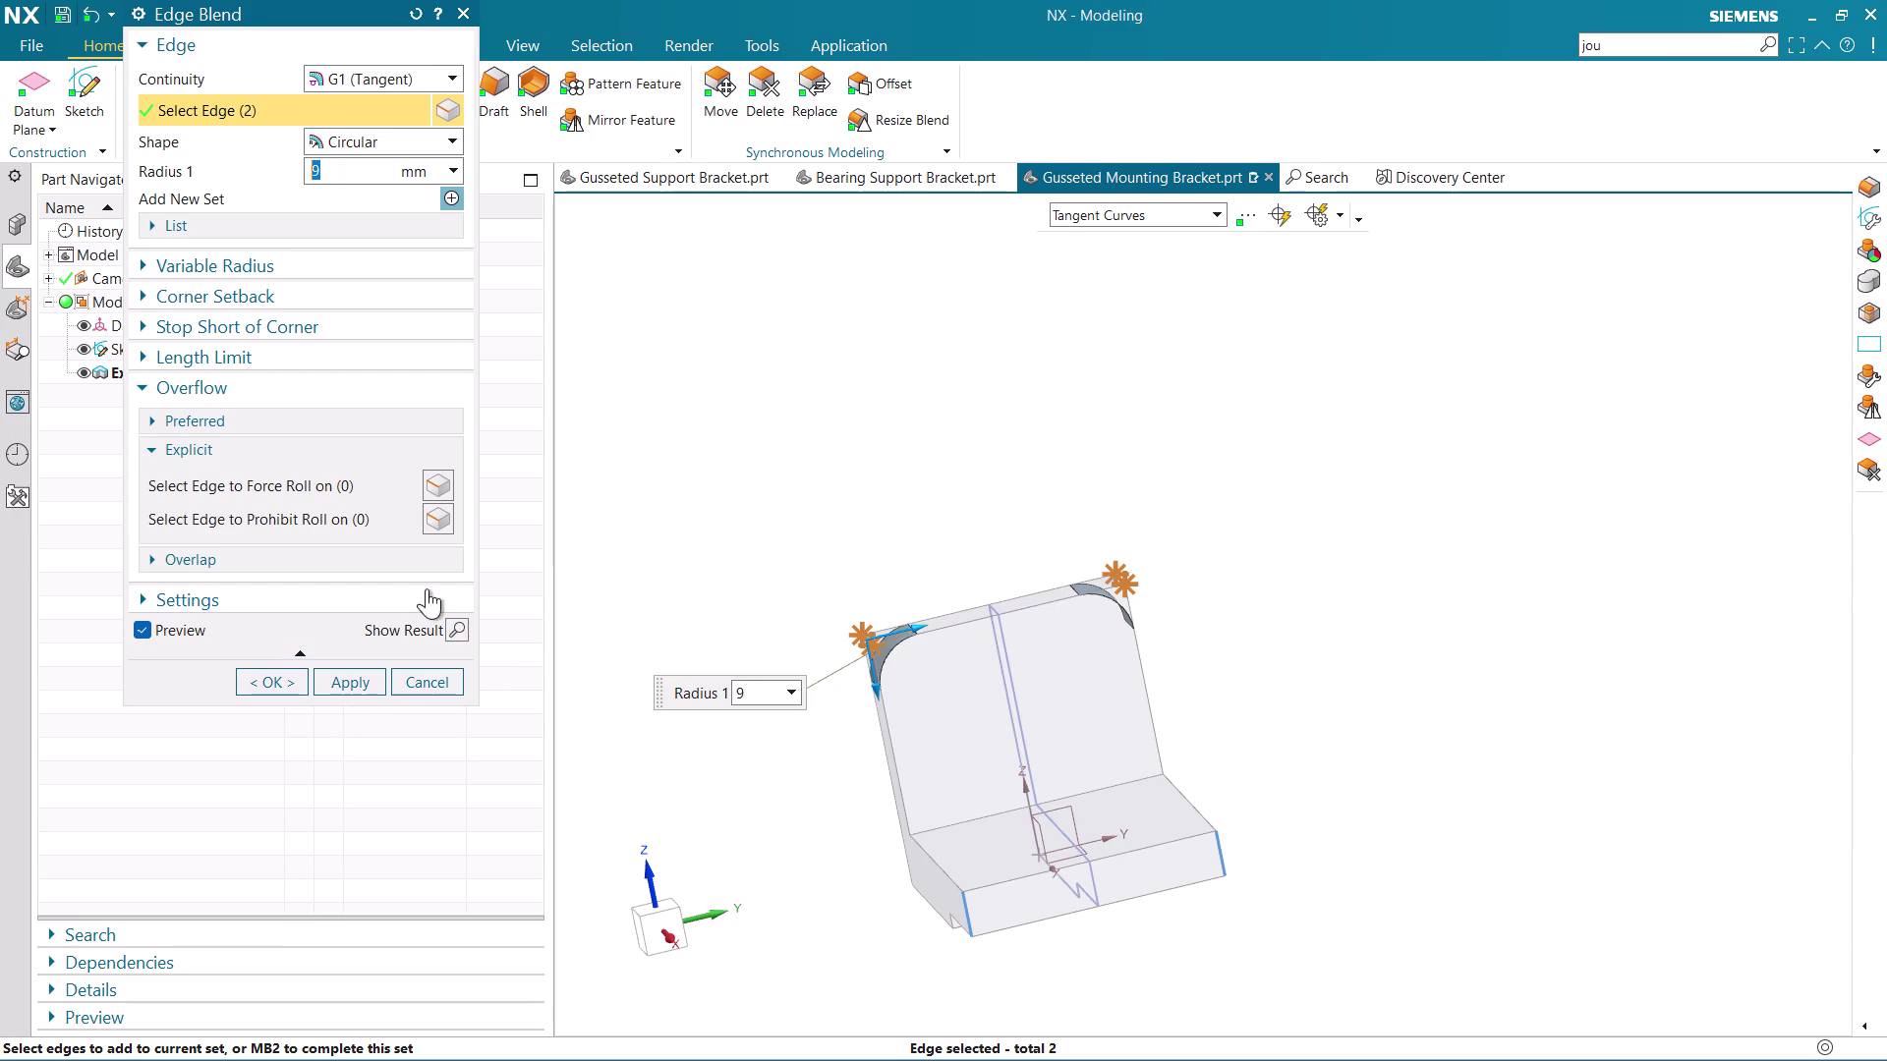
Apply the 9 mm edge blend to both top wall edges and orbit to inspect them.
click(262, 675)
scroll(down, 3)
scroll(up, 3)
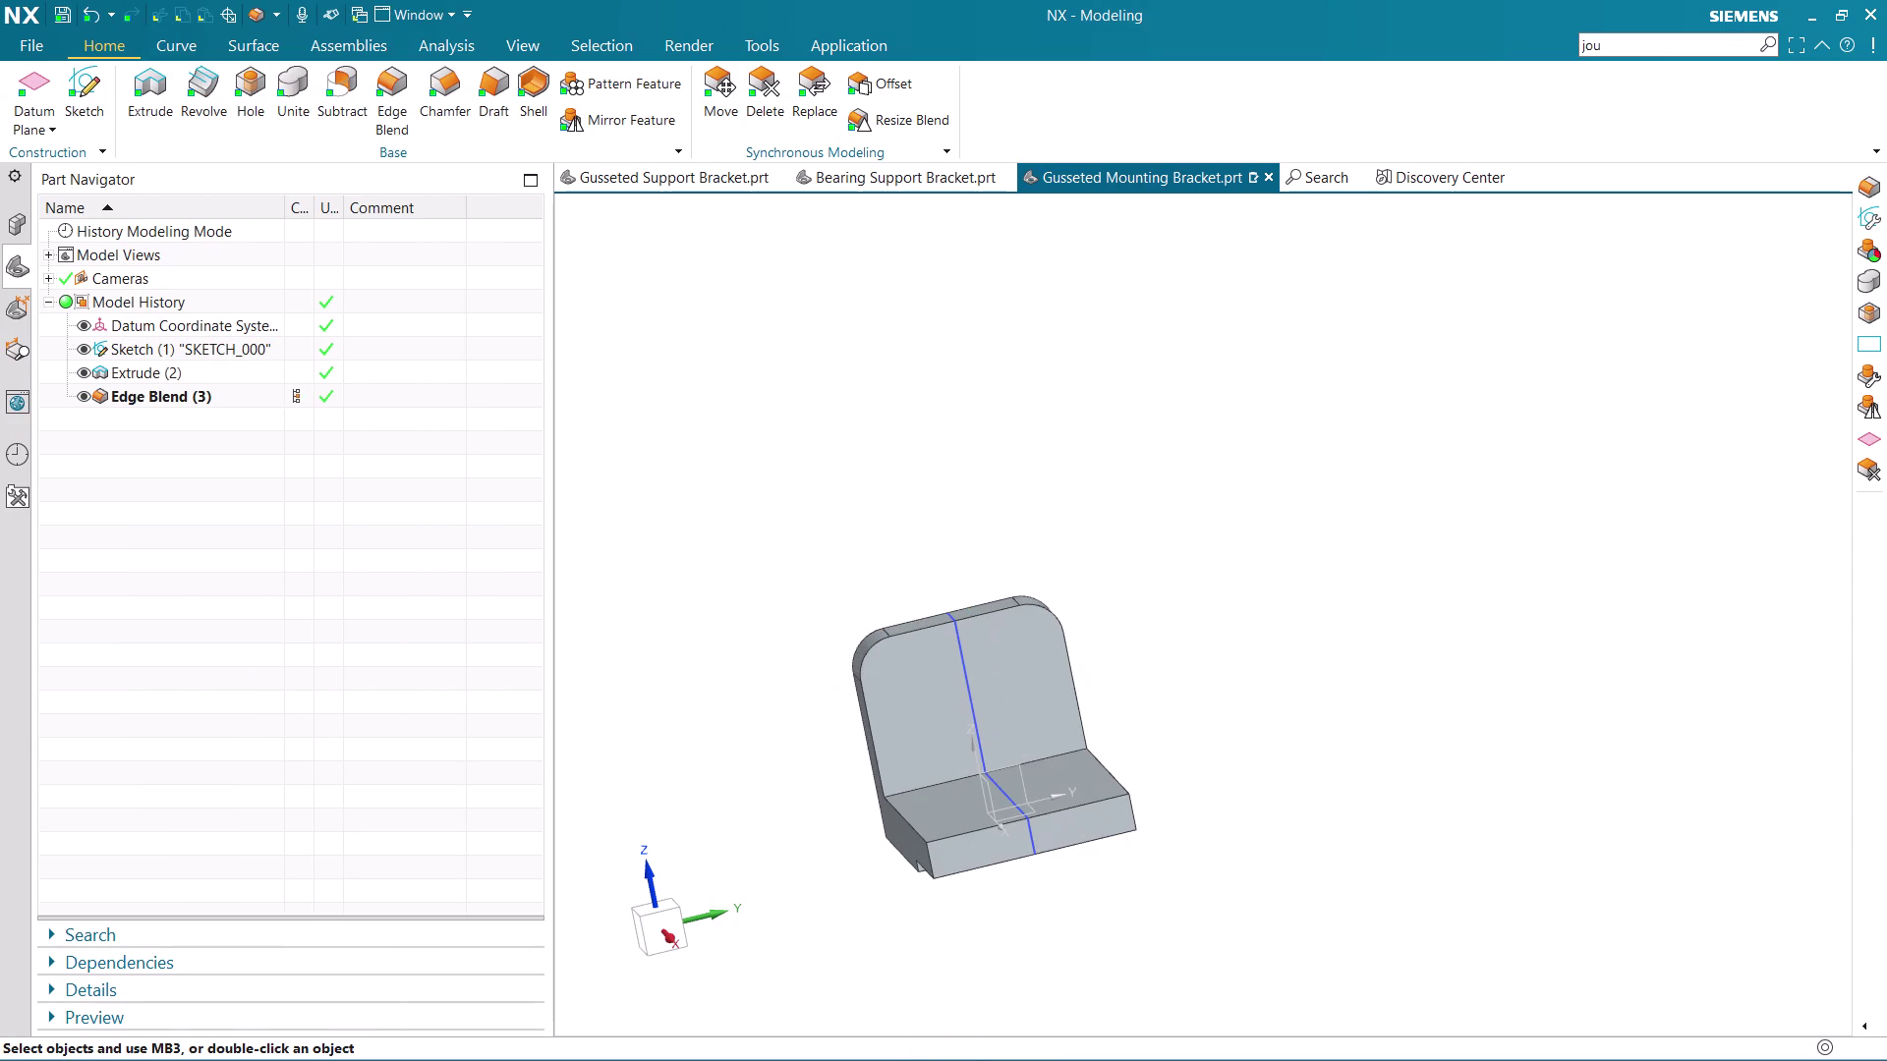
middle_drag(1236, 678, 1397, 646)
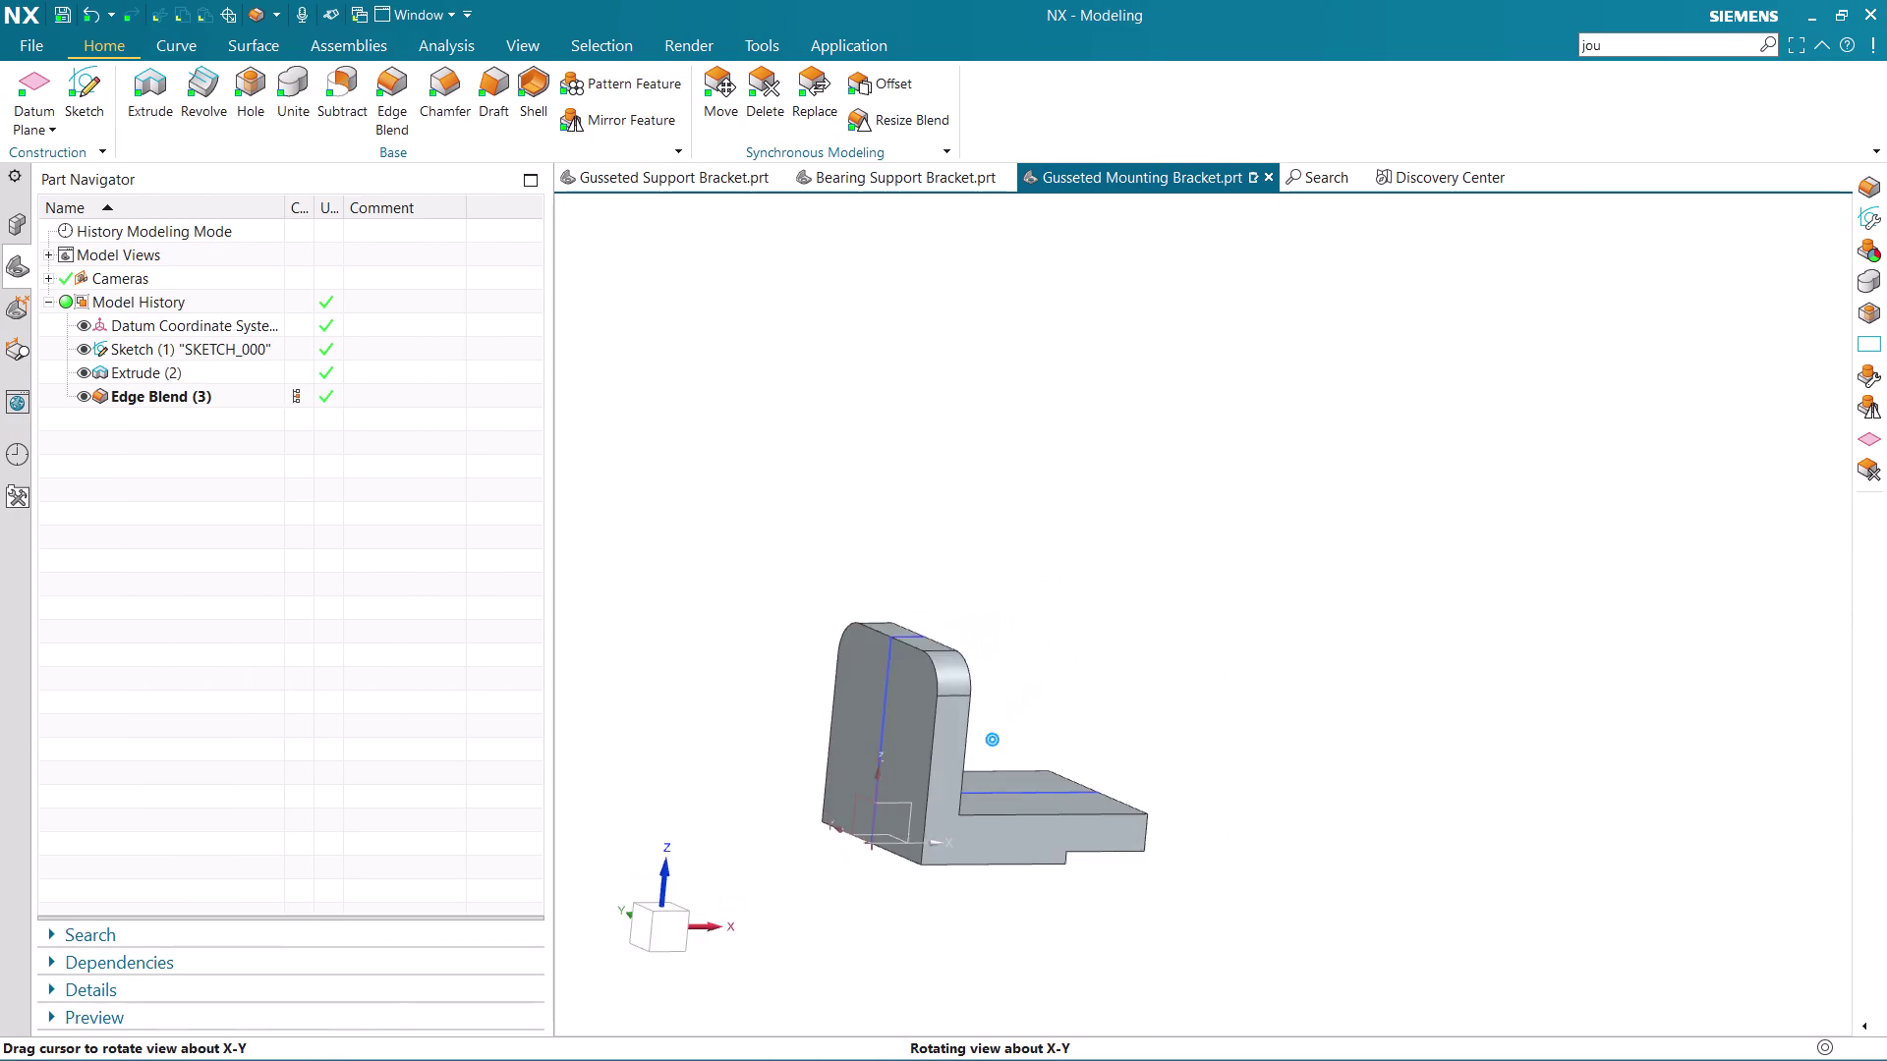
middle_drag(1397, 645, 1250, 659)
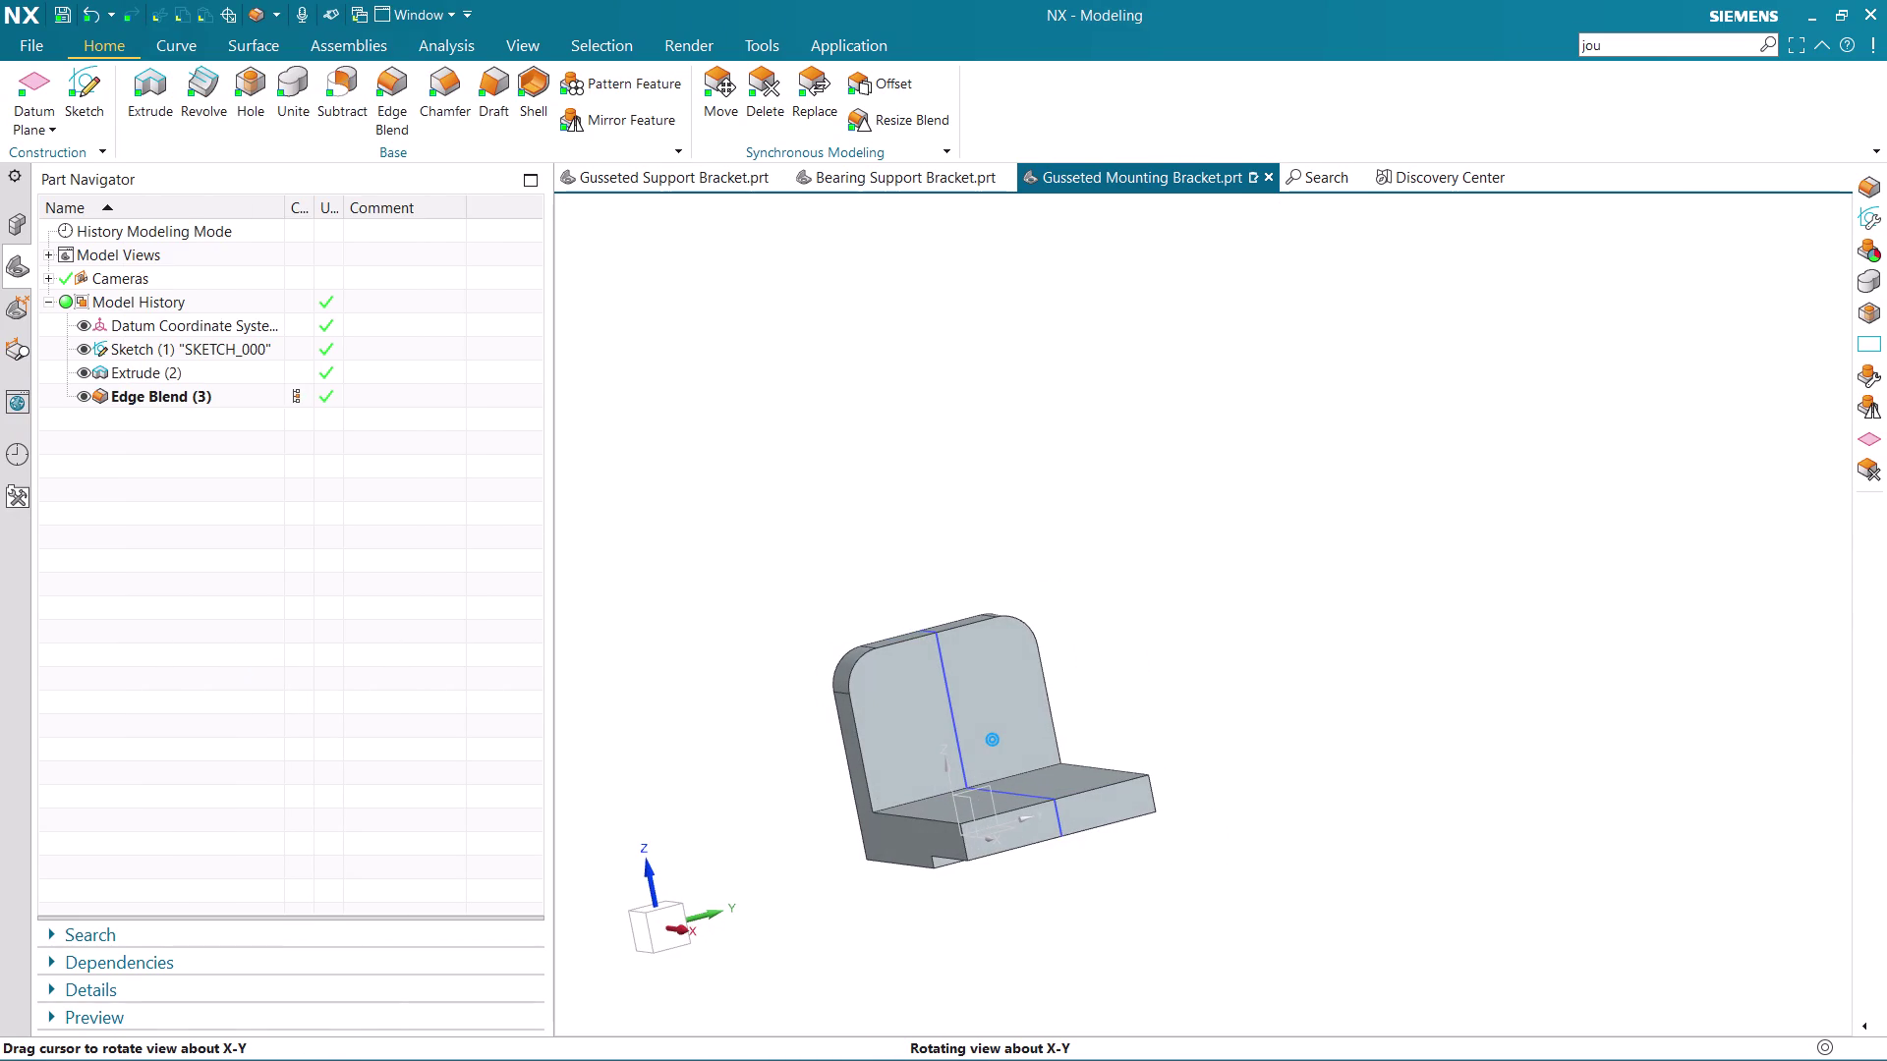
middle_drag(1250, 659, 1232, 660)
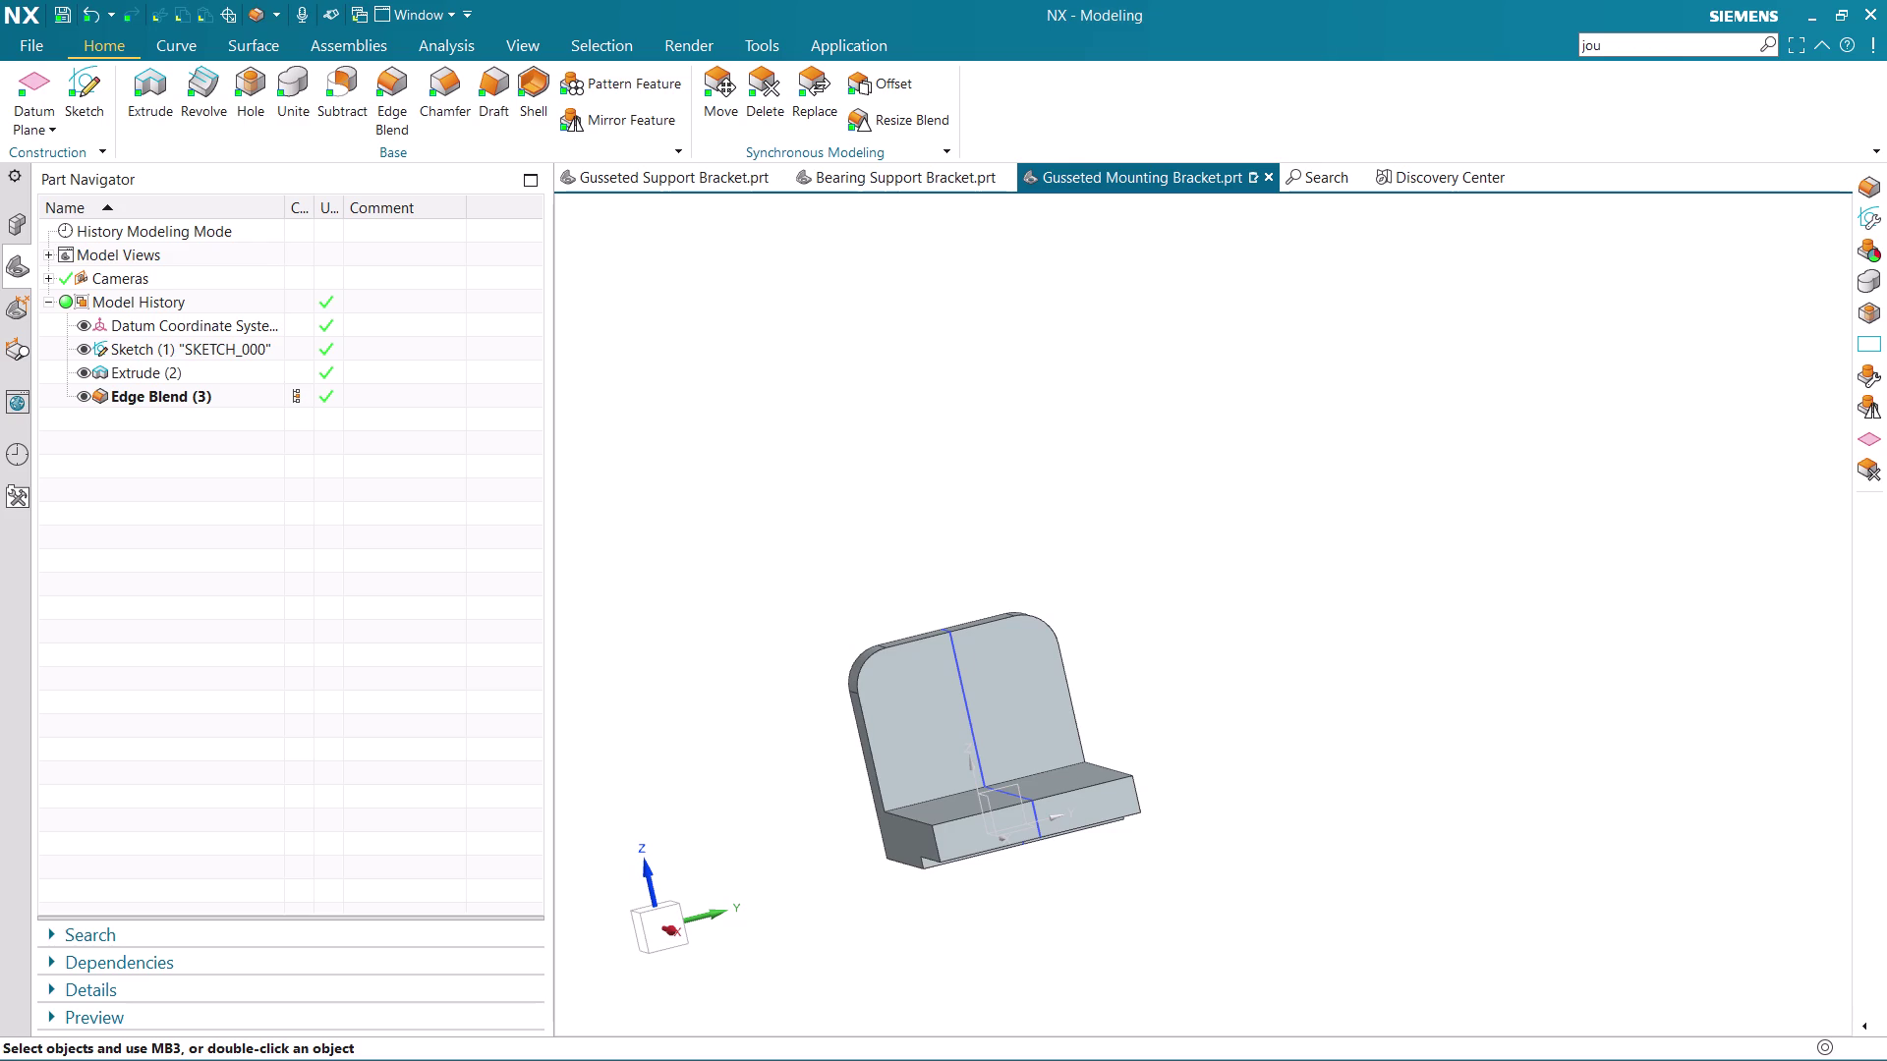
middle_drag(1223, 744, 1204, 743)
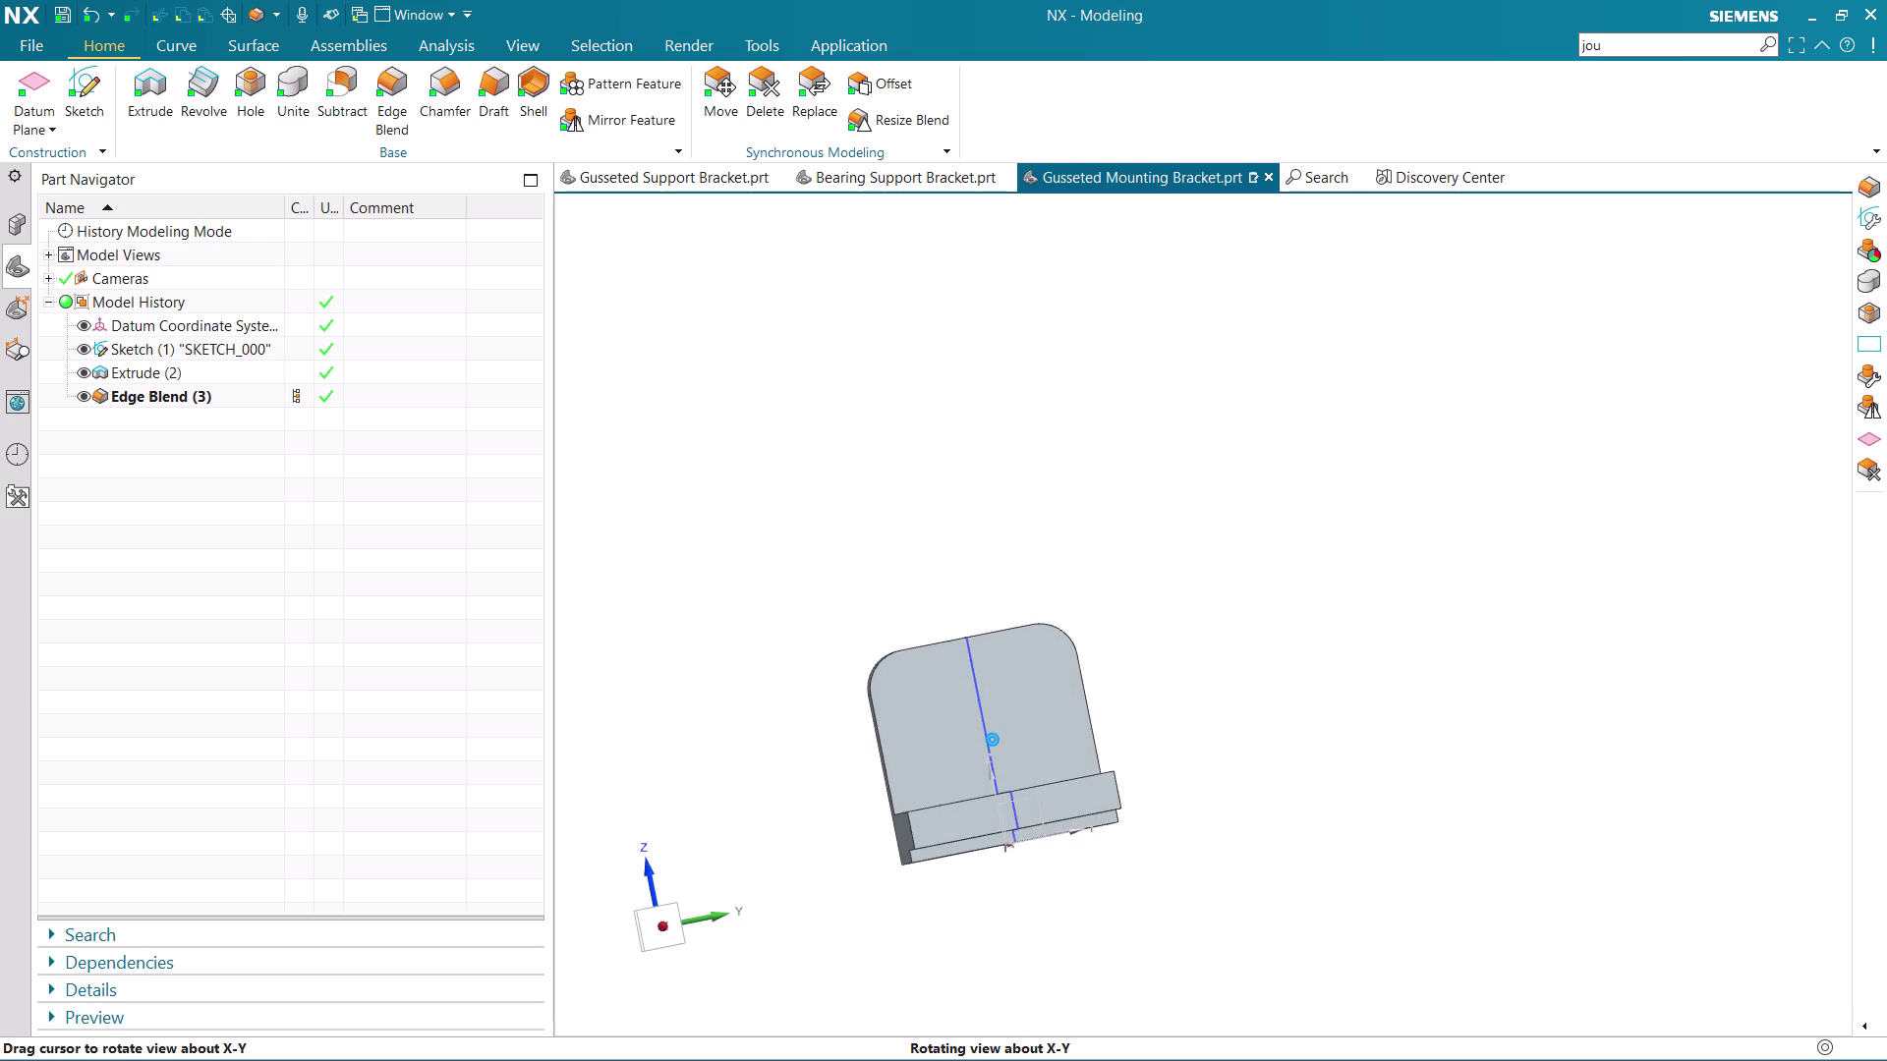
middle_drag(1205, 743, 1204, 744)
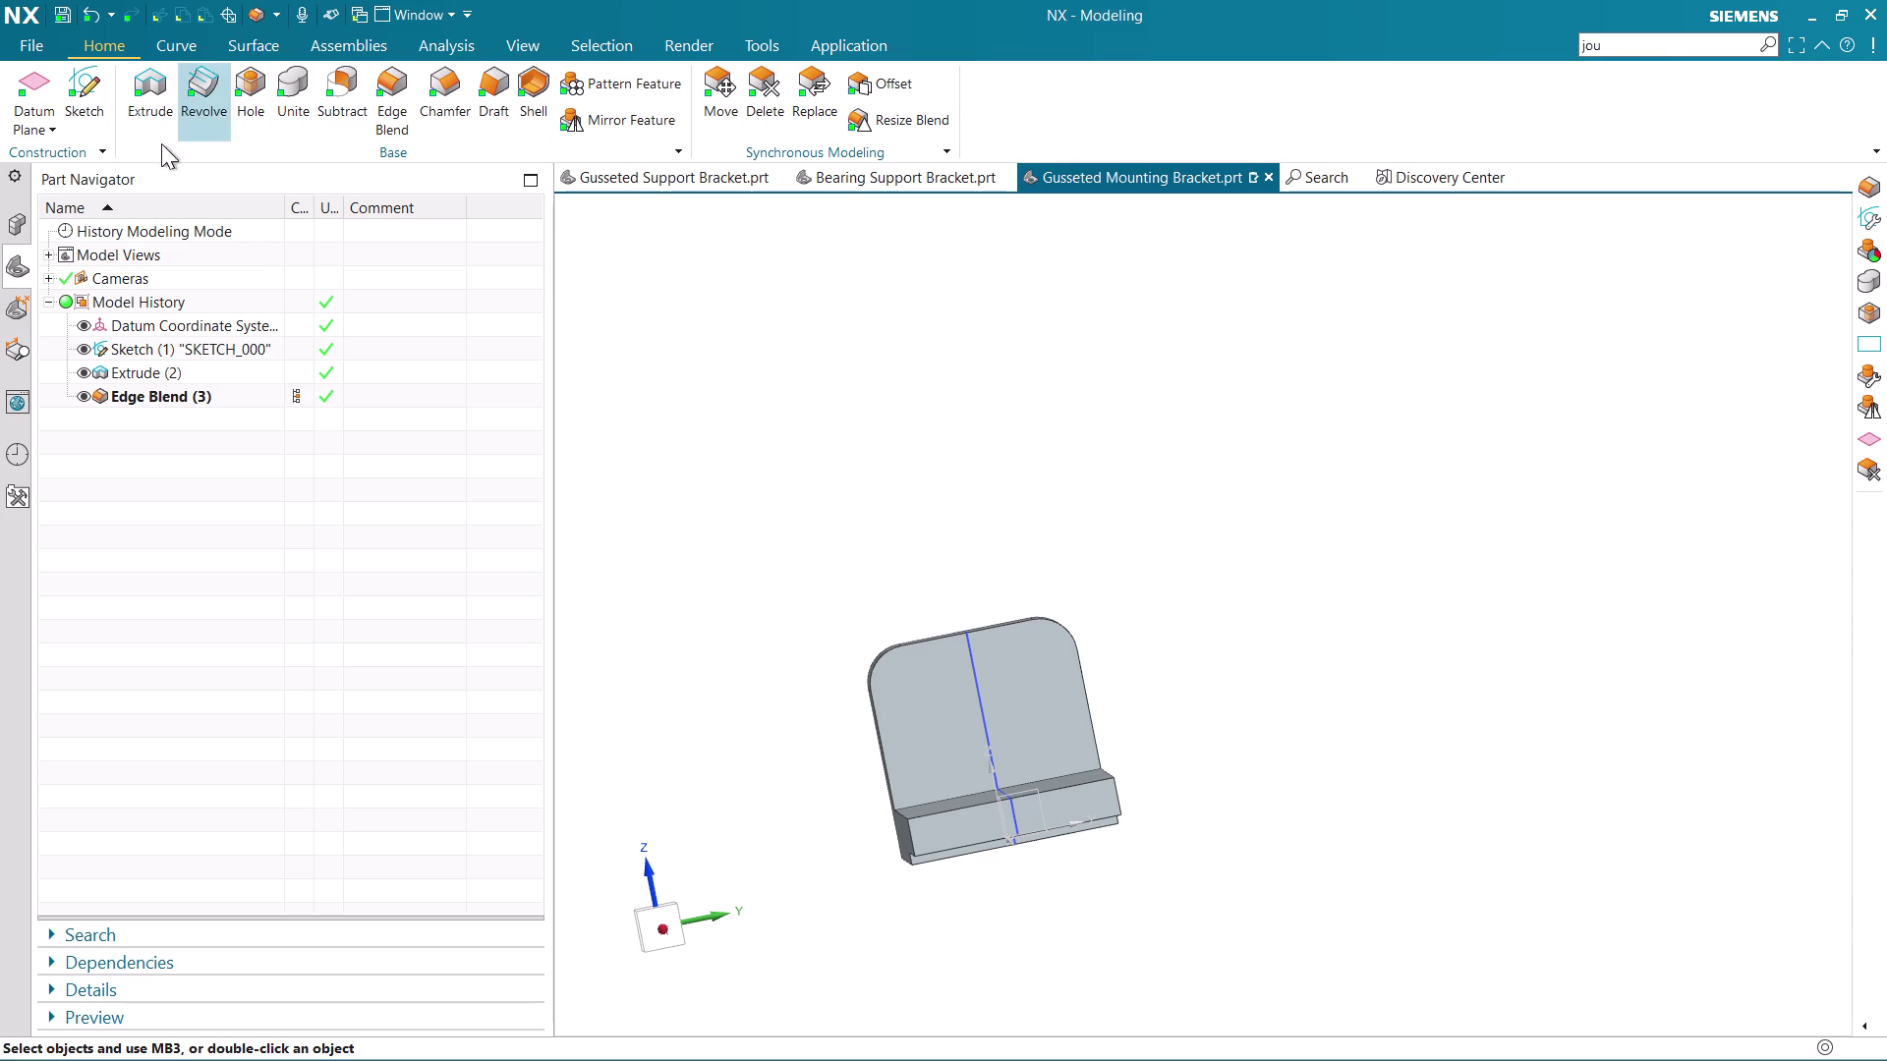
Create a new sketch placed on the front face of the bracket base.
click(97, 83)
scroll(up, 3)
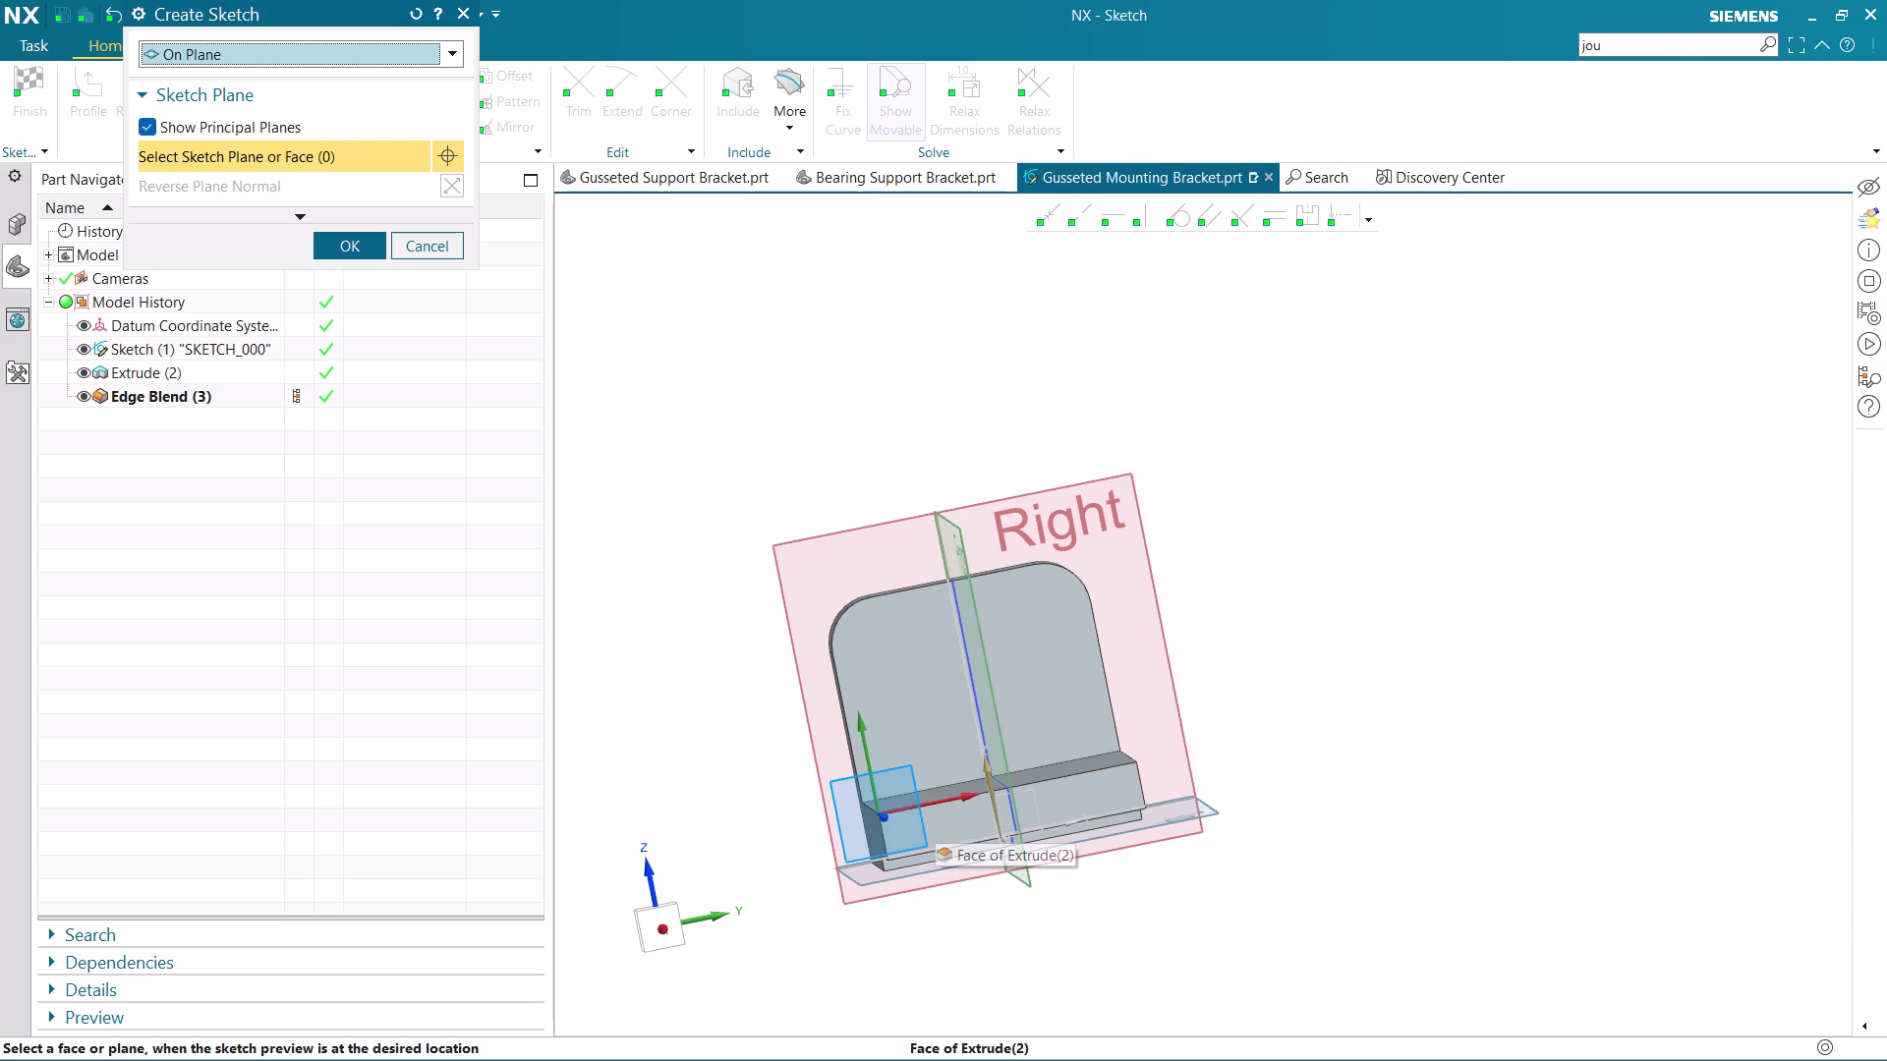
middle_drag(1399, 627, 1443, 630)
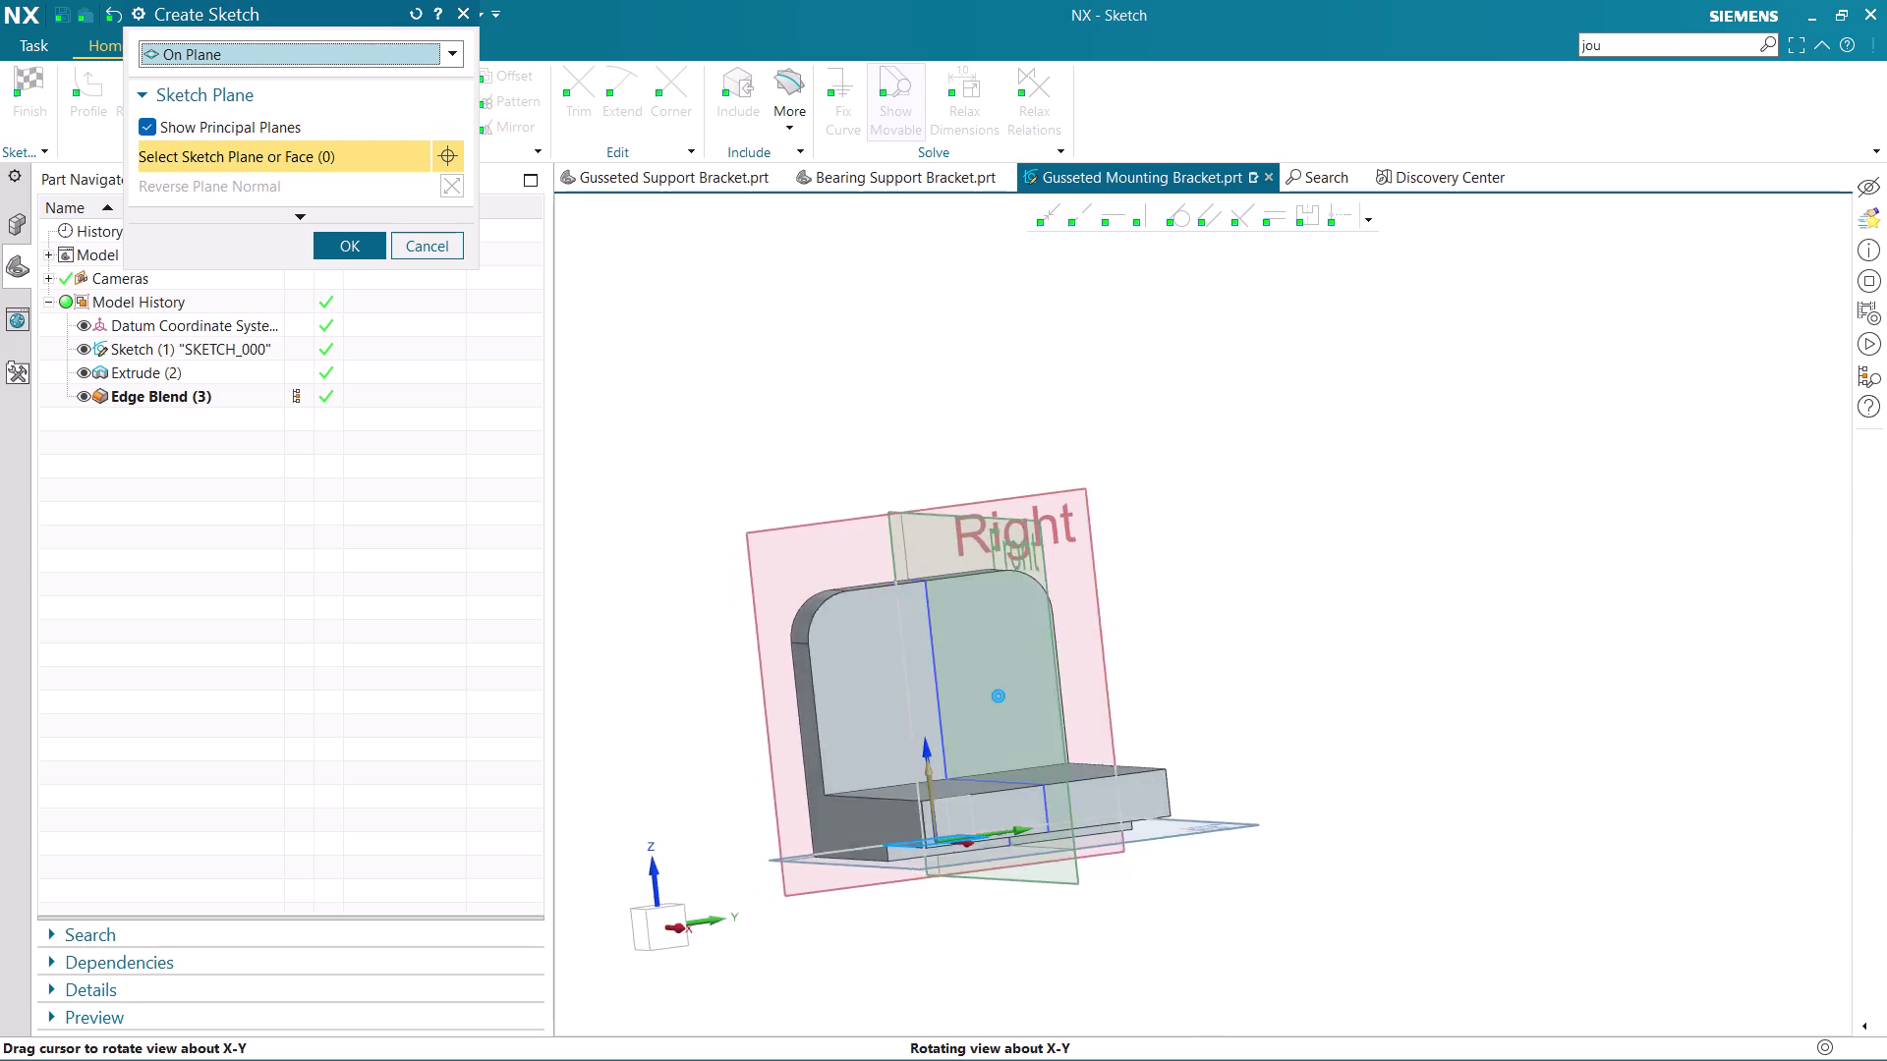
middle_drag(1443, 630, 1471, 631)
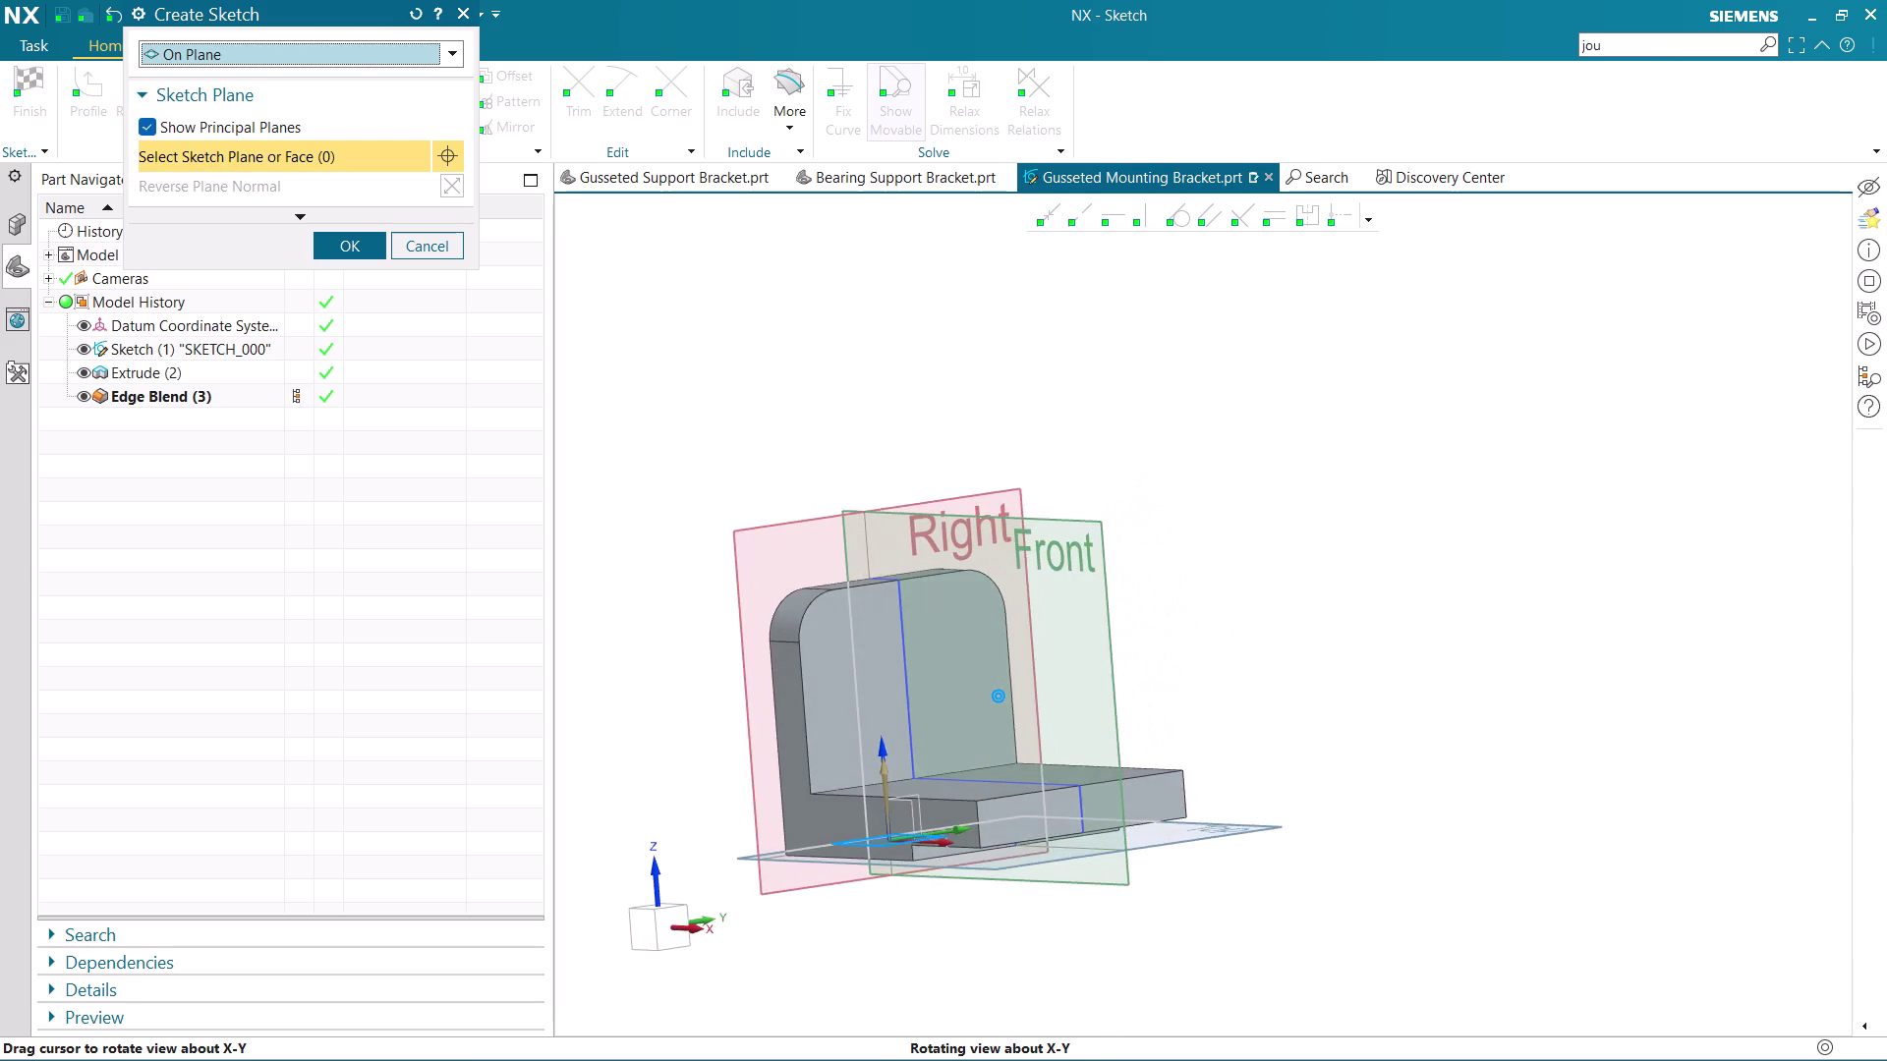
middle_drag(1471, 631, 1418, 636)
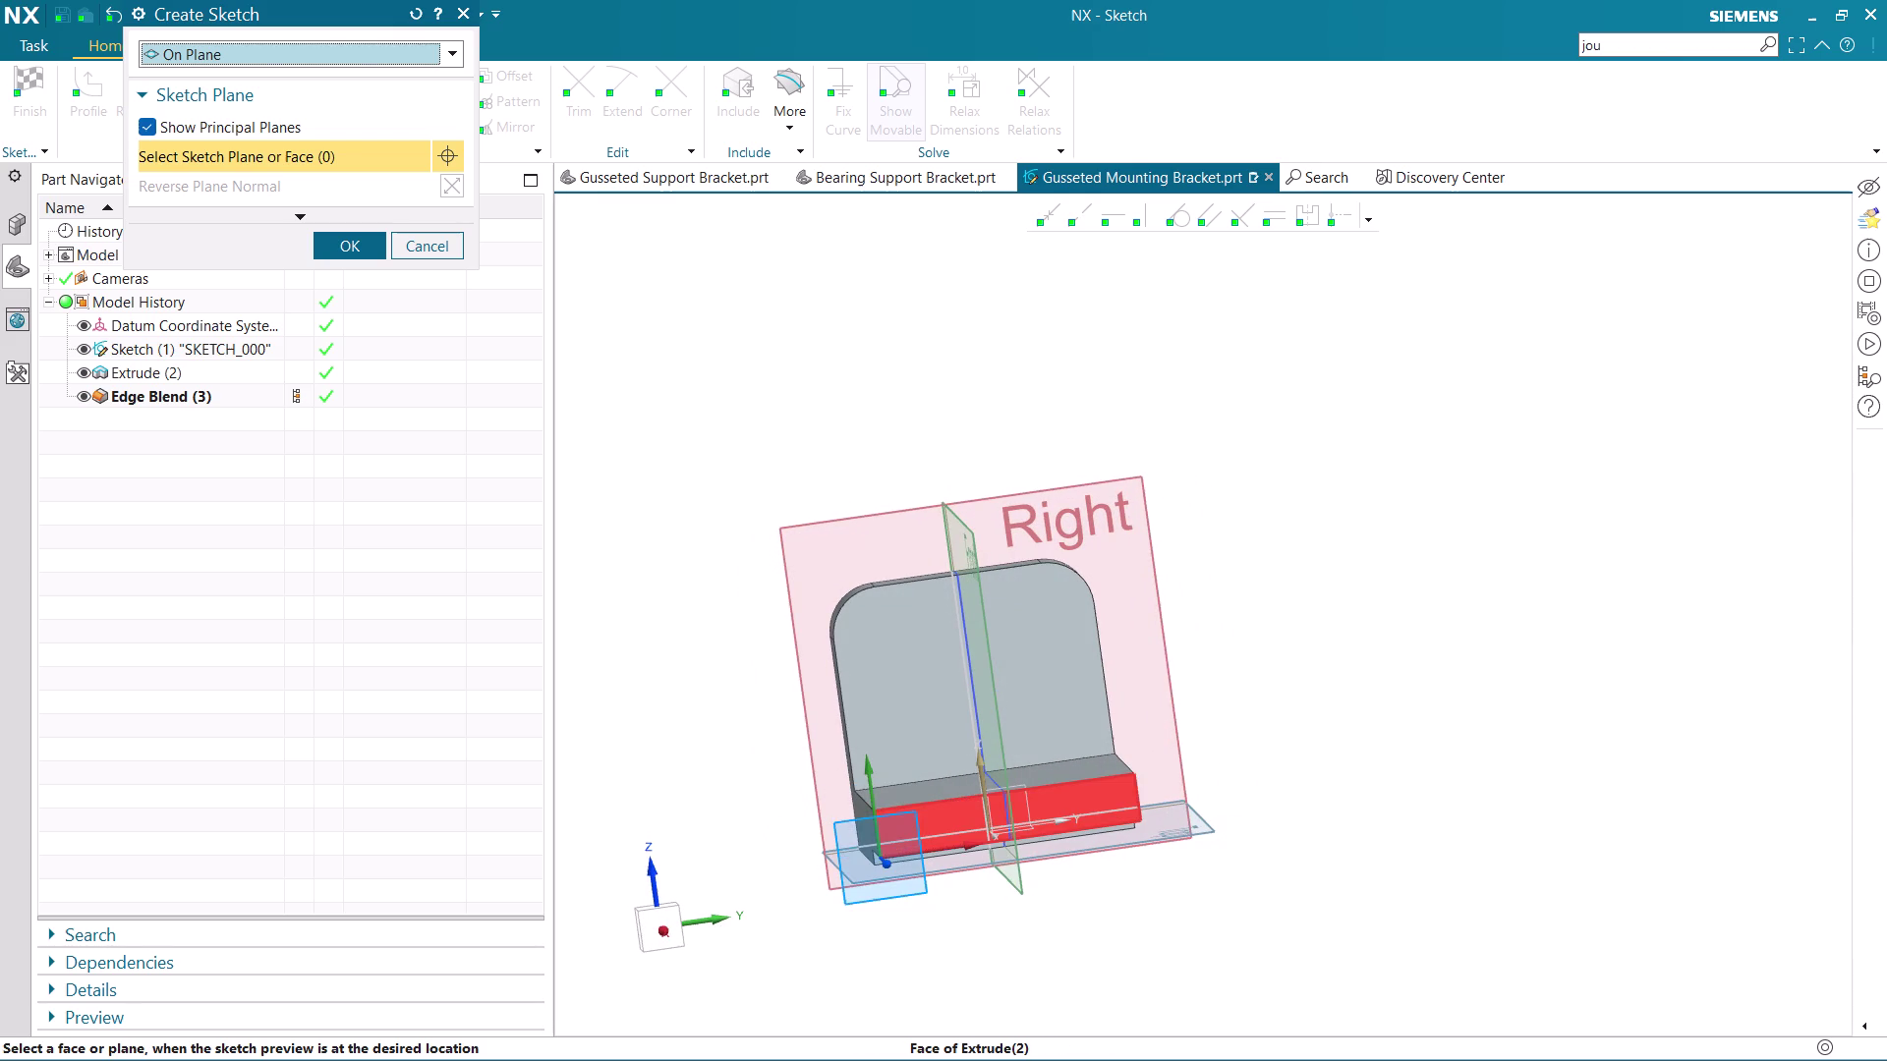
click(936, 818)
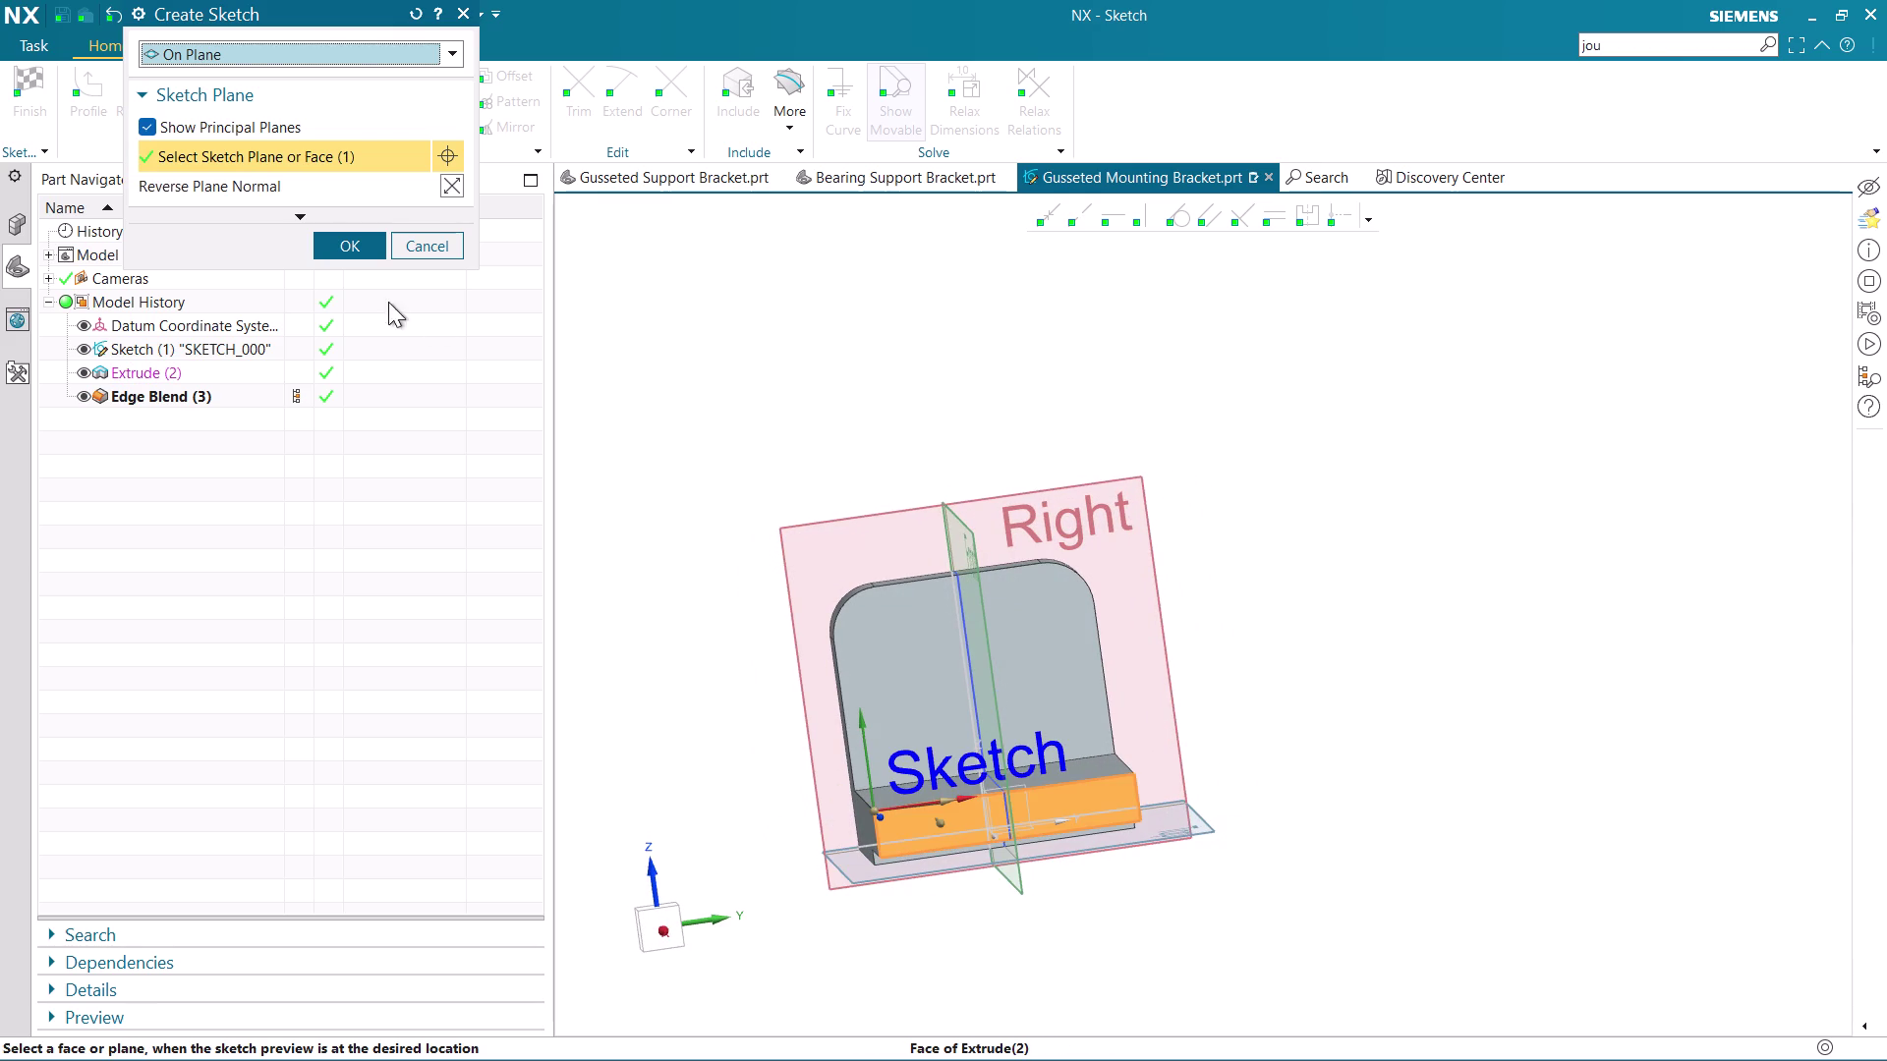
click(355, 244)
scroll(up, 3)
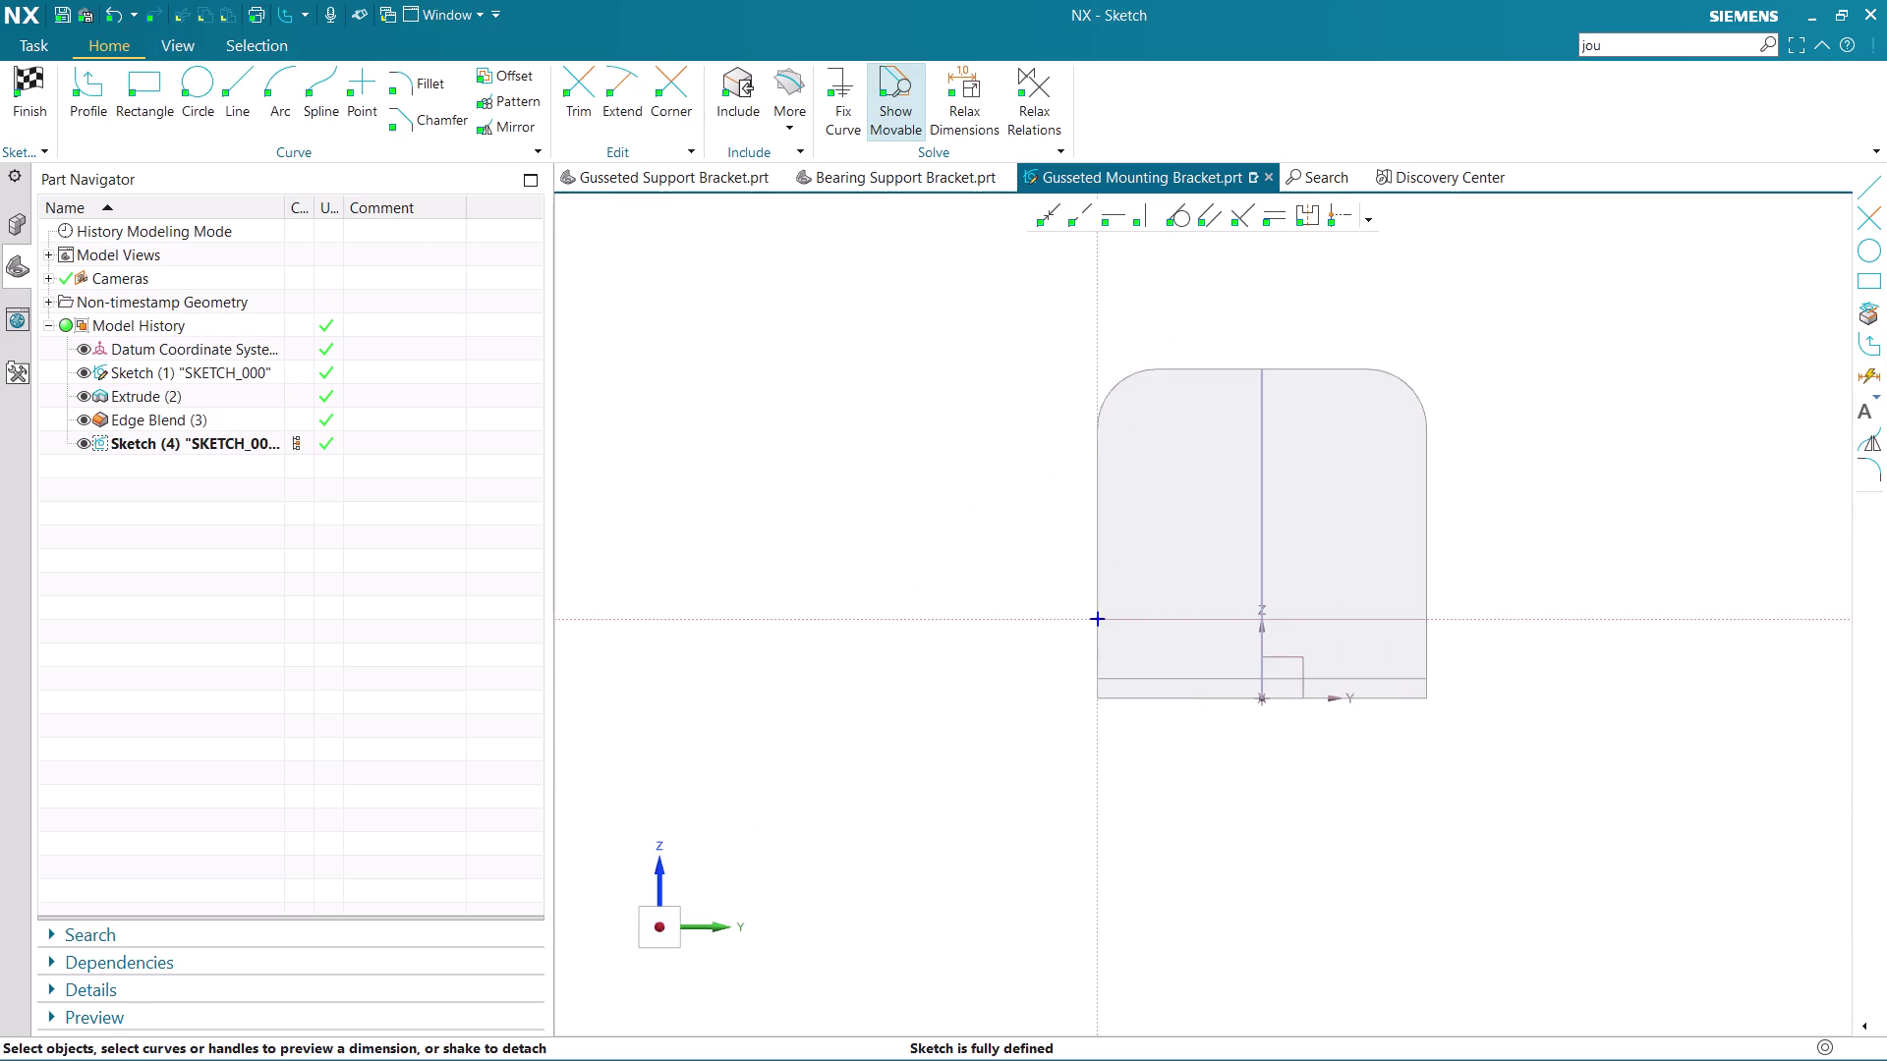
Project the base's top edge into the sketch with Project Curve.
scroll(up, 3)
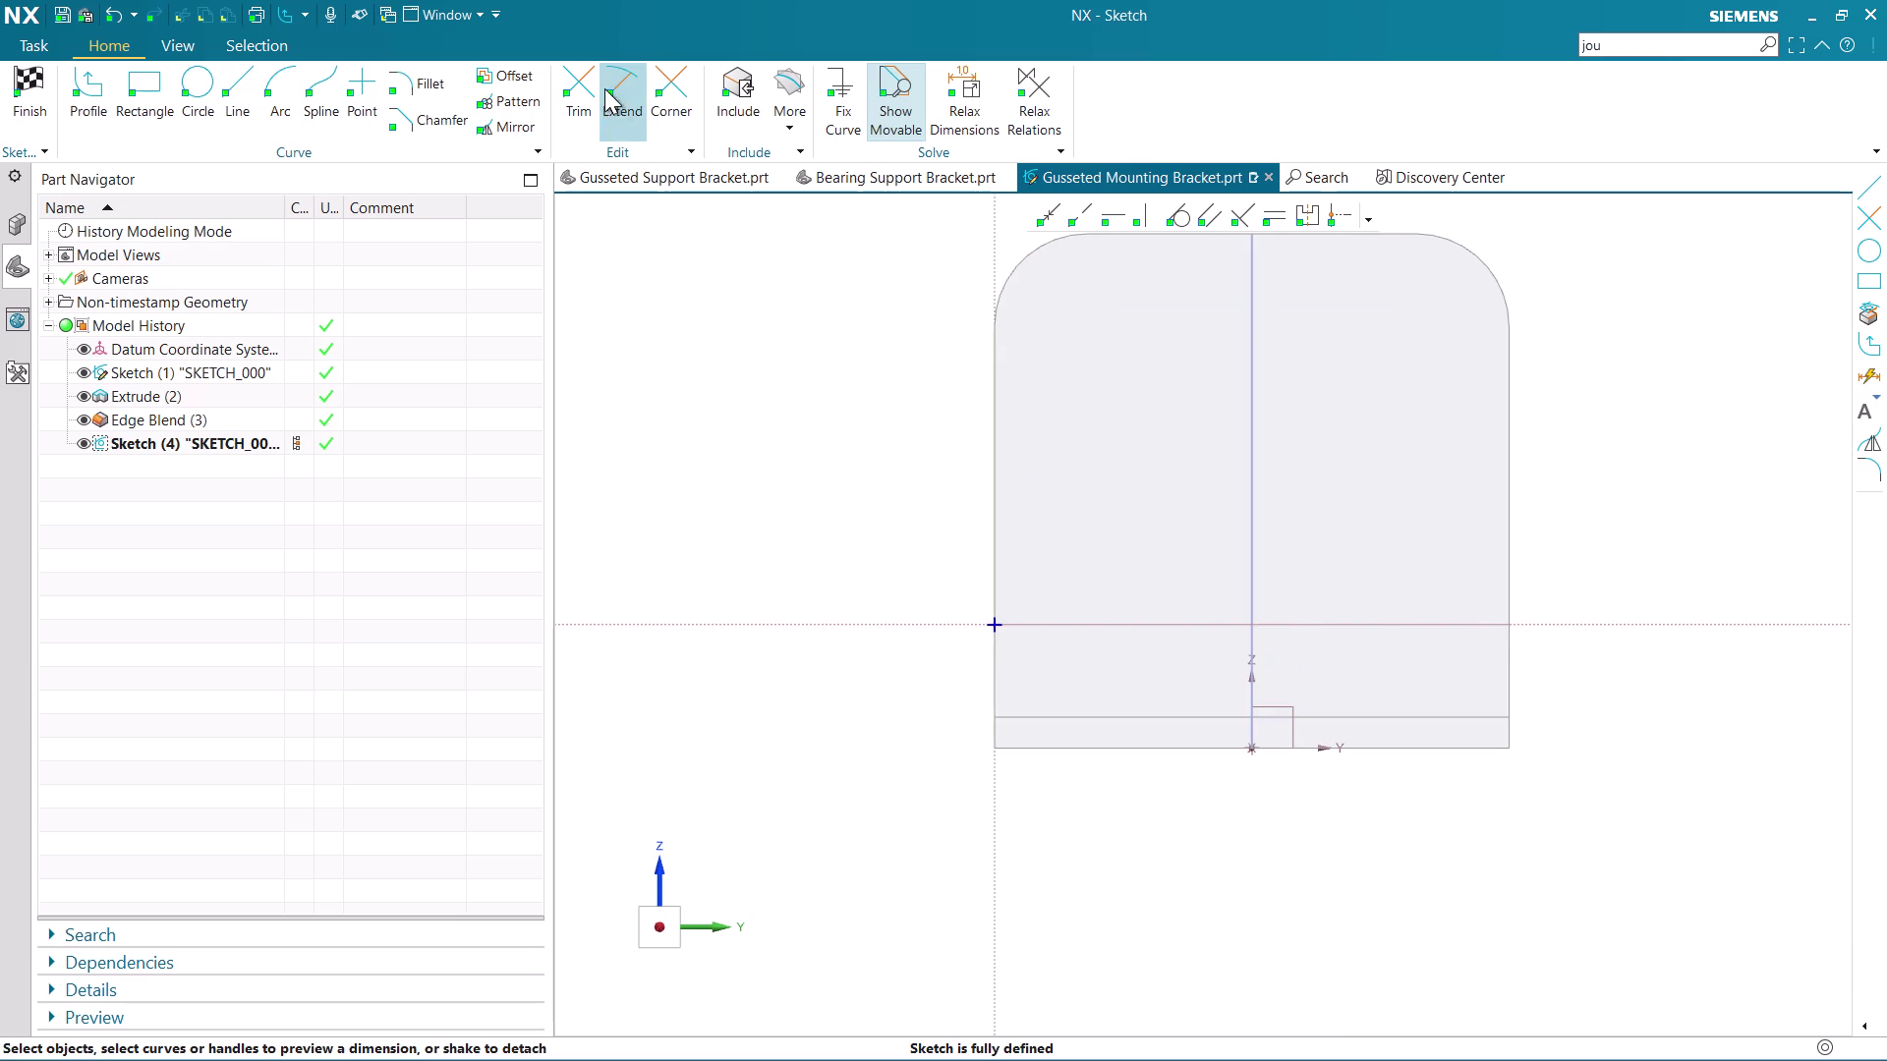
click(783, 86)
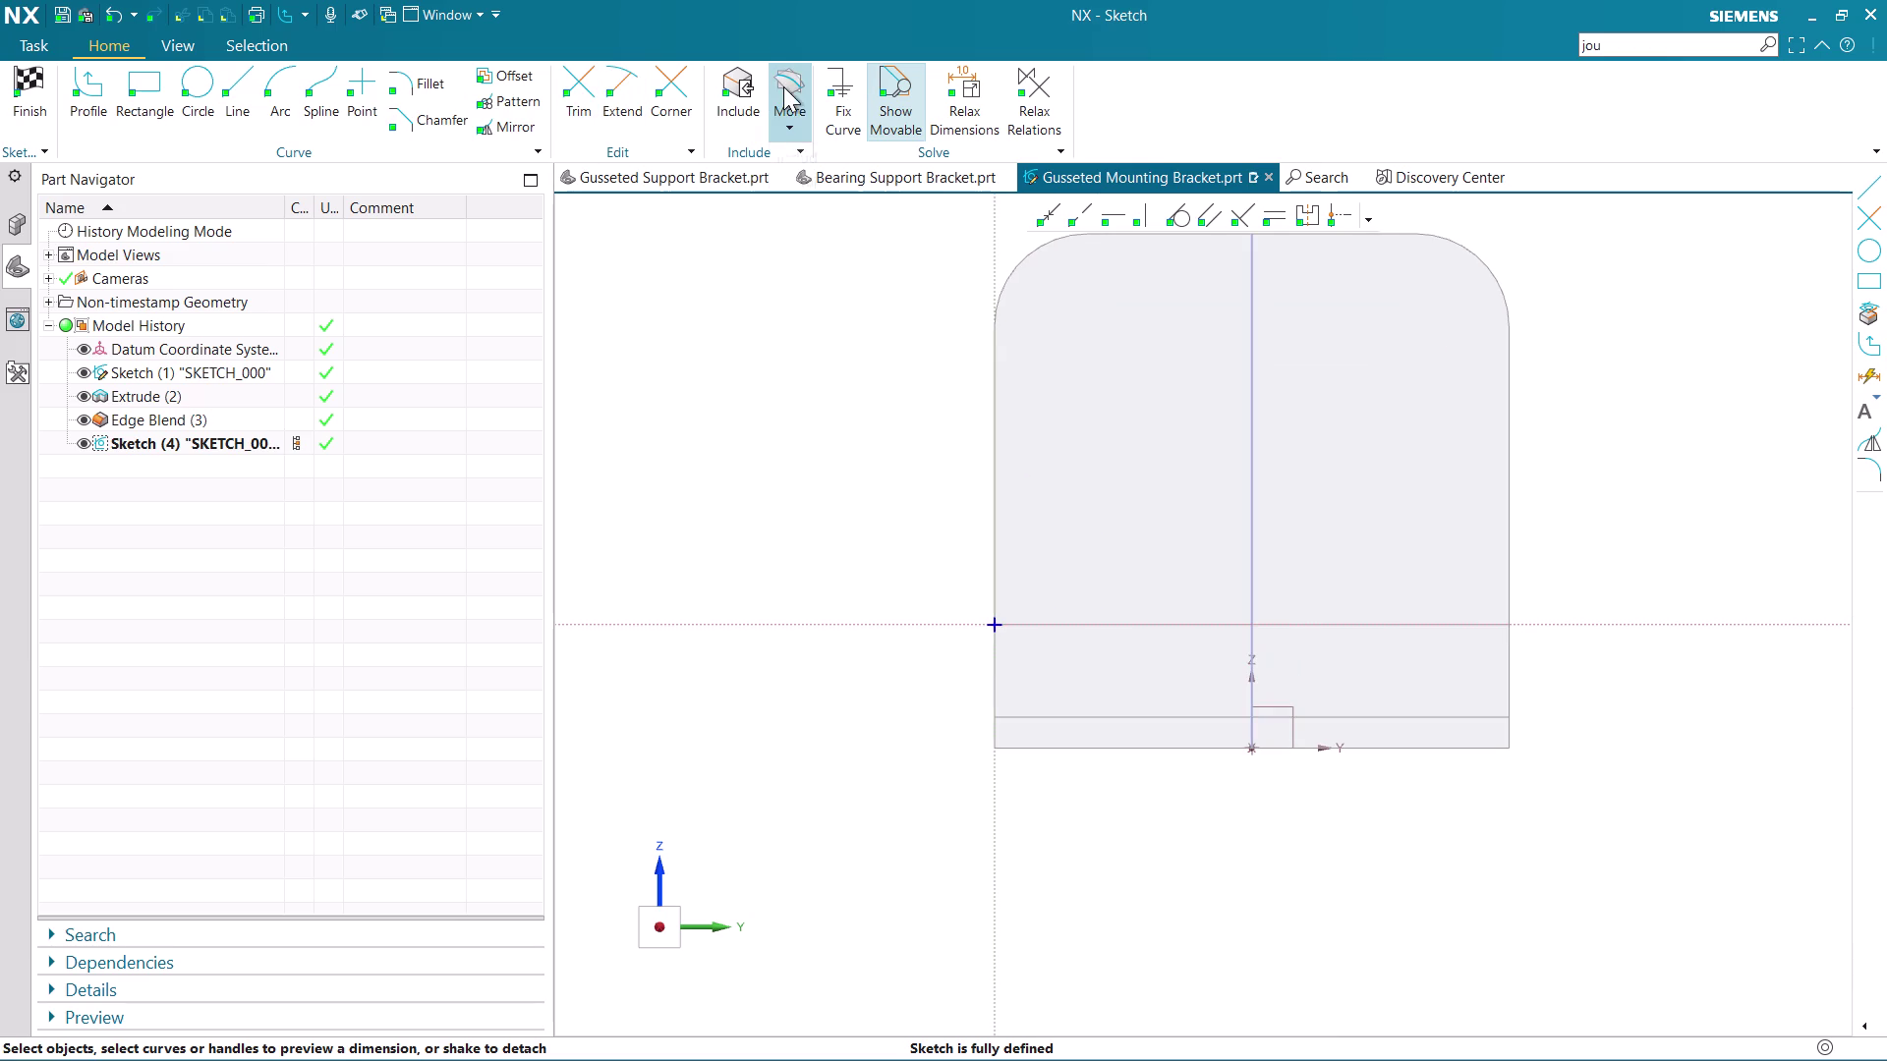
click(816, 180)
click(1128, 624)
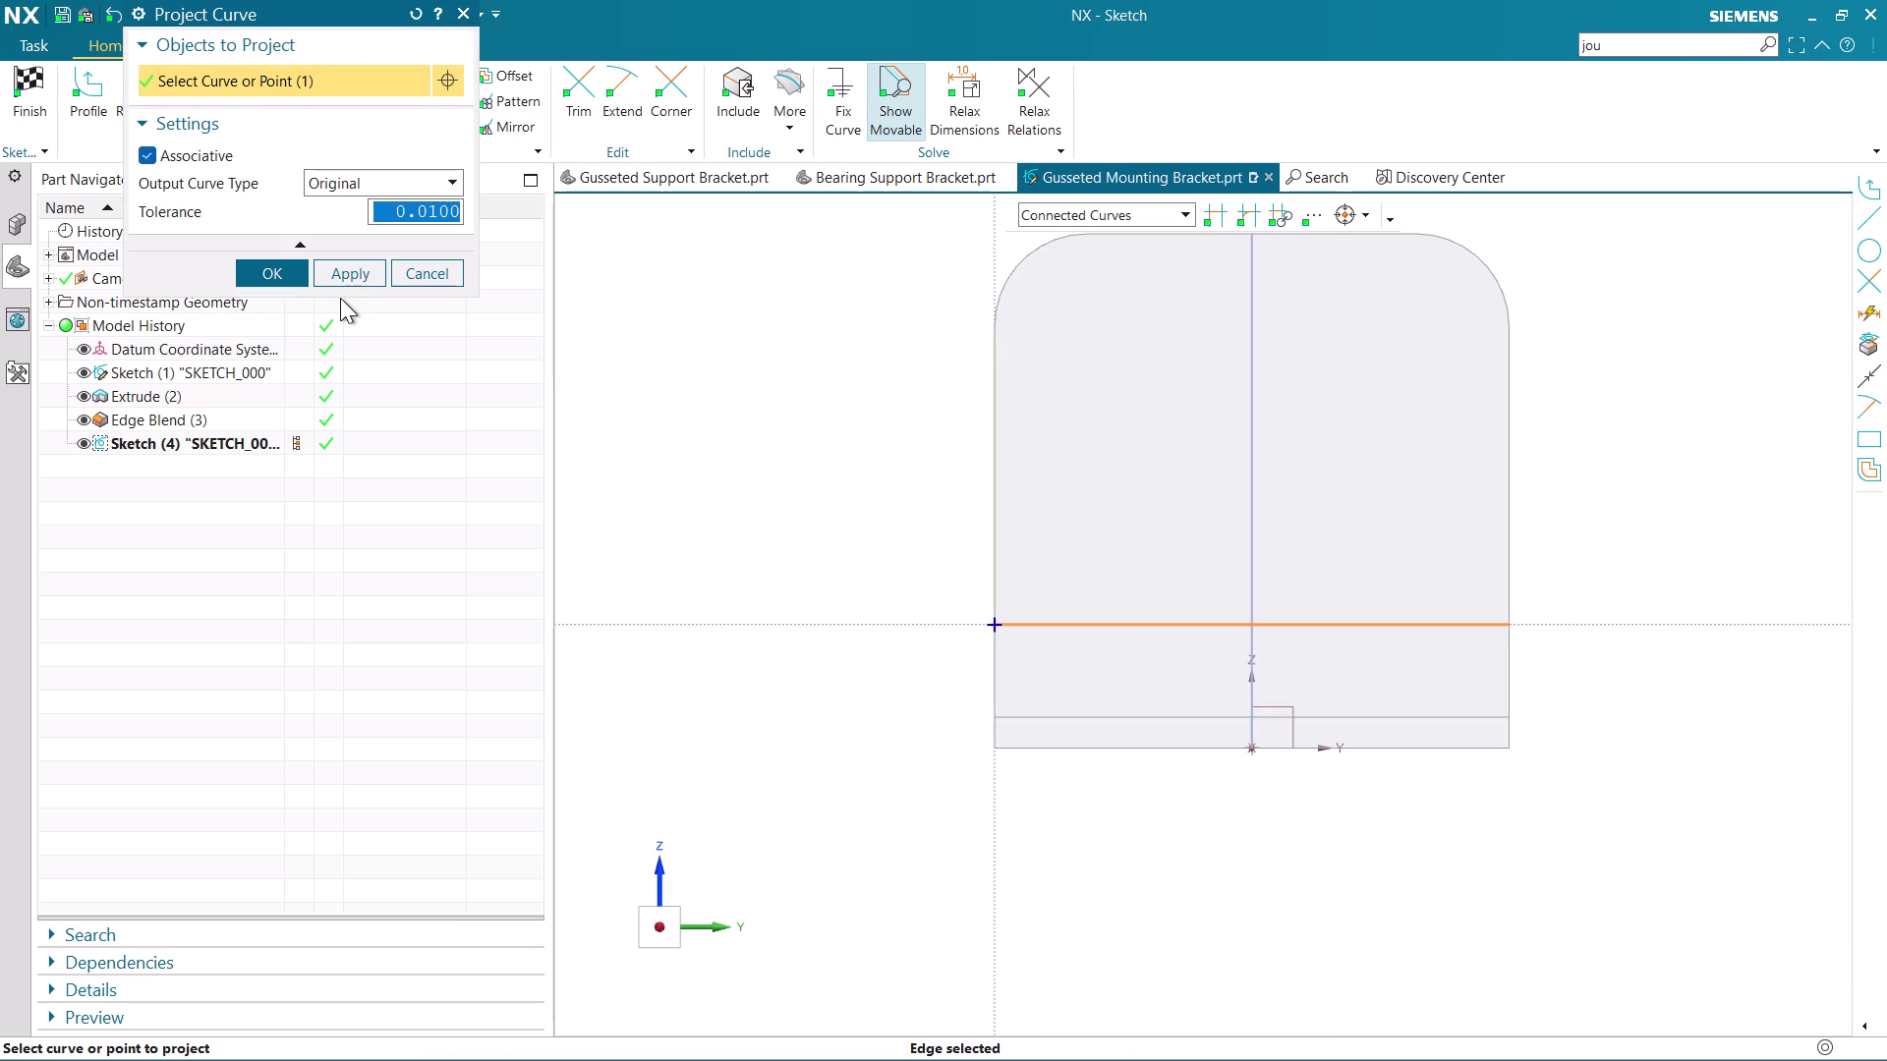
click(248, 272)
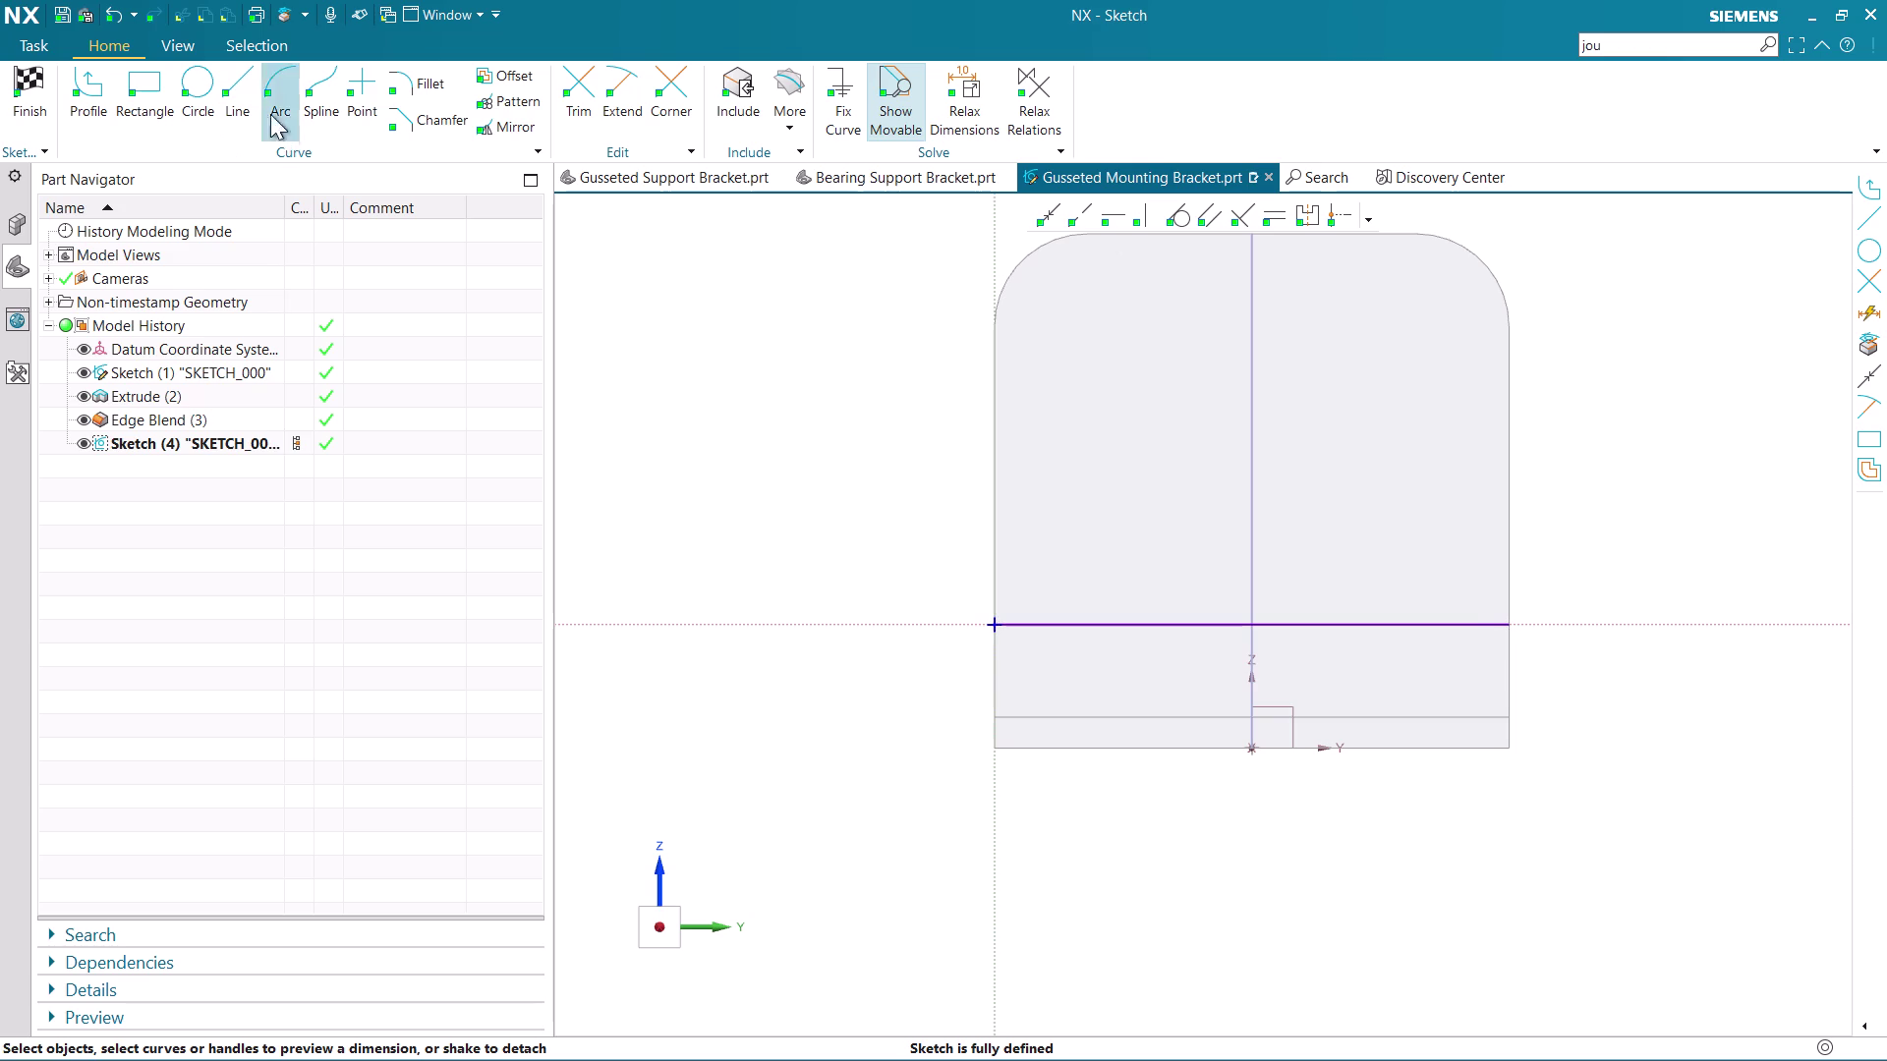
click(106, 88)
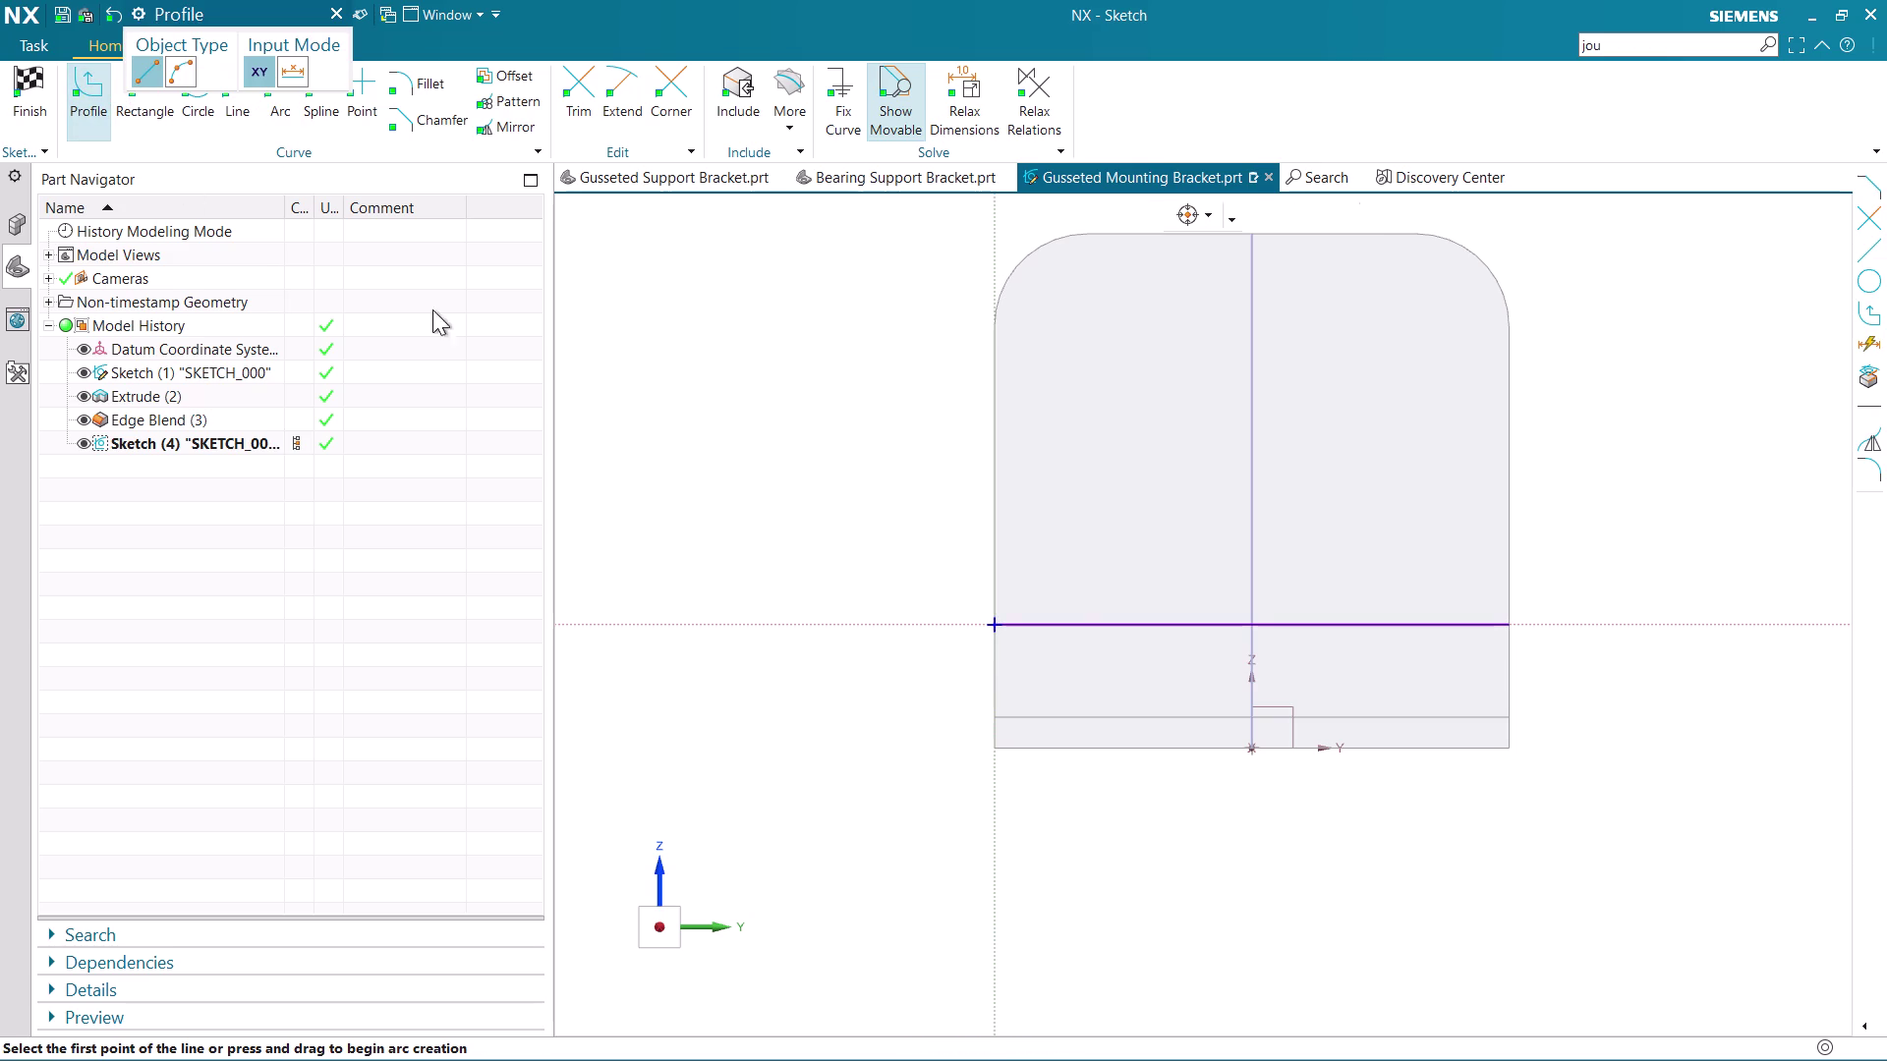
Draw a 40 mm vertical line down from the projected edge's left end.
click(992, 624)
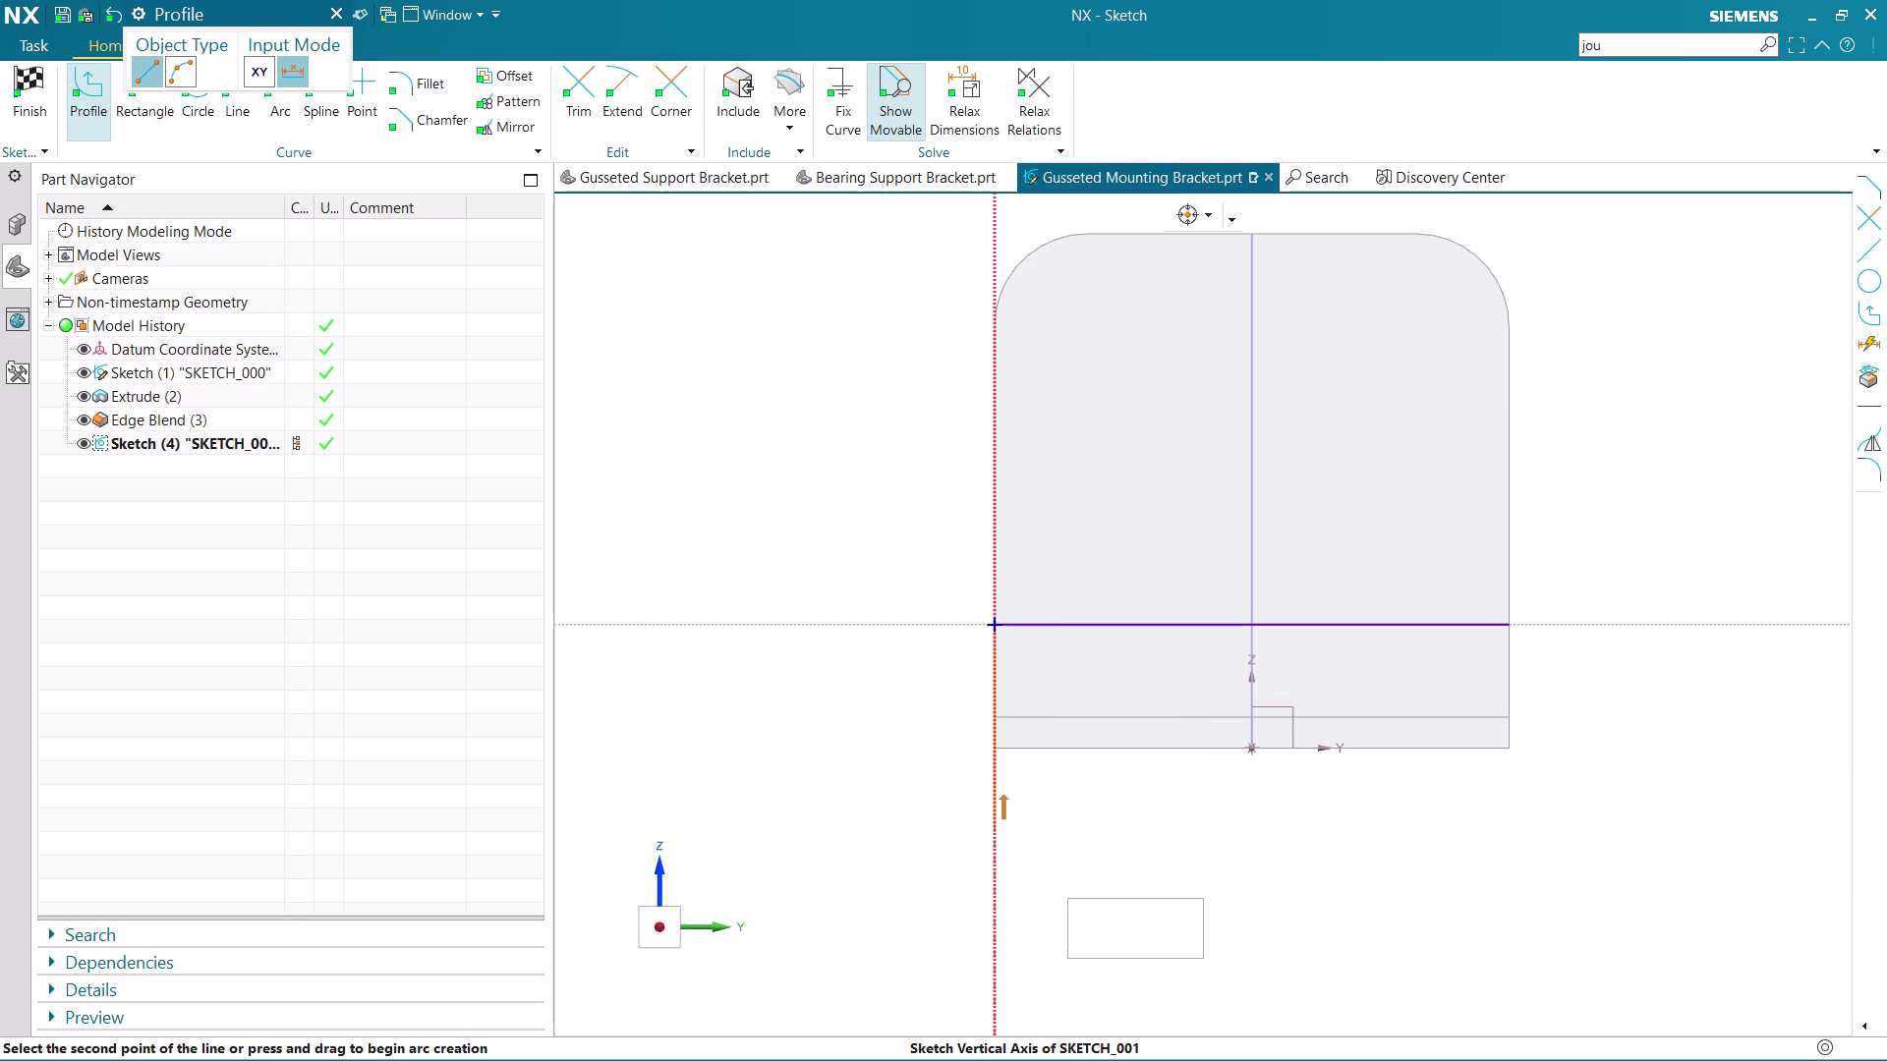
text(40)
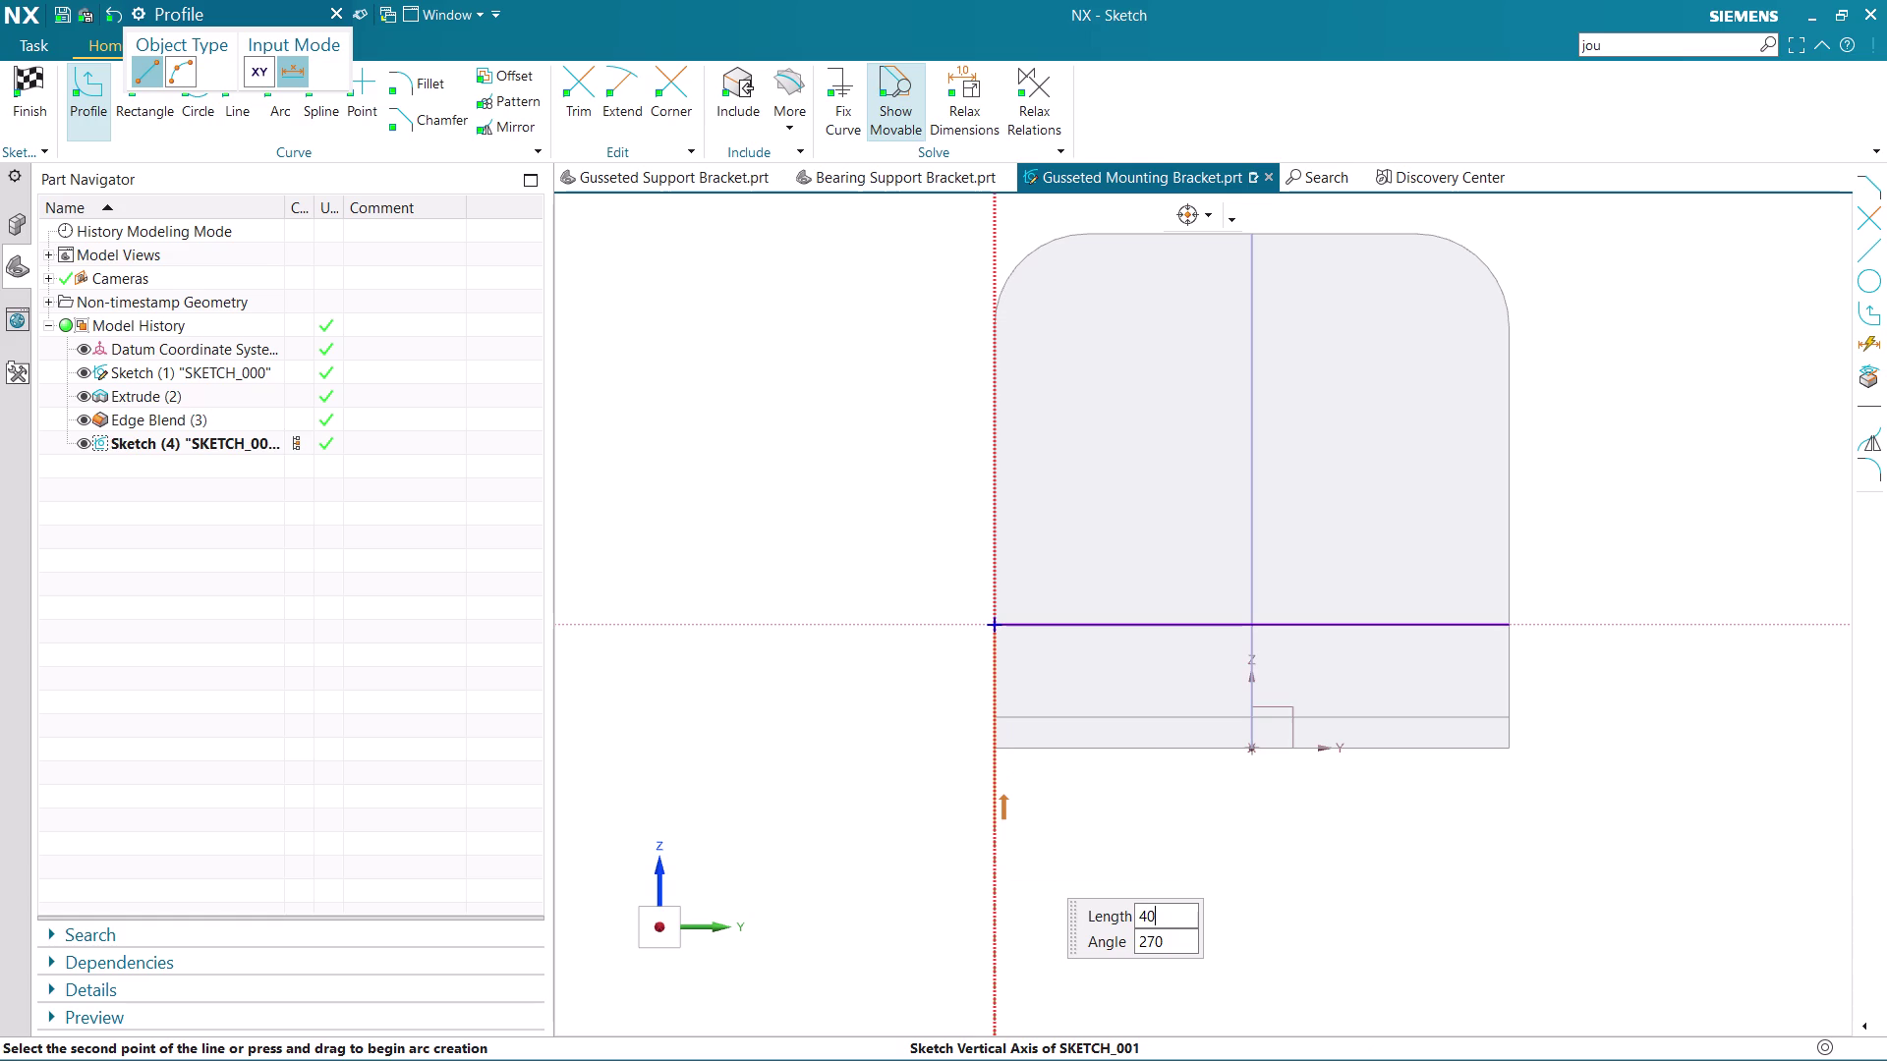
key(Return)
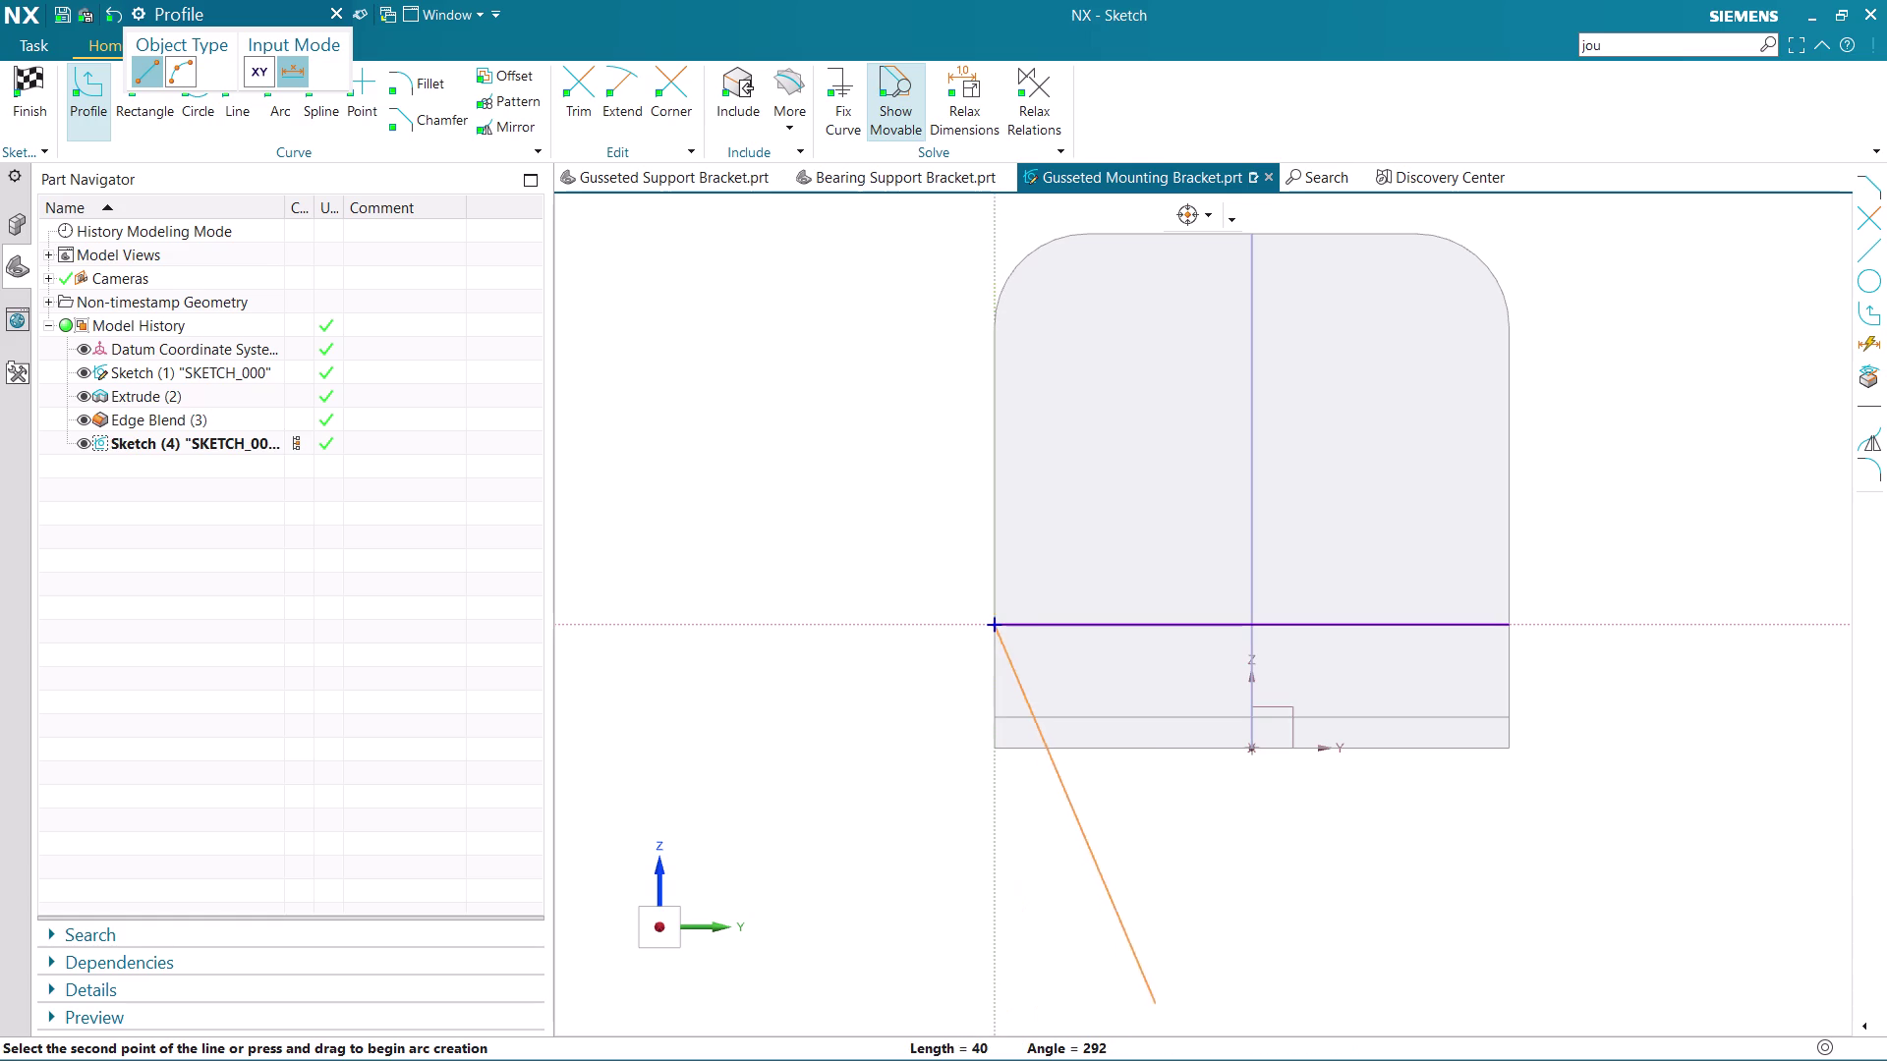
scroll(down, 3)
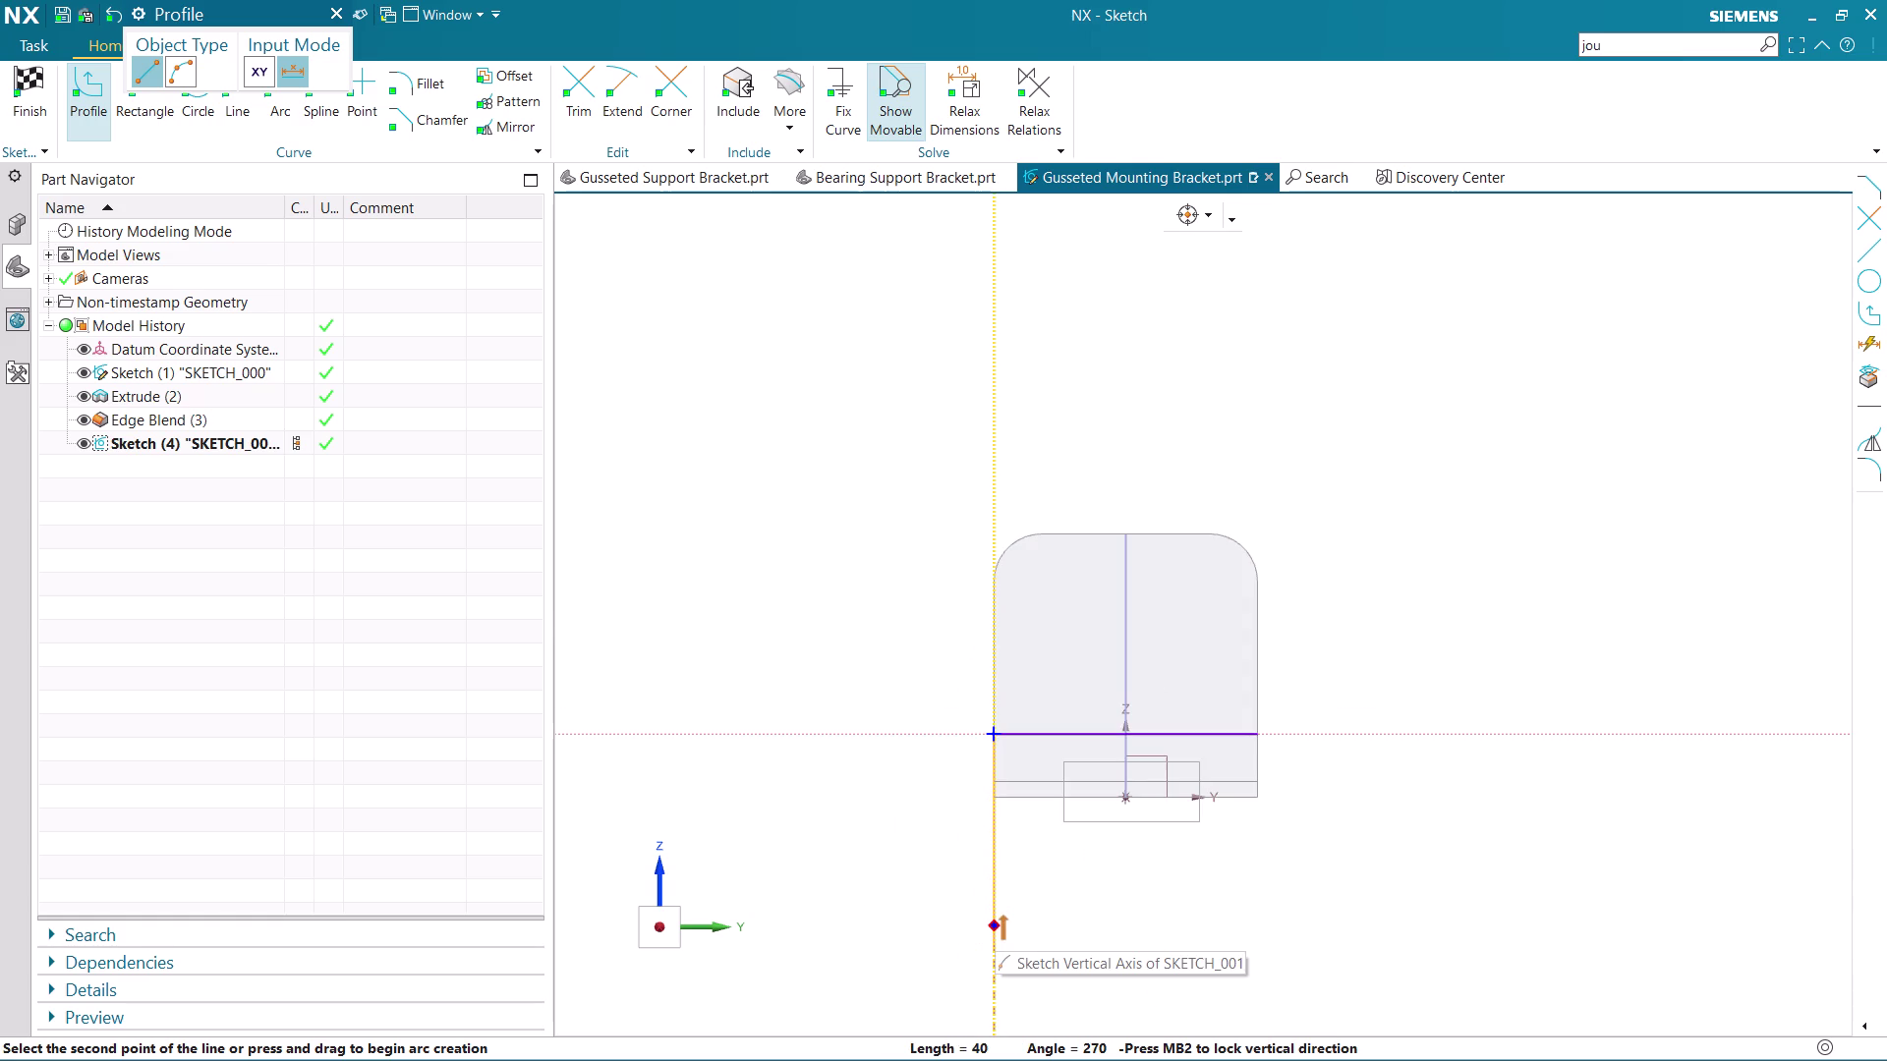
click(994, 925)
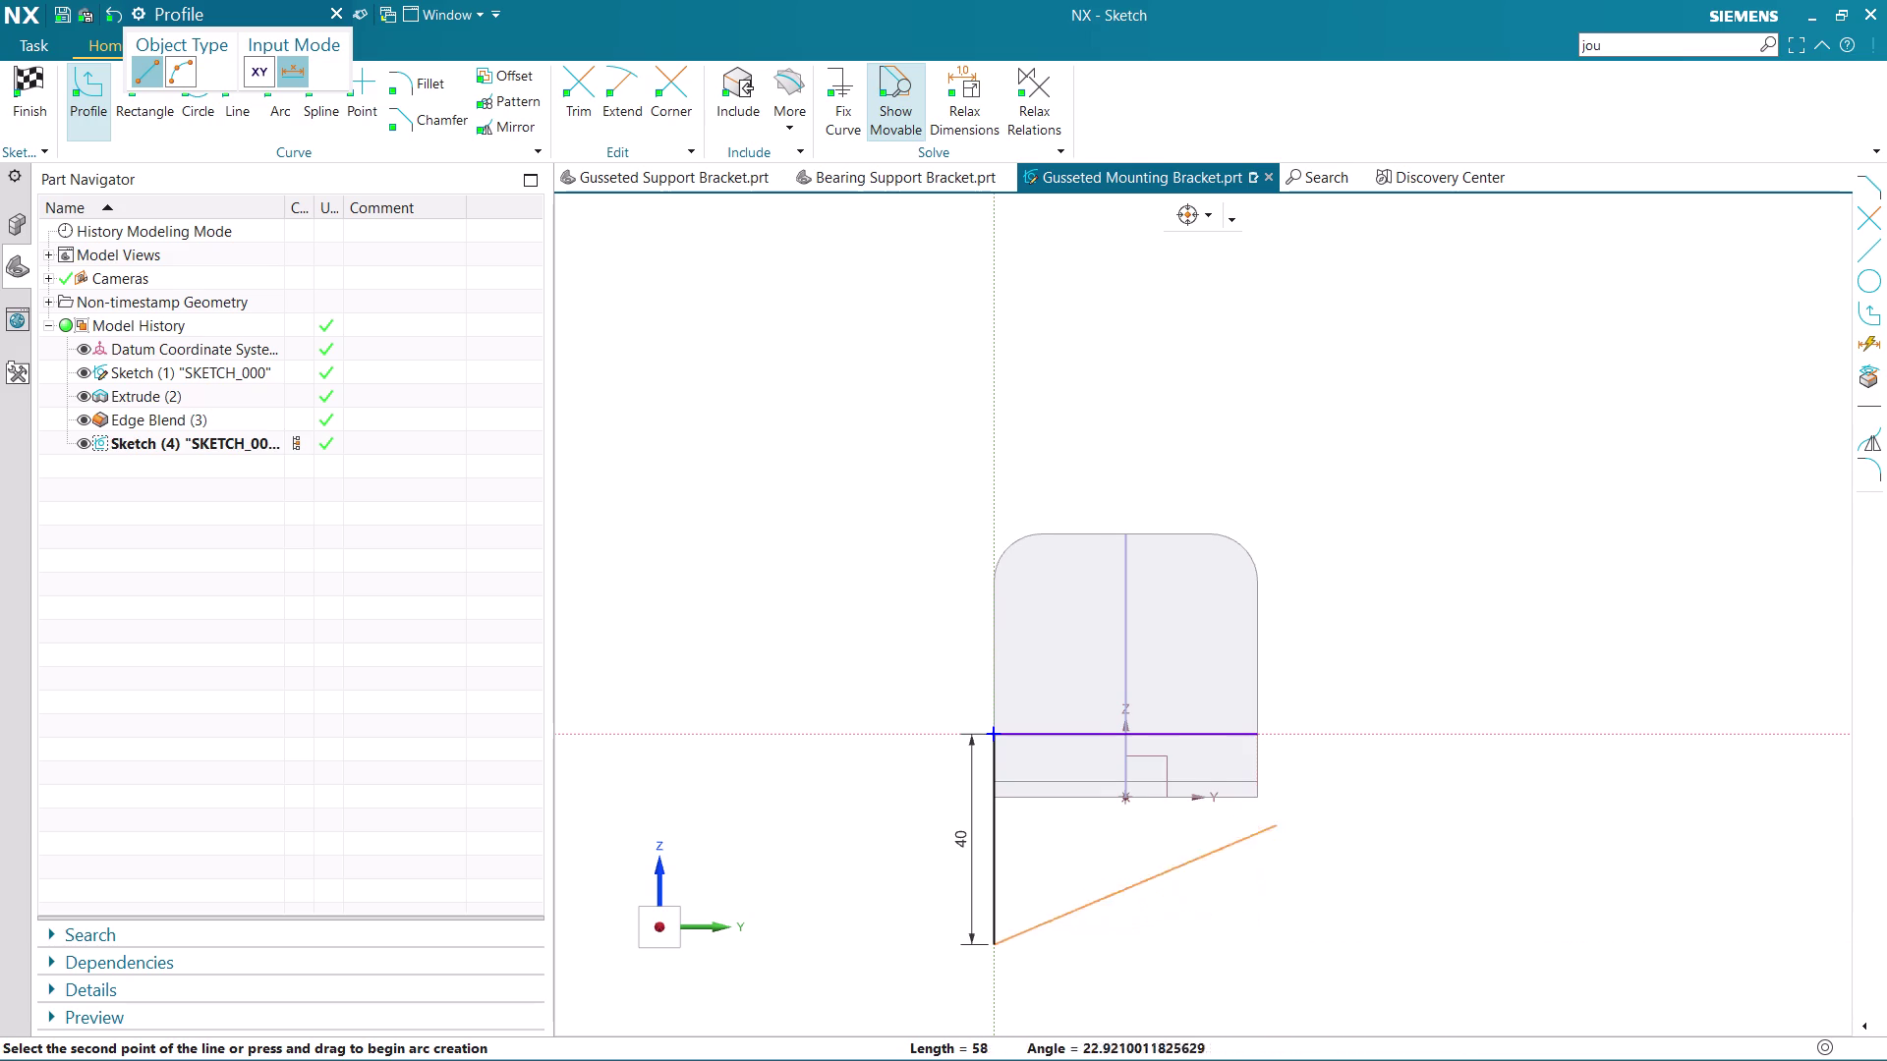
scroll(up, 3)
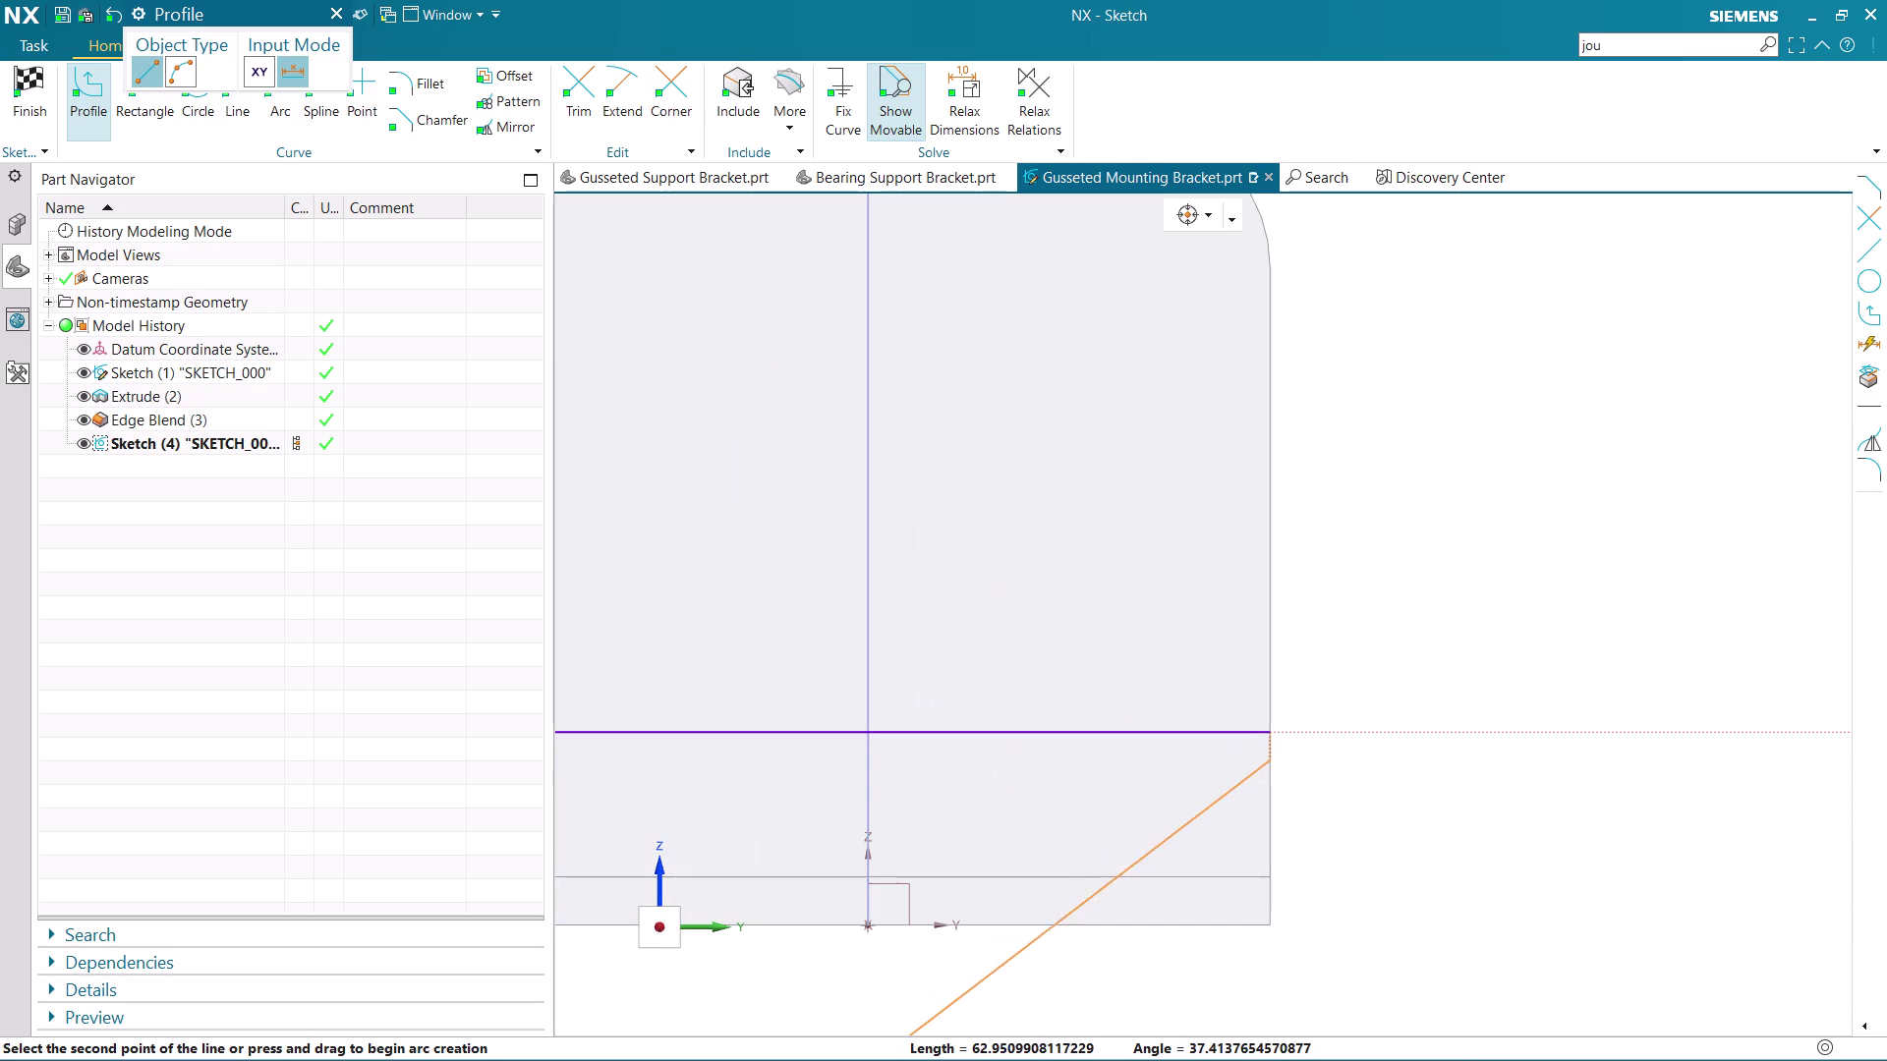
scroll(down, 3)
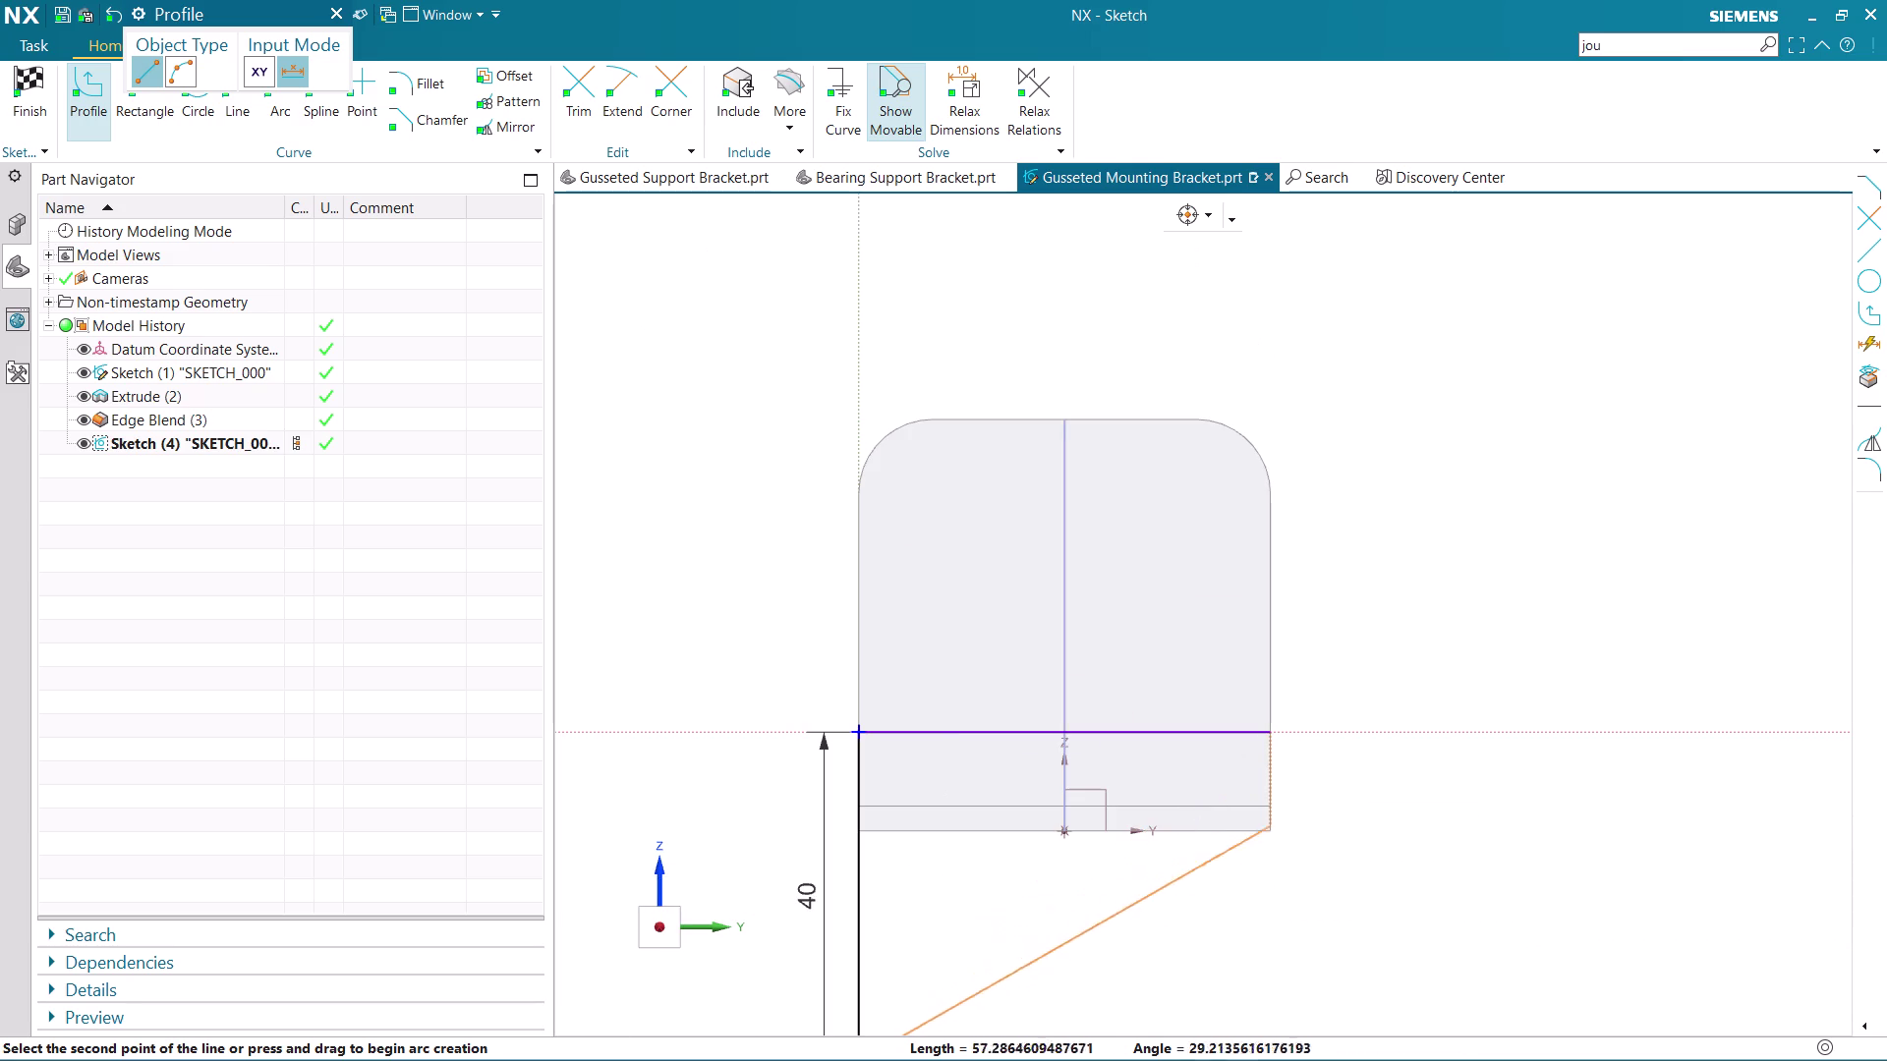
scroll(down, 3)
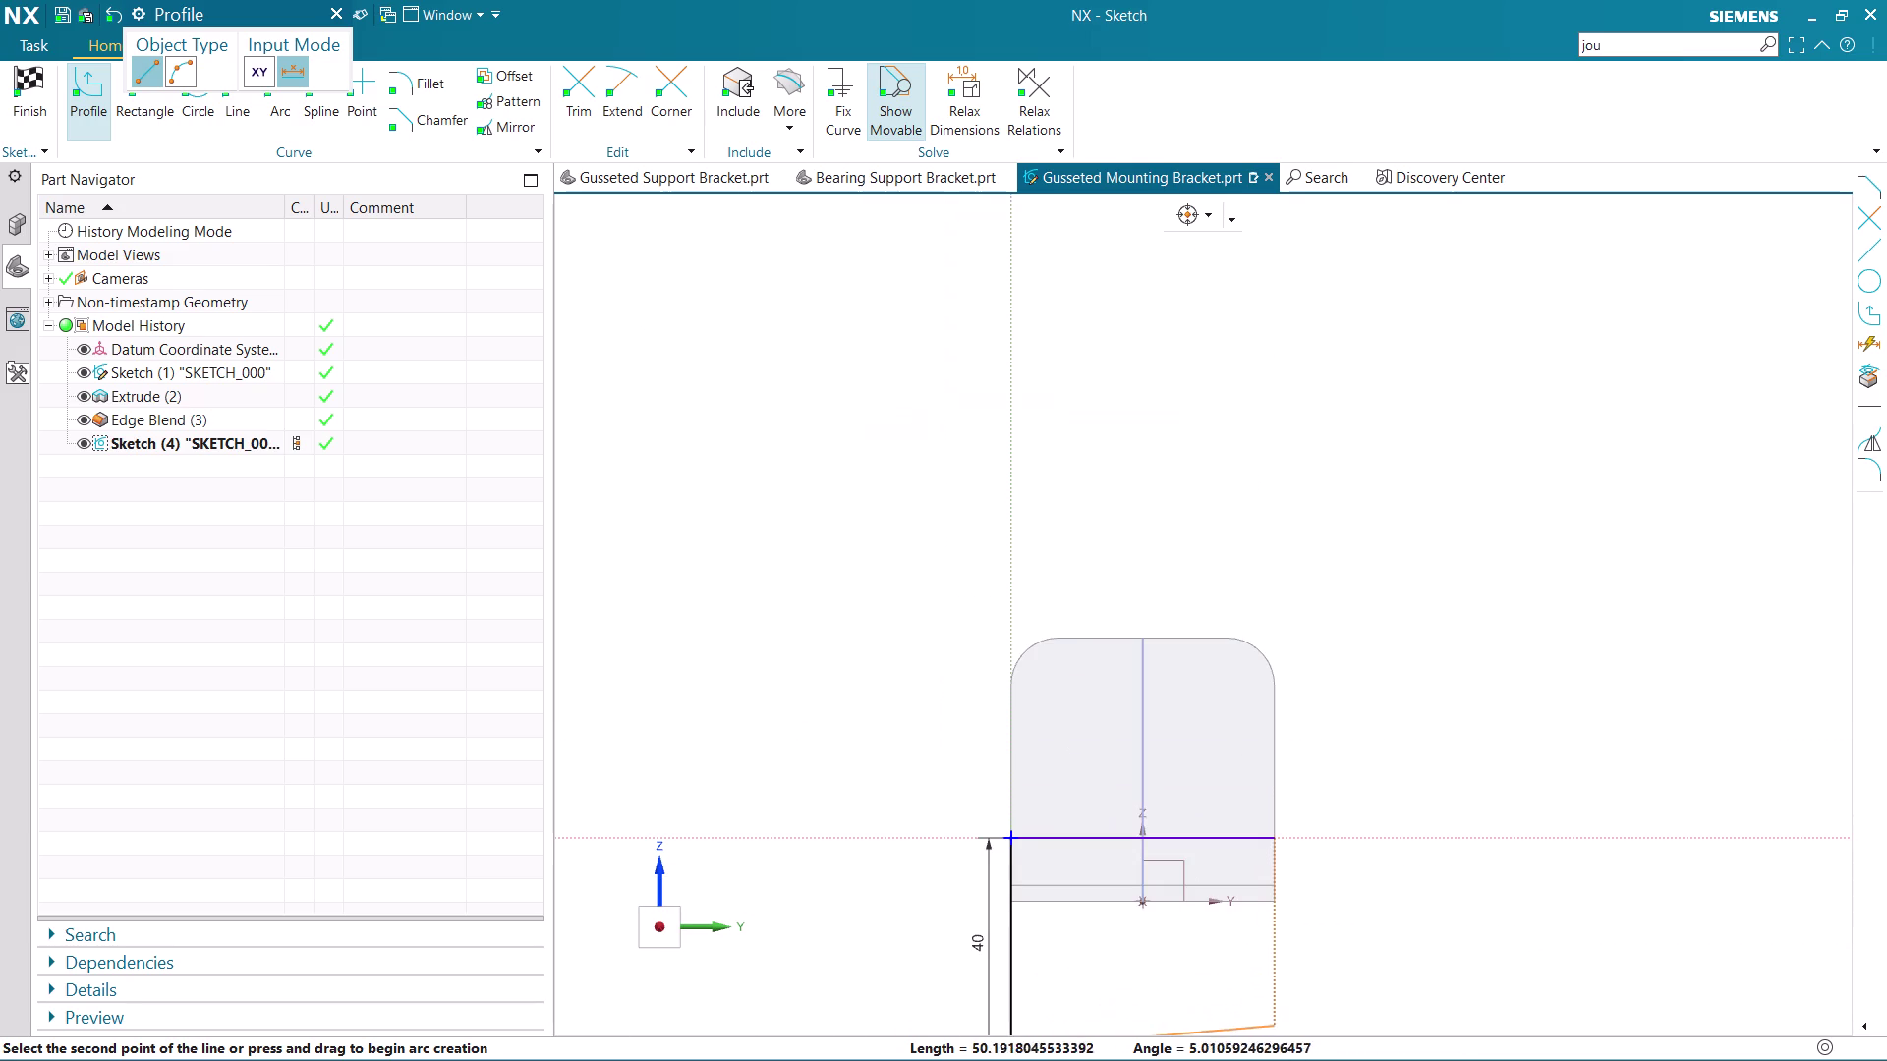
middle_drag(1274, 1011, 1299, 810)
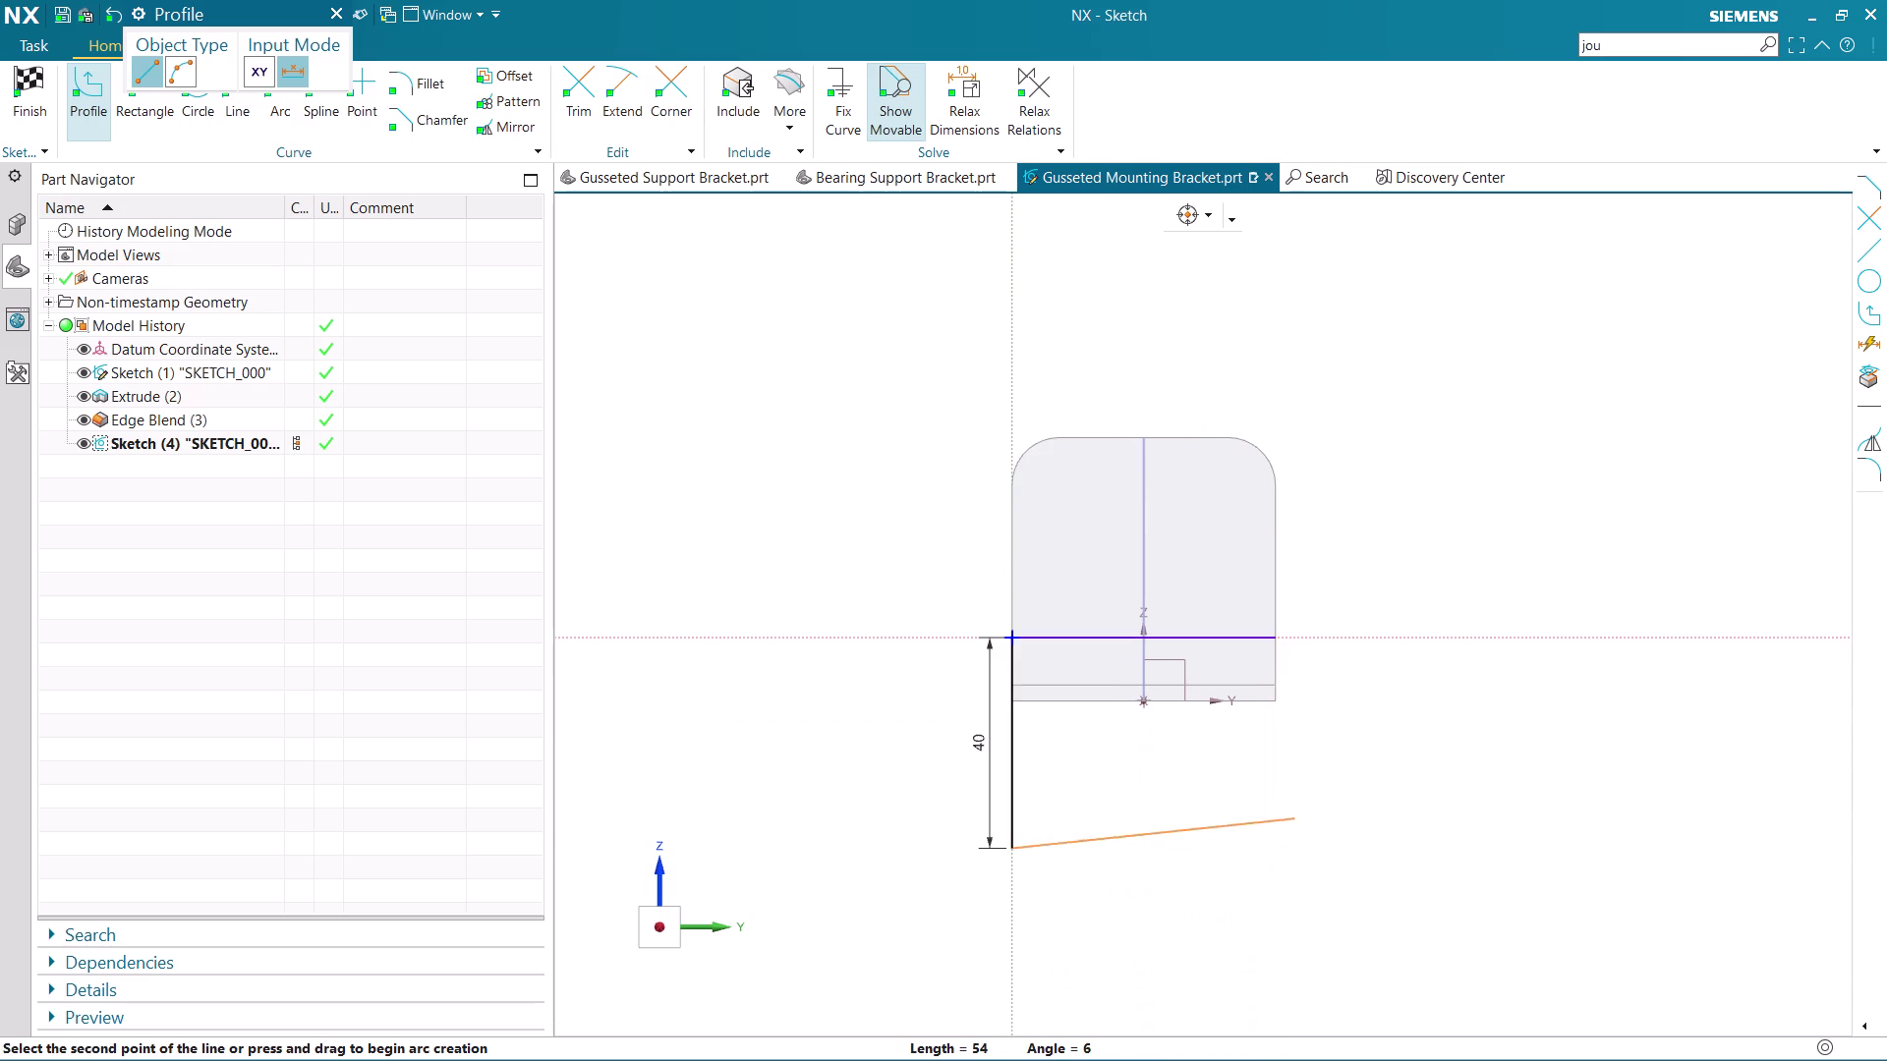
Complete the rectangular profile, closing it at the top edge's right end.
click(1286, 849)
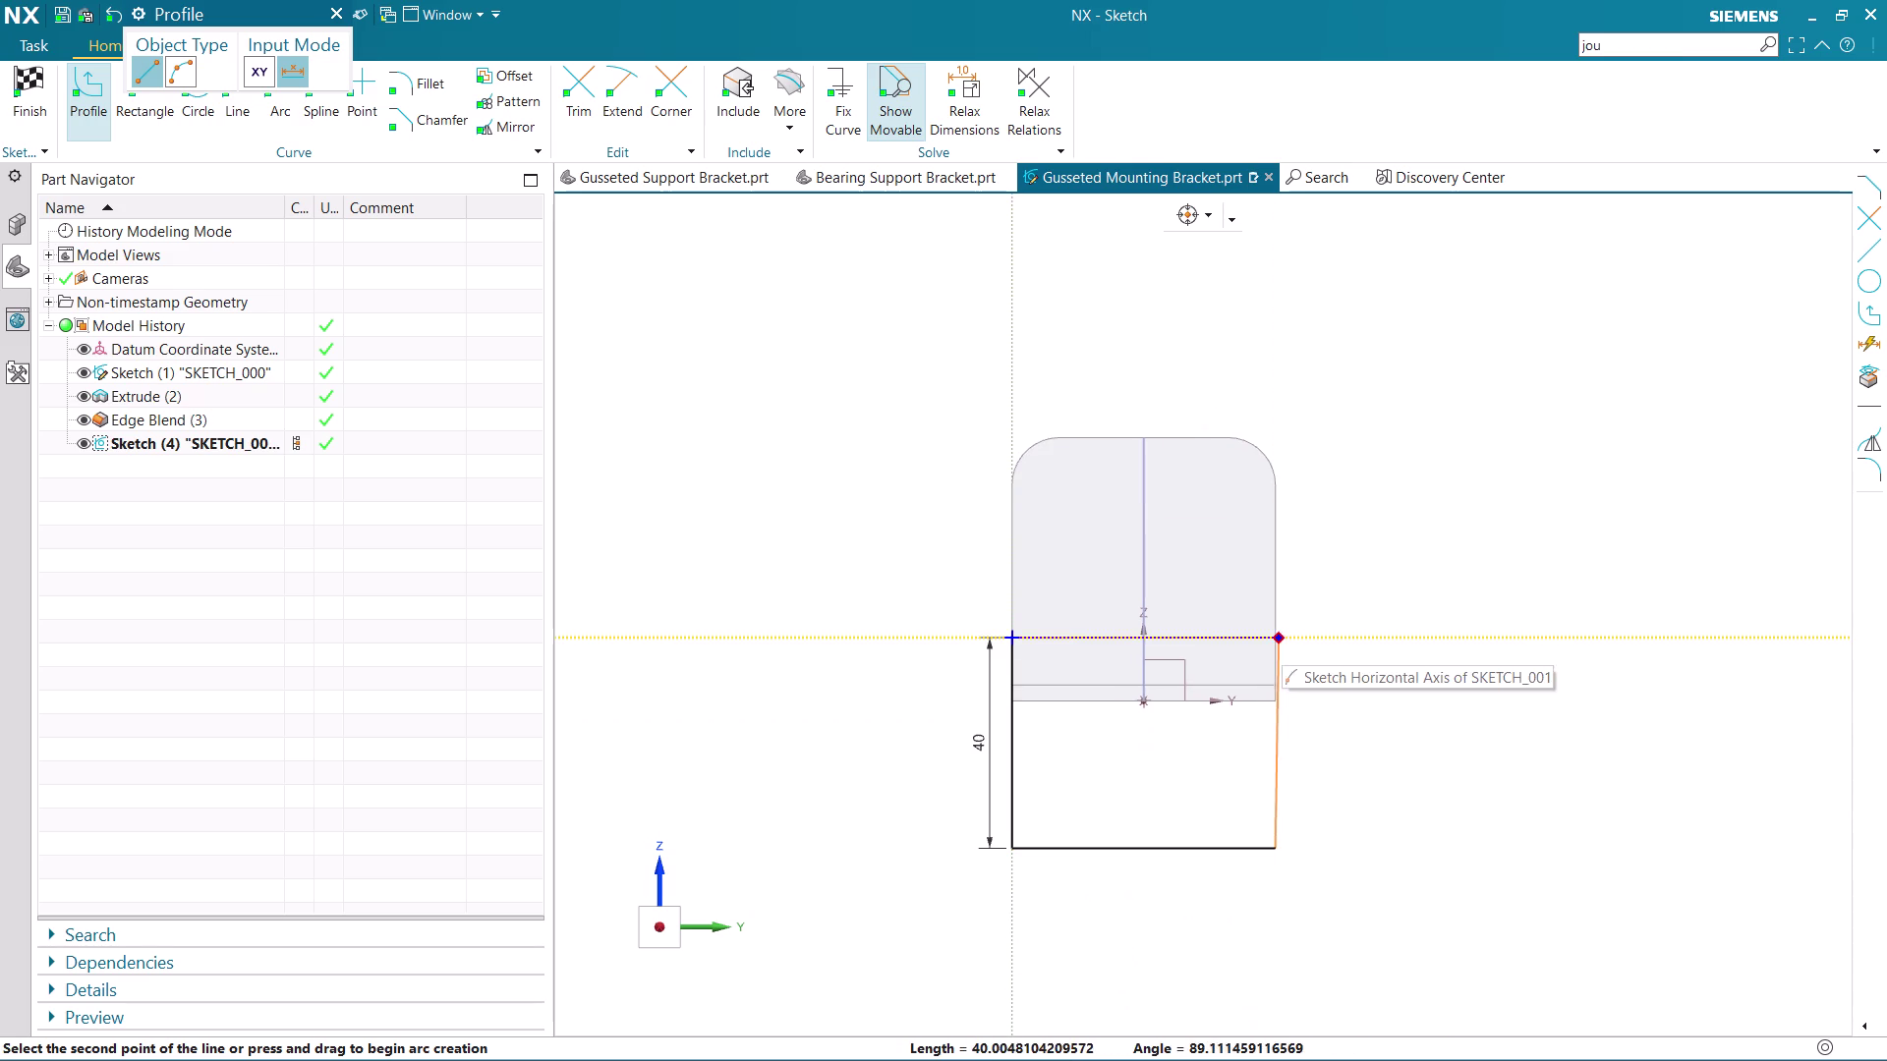
scroll(up, 3)
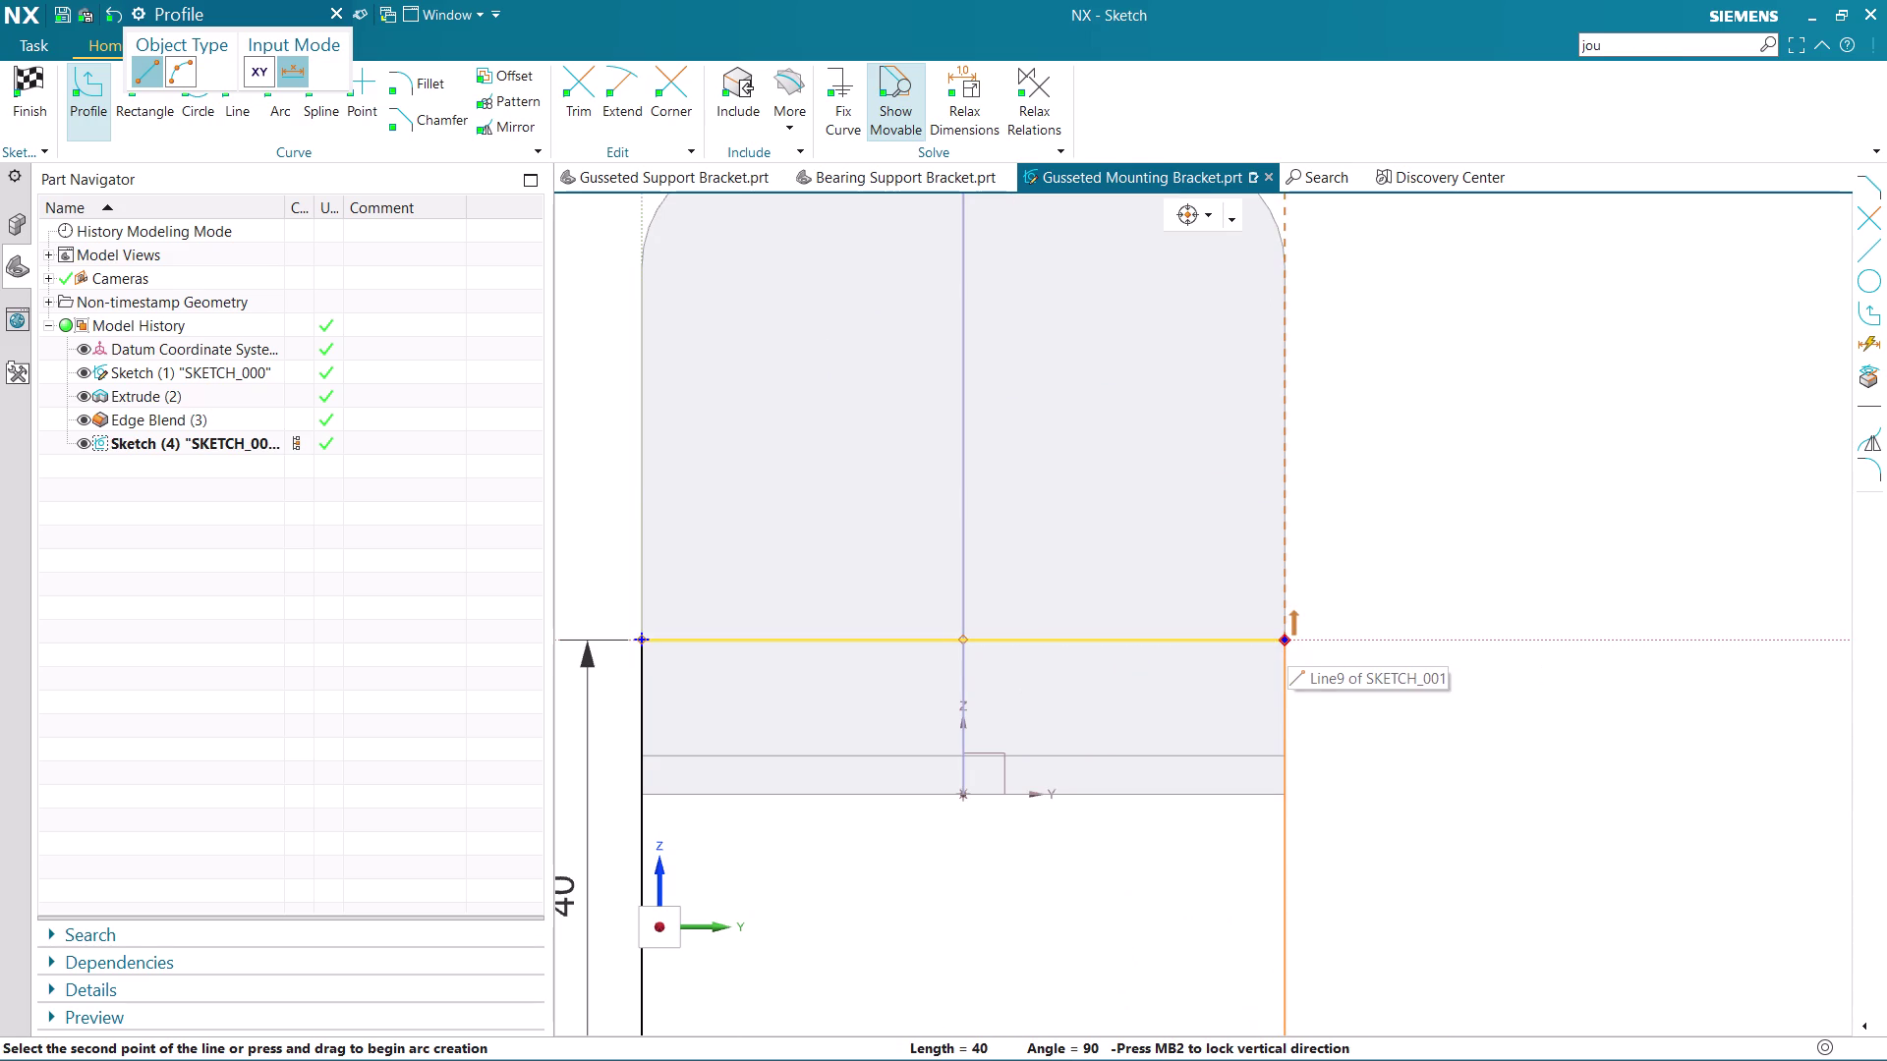
click(1285, 640)
scroll(down, 3)
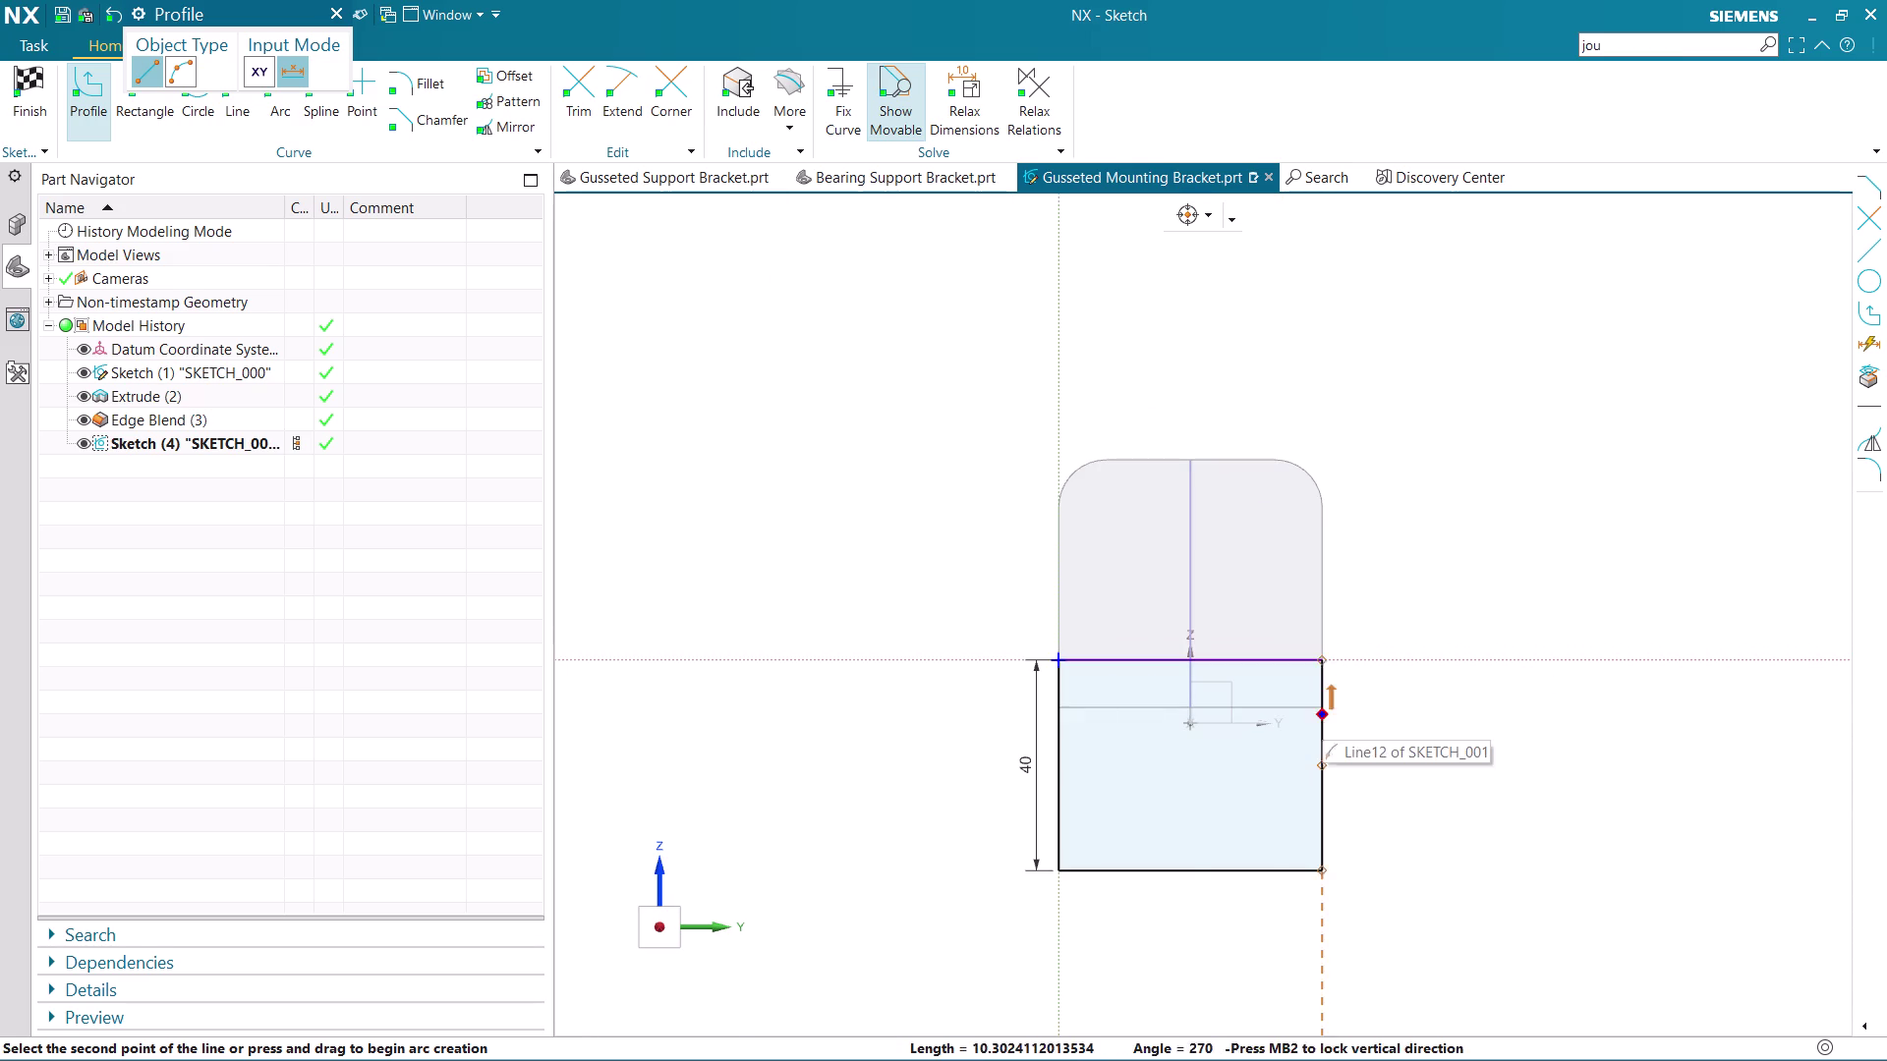
key(Escape)
scroll(up, 3)
key(Escape)
click(1201, 875)
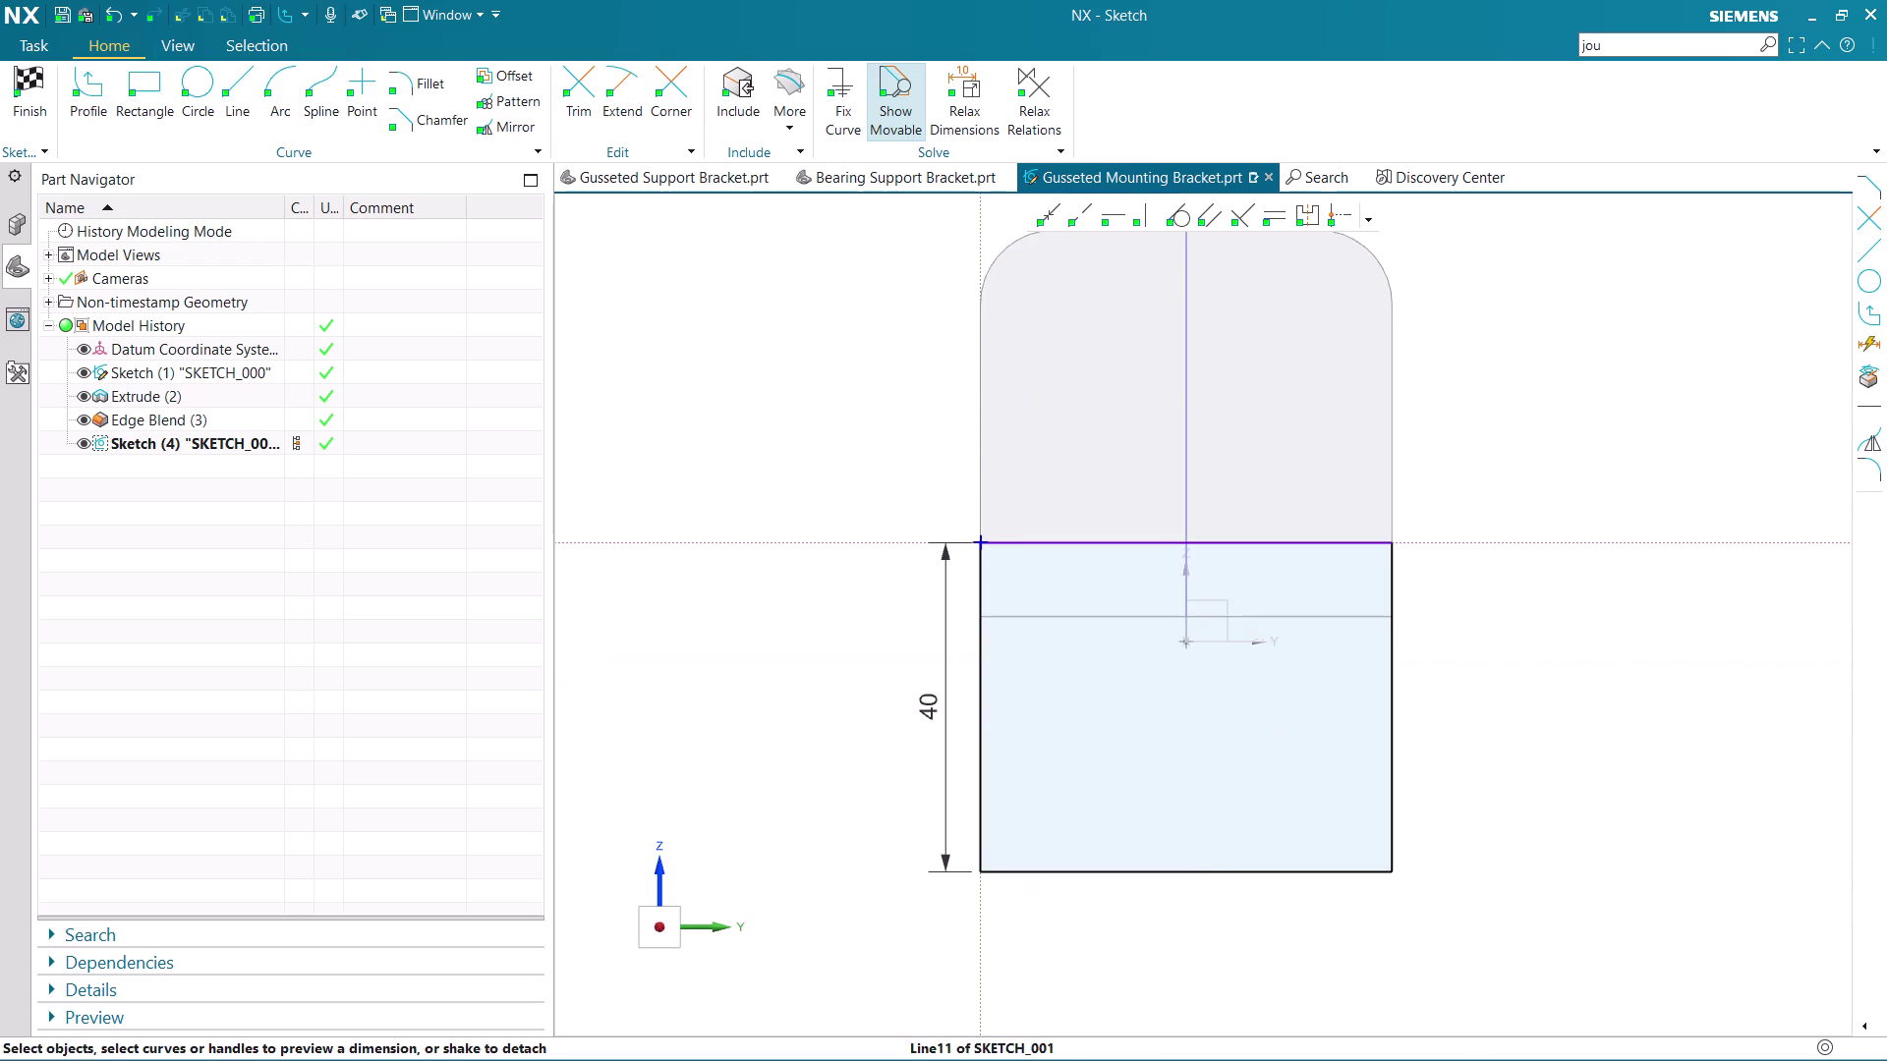
key(Escape)
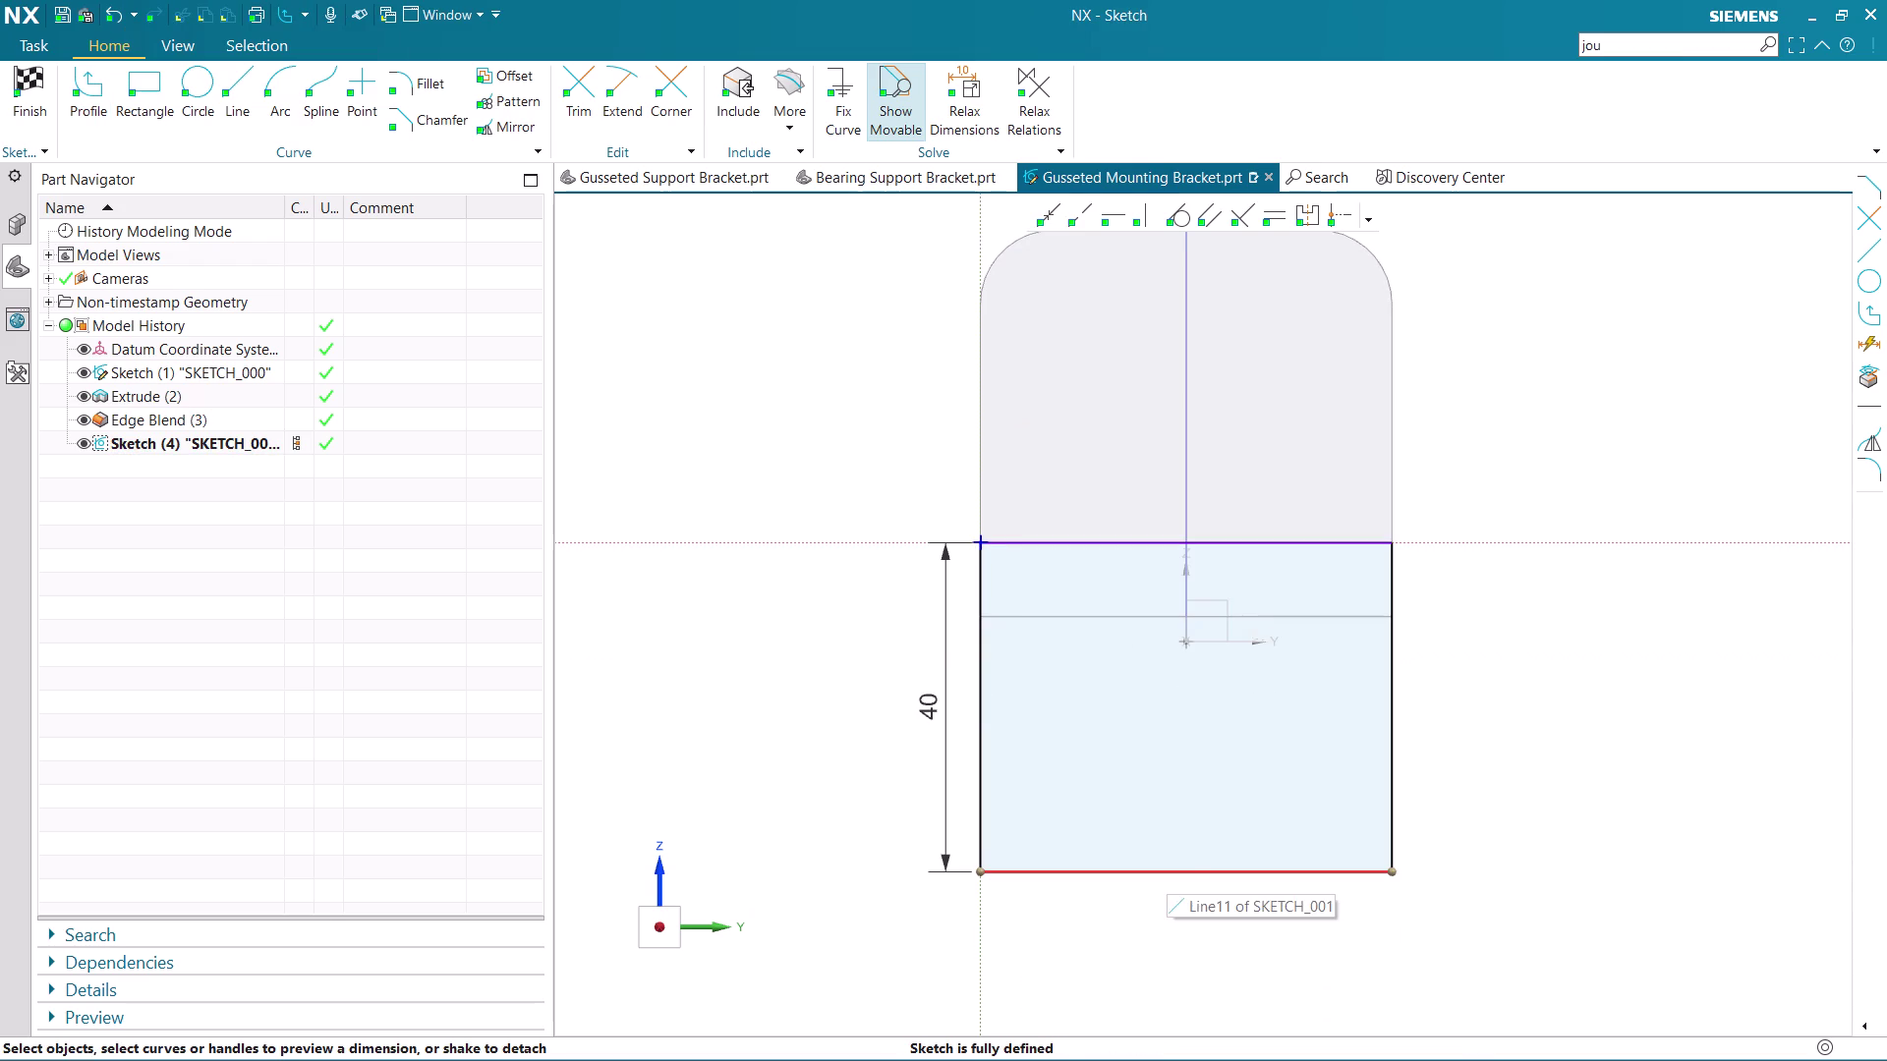
Dimension the rectangle's bottom edge to a width of 50.
click(1185, 870)
click(1541, 740)
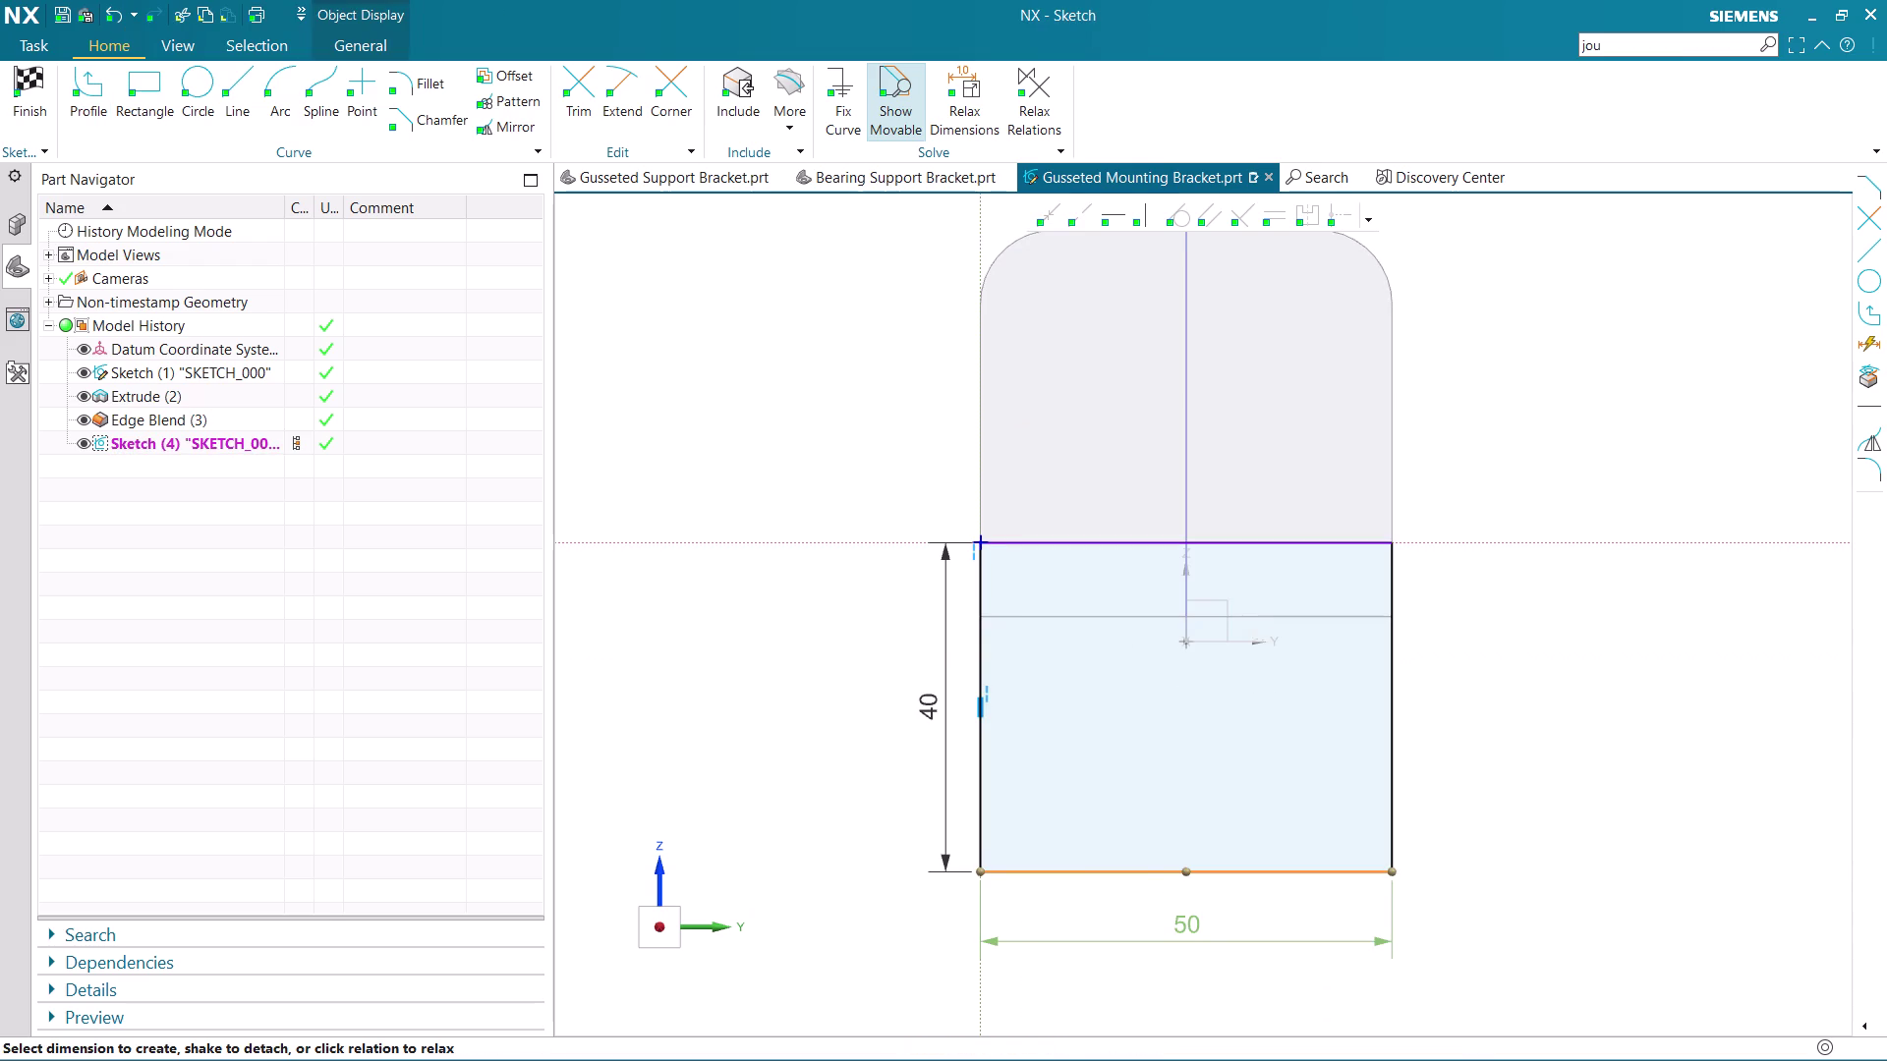
click(1223, 876)
middle_click(1249, 906)
click(1193, 917)
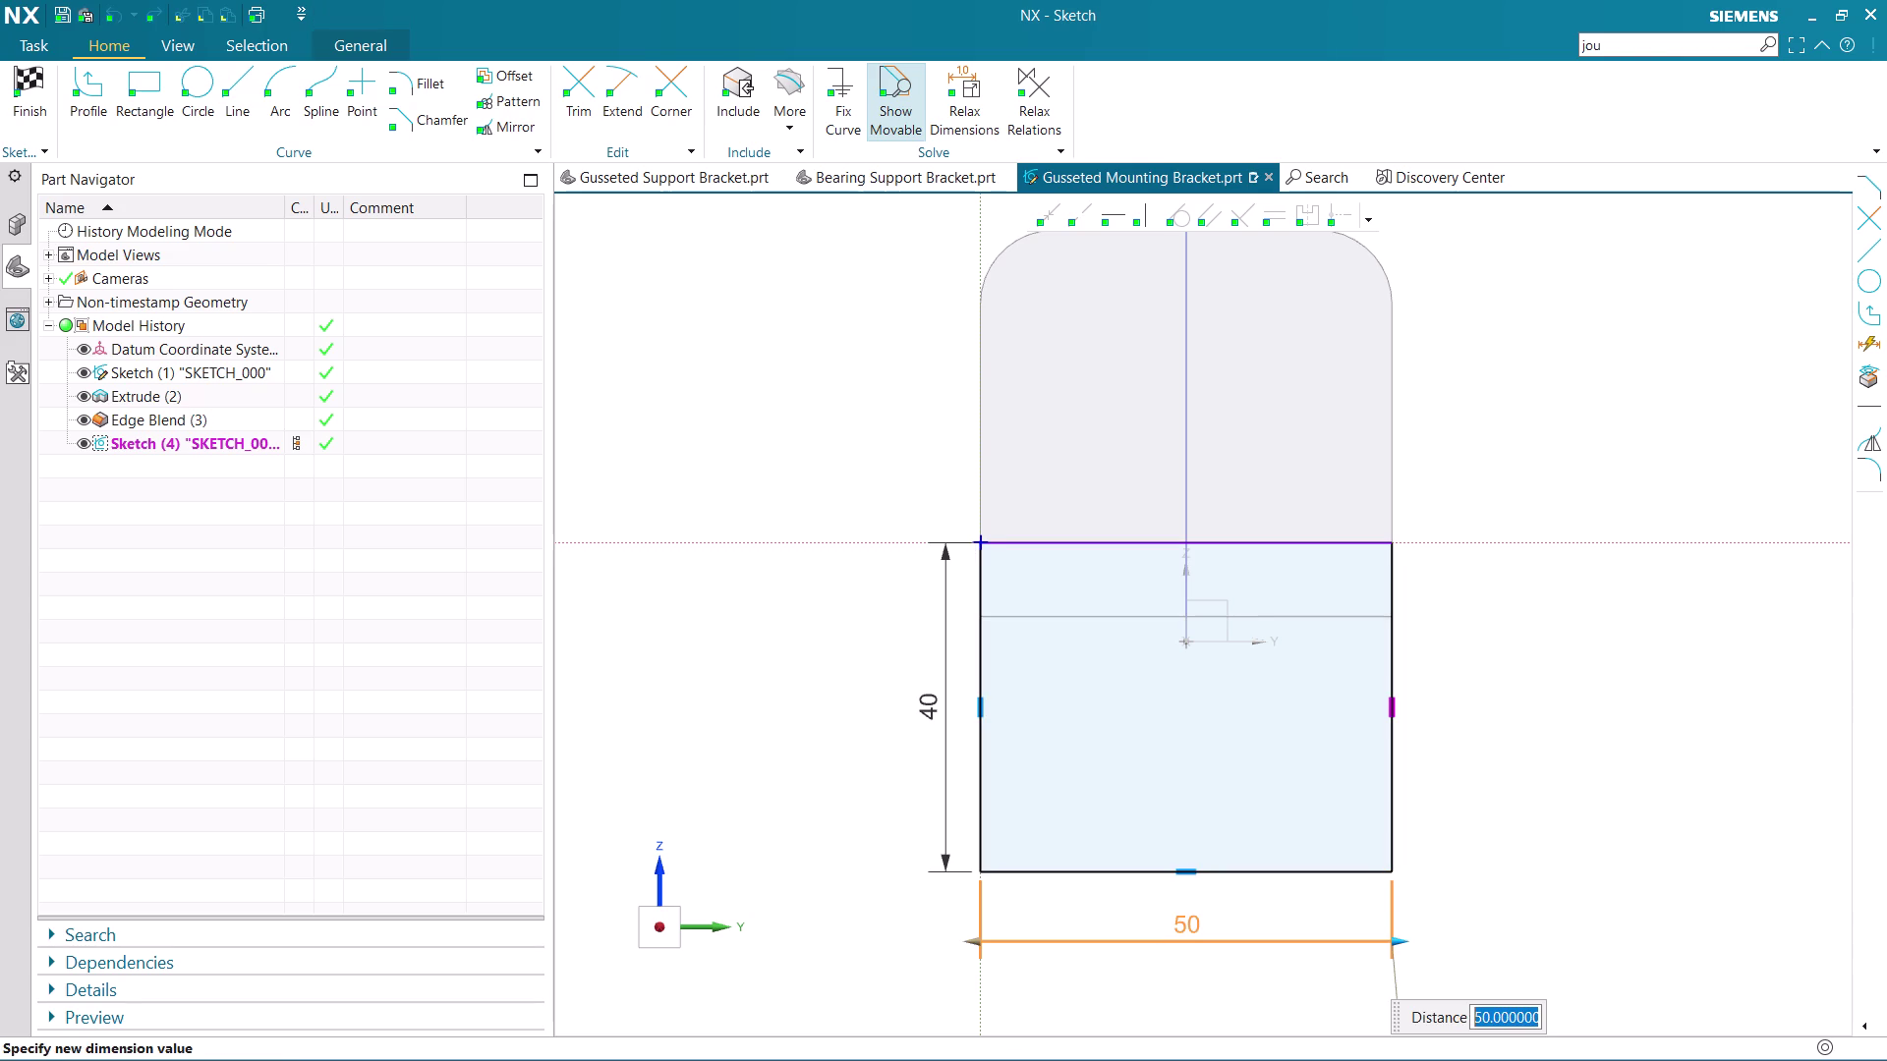
click(1480, 763)
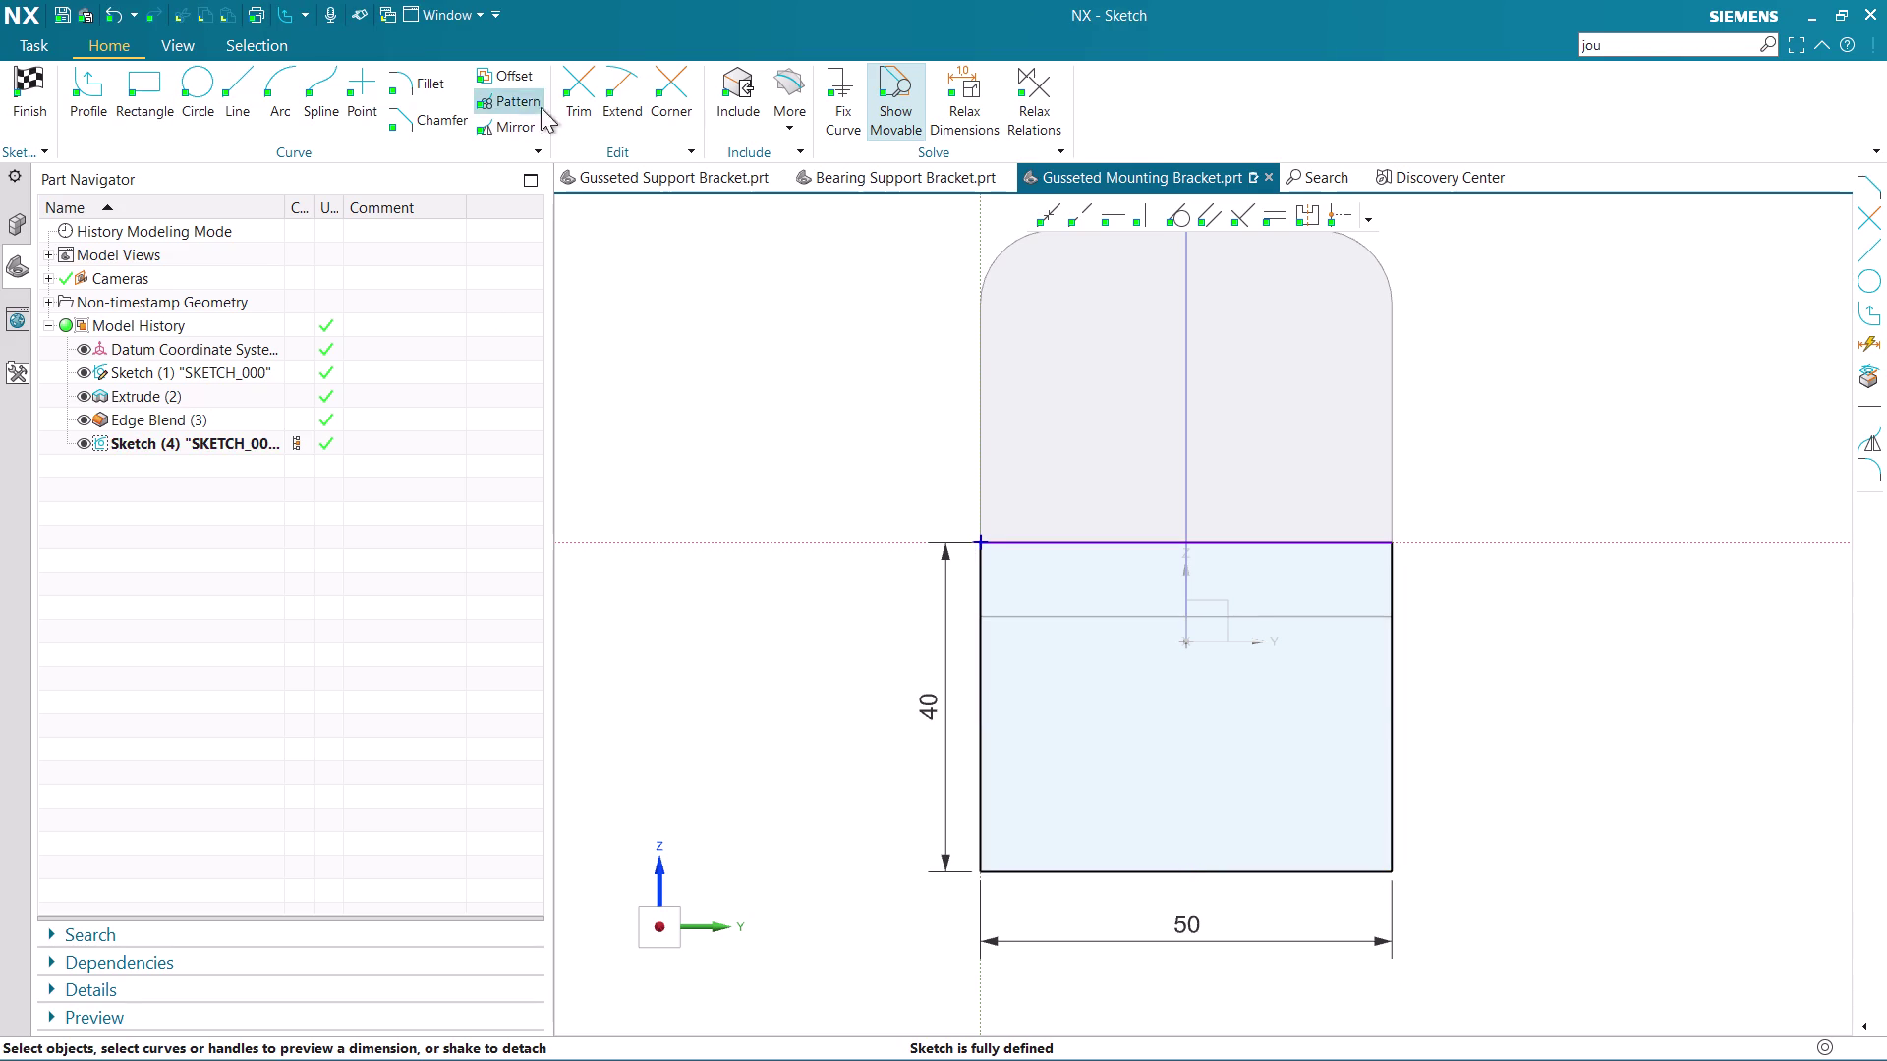
click(402, 88)
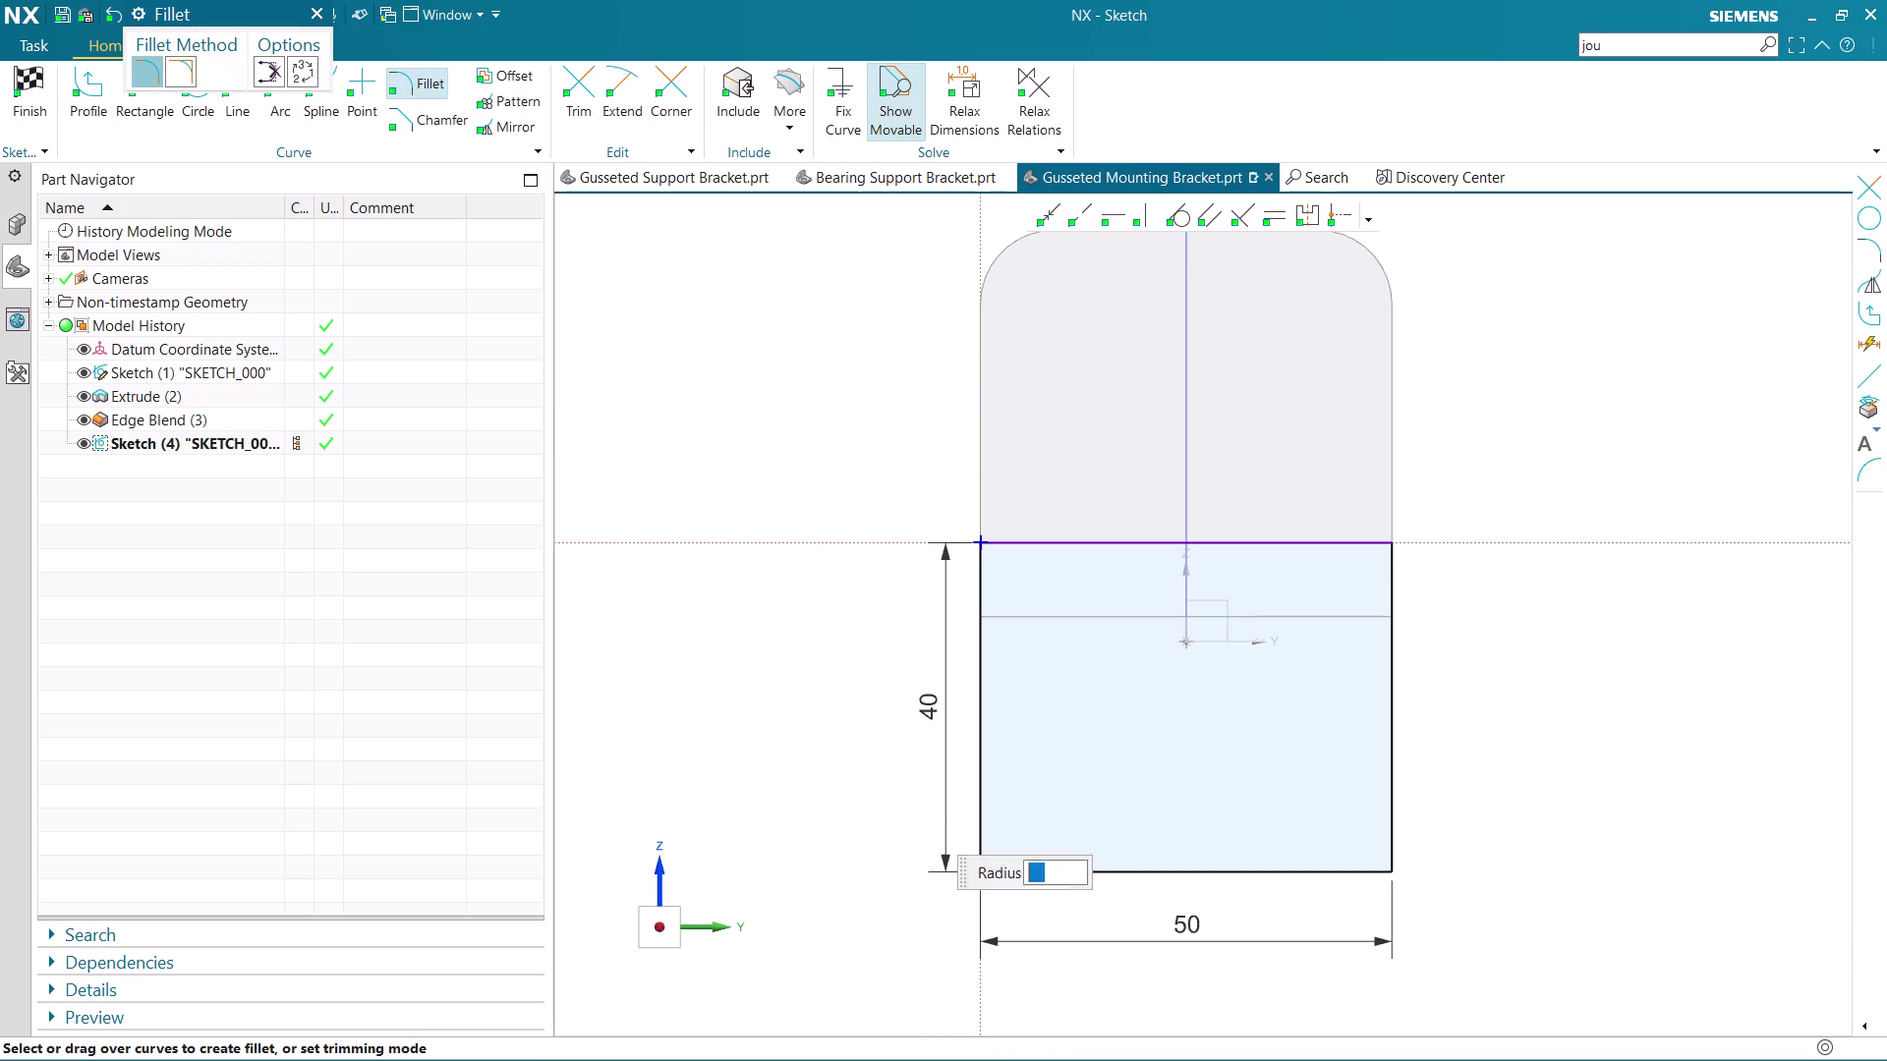
Fillet the bottom-left and bottom-right profile corners, each with radius 16.
click(982, 824)
click(1010, 870)
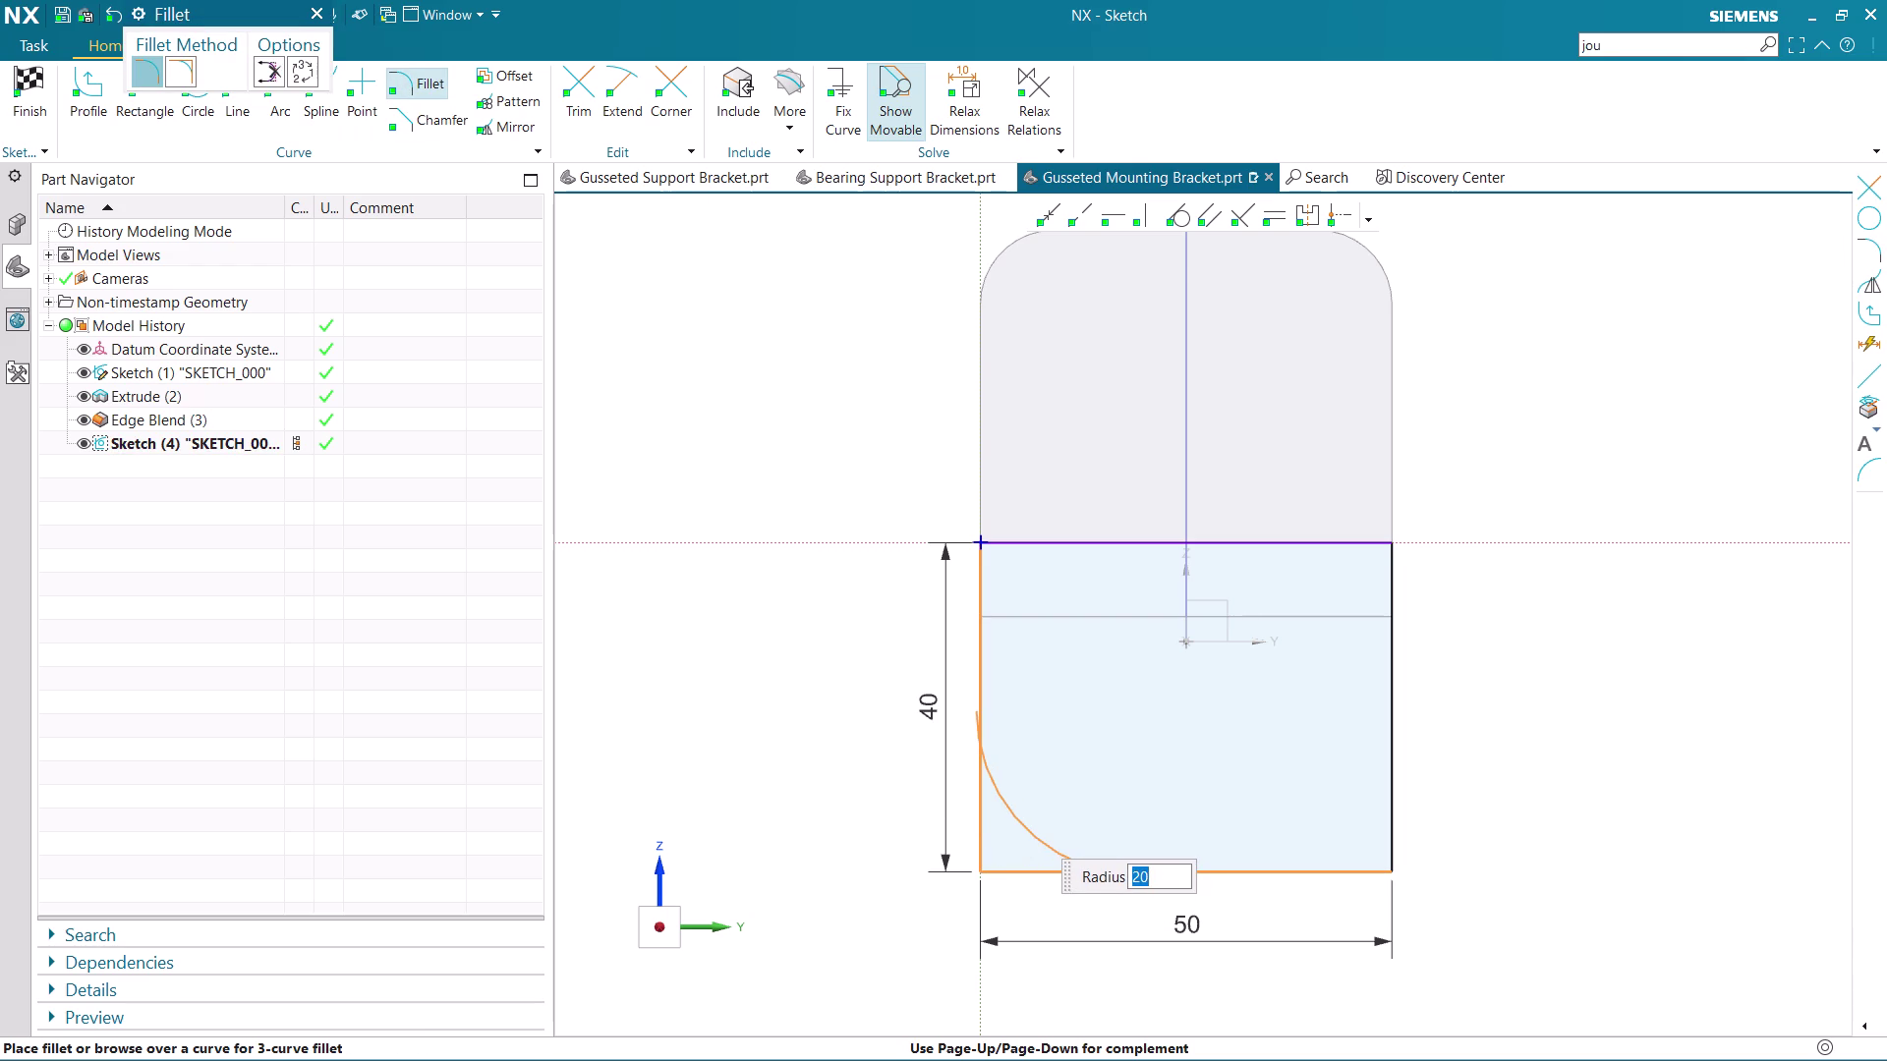
key(1)
key(6)
key(Return)
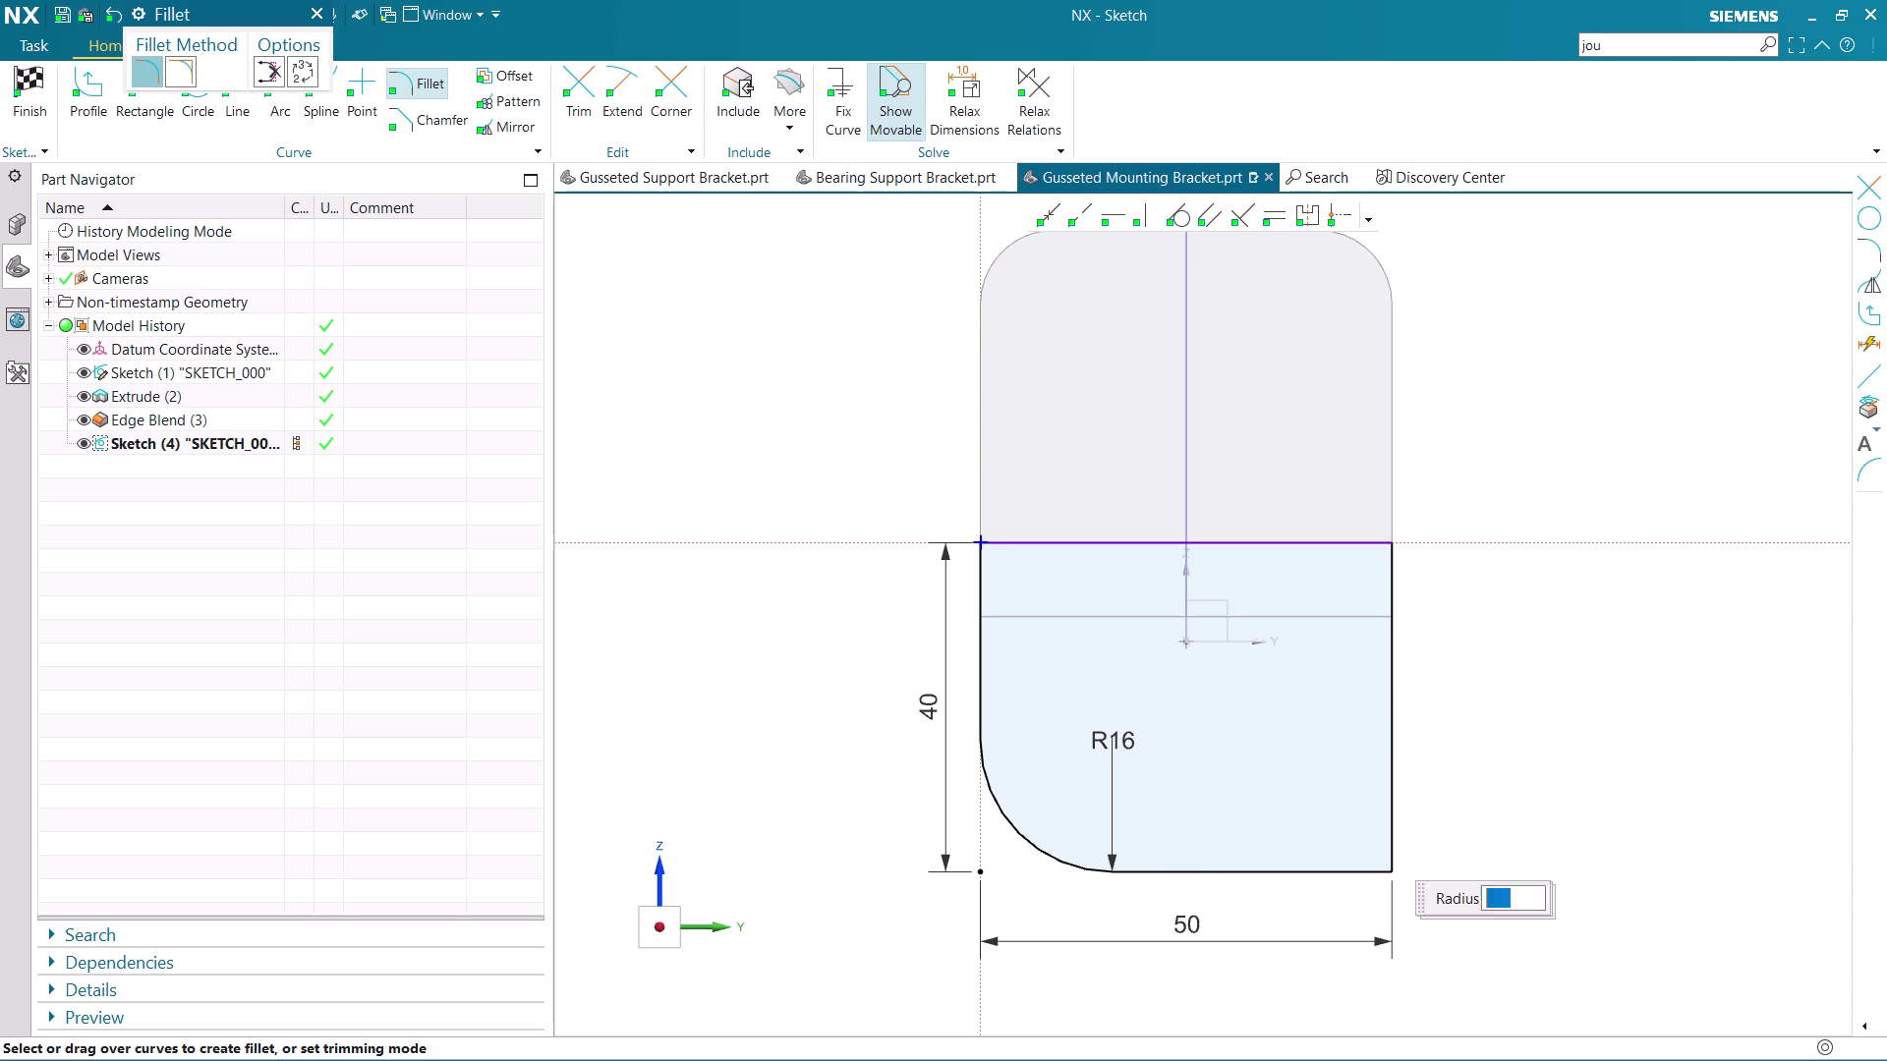
click(1324, 876)
click(1388, 802)
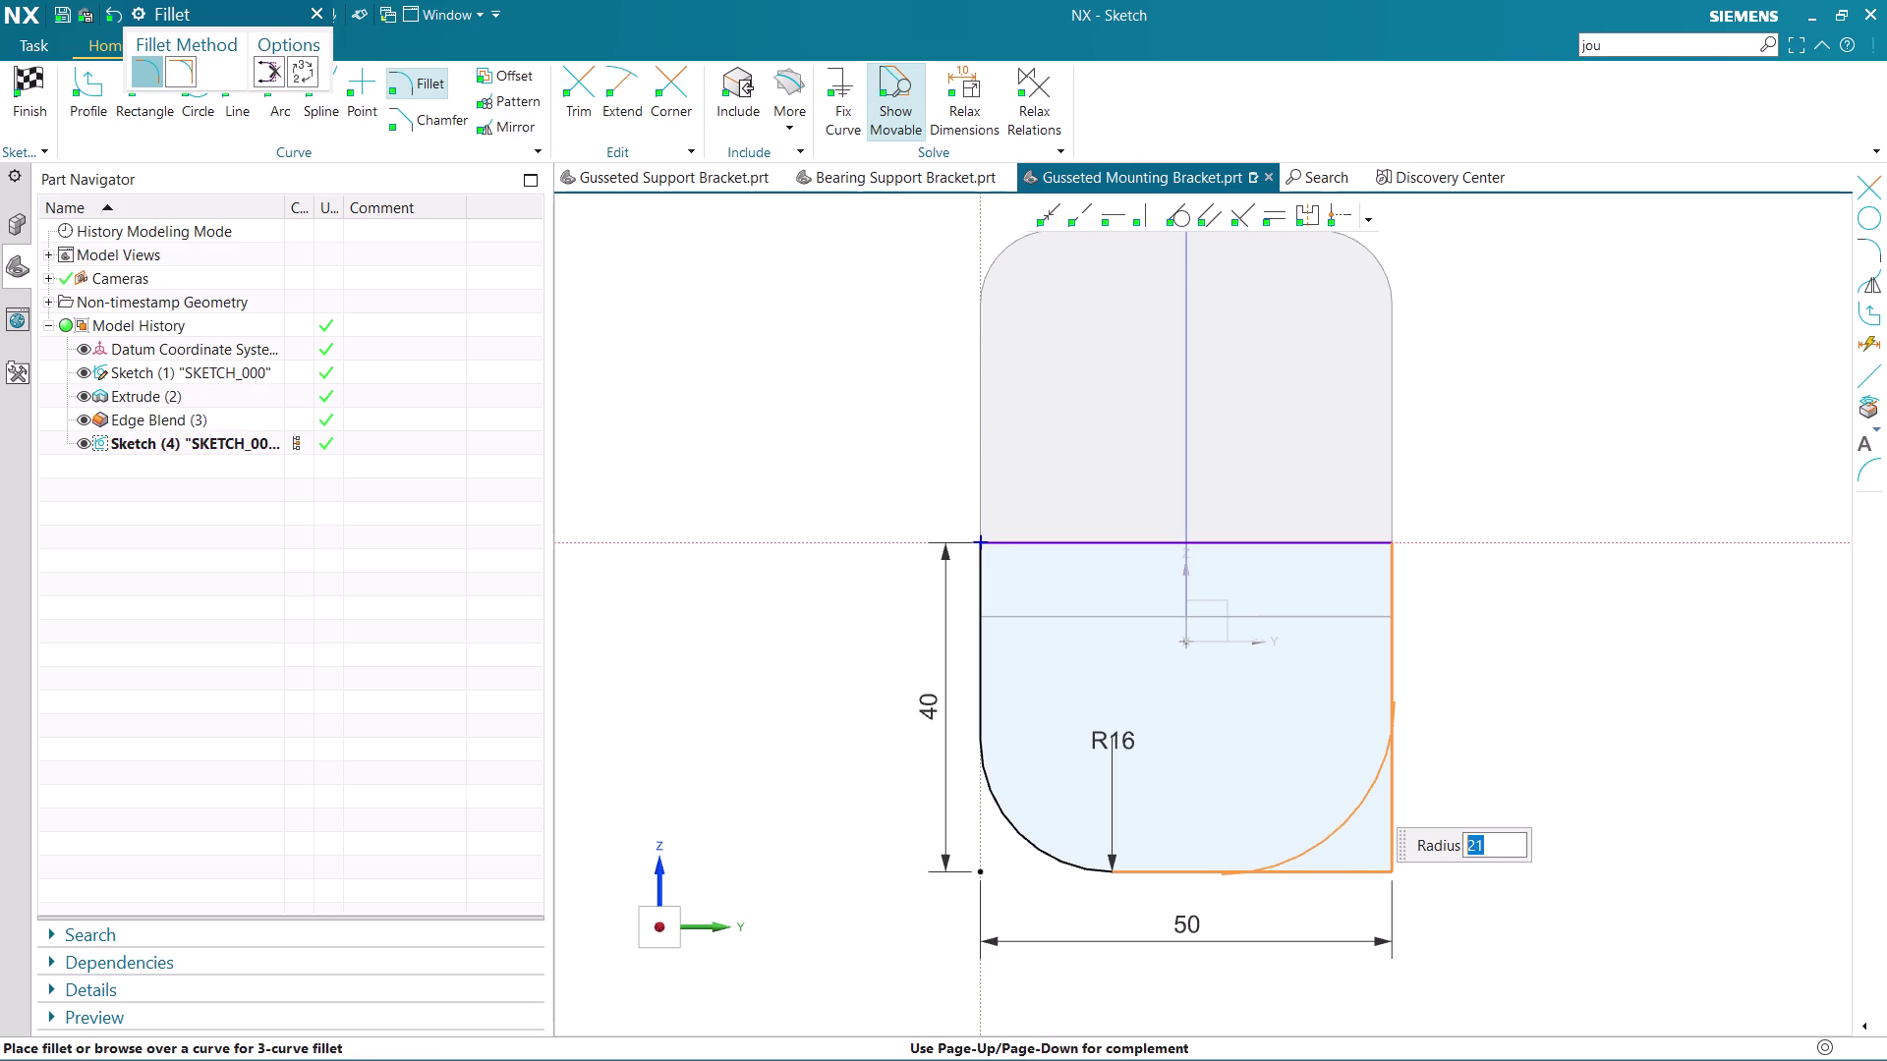
text(16)
key(Return)
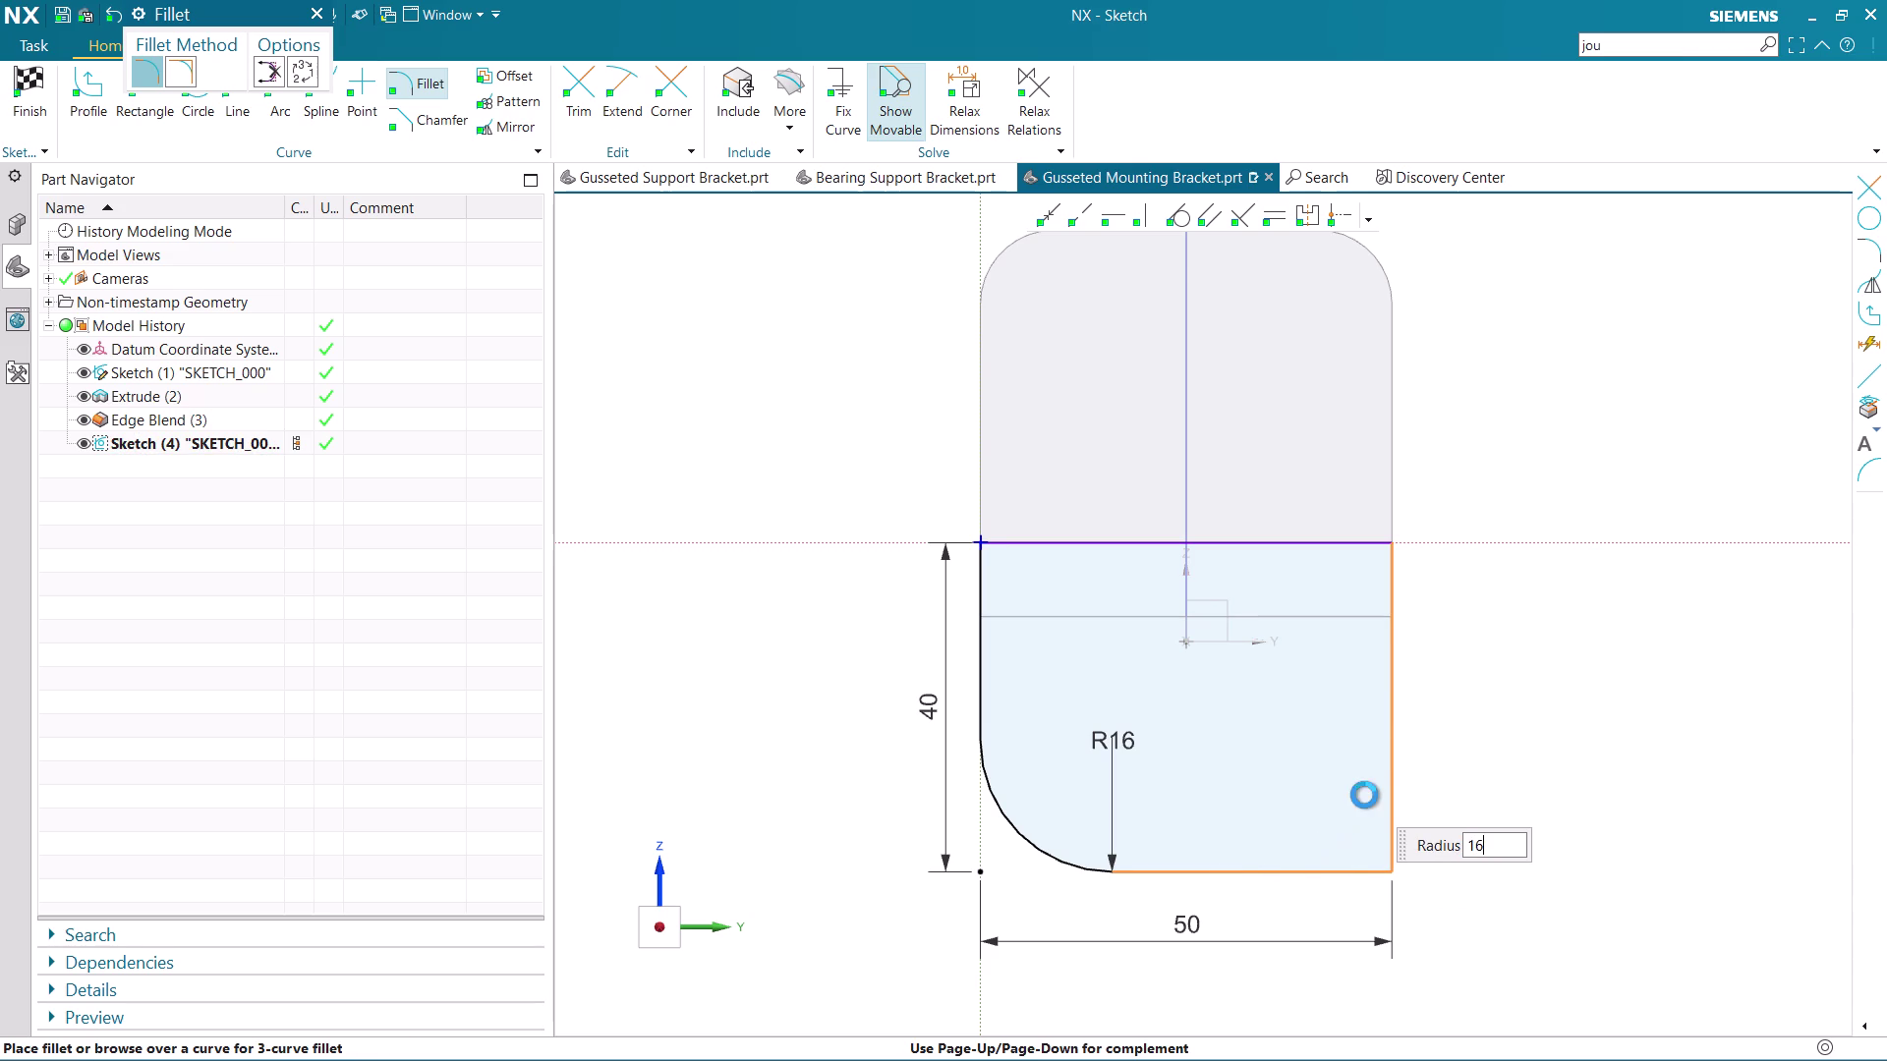
middle_click(1516, 578)
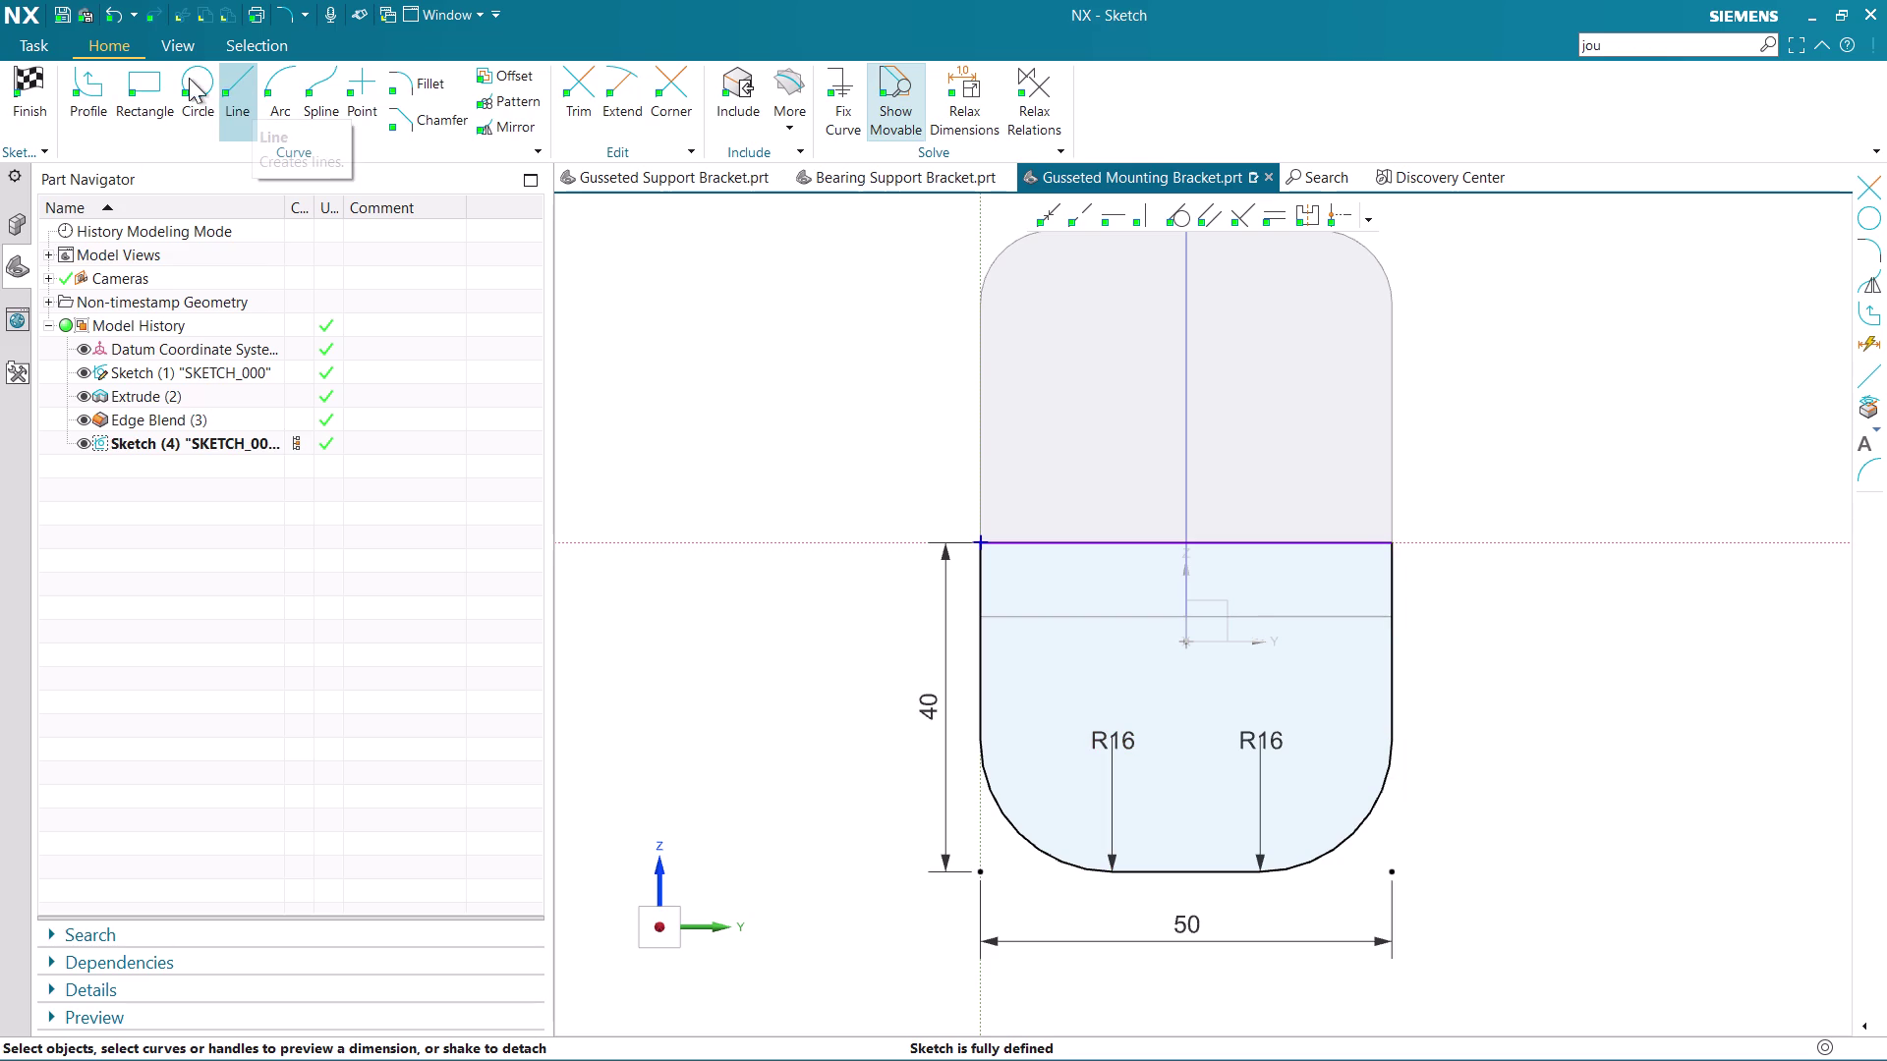
click(241, 80)
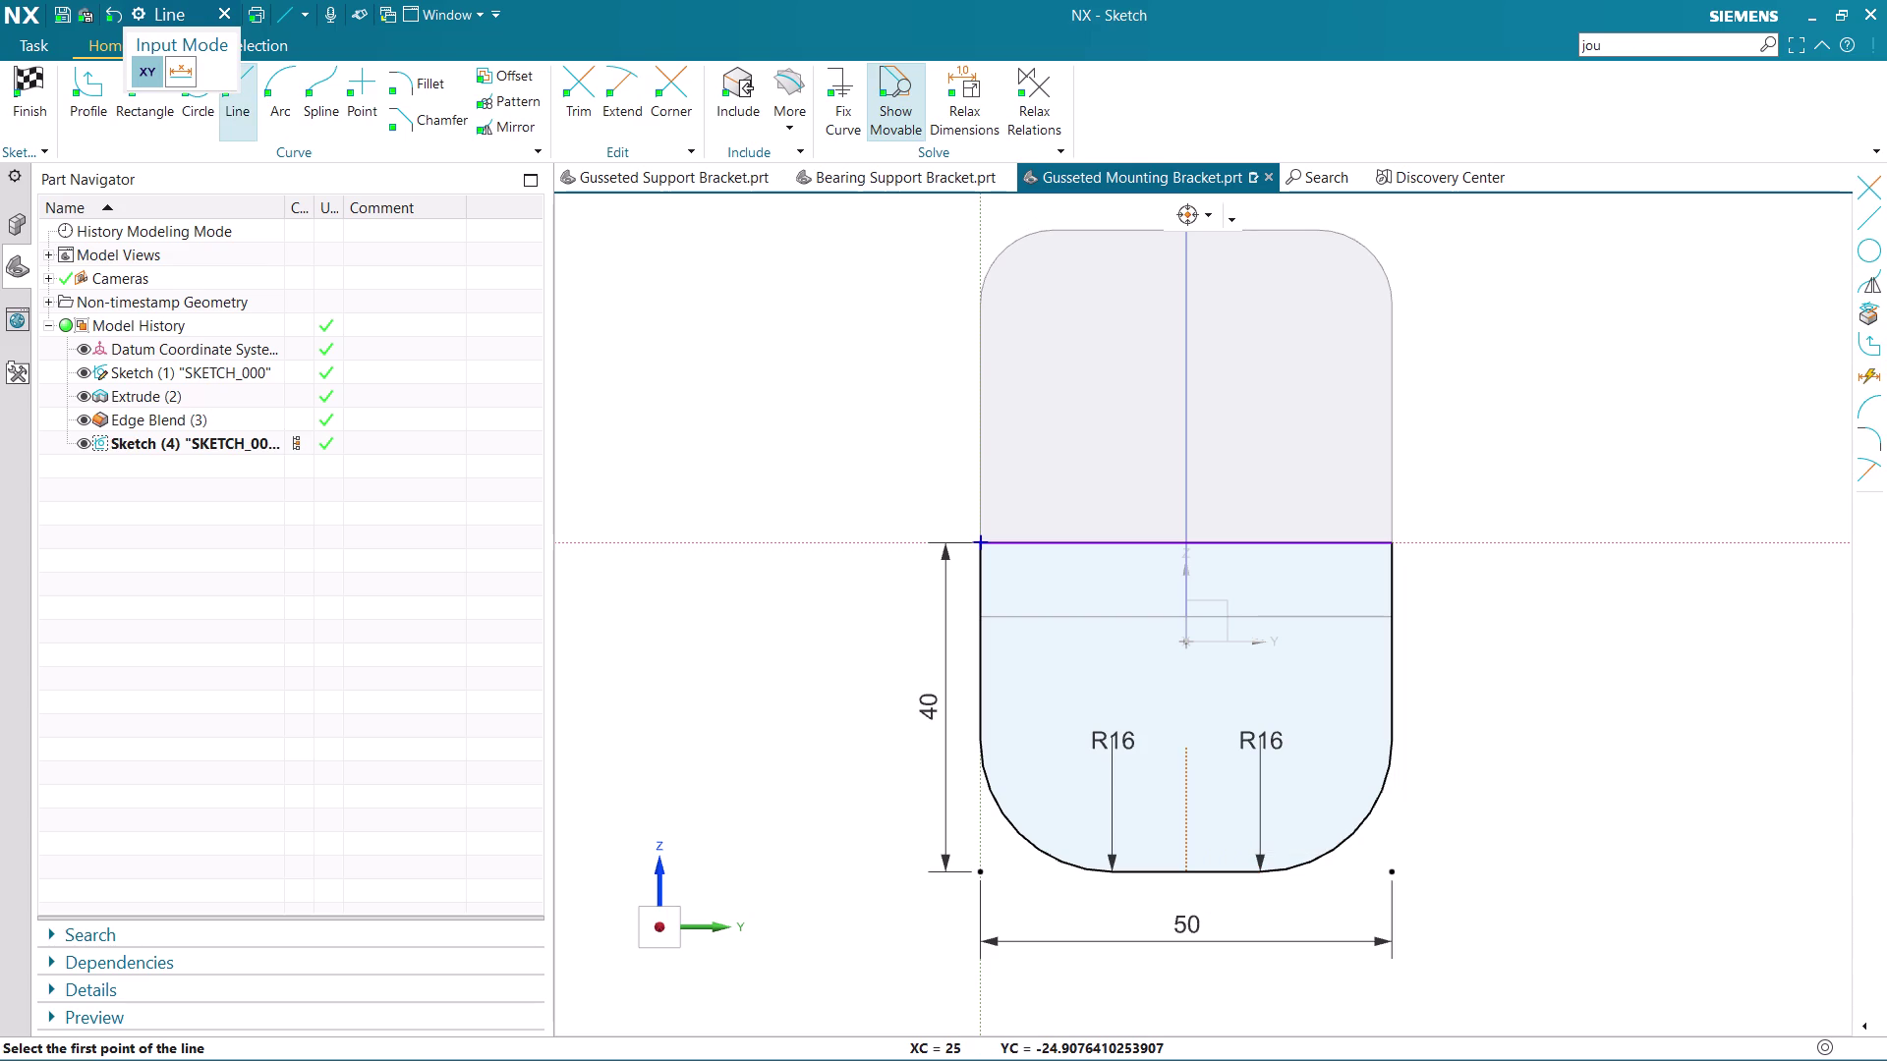
Draw a horizontal line in two segments between the left and right fillets.
click(1180, 753)
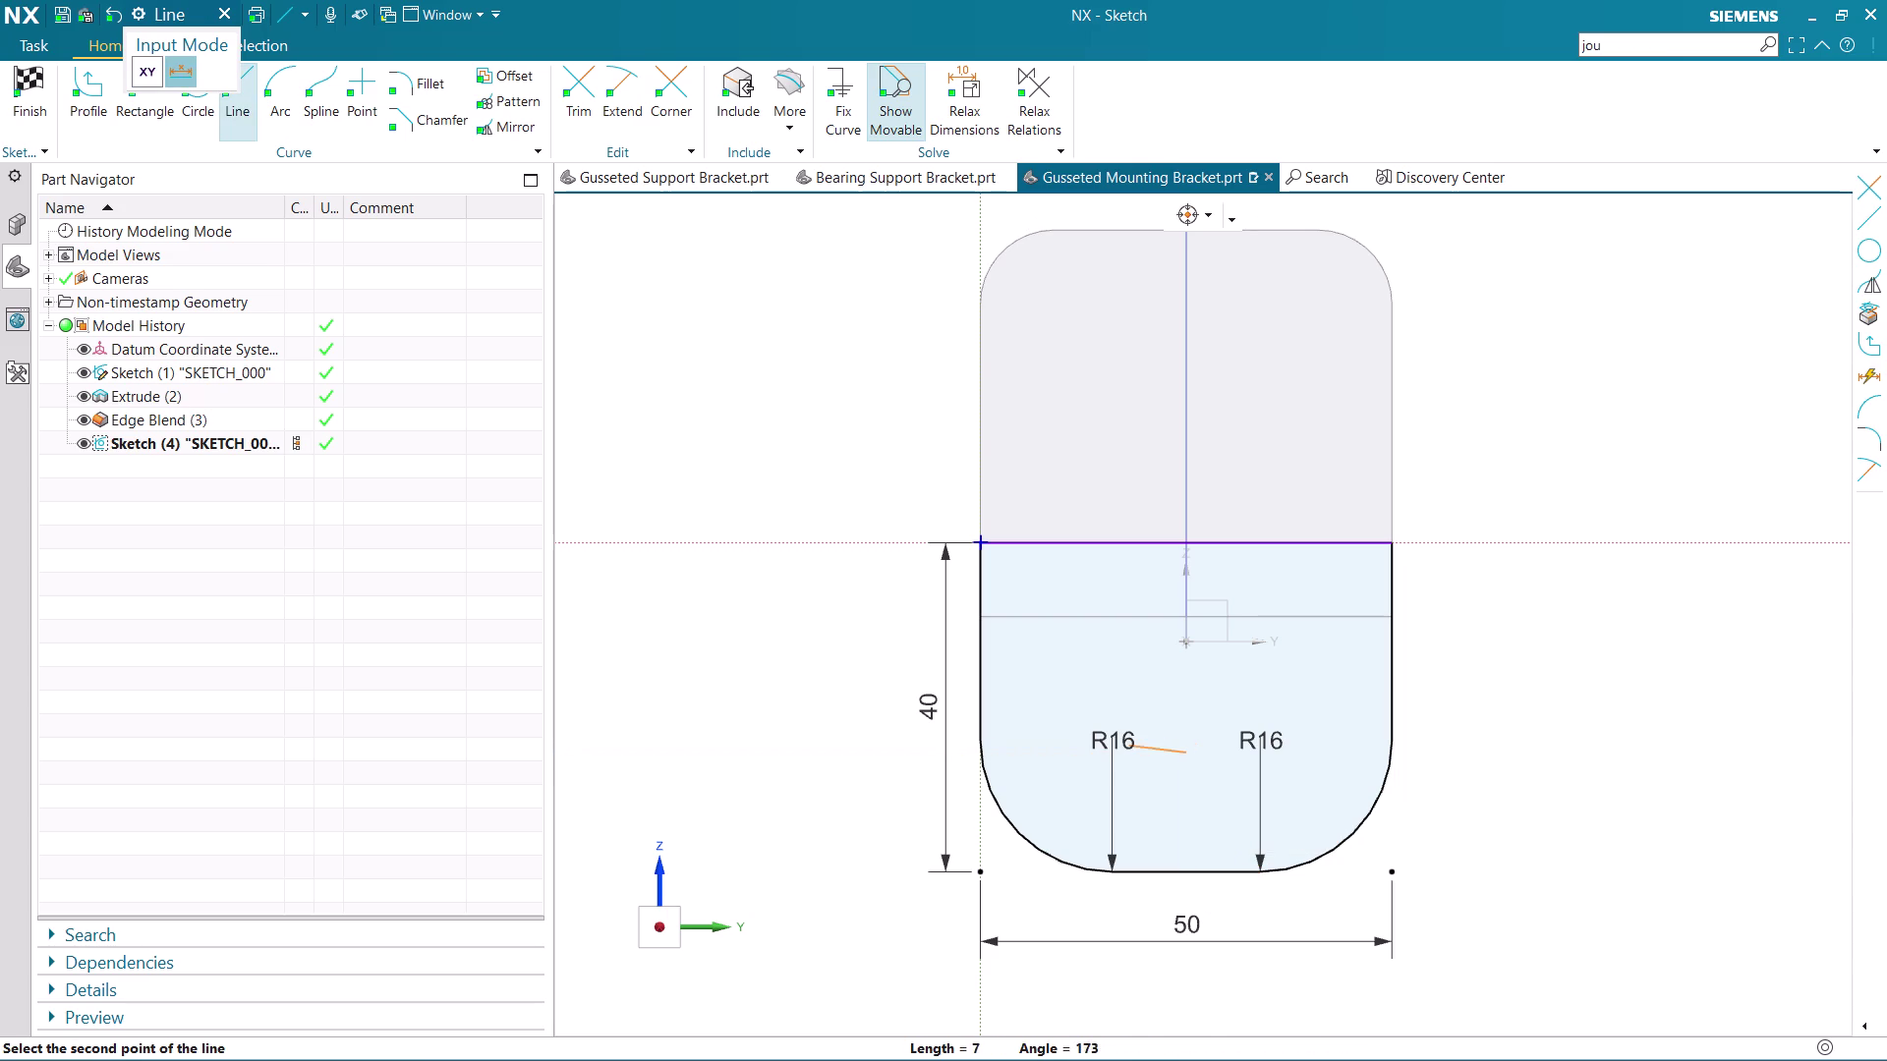
click(1102, 752)
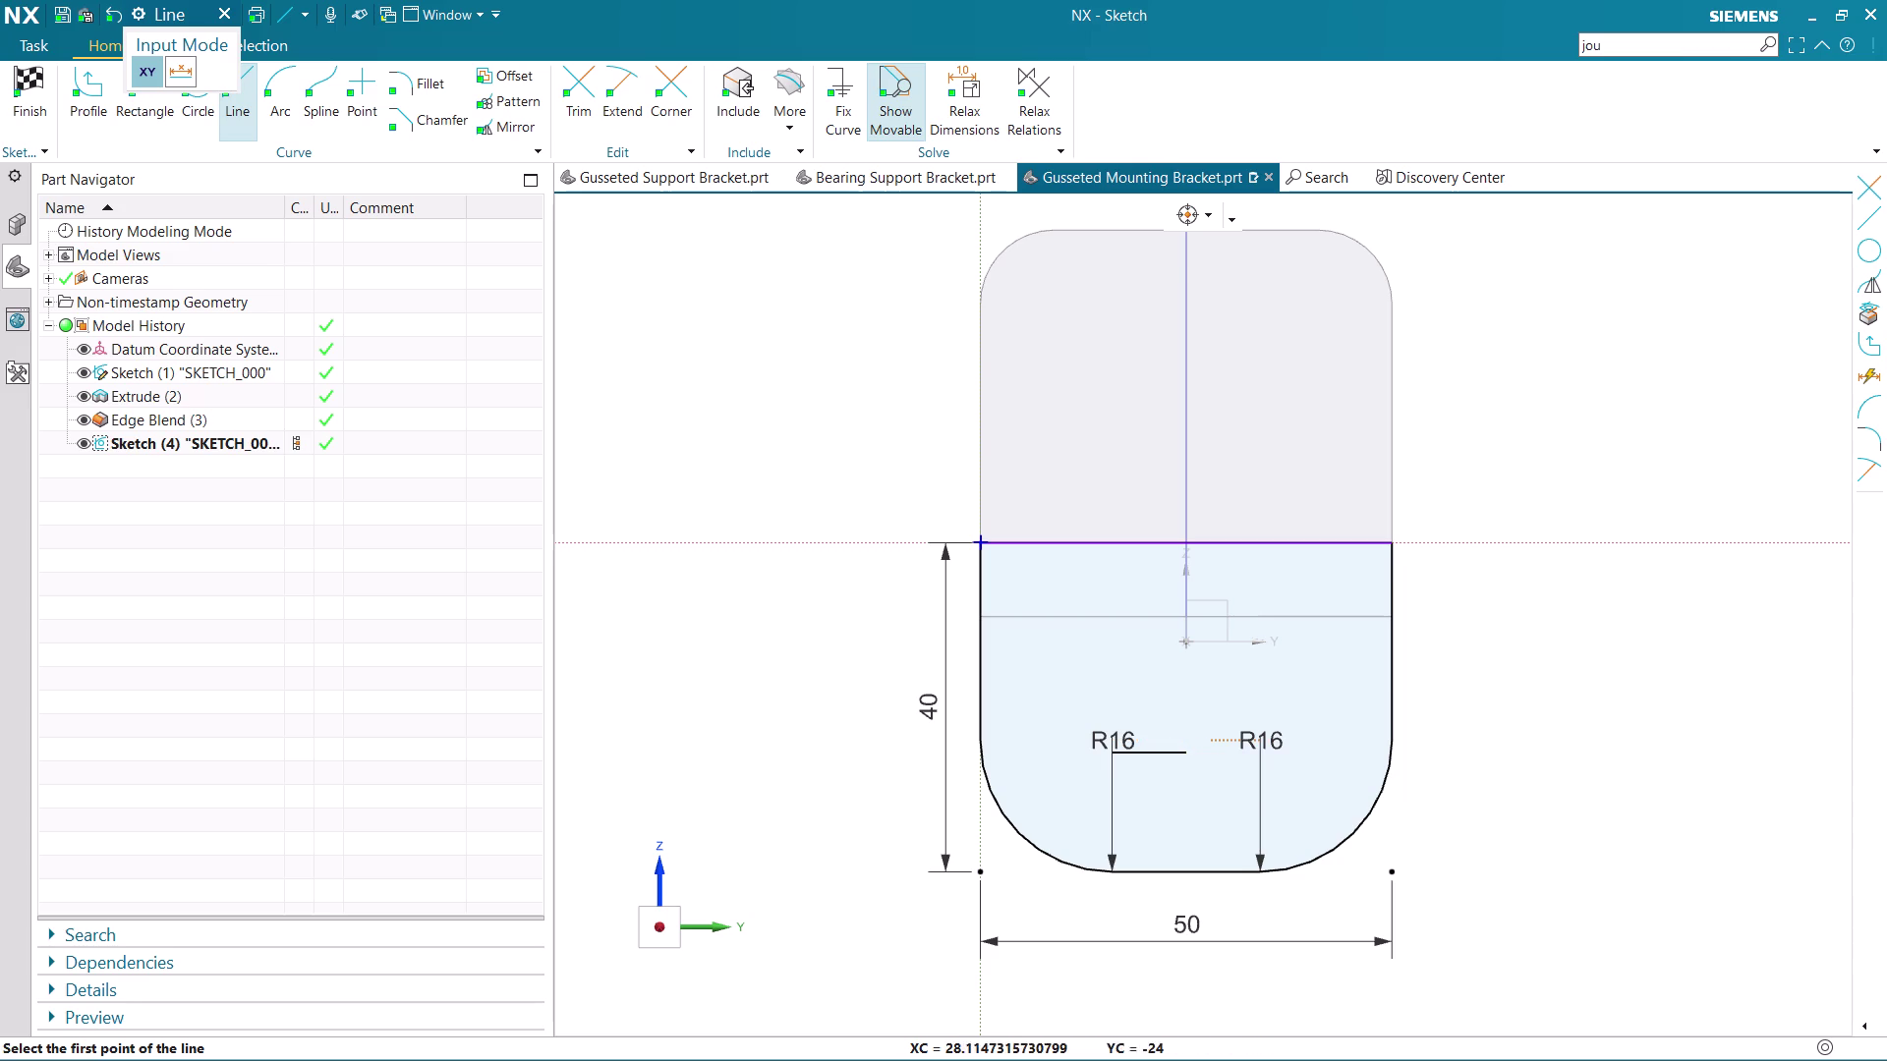
click(1184, 752)
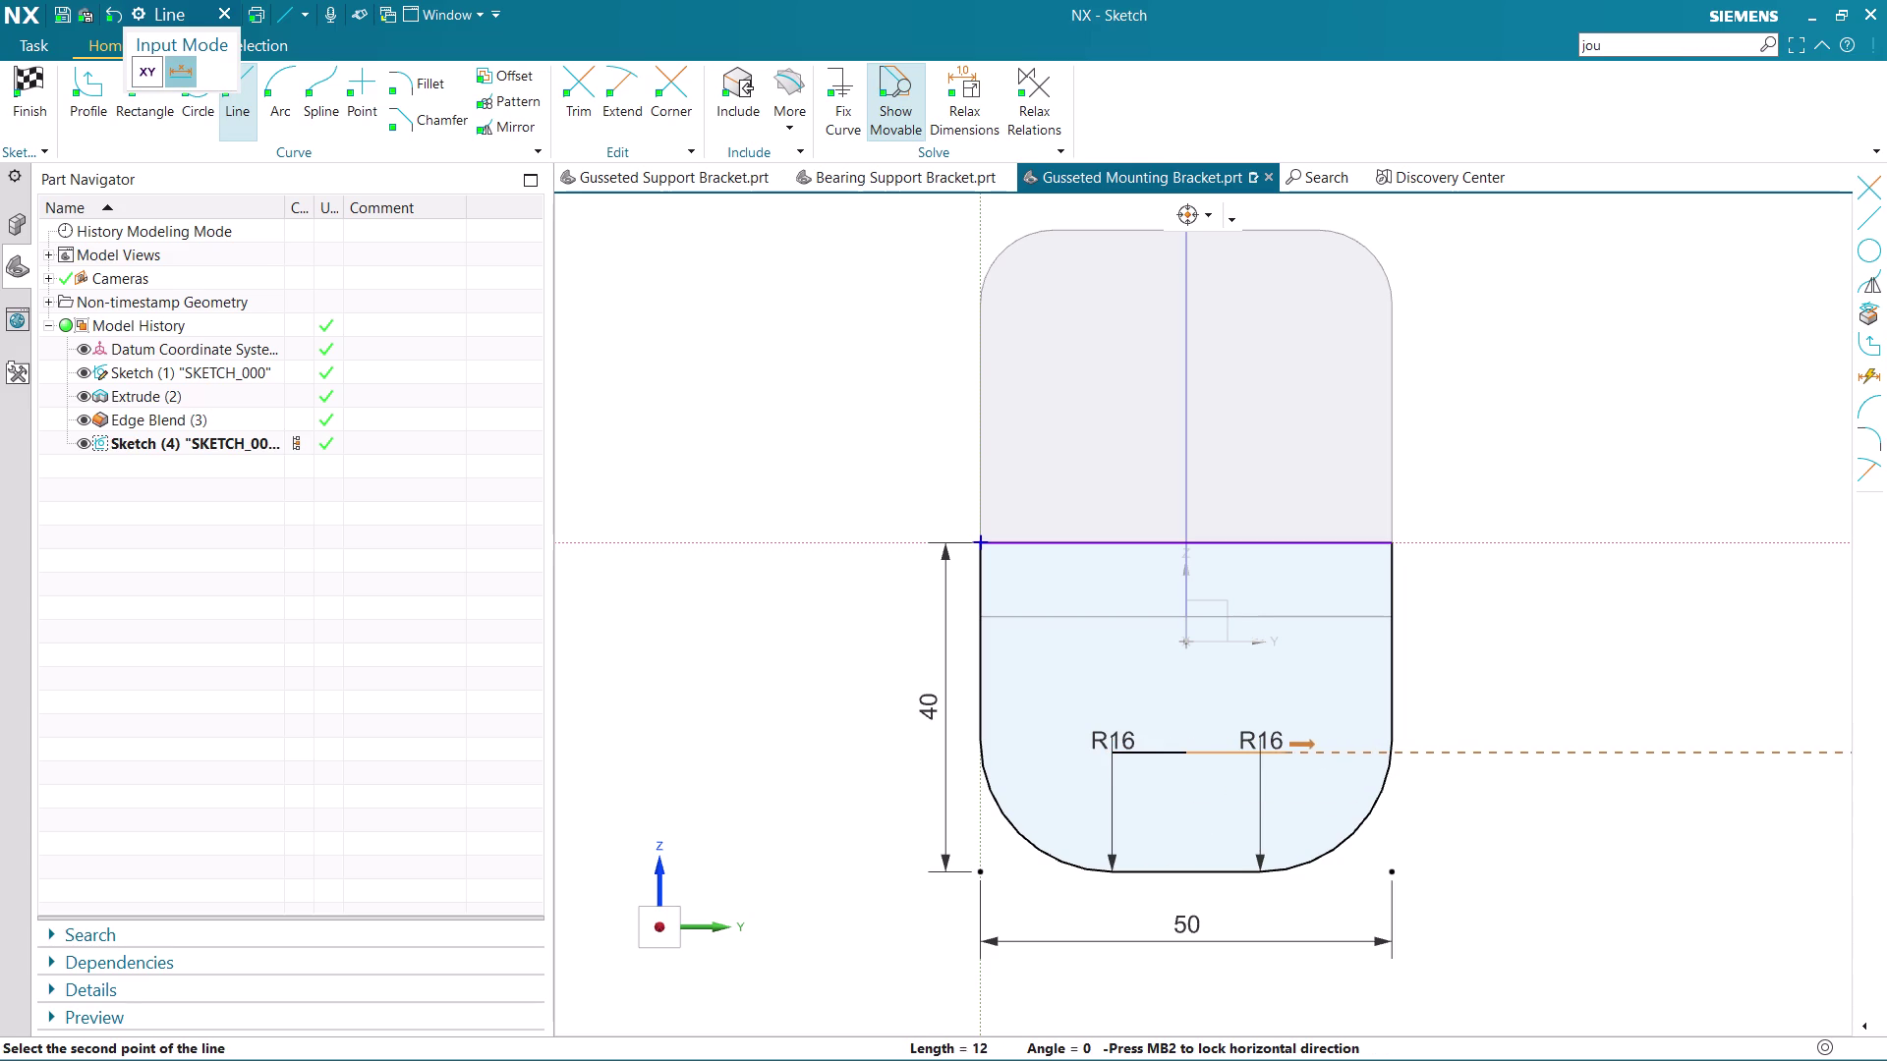
click(1284, 753)
key(Escape)
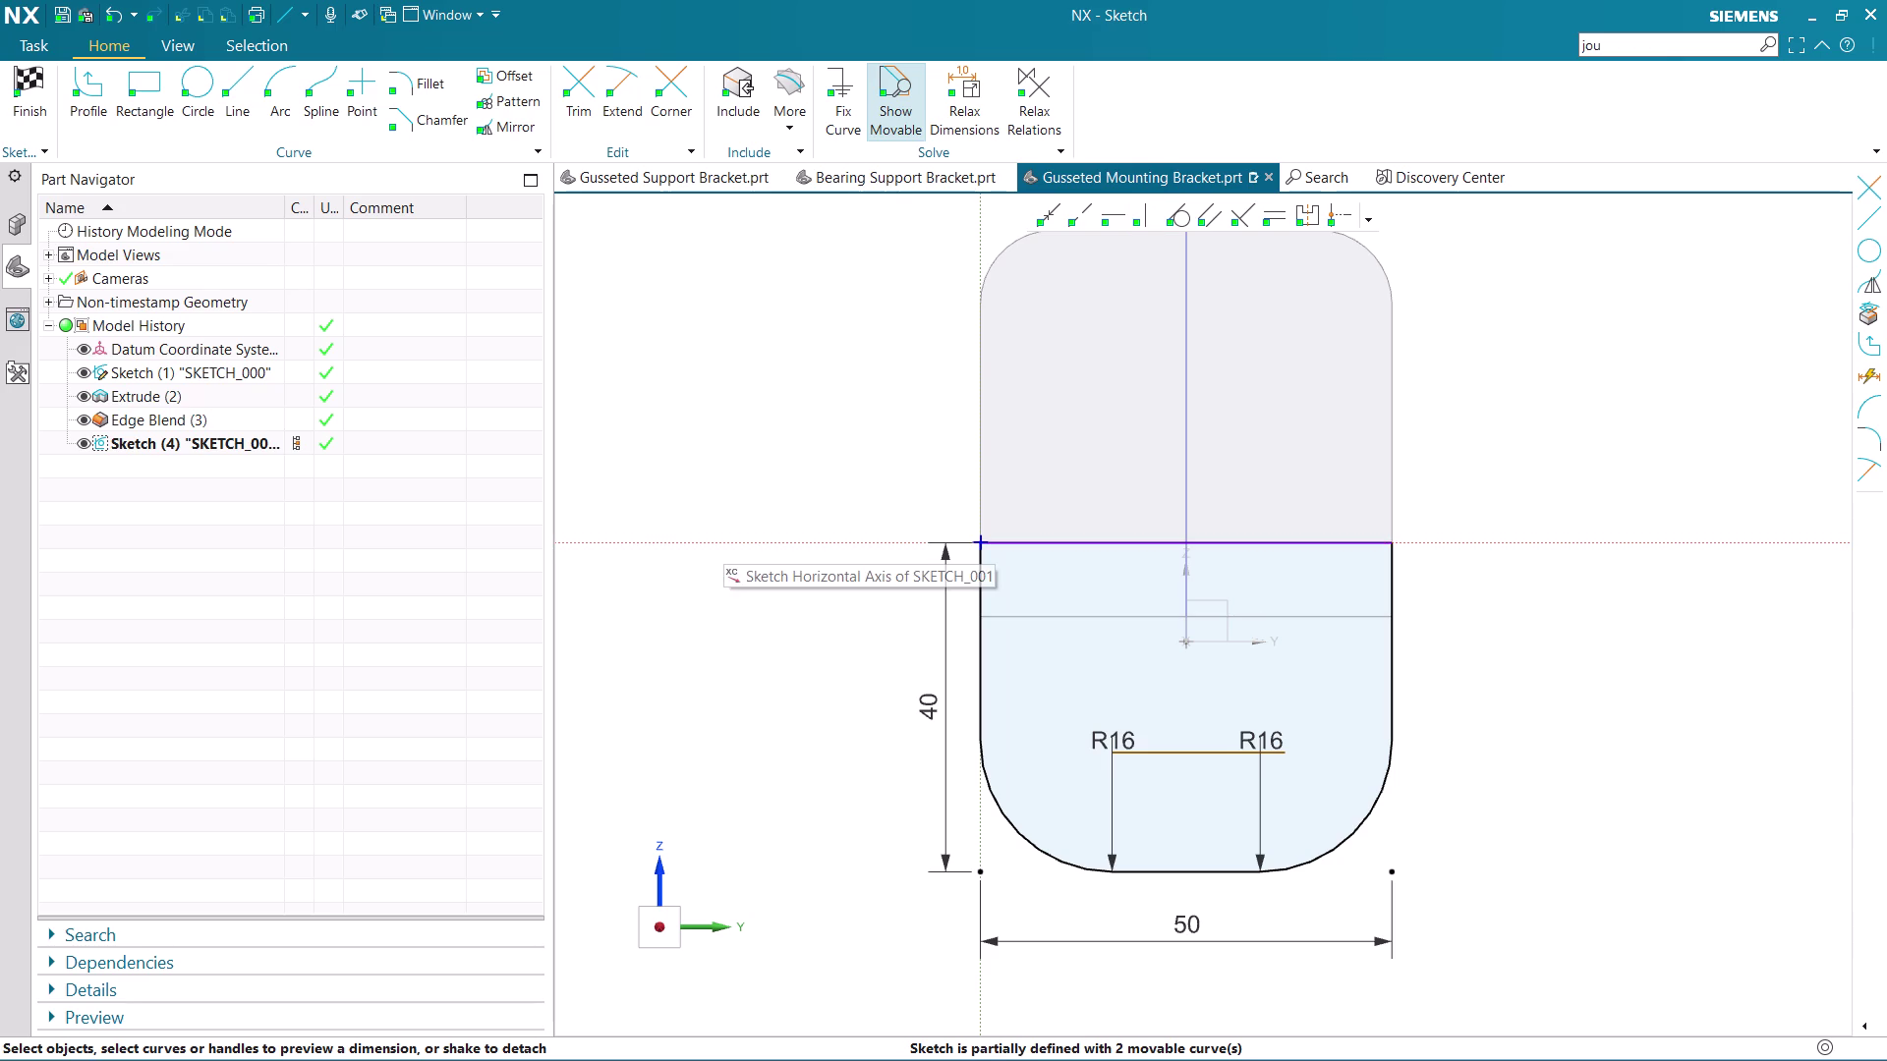
Dimension the horizontal line 9 mm above the profile's bottom edge.
key(d)
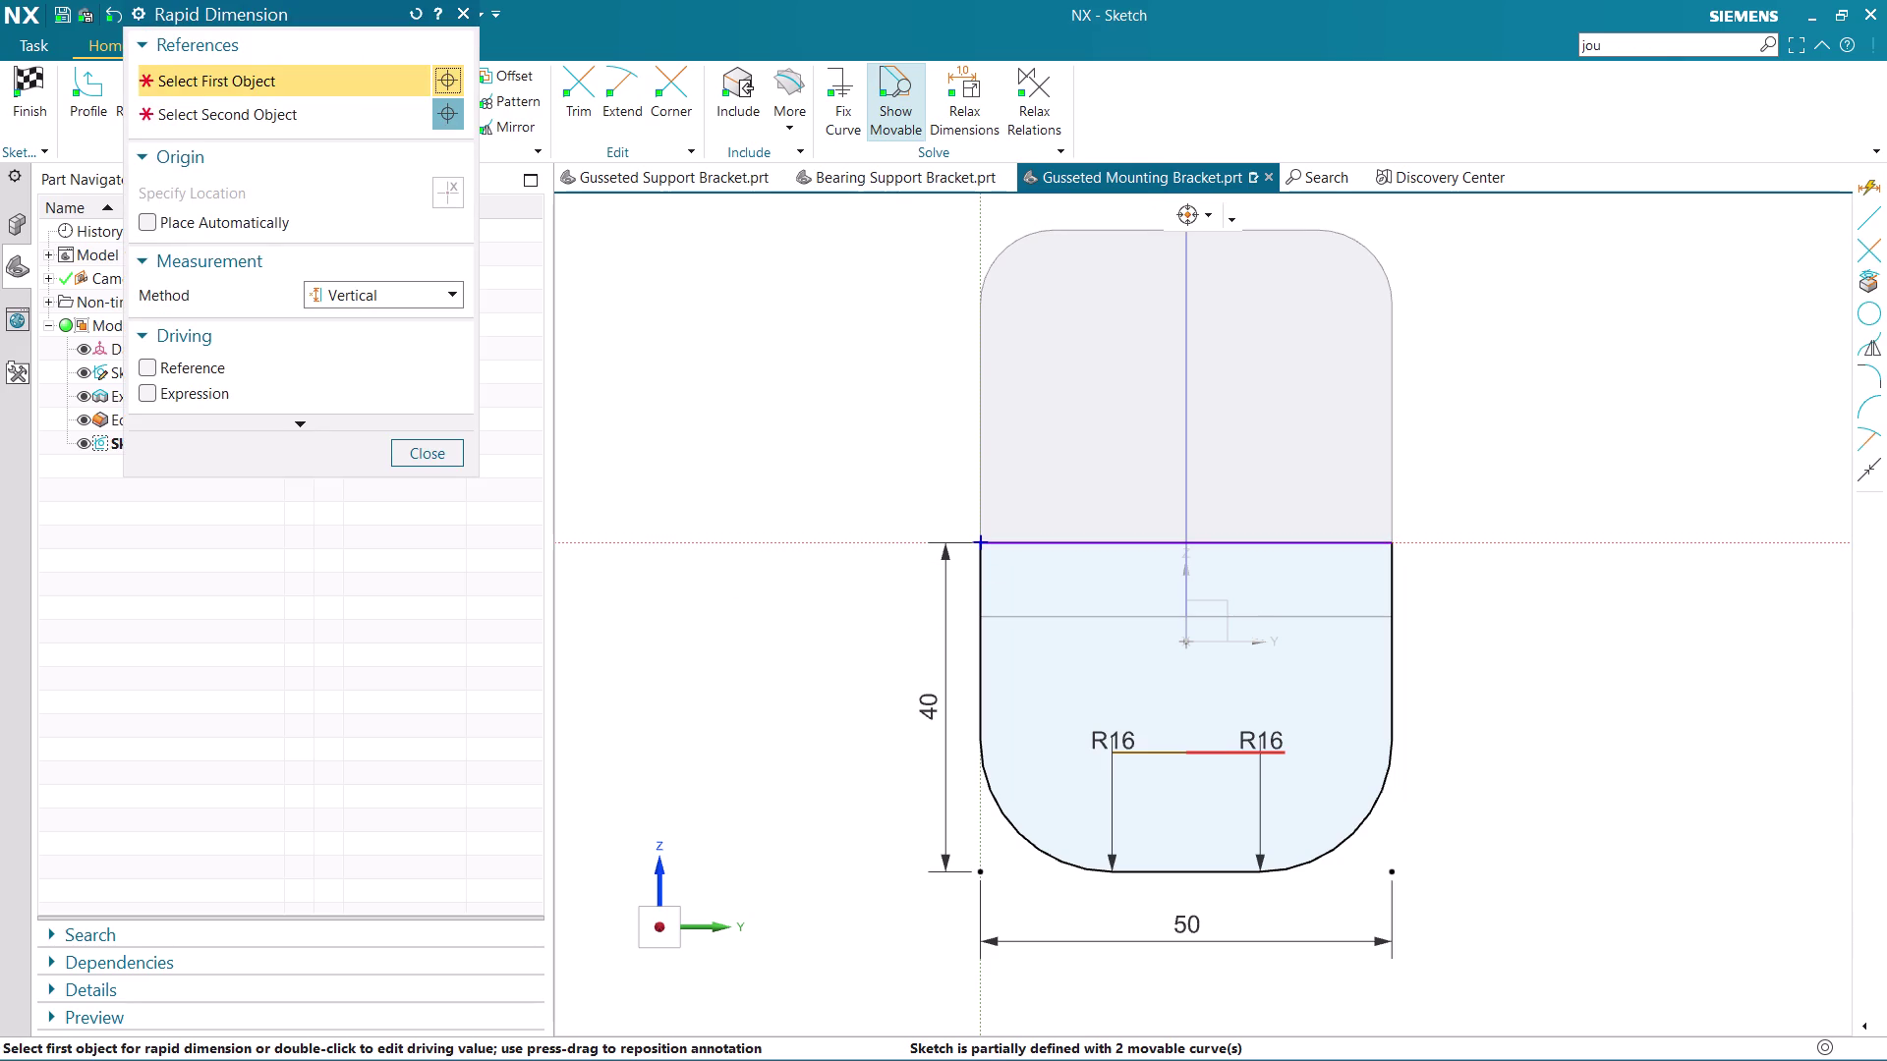
click(1188, 757)
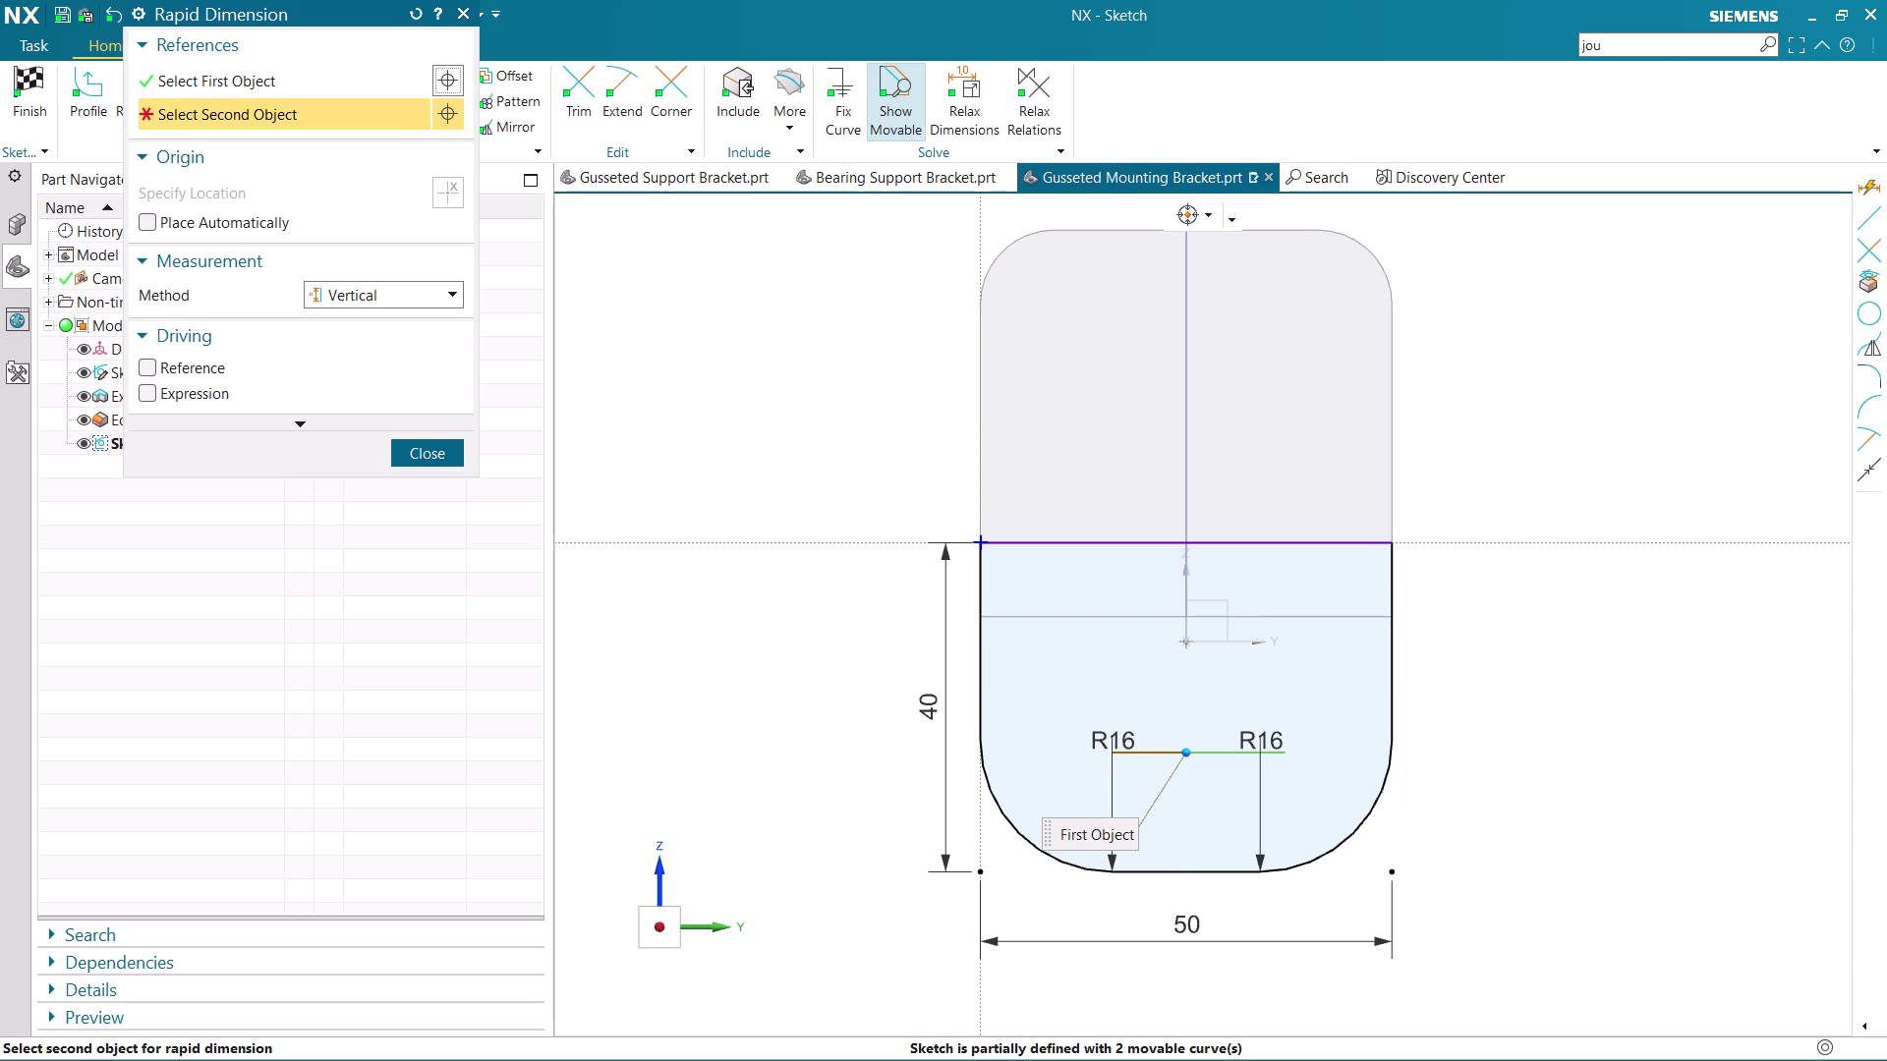
click(1187, 871)
click(1192, 830)
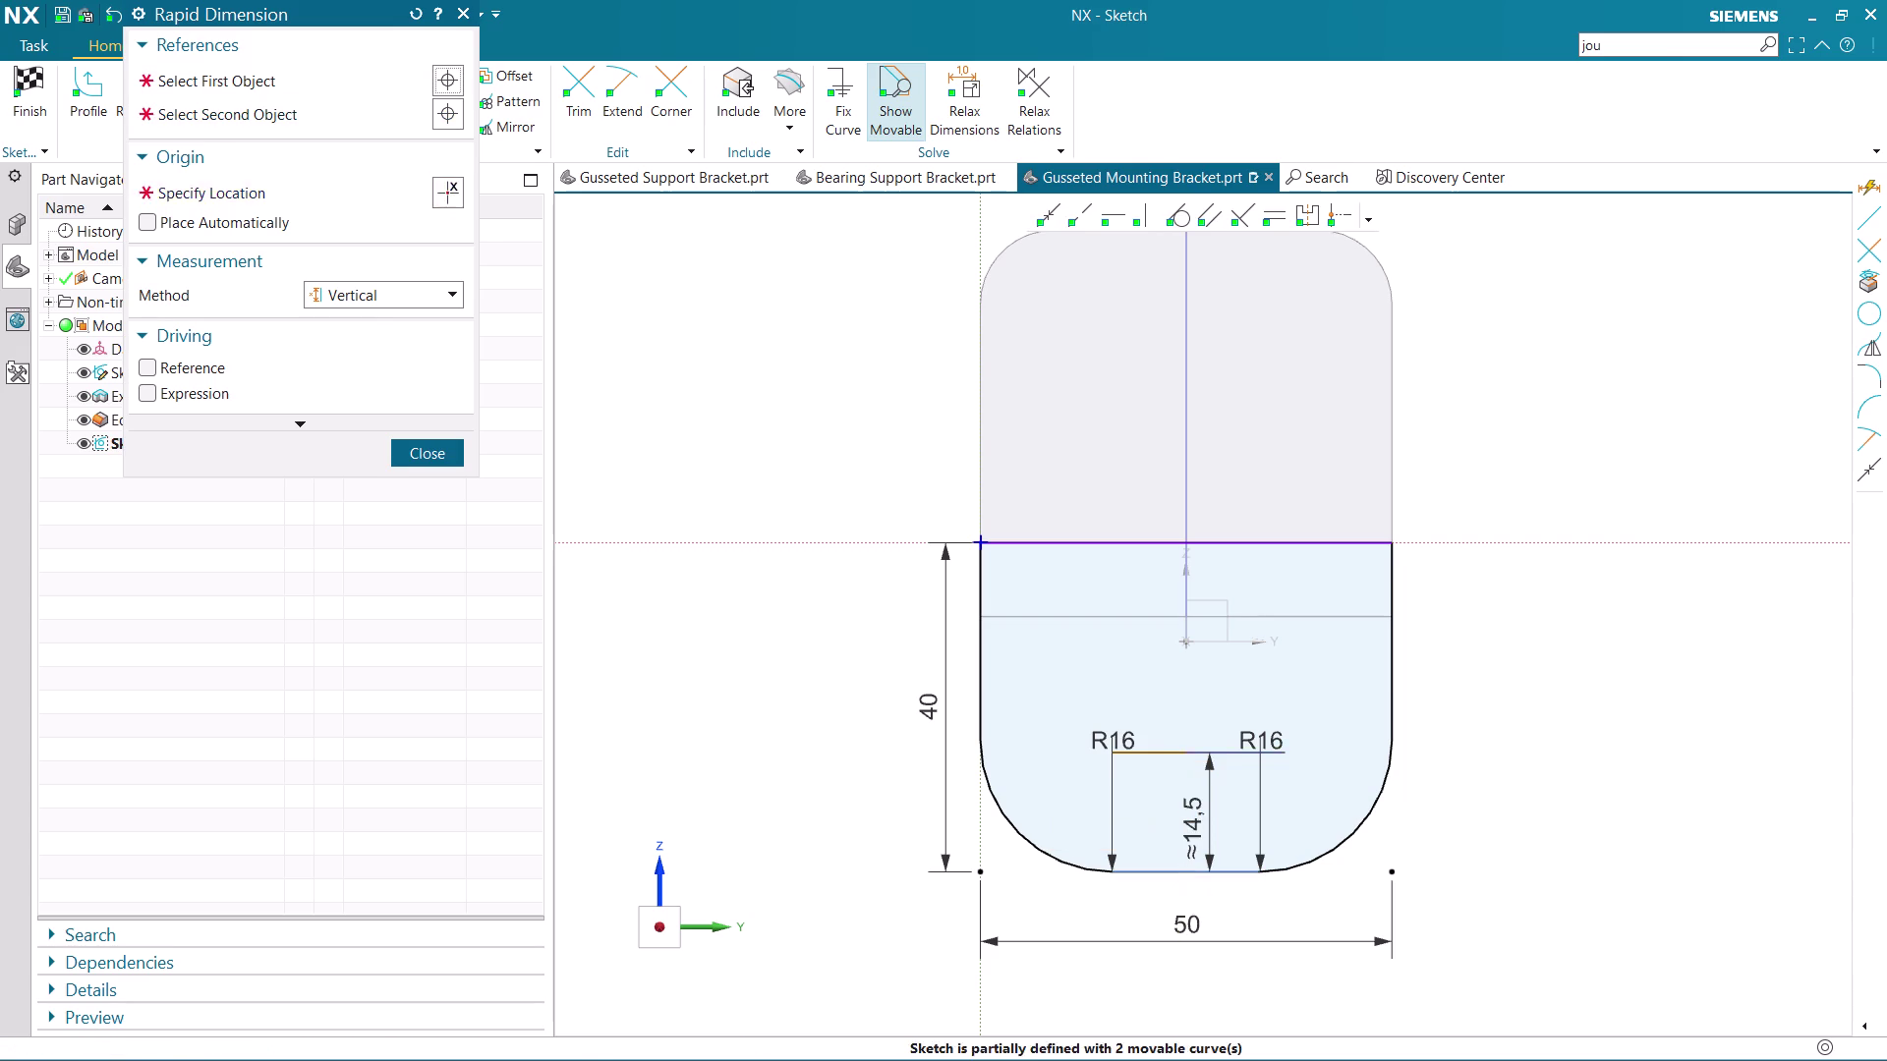
key(Escape)
double_click(1194, 820)
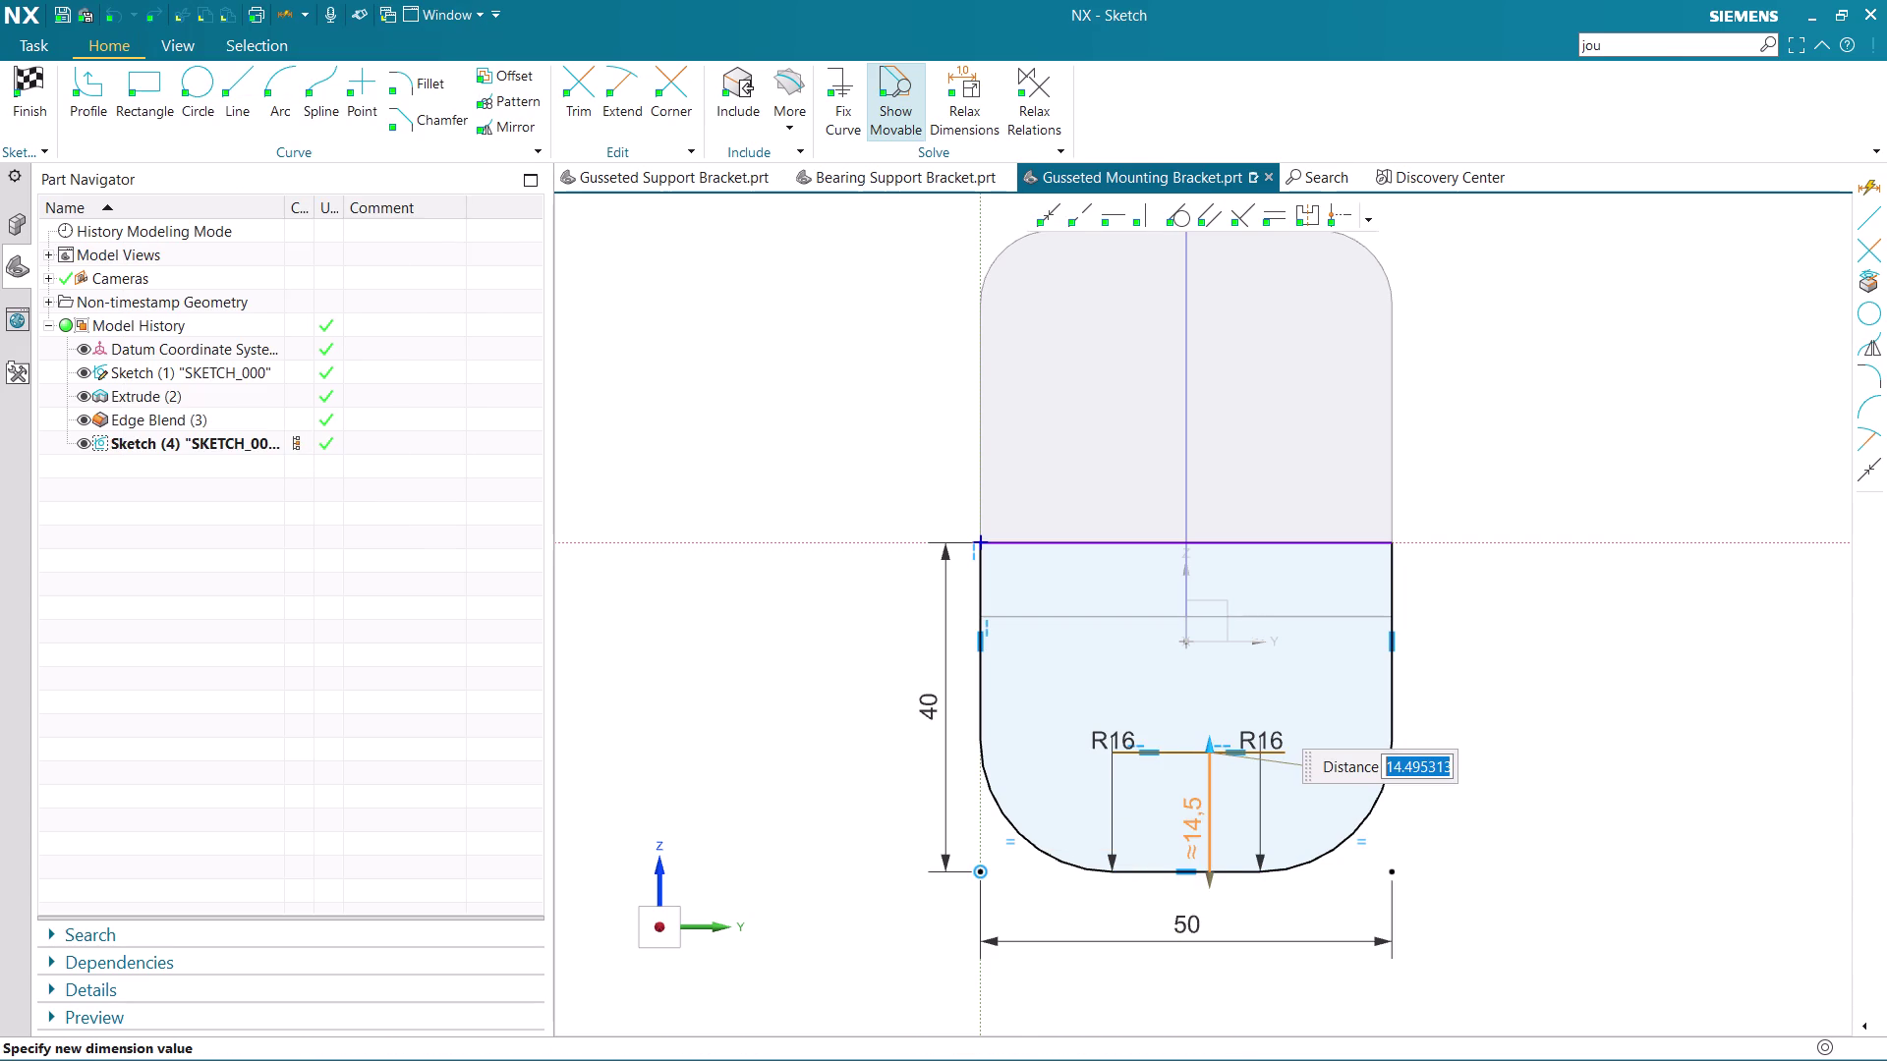
key(9)
key(Return)
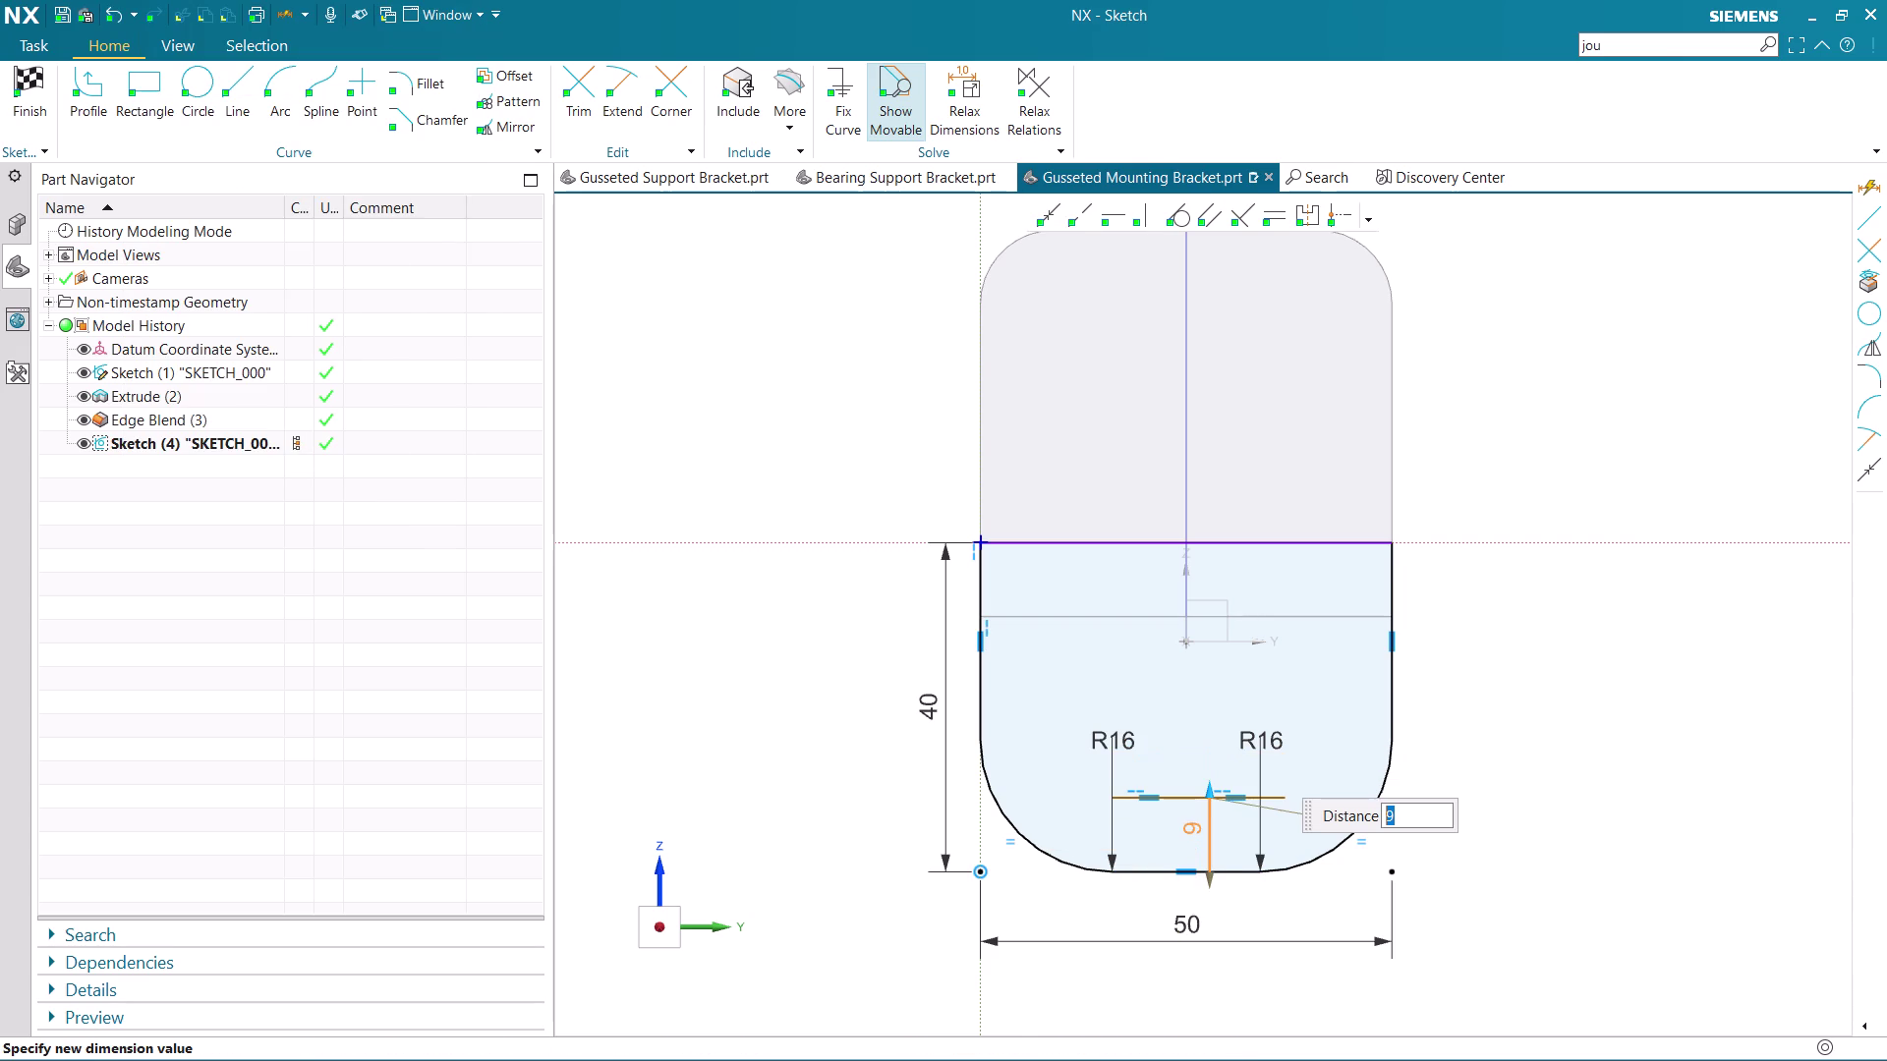
middle_click(1190, 801)
scroll(up, 3)
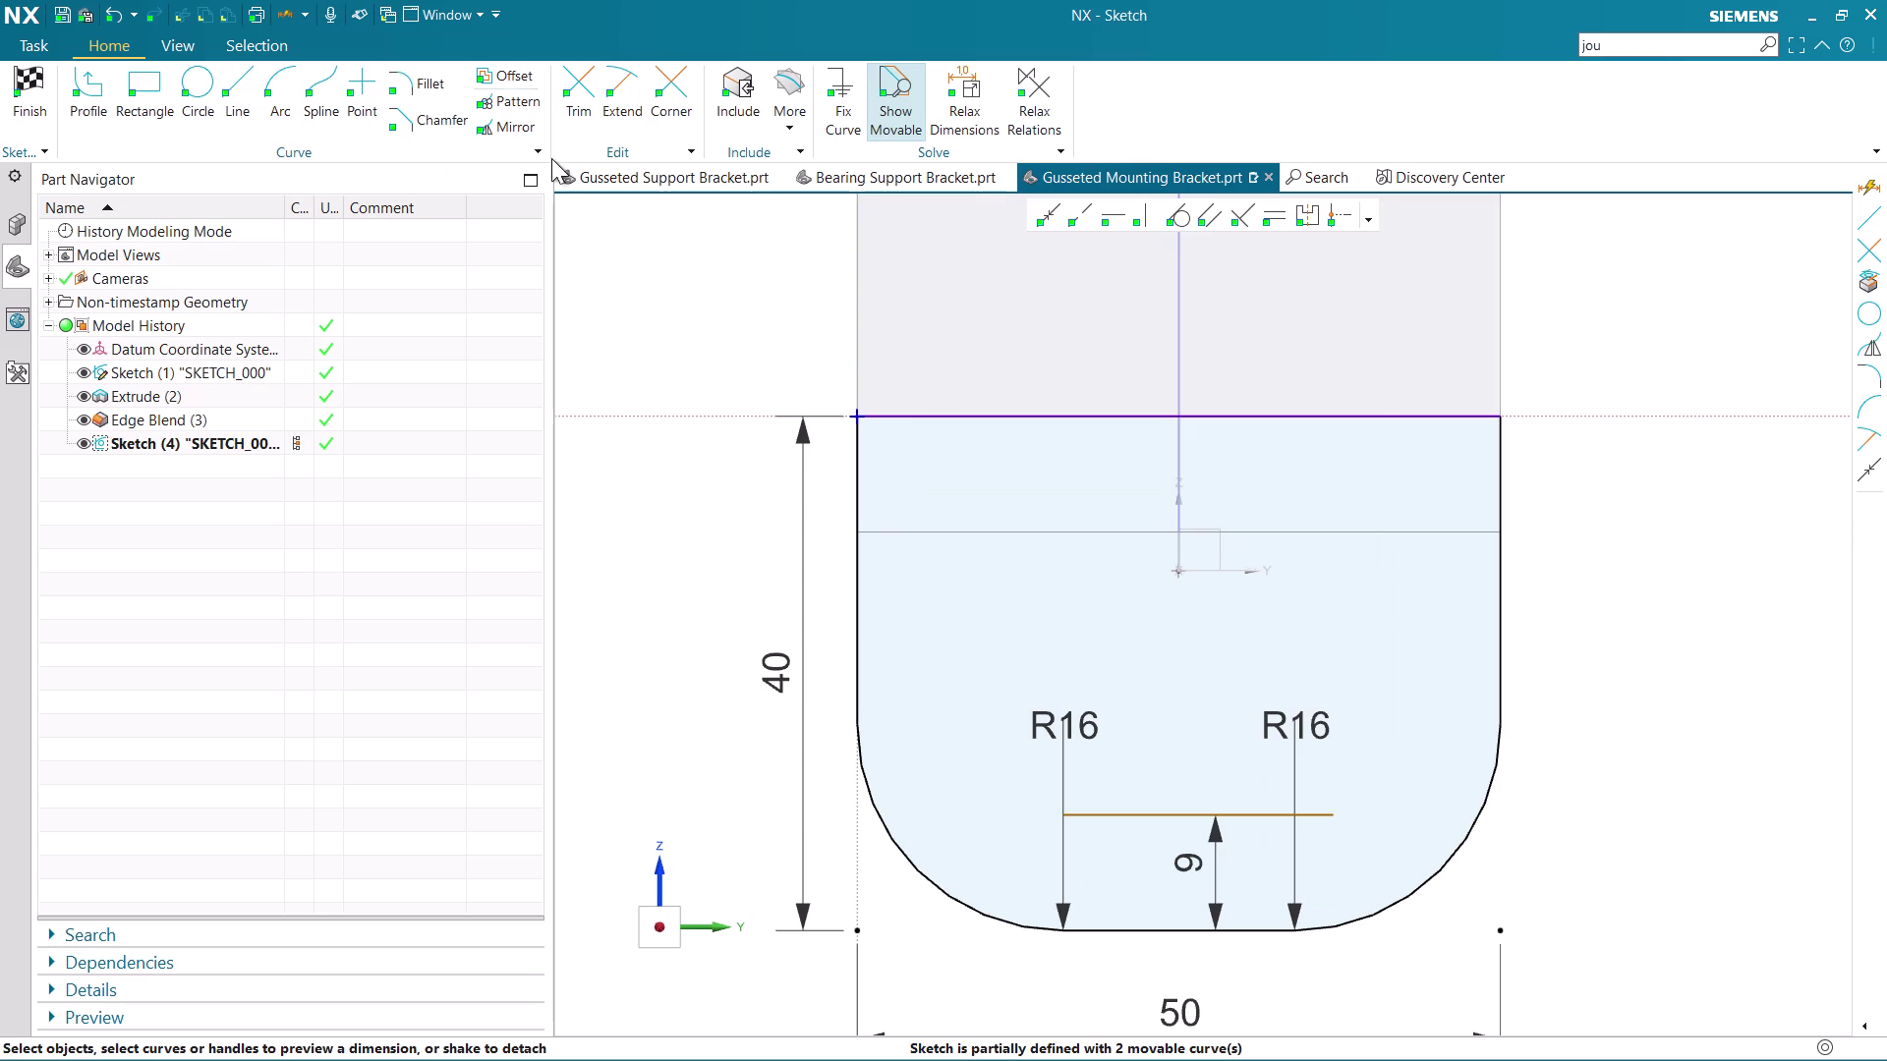
click(512, 78)
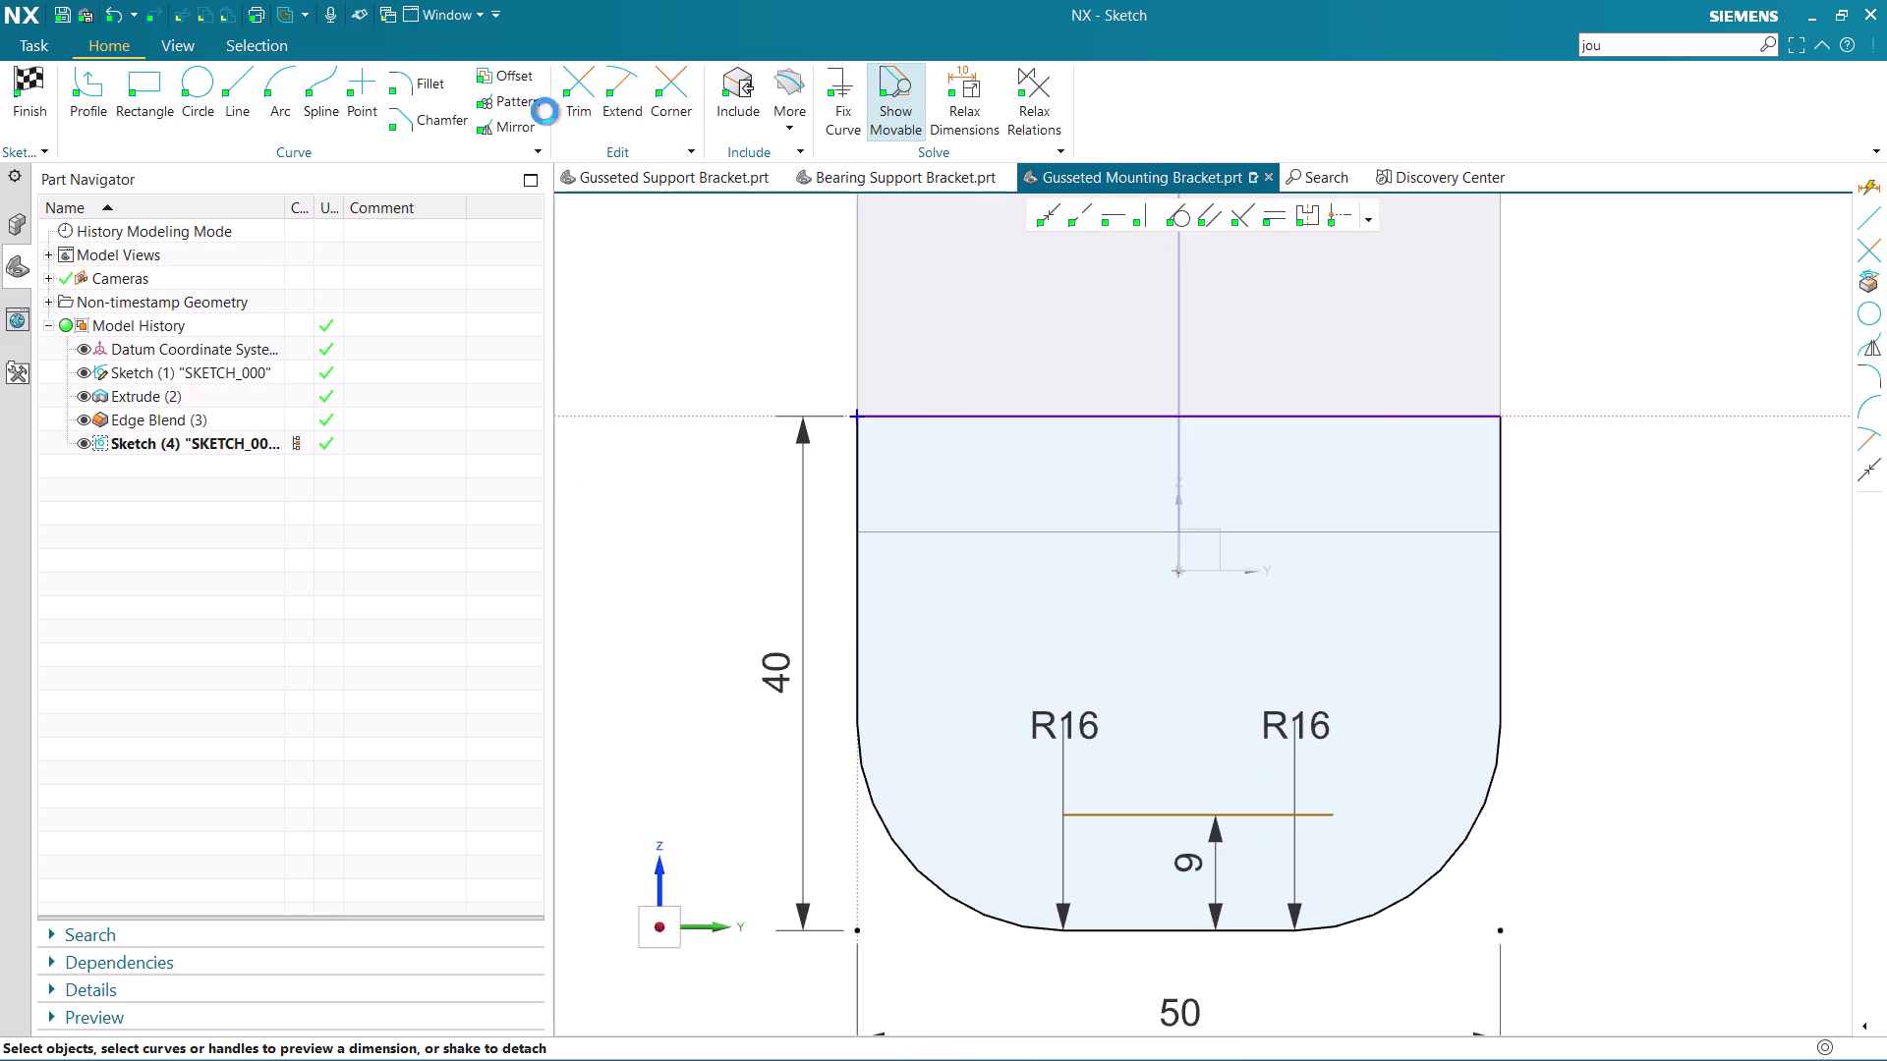
Offset both horizontal line segments by a distance of 9.
click(1148, 817)
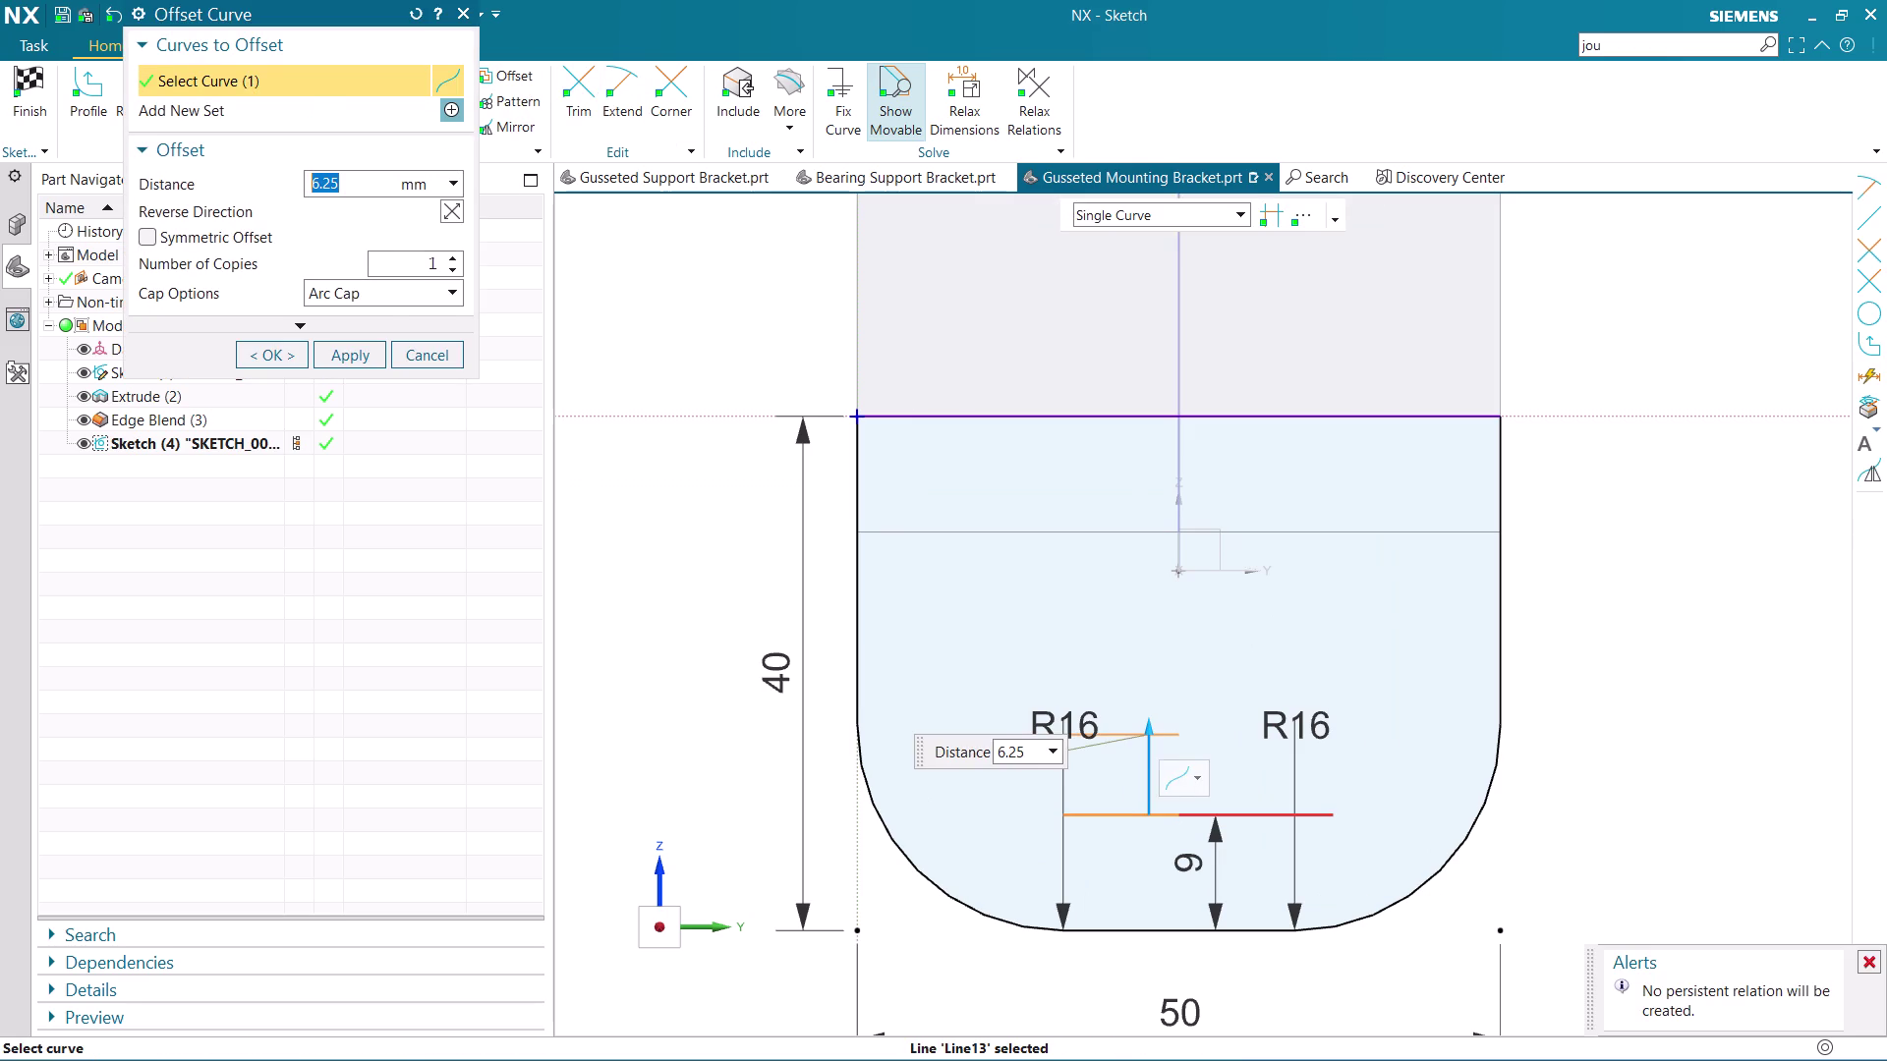
click(1234, 816)
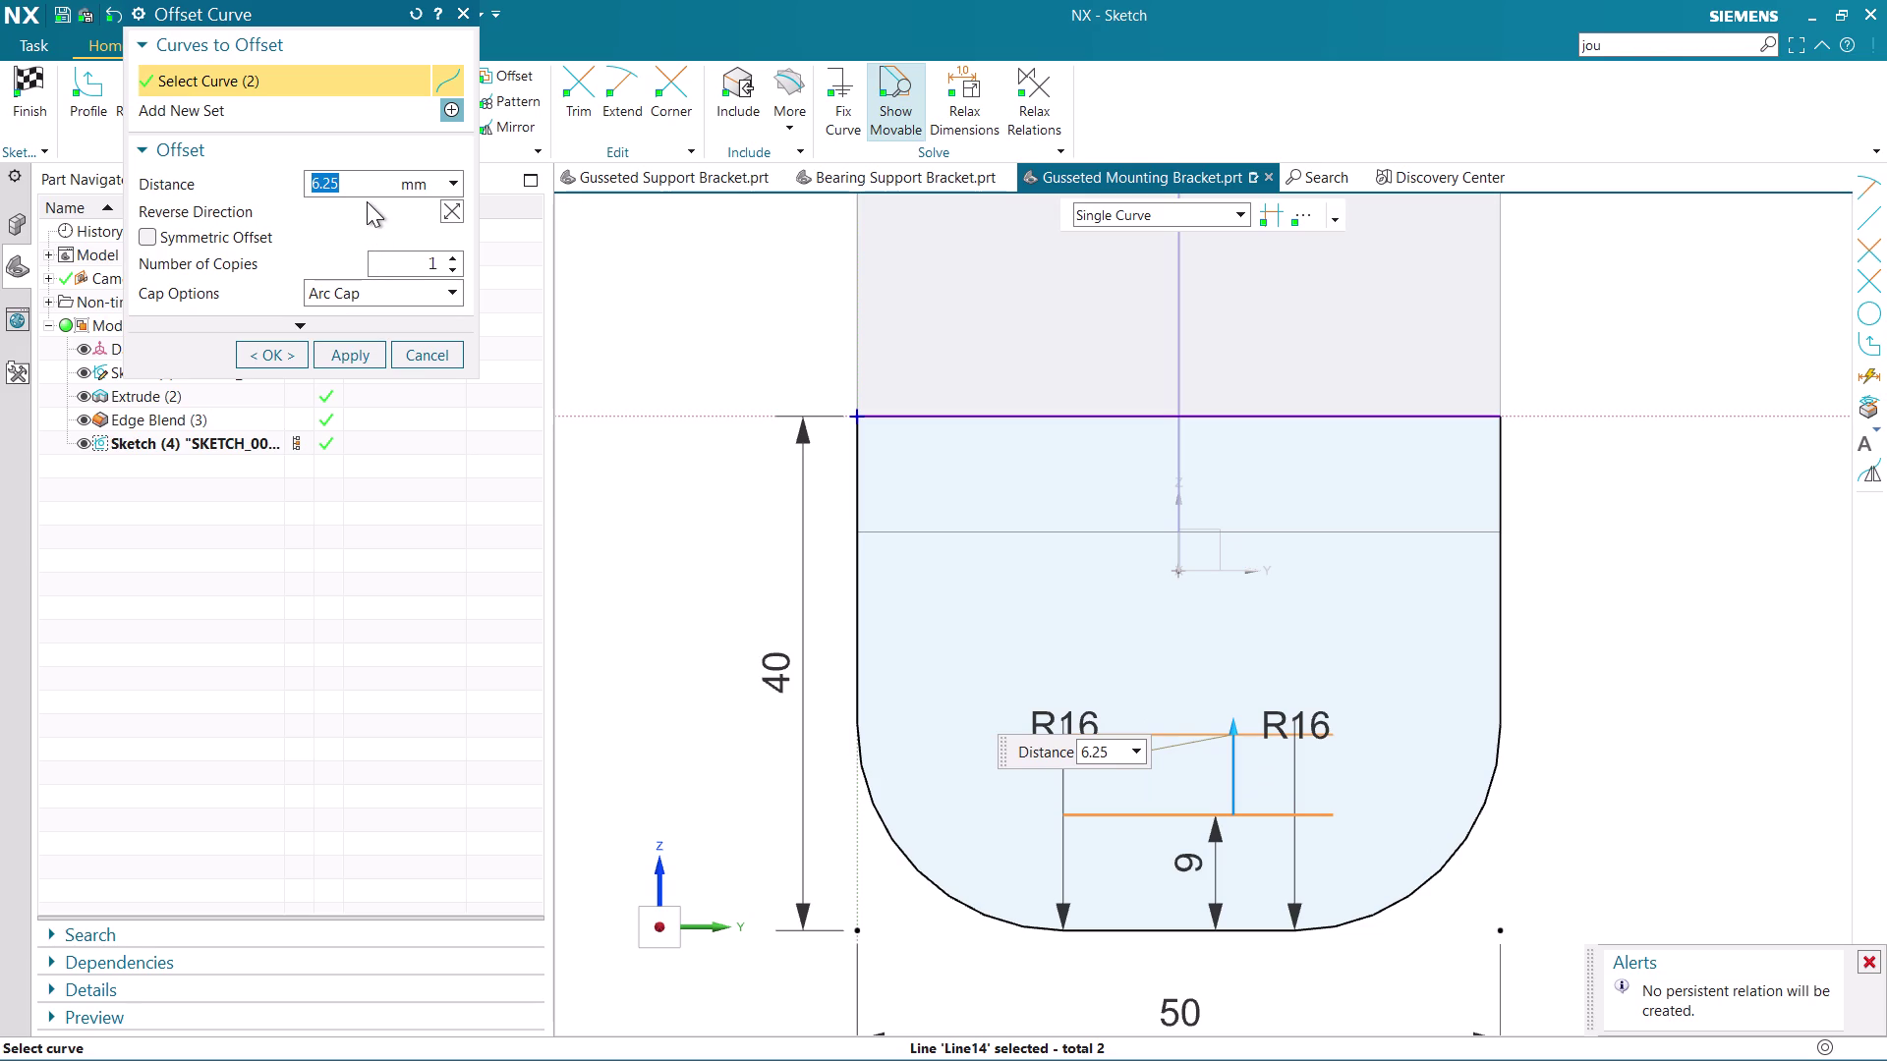
key(BackSpace)
key(9)
key(Return)
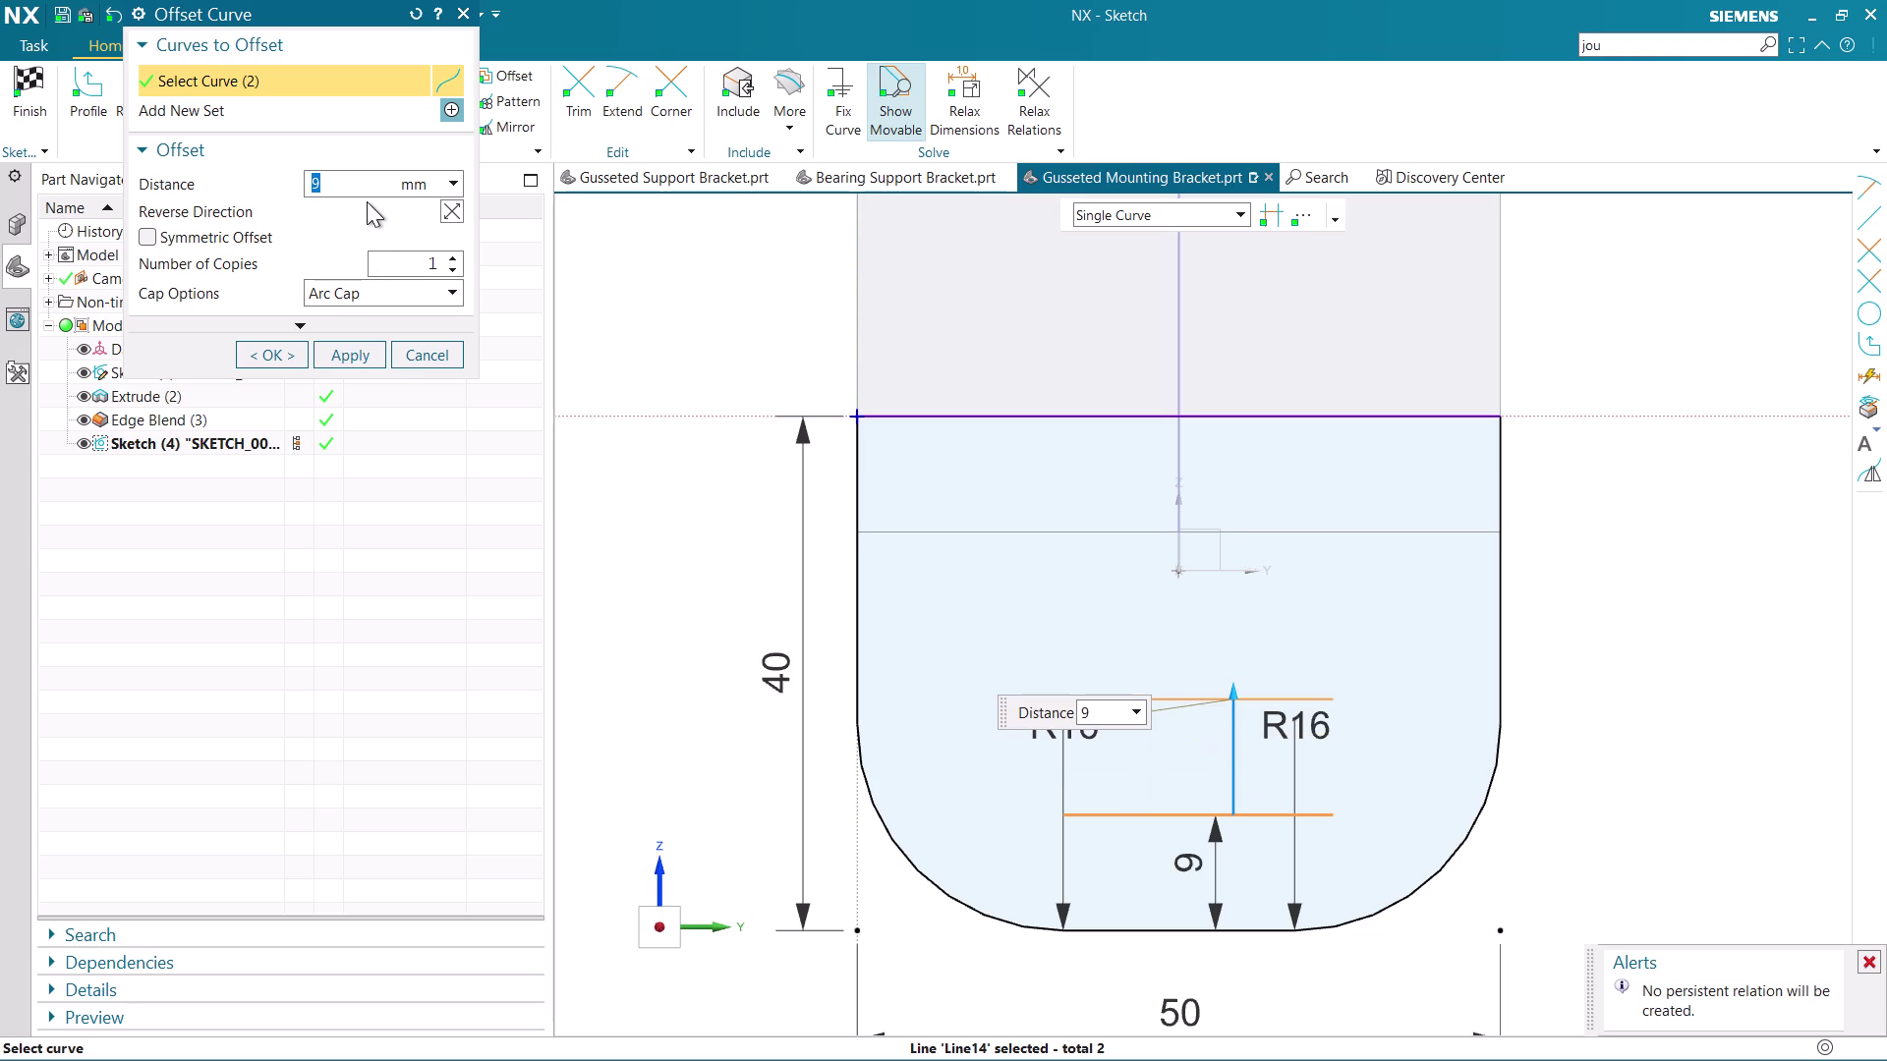
click(274, 360)
scroll(down, 3)
scroll(up, 3)
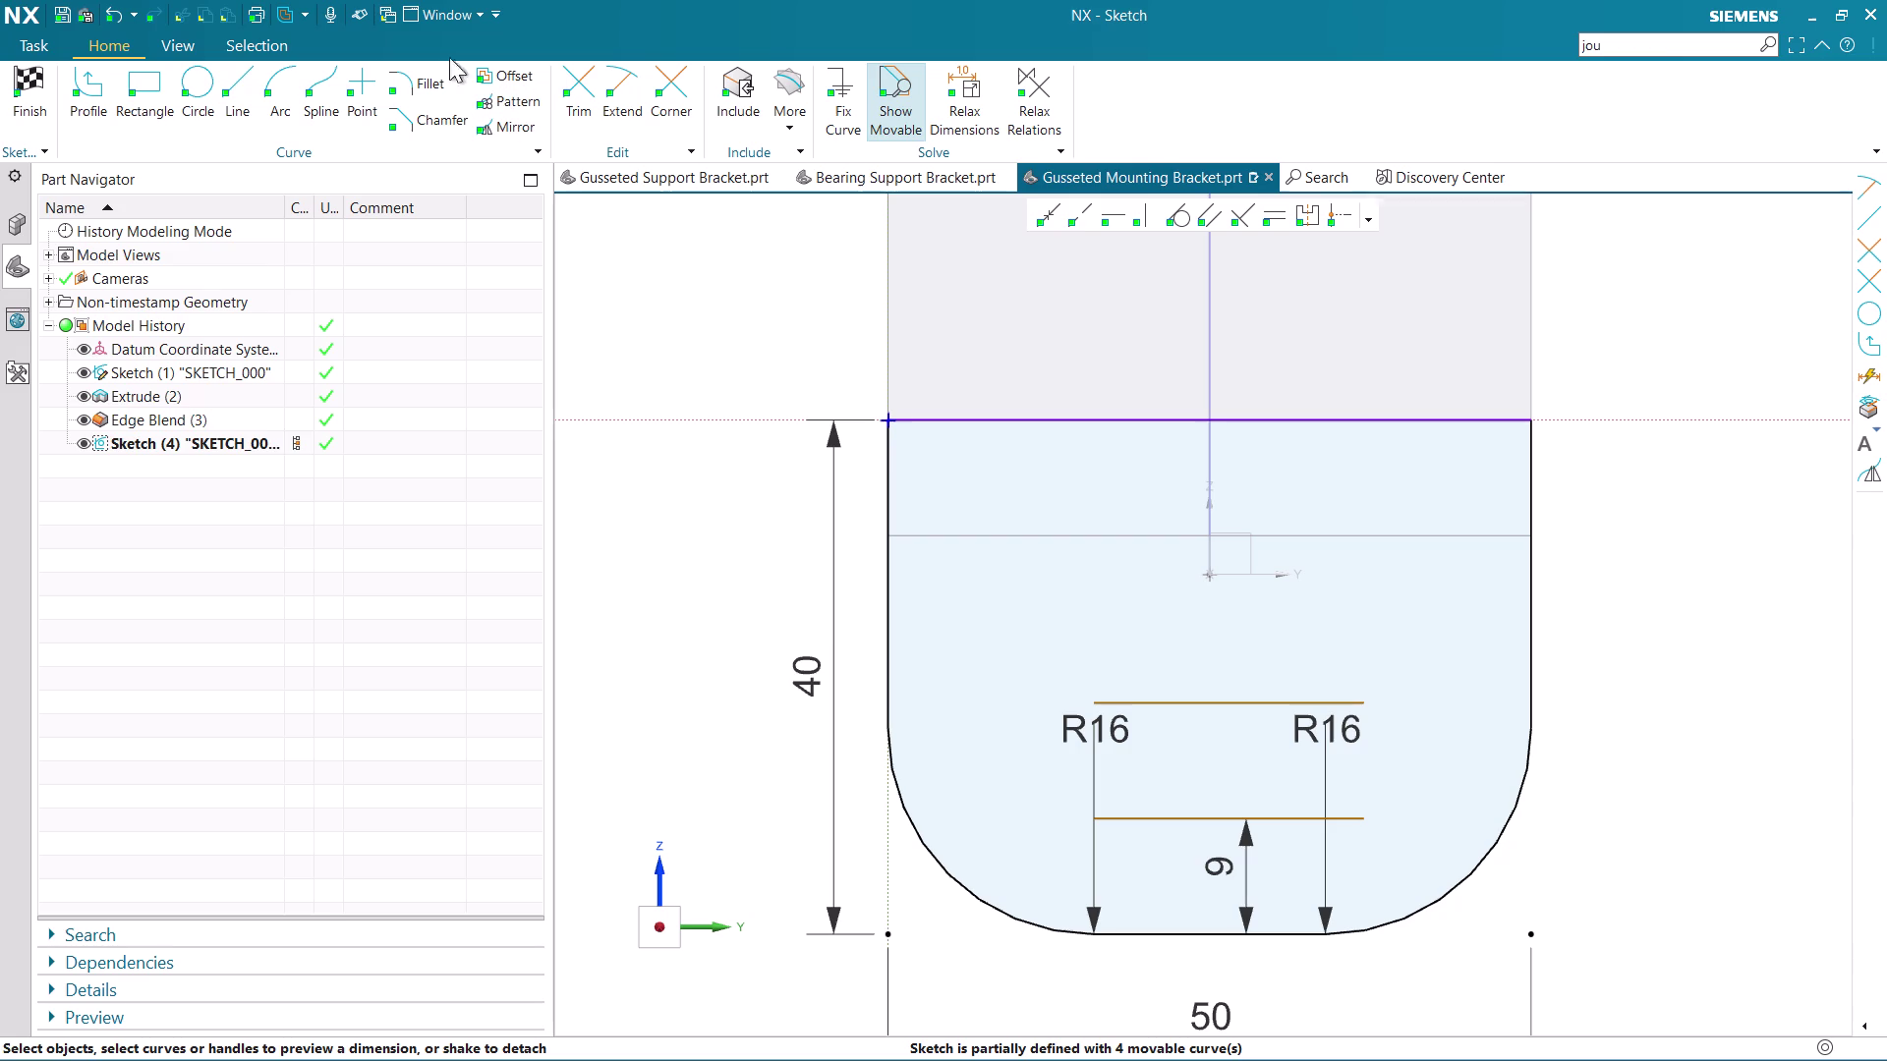
click(215, 86)
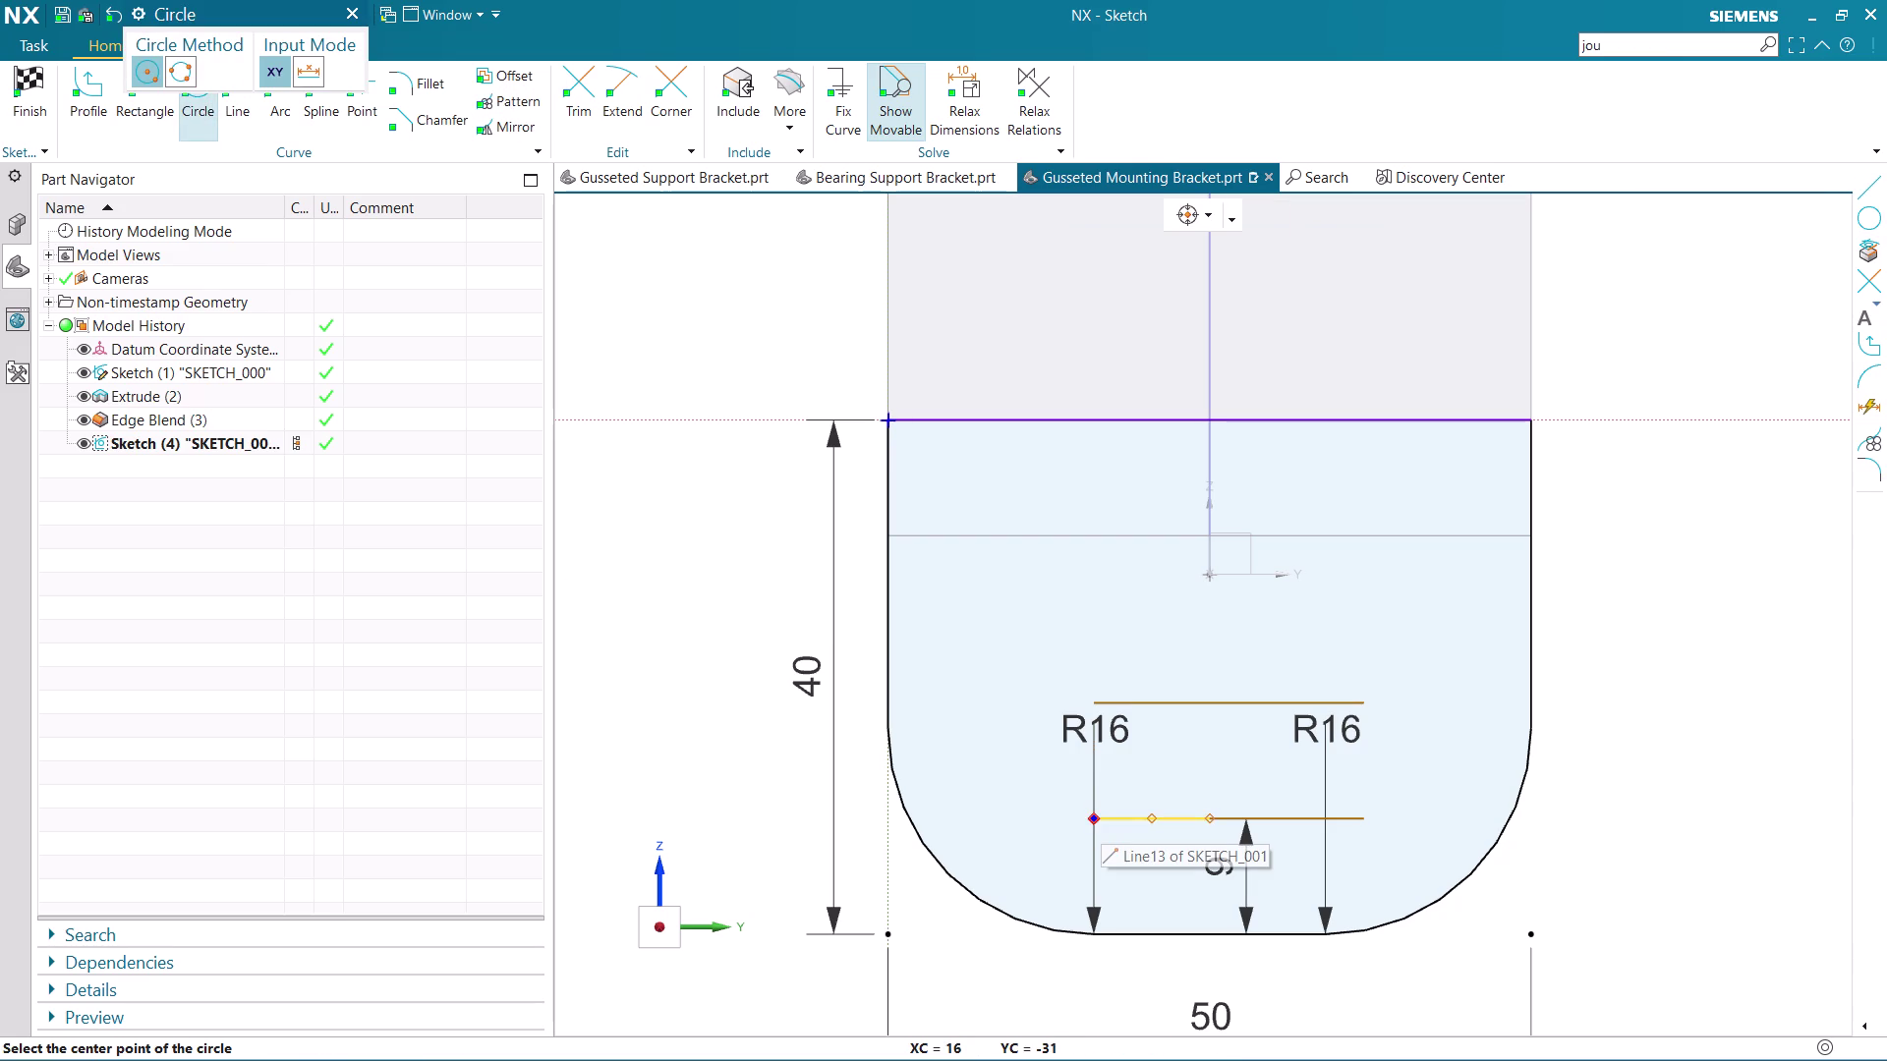
Draw three-point circles spanning the parallel lines at their left and right ends.
click(170, 74)
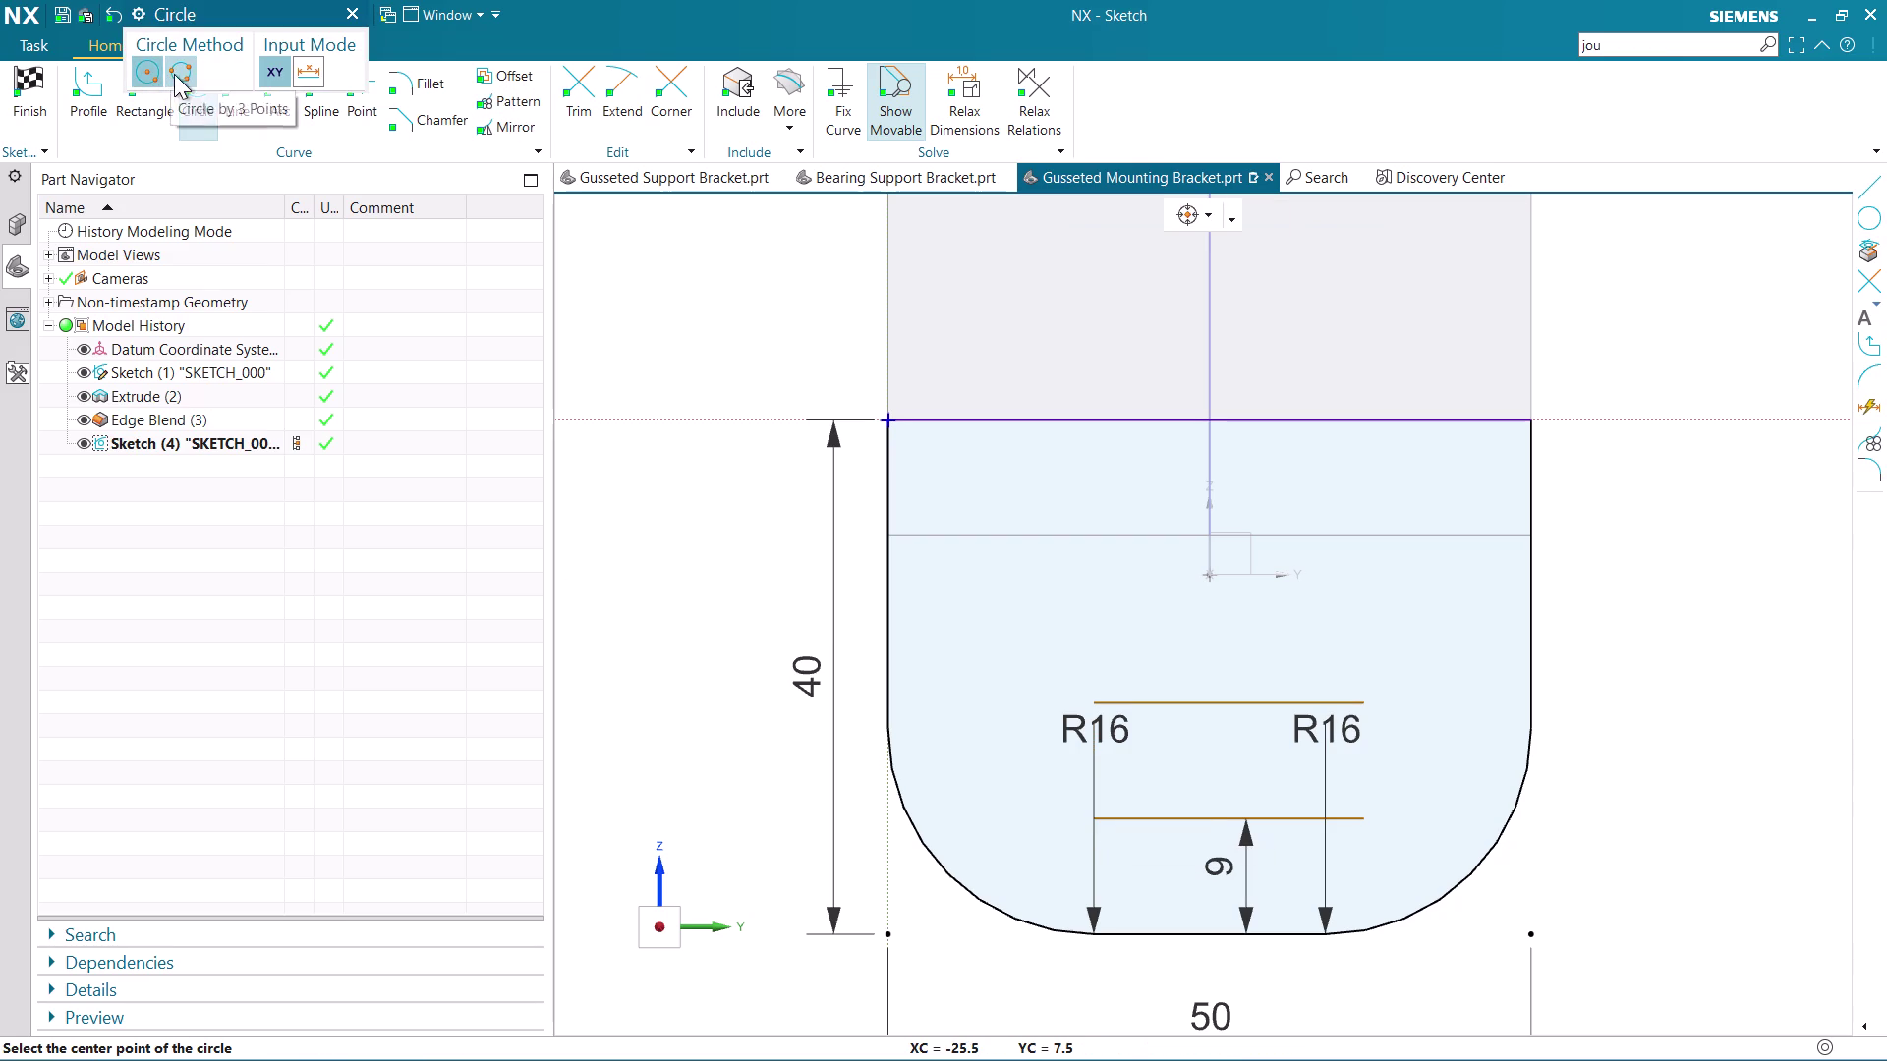
click(1093, 820)
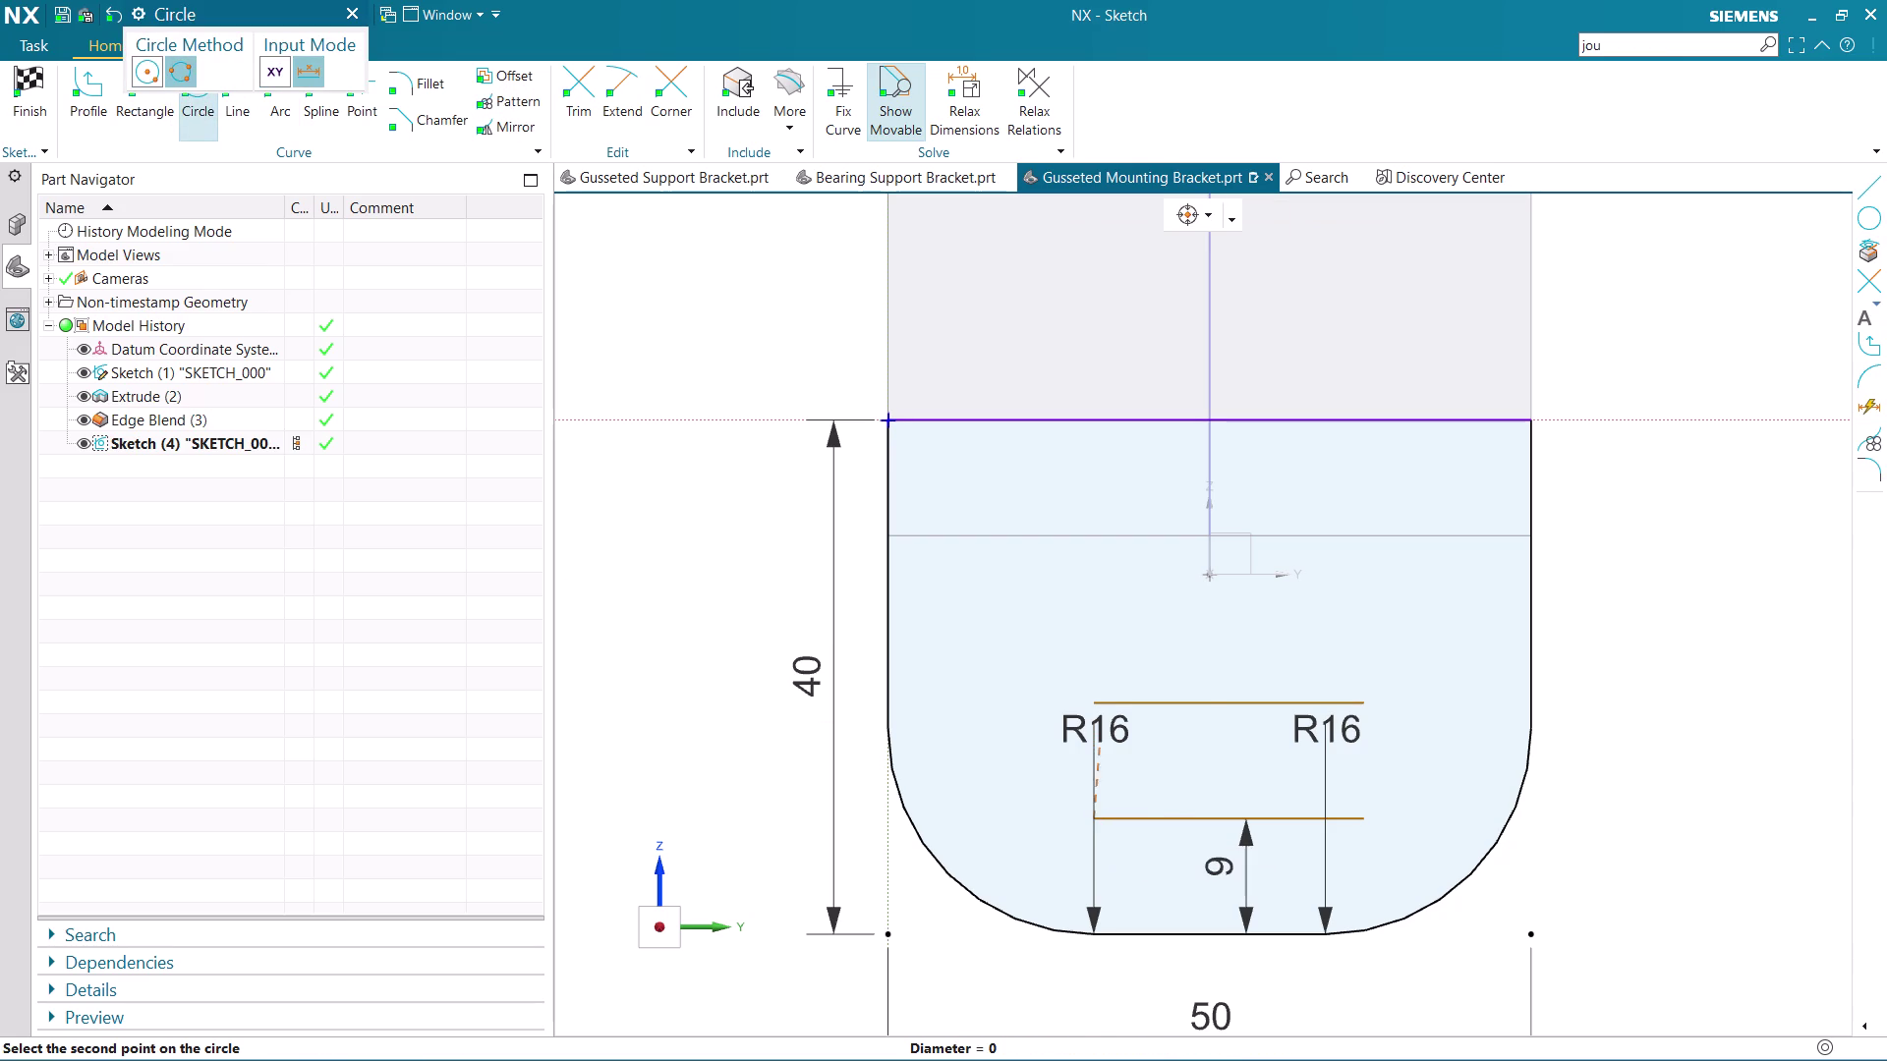
click(1093, 704)
click(1147, 737)
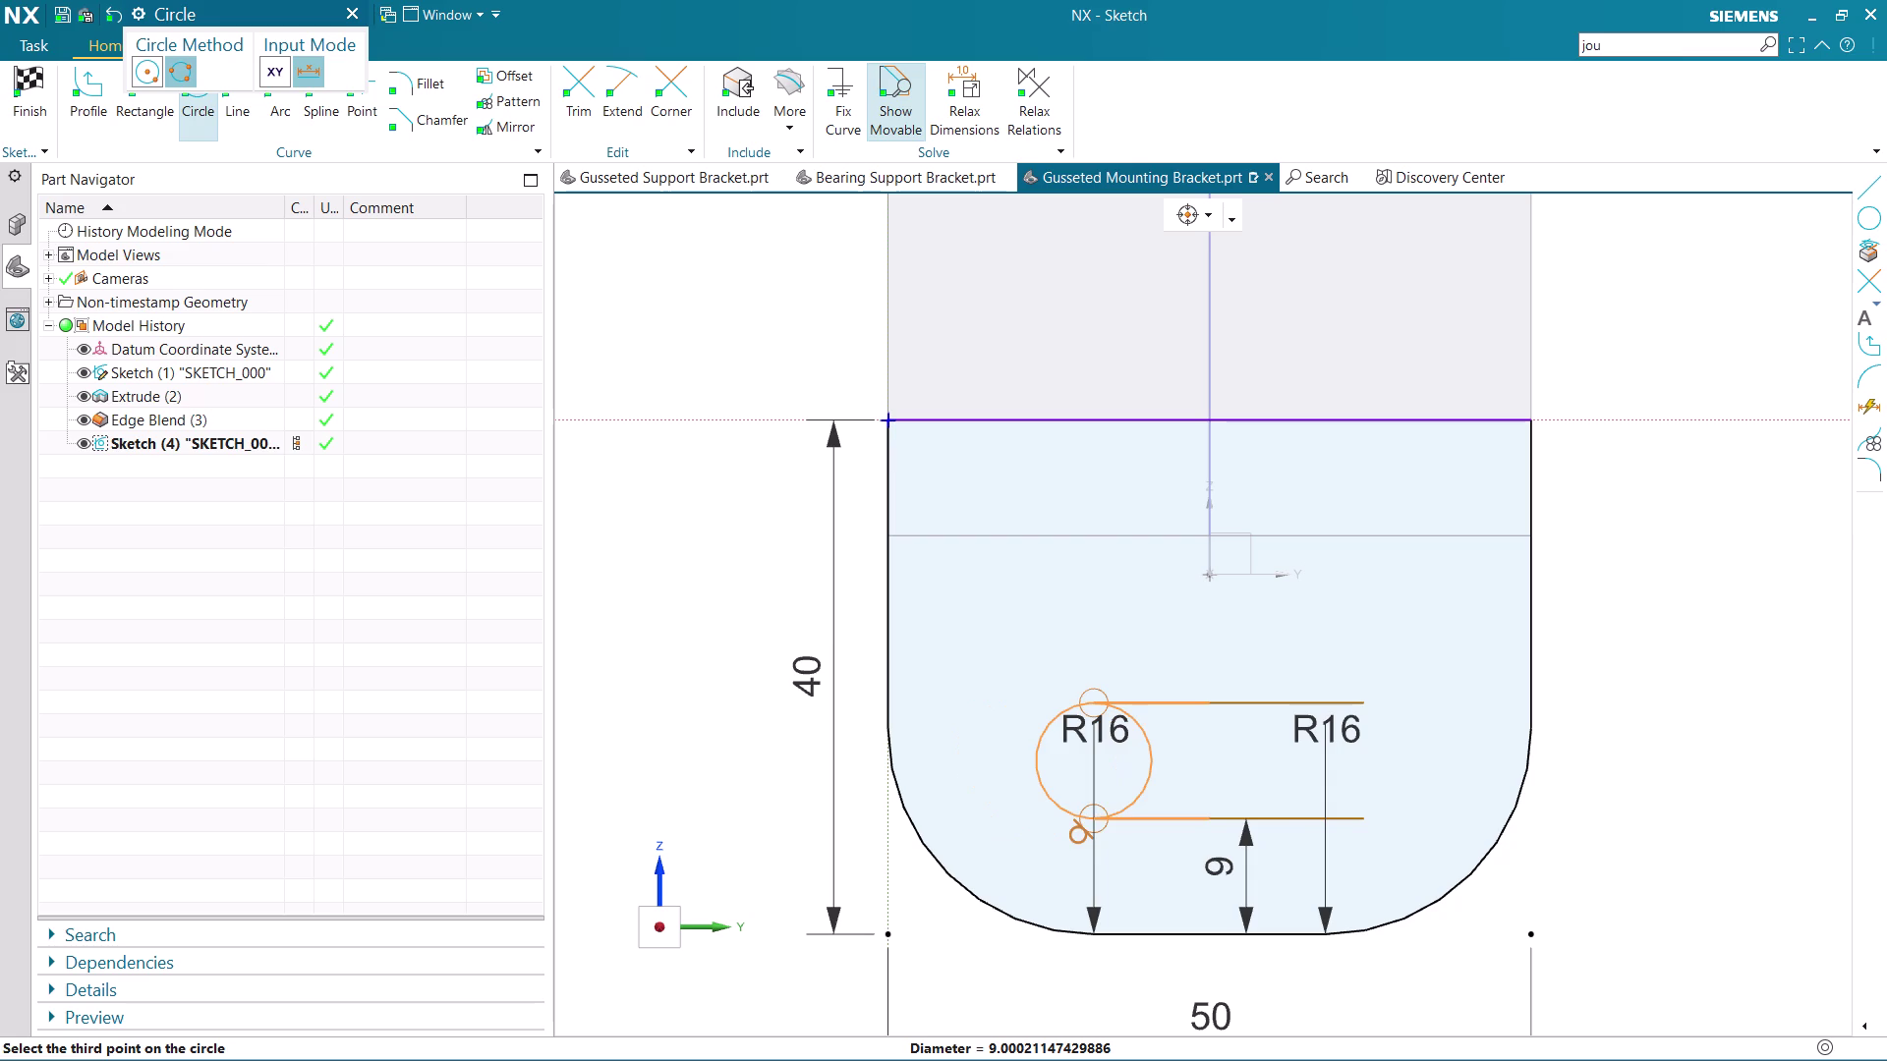
click(1362, 821)
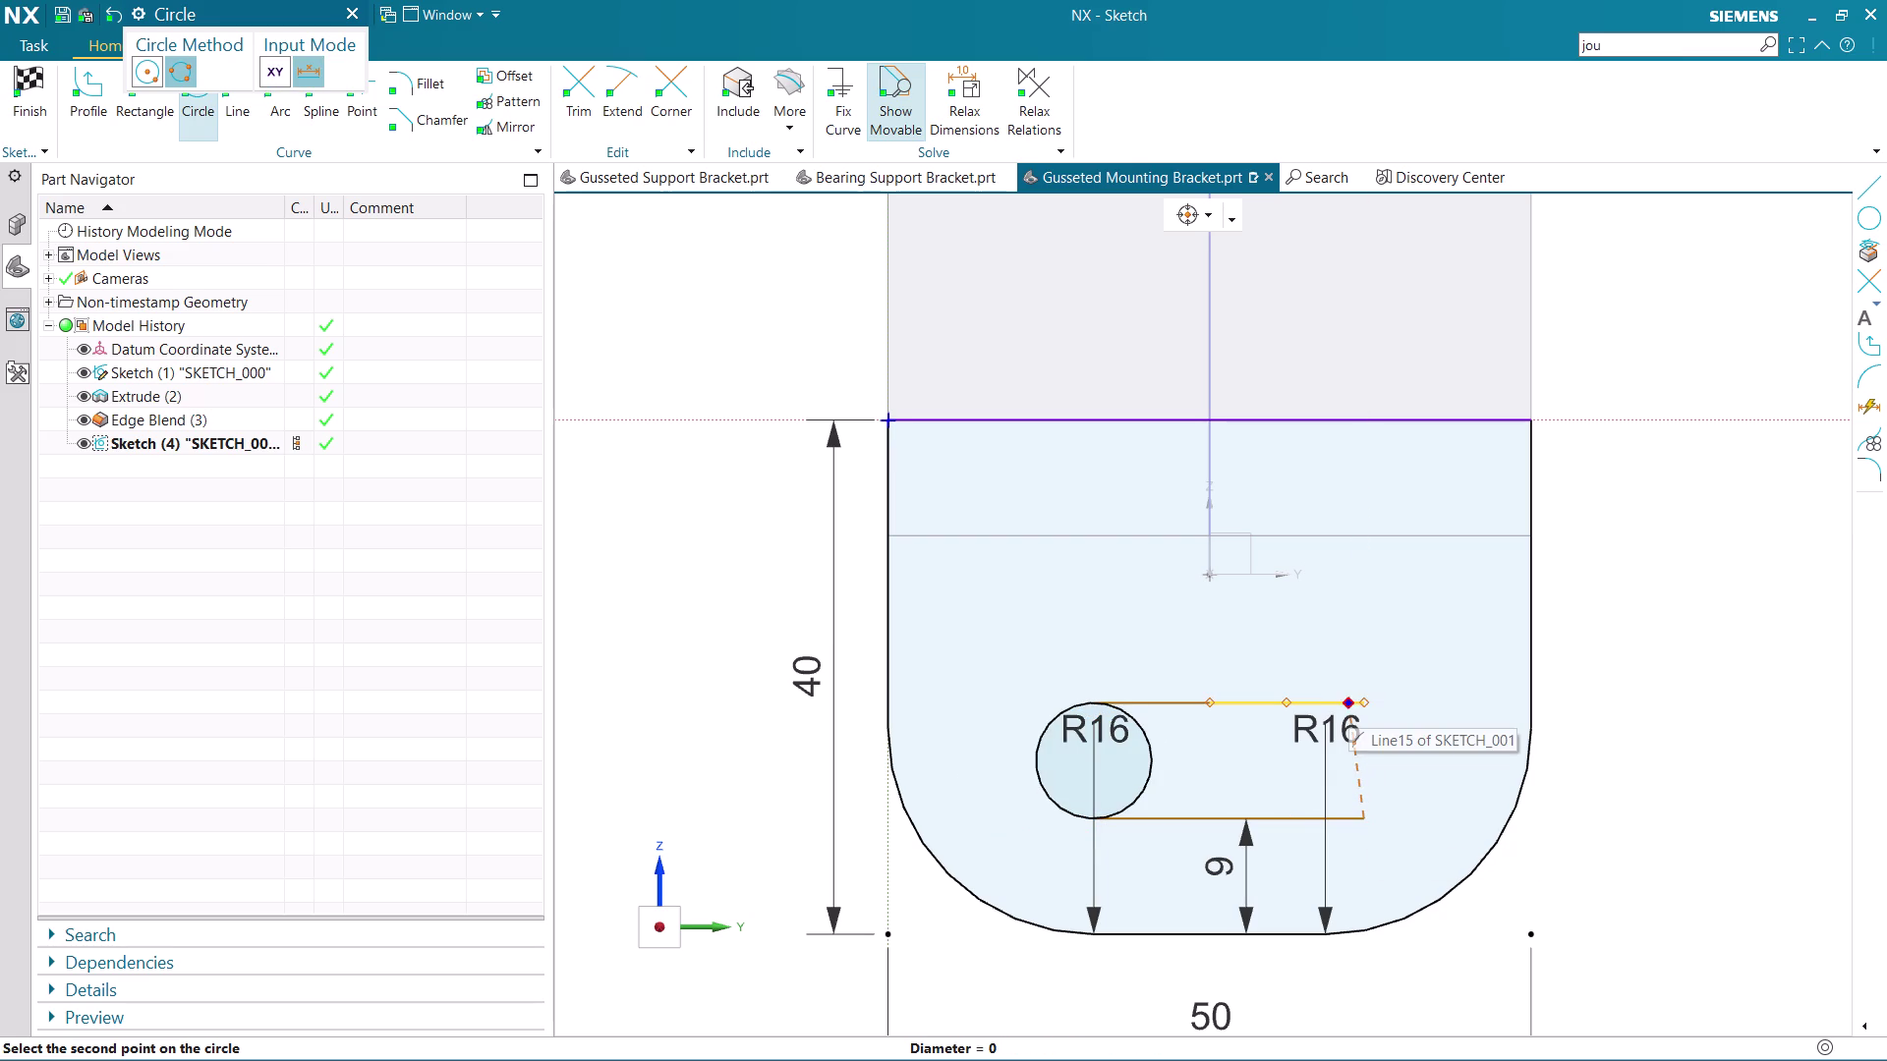
click(1356, 705)
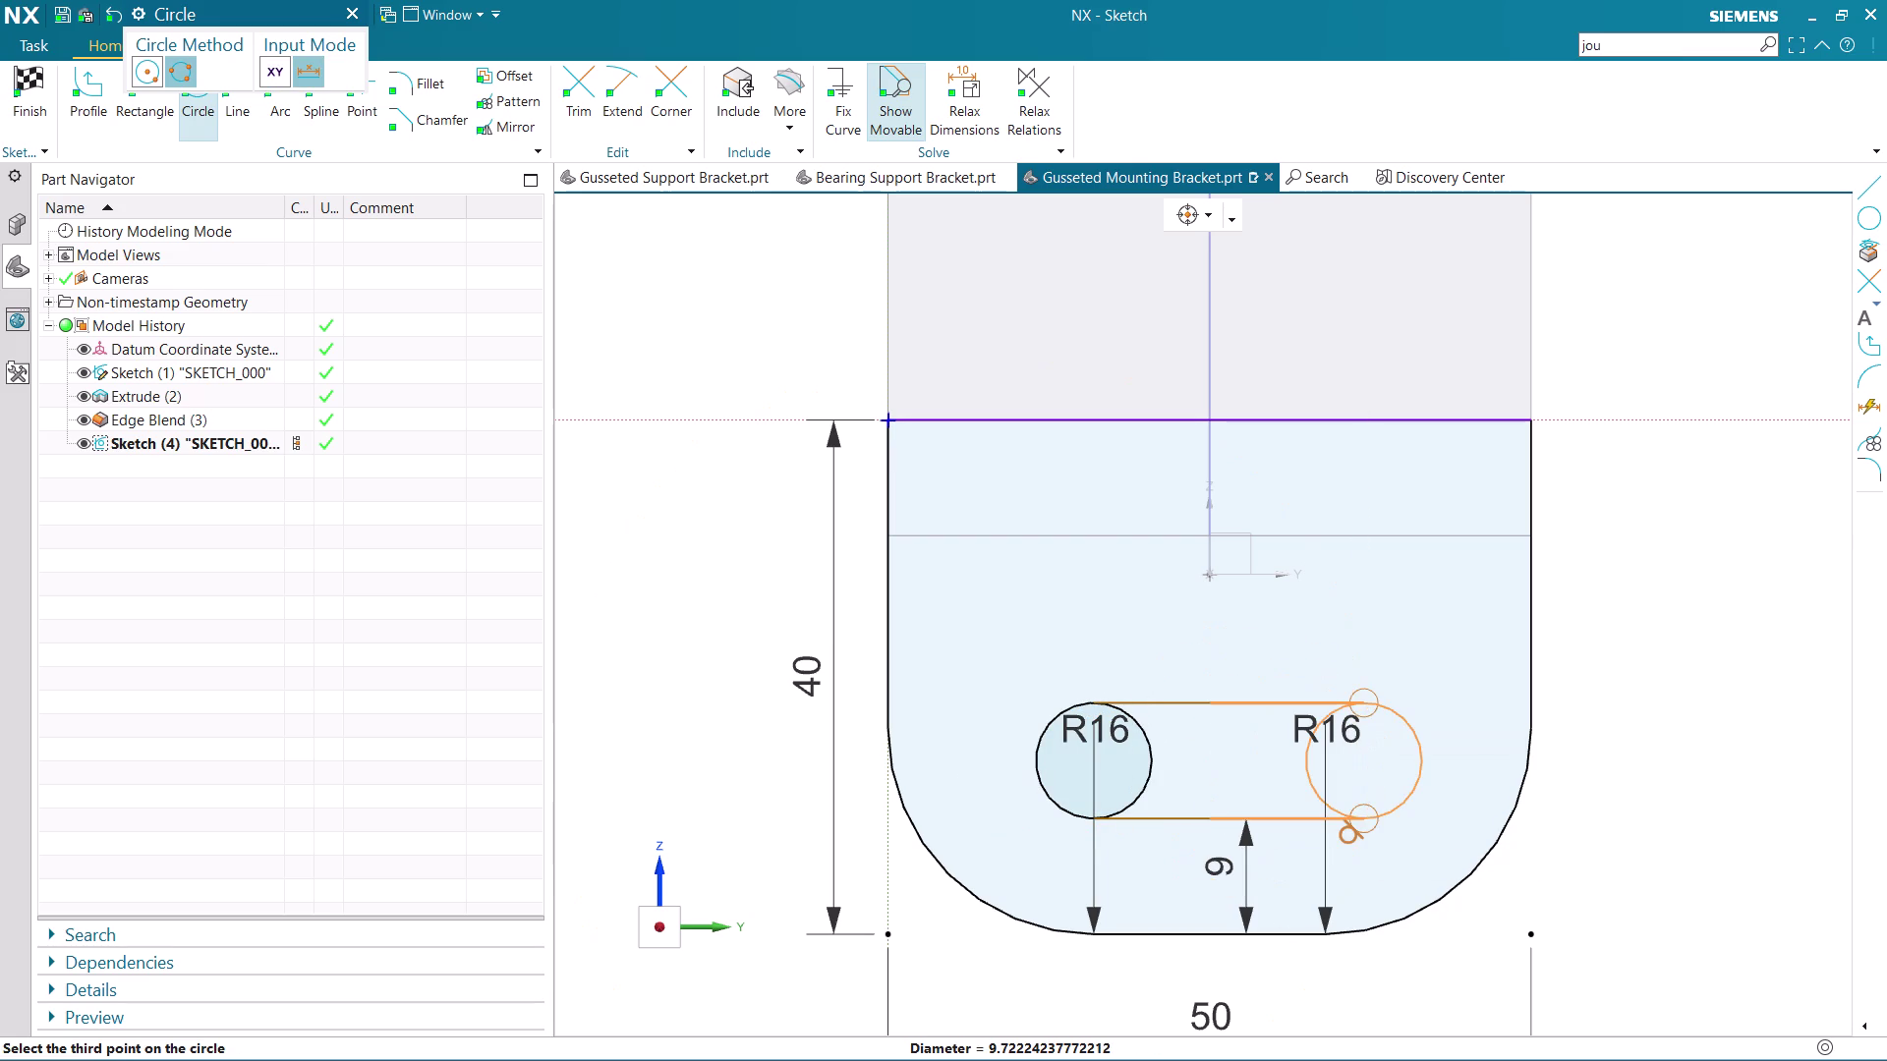
click(1402, 755)
key(Escape)
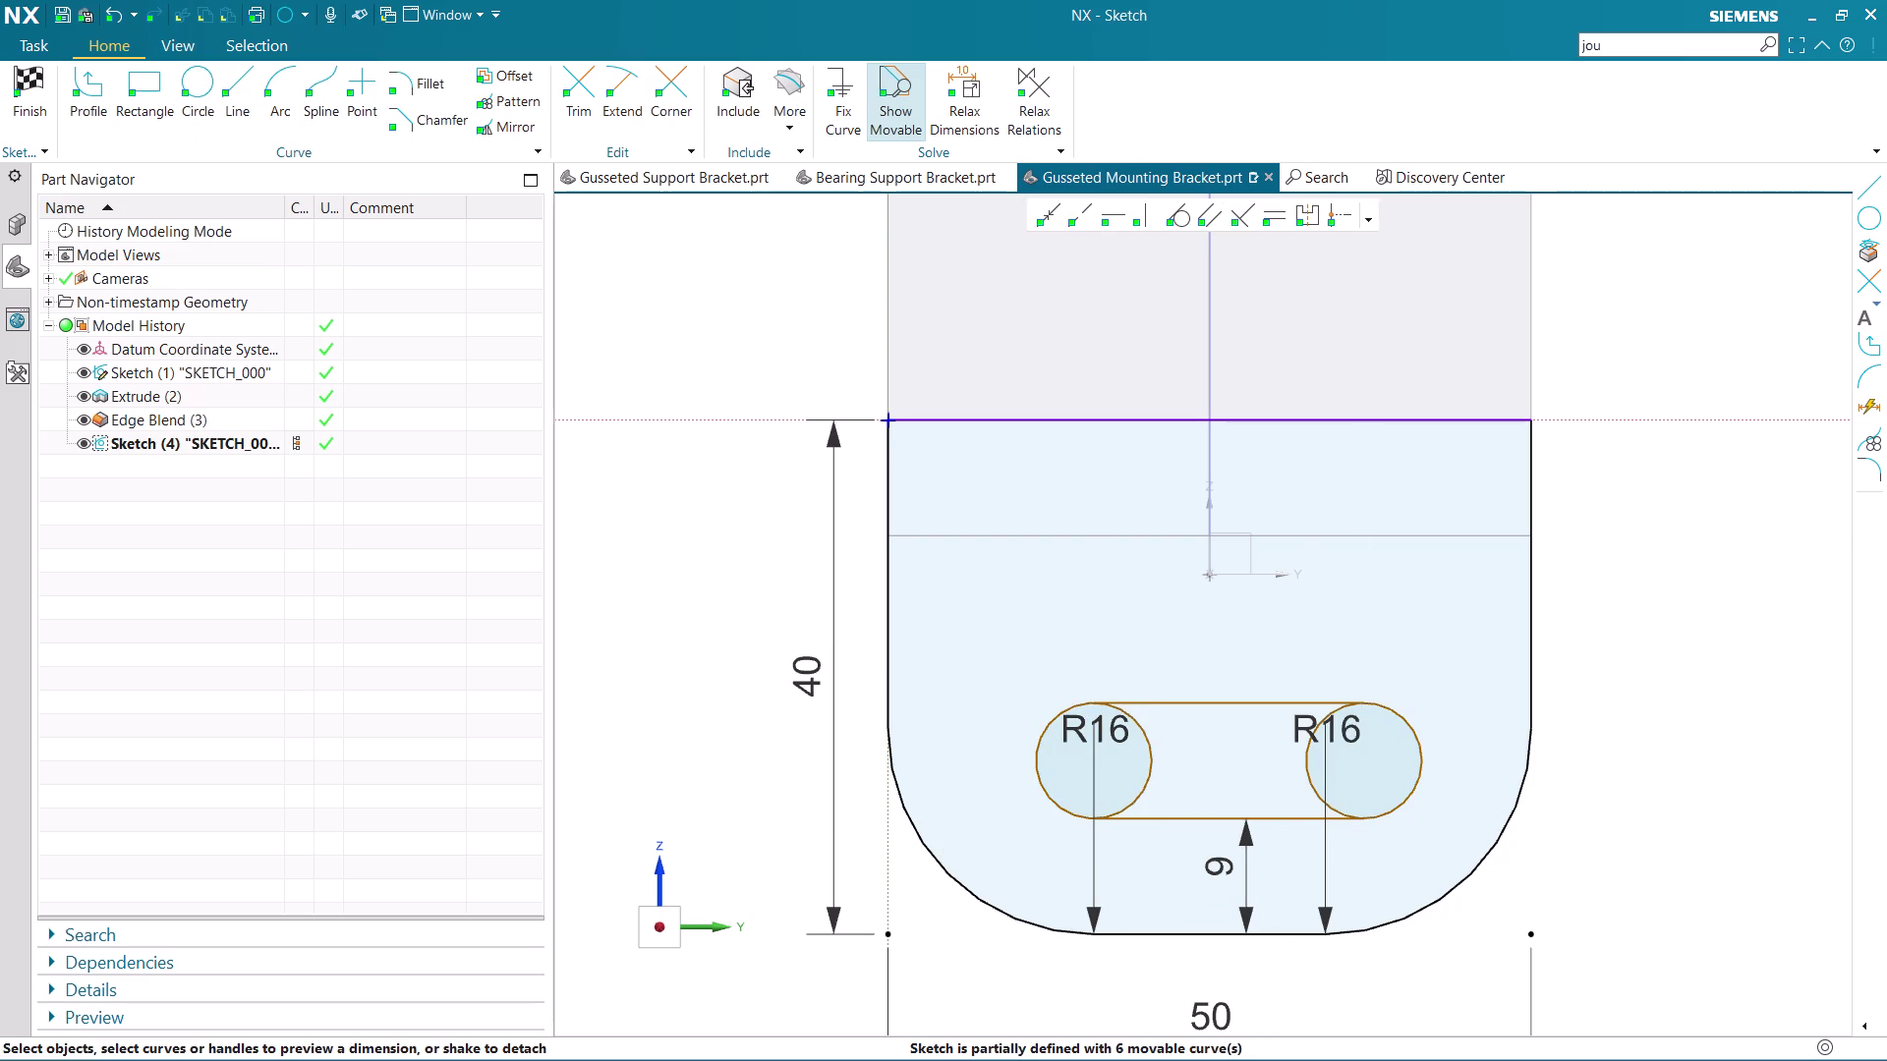
Trim away the inner arc of the left end circle.
click(1032, 785)
key(Escape)
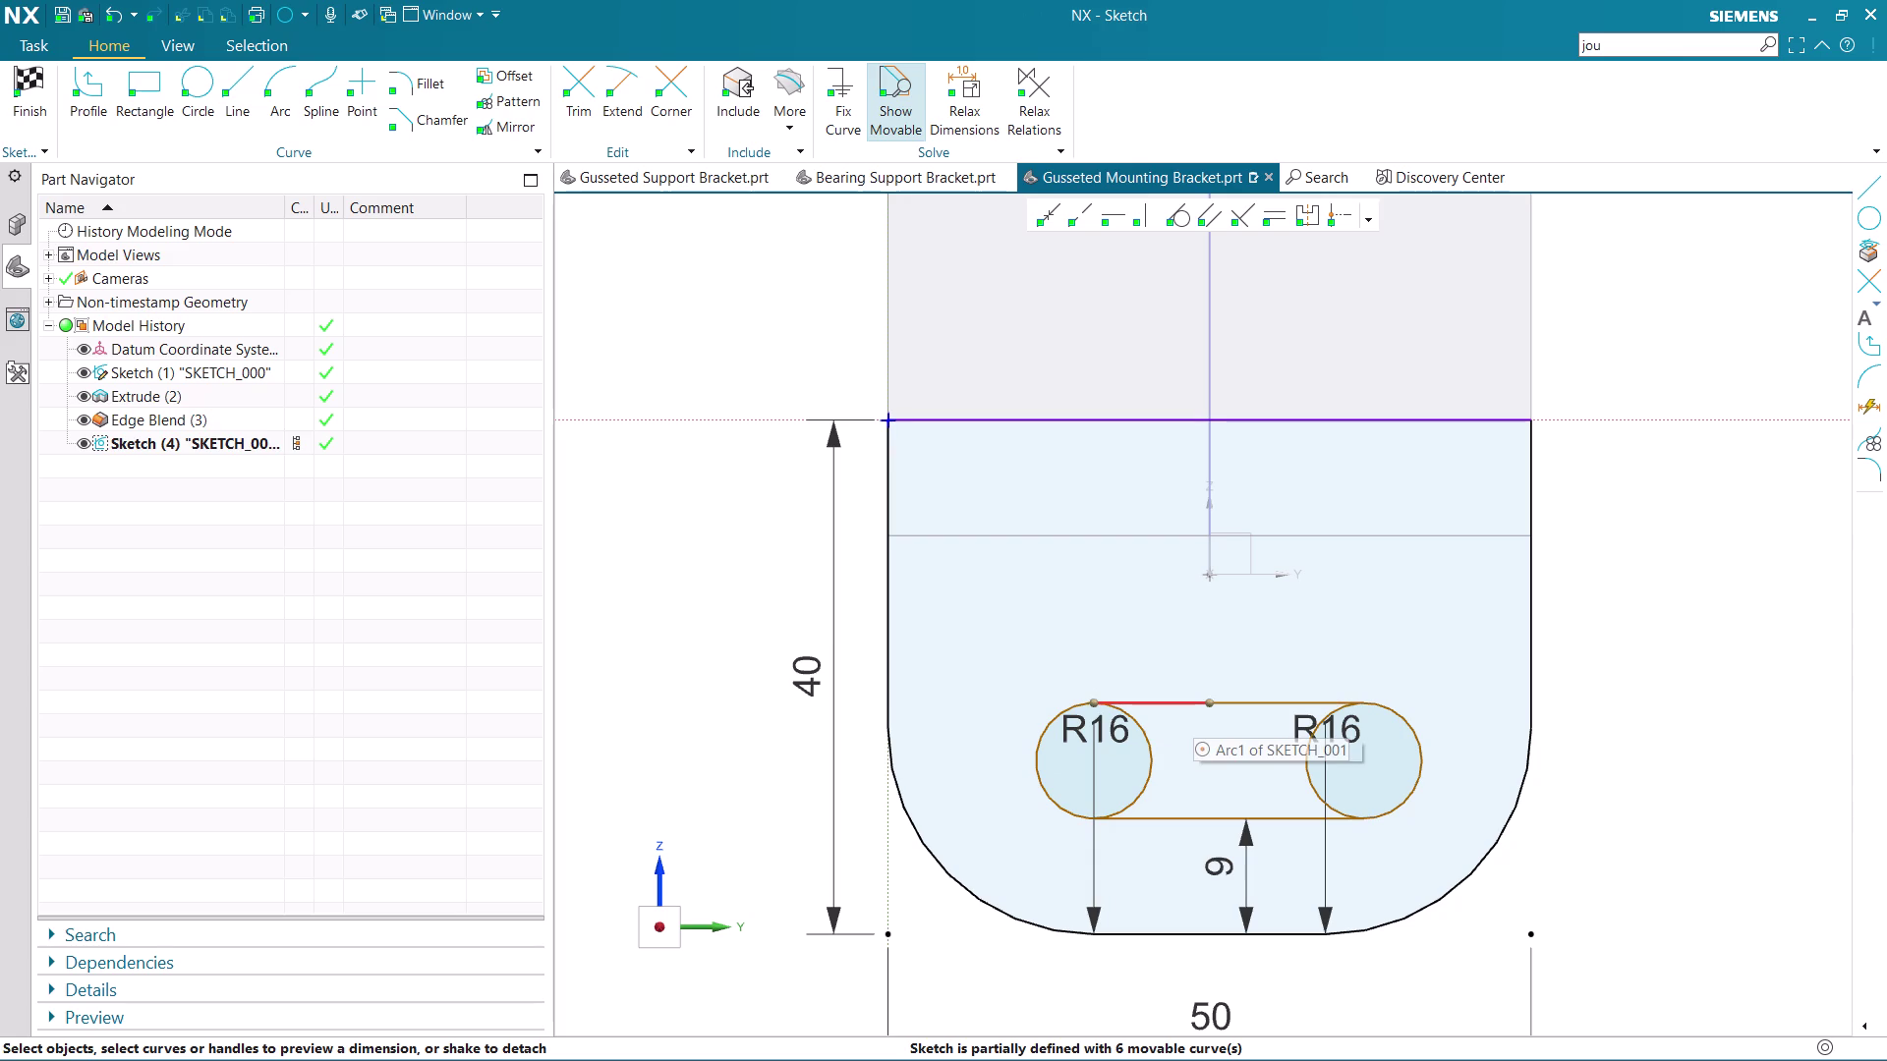
click(584, 87)
click(1154, 772)
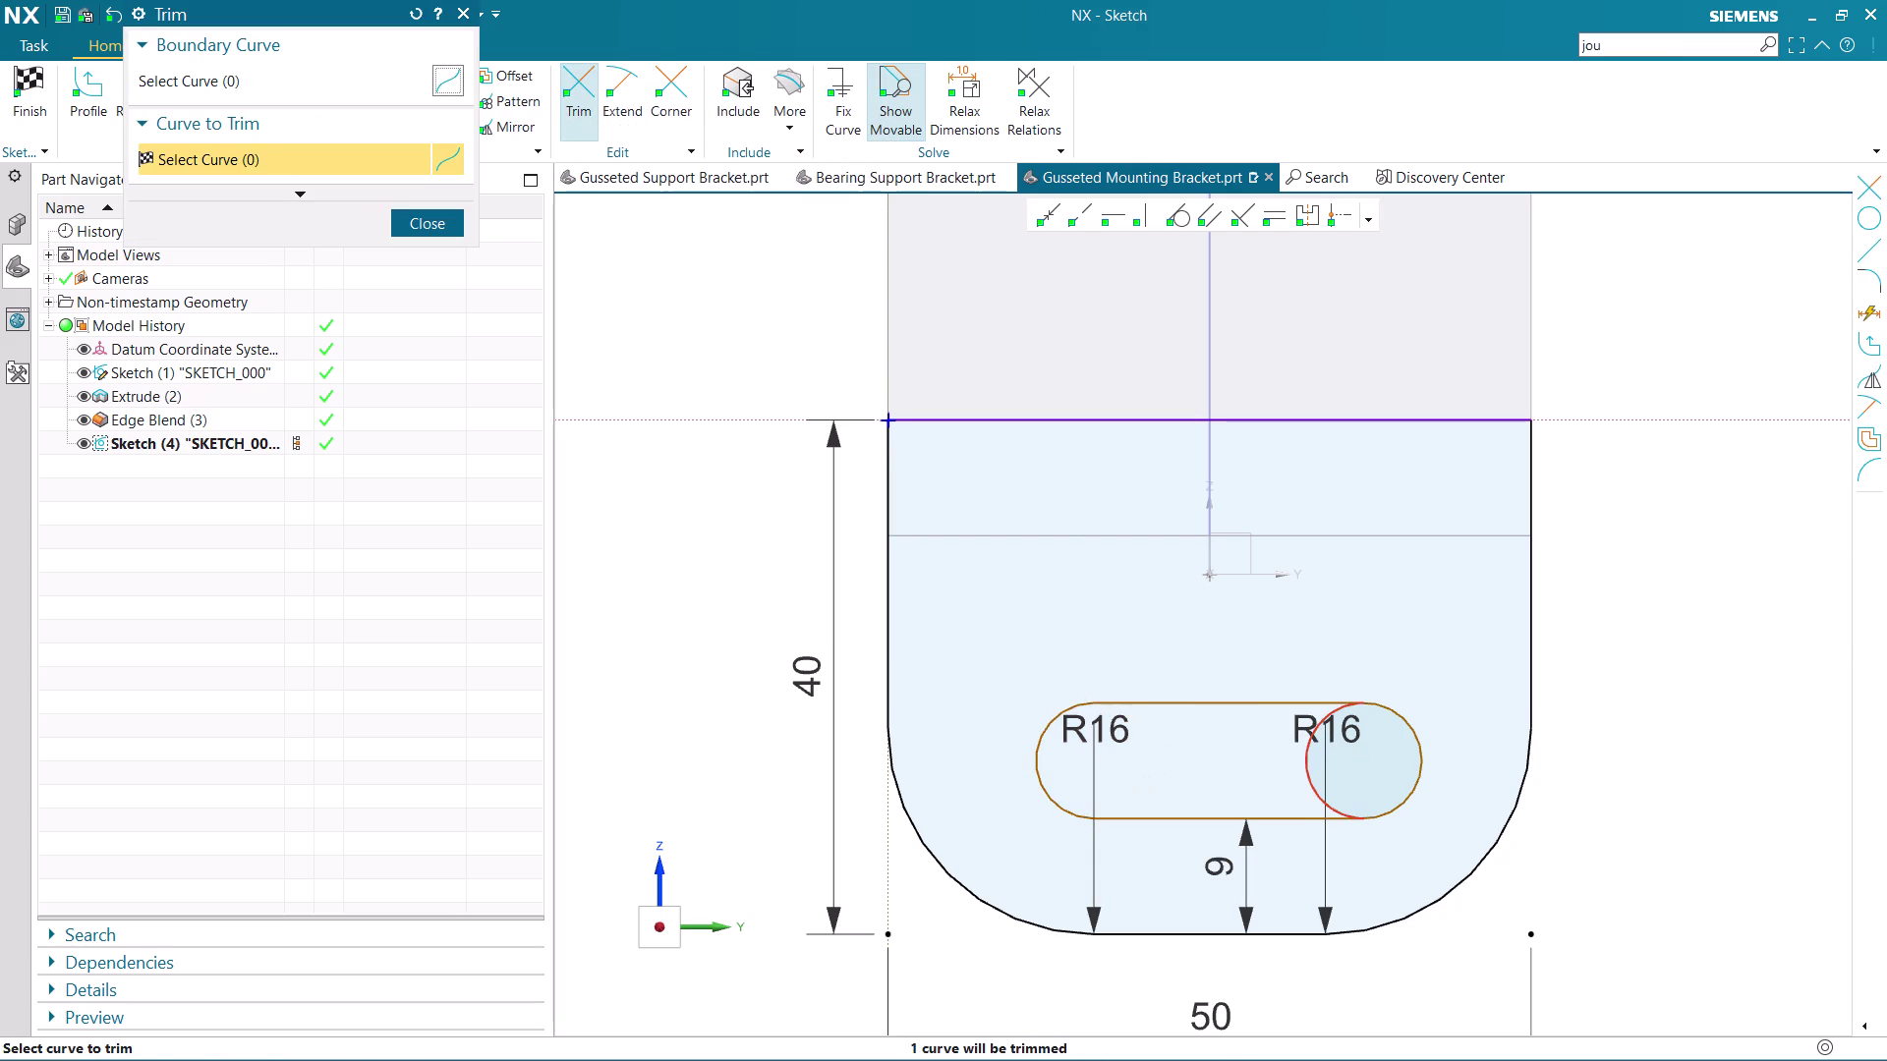
Trim the right end circle's inner arc and close the Trim dialog.
click(1318, 769)
click(1305, 759)
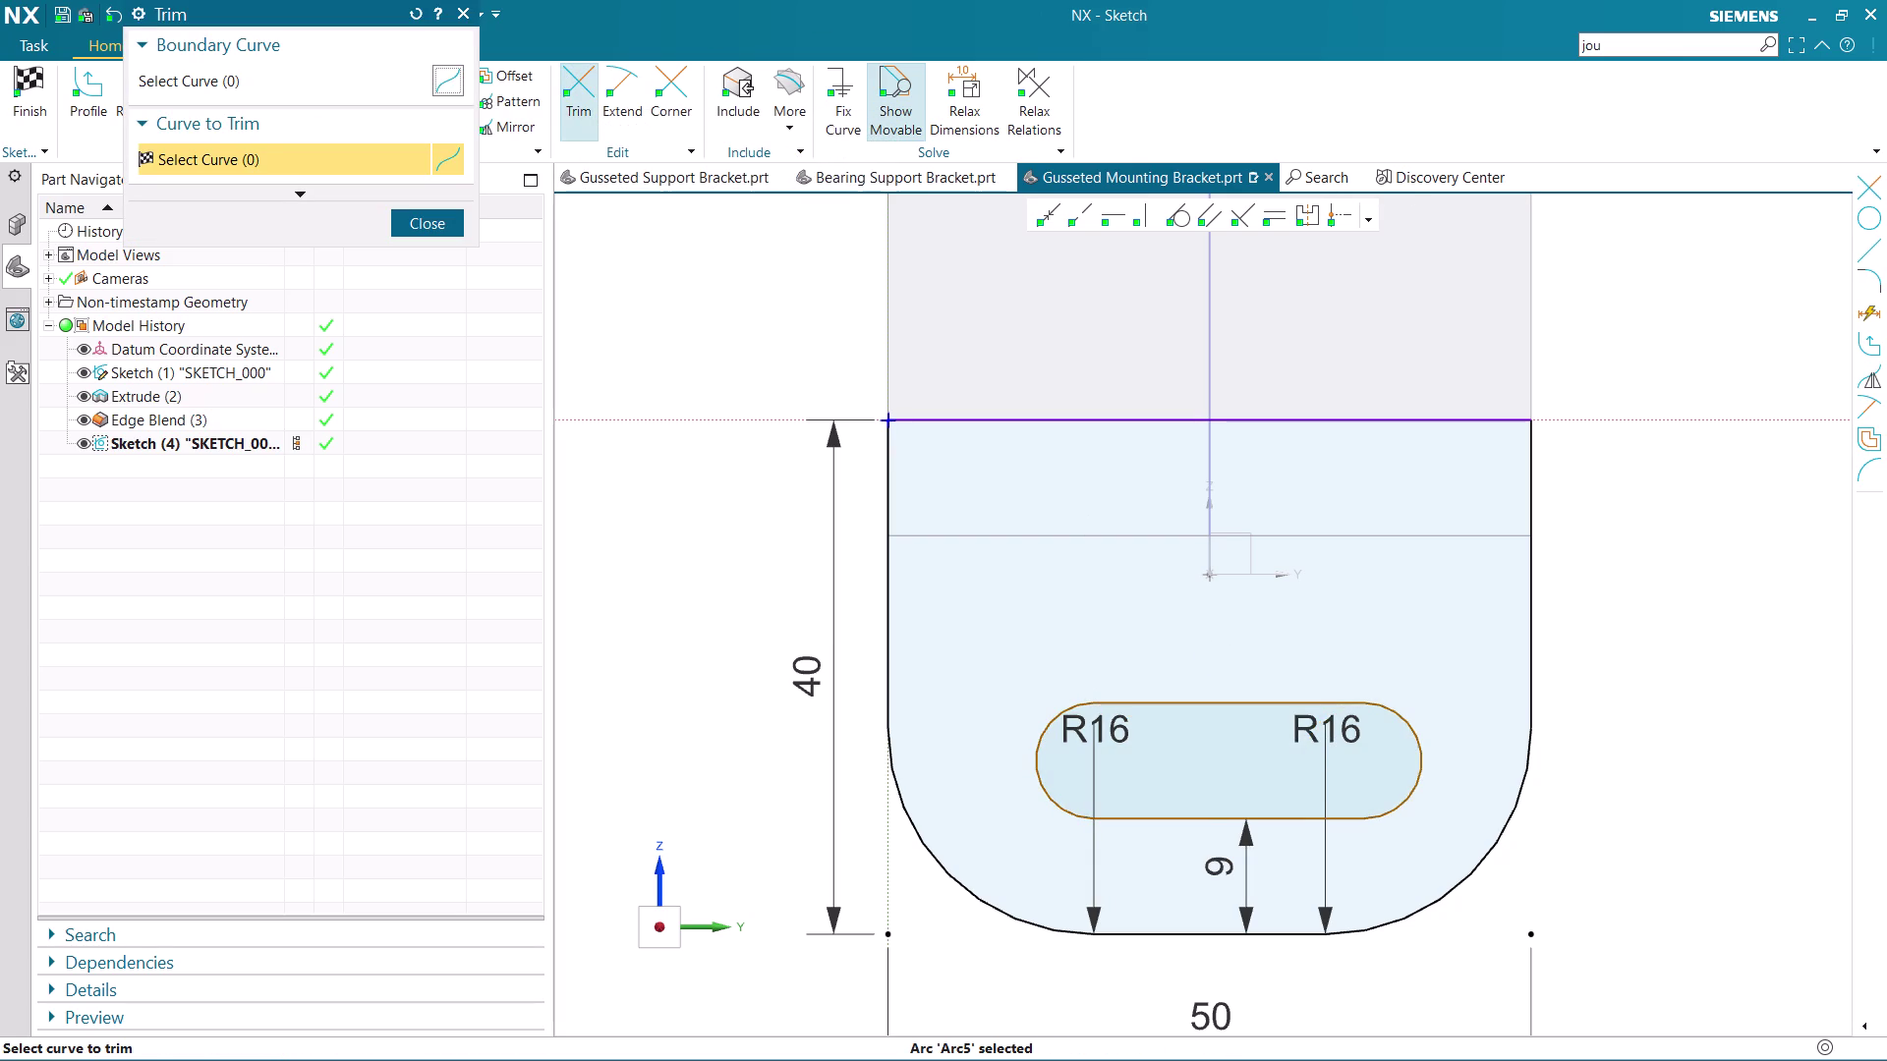
scroll(down, 3)
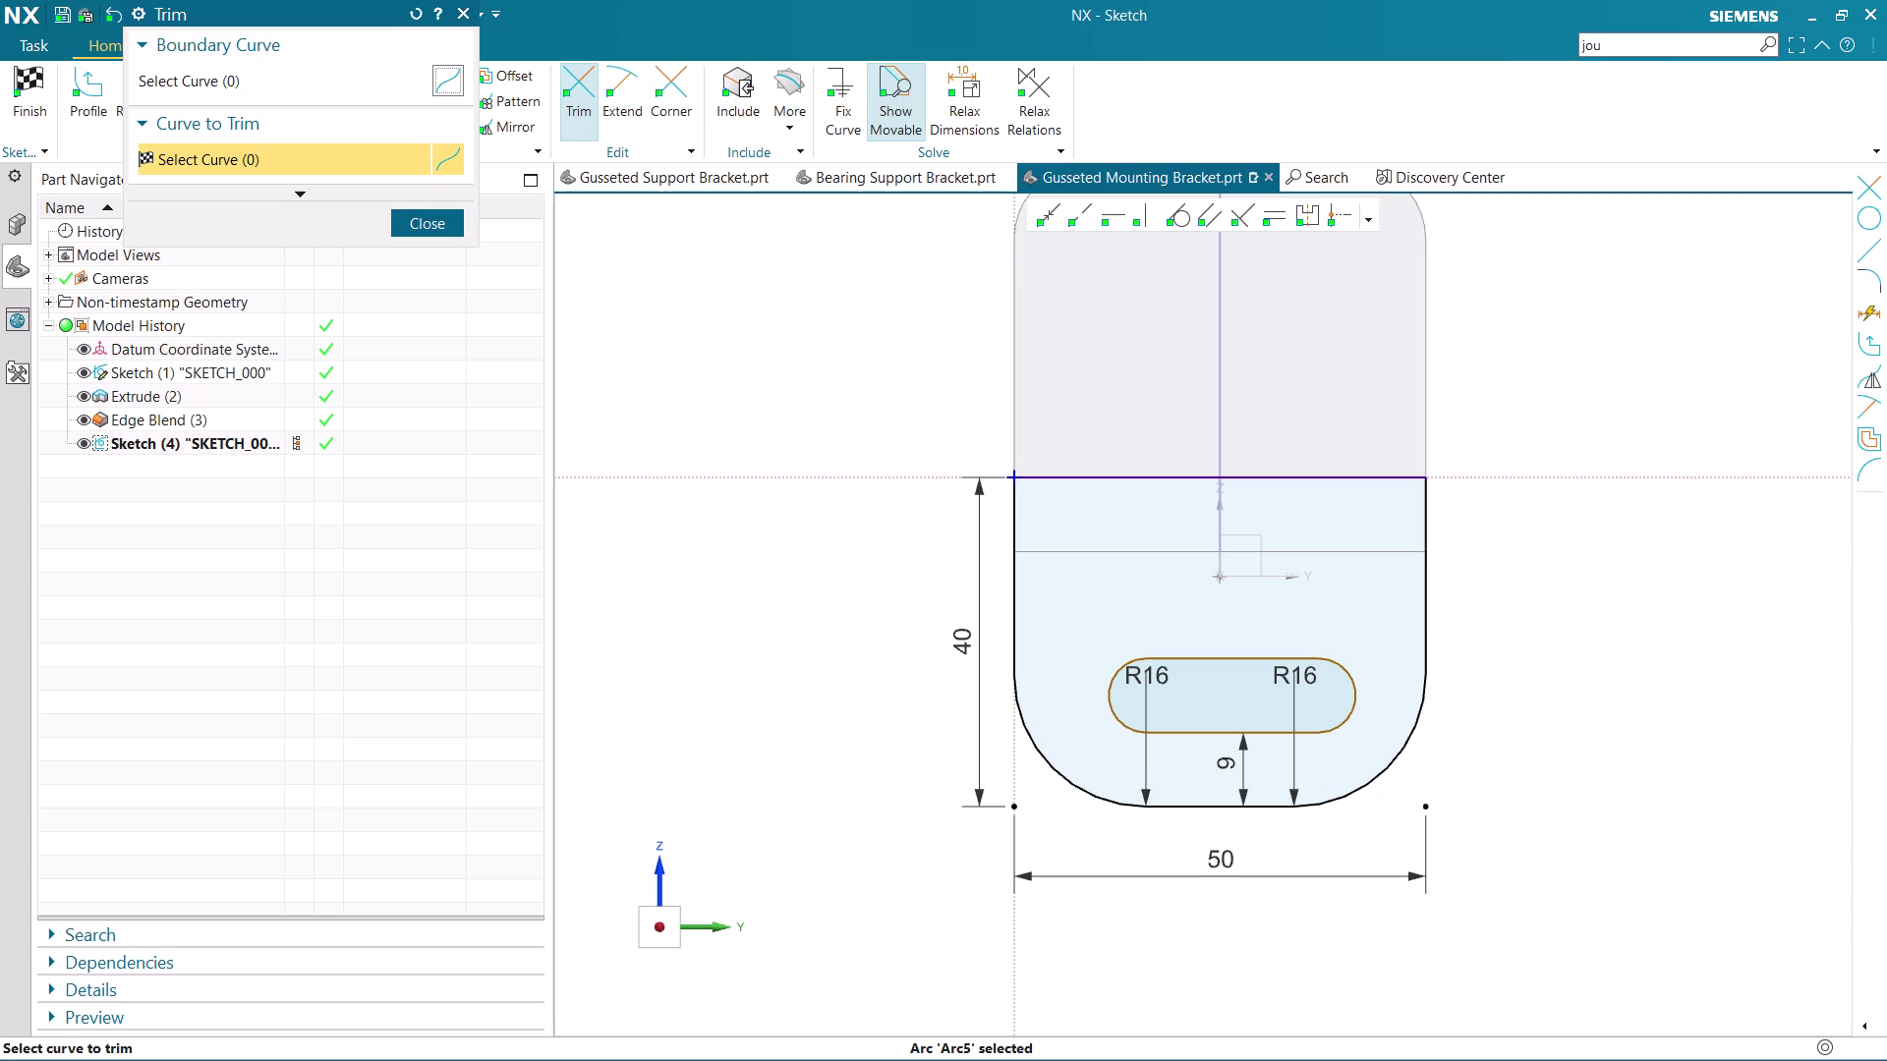
click(824, 509)
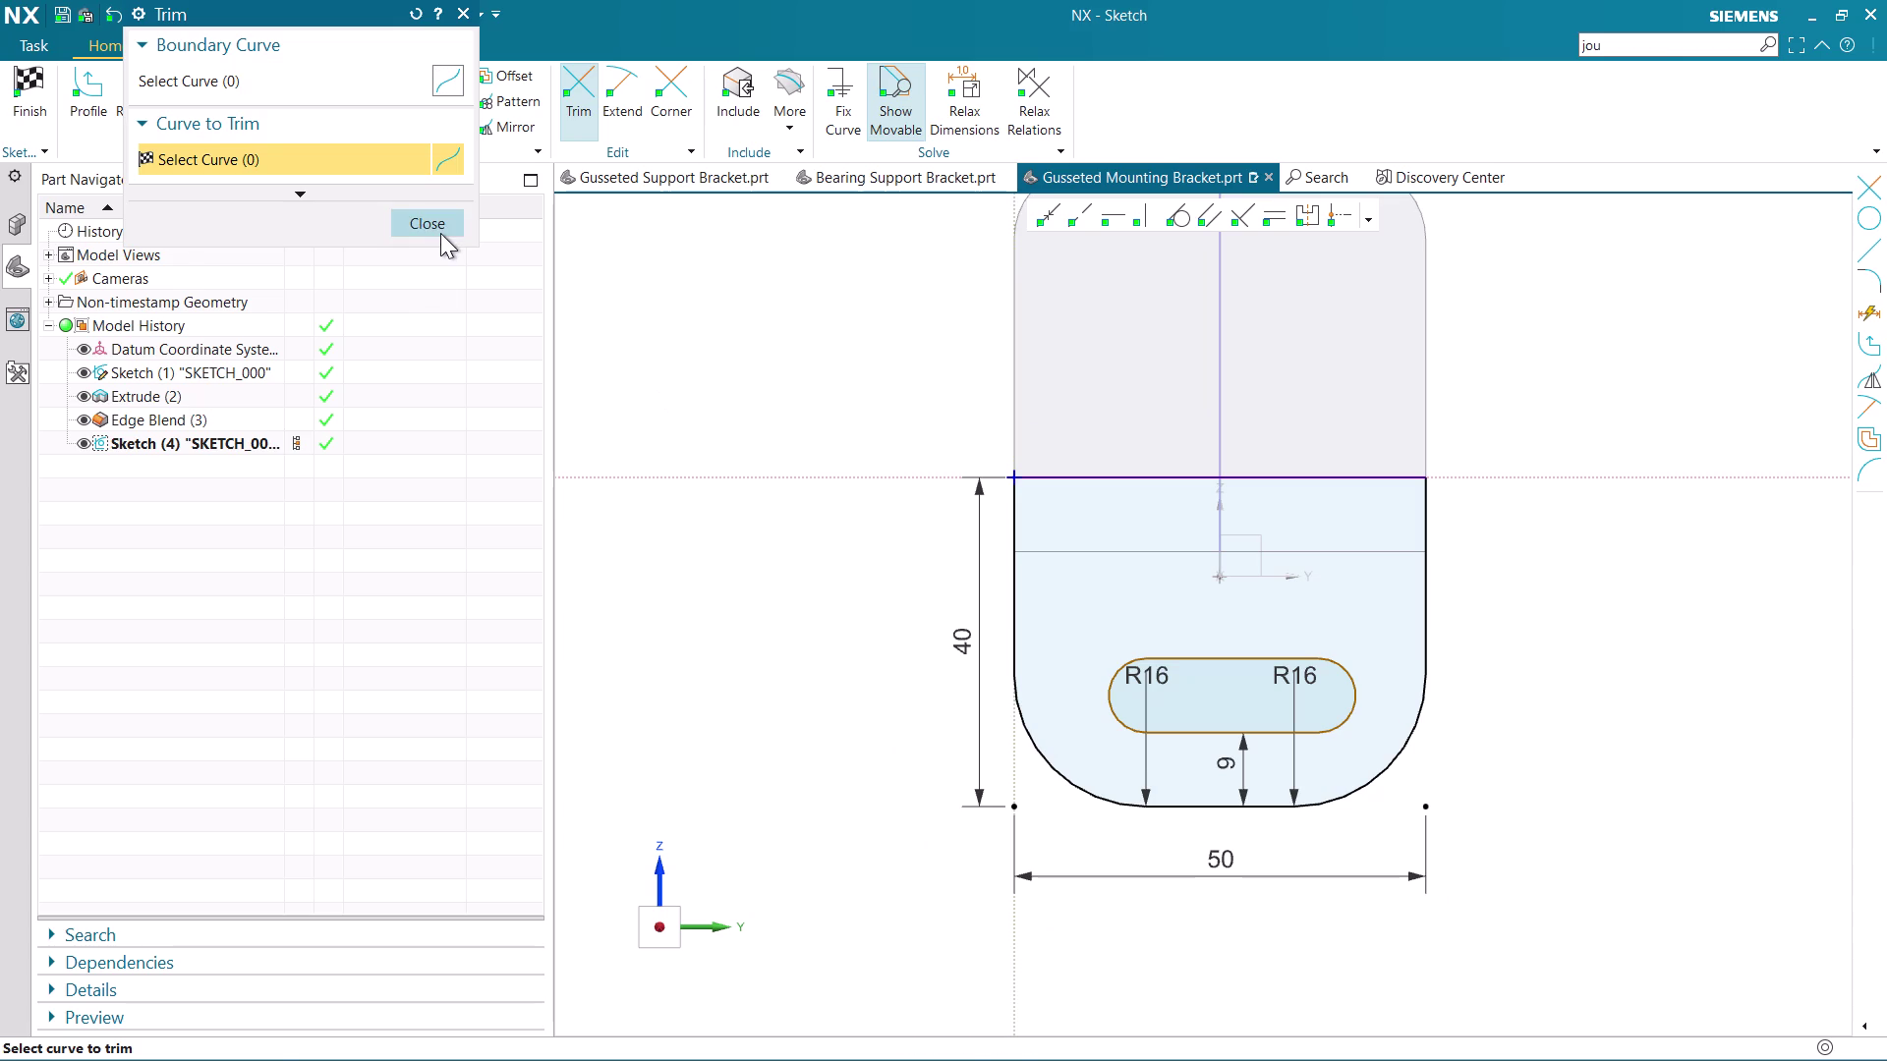
click(440, 233)
scroll(down, 3)
scroll(up, 3)
scroll(up, 3)
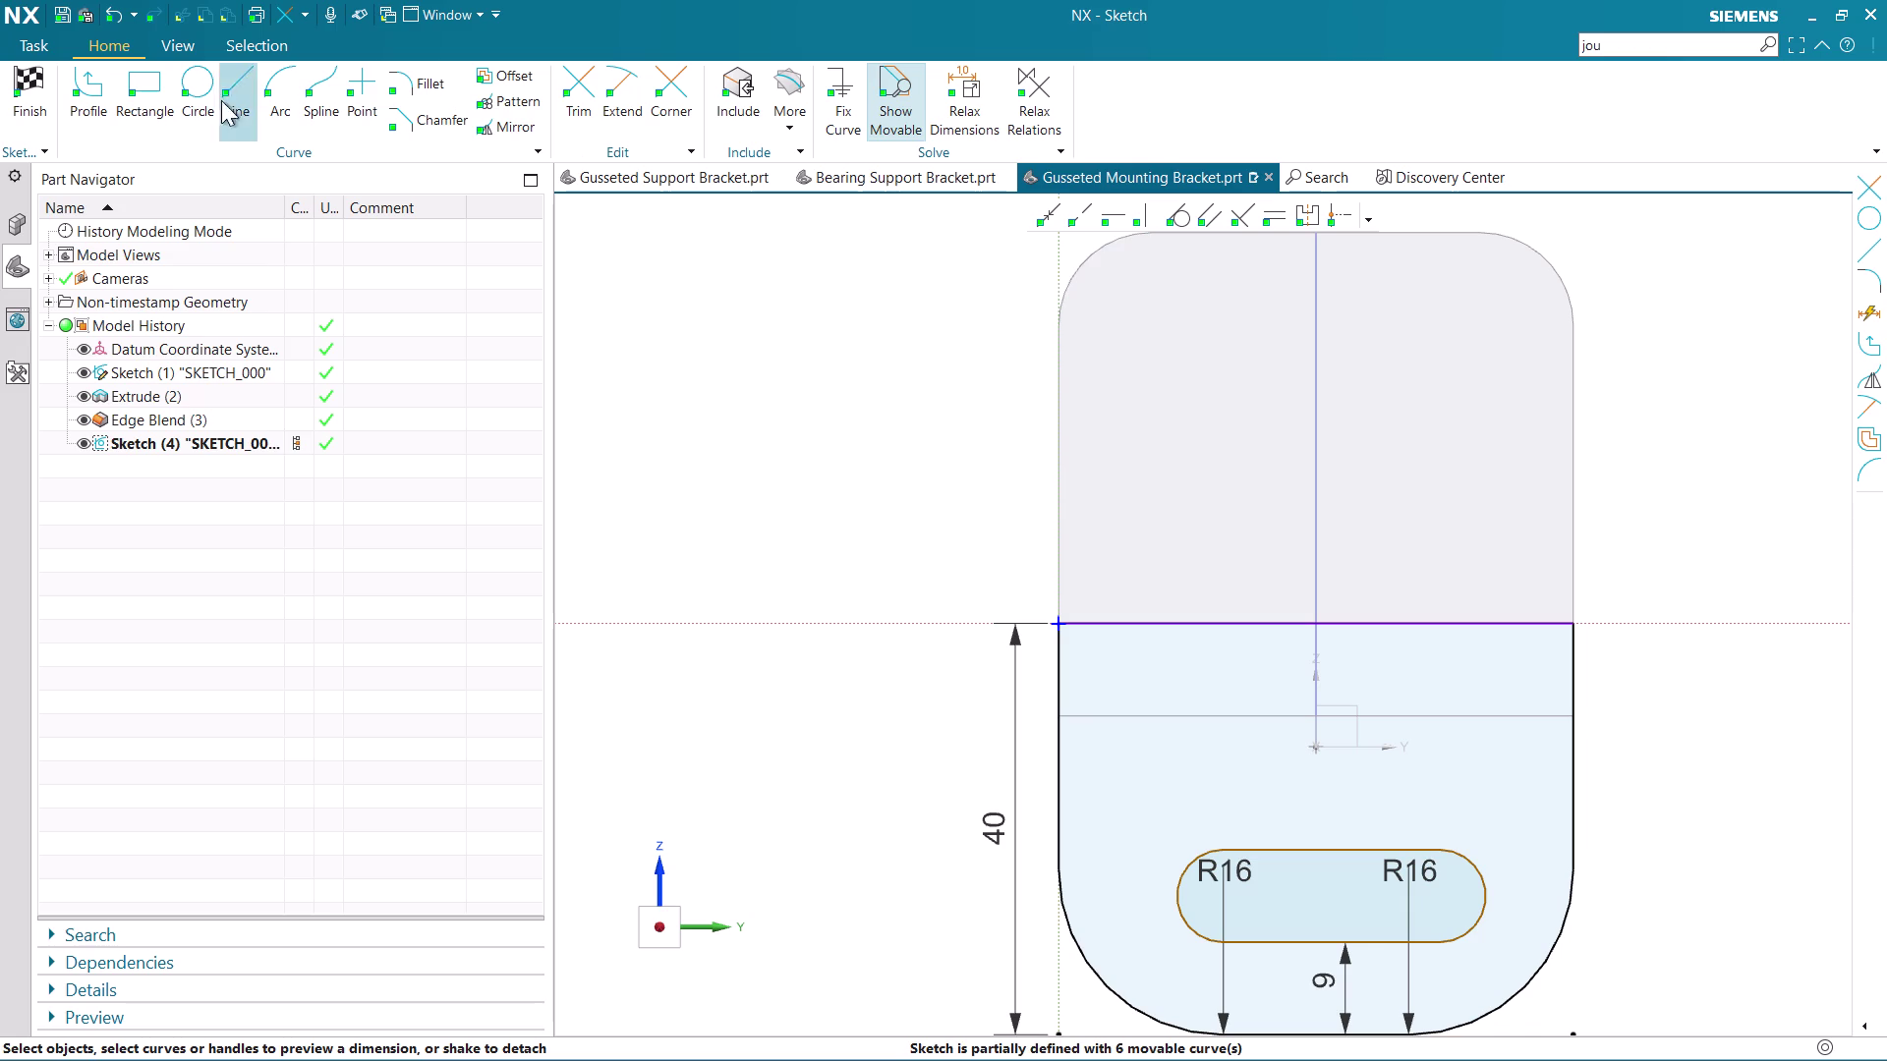
click(207, 82)
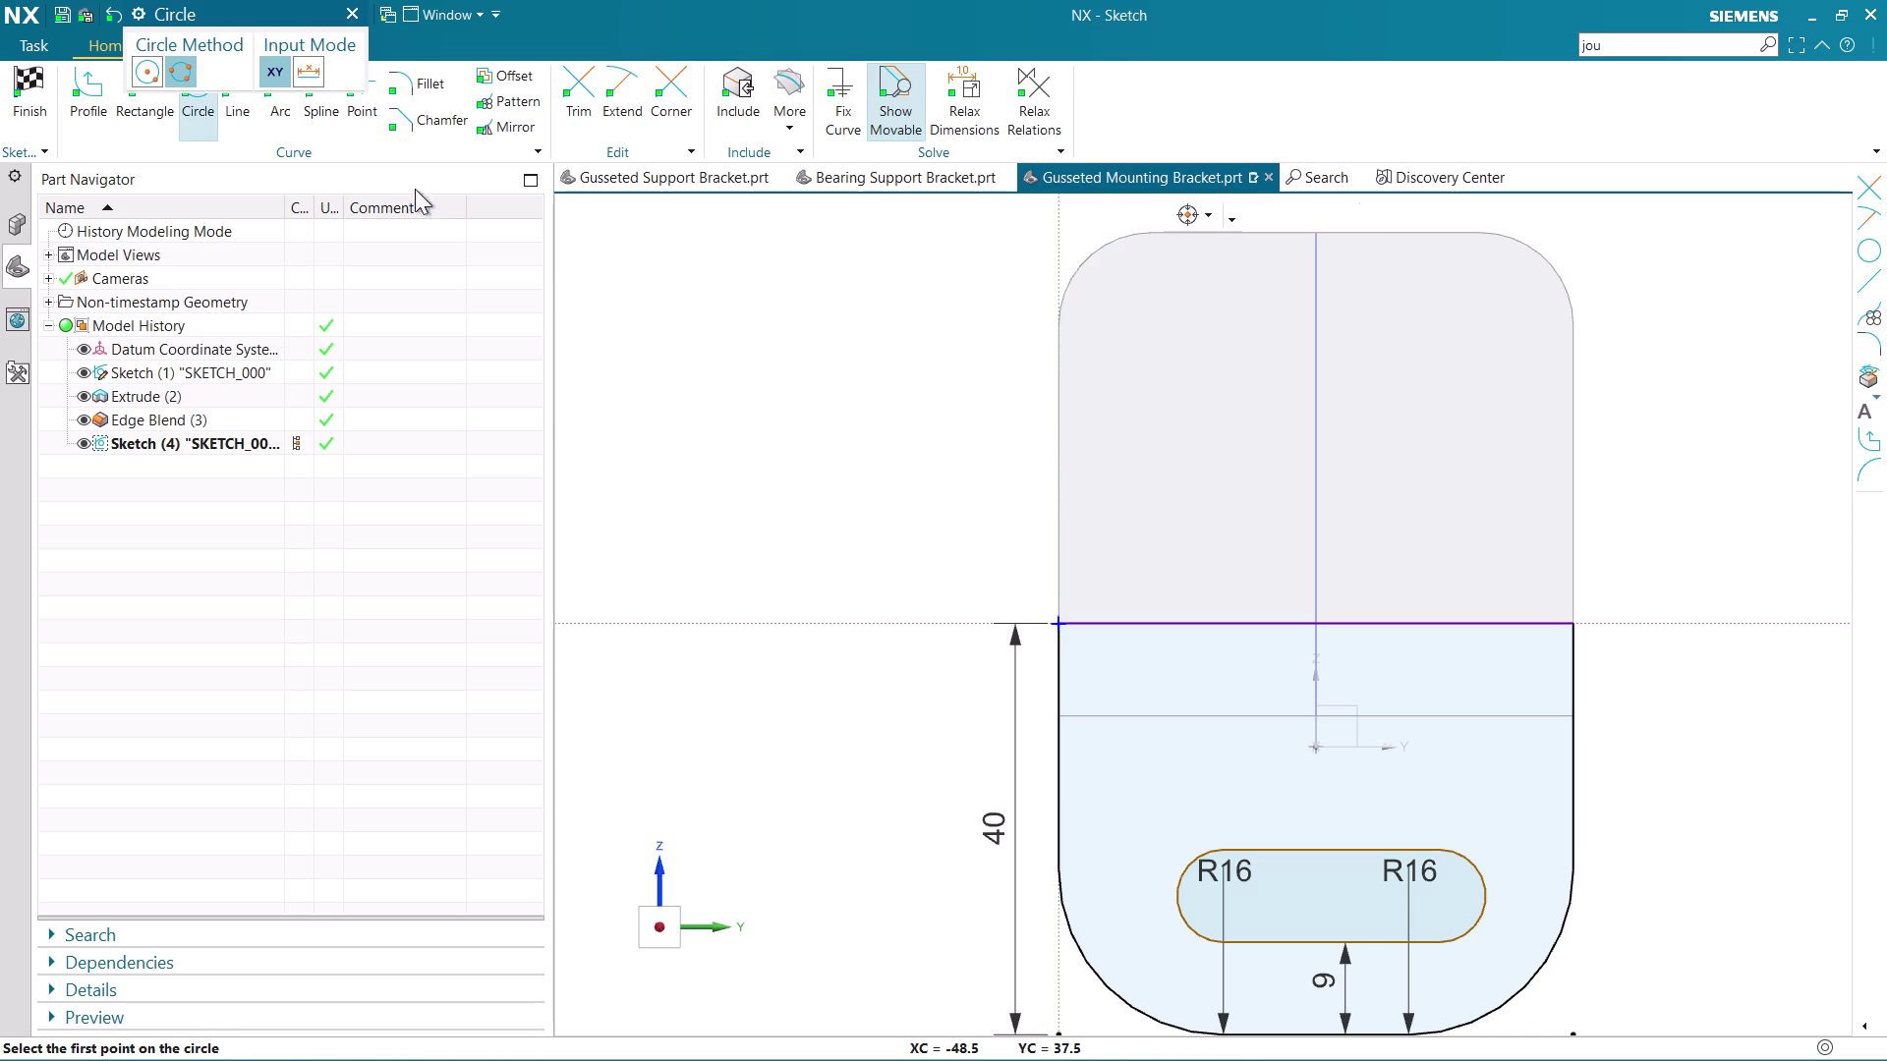
Project the wall's top-left and top-right rounded edges into the sketch.
click(349, 14)
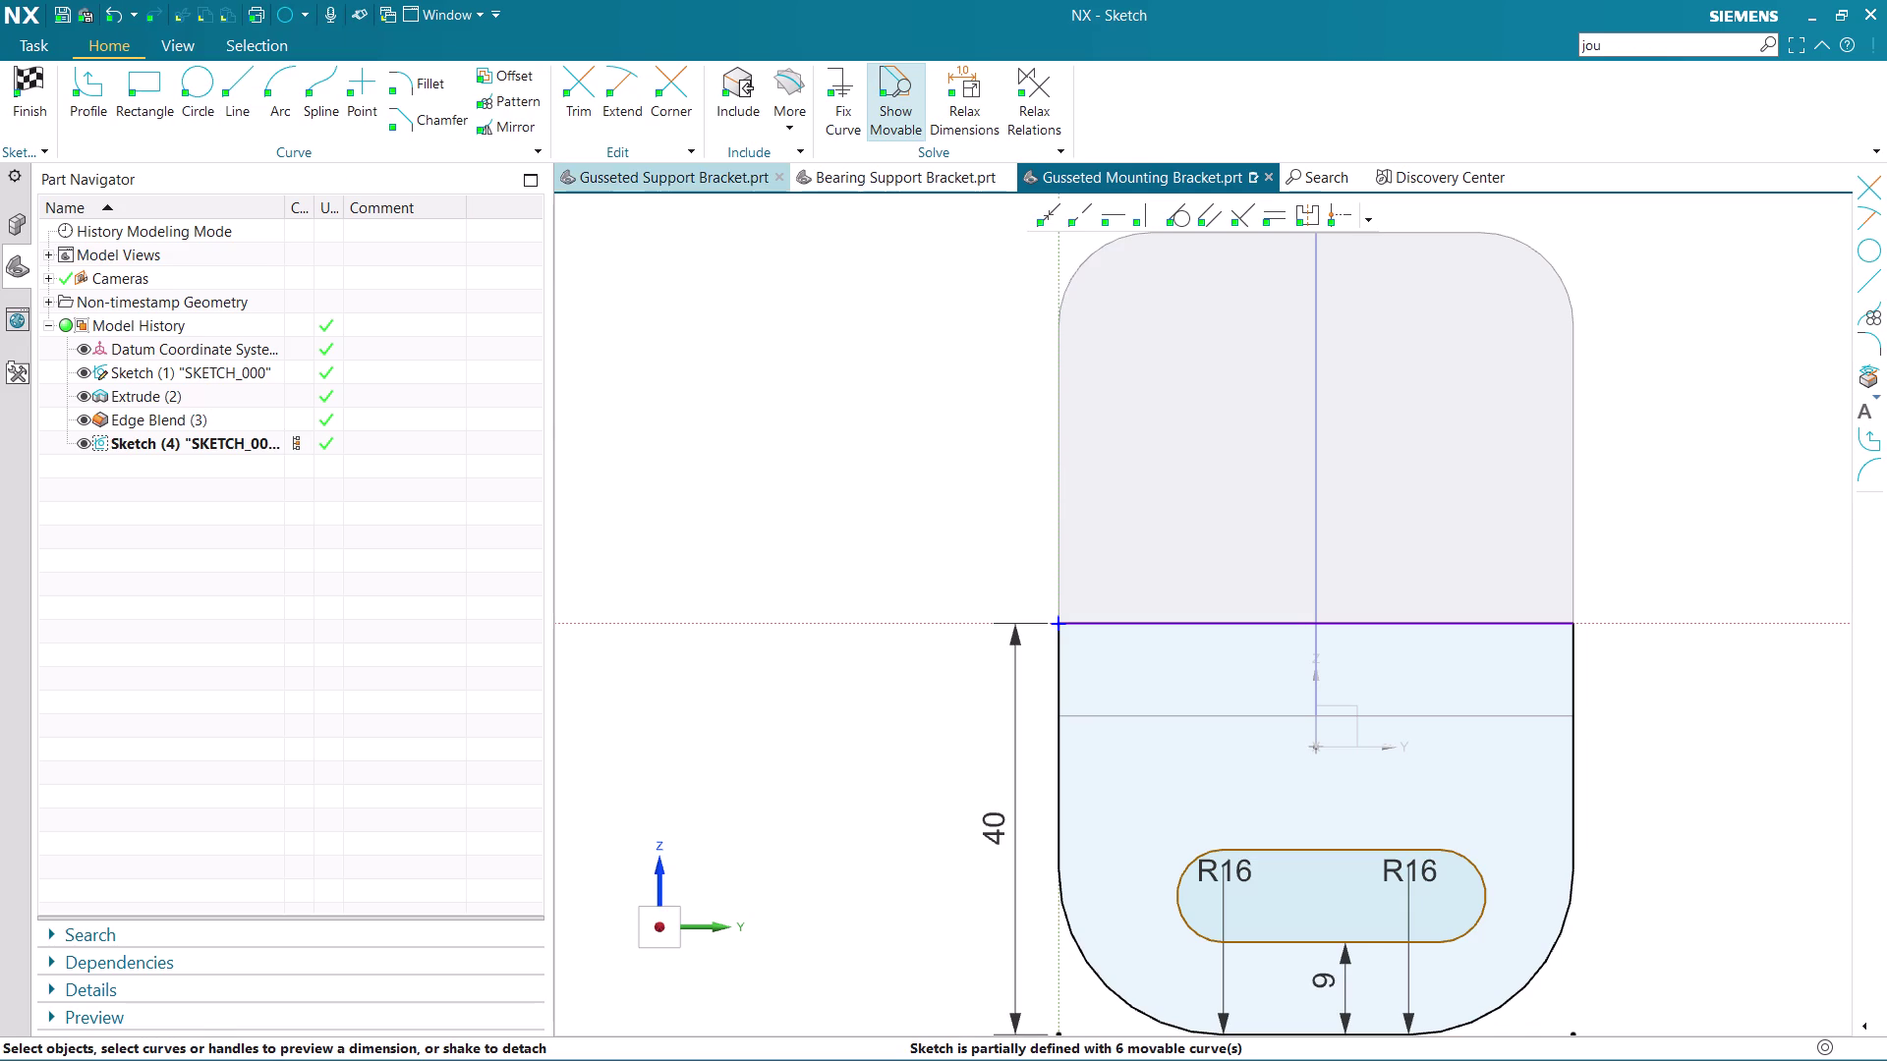
click(784, 77)
click(806, 178)
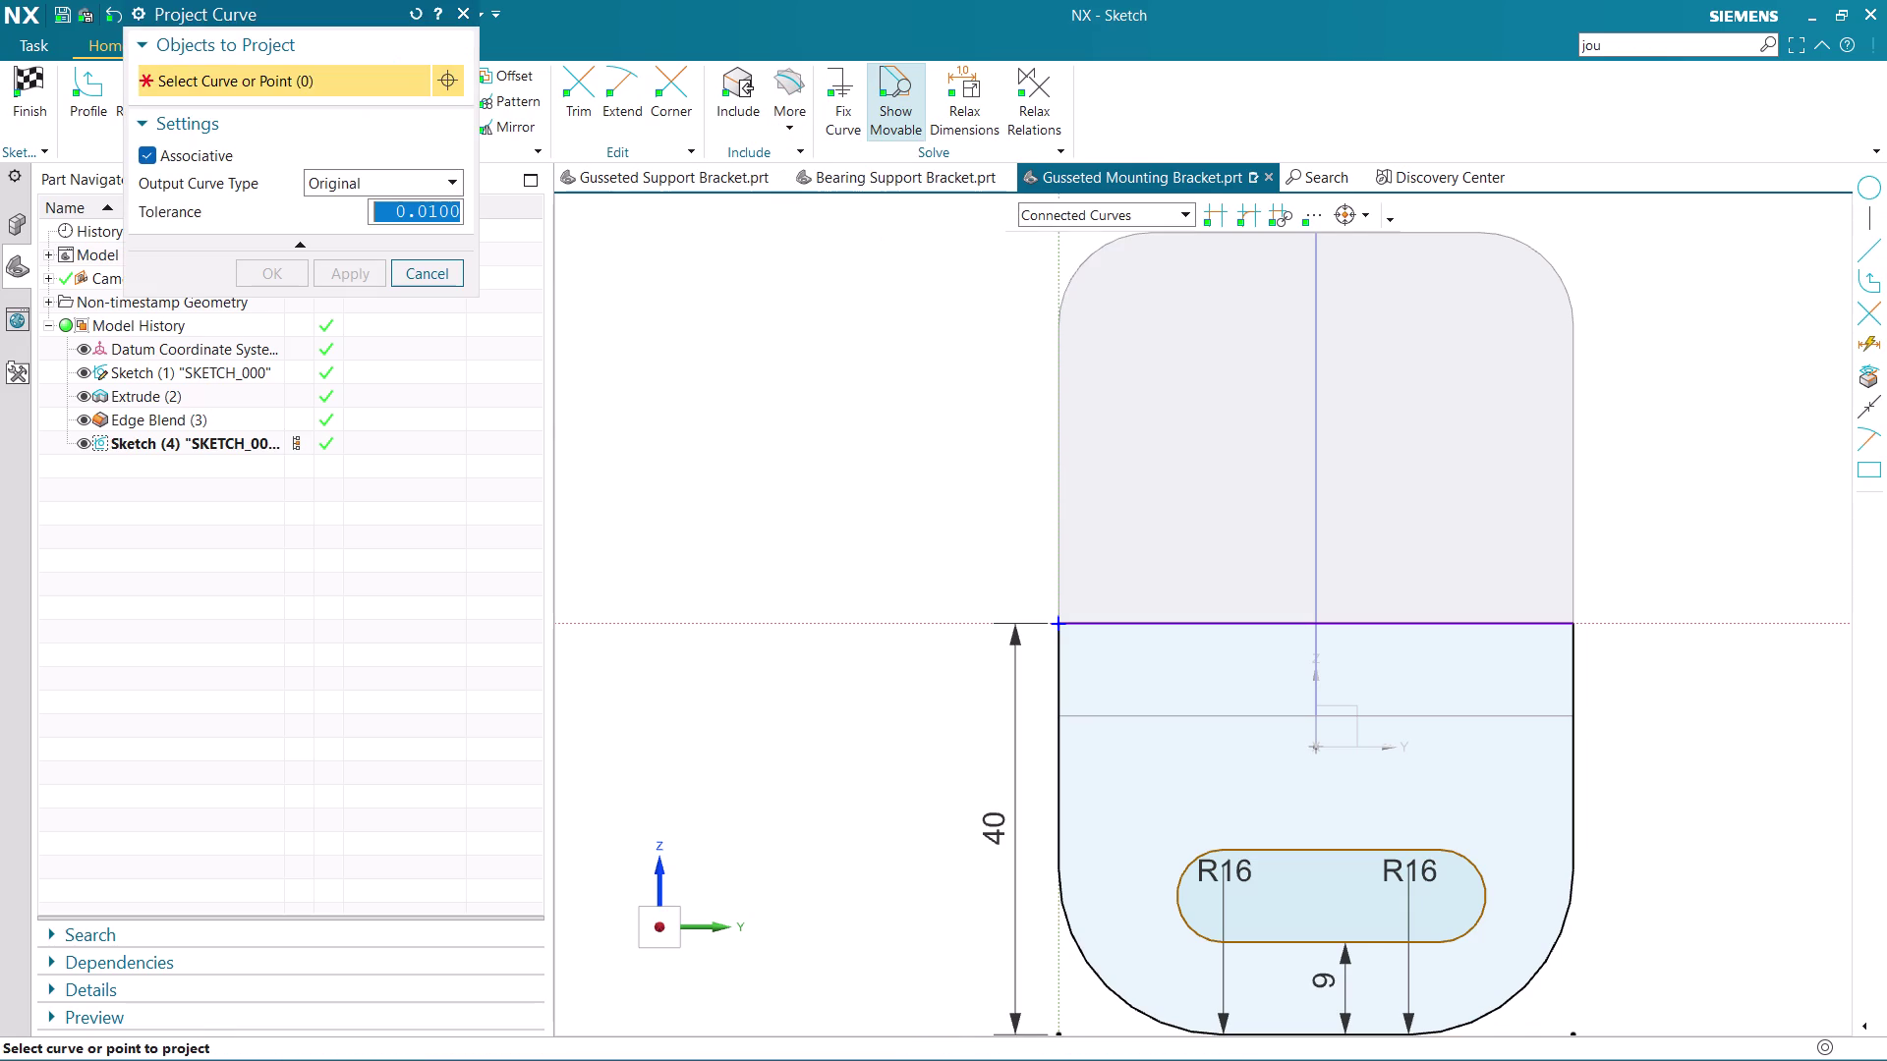
click(1084, 260)
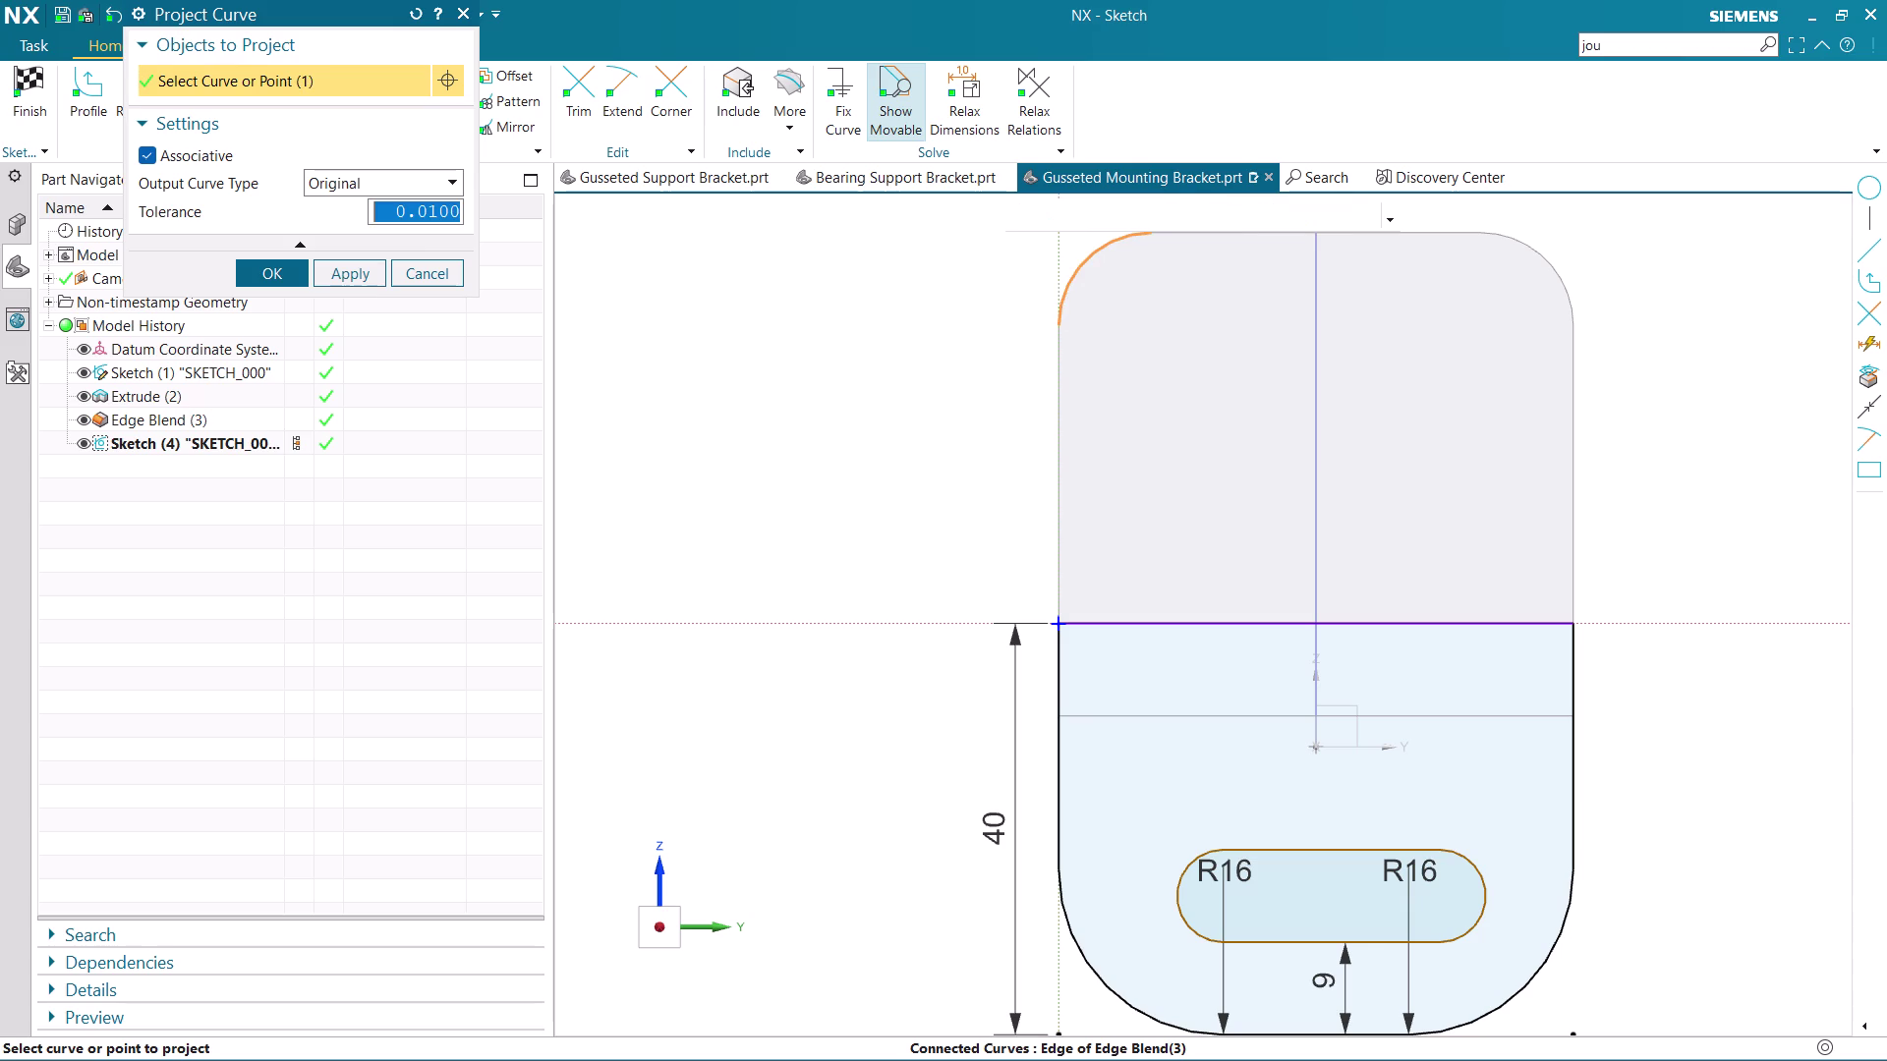
click(1556, 270)
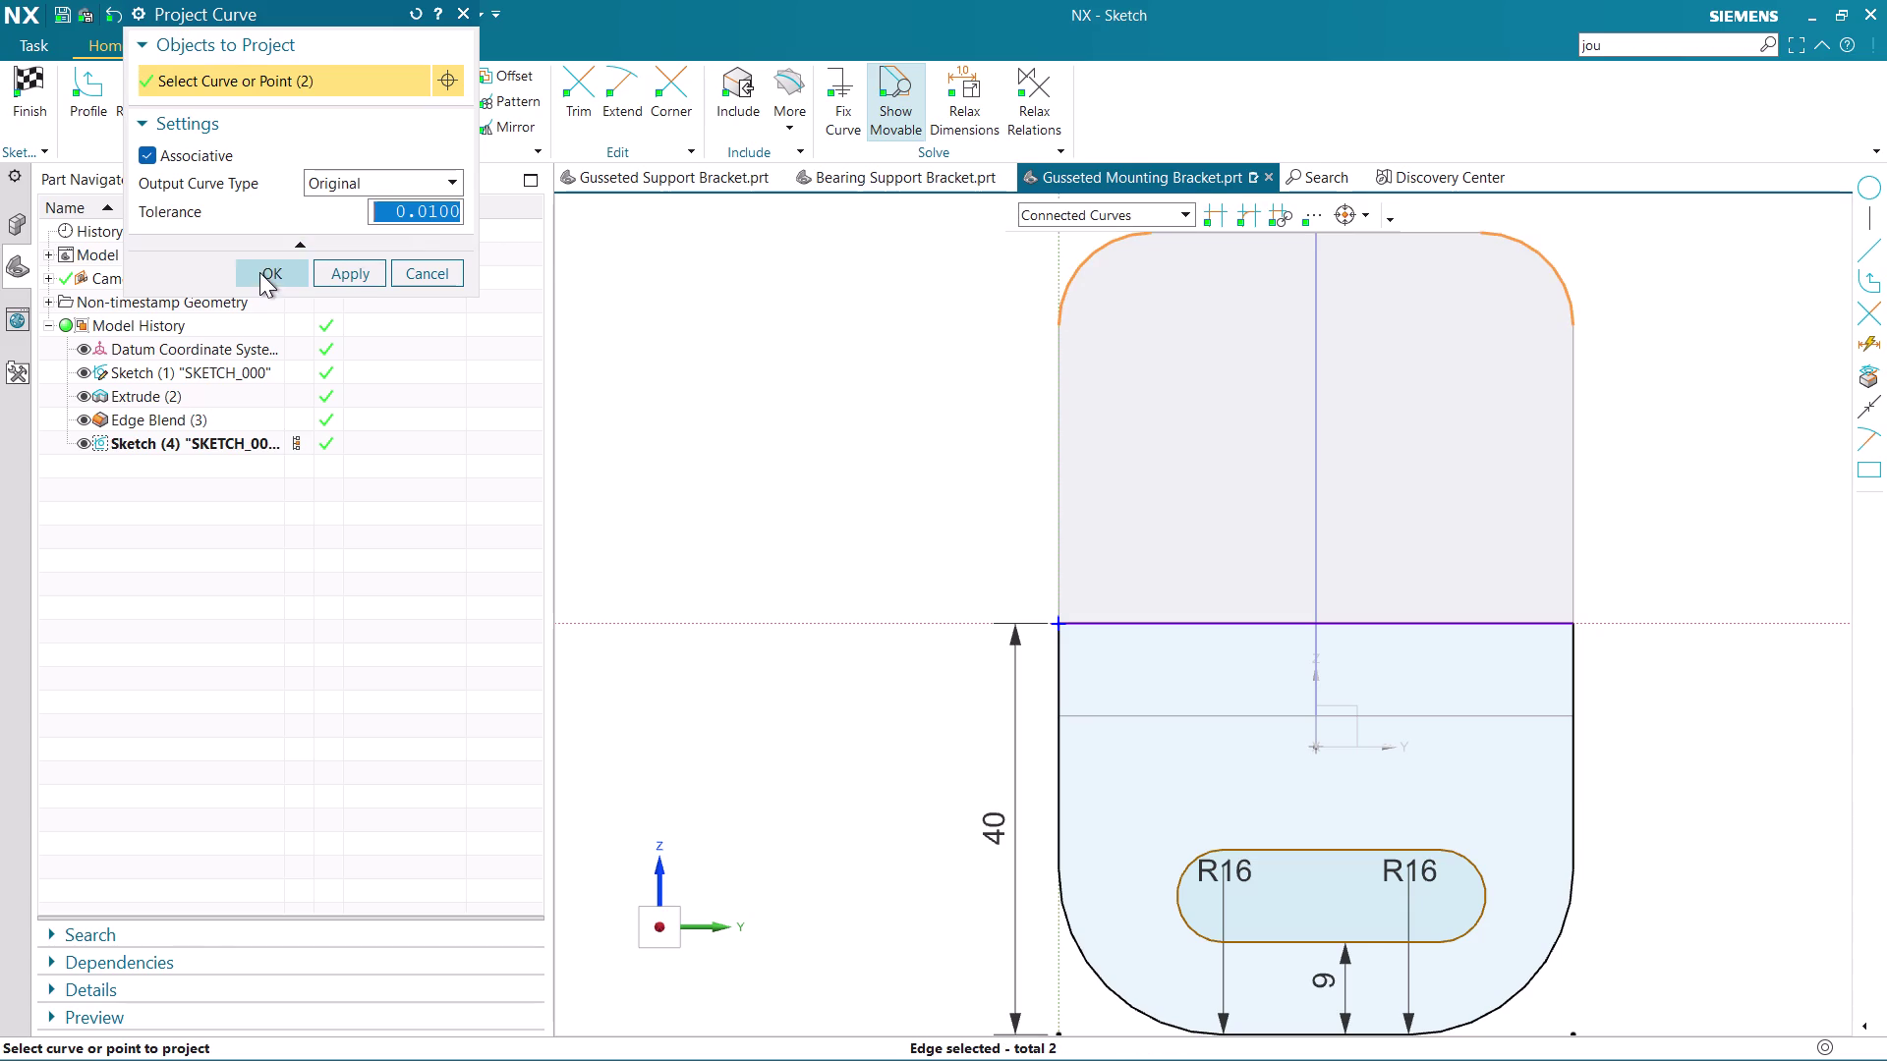
click(259, 269)
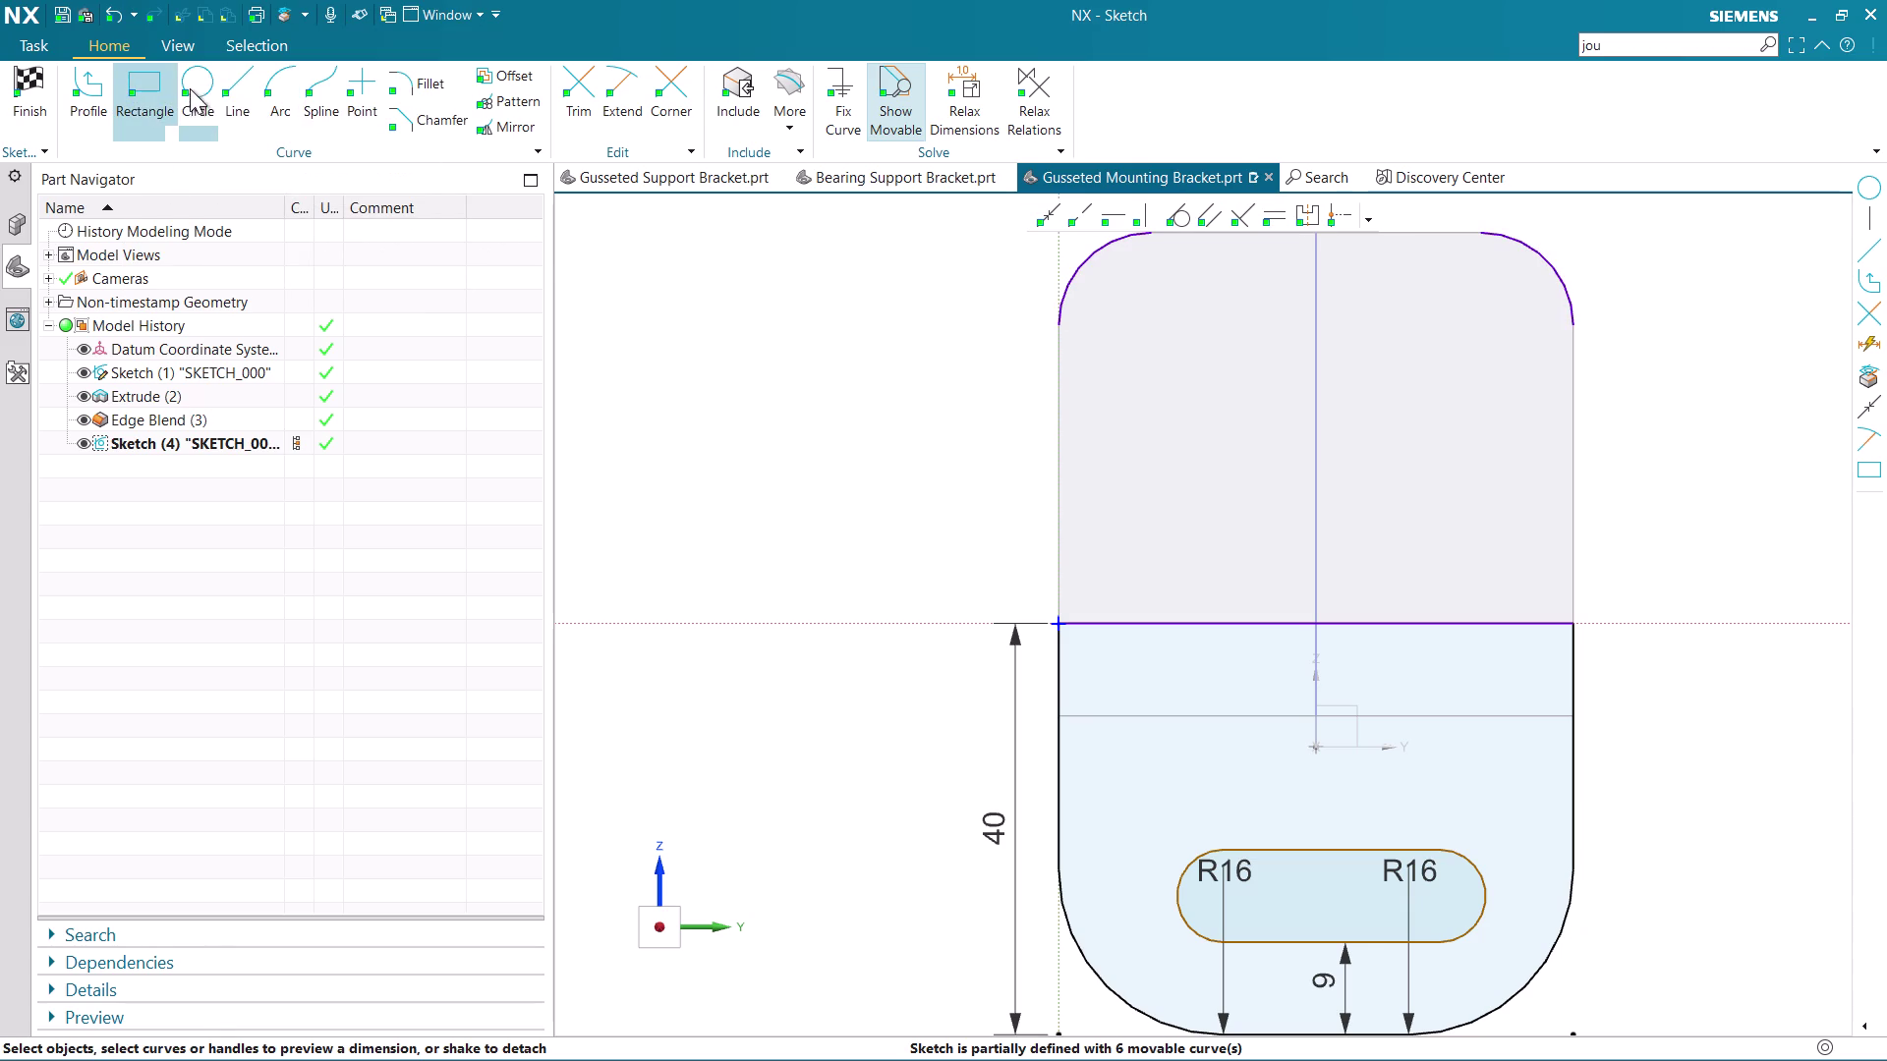
click(192, 87)
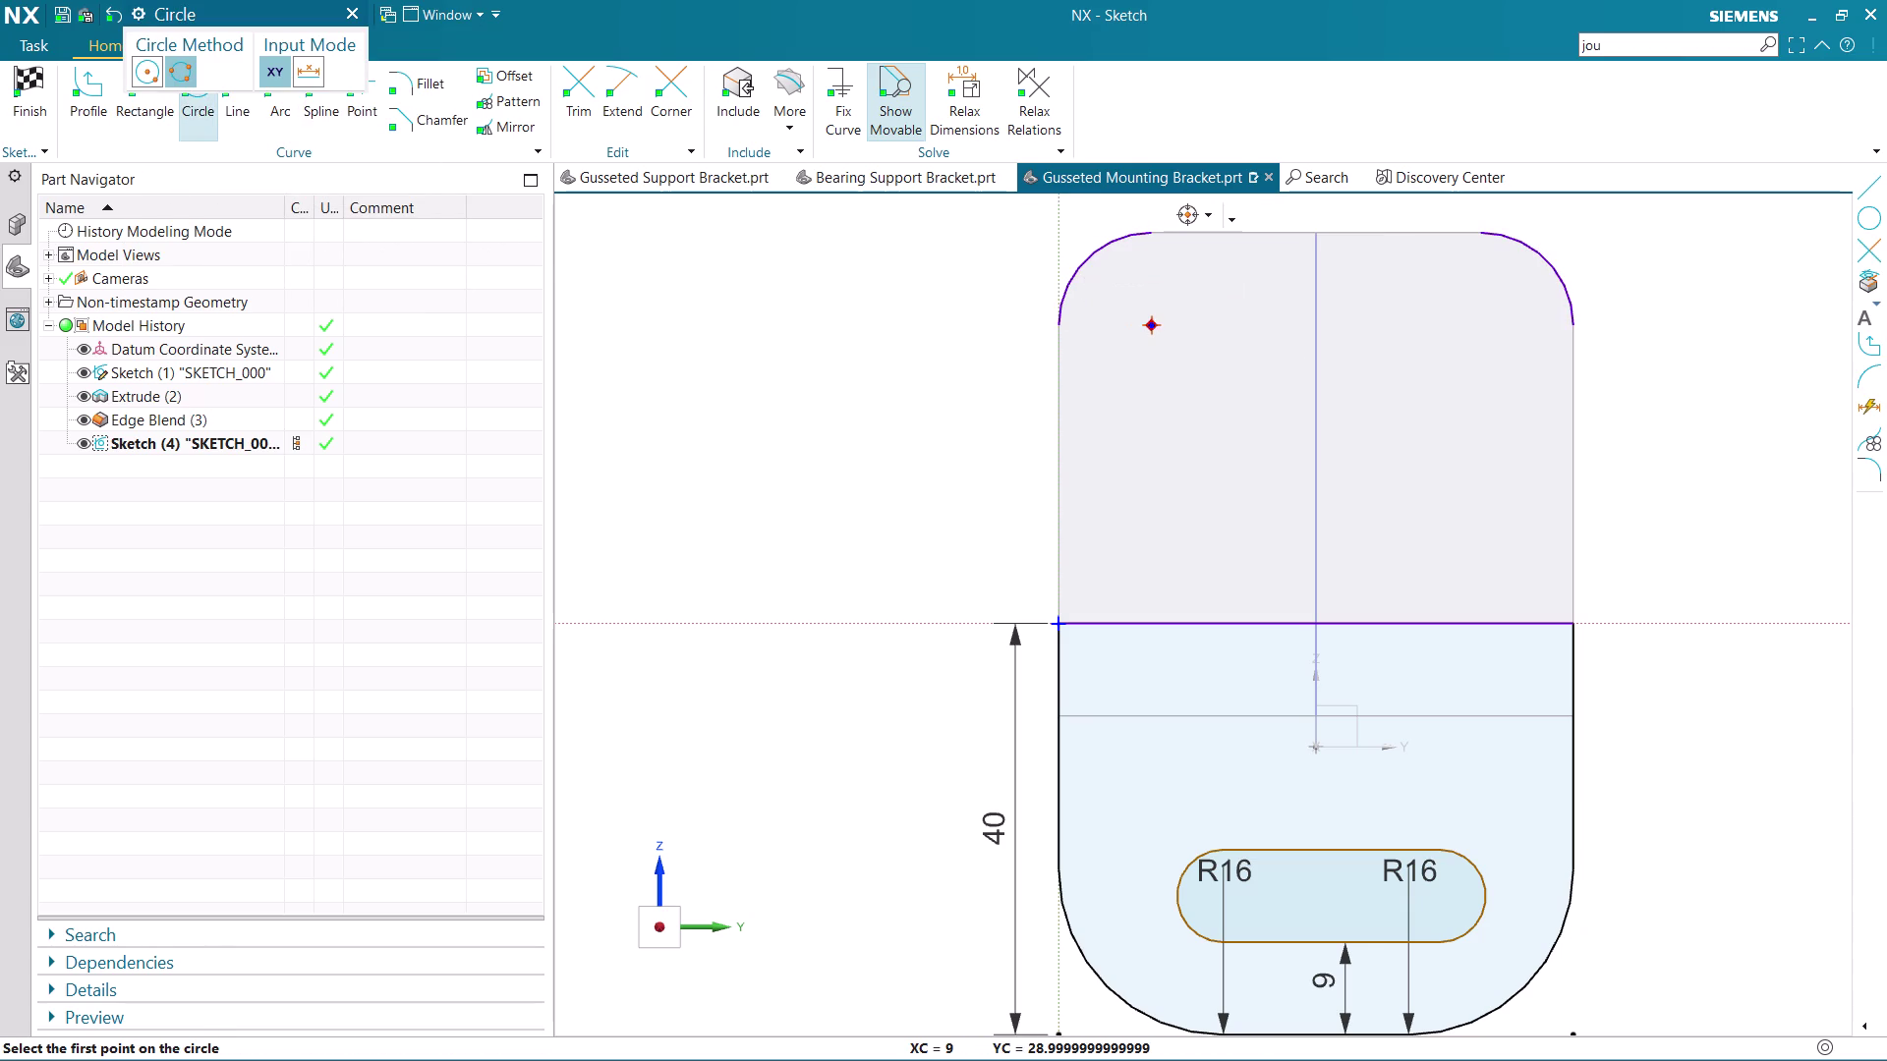
Draw trial circles near the top-left corner, including a 9-diameter circle, then undo them.
click(1150, 326)
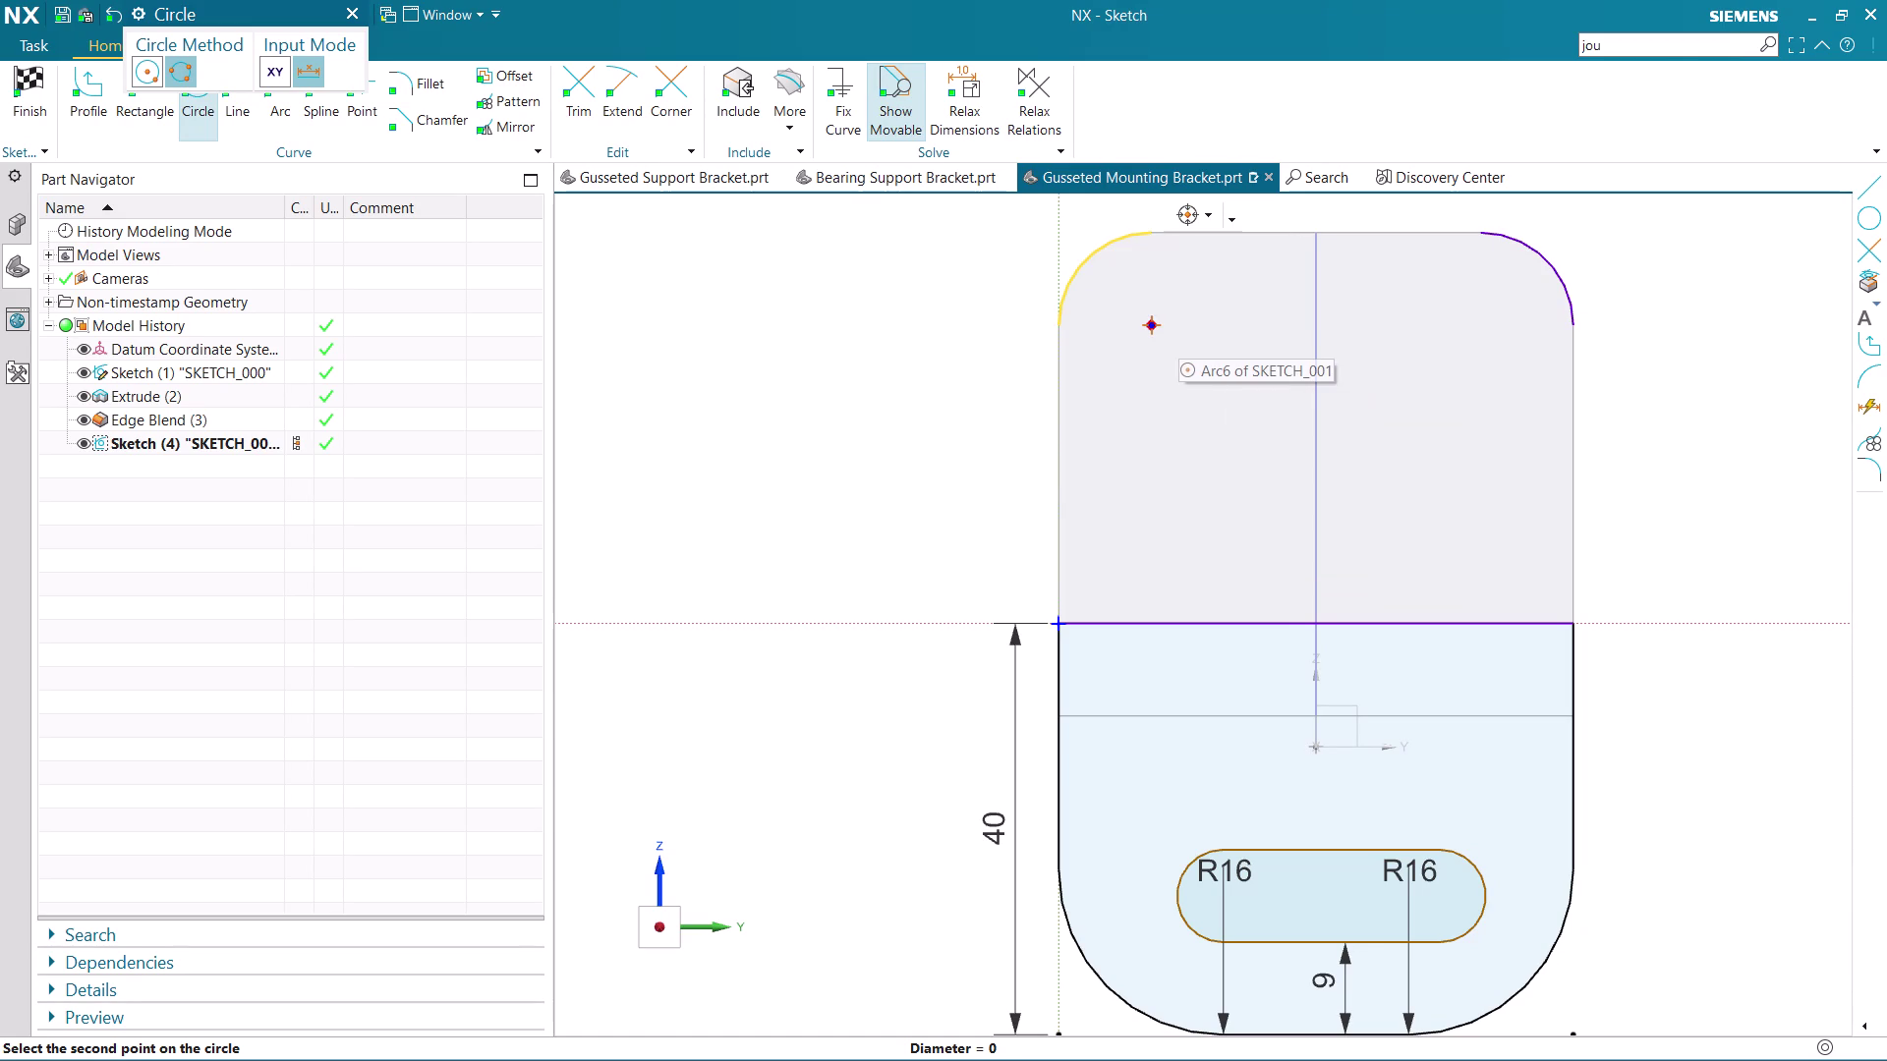
click(1138, 324)
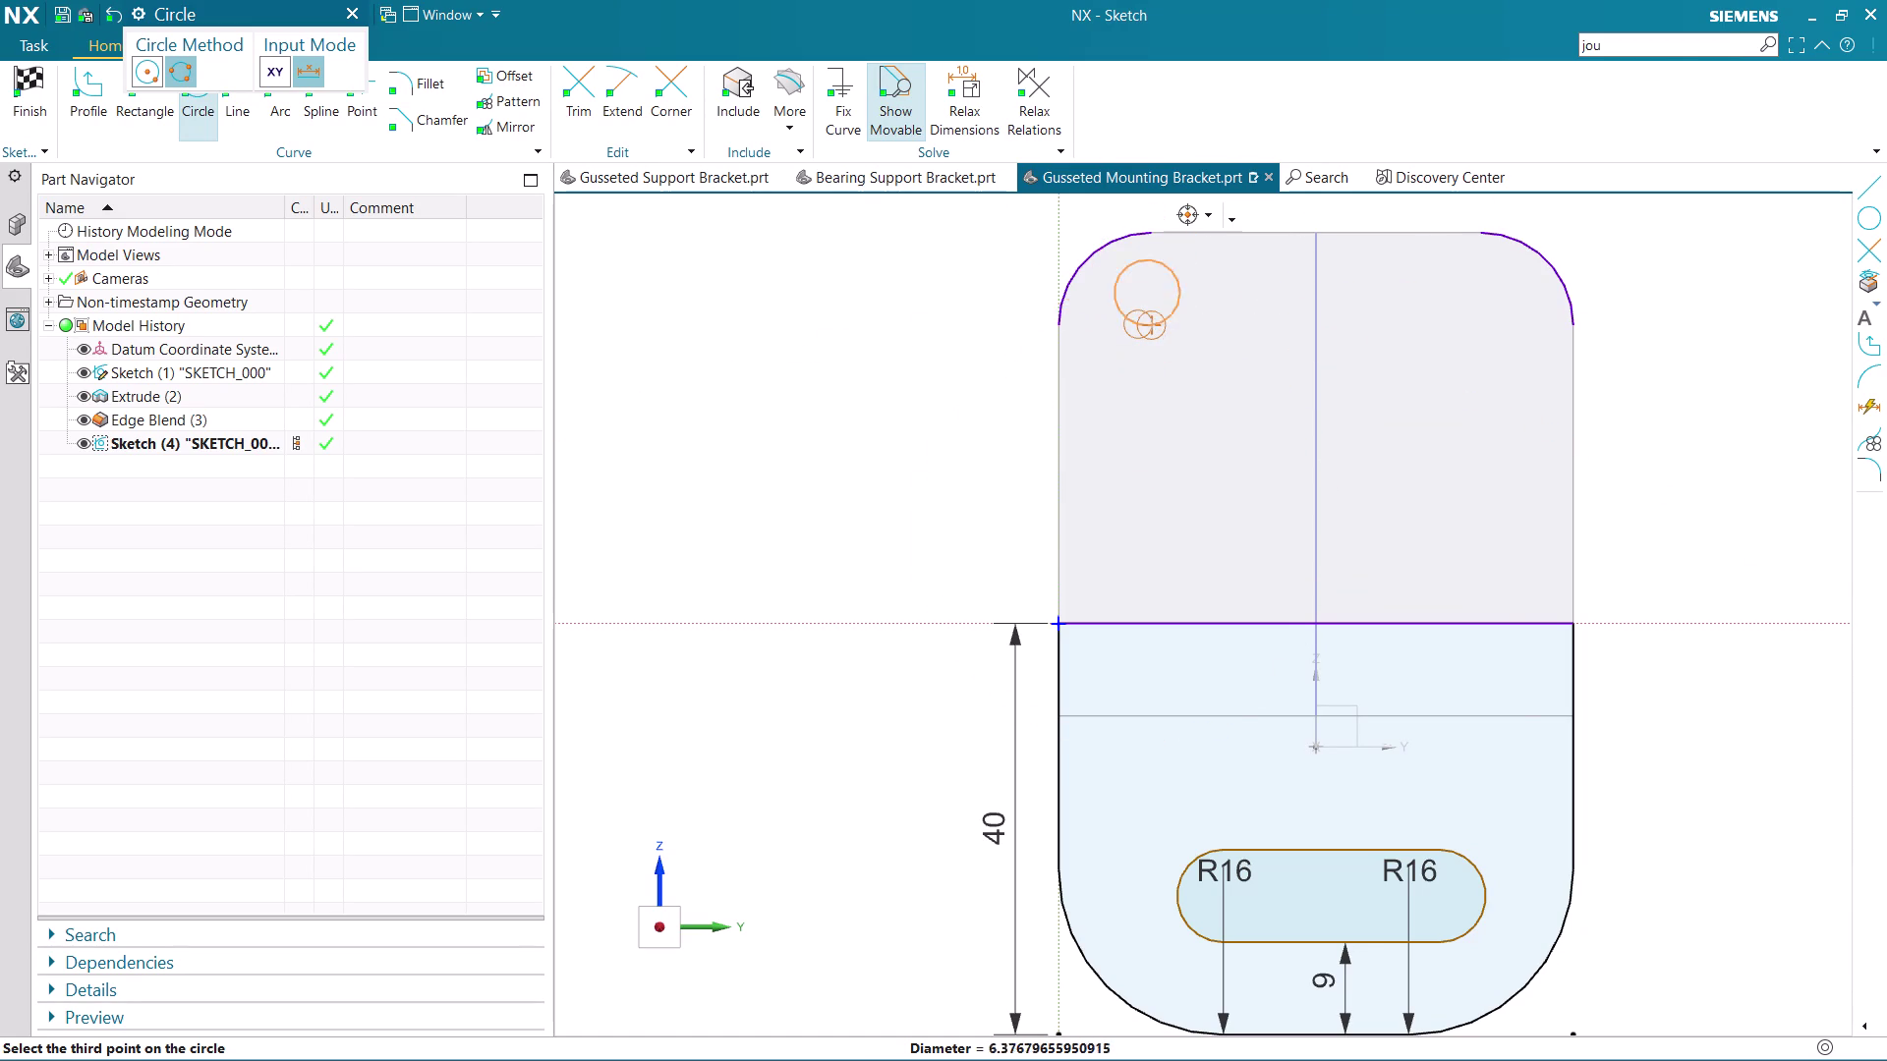
click(152, 70)
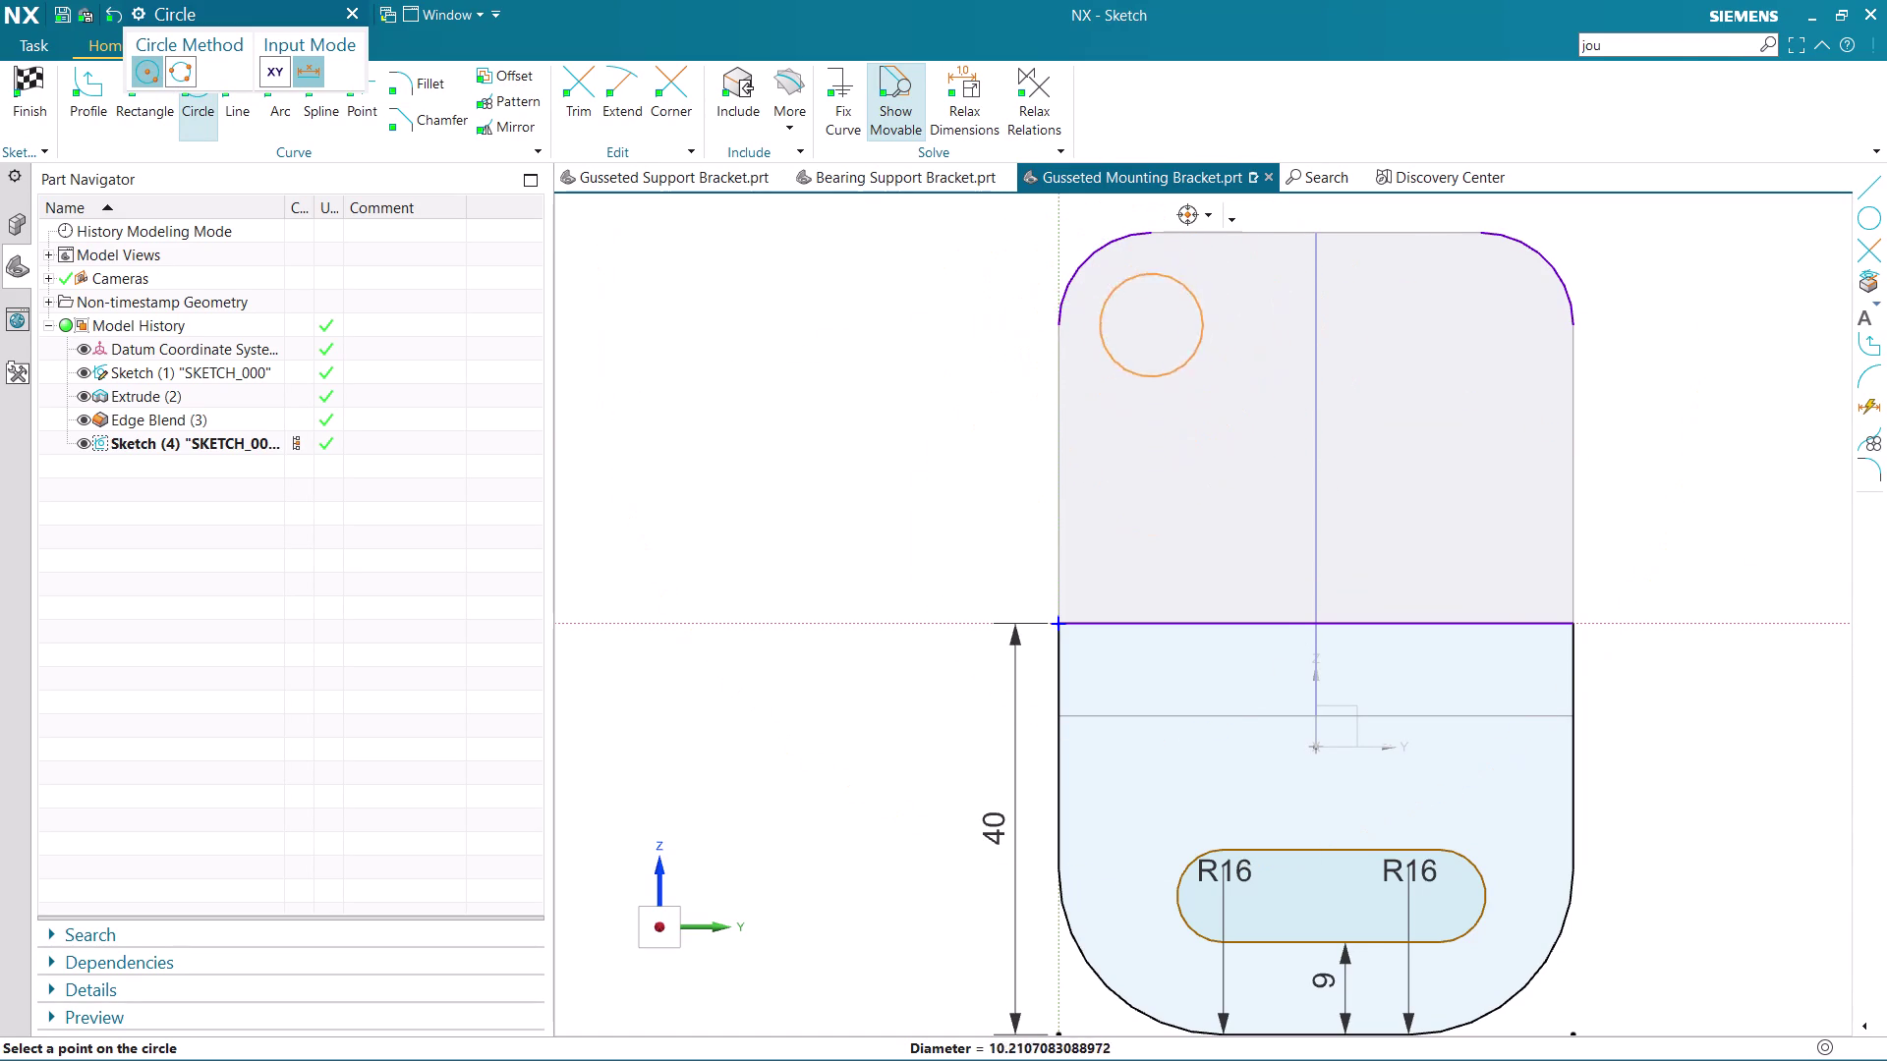
key(Escape)
click(1153, 326)
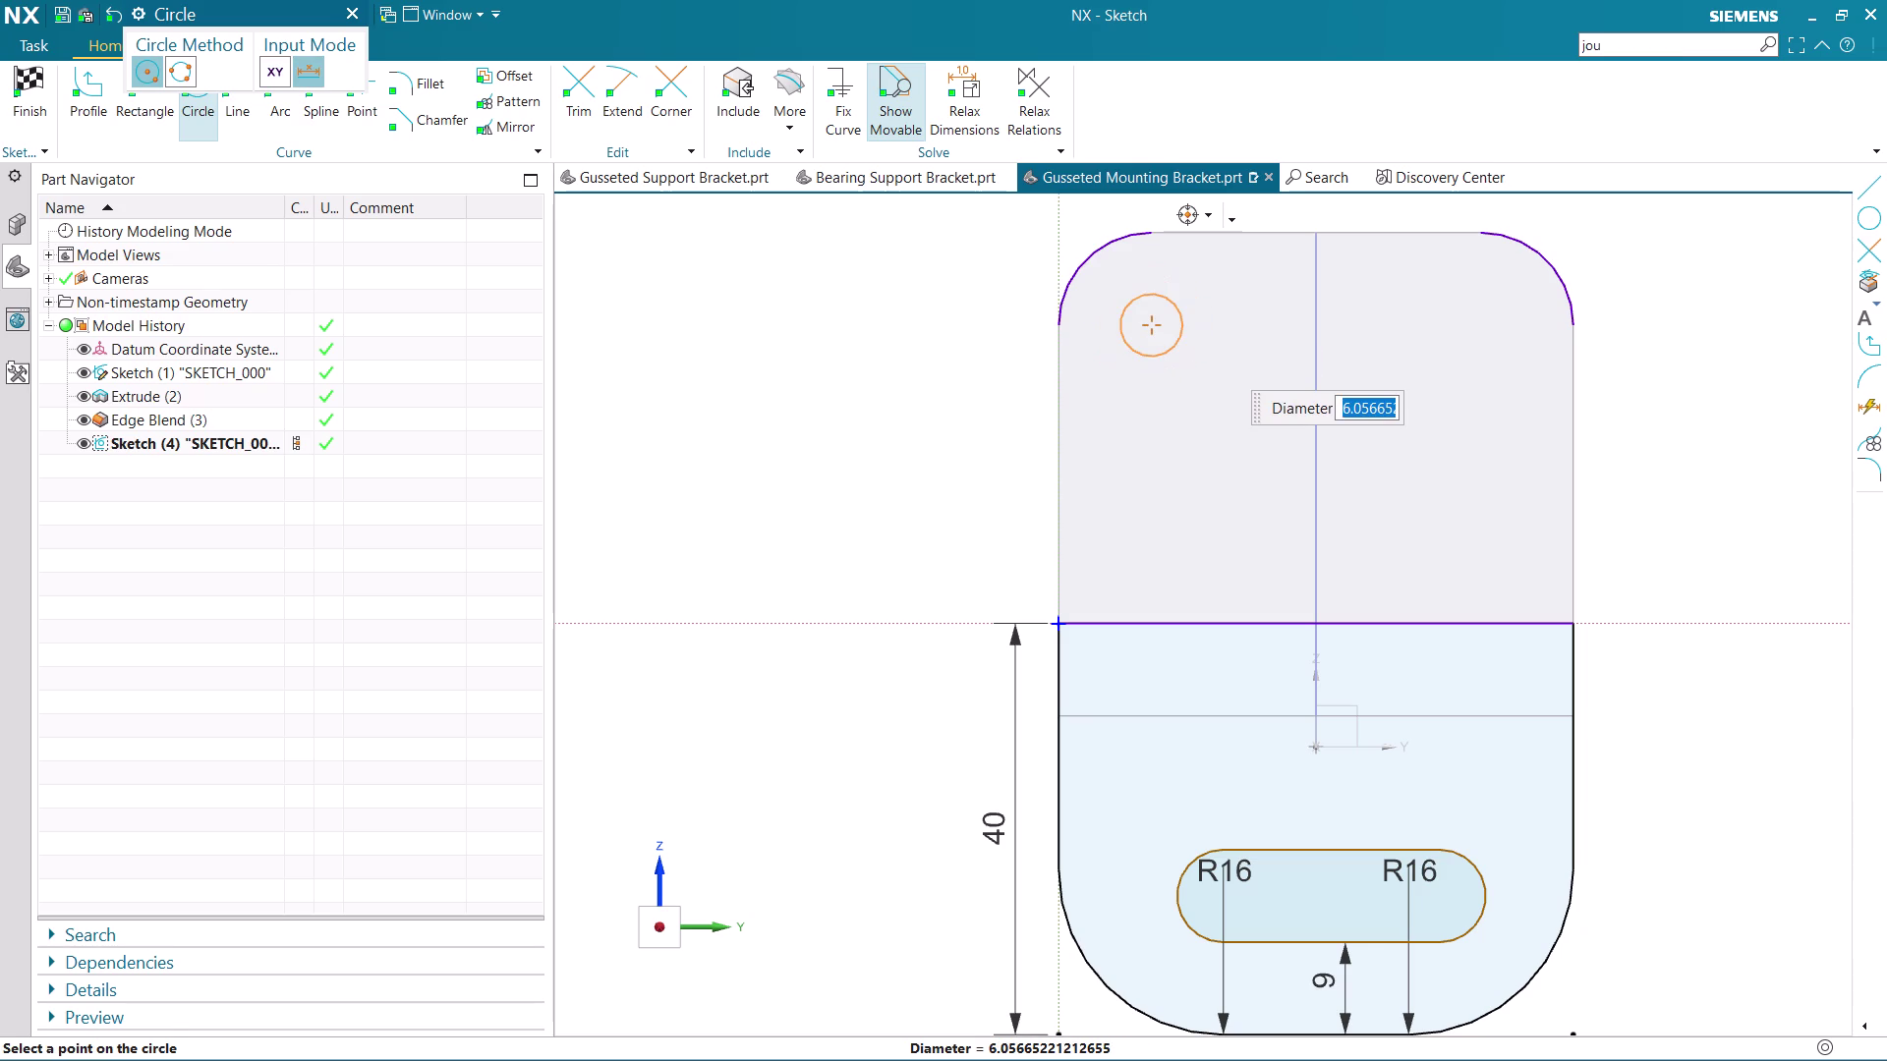
key(9)
key(Return)
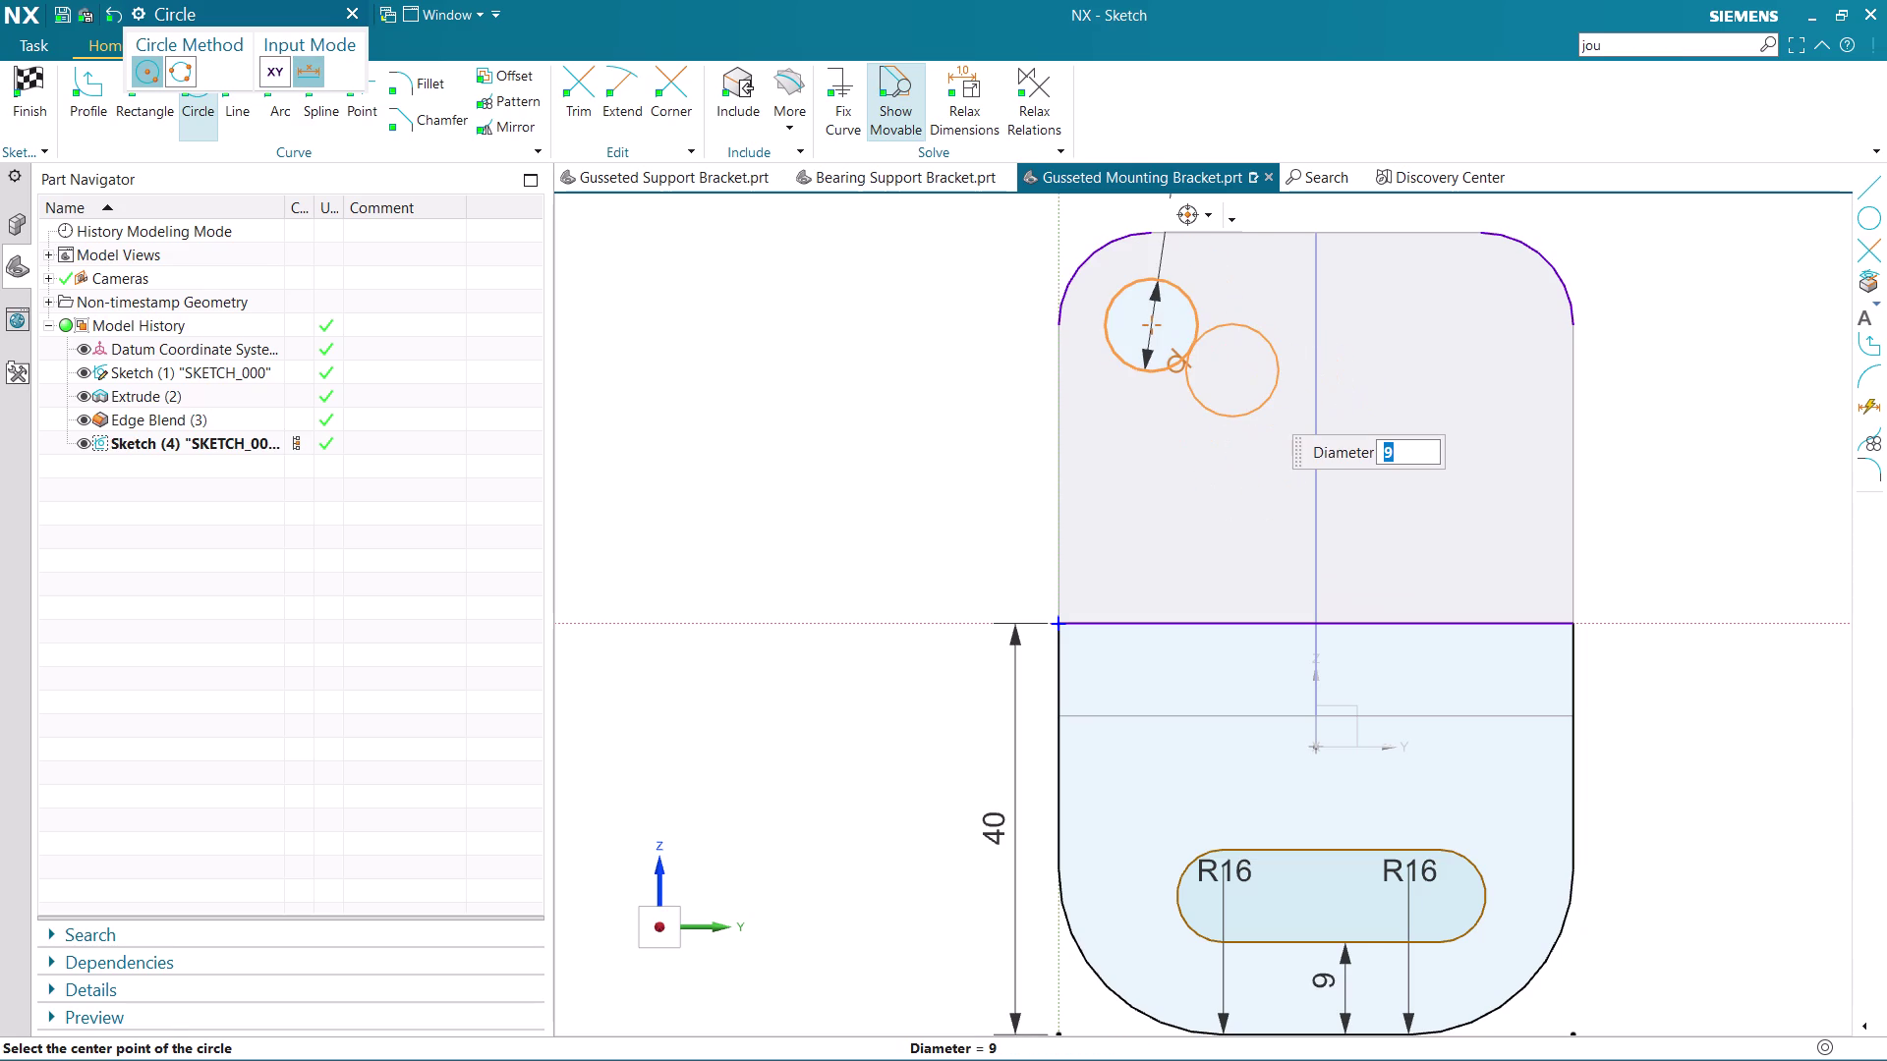
key(Escape)
key(ctrl+z)
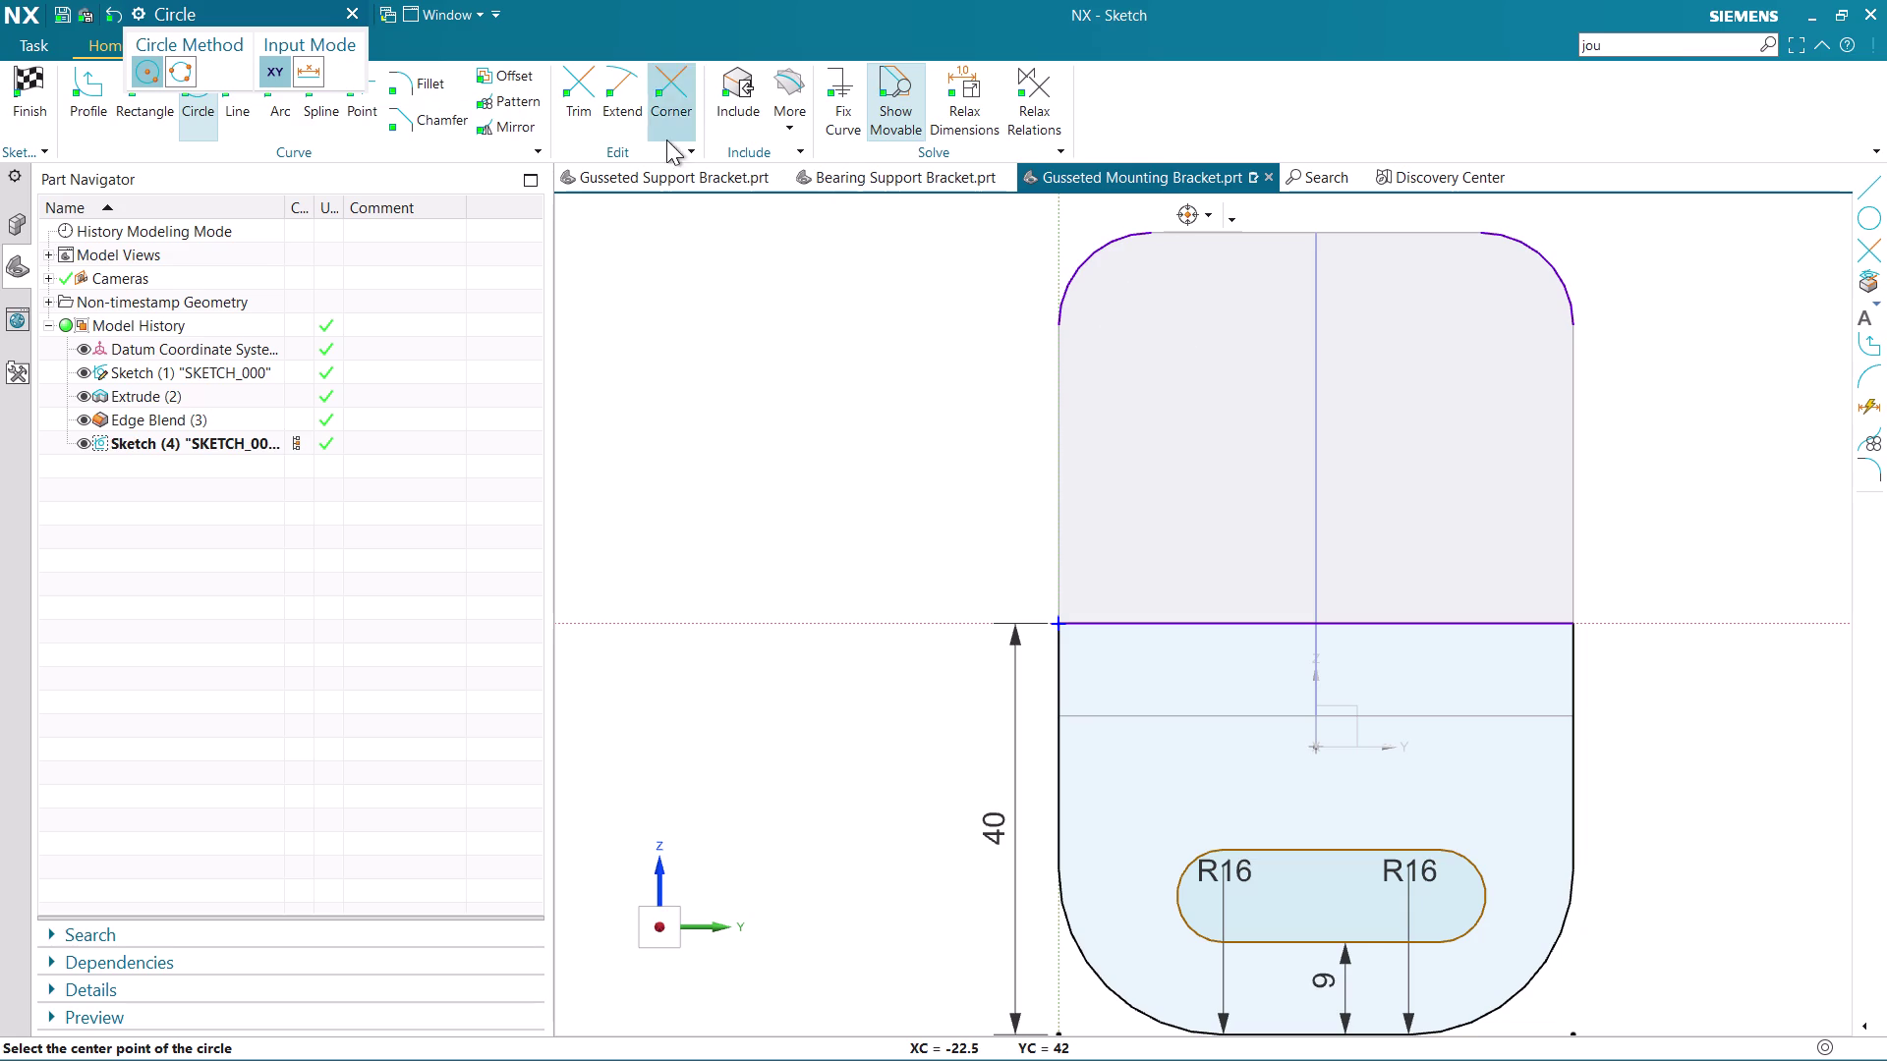
Abandon the unfinished circle and bring up Project Curve for existing edges.
click(798, 80)
click(1064, 386)
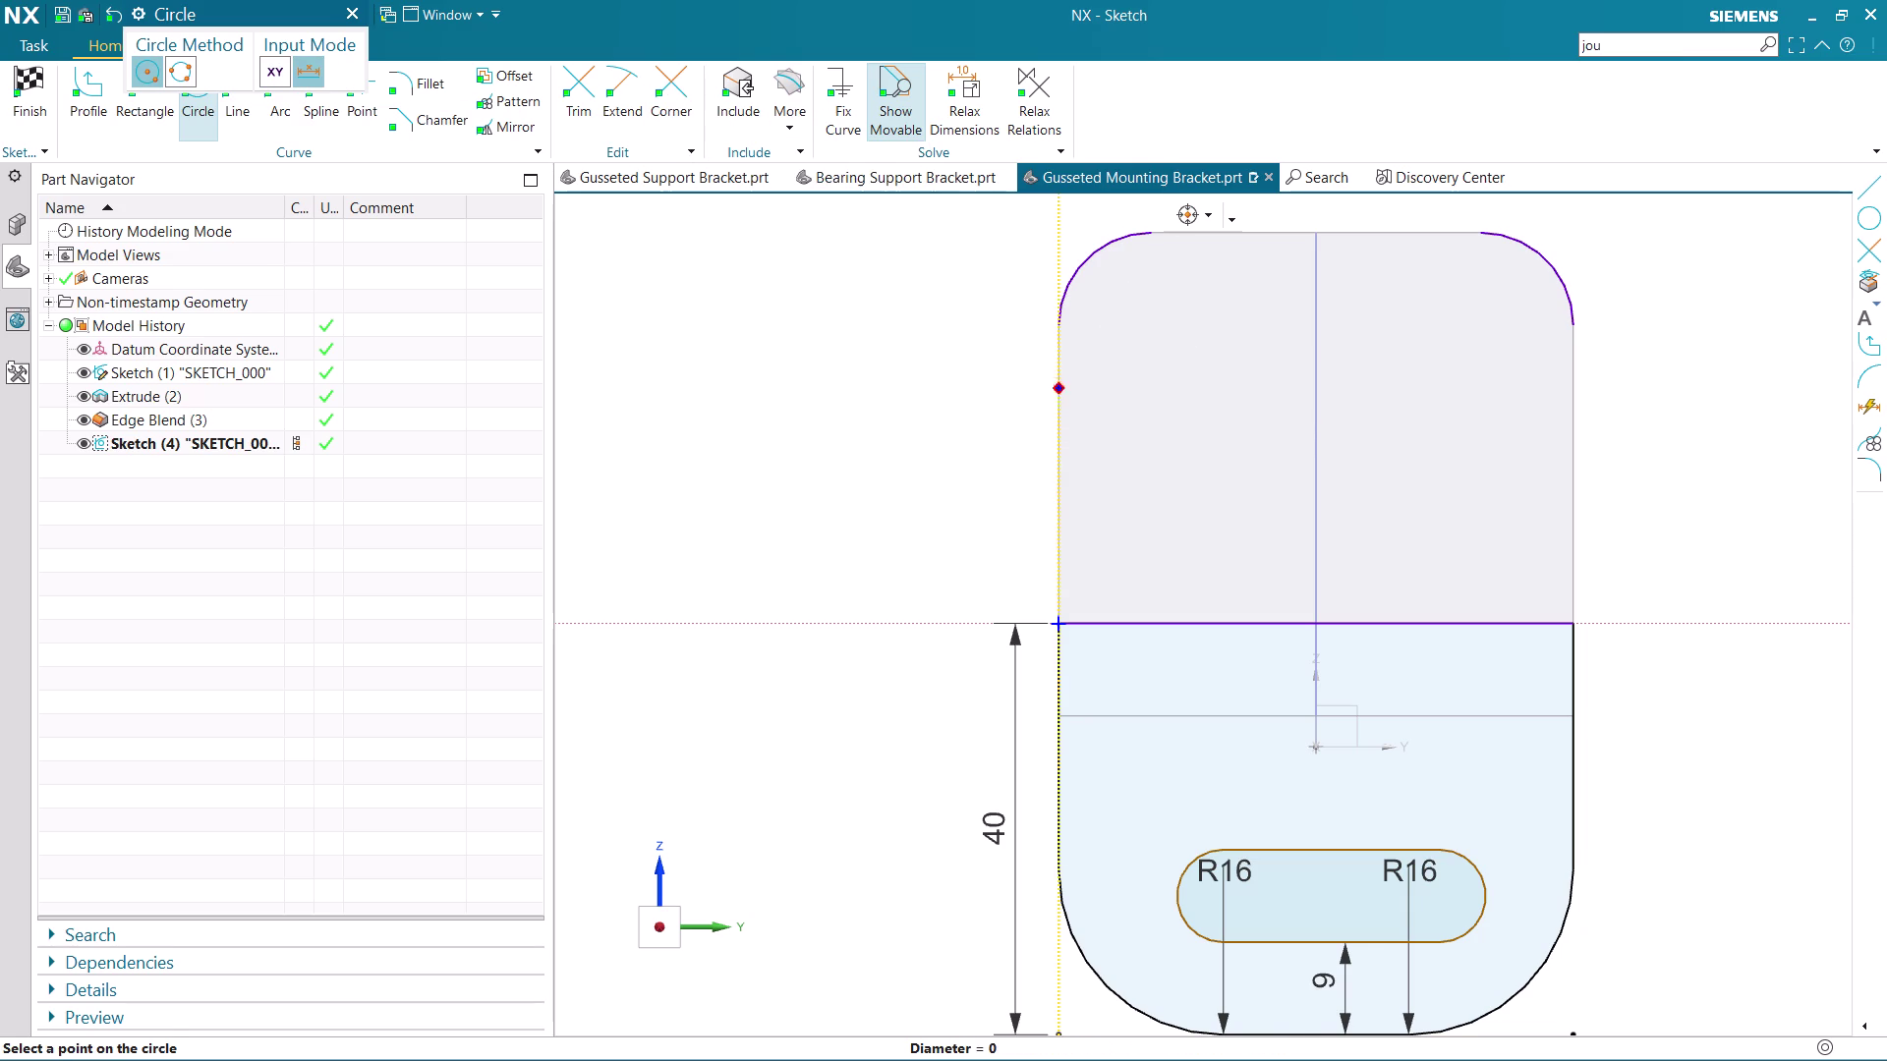
key(Escape)
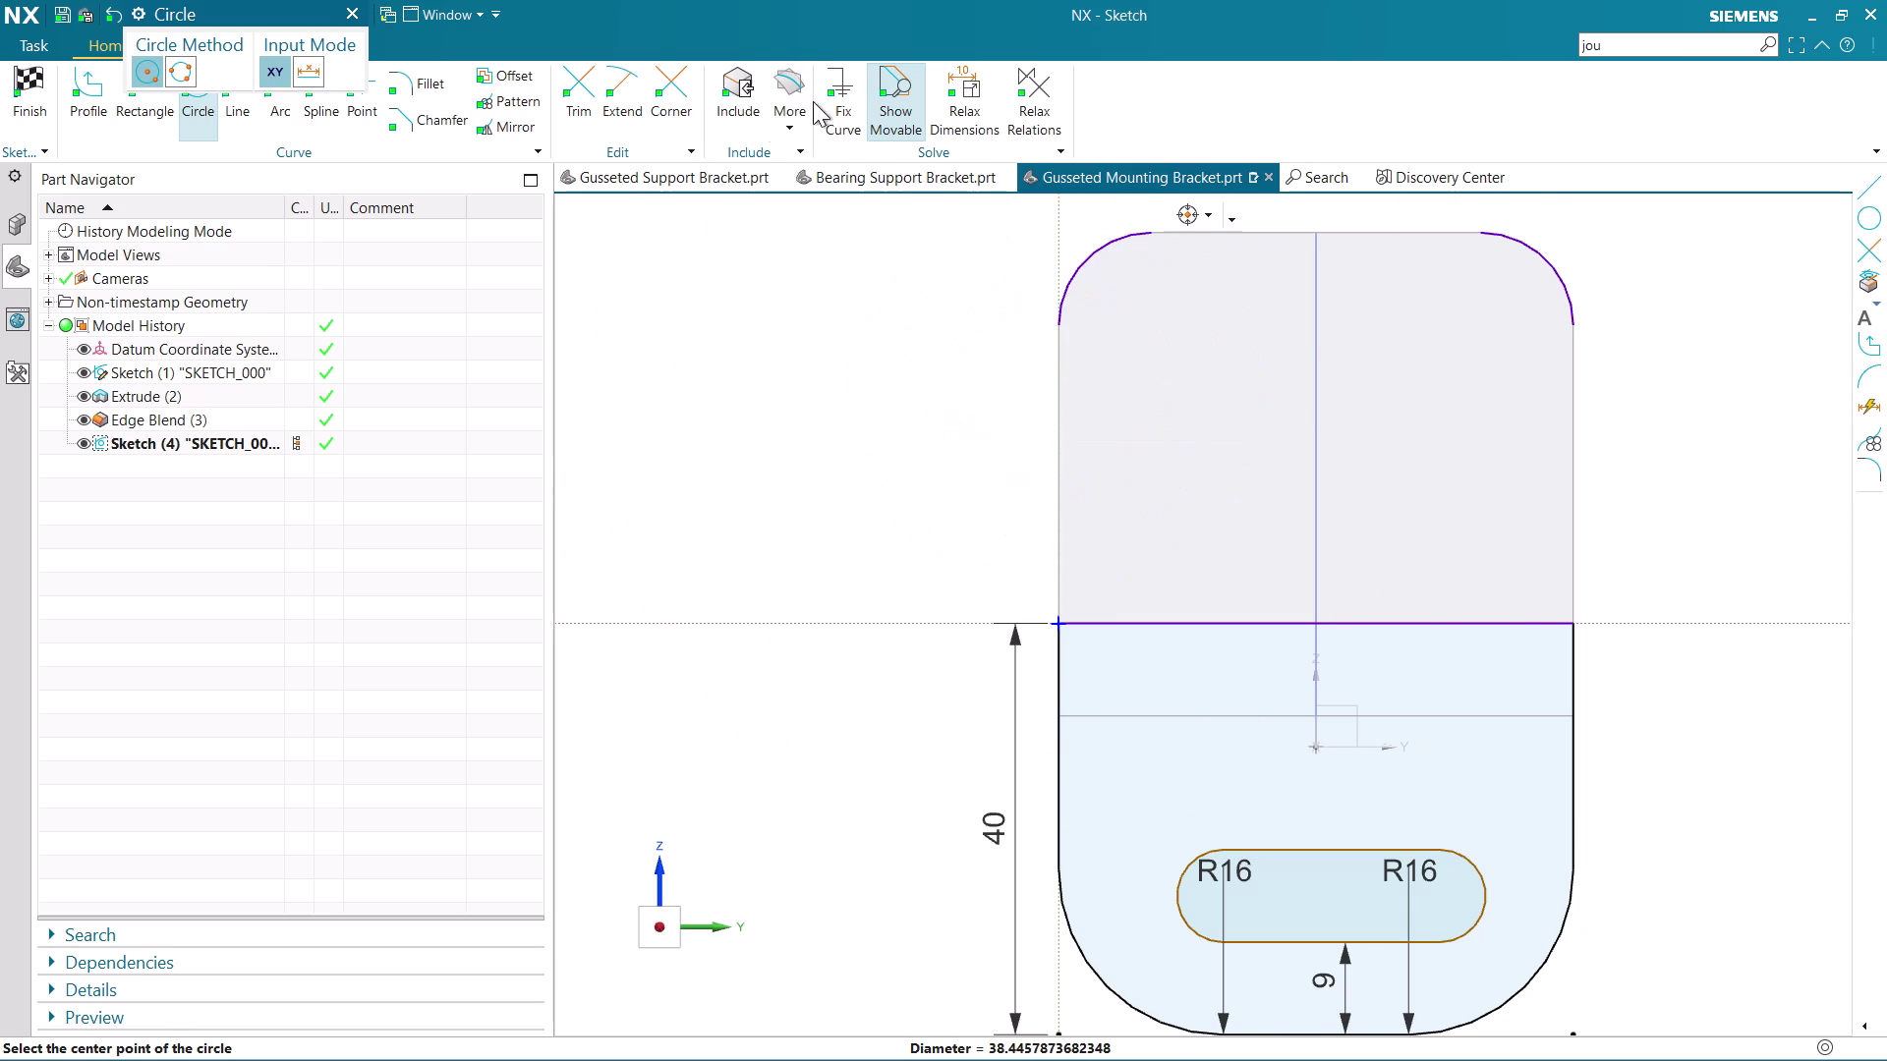
click(796, 93)
Project the upright wall's vertical side edges into the sketch.
click(819, 179)
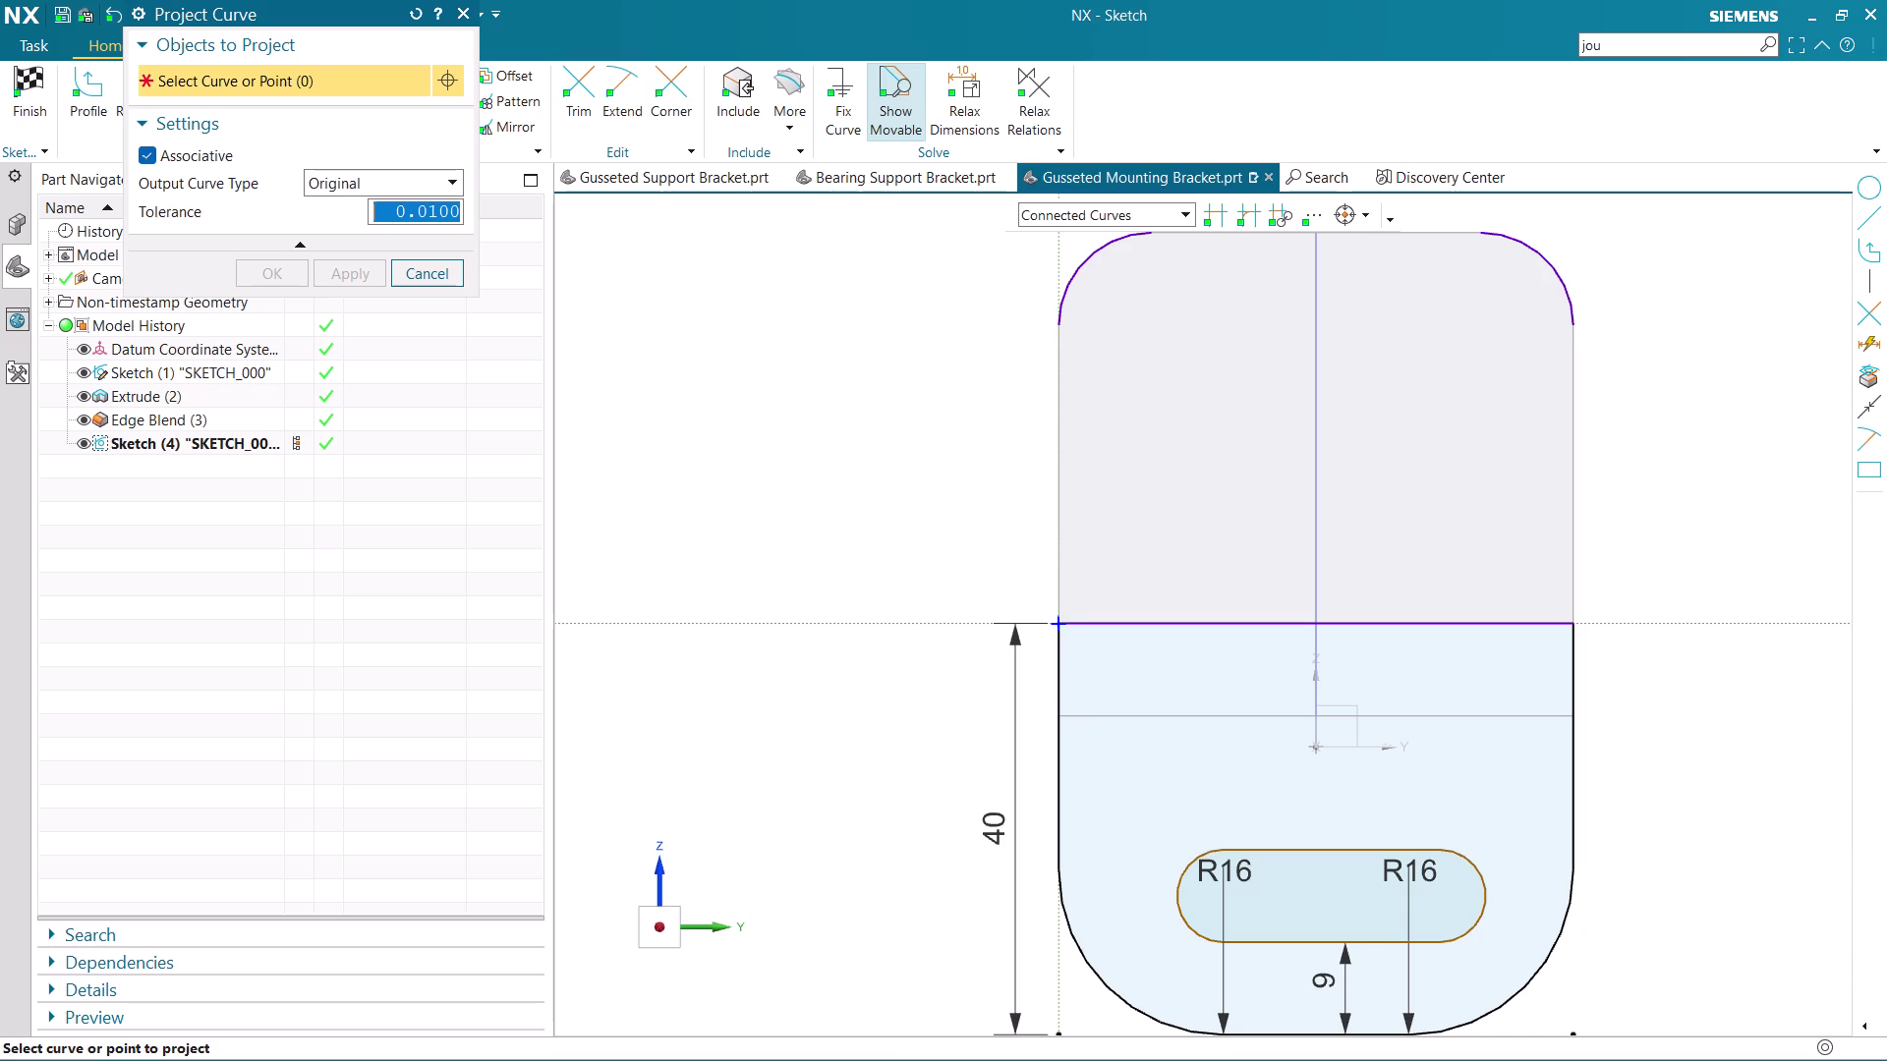
click(1057, 405)
click(1572, 441)
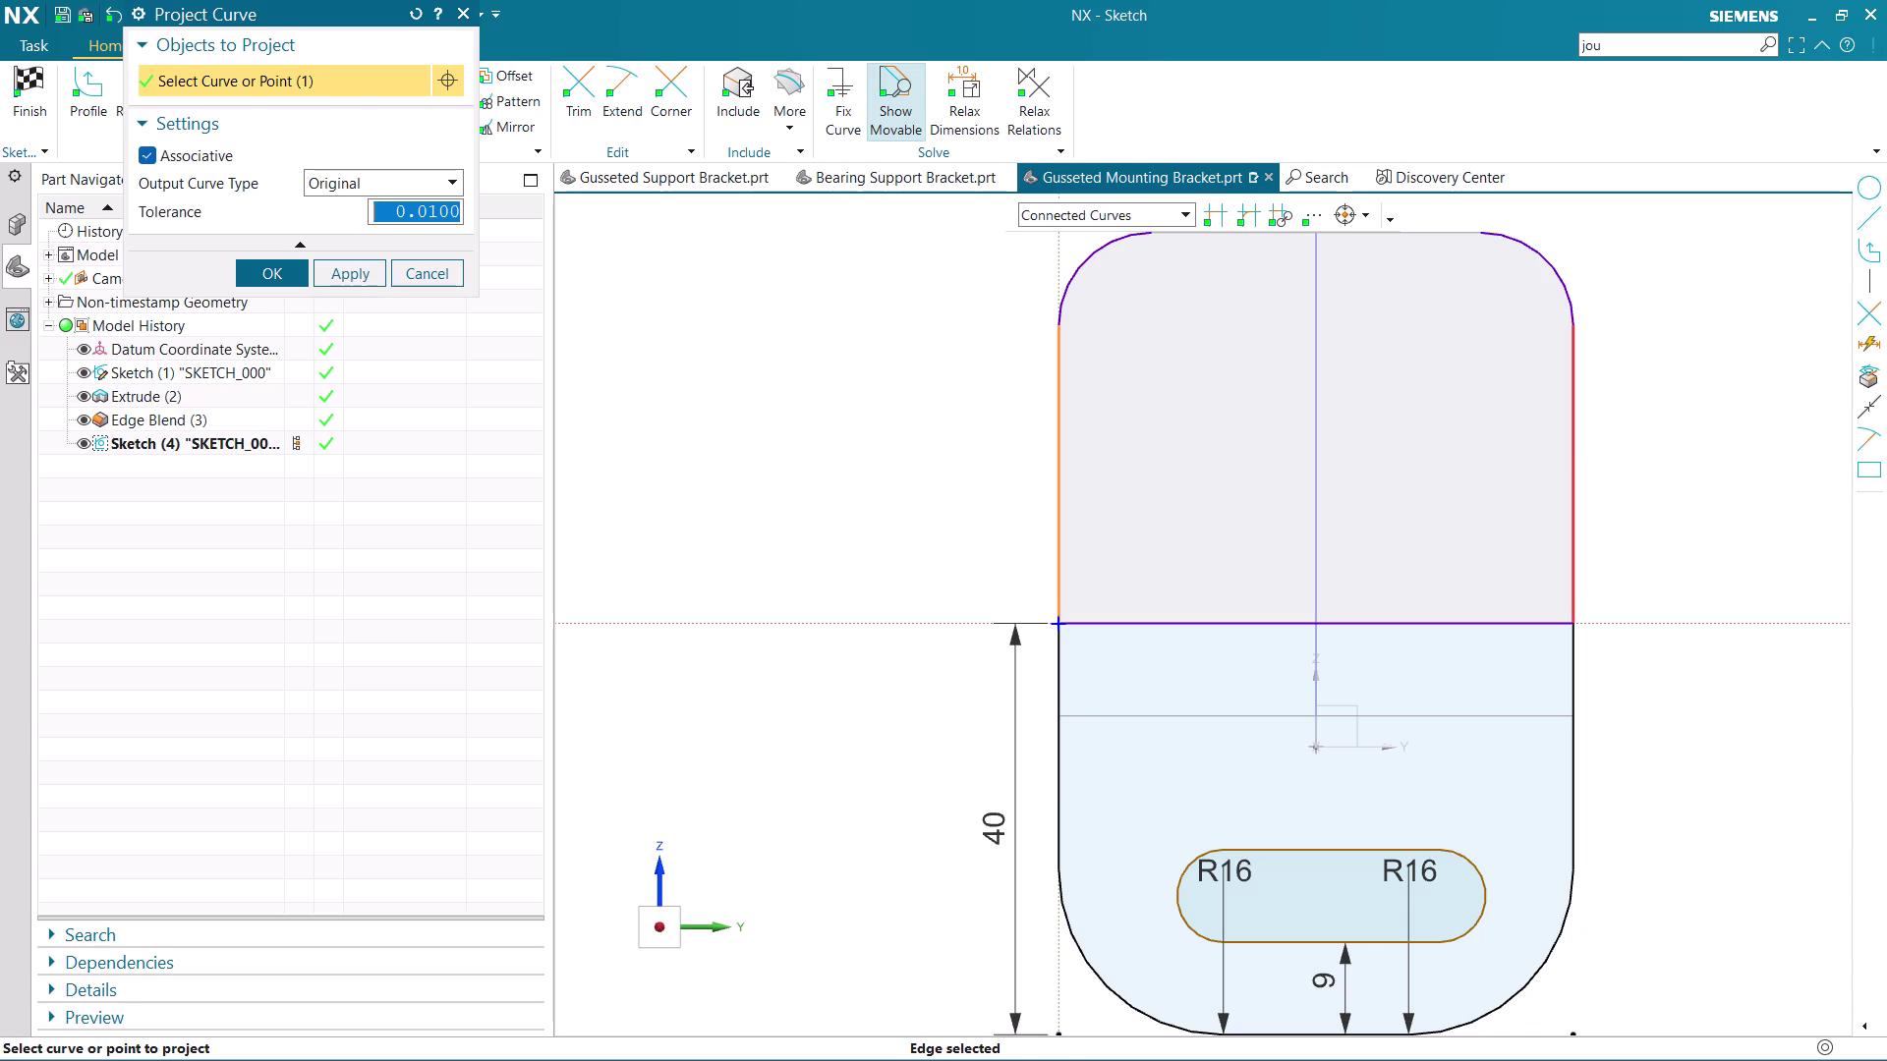
click(284, 264)
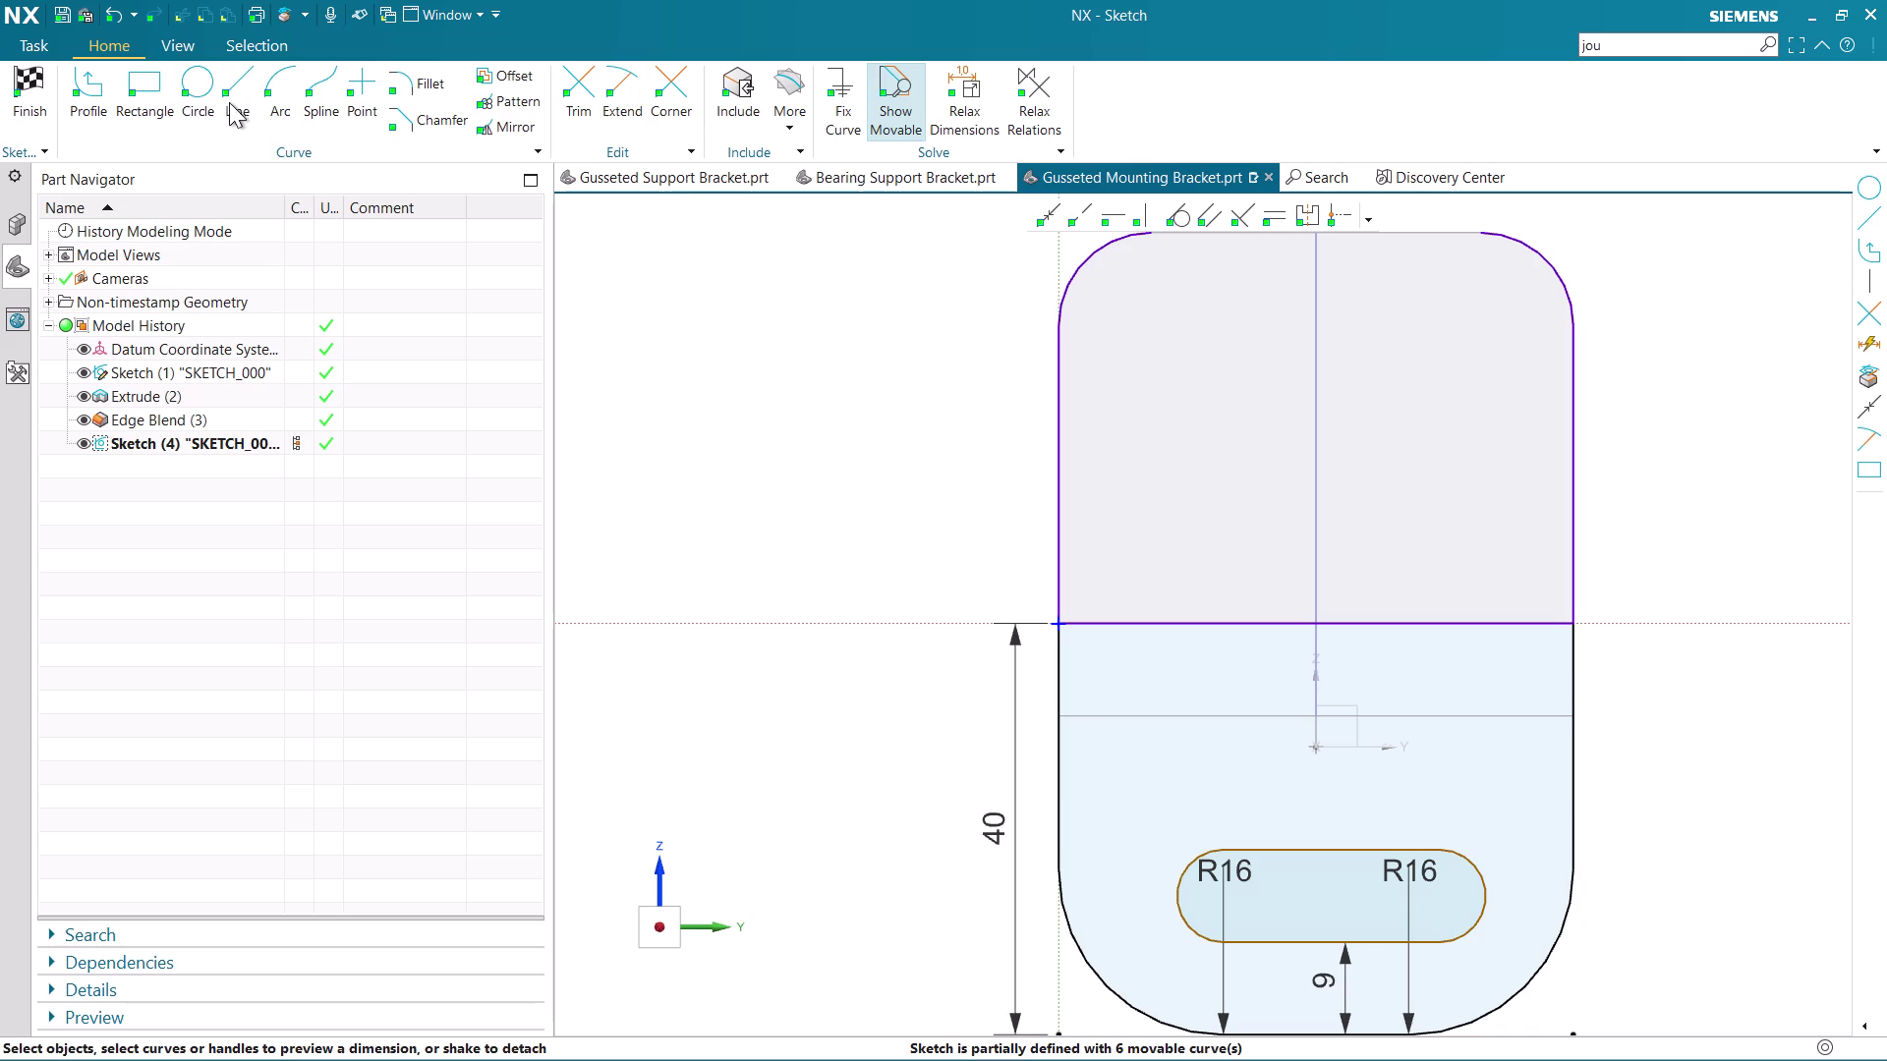
Place left and right hole circles near the top corners of the wall outline.
click(195, 96)
click(1180, 373)
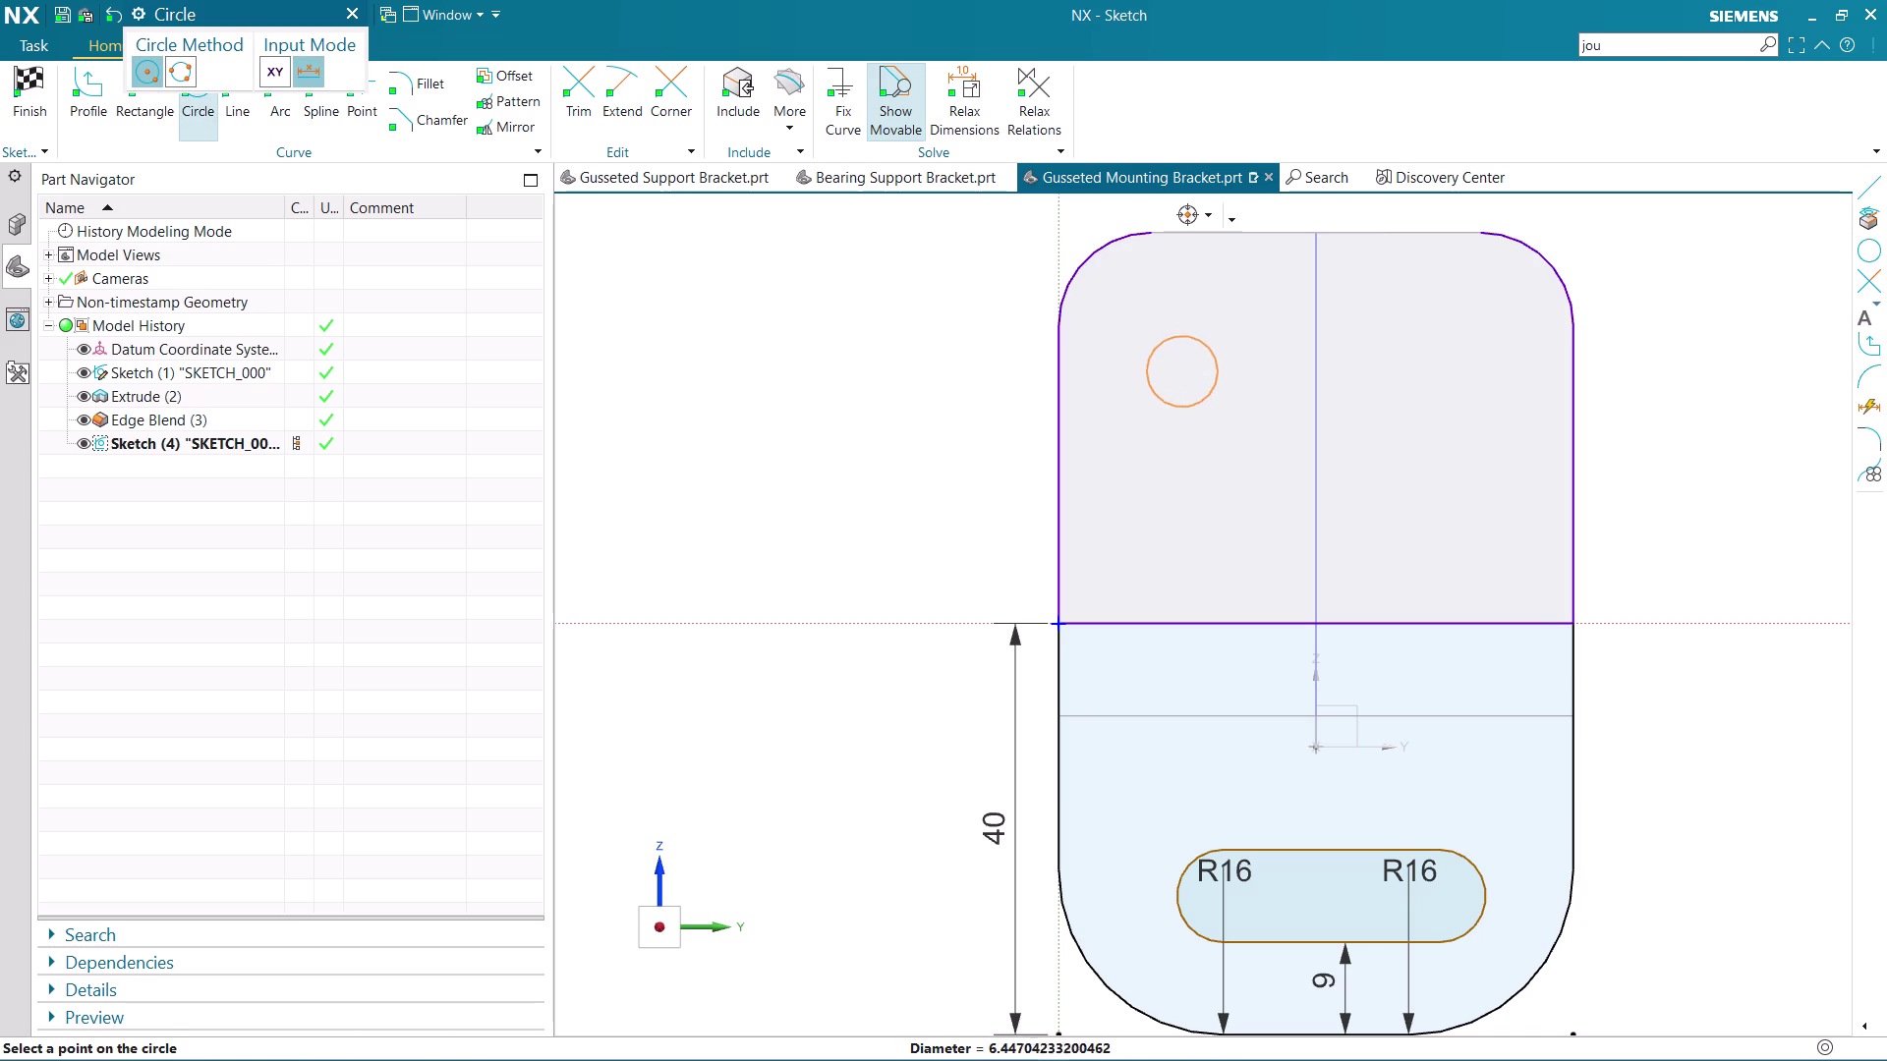
click(1218, 380)
click(1471, 371)
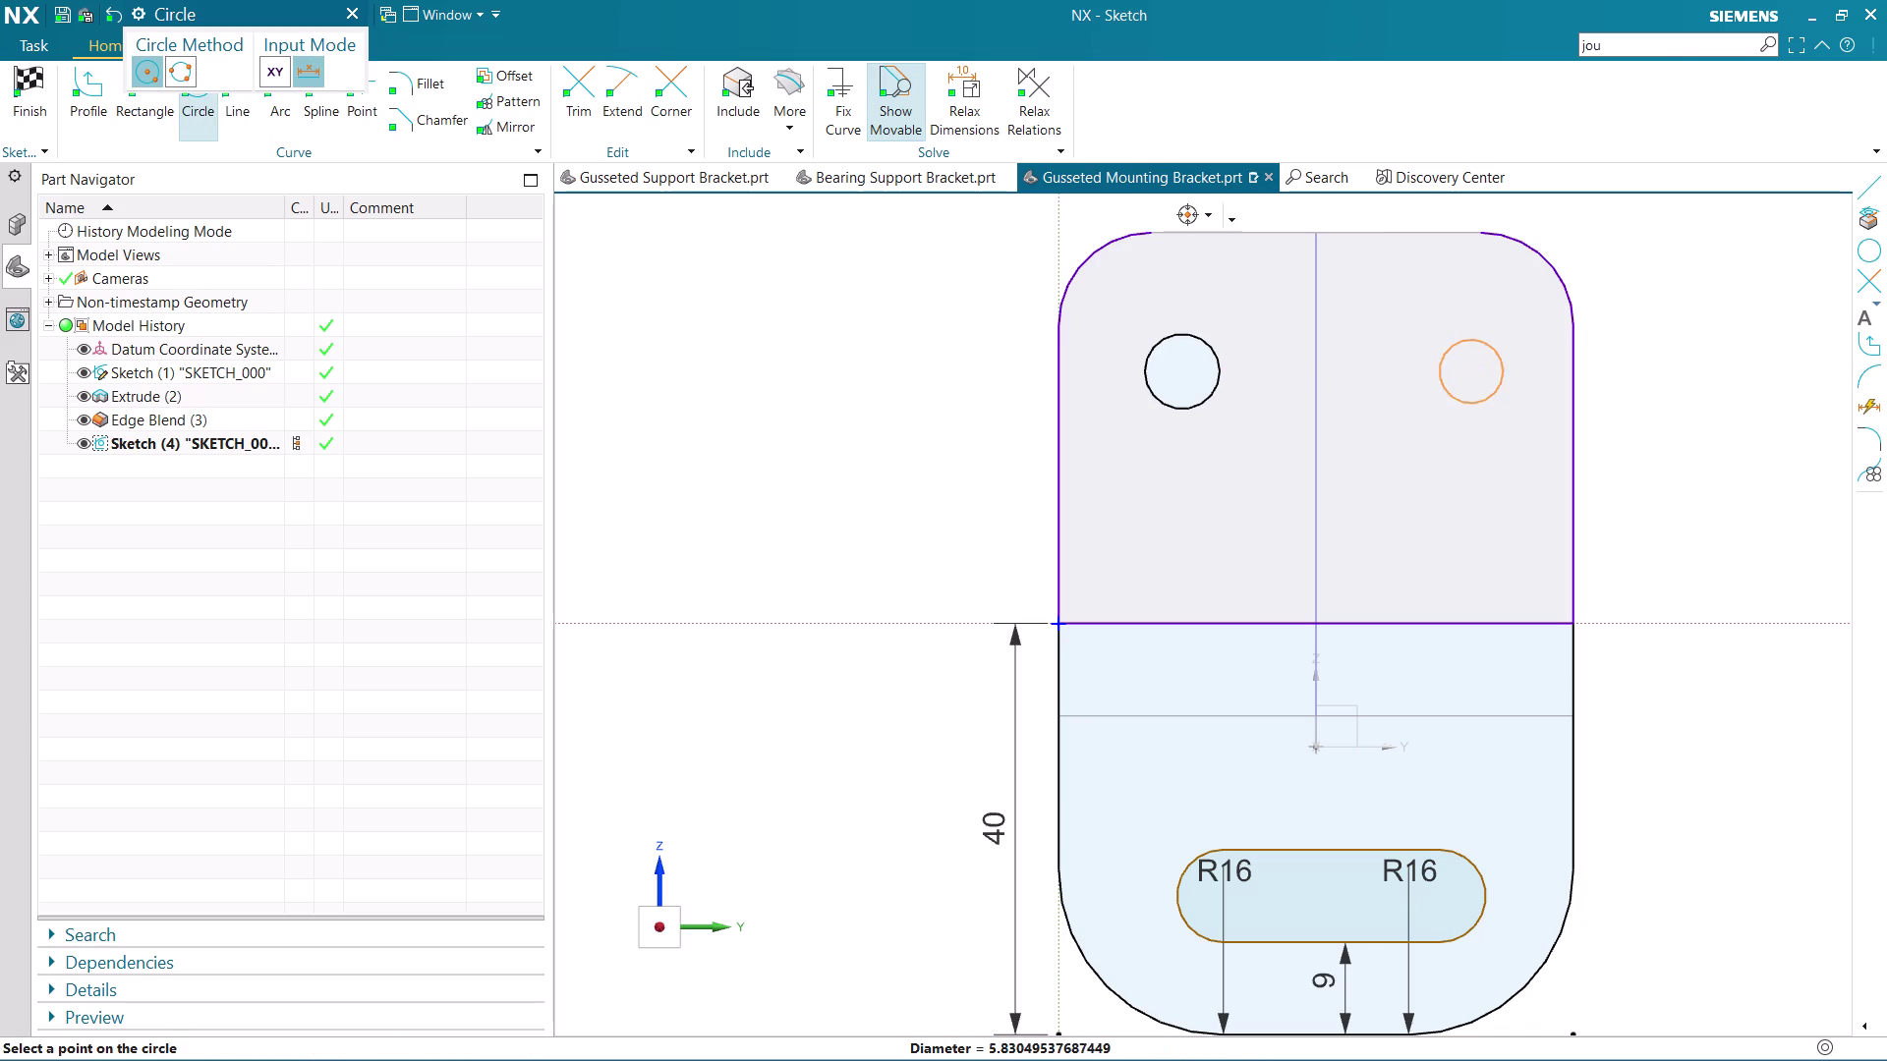
click(1493, 344)
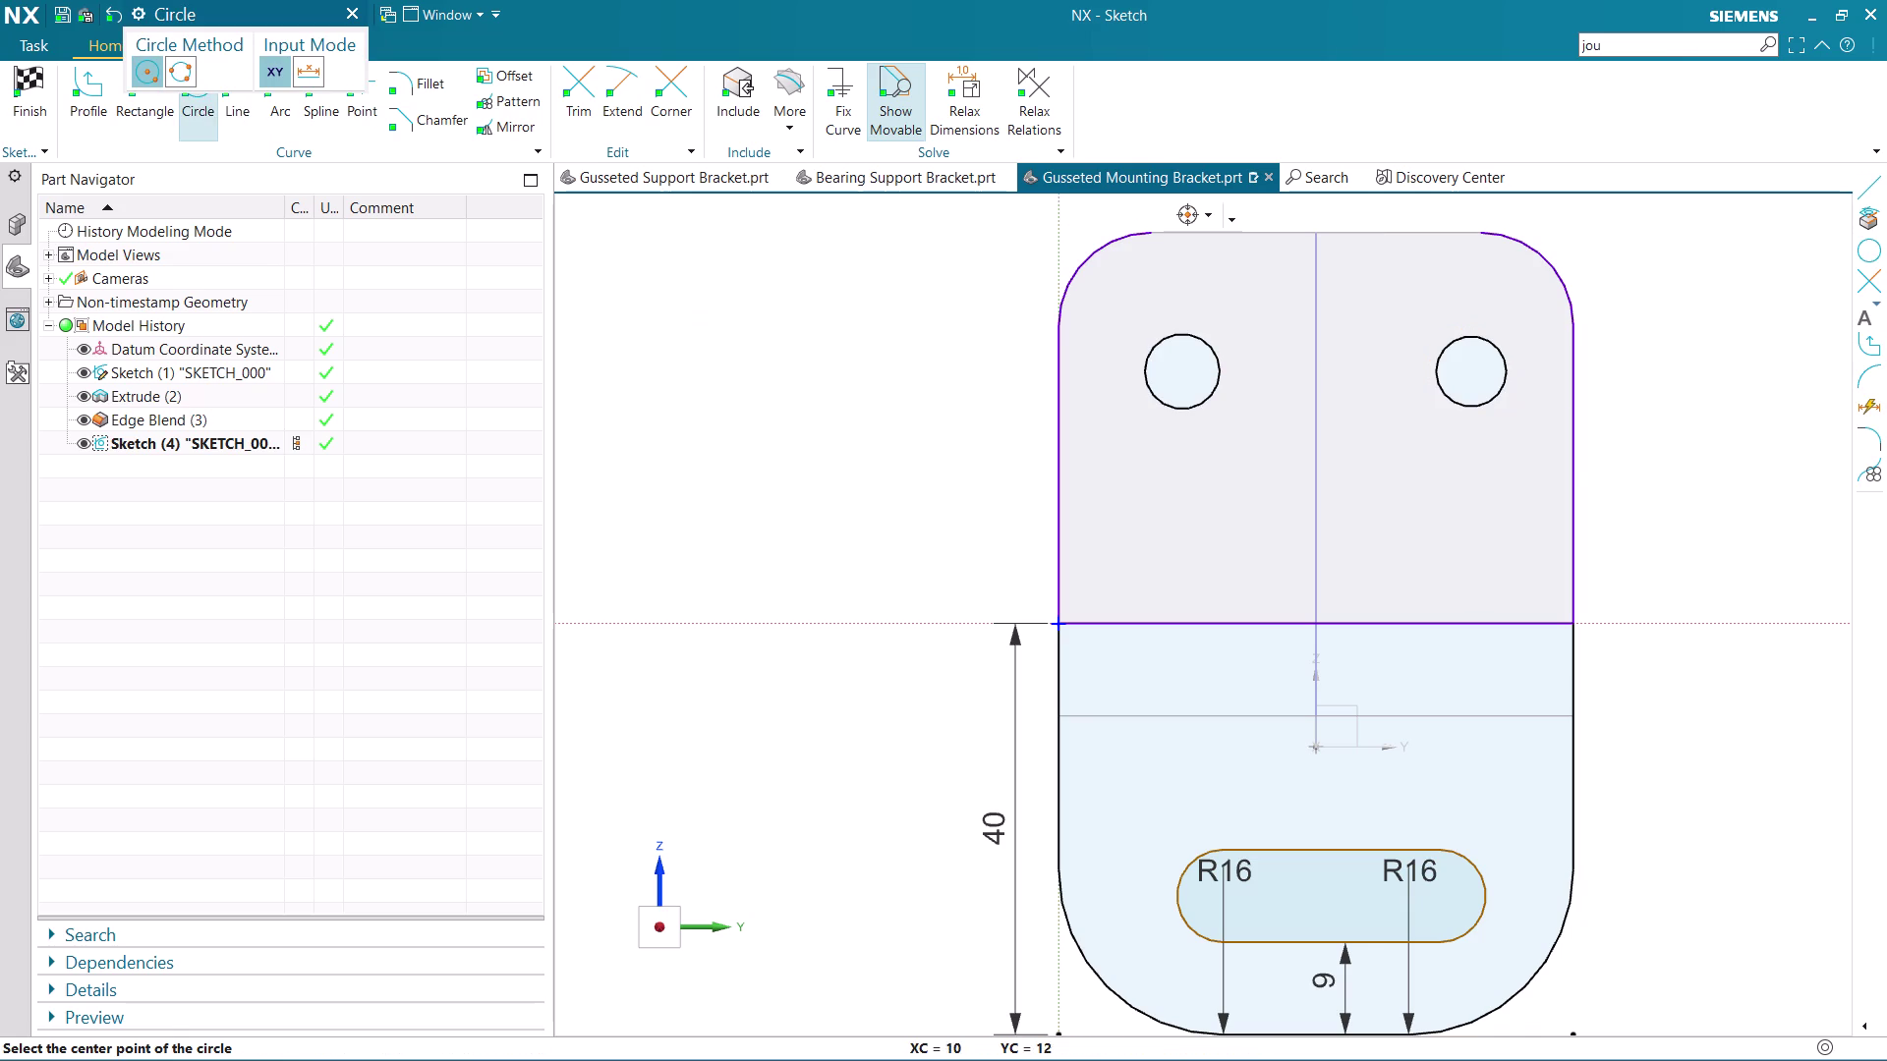
key(Escape)
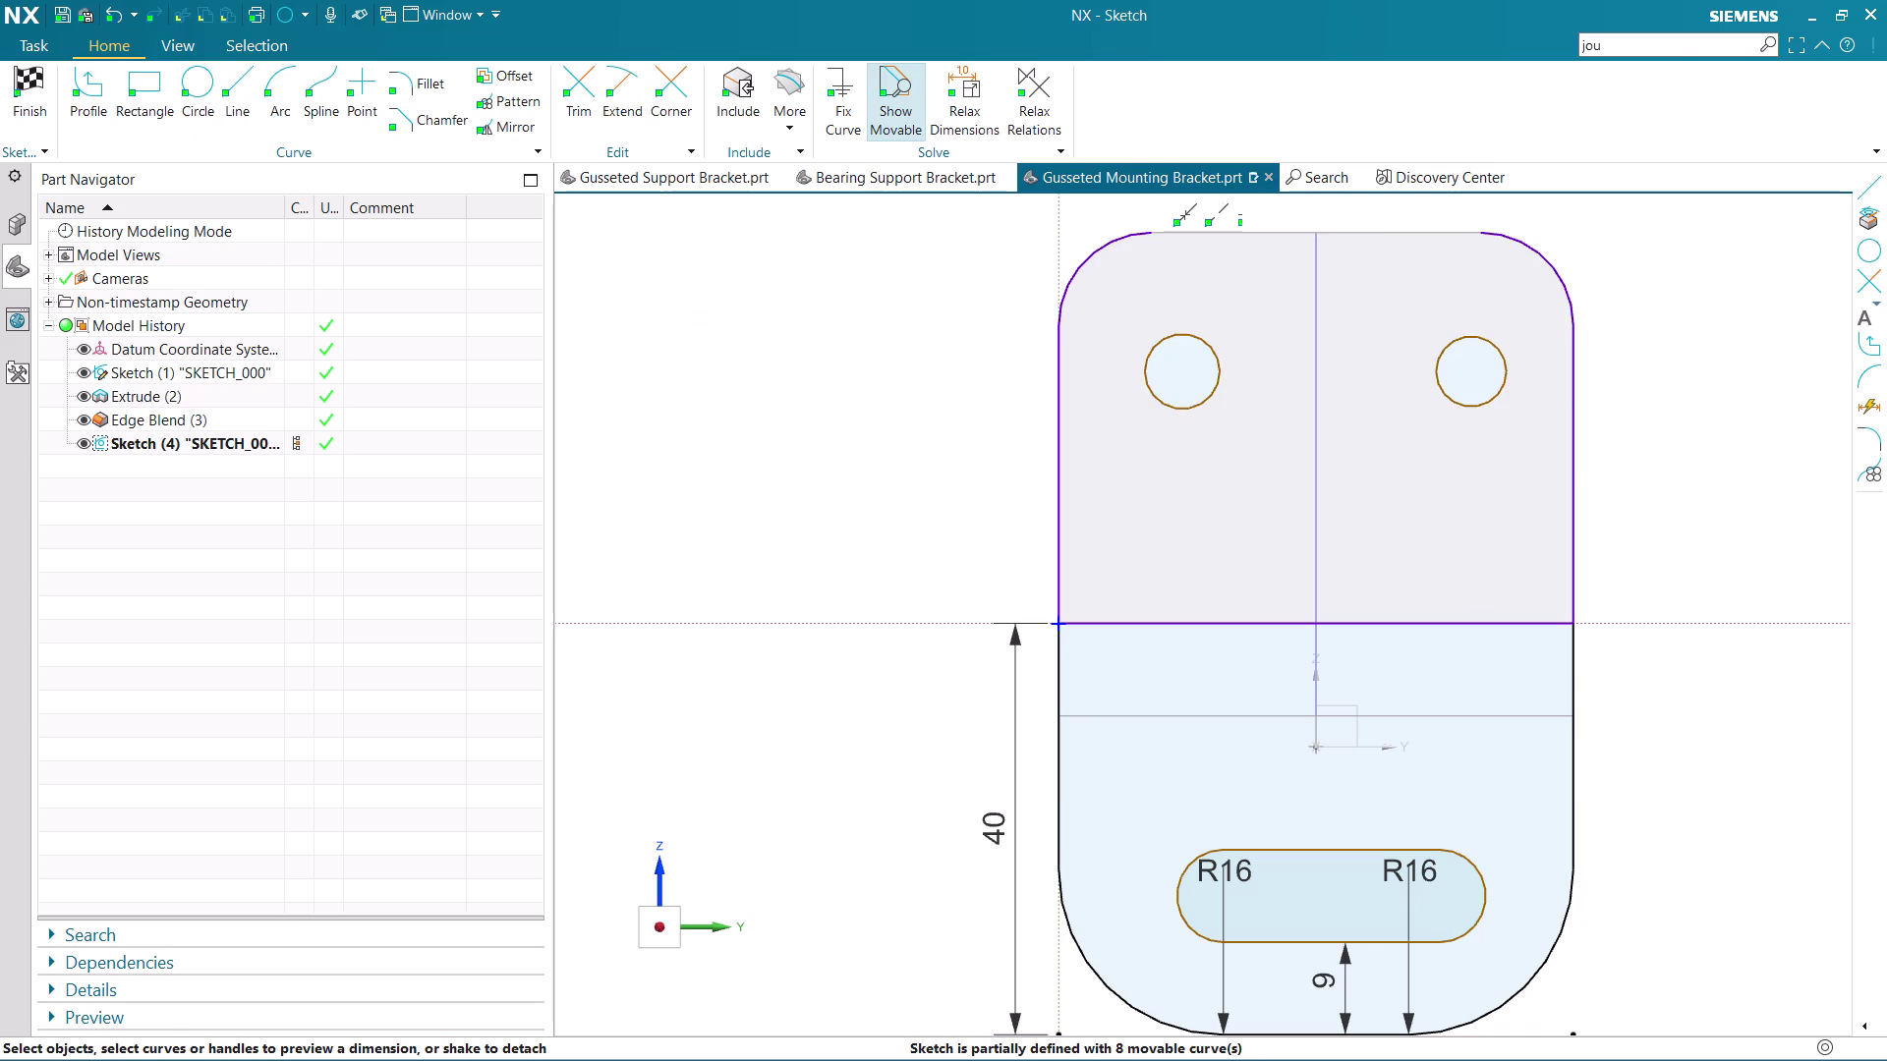
key(d)
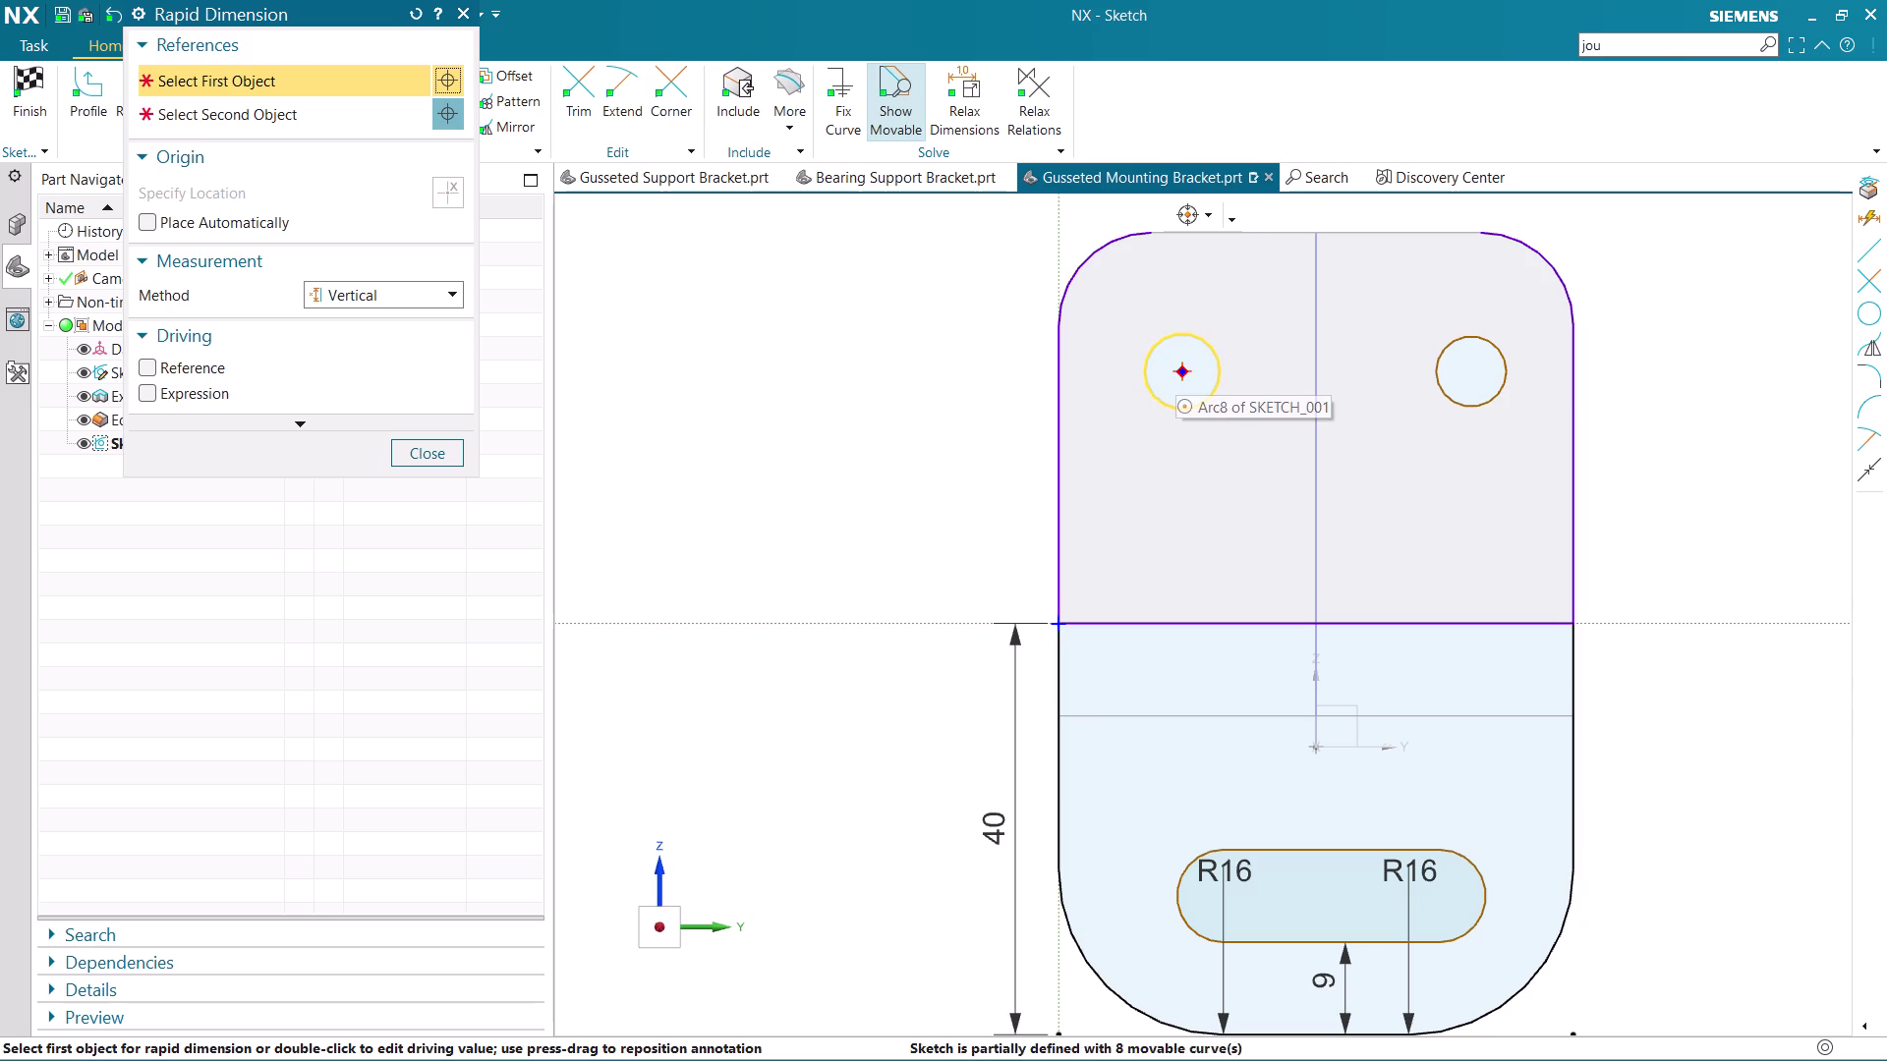
Dimension the left hole's centre from the top edge, changing 13.5 to 18.
click(1183, 373)
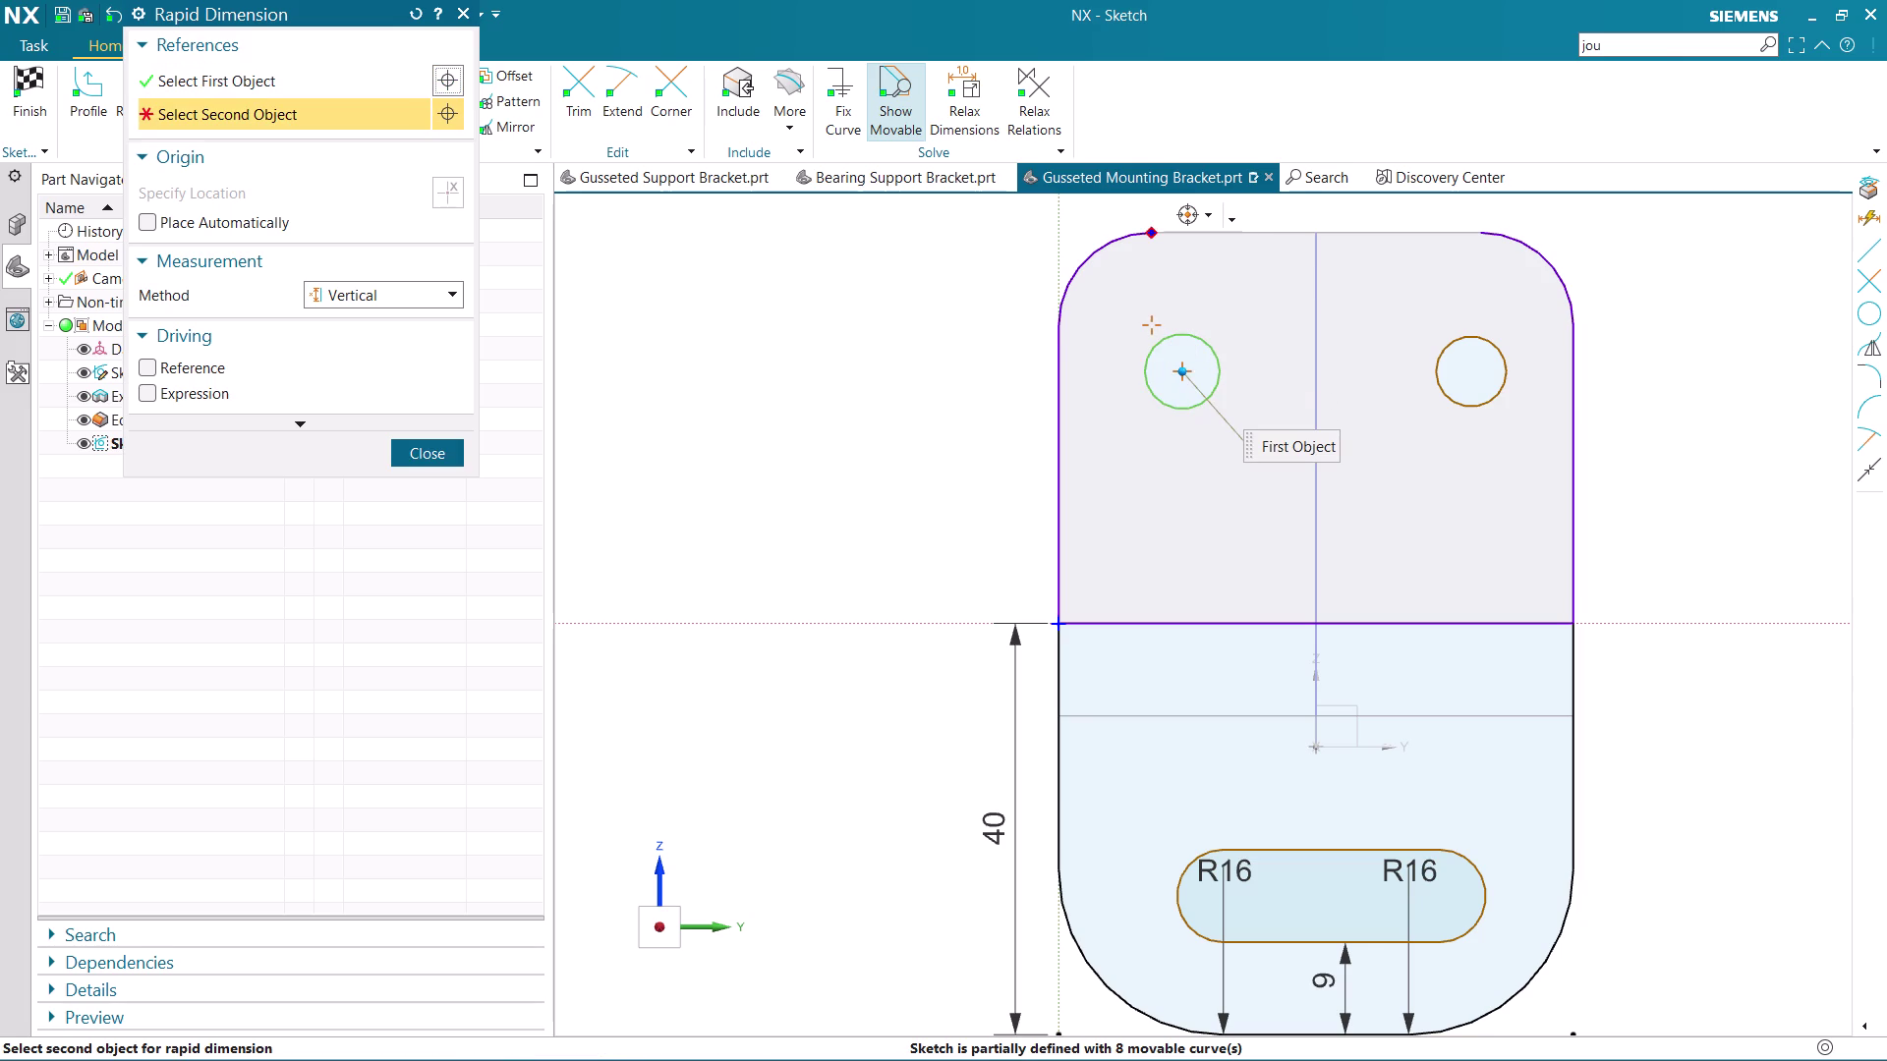
click(1160, 234)
click(1008, 327)
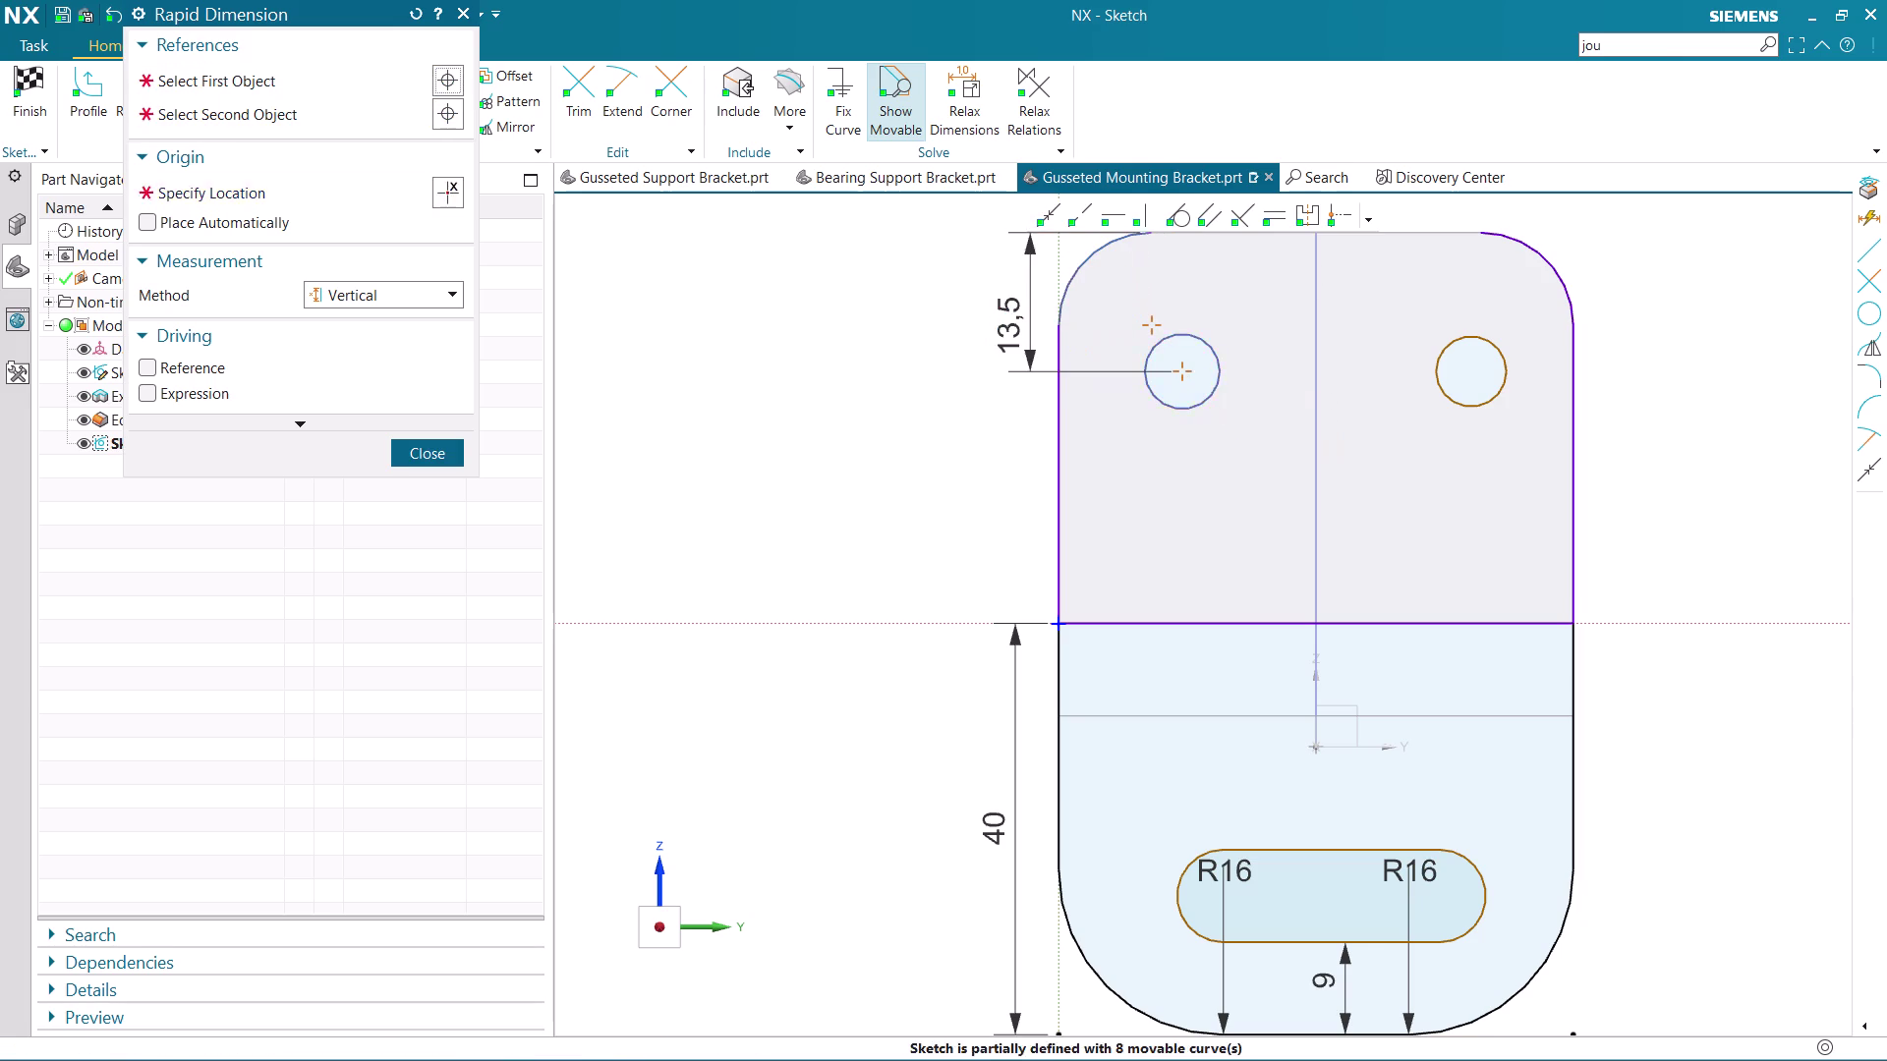
key(Escape)
double_click(1012, 318)
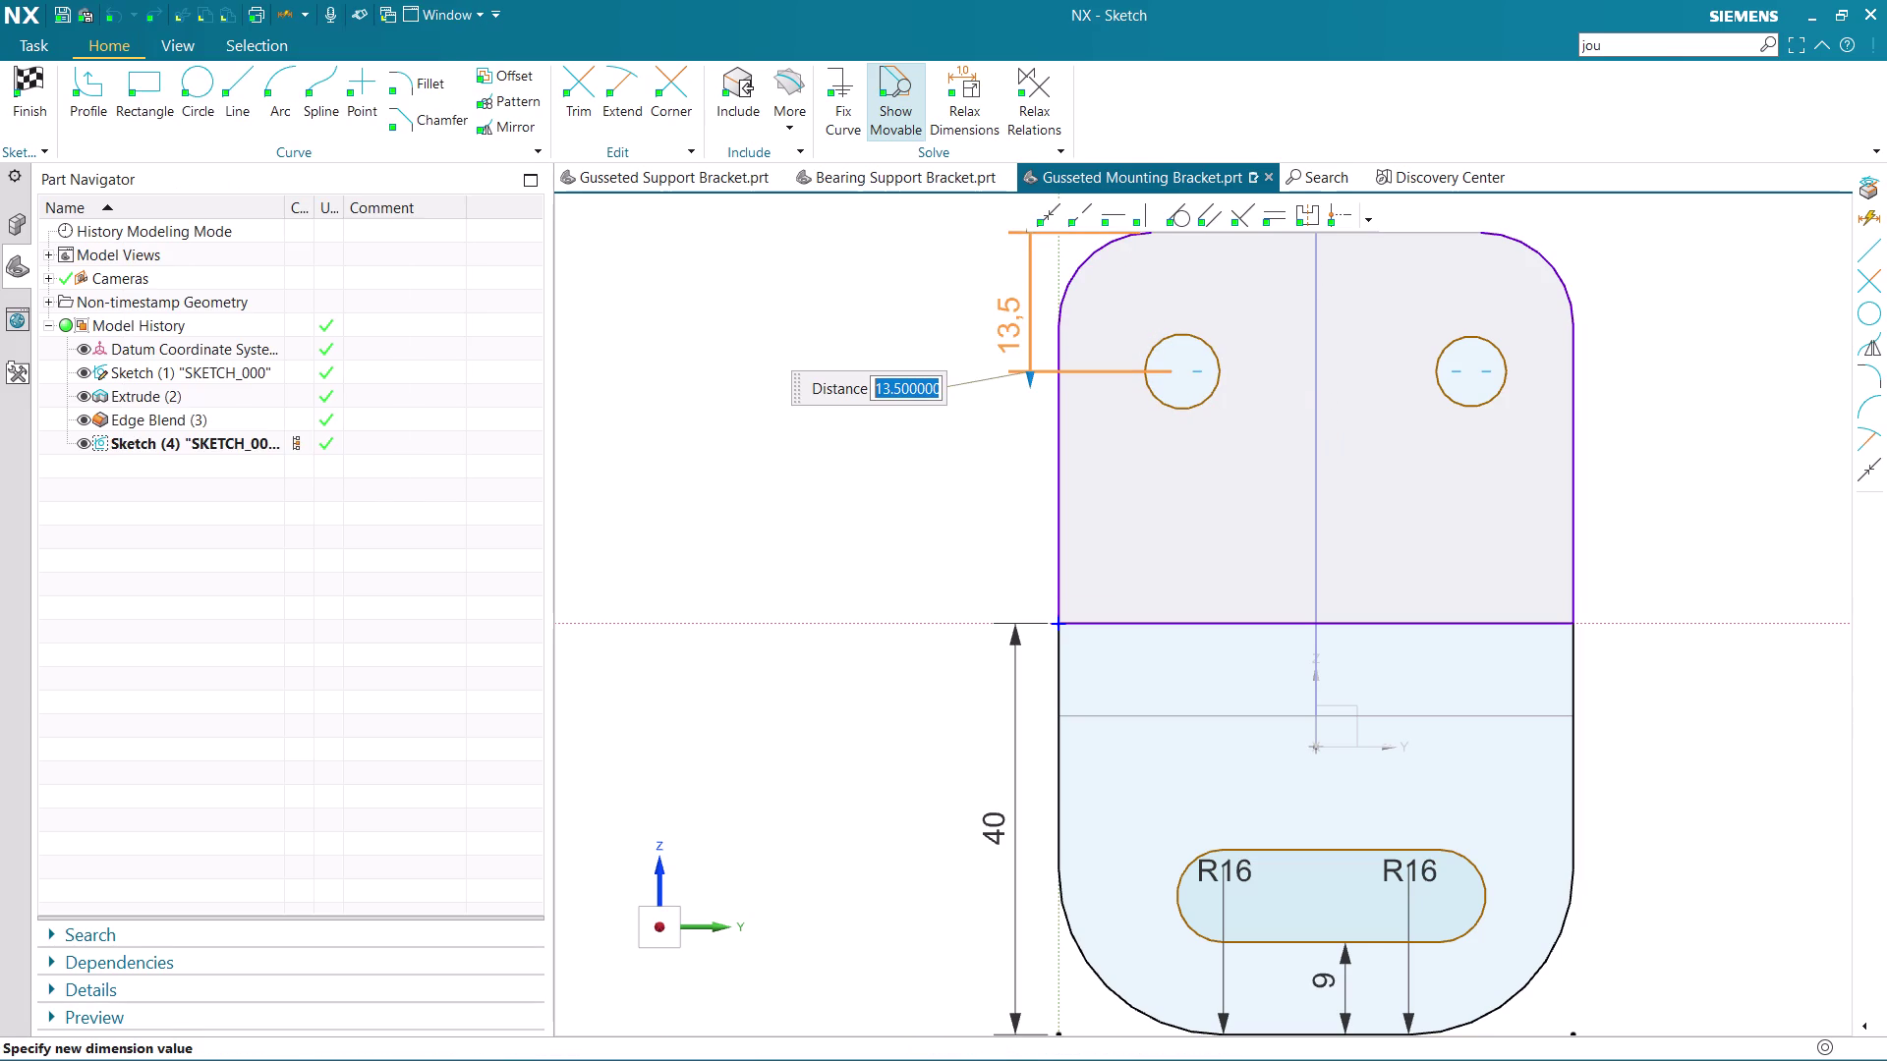
key(1)
key(8)
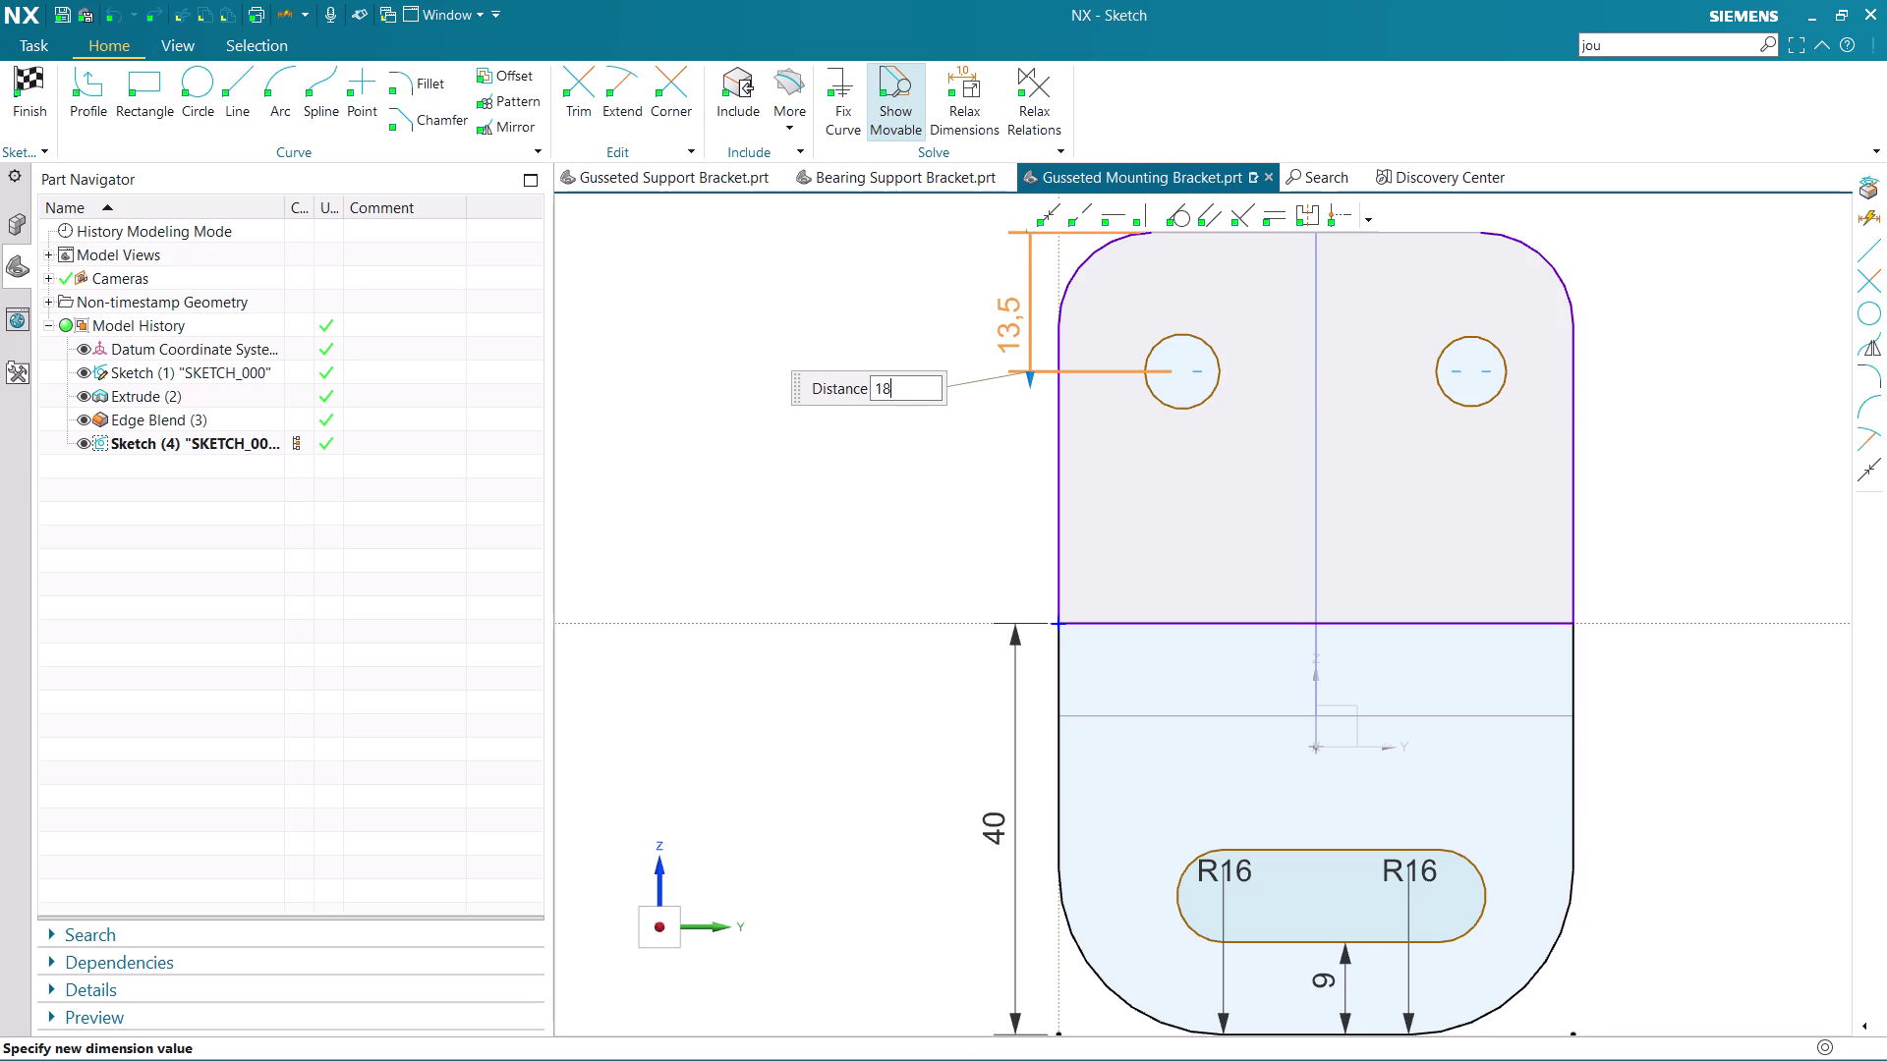
key(Return)
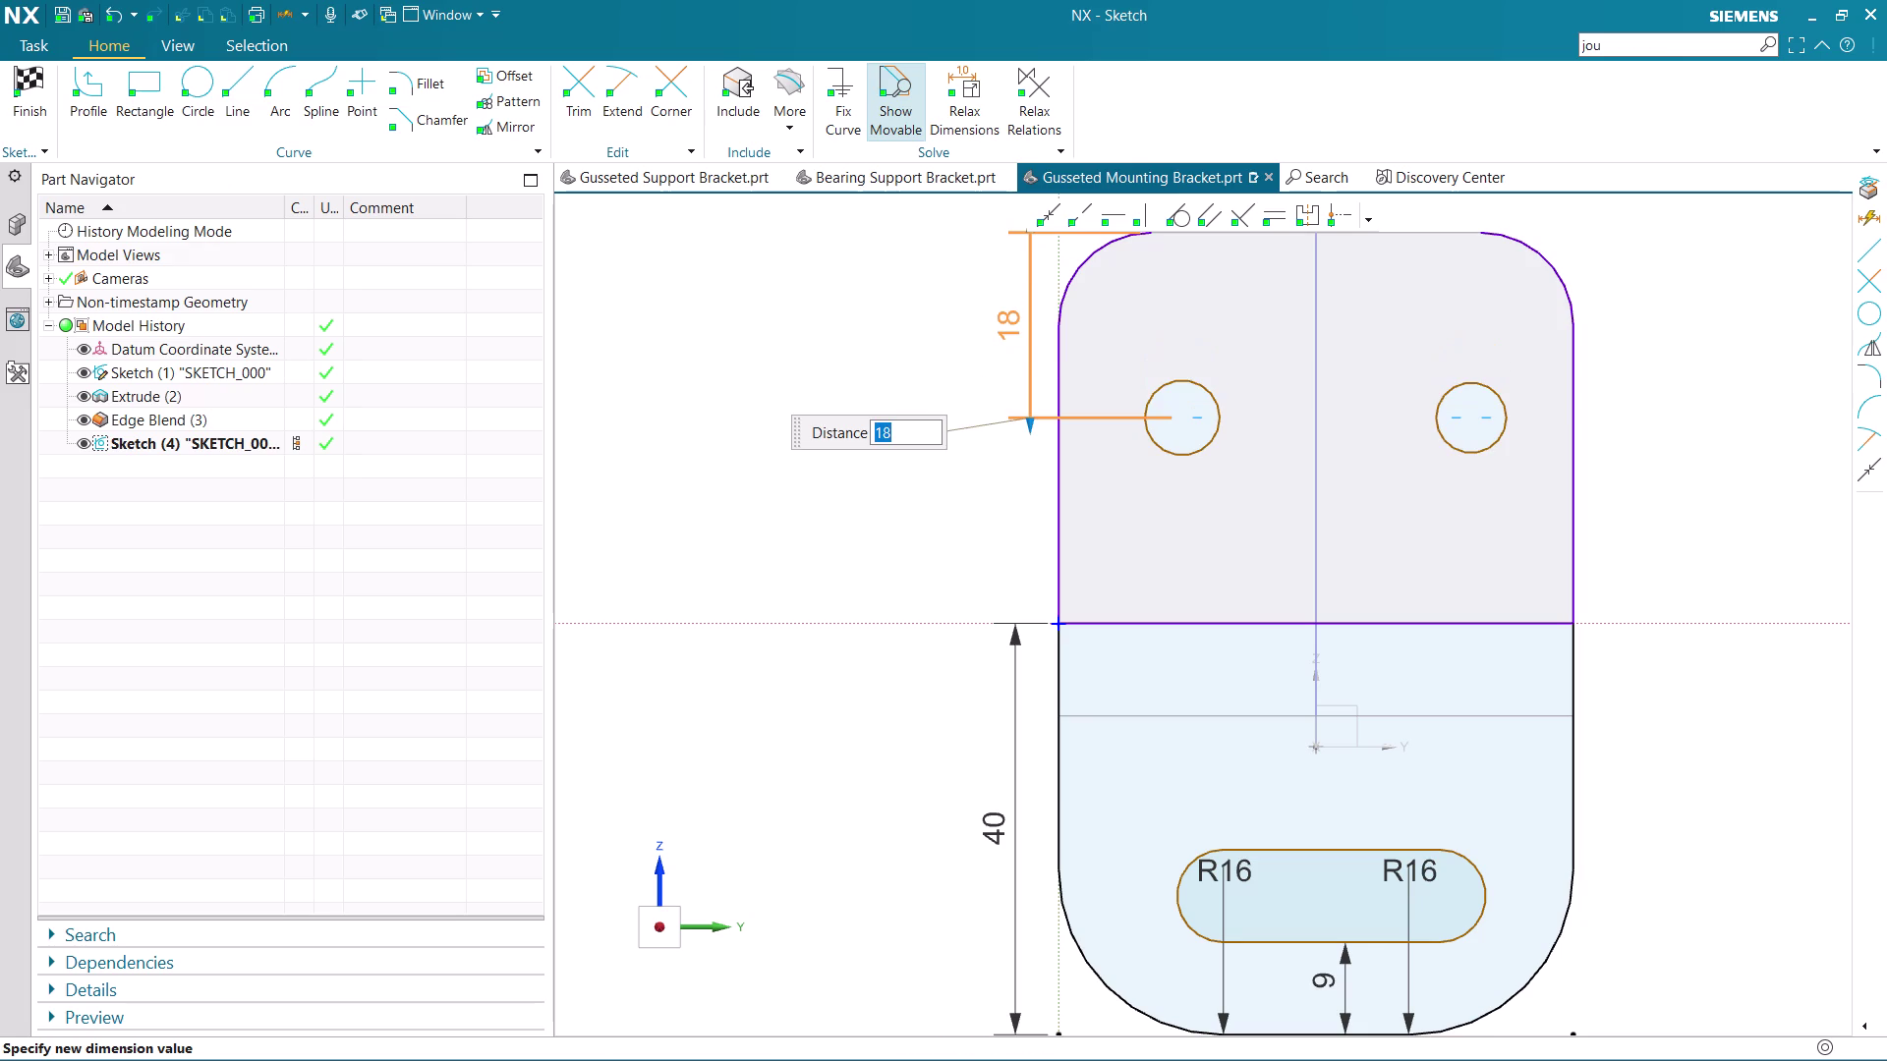
middle_click(1002, 321)
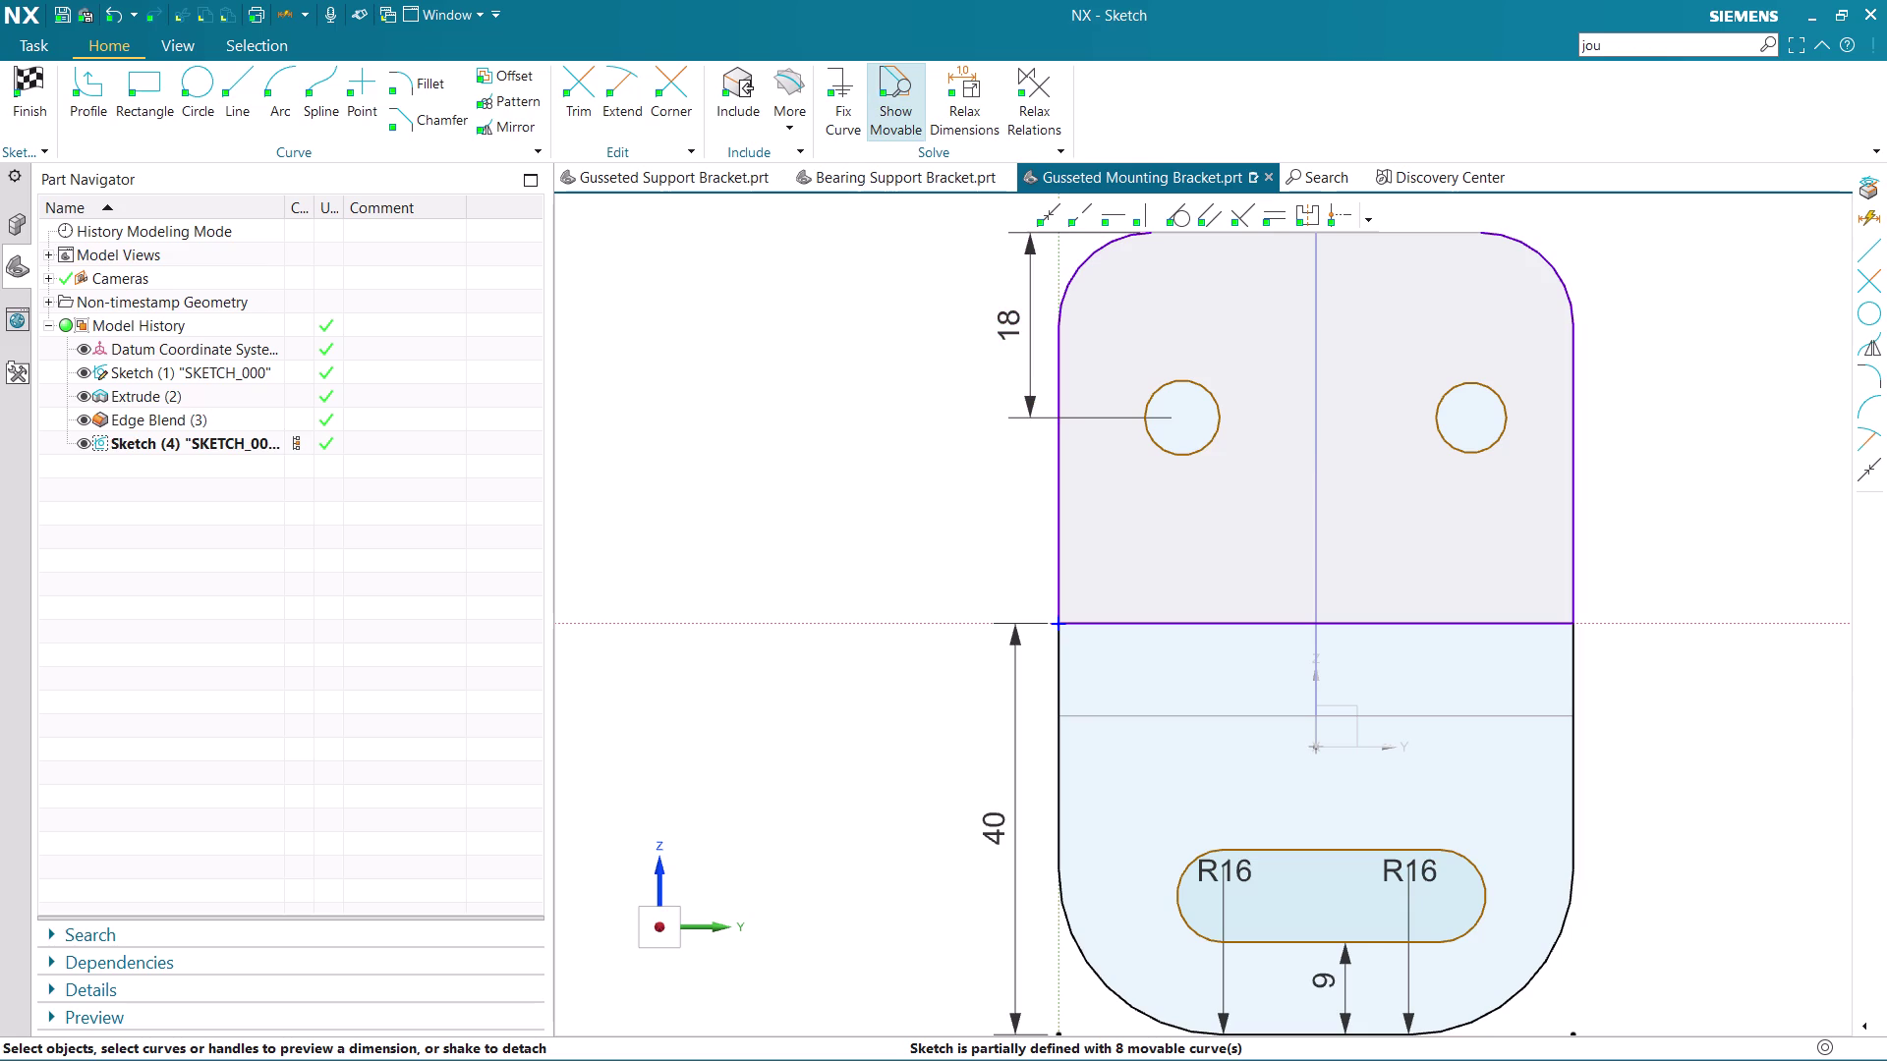
Try dimensioning the left hole to the left edge and delete the stray 5.5 vertical dimension.
key(d)
click(1185, 419)
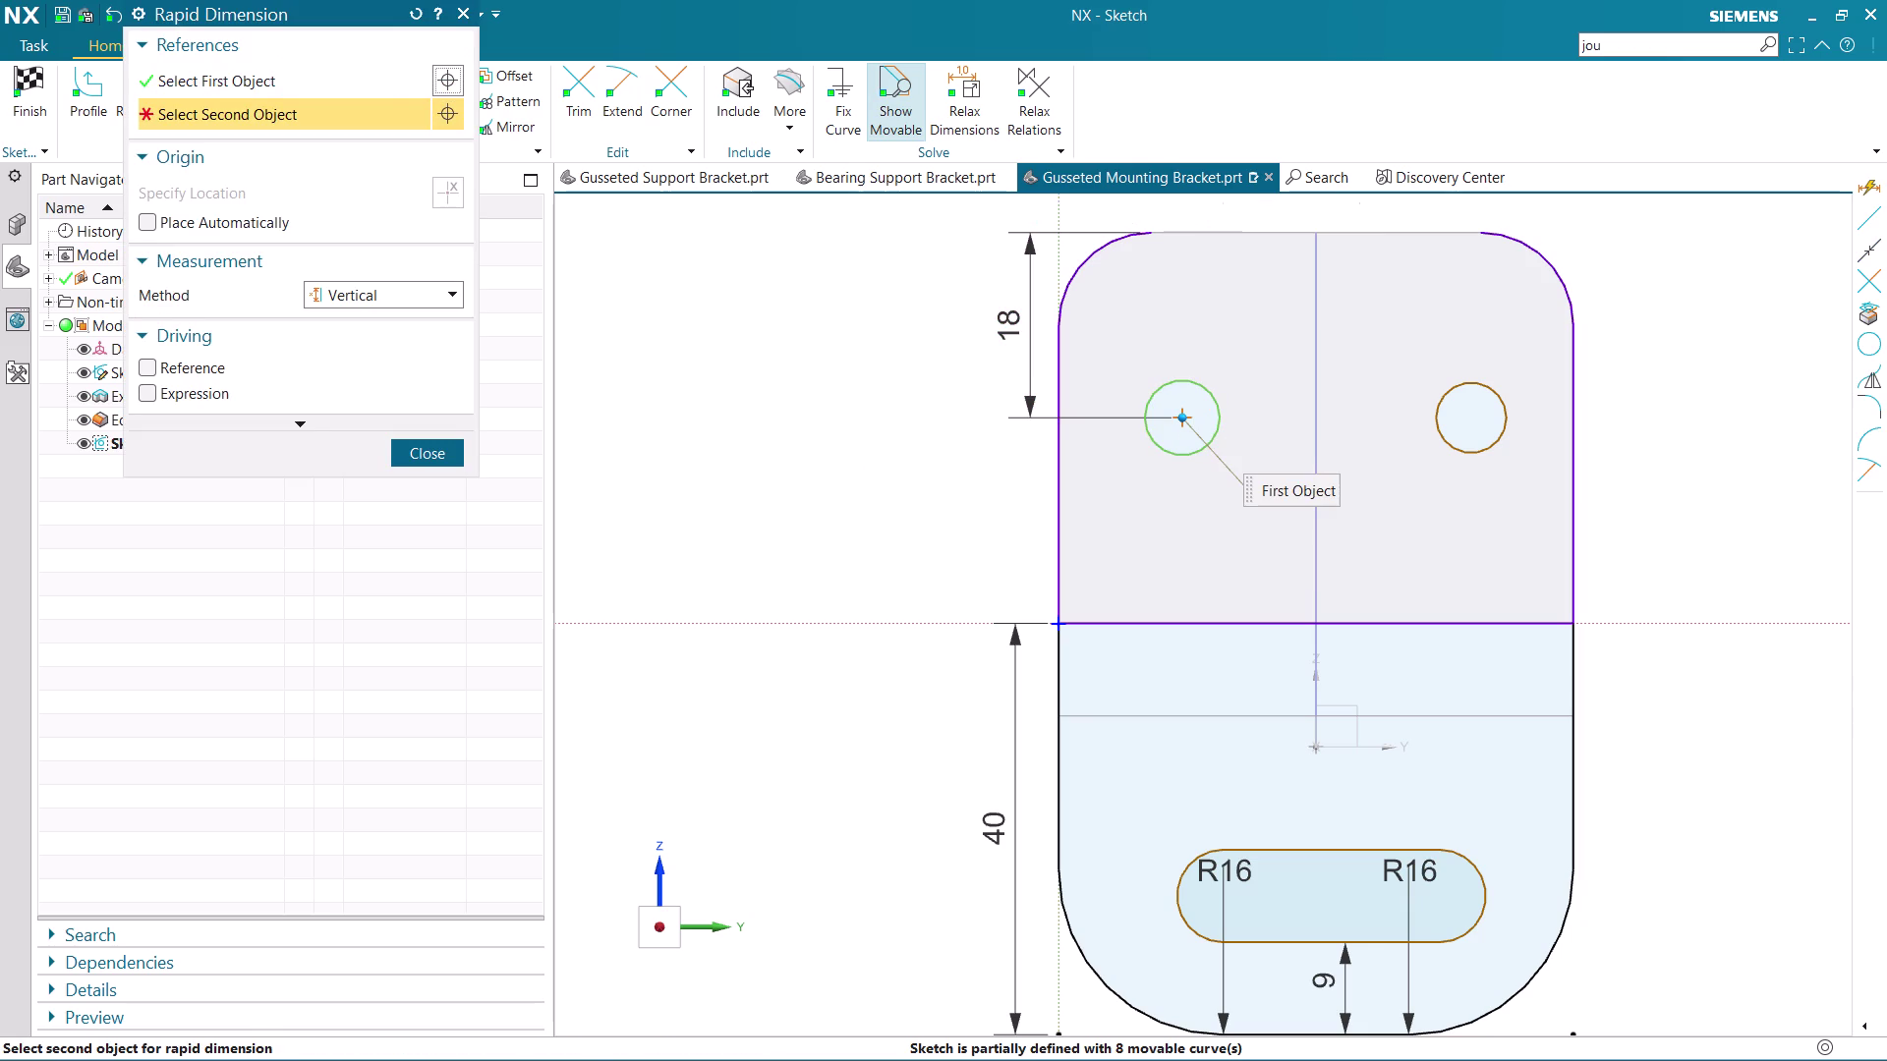
click(1060, 470)
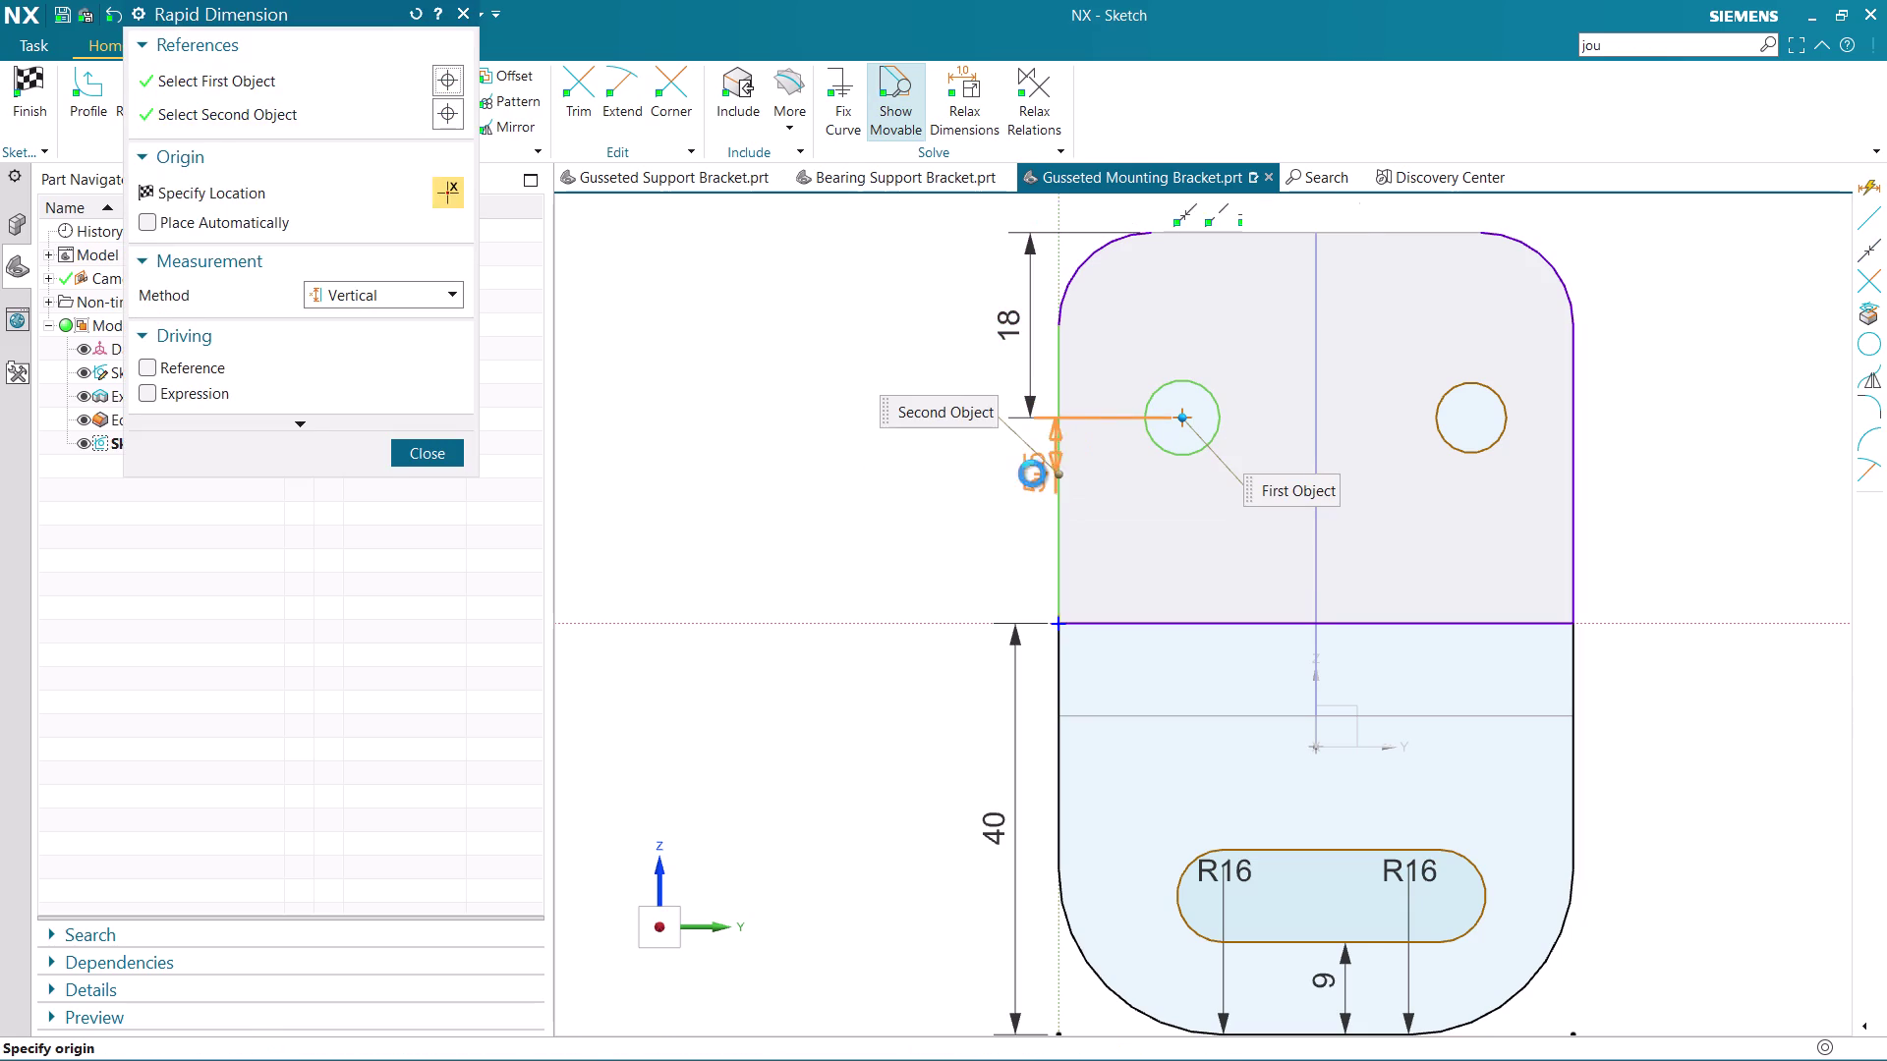
click(986, 488)
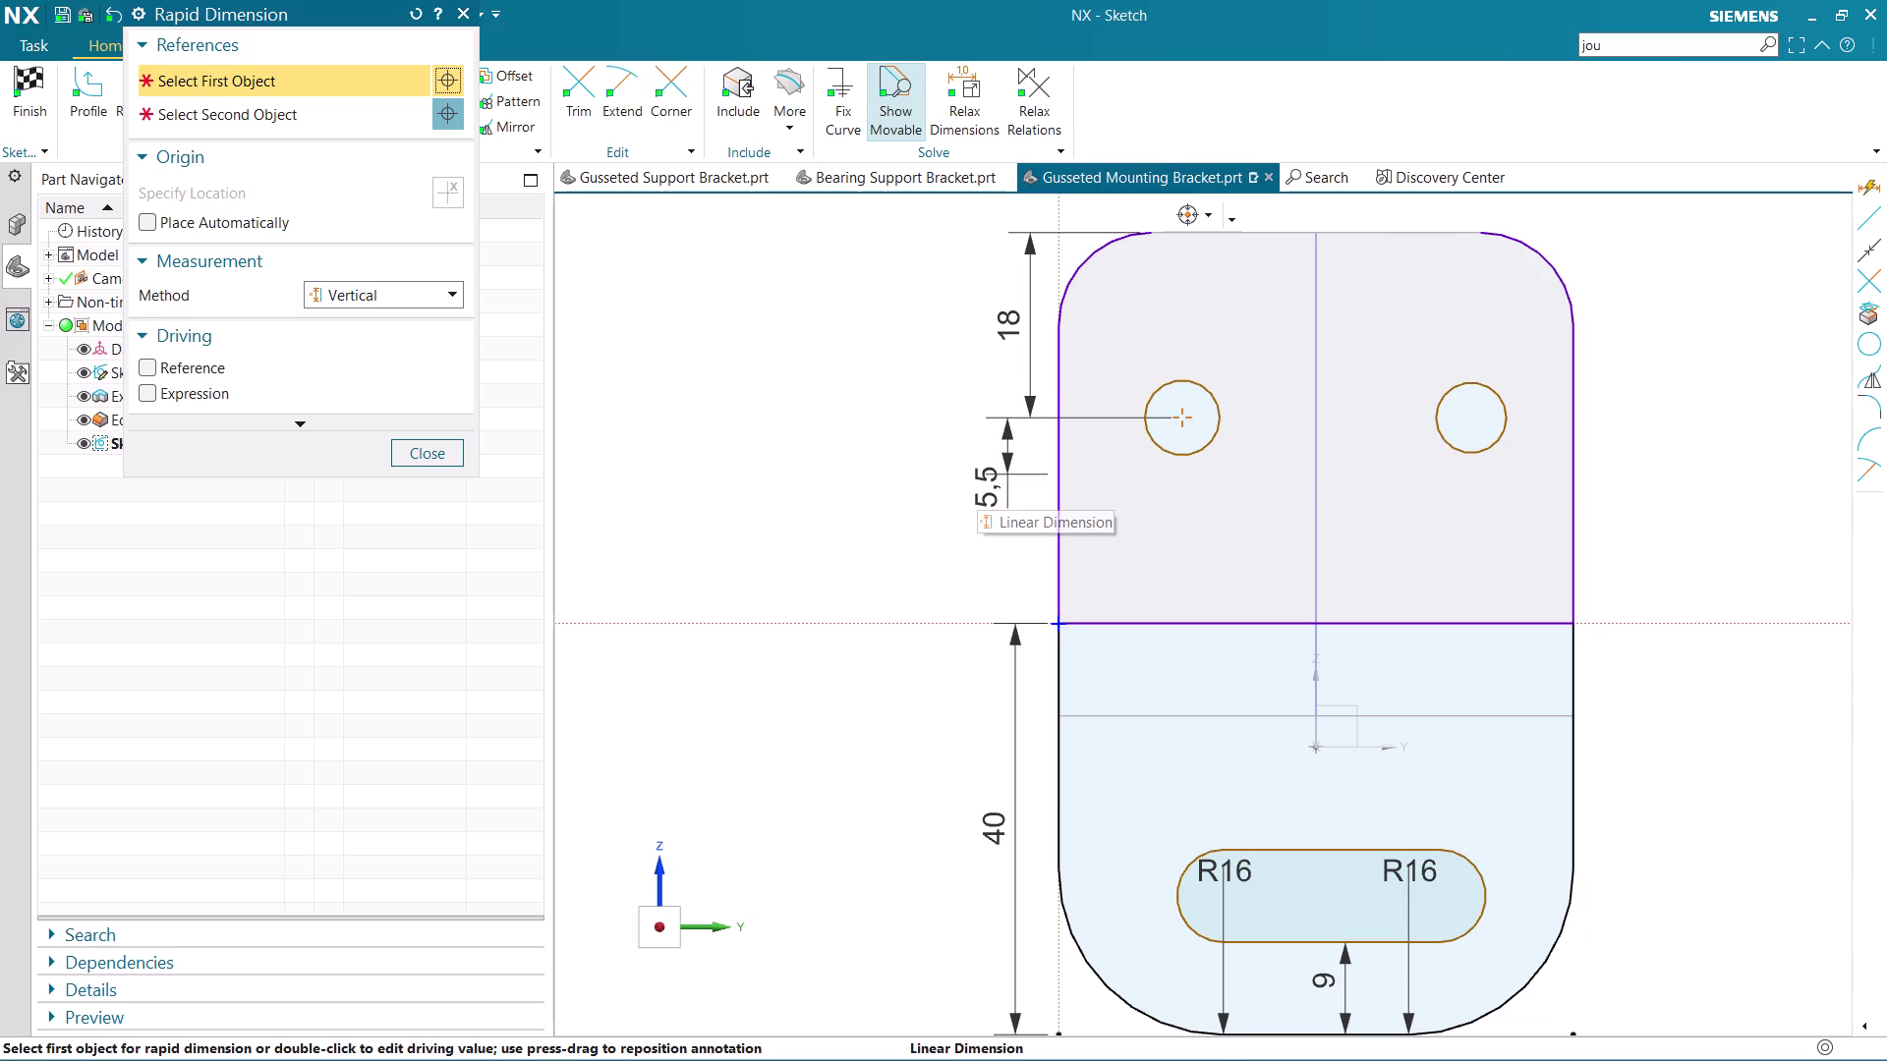
click(409, 293)
click(408, 342)
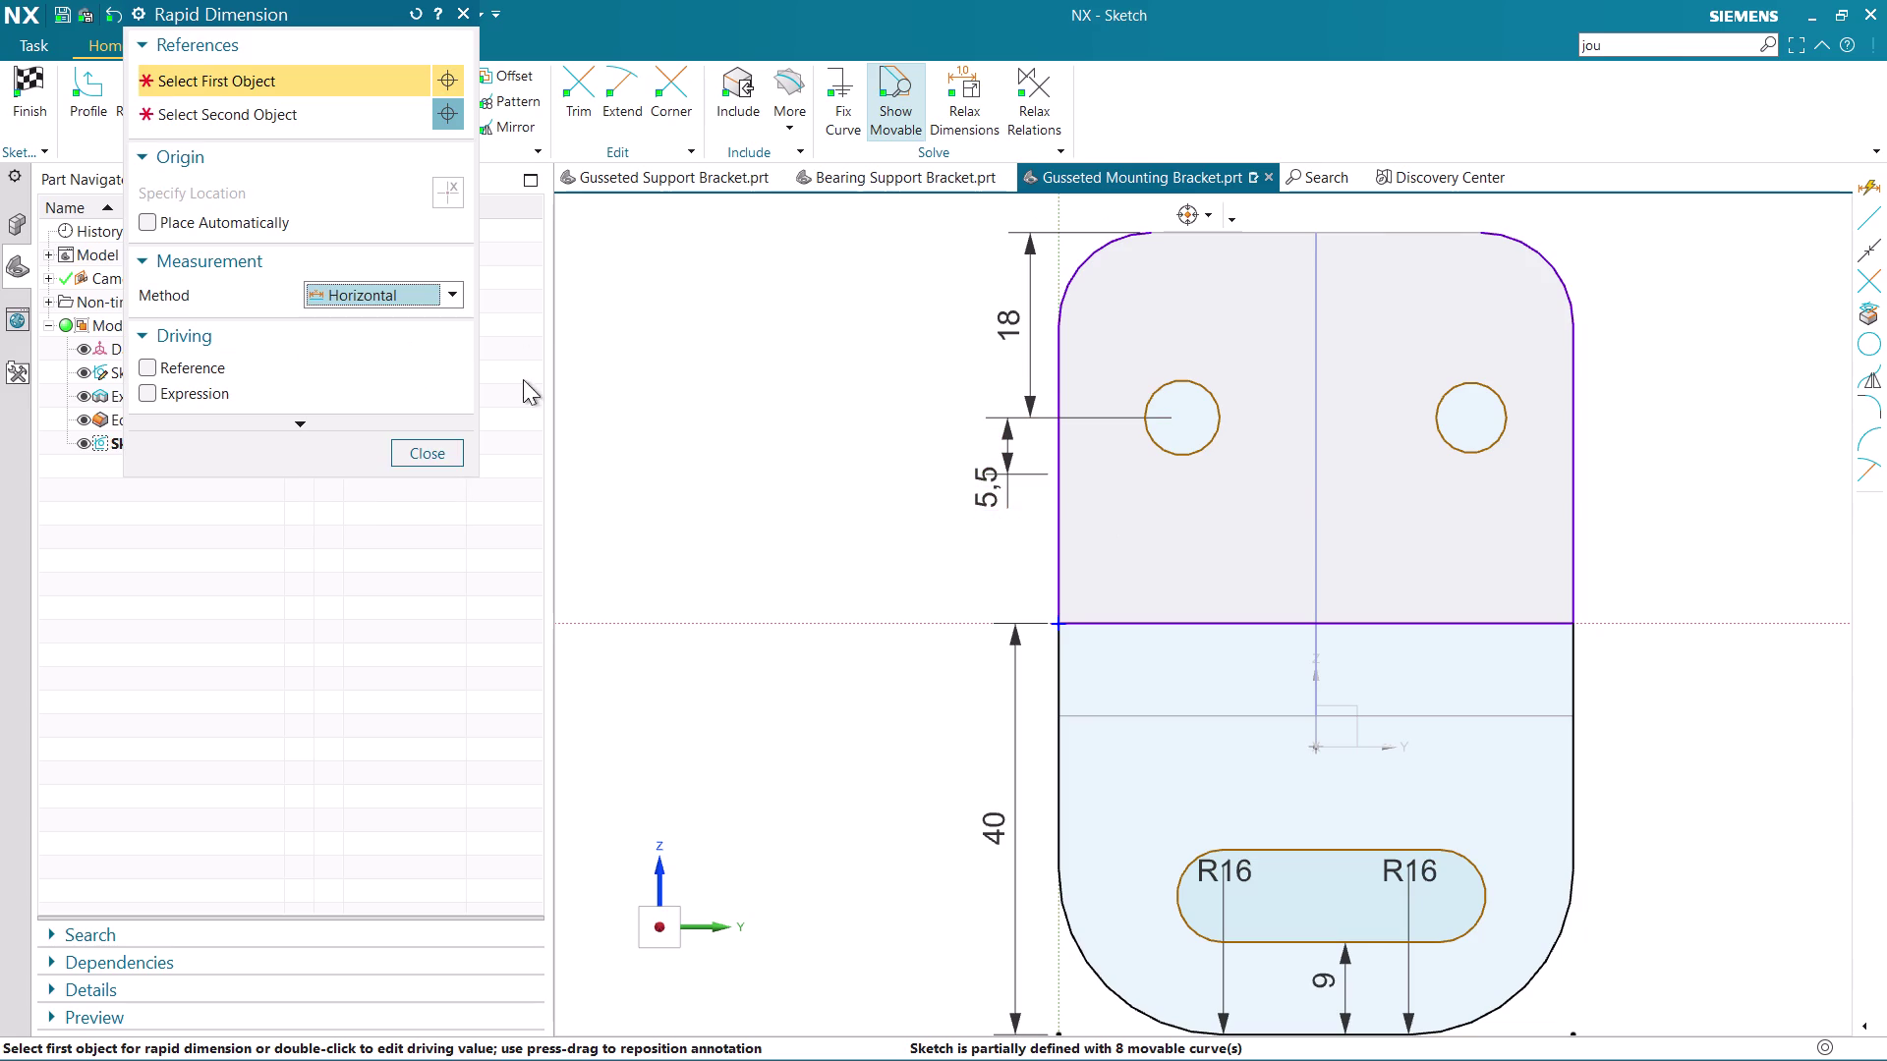
key(Escape)
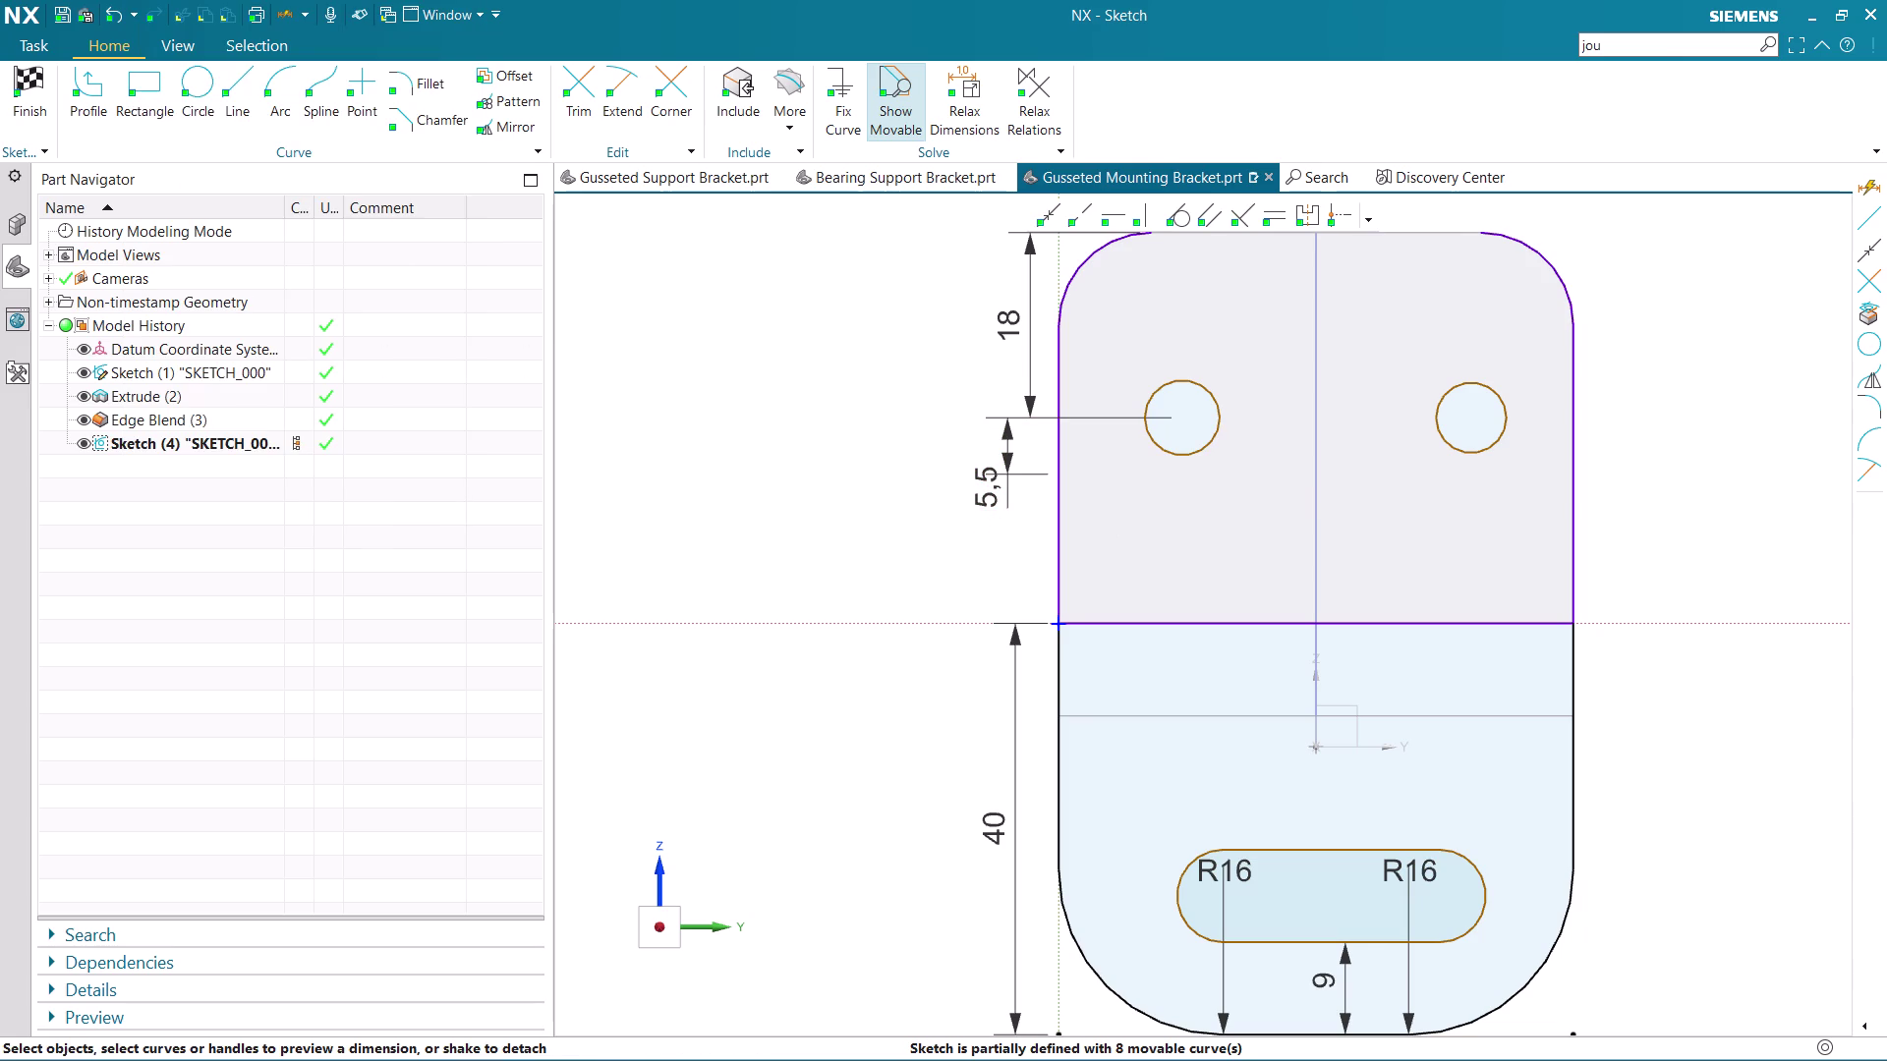
click(1004, 481)
key(Delete)
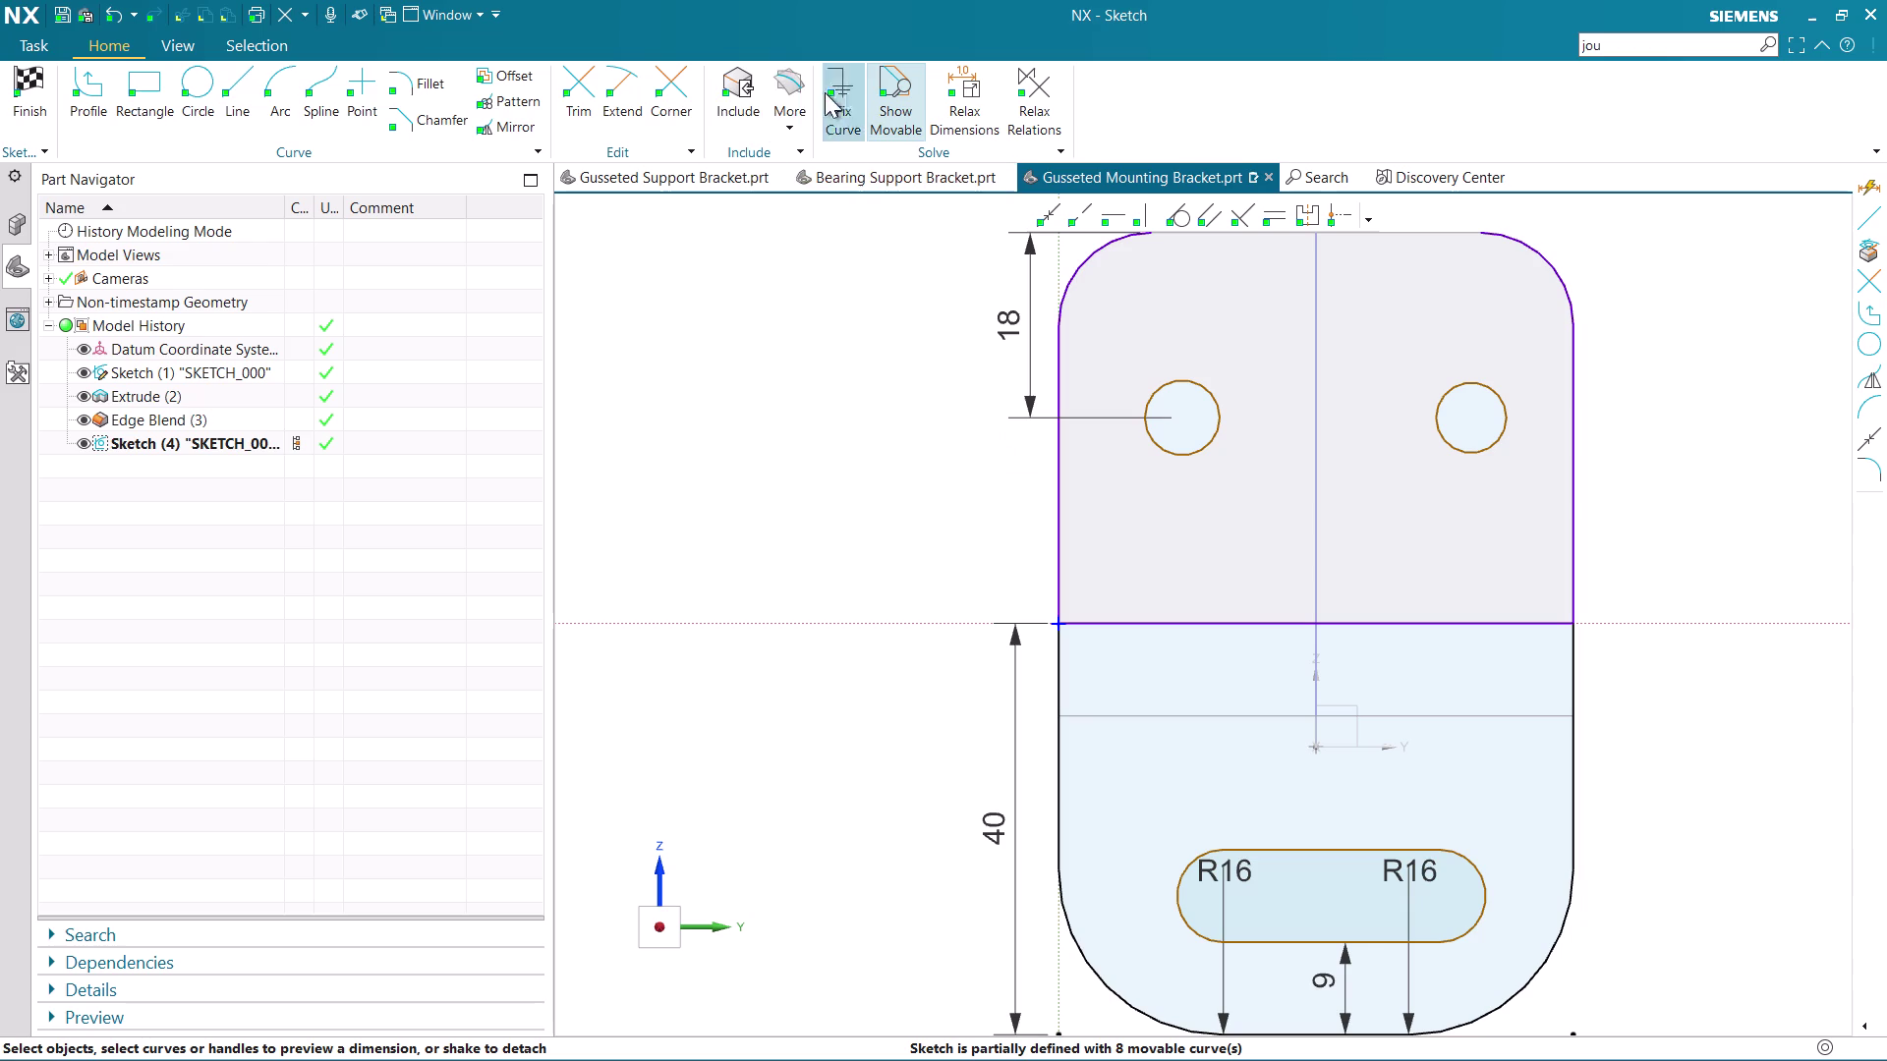
Create a horizontal dimension between the left hole and the plate's left edge.
key(d)
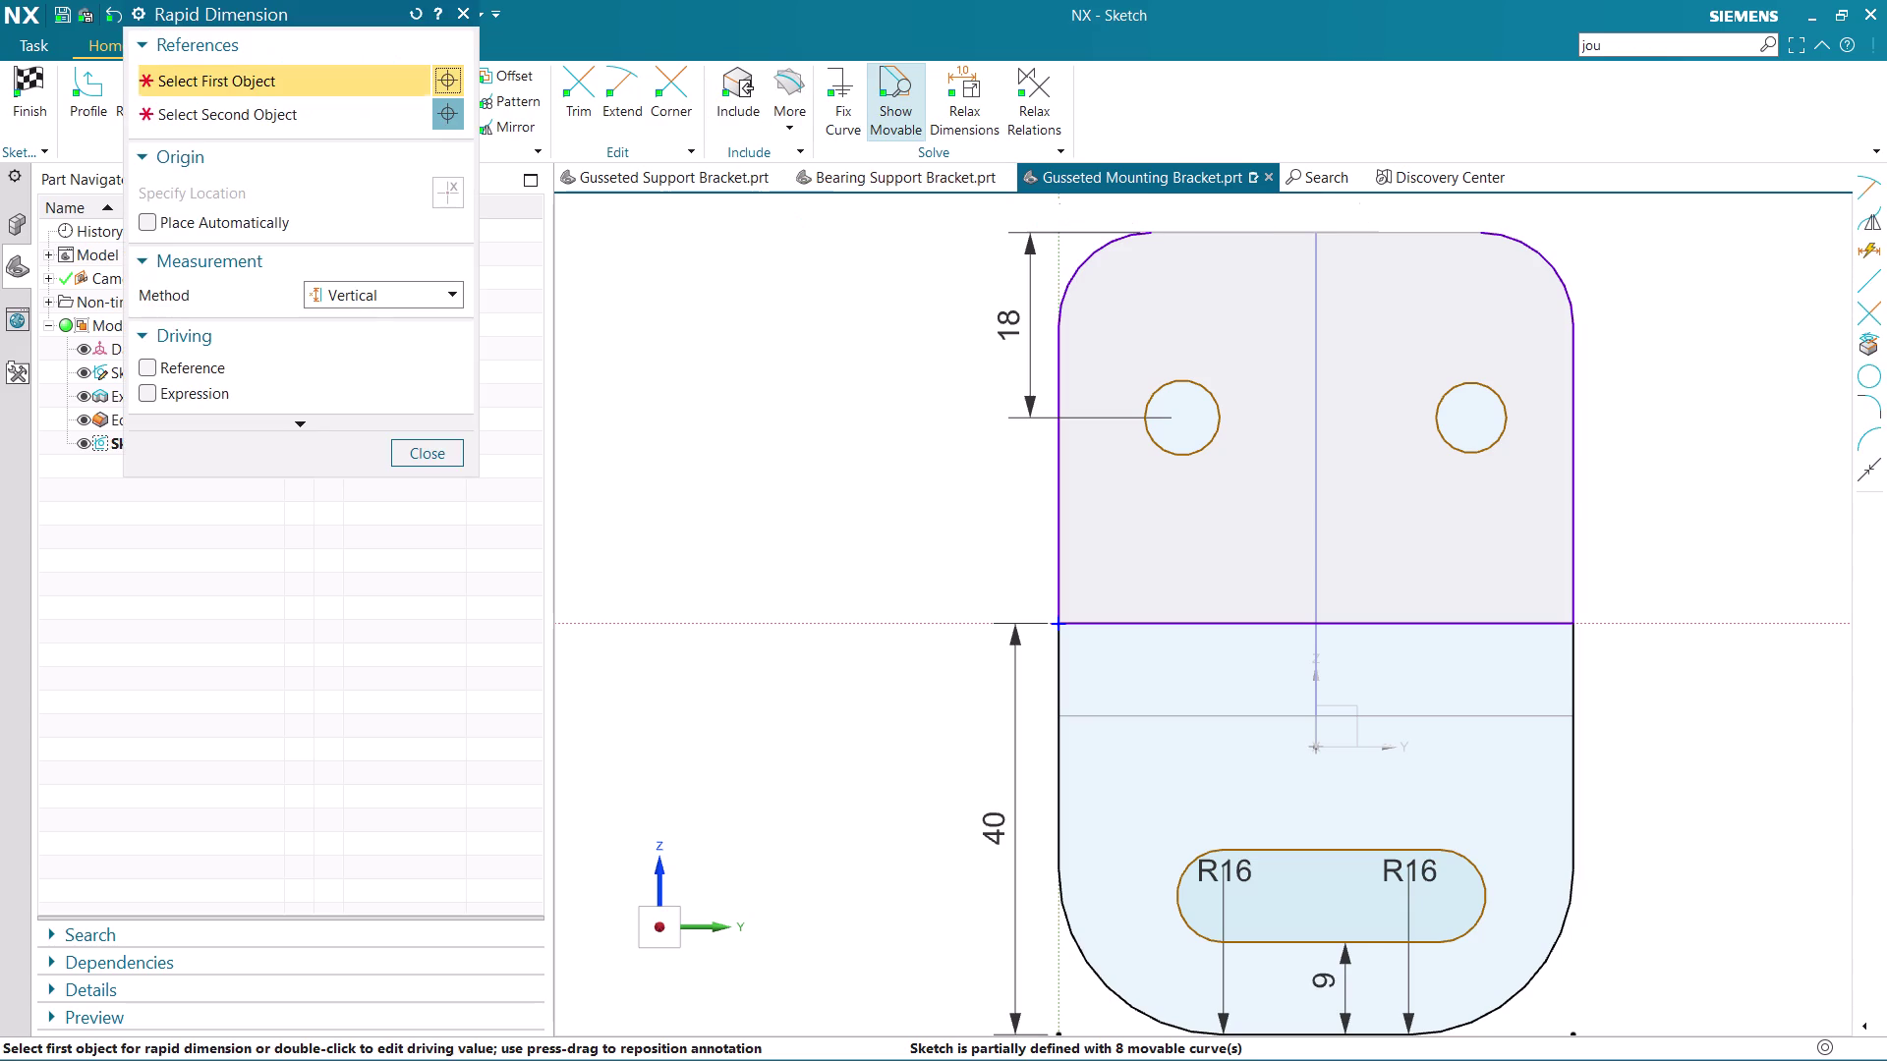
click(419, 291)
click(391, 336)
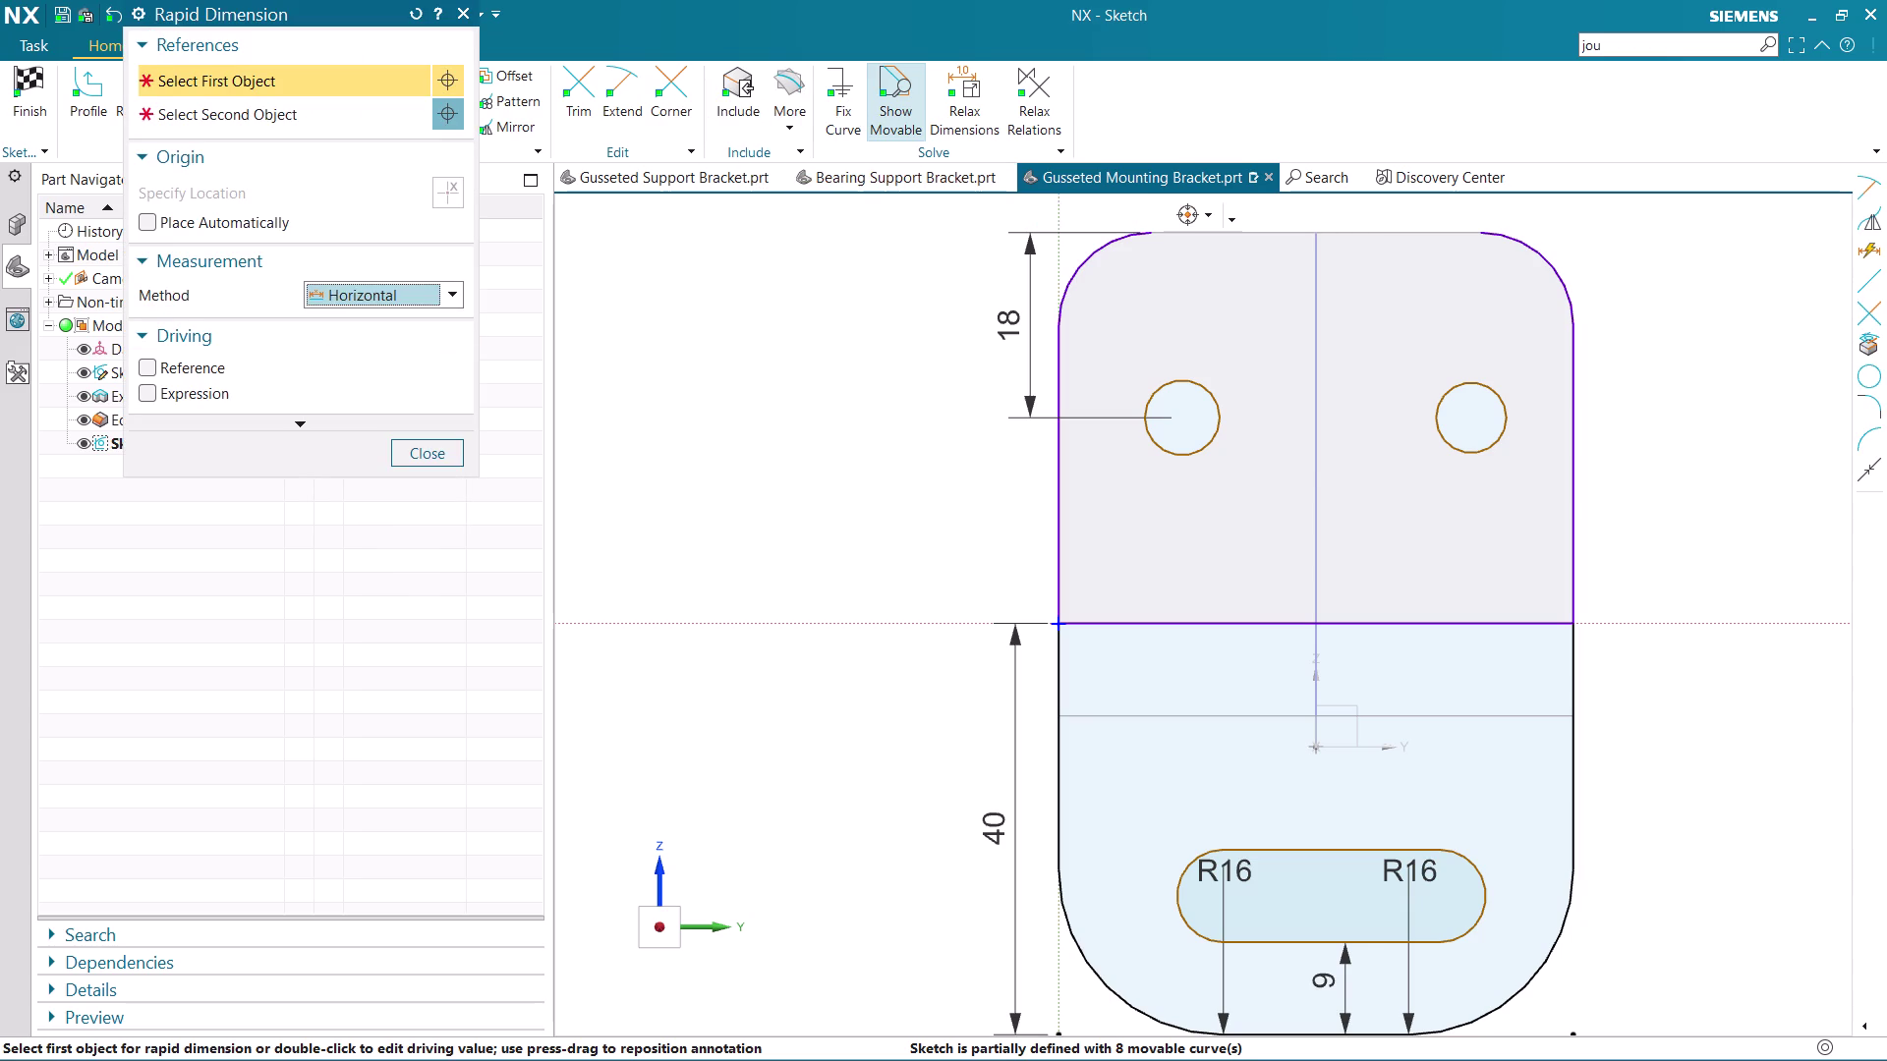
click(1178, 421)
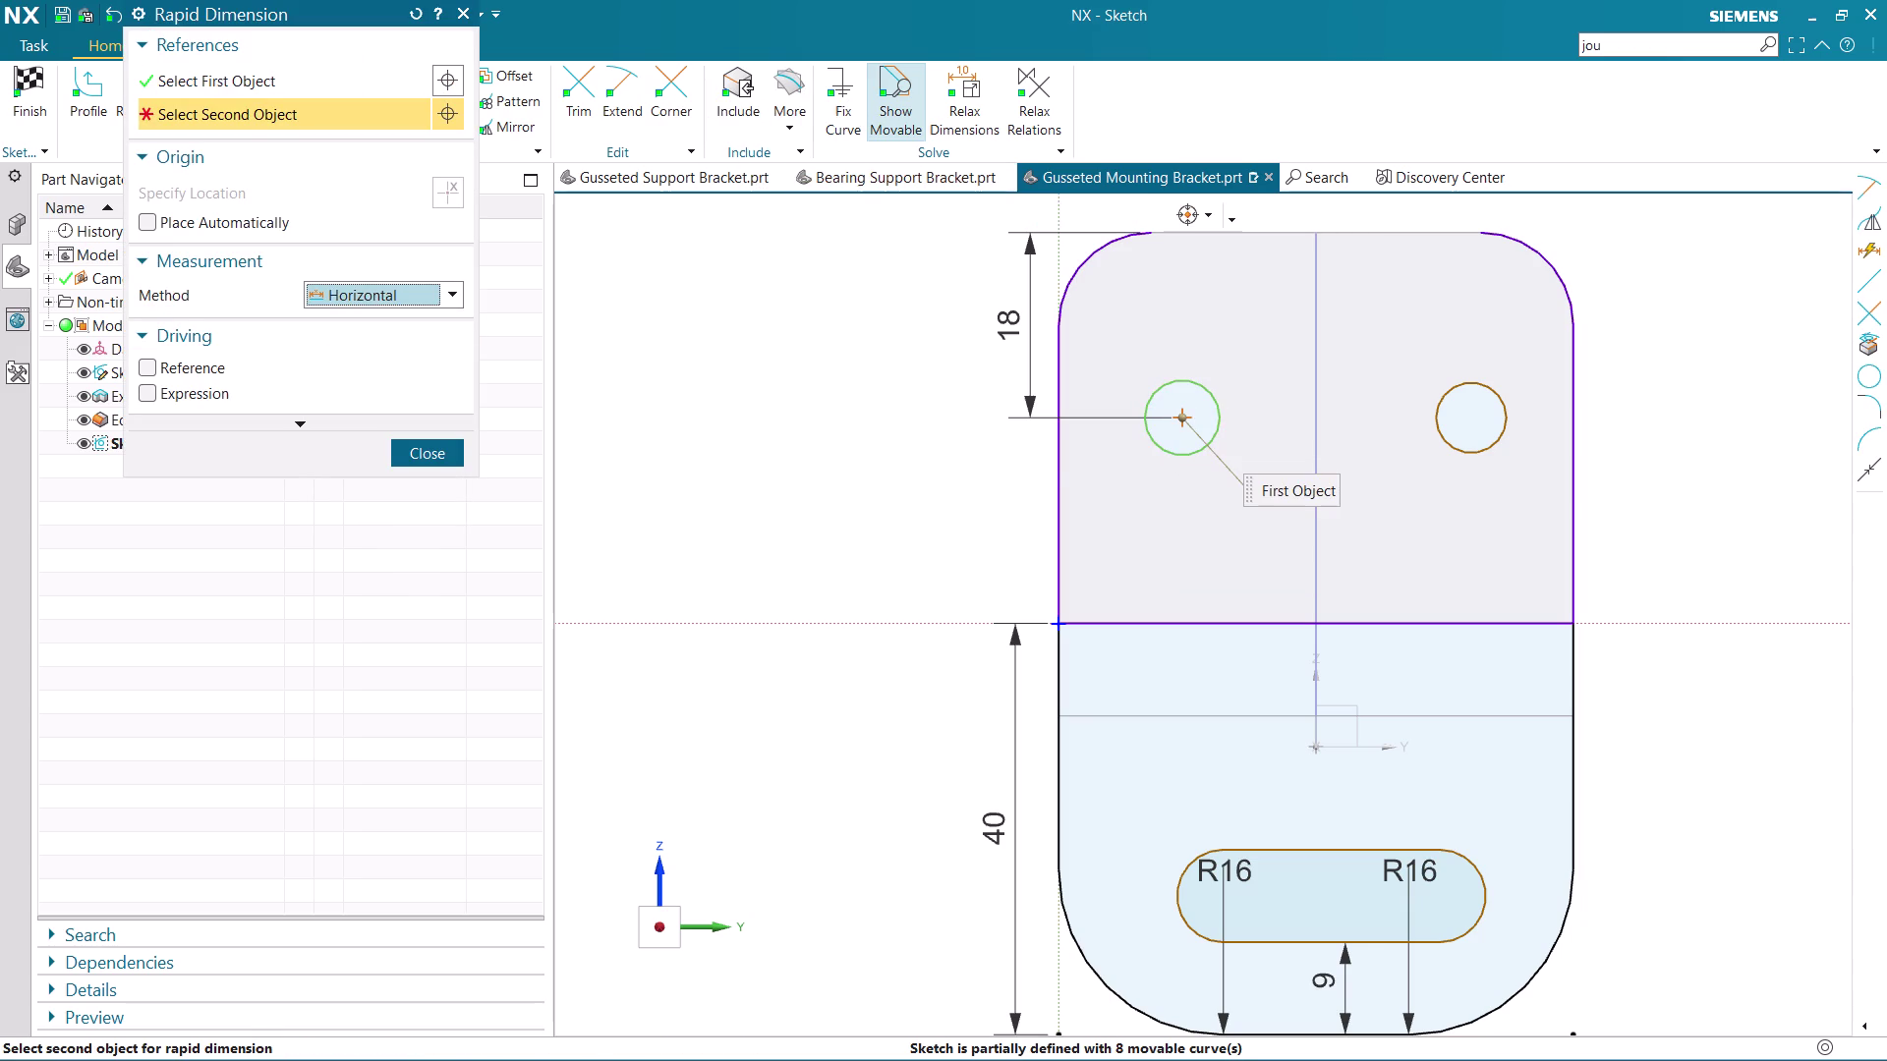
click(1060, 467)
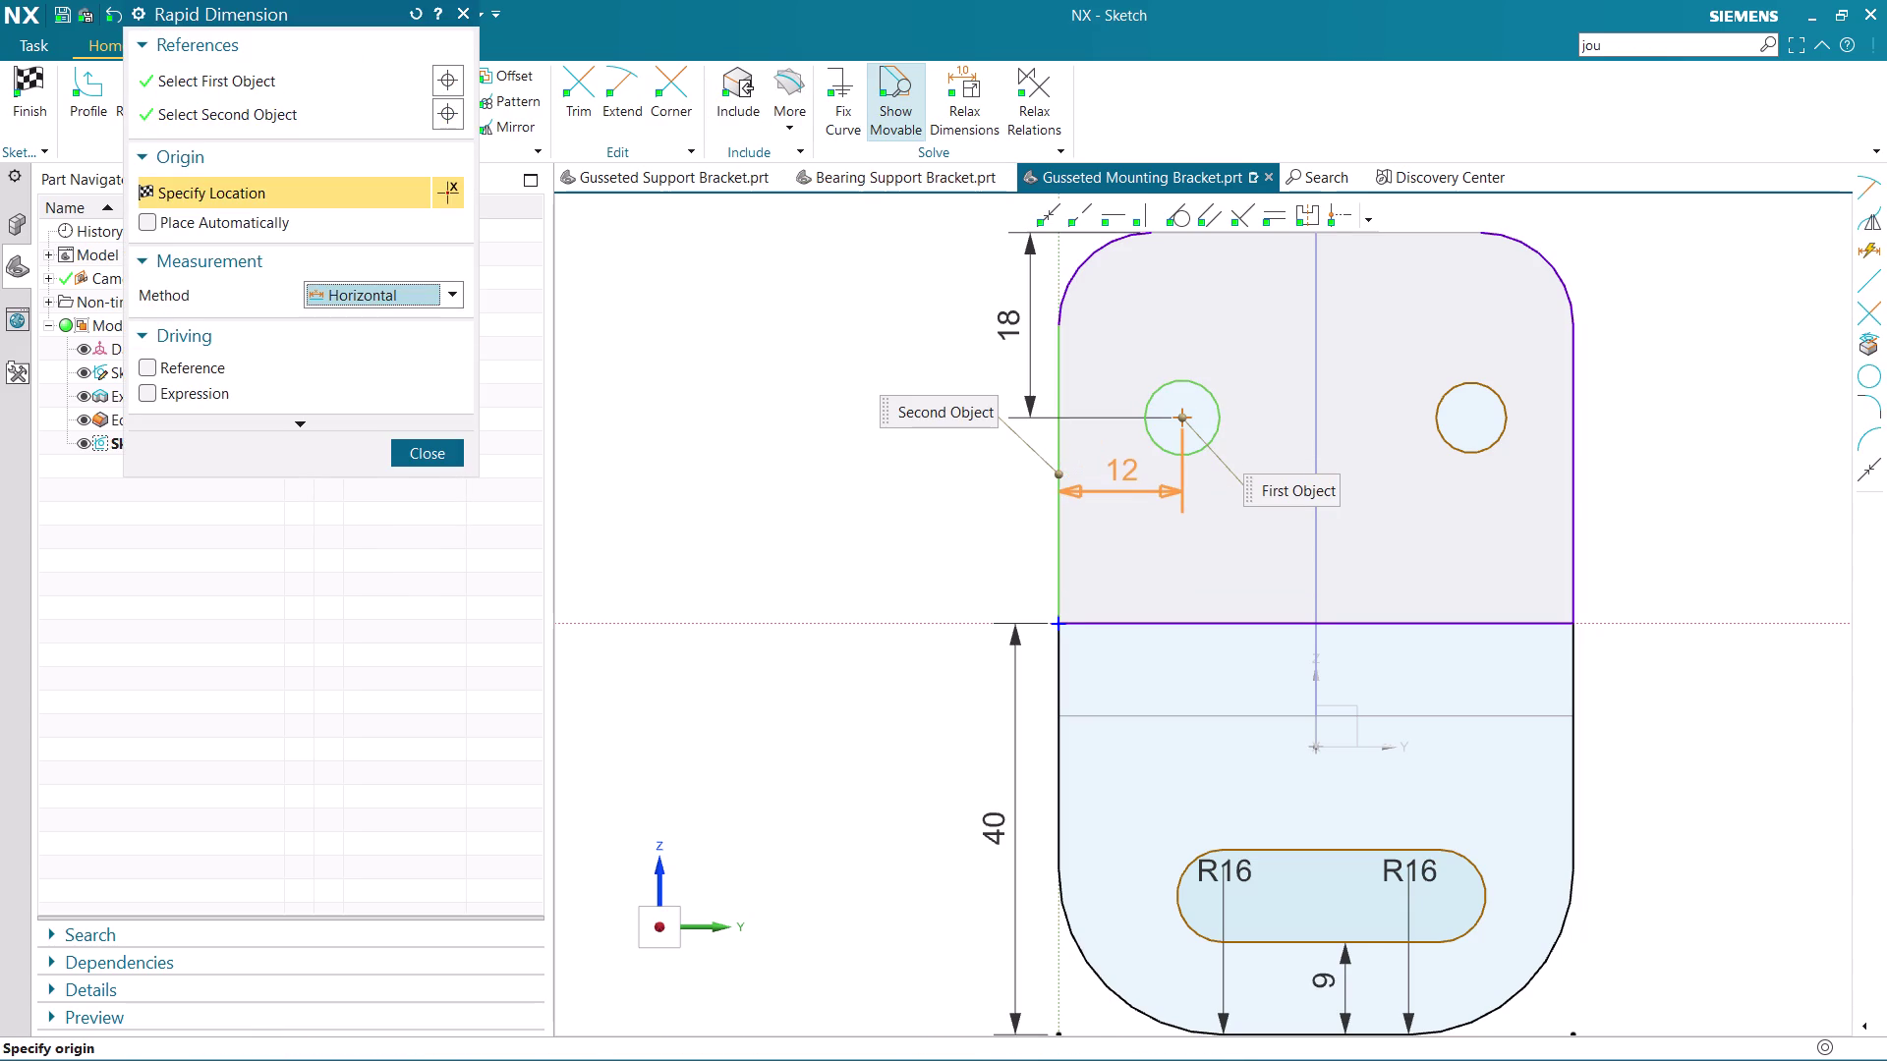
click(1121, 470)
double_click(1120, 469)
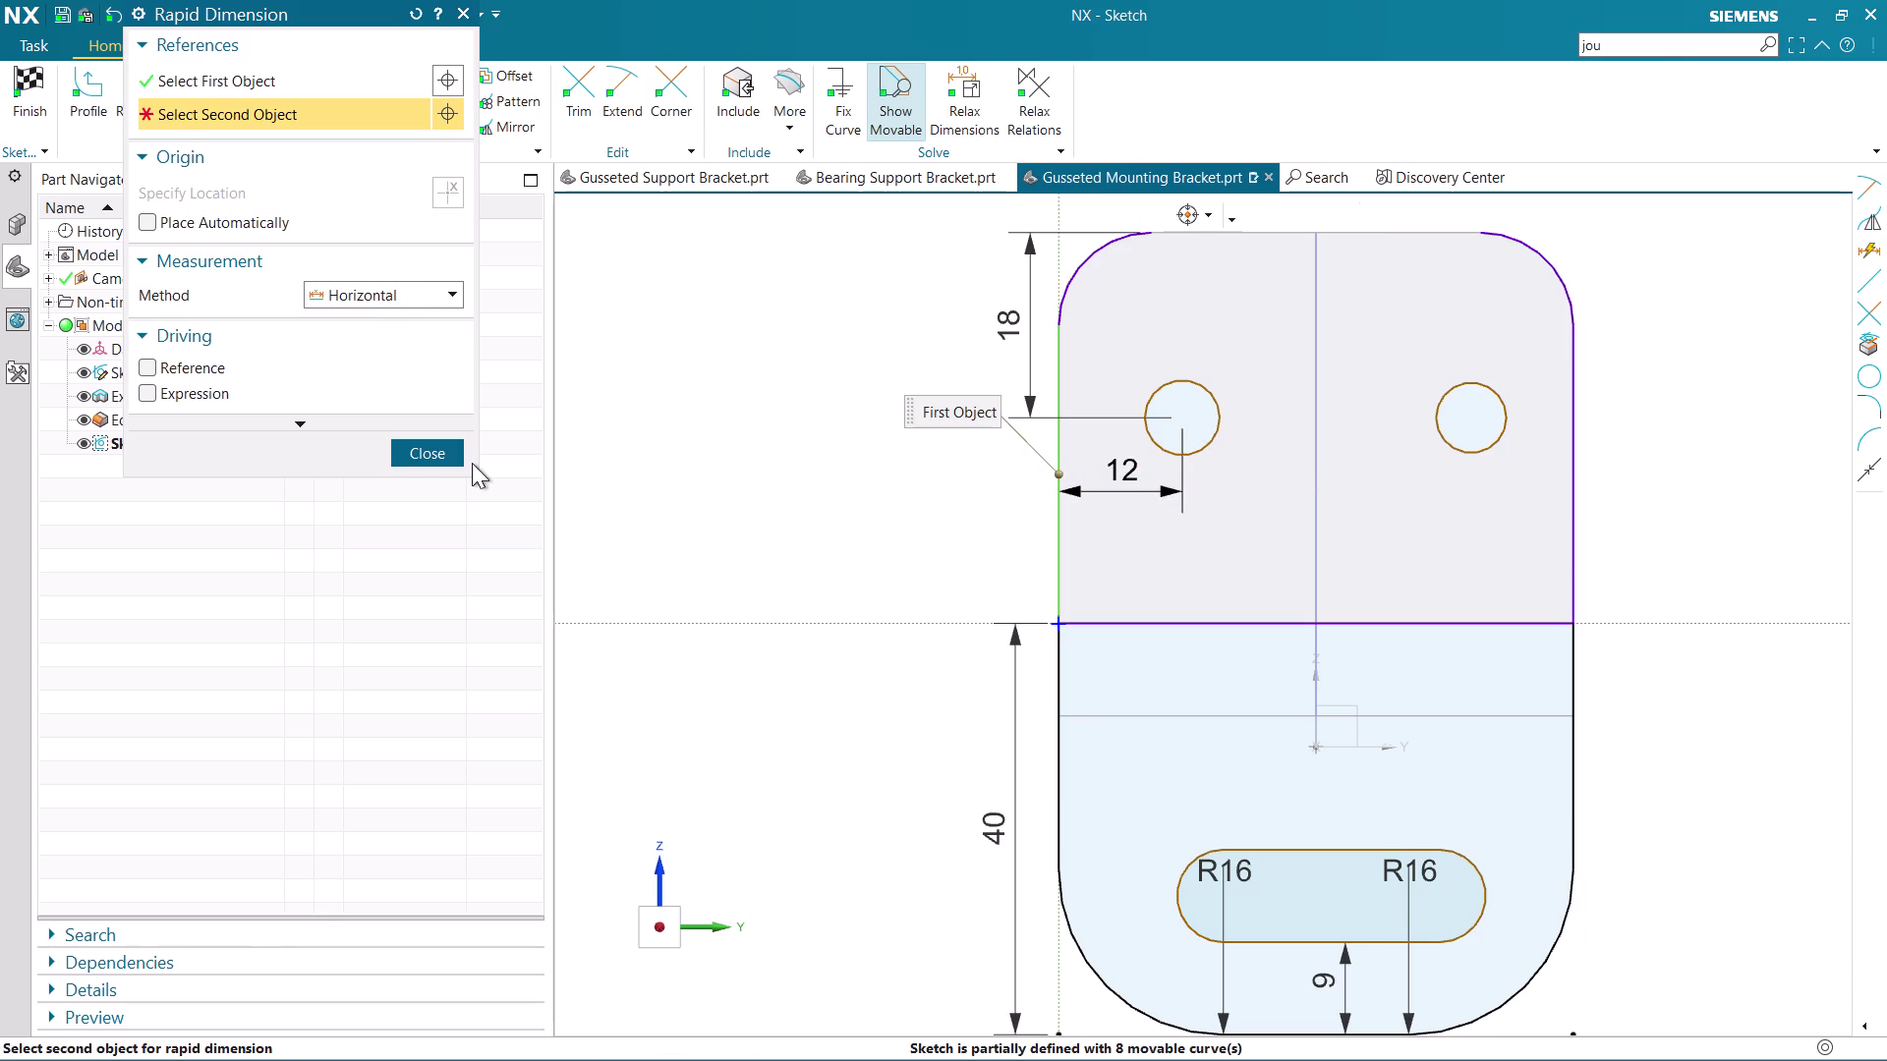
click(454, 453)
Change the left hole's horizontal distance from 12 to 10.
double_click(1139, 467)
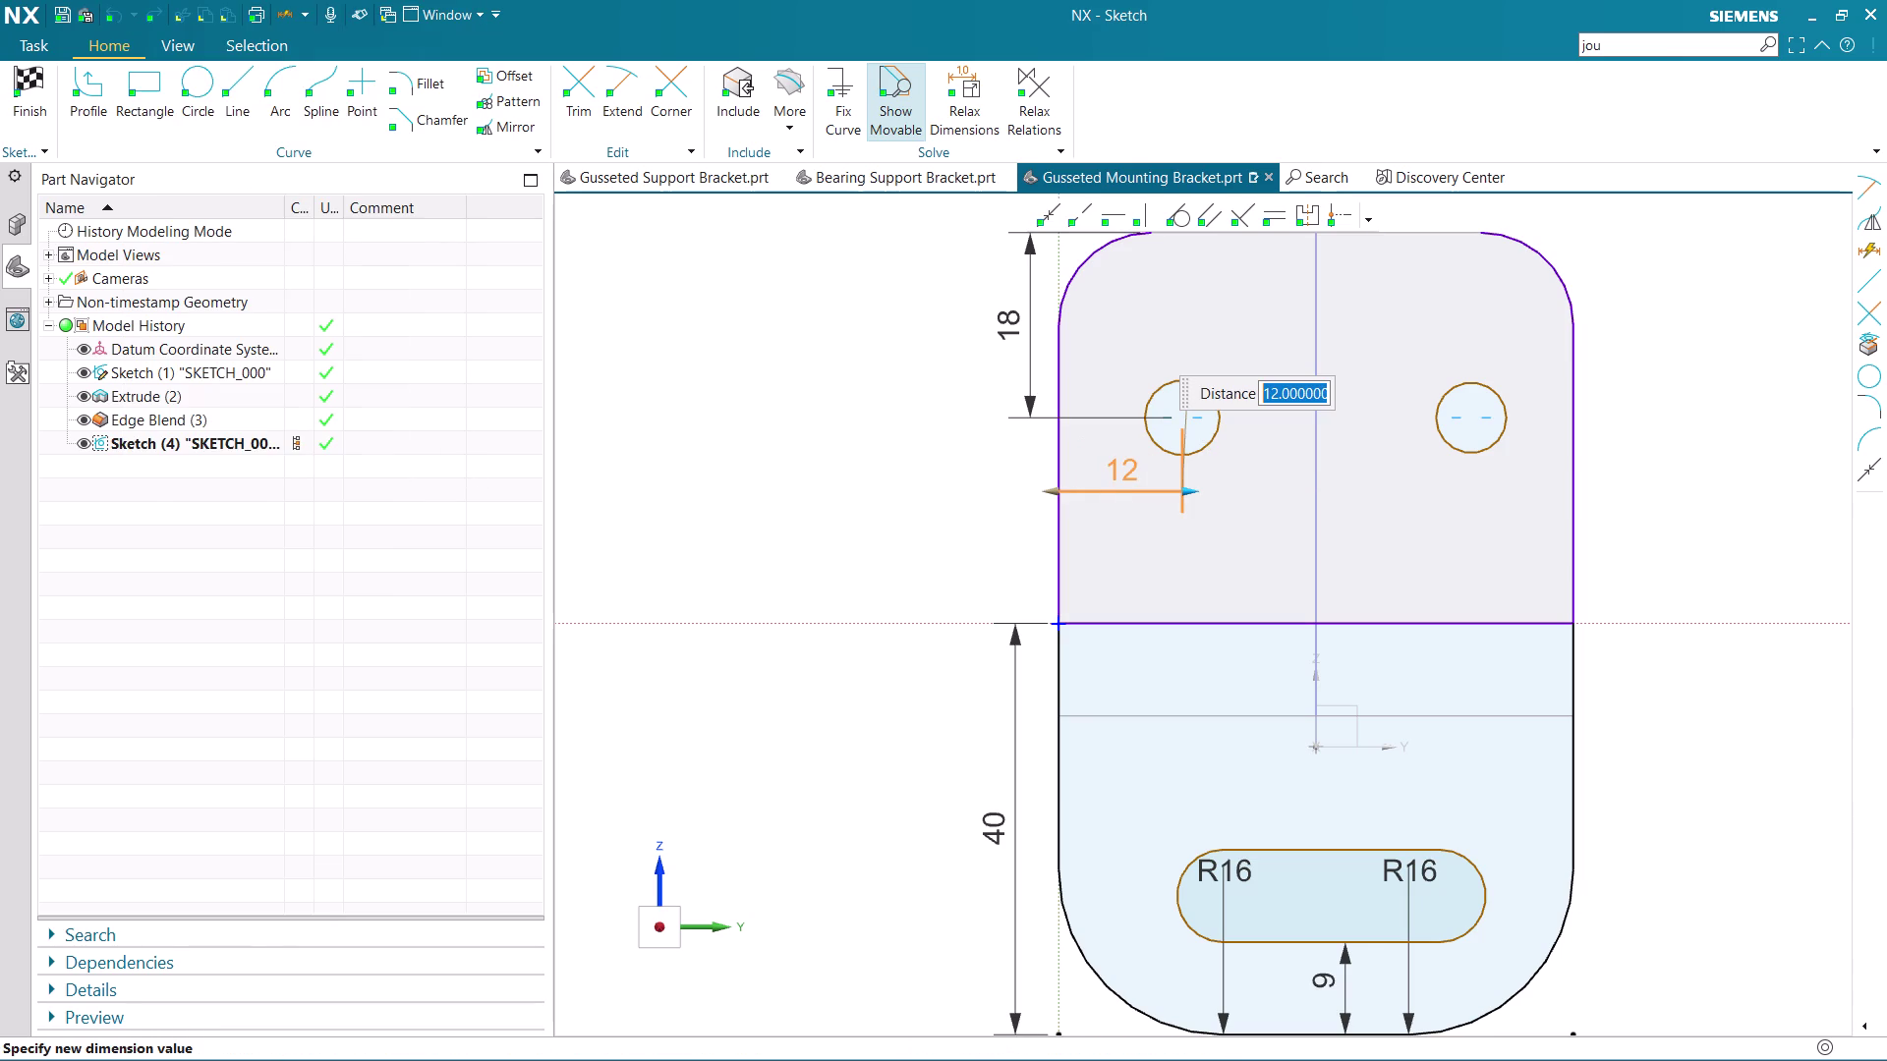
key(1)
key(0)
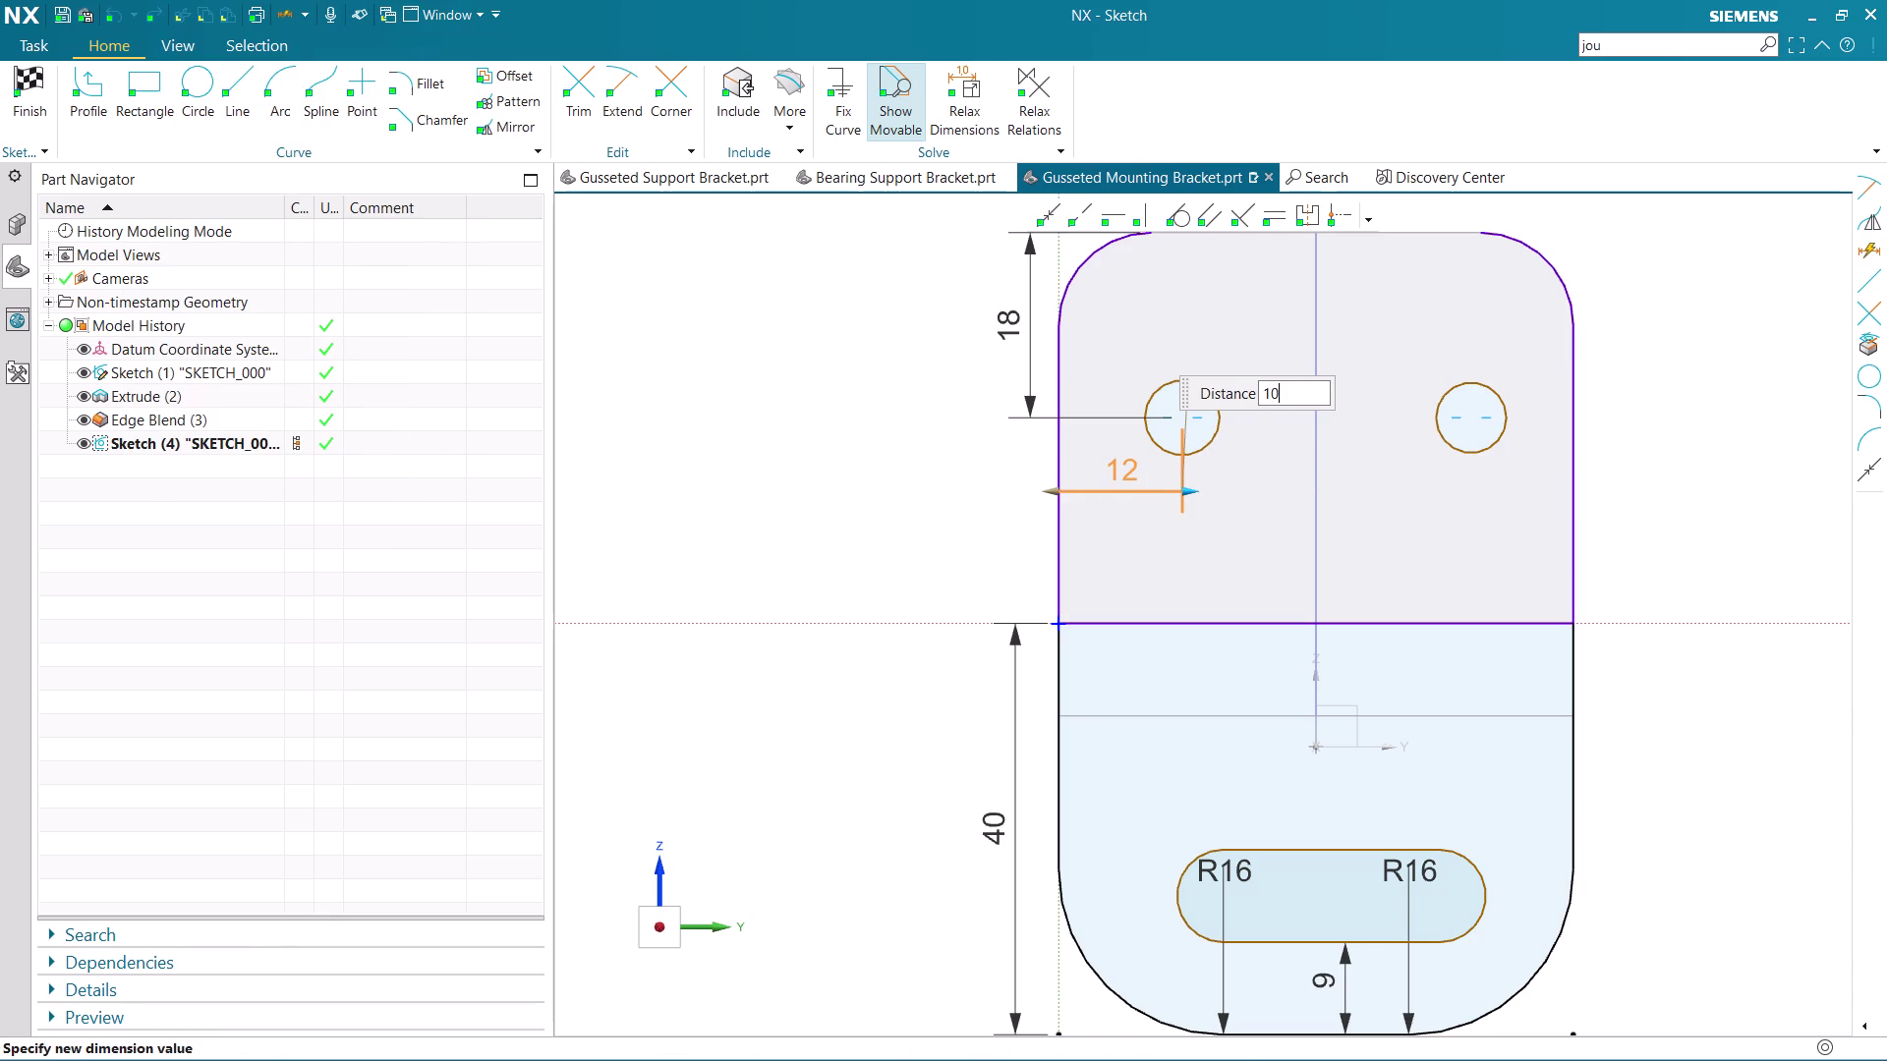
key(Return)
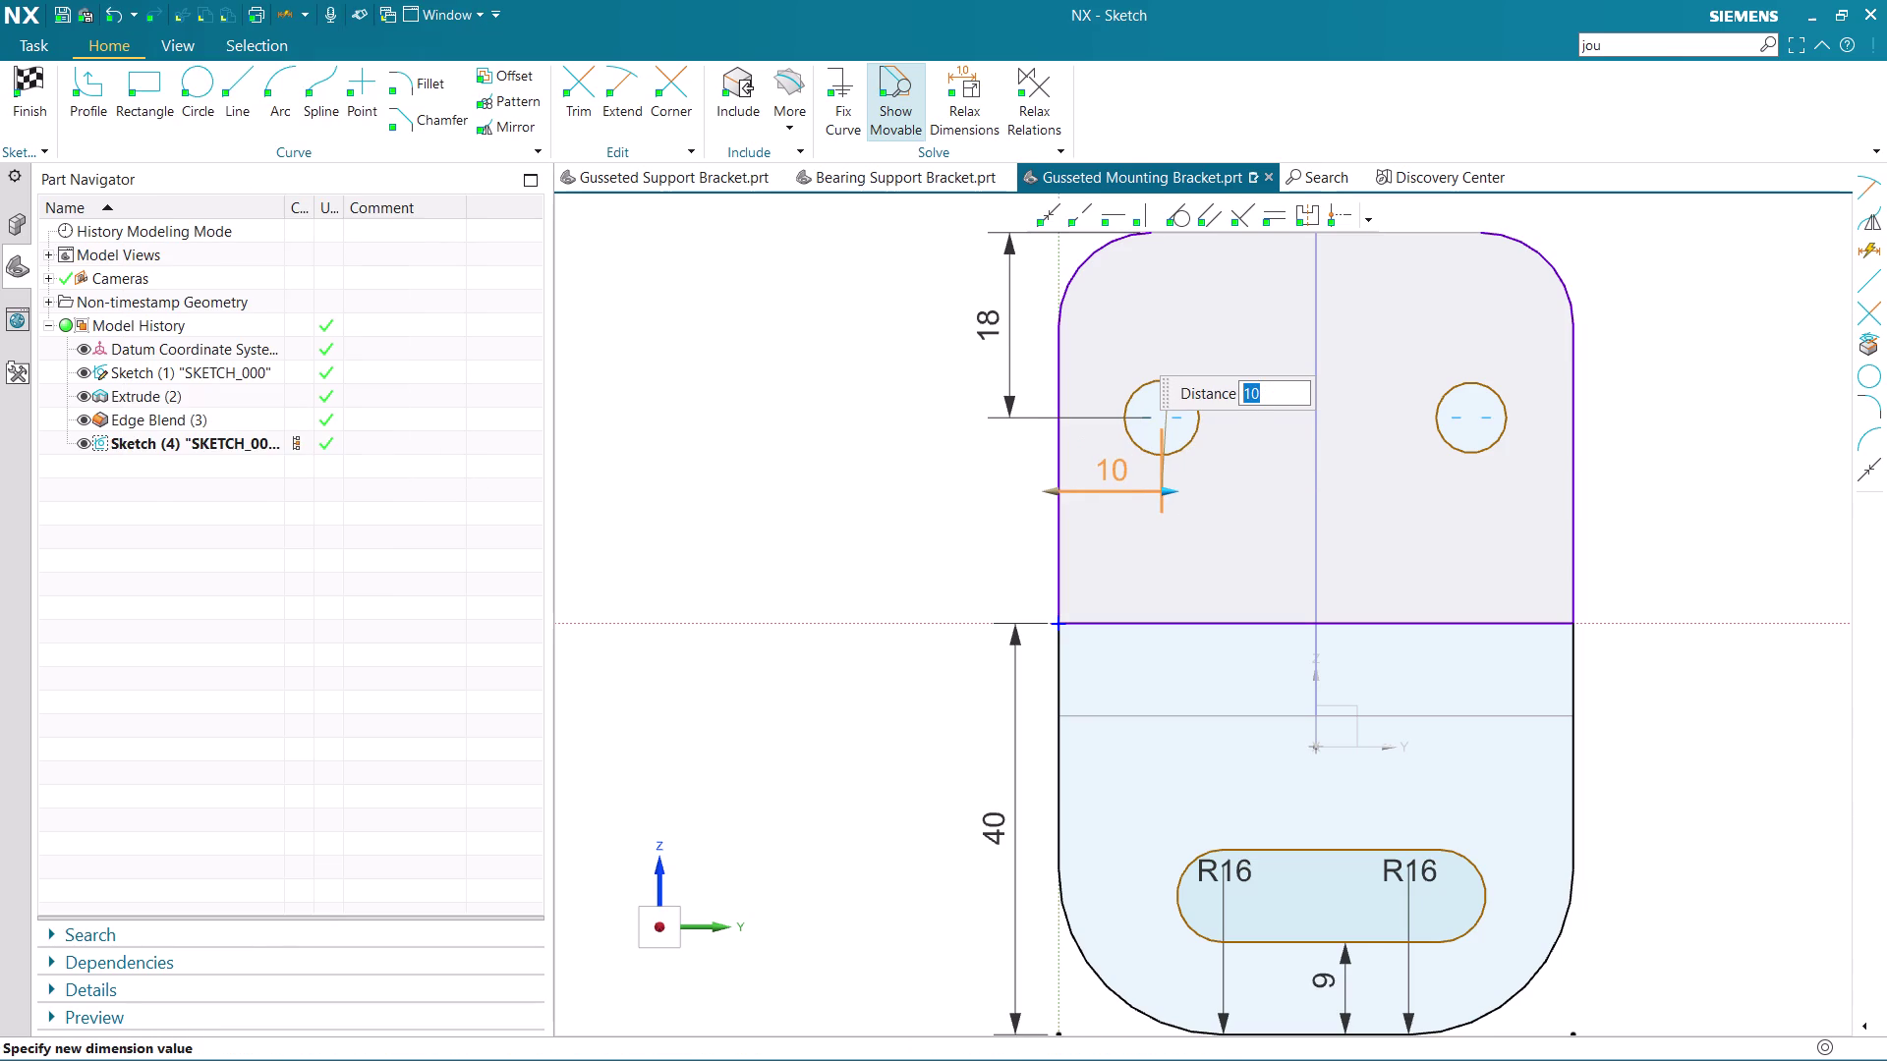
middle_click(1139, 468)
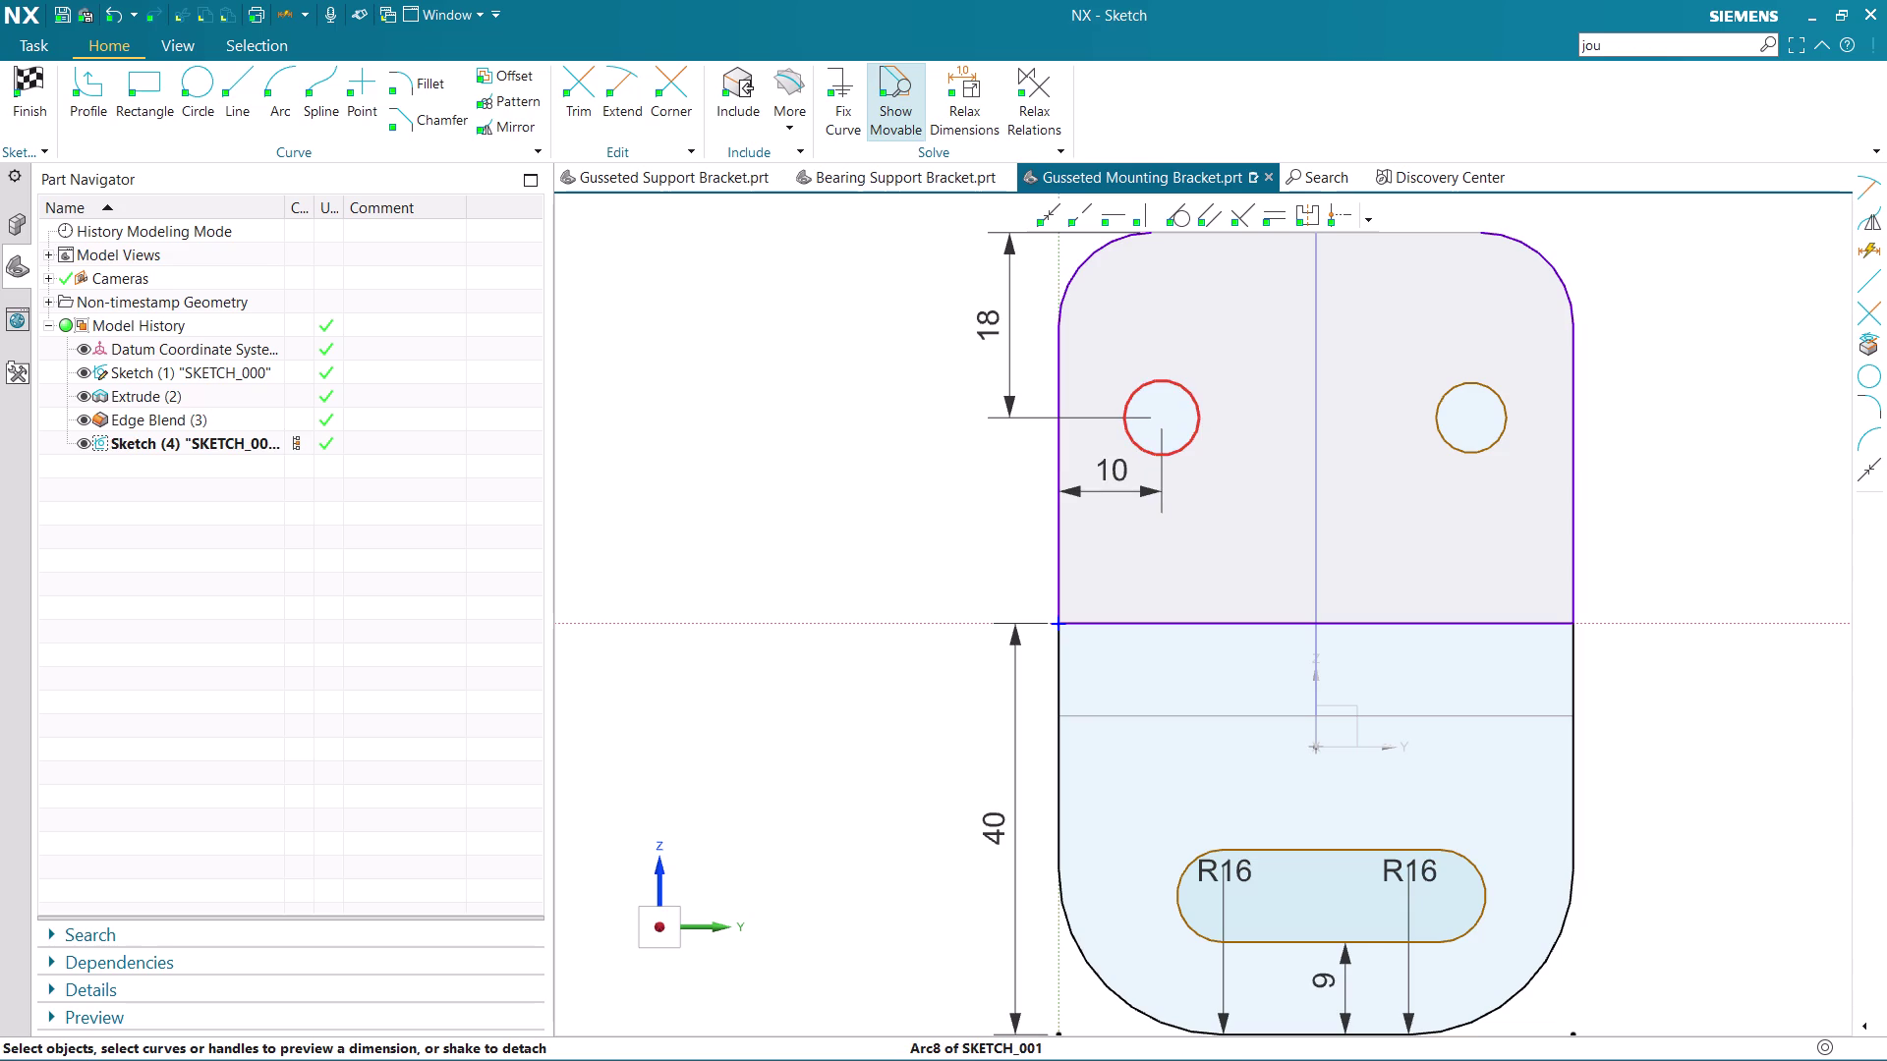
key(Escape)
Set the left hole's diameter to 9.
click(1195, 403)
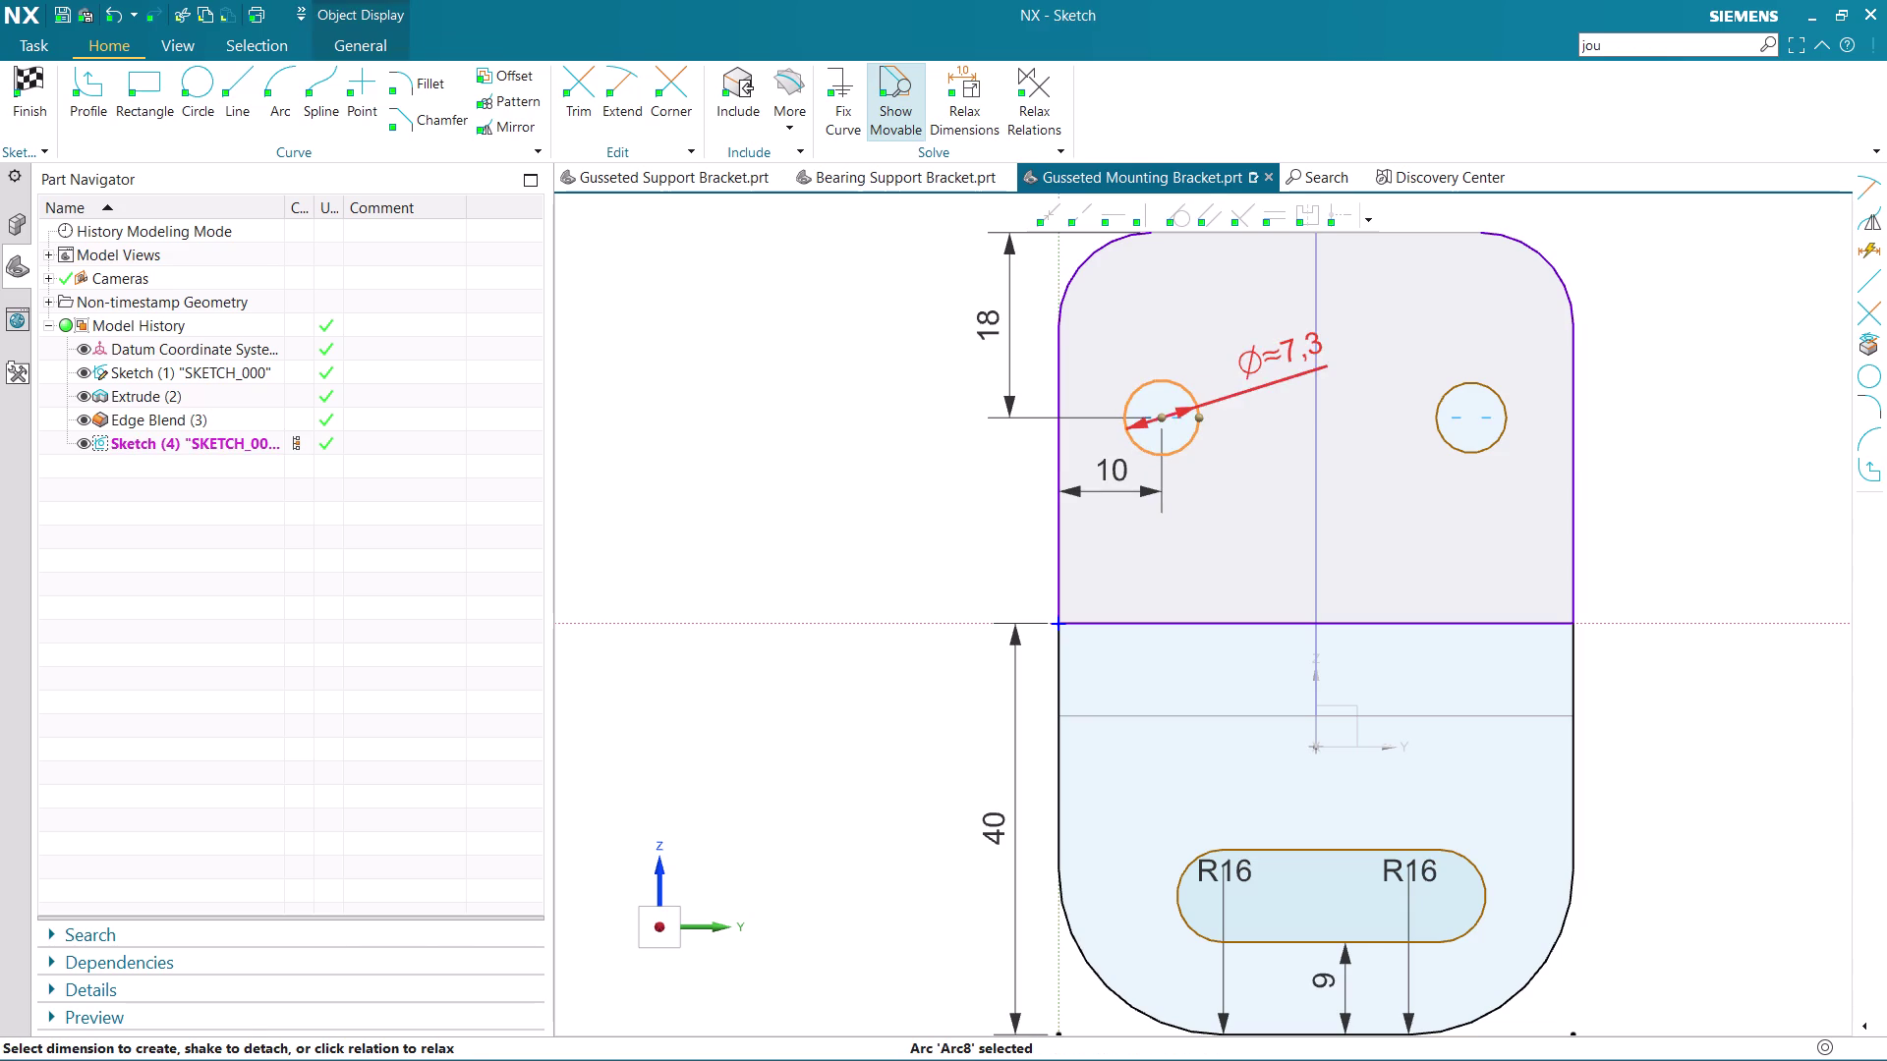
double_click(1278, 339)
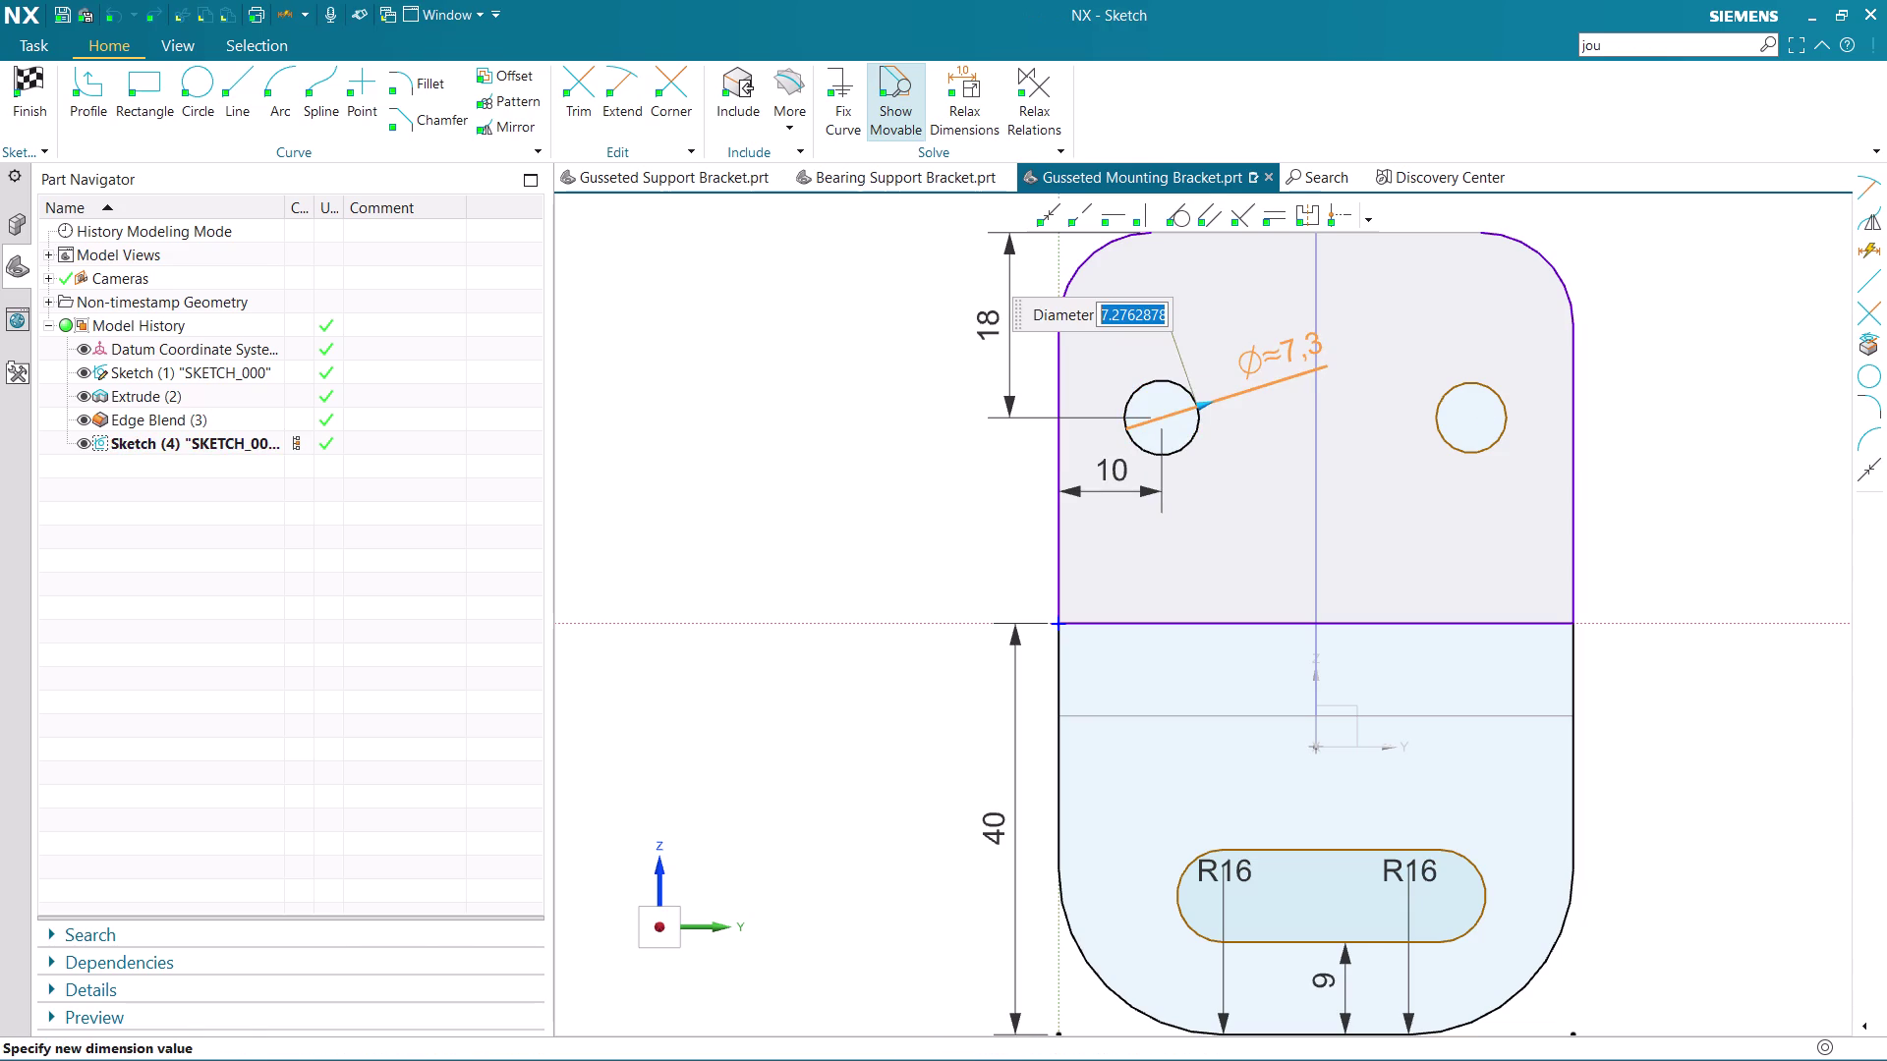
key(9)
key(Return)
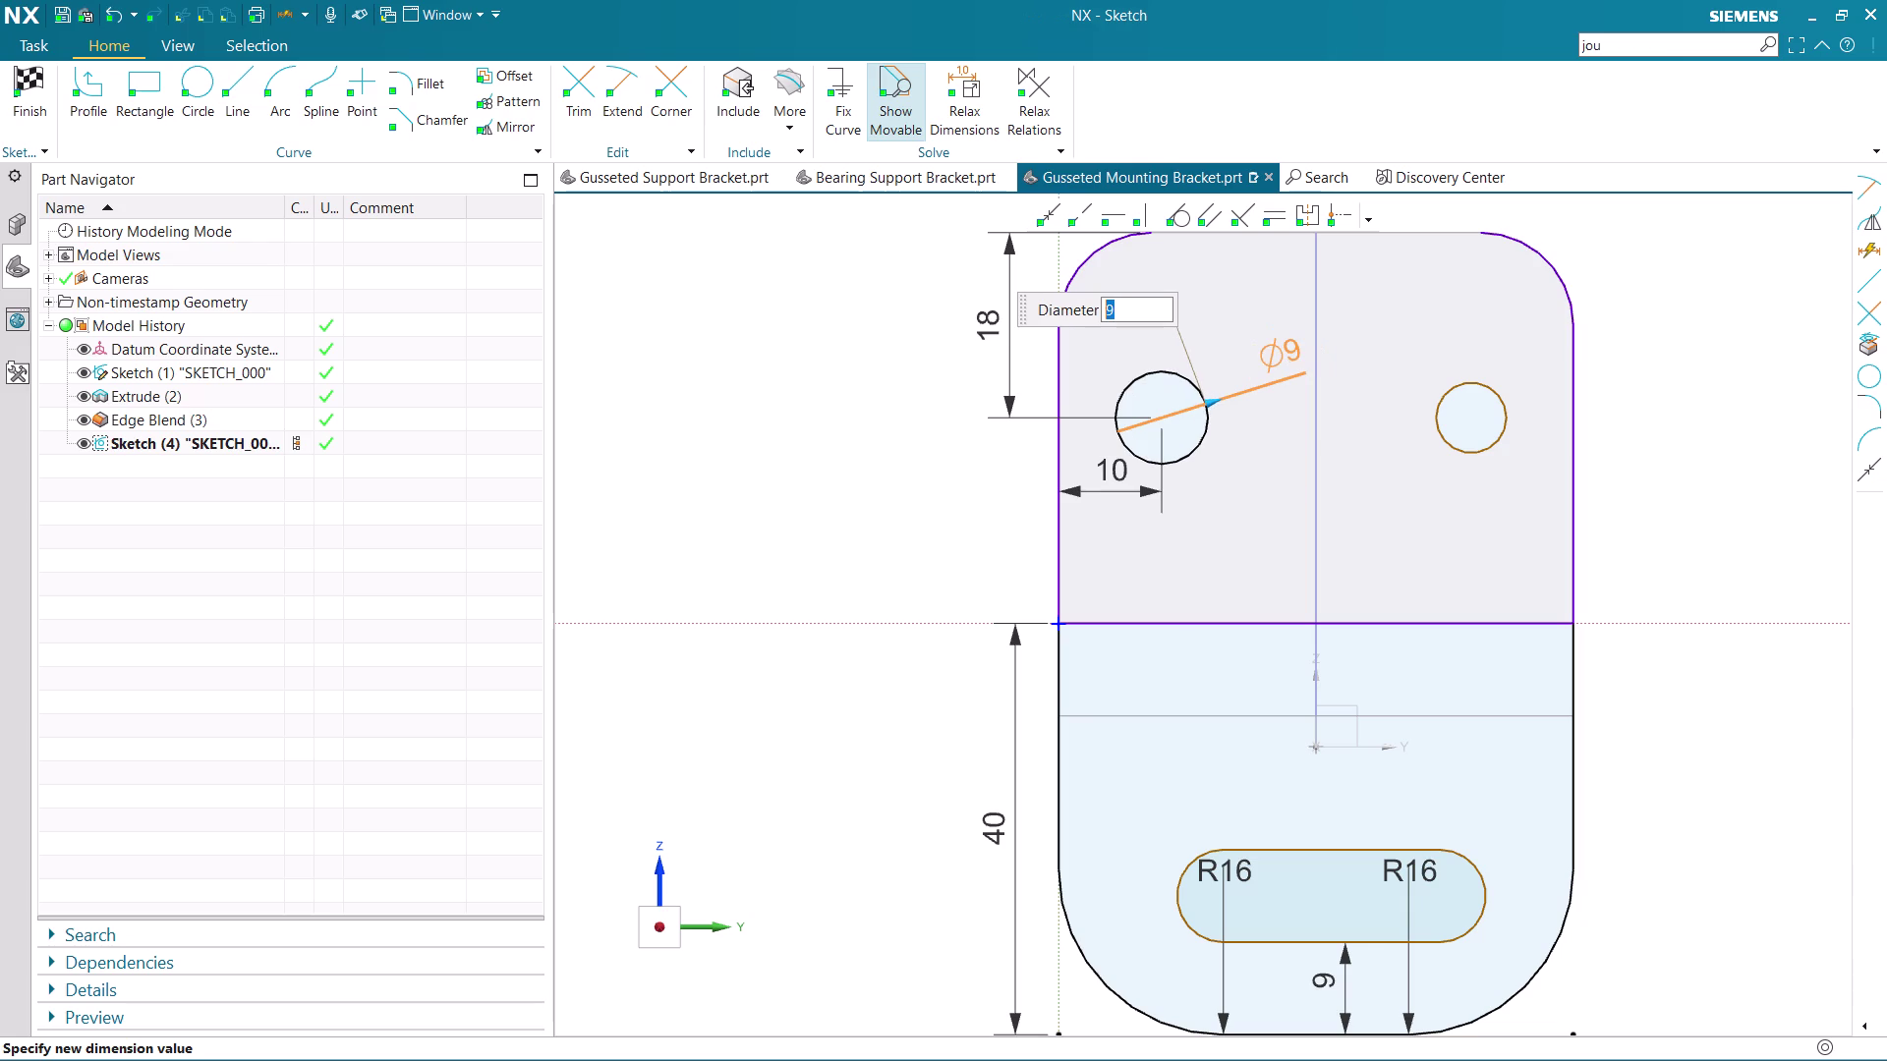
middle_click(1379, 392)
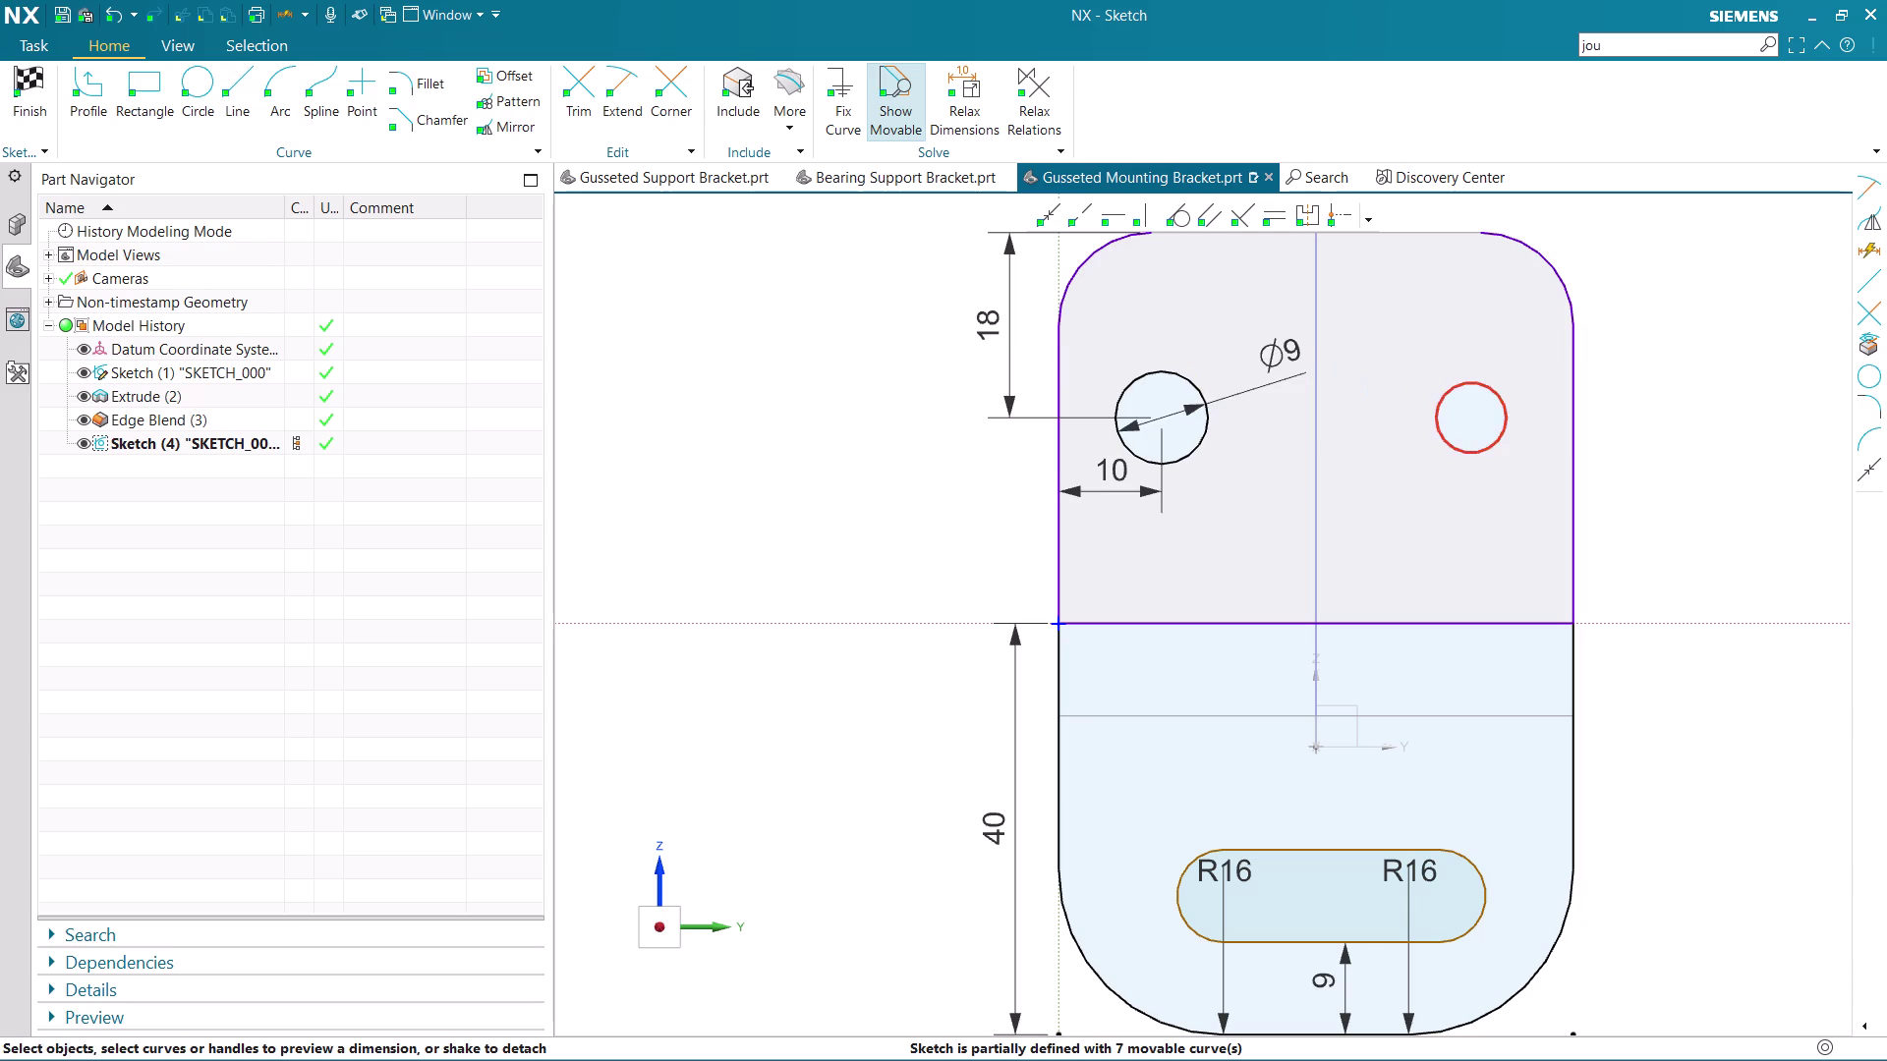
Set the right hole's diameter to 9.
click(1468, 453)
double_click(1585, 351)
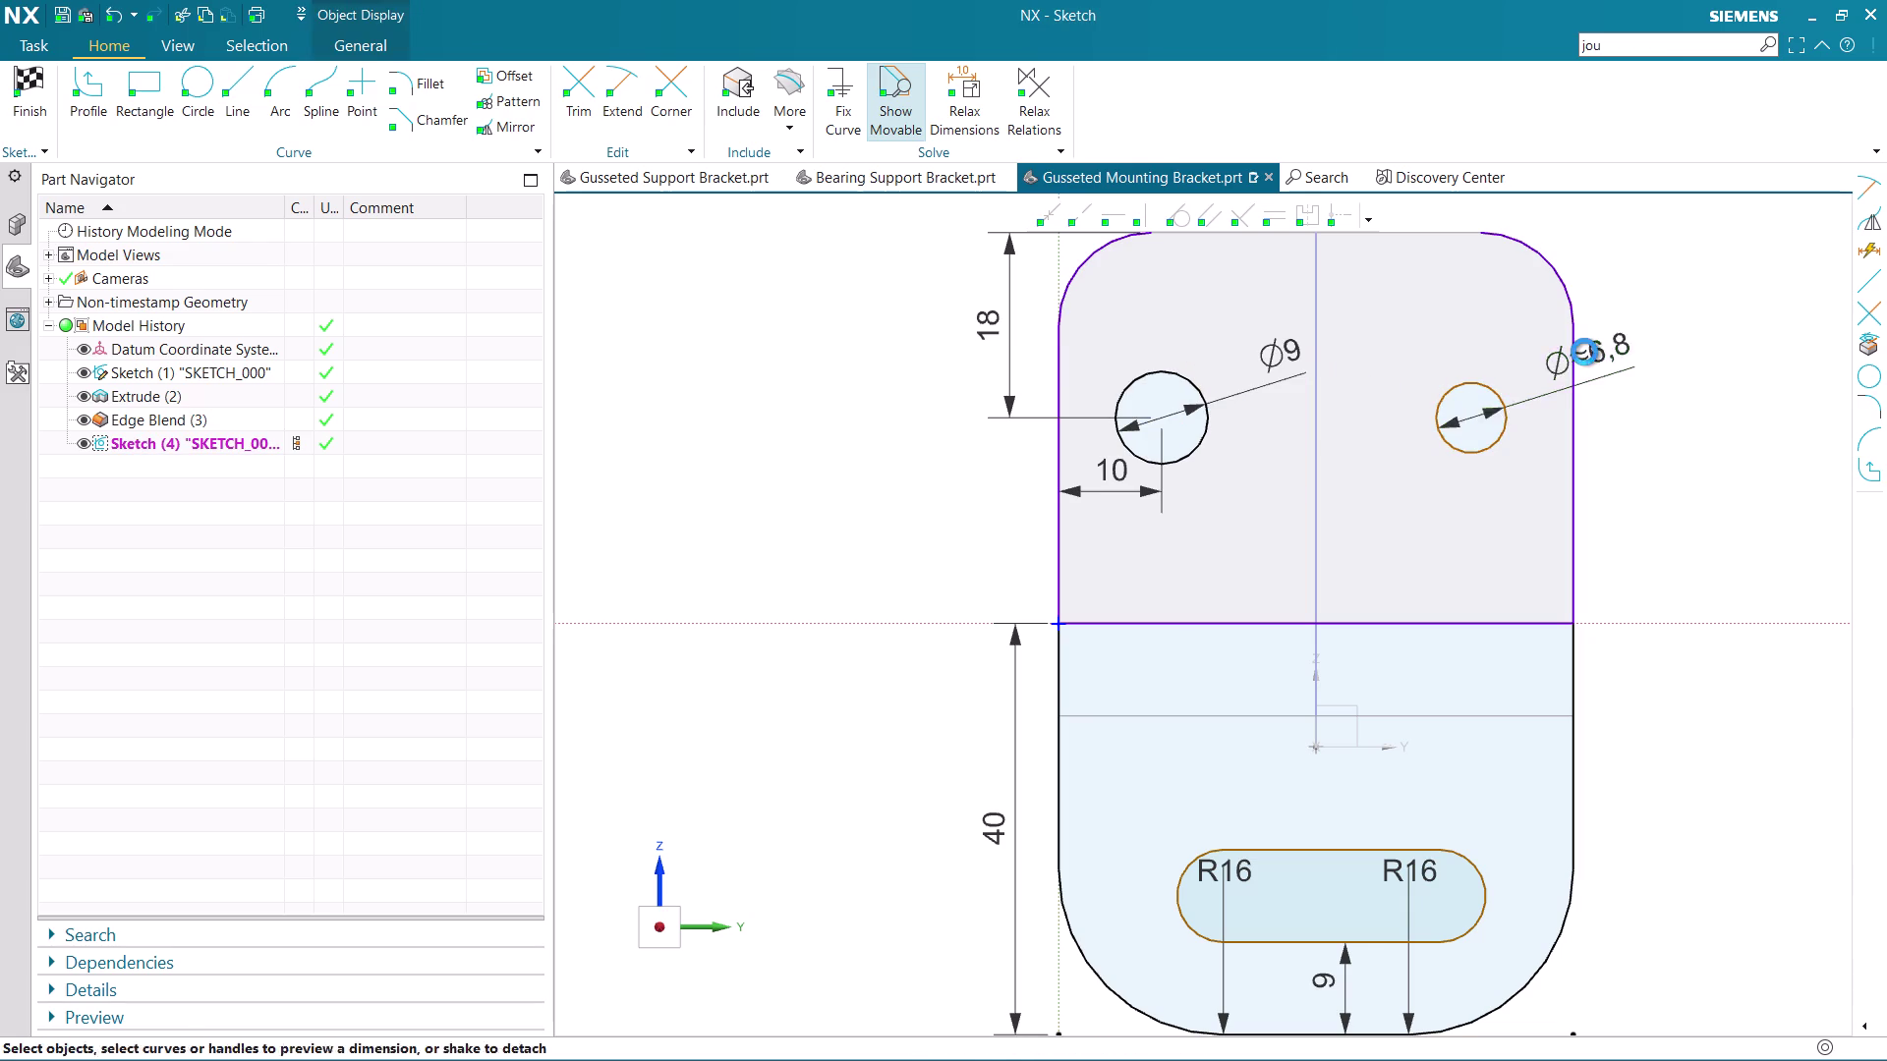
key(9)
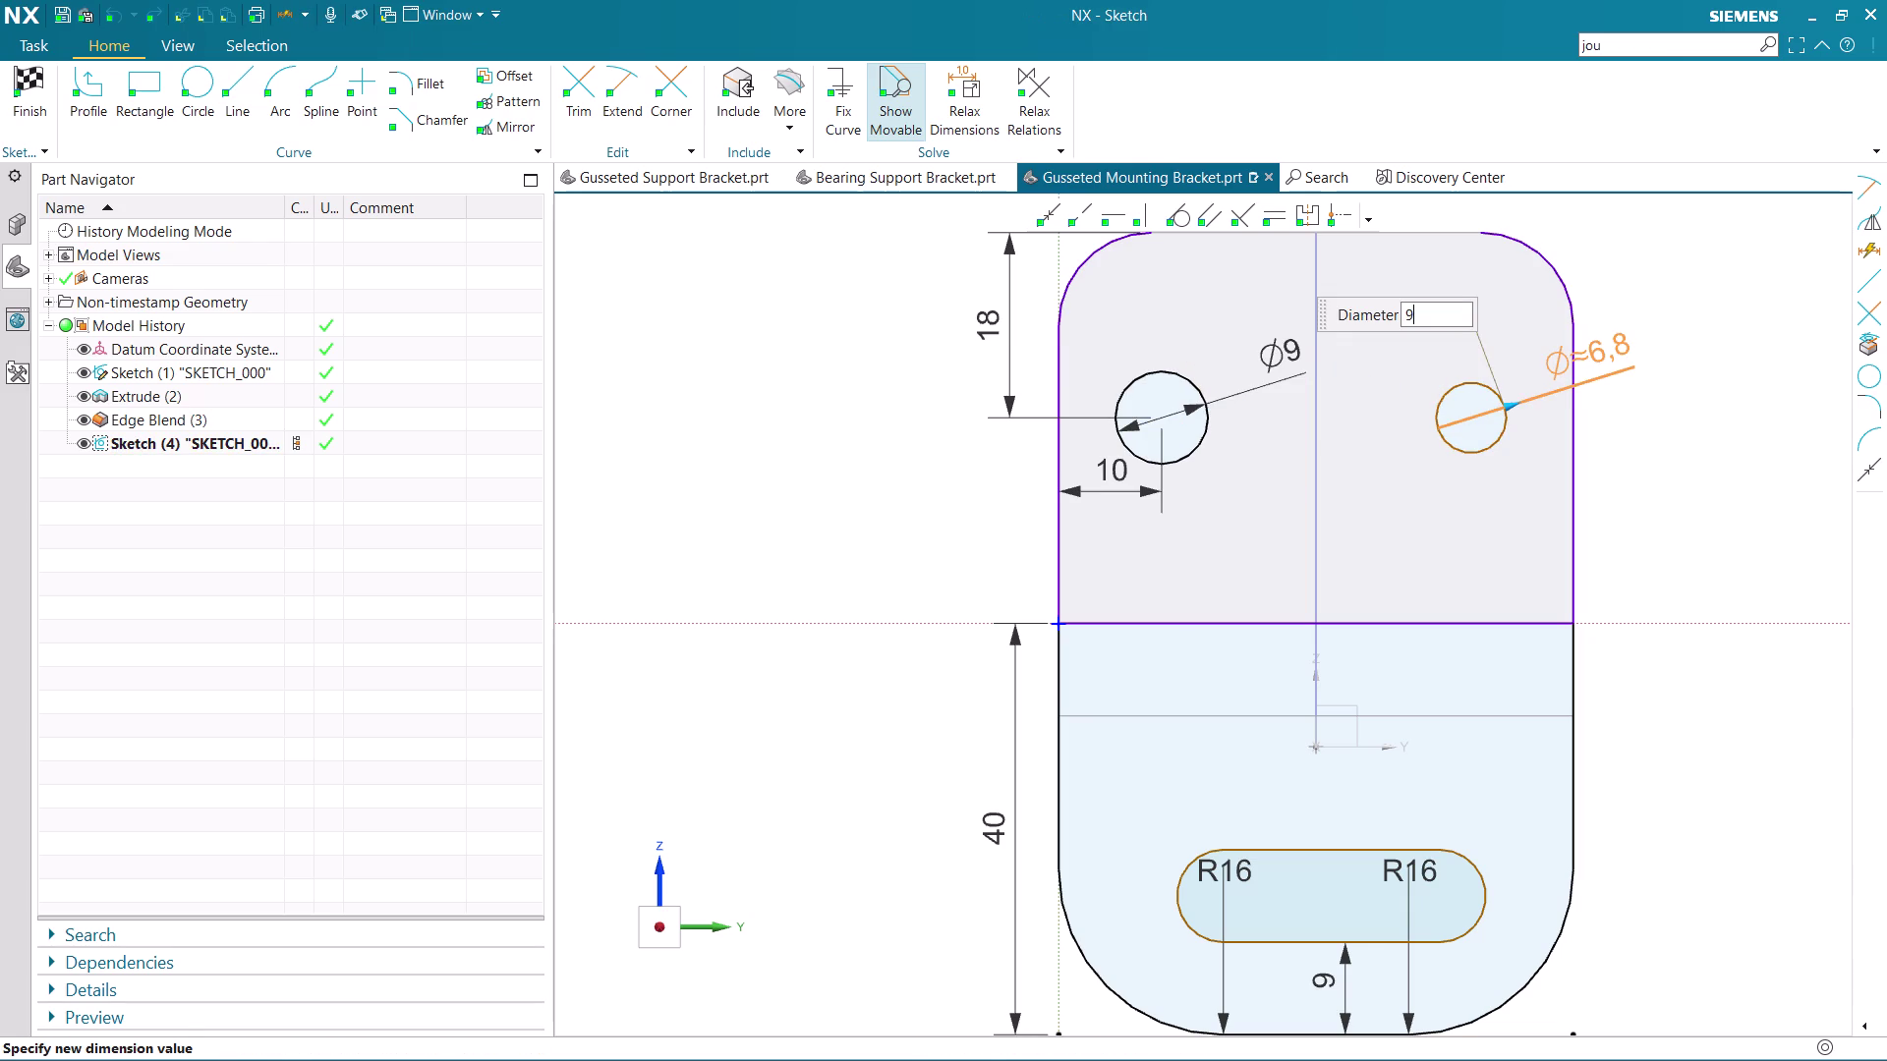
key(Return)
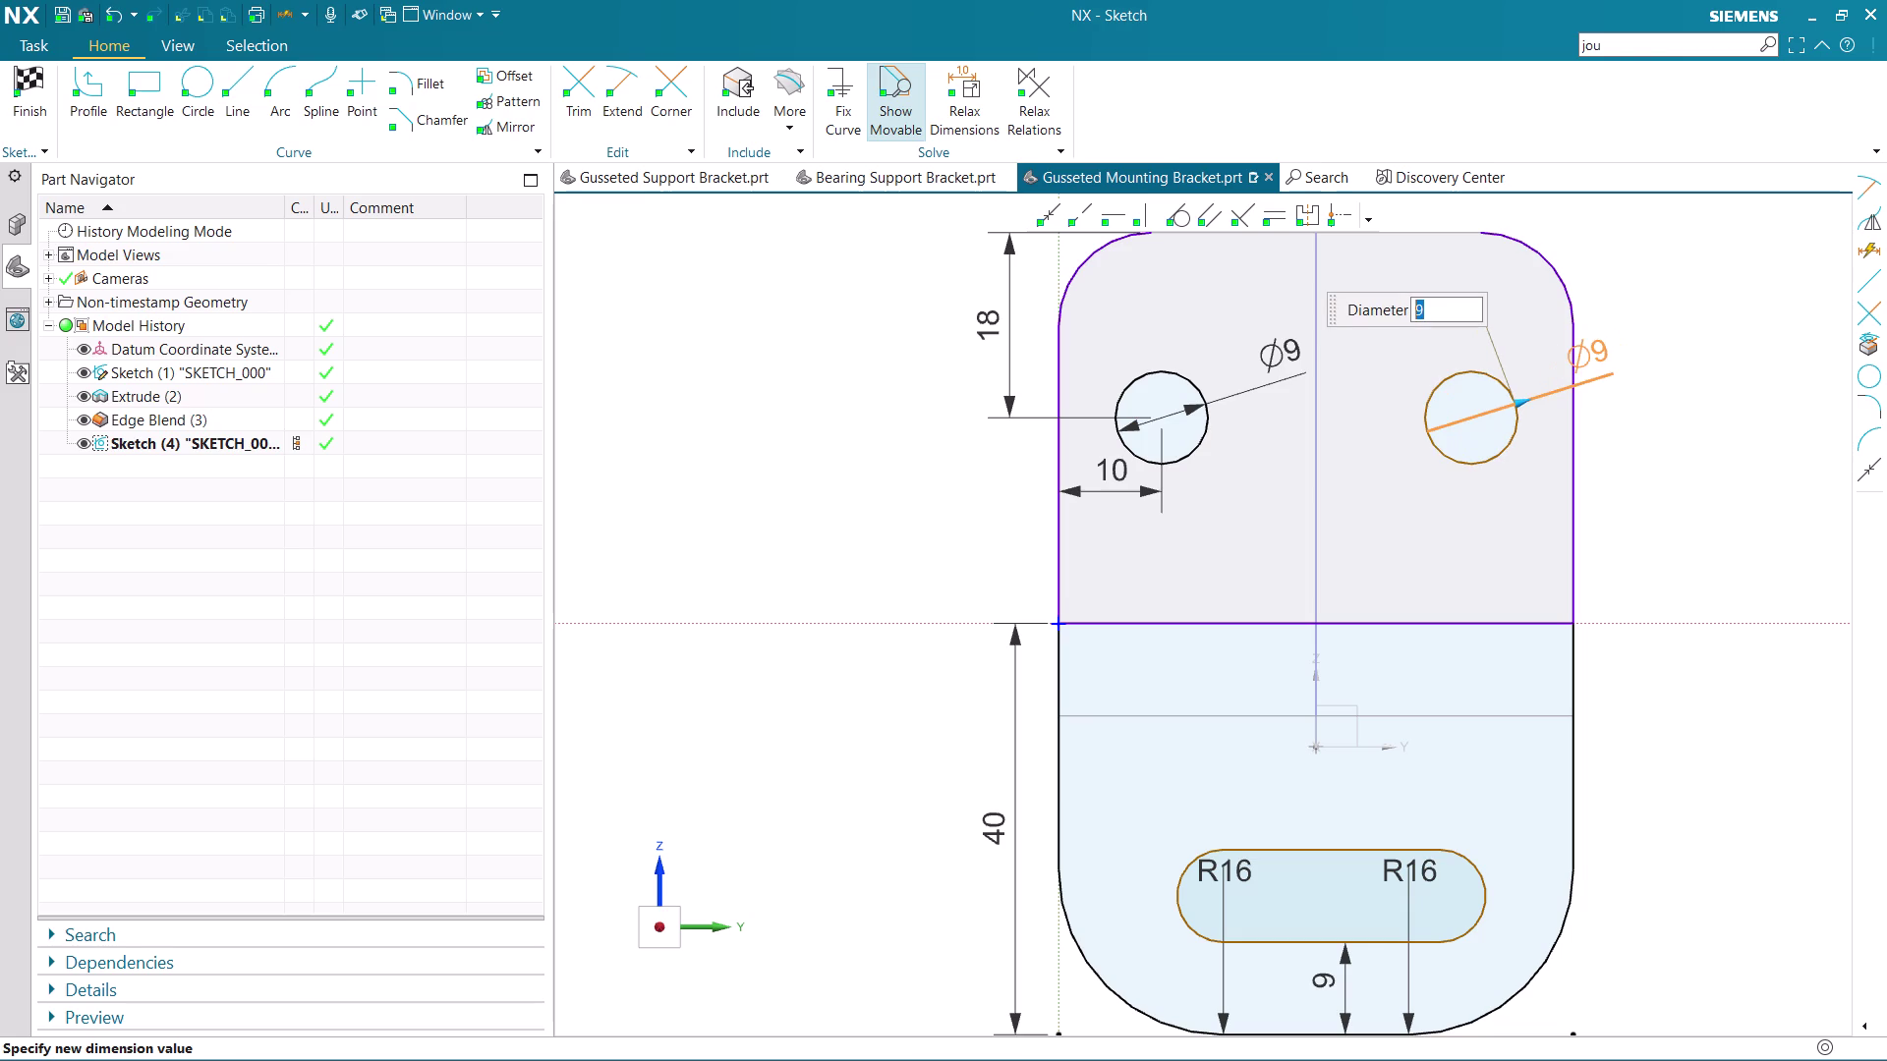
middle_click(1705, 386)
scroll(up, 3)
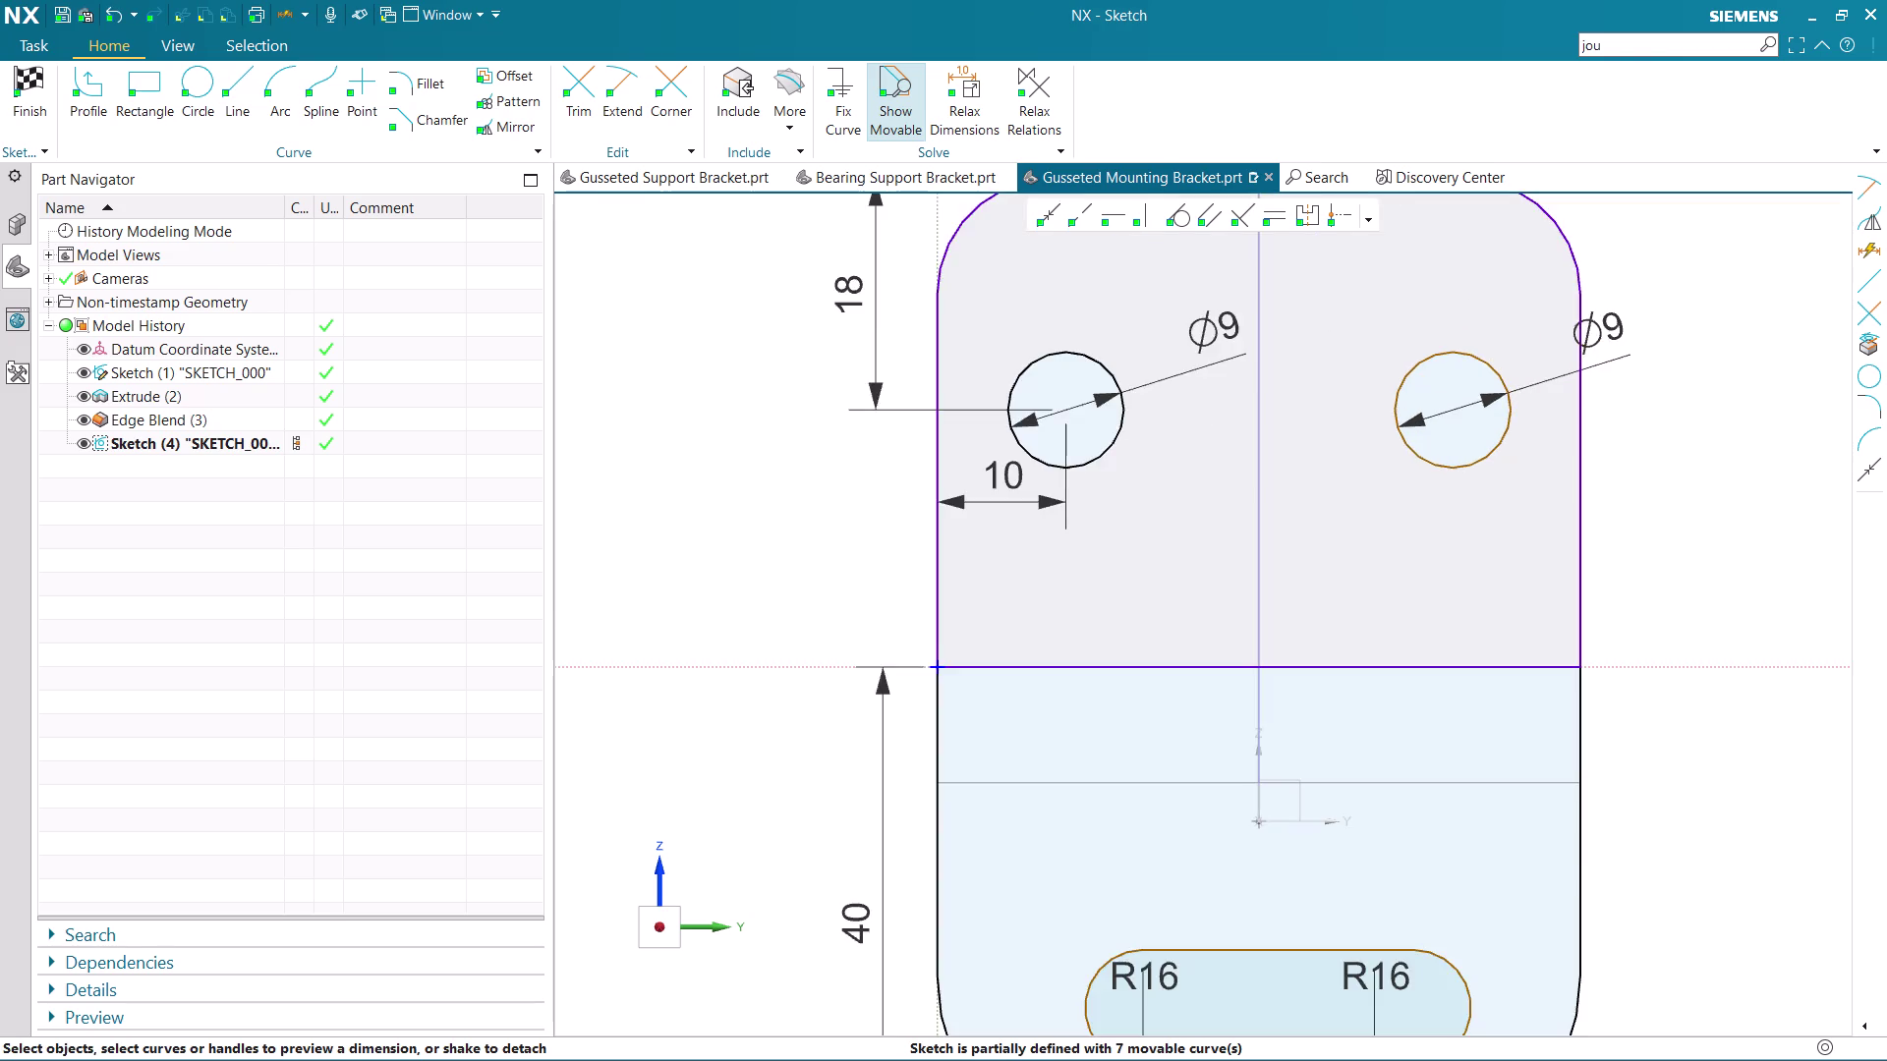
scroll(down, 3)
scroll(down, 3)
scroll(up, 3)
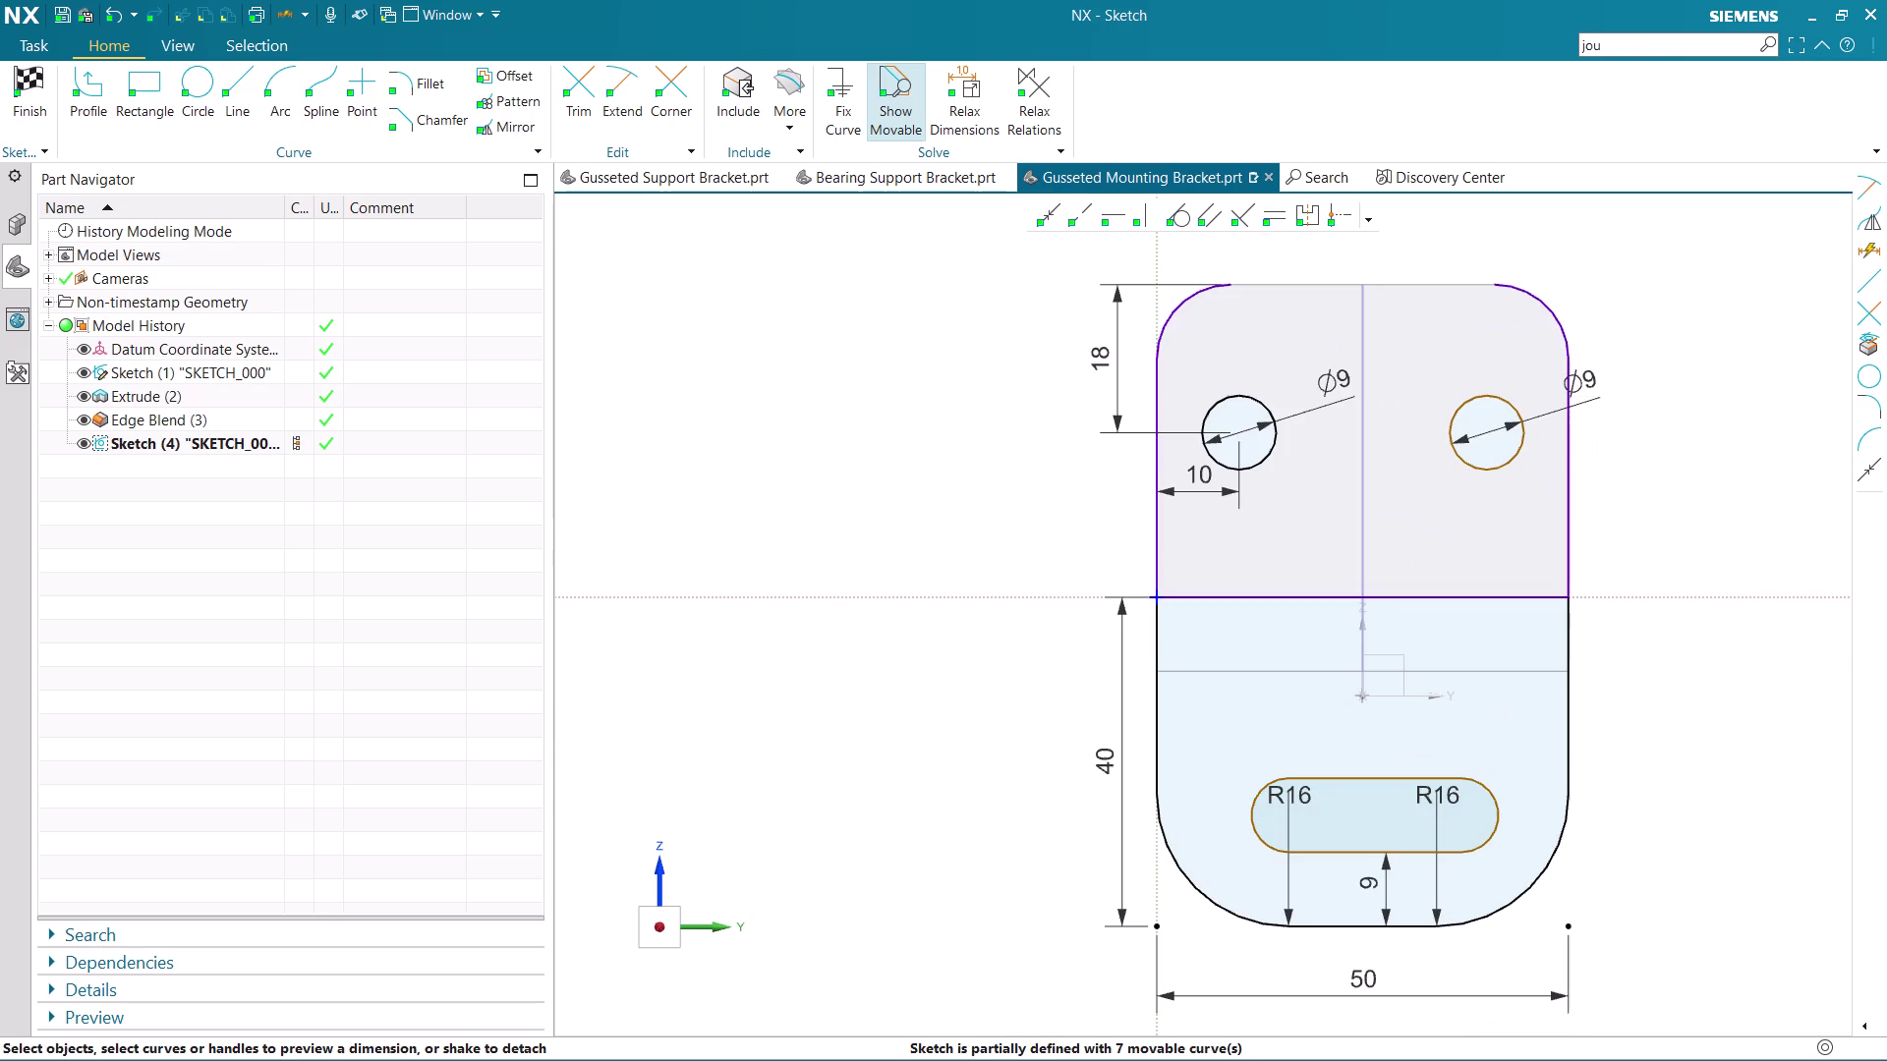
scroll(up, 3)
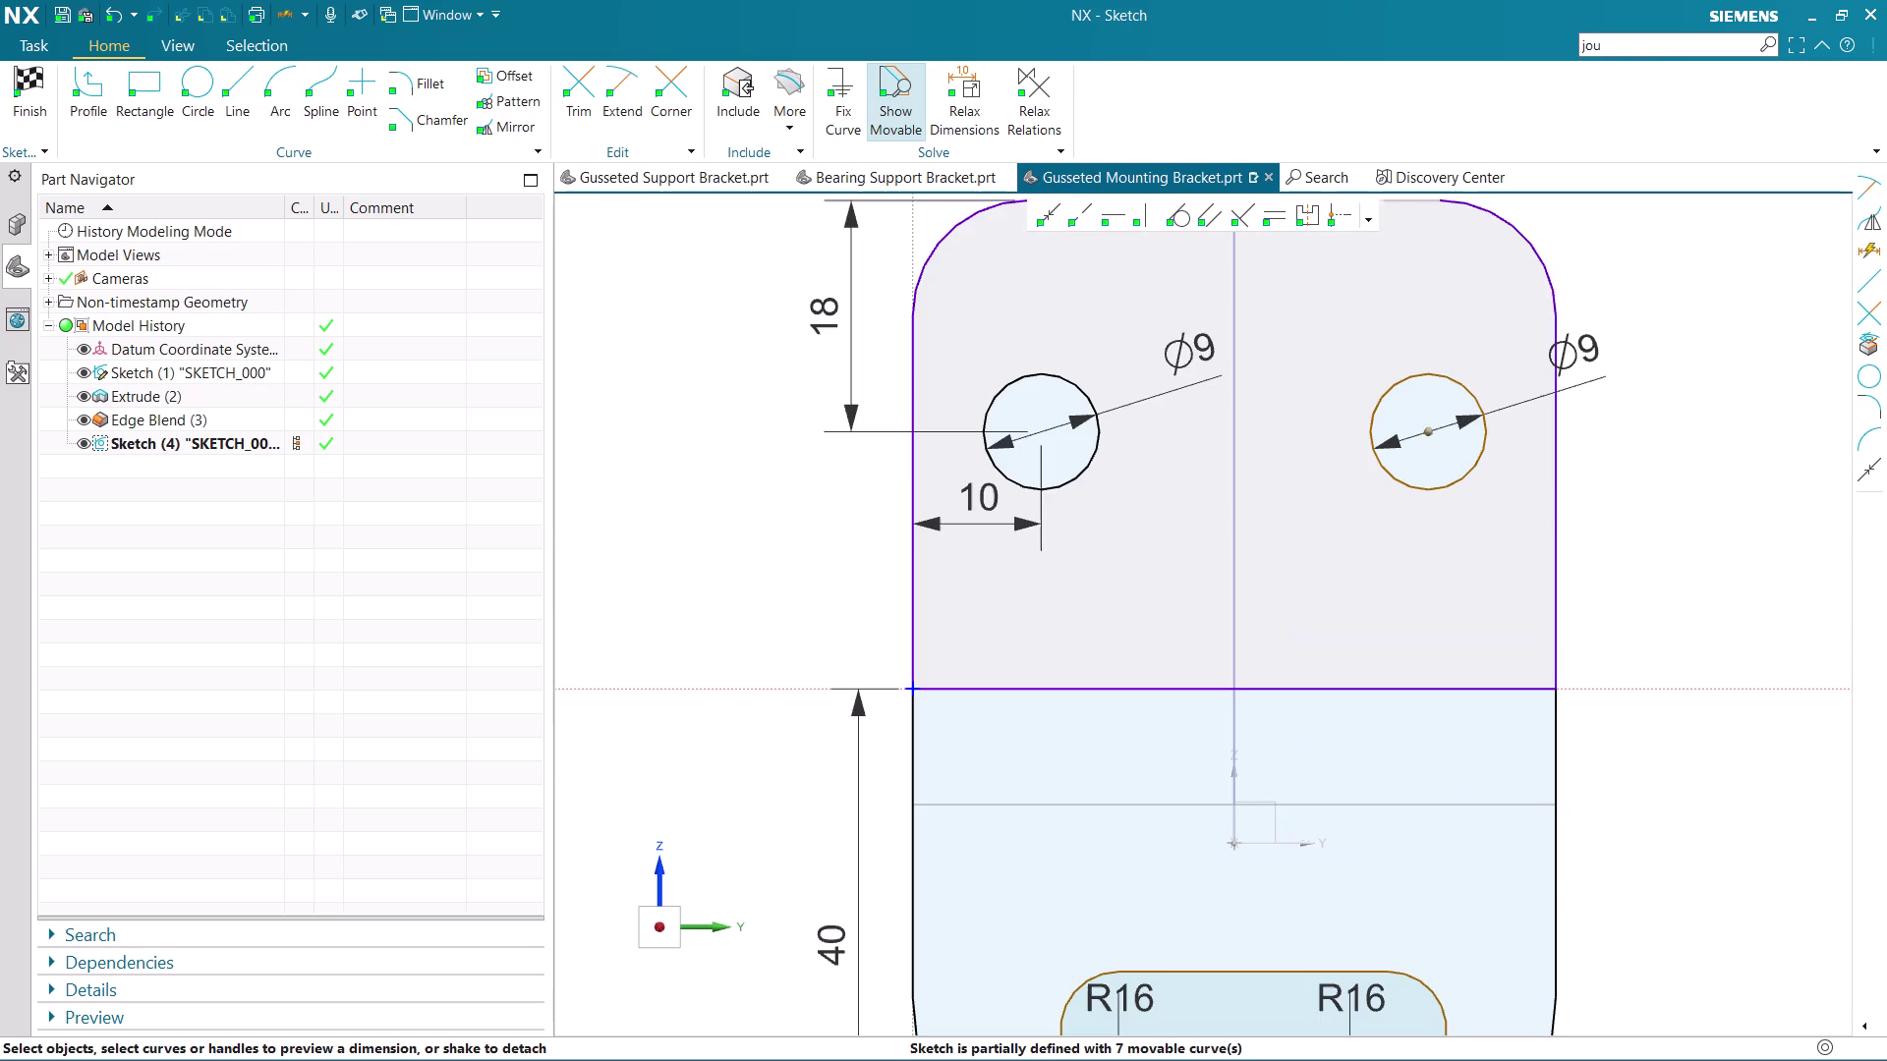
scroll(down, 3)
Reopen the left hole's horizontal dimension, try 12, and restore it to 10.
double_click(1193, 499)
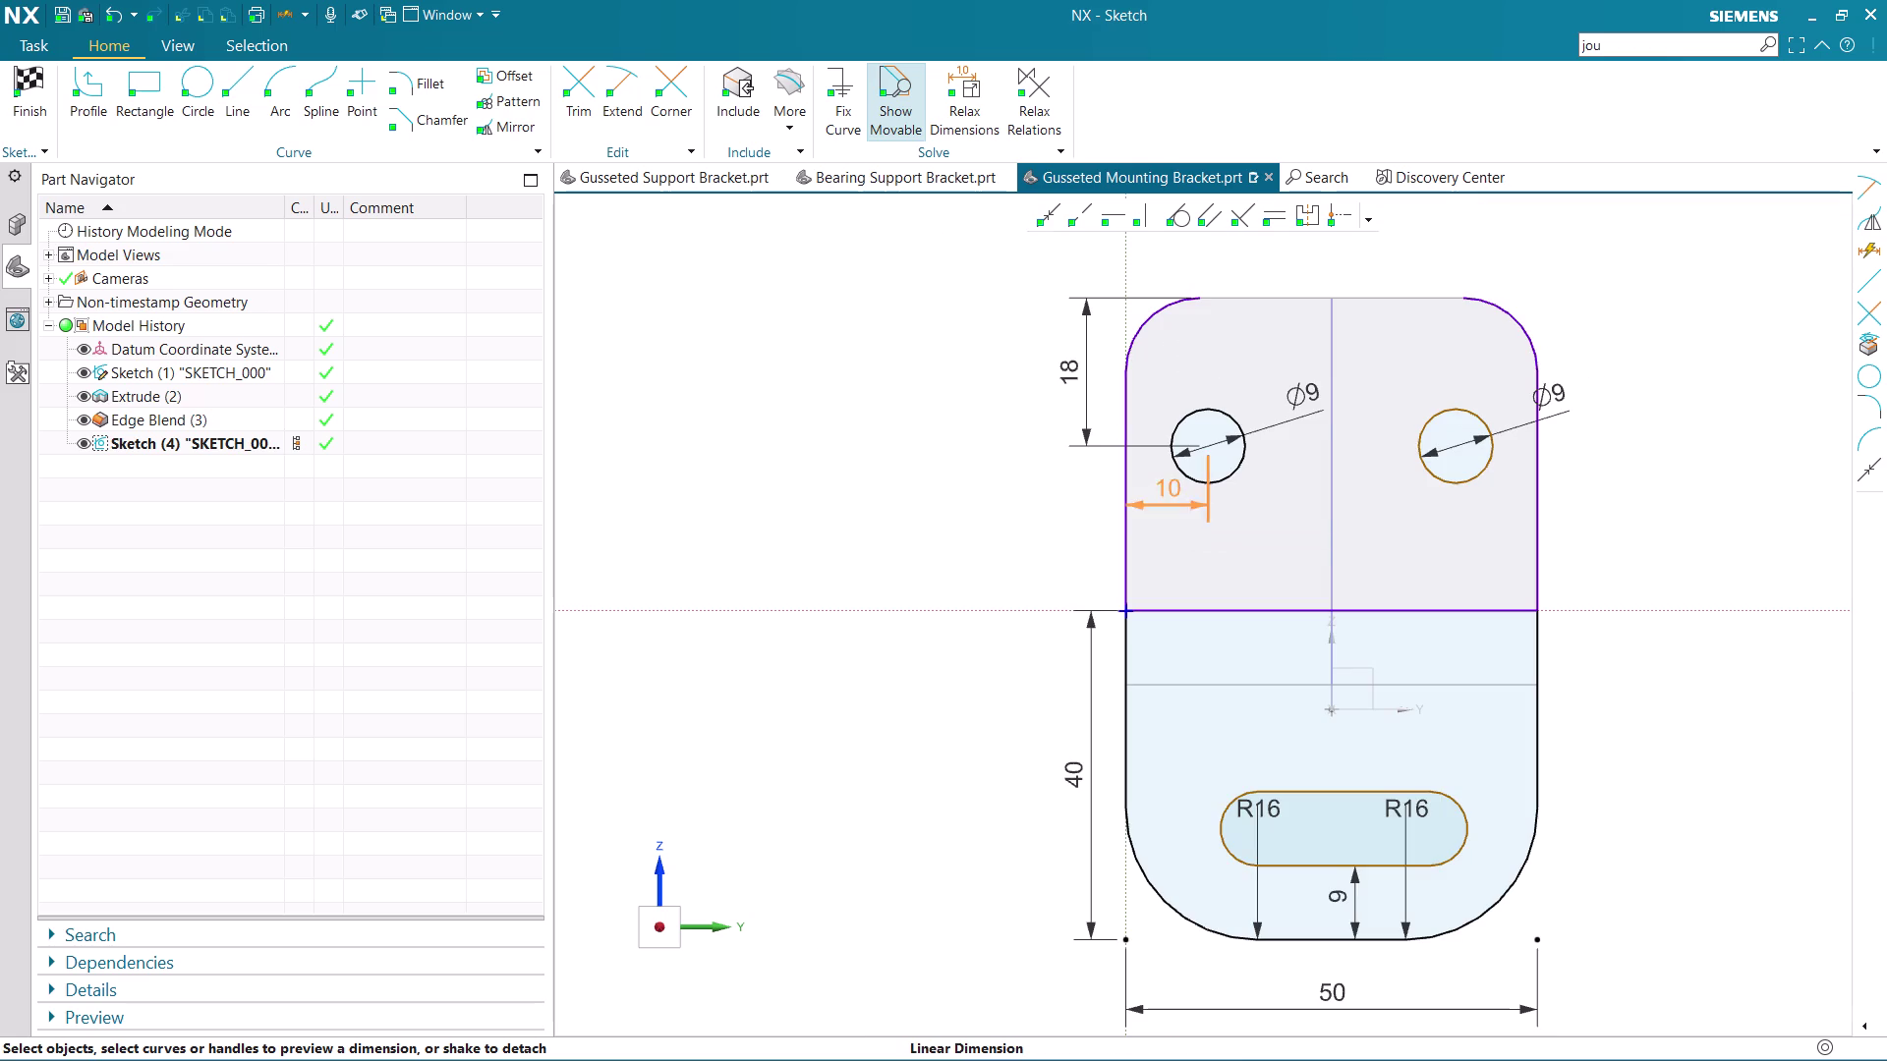
text(12)
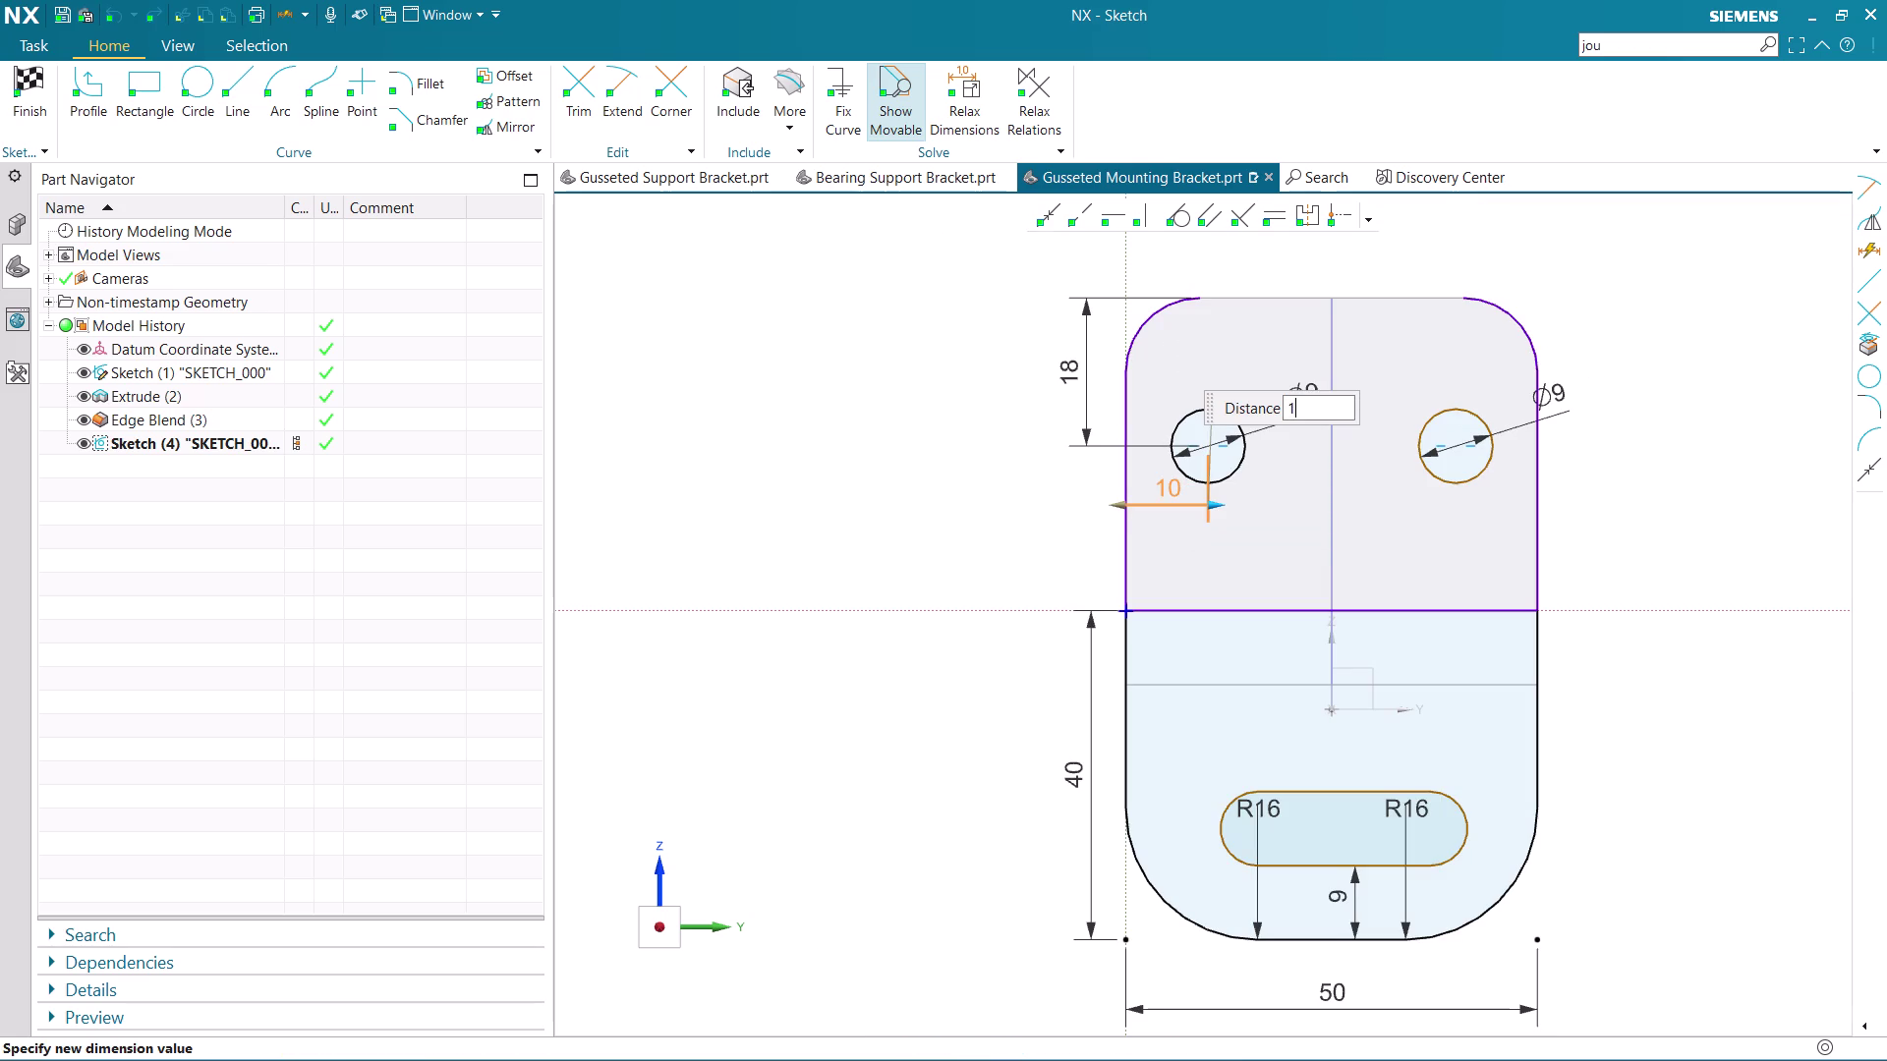
key(Return)
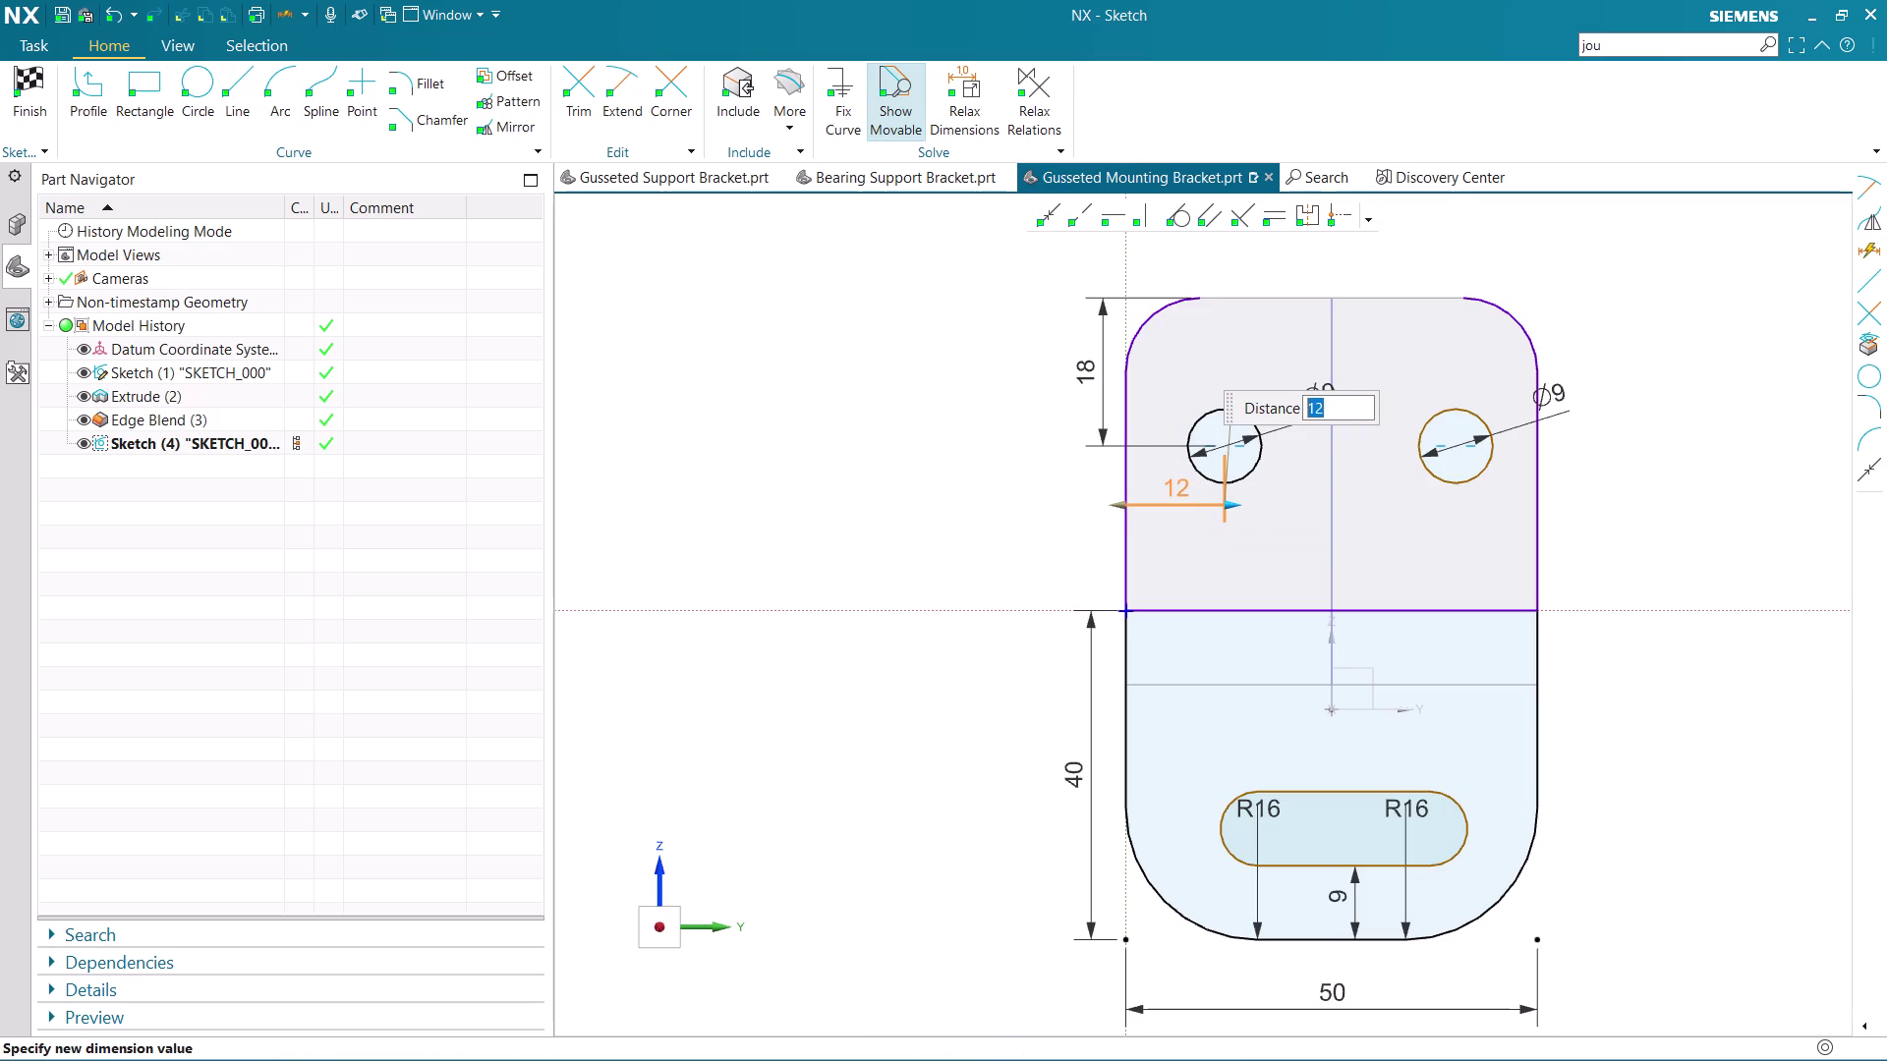
text(10)
key(Return)
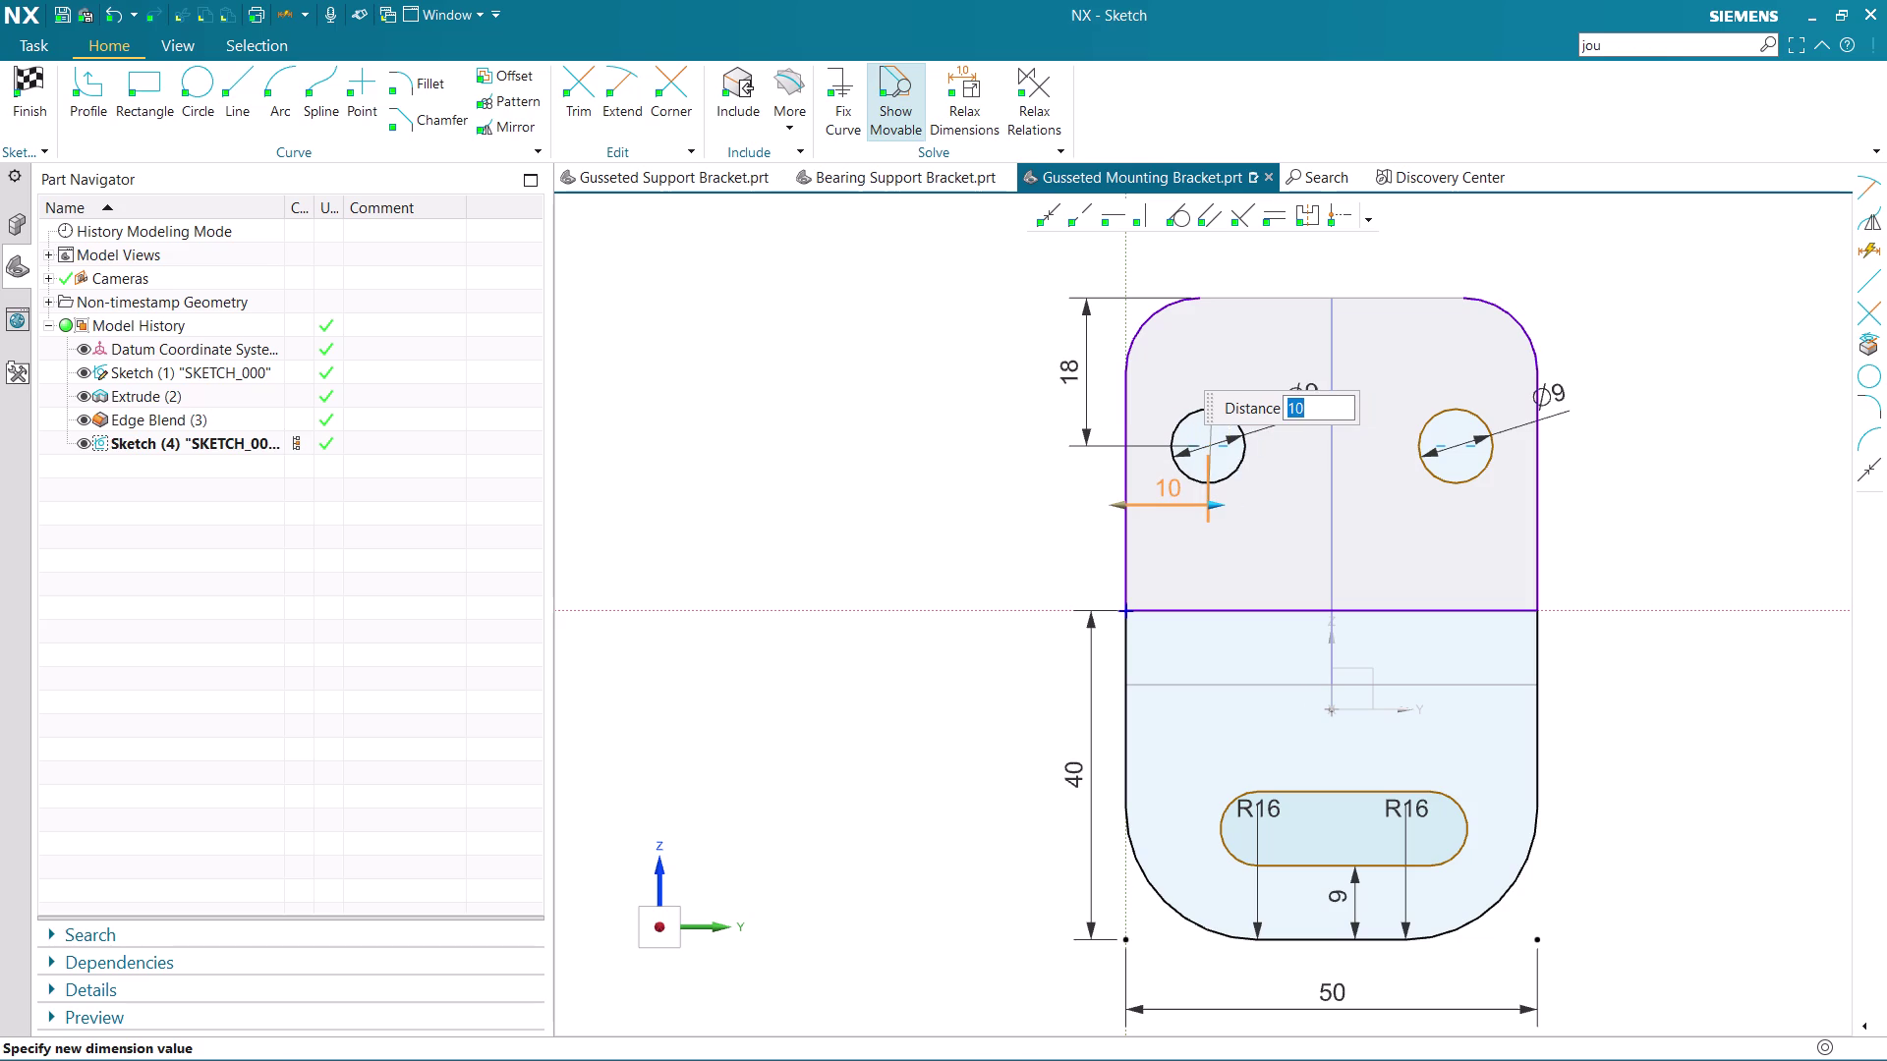
middle_click(1286, 508)
click(1303, 212)
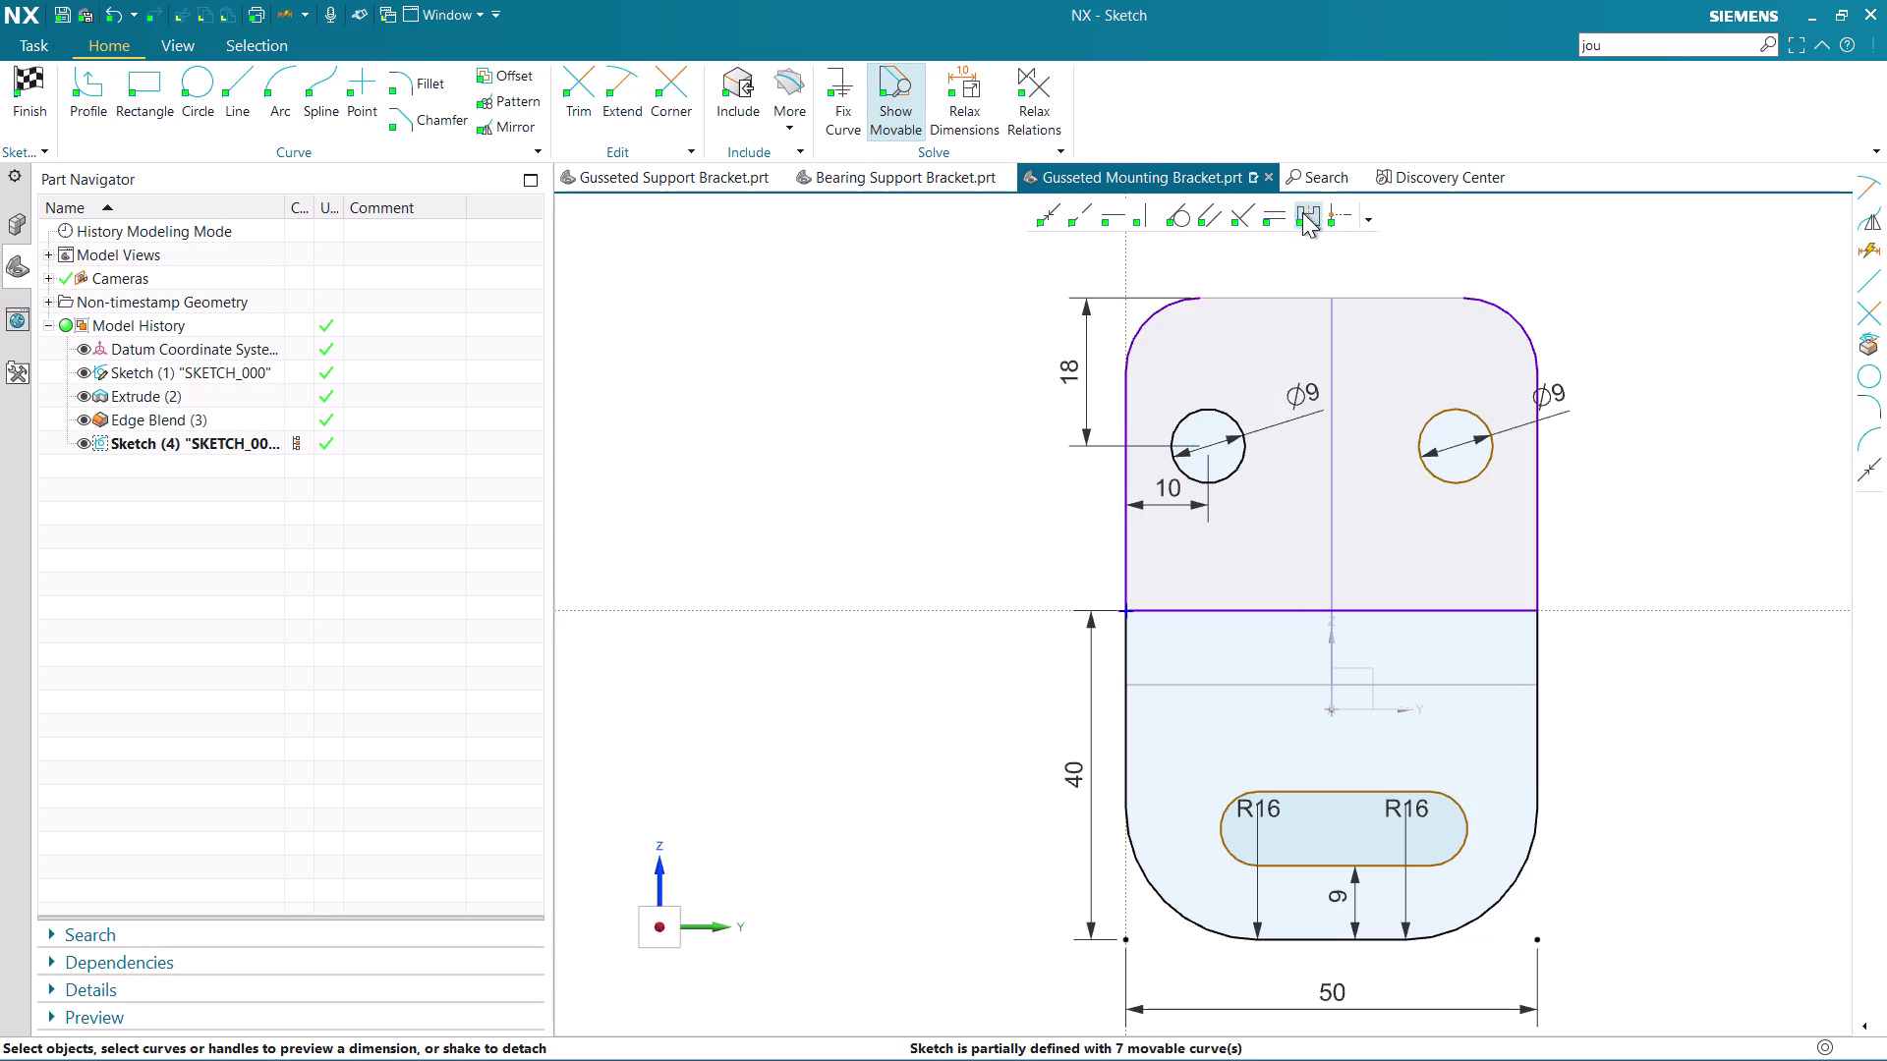
Attempt a symmetry constraint between the two hole centres, then cancel it.
click(1236, 477)
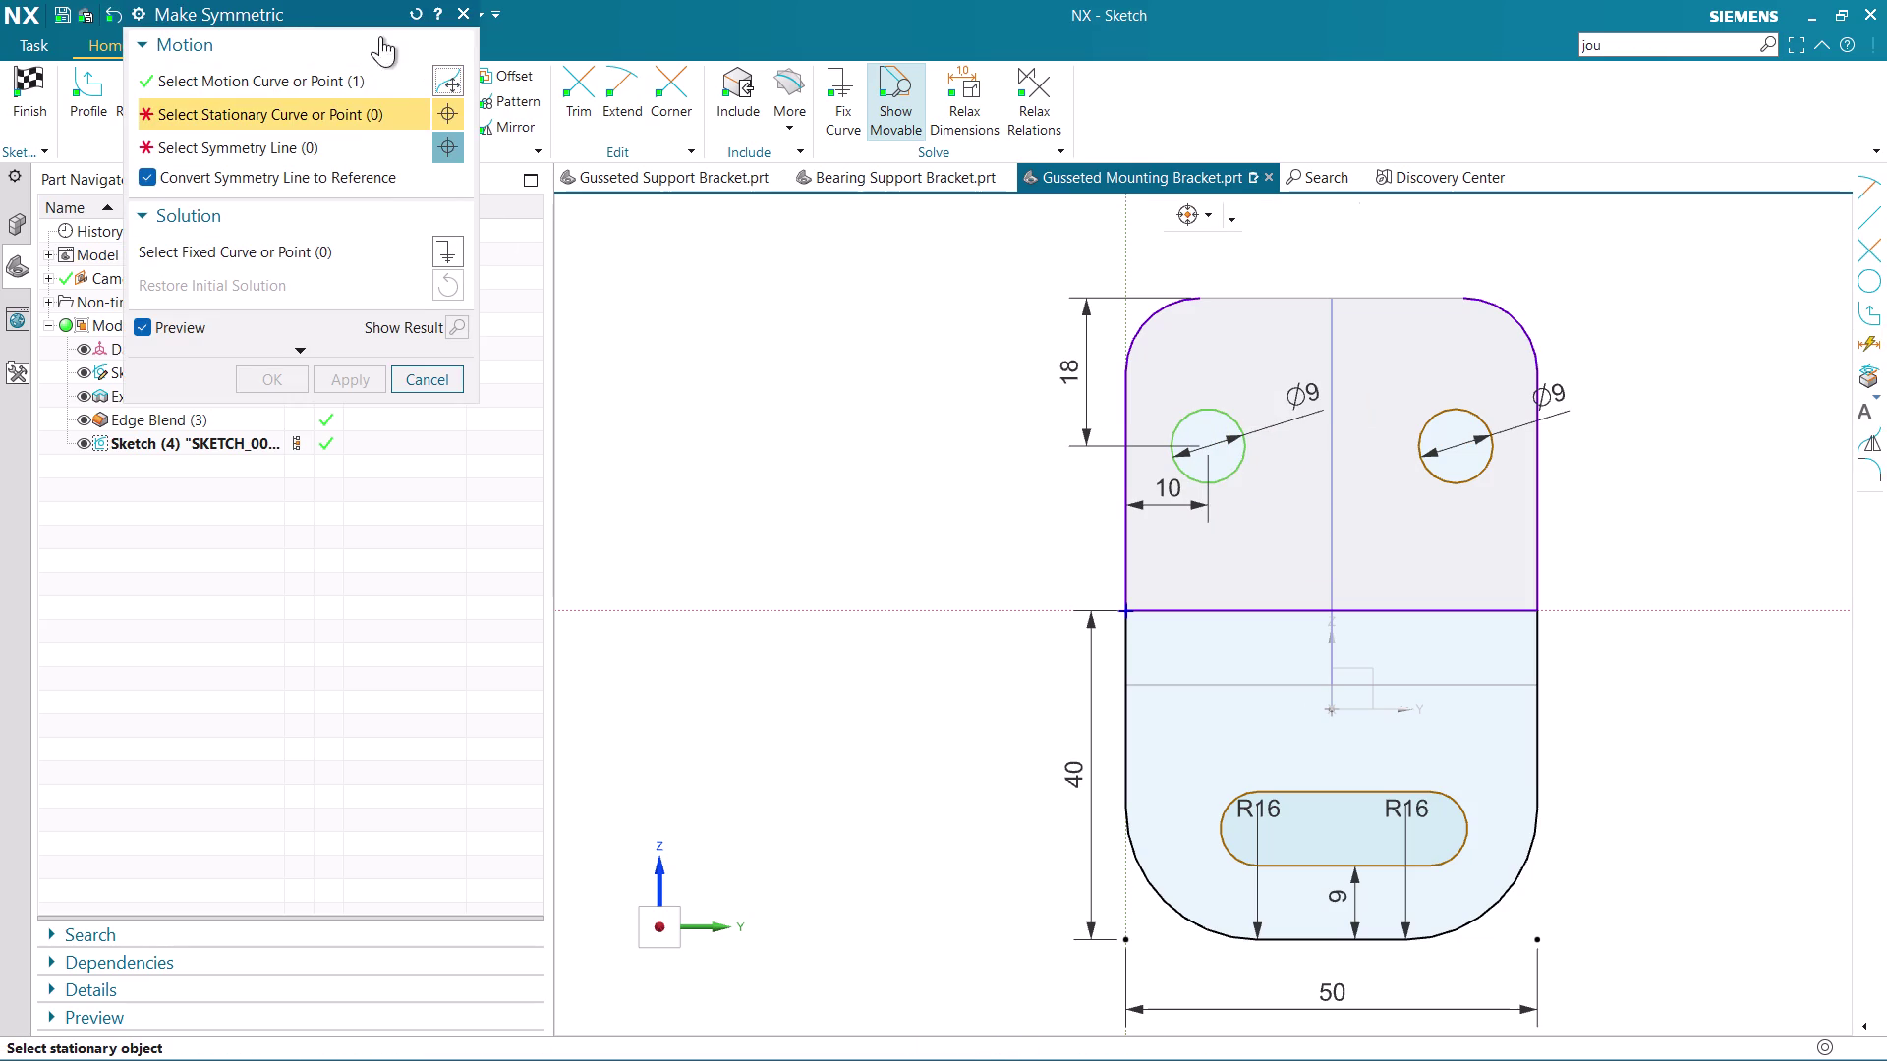
click(355, 77)
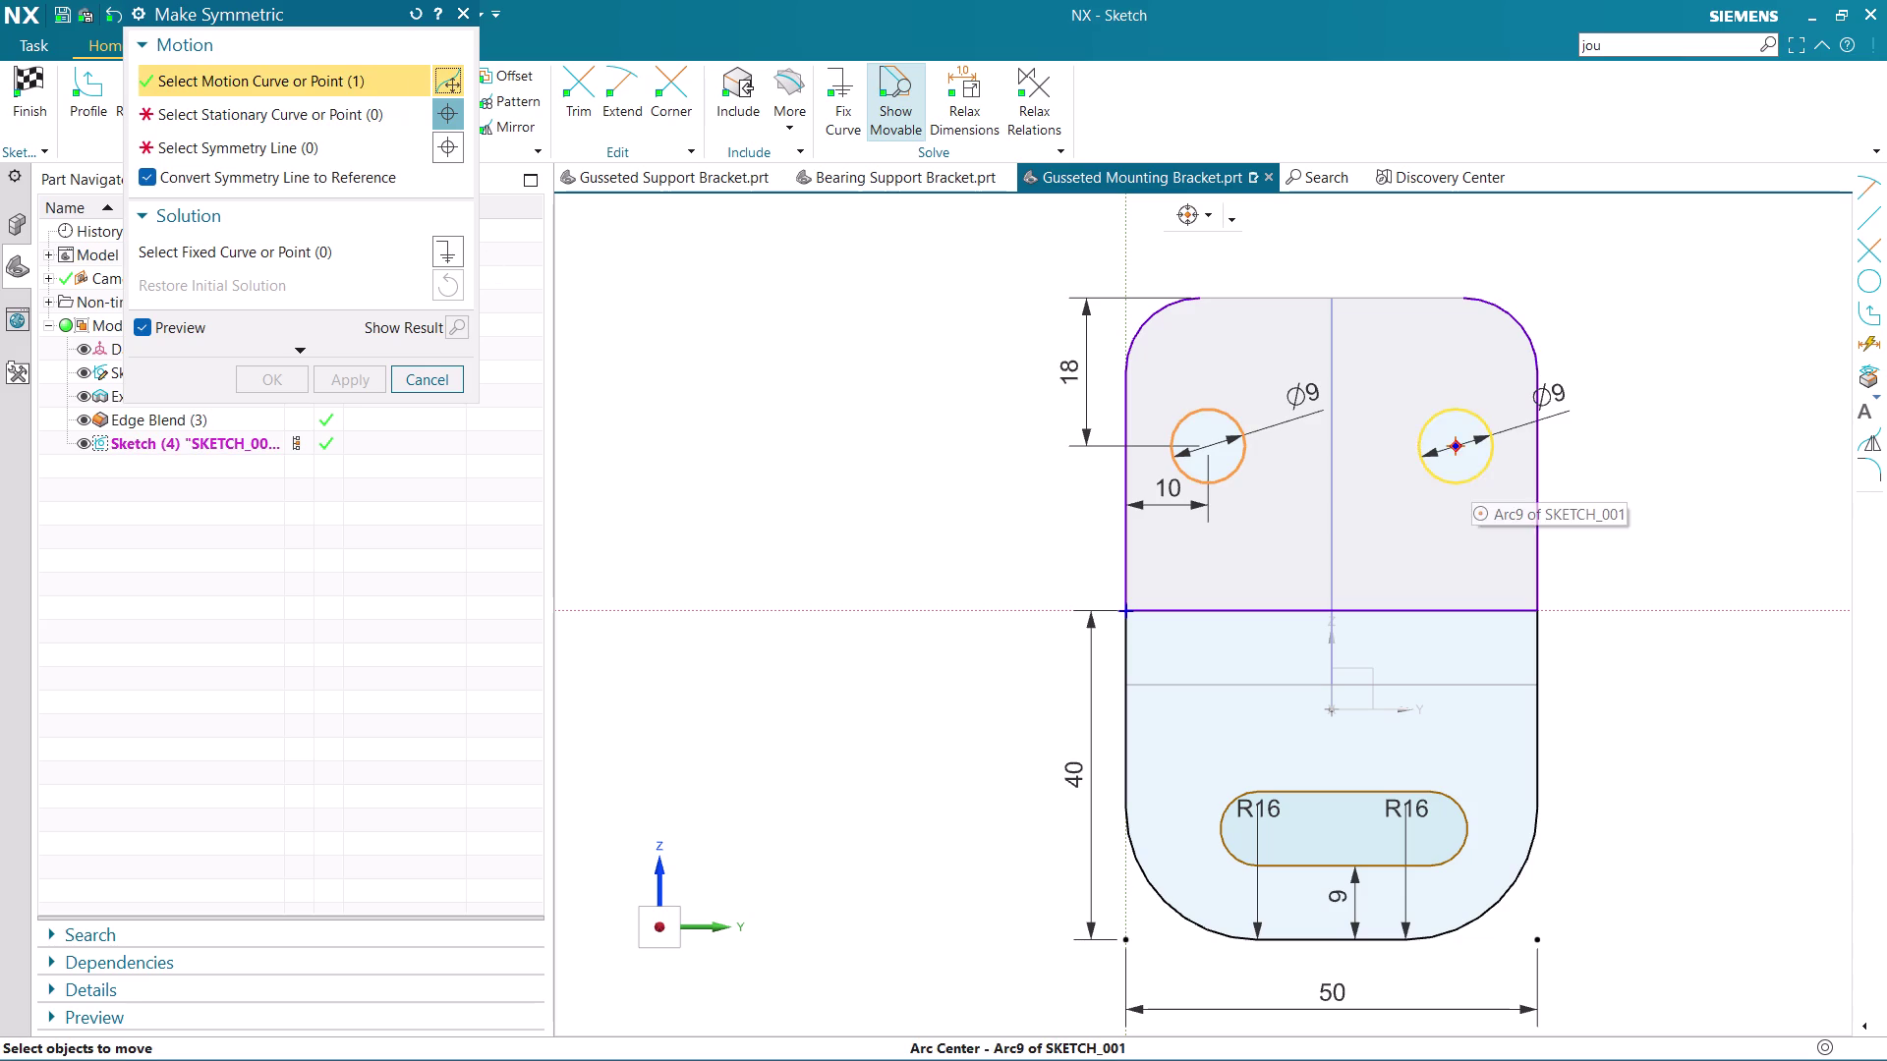
click(1470, 476)
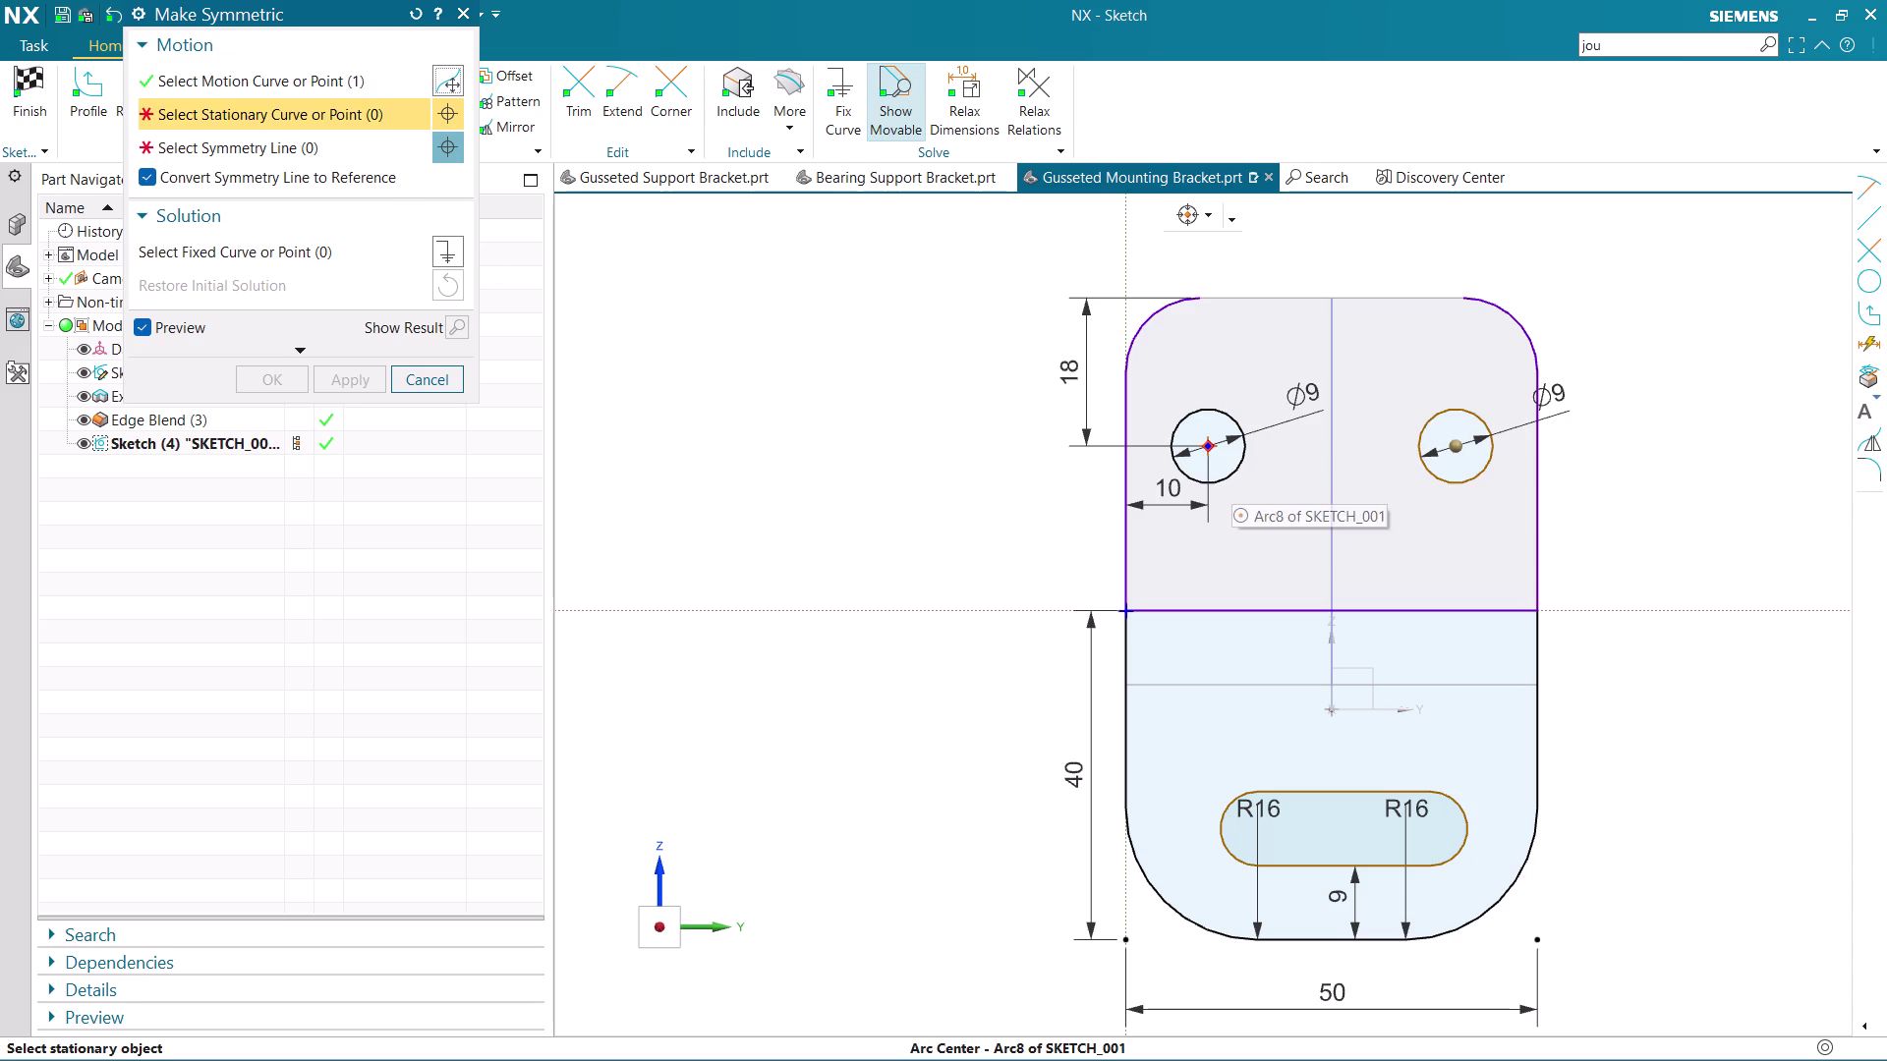
click(1232, 479)
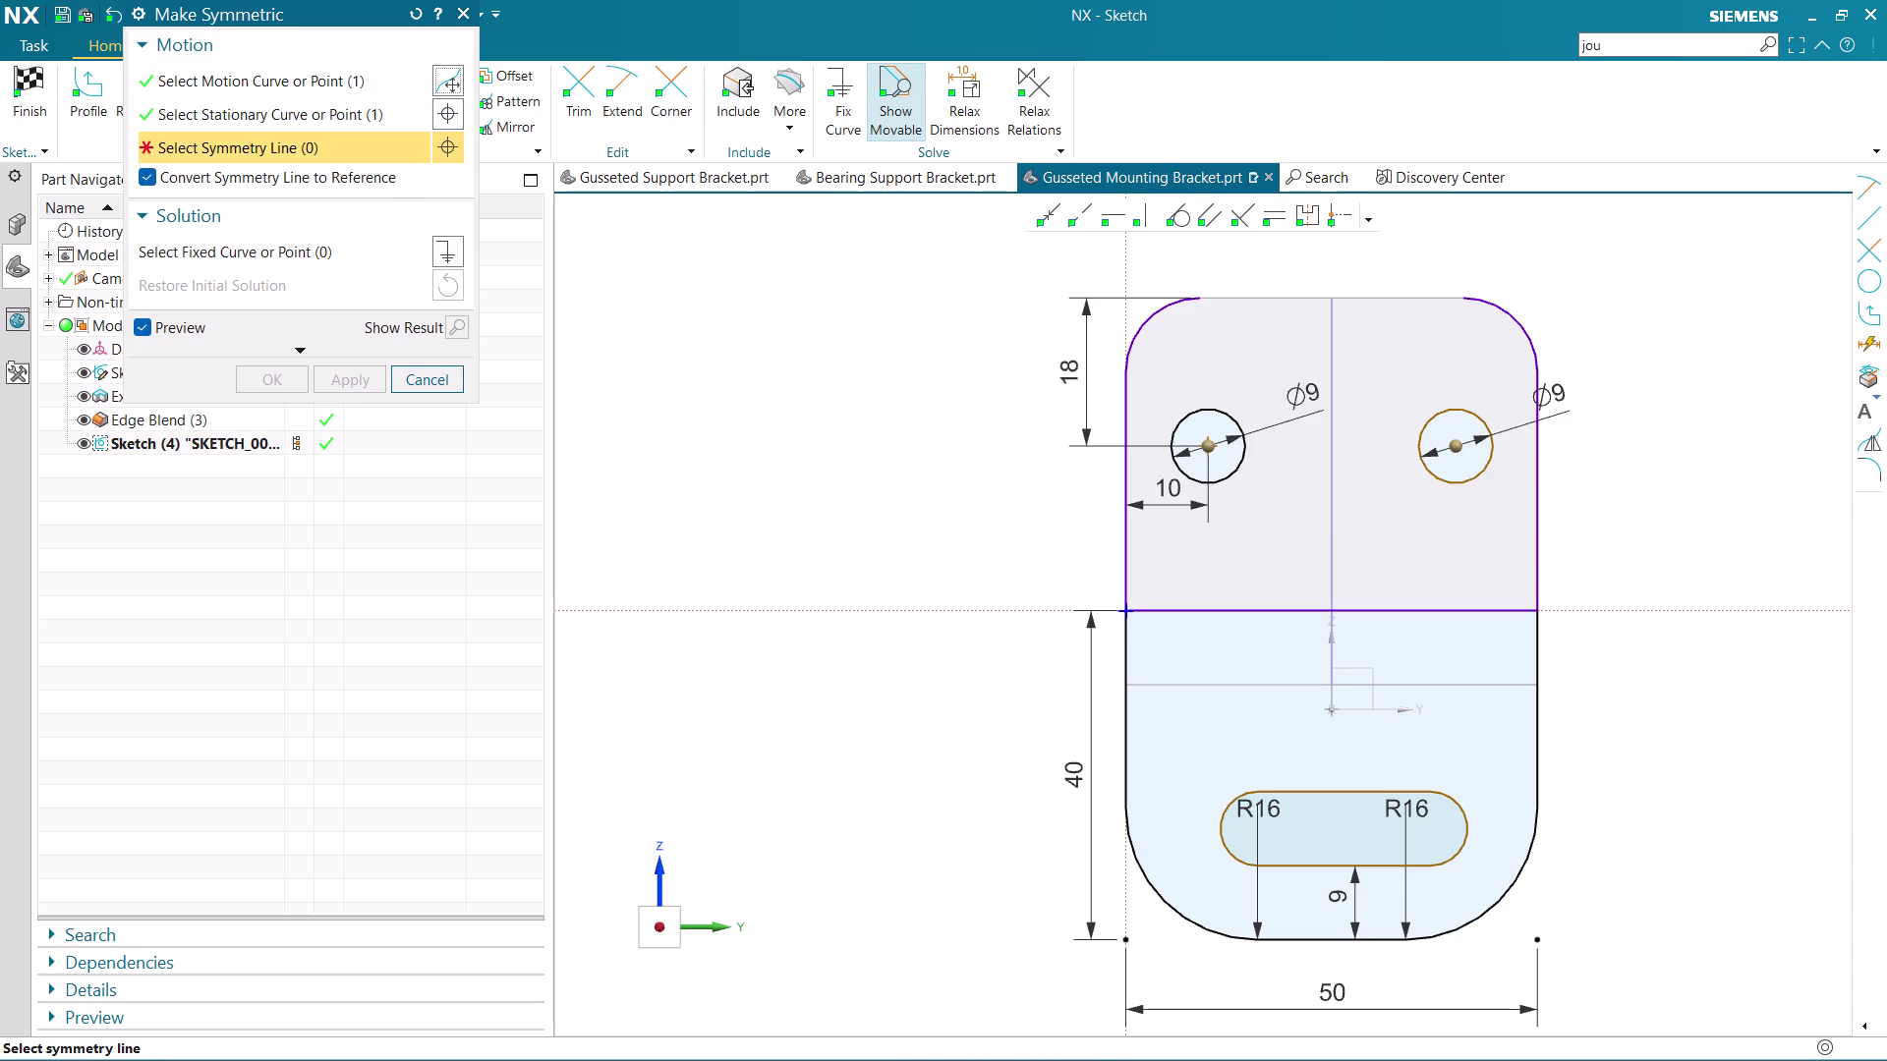
click(454, 384)
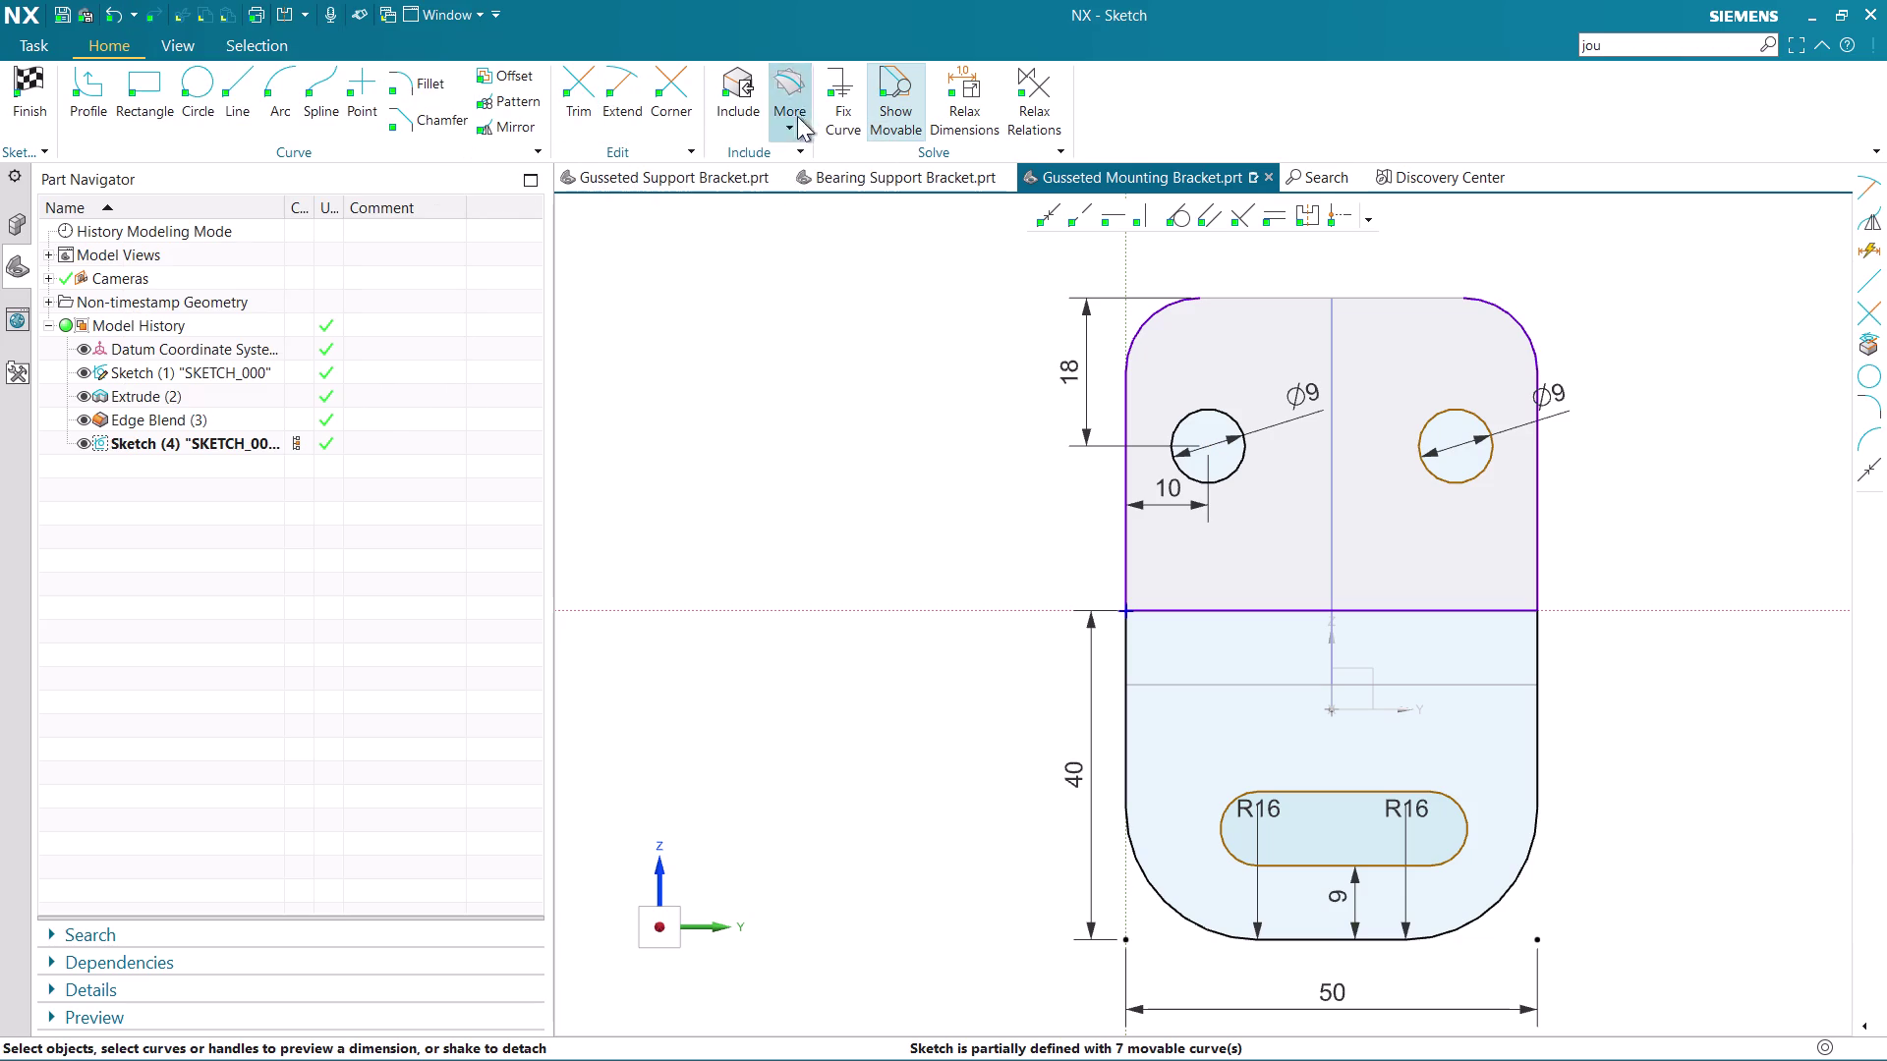
Project the bracket outline and vertical centre line into the sketch.
click(799, 89)
click(809, 176)
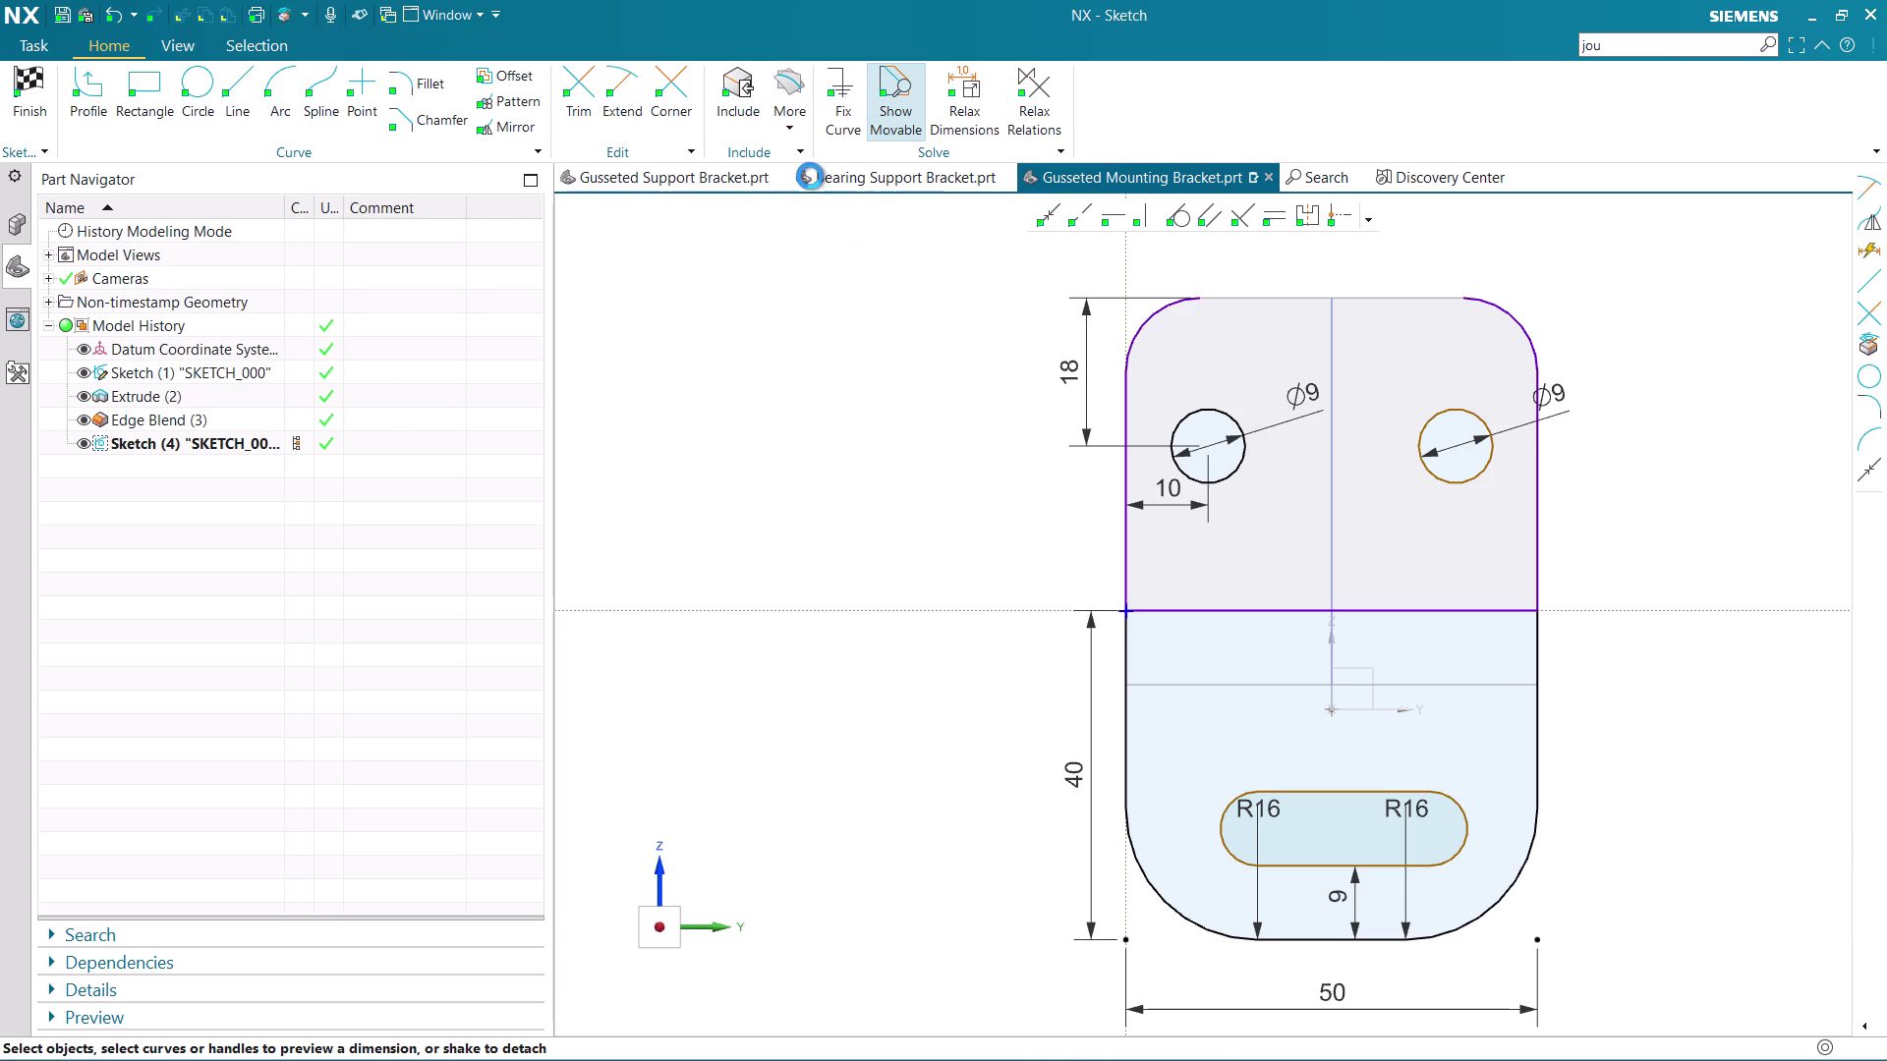
click(1332, 374)
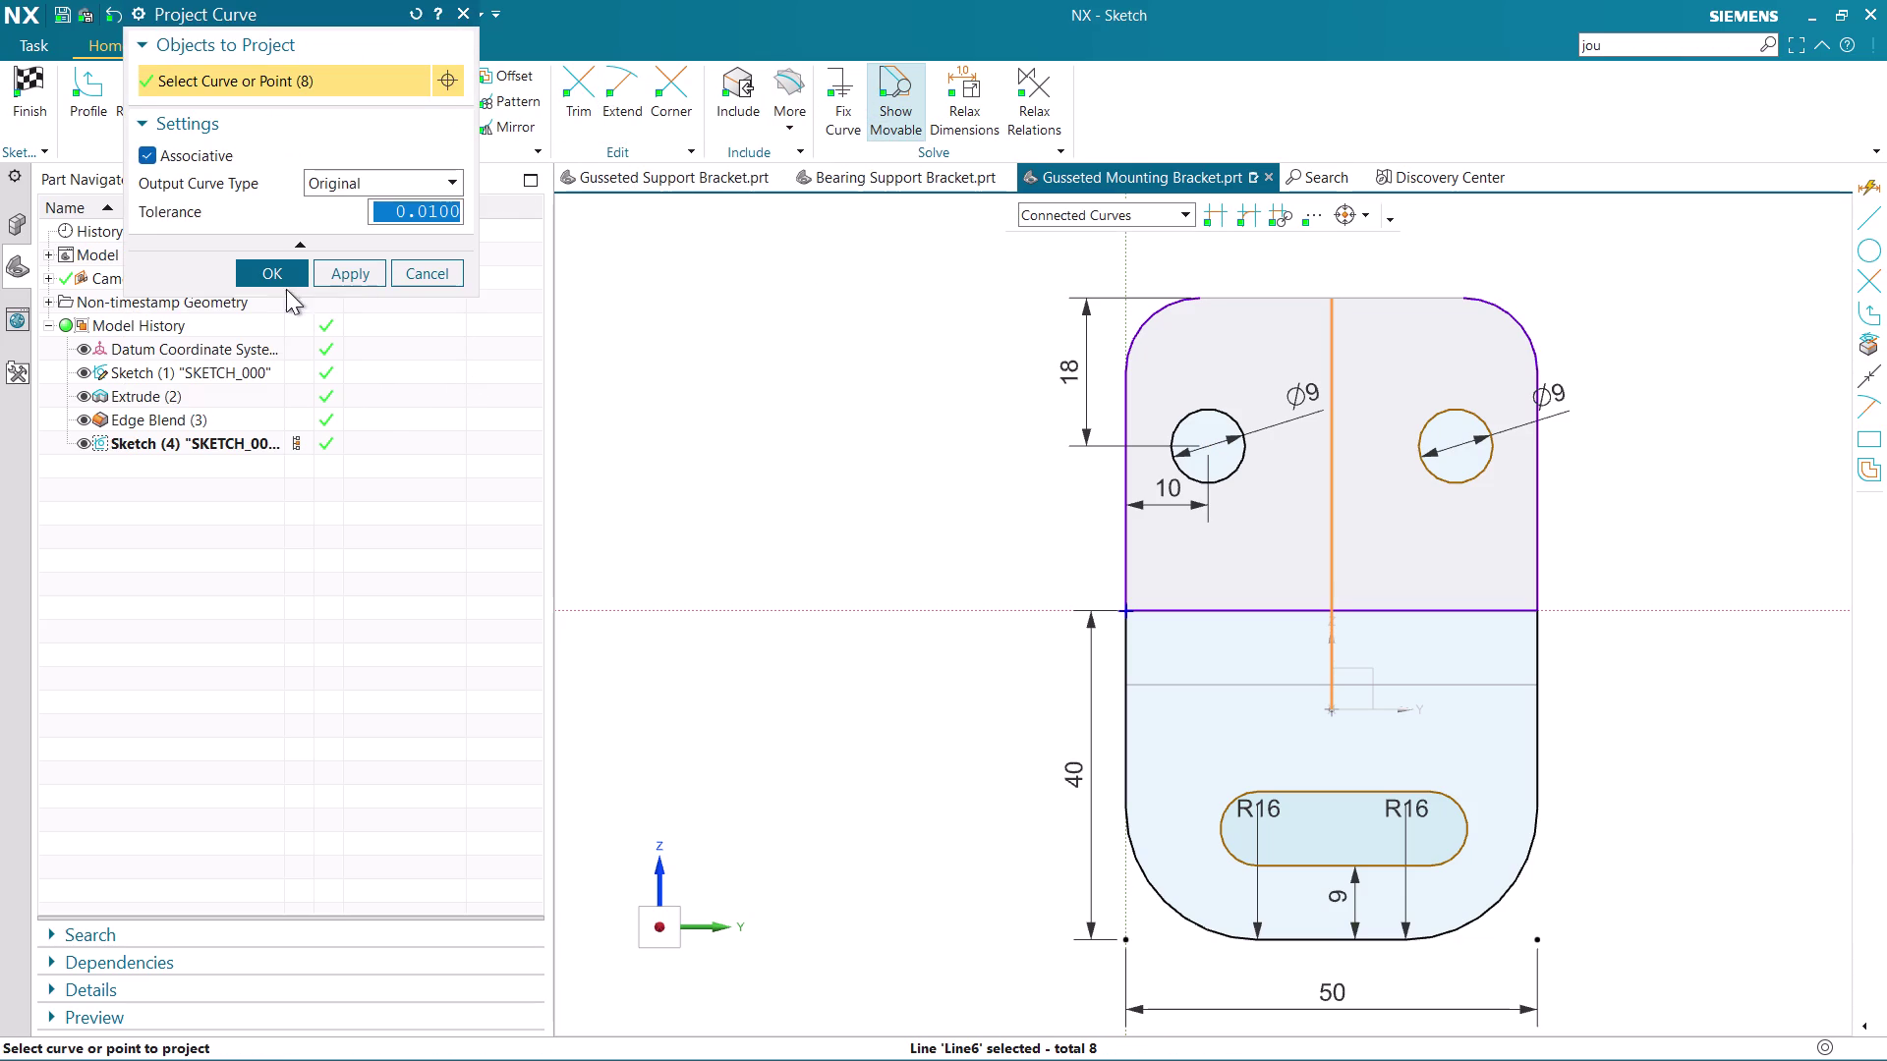
click(280, 276)
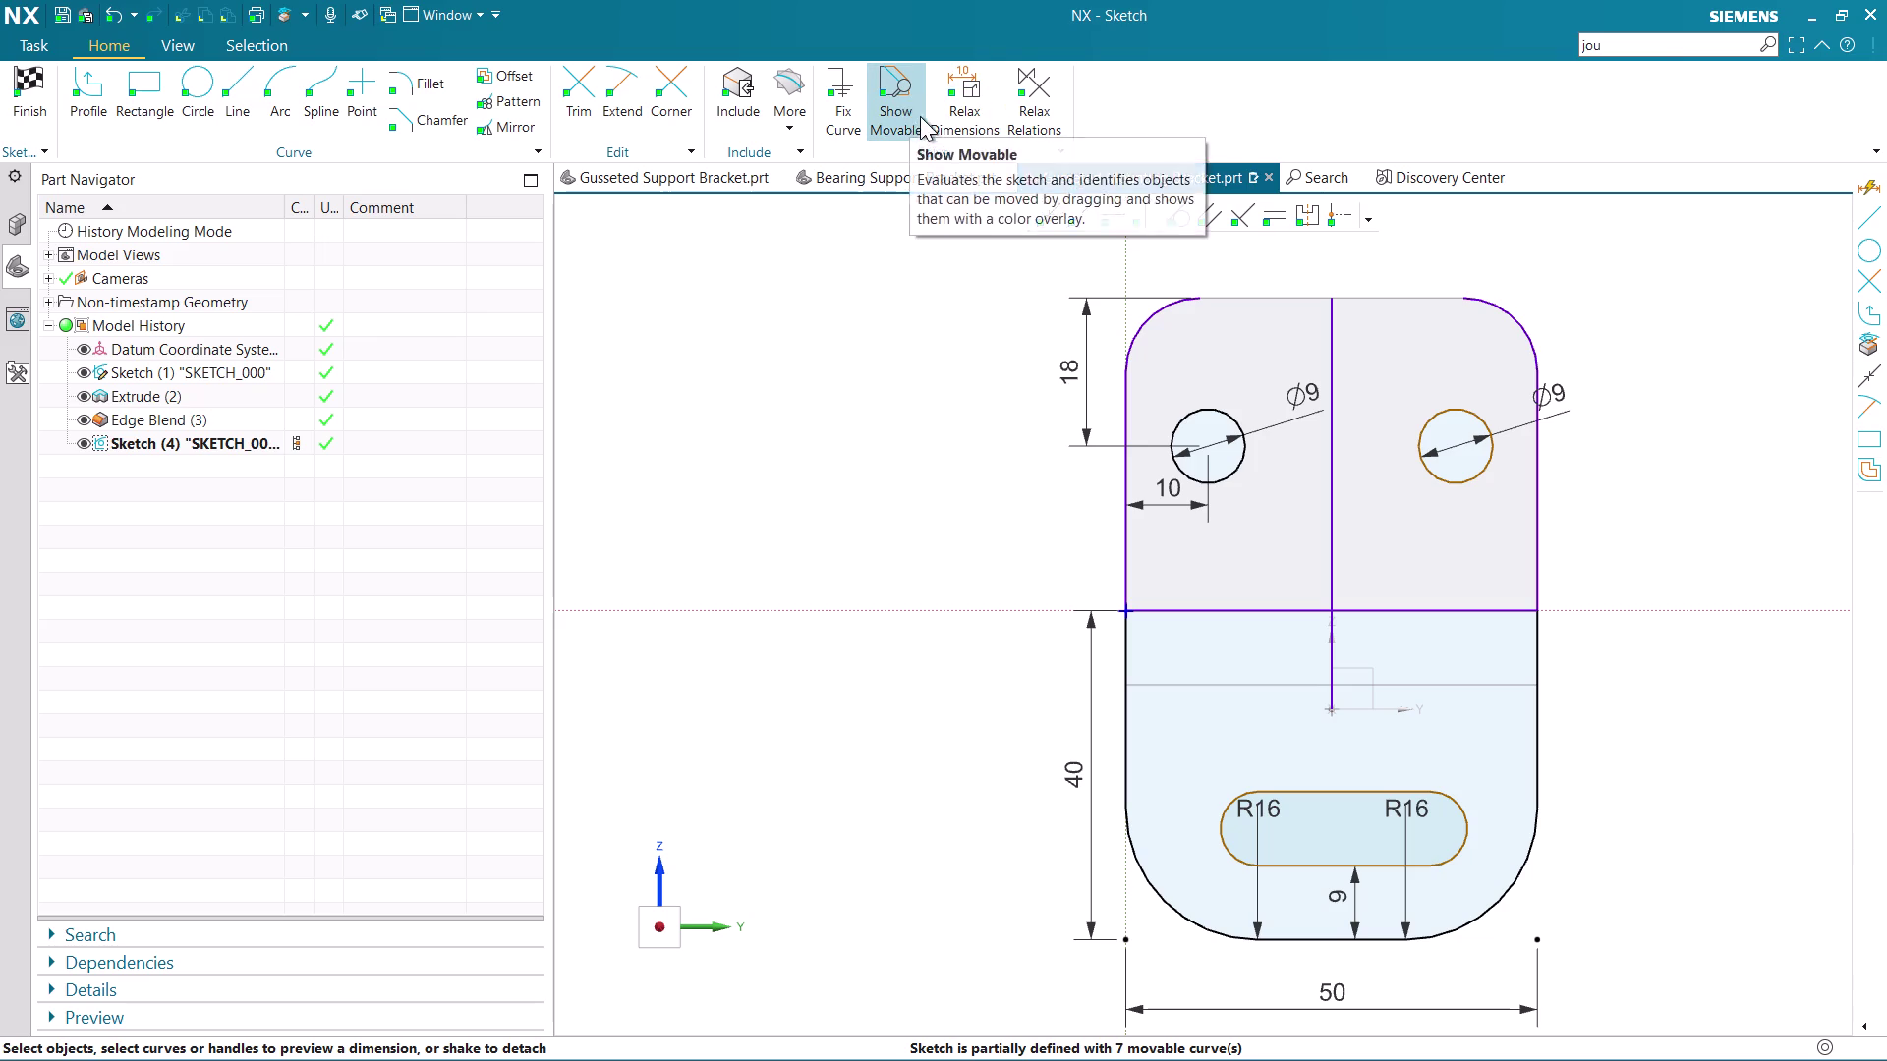
click(1310, 211)
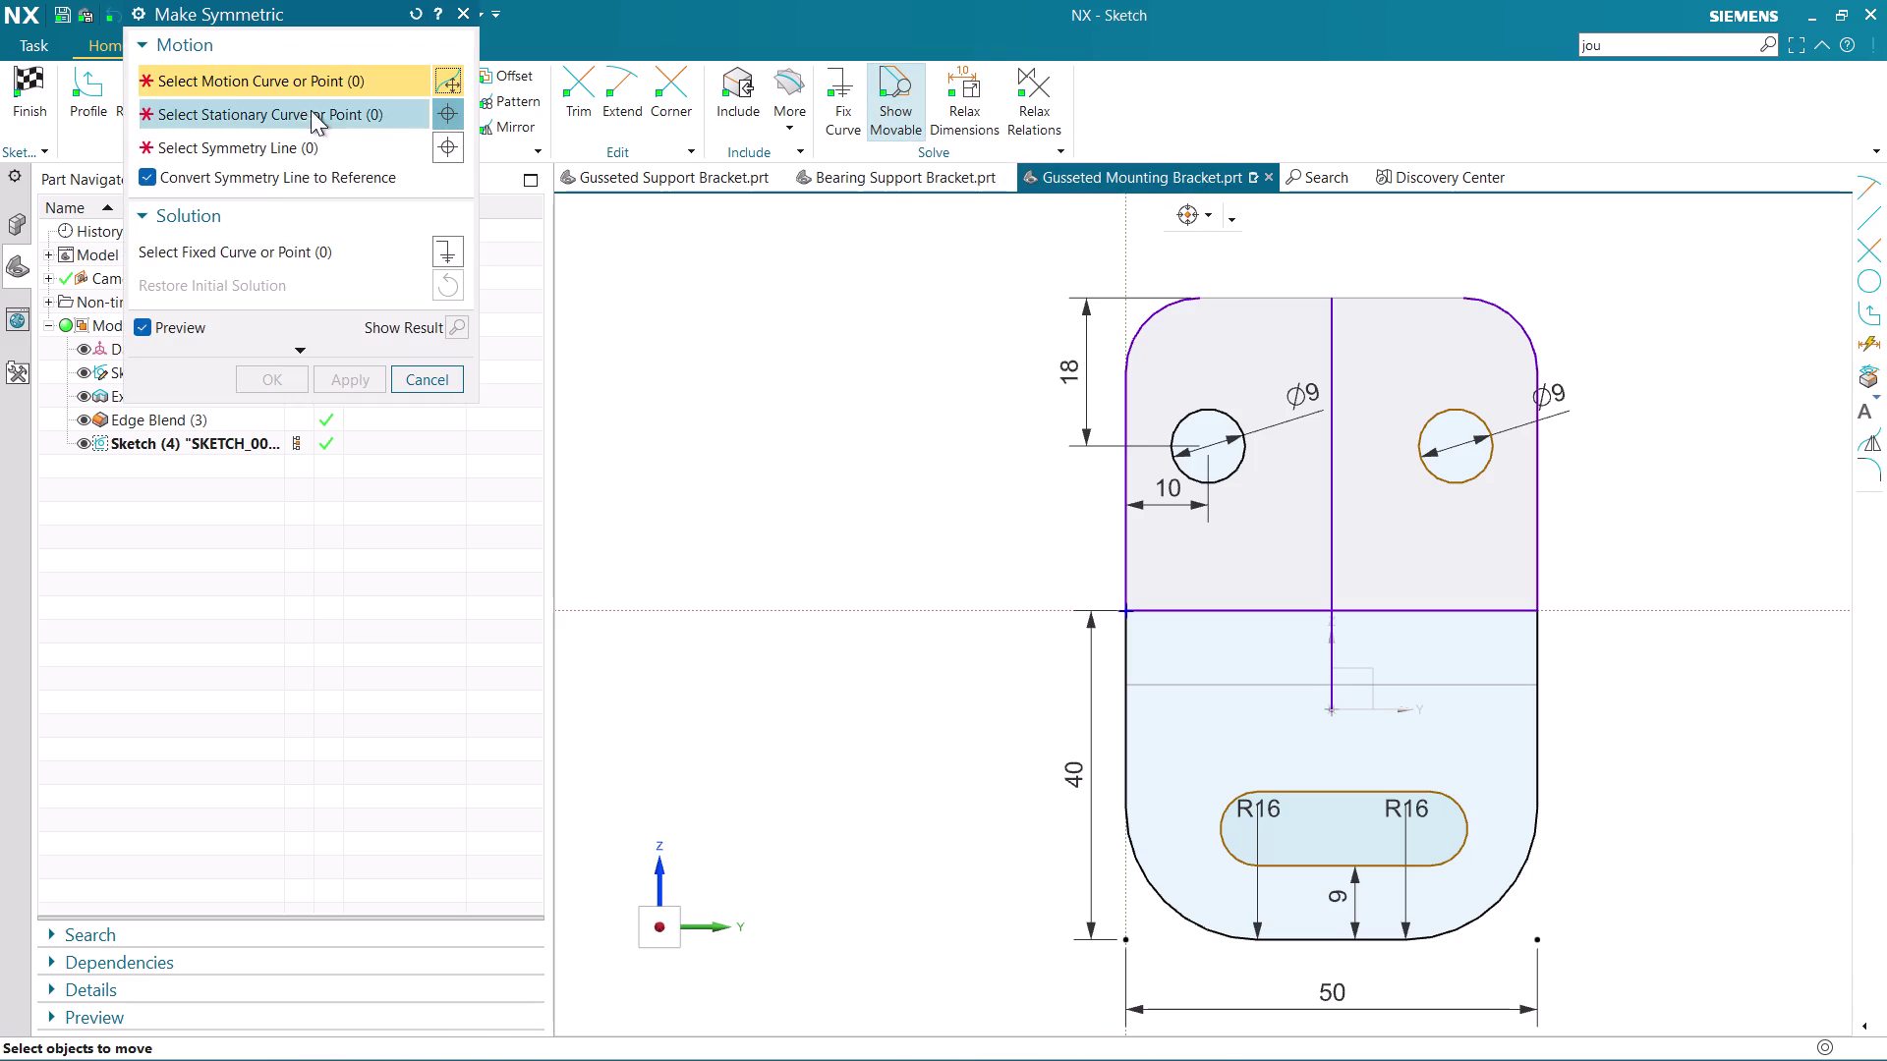
Make the right Ø9 hole symmetric with the left about the vertical centre line.
click(1450, 486)
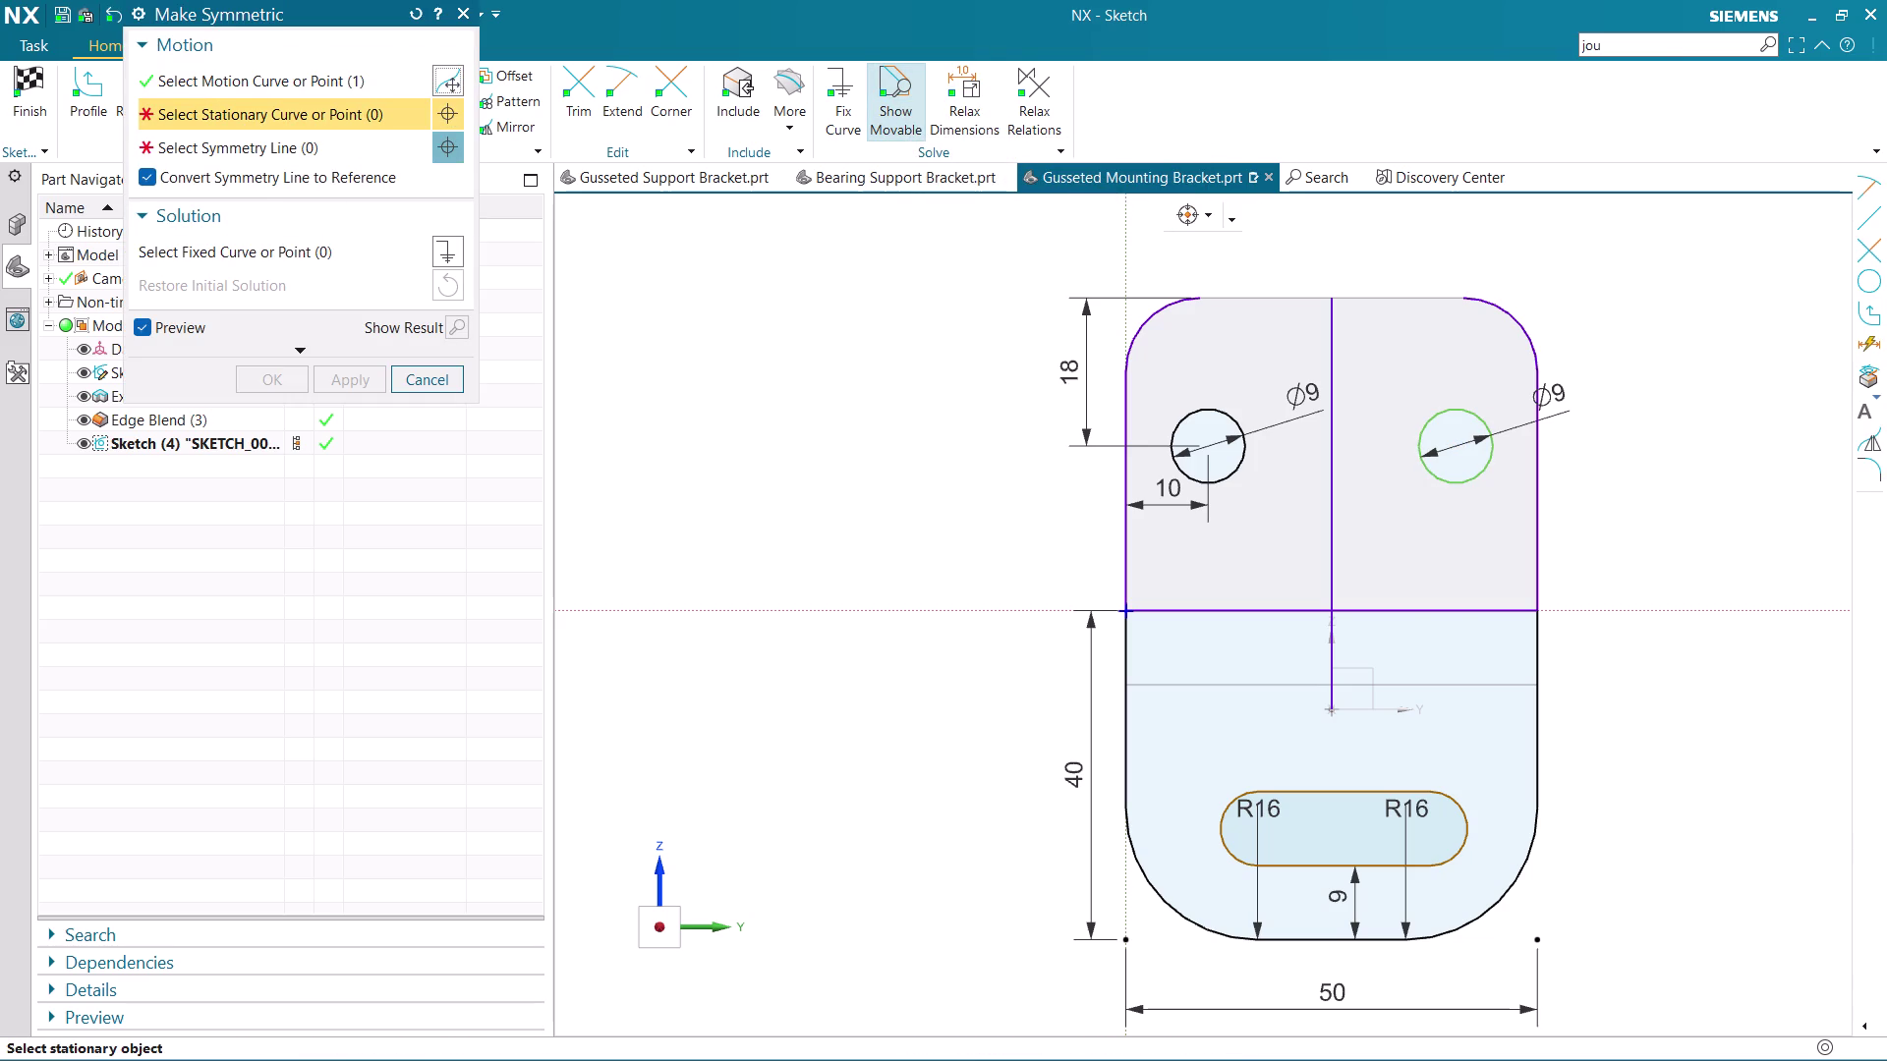
click(1235, 469)
click(1326, 482)
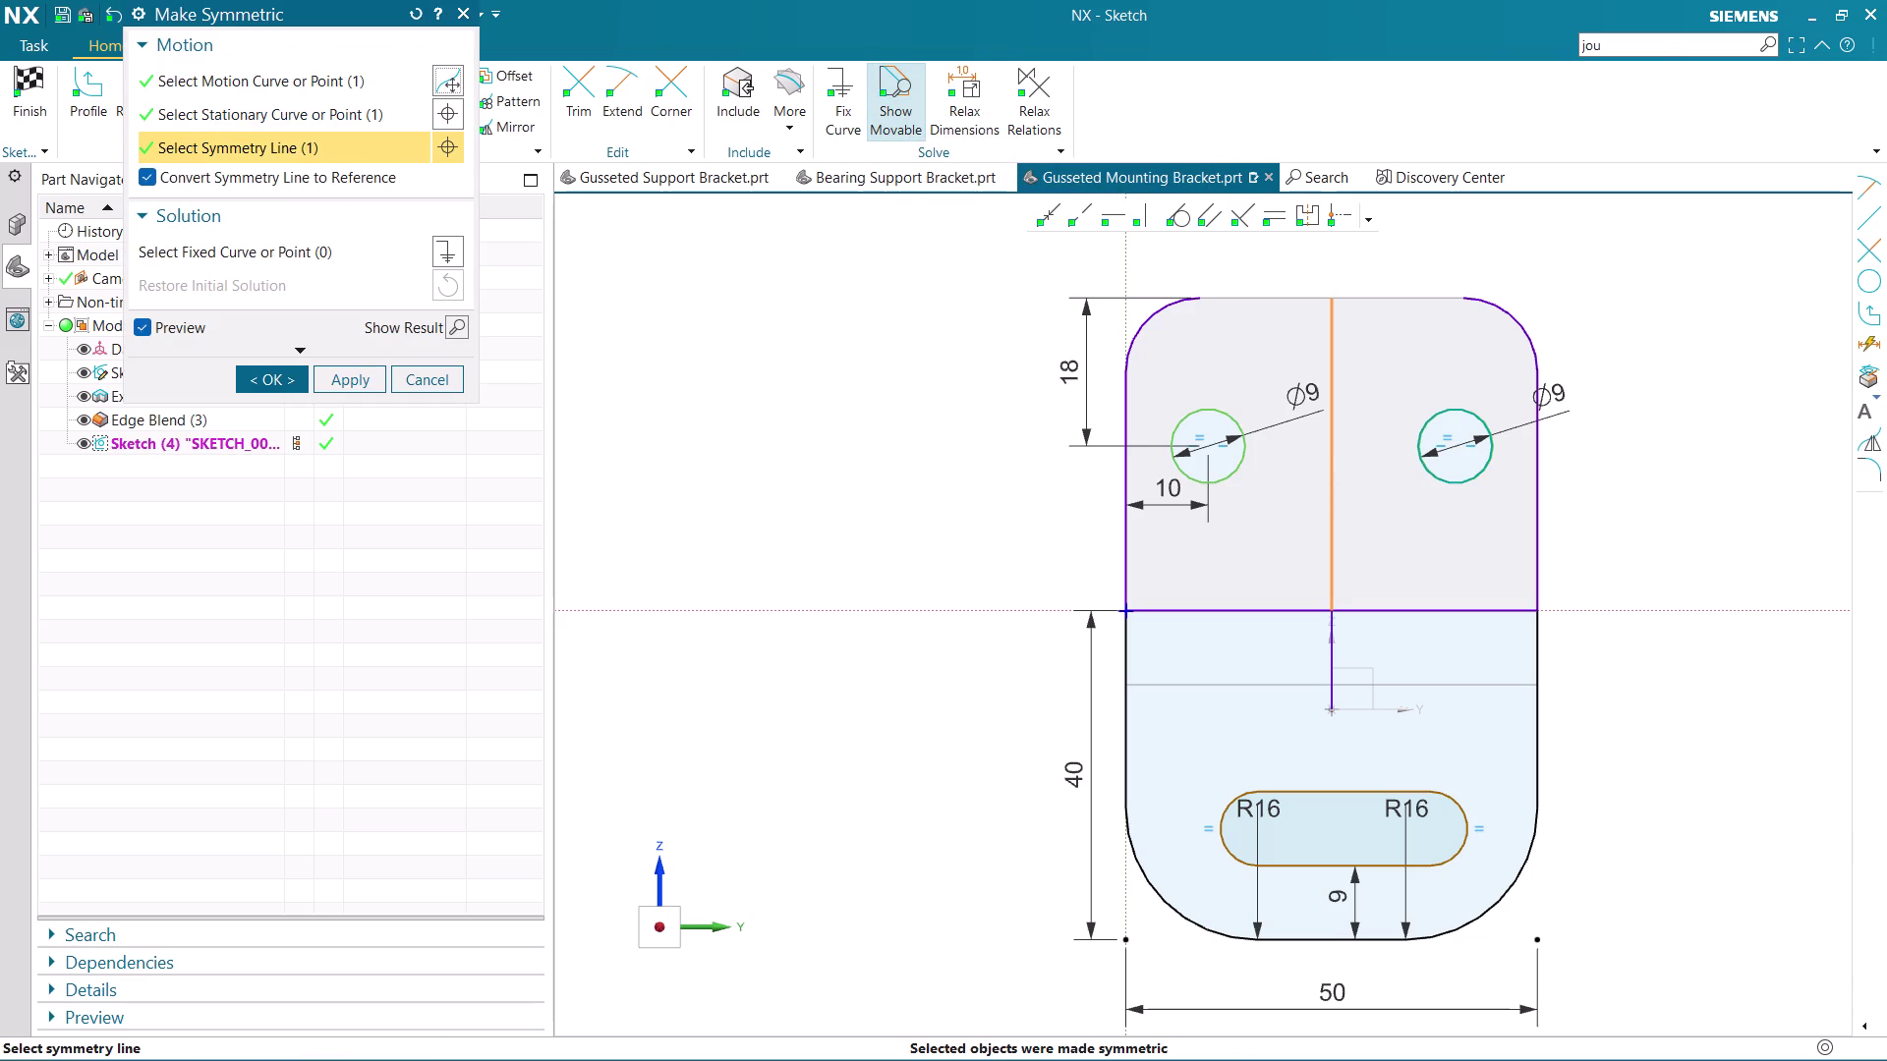
click(331, 378)
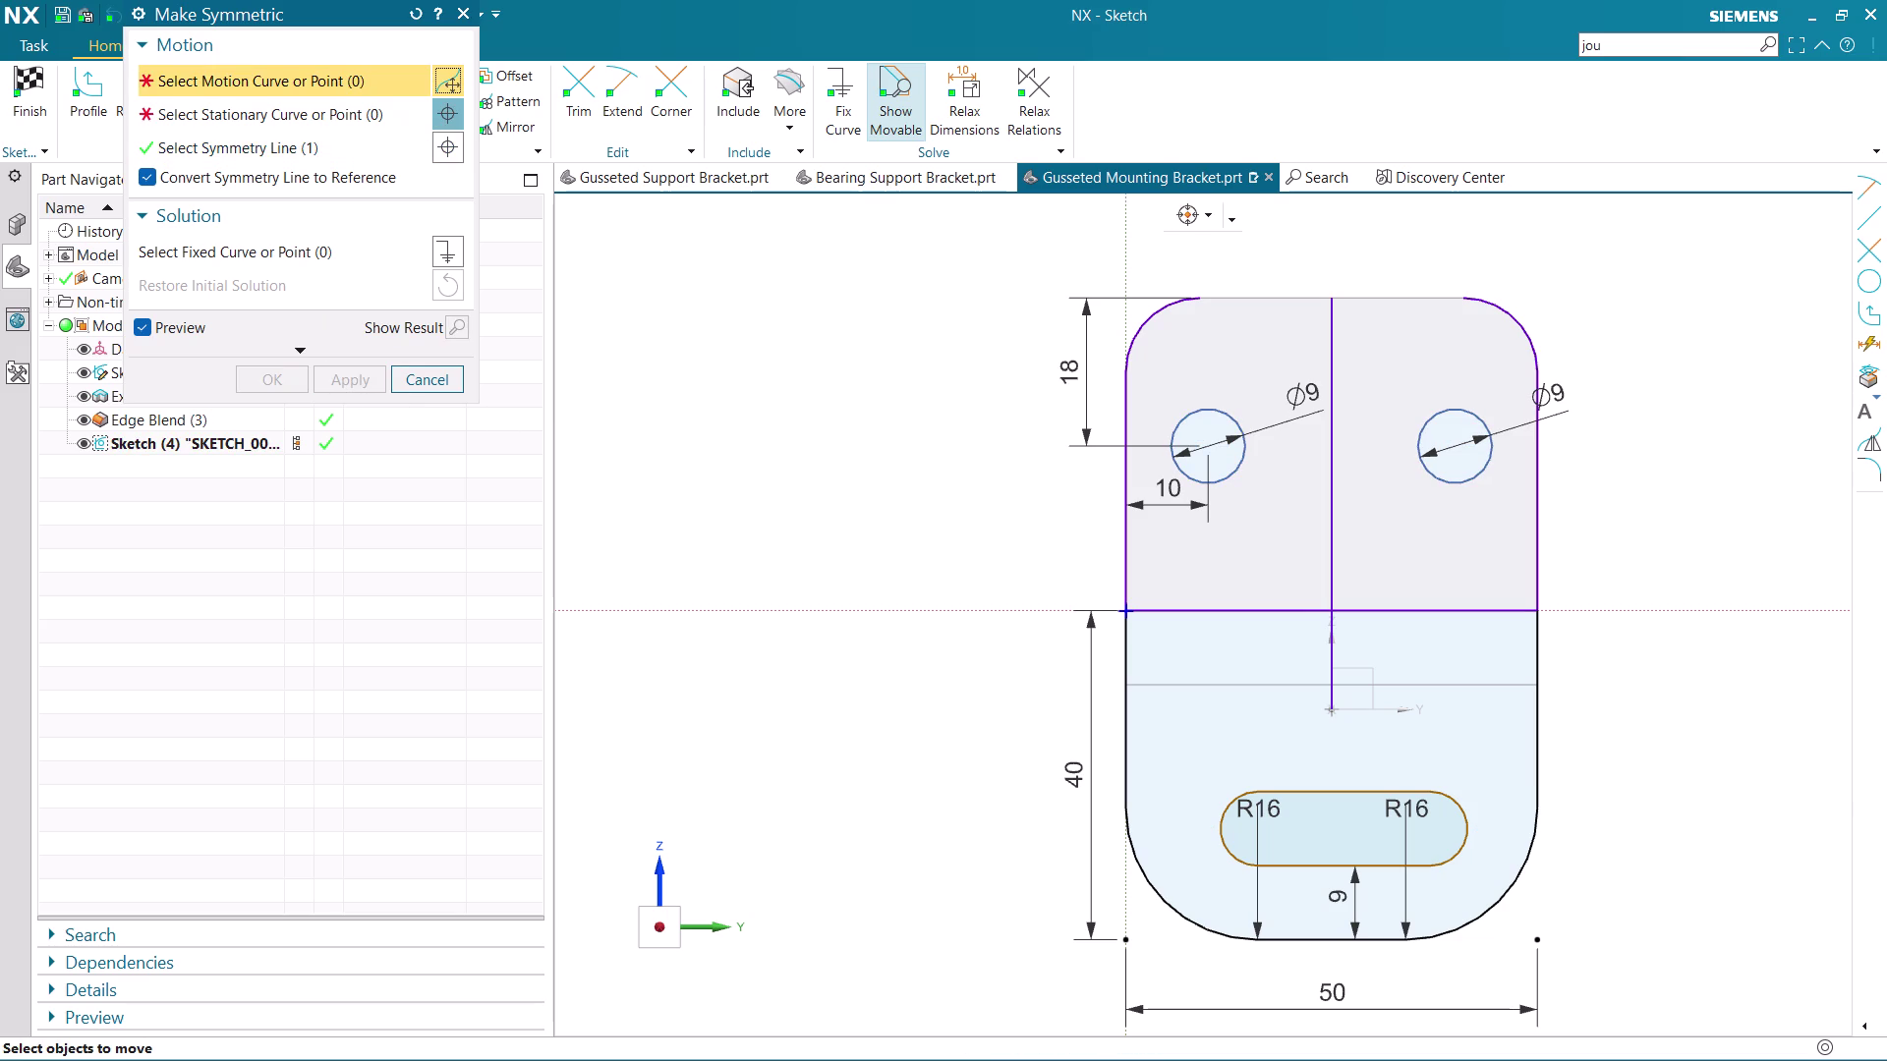
click(443, 376)
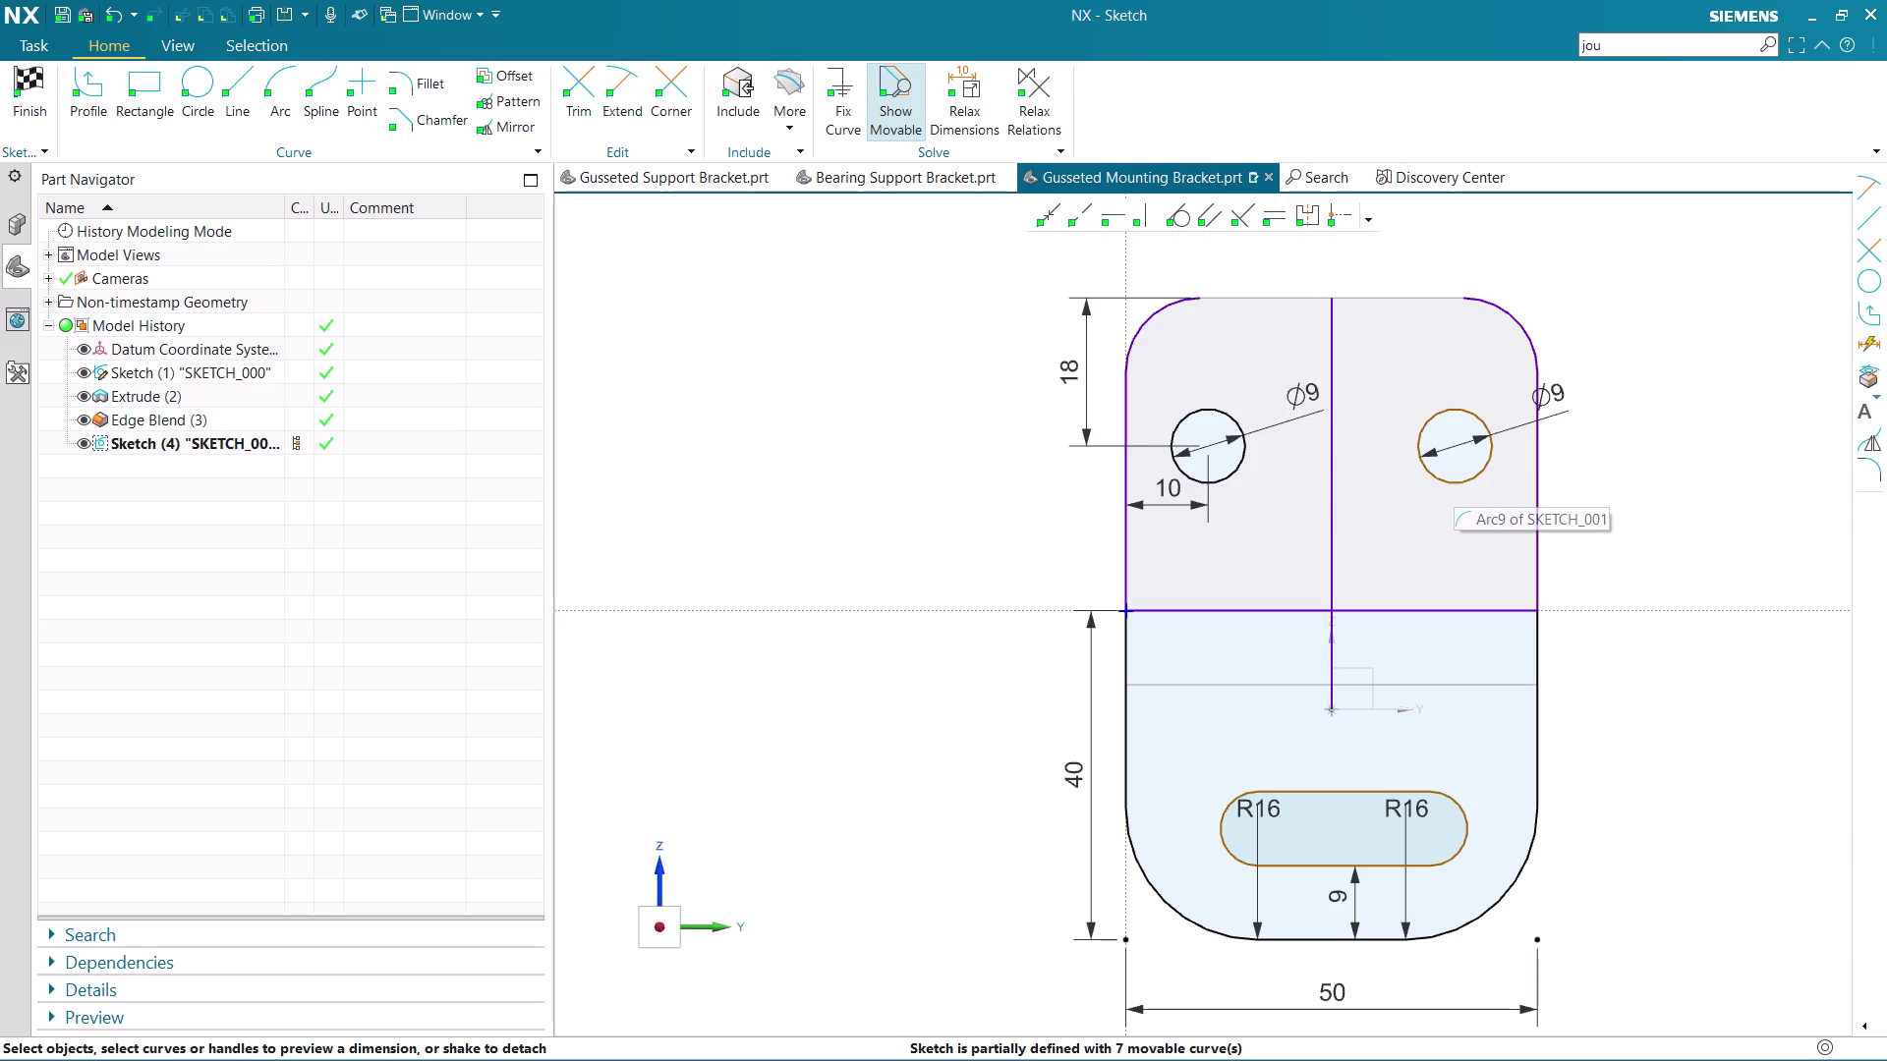
Try 13 as the left hole's horizontal offset, then undo back to 10.
double_click(1182, 495)
text(13)
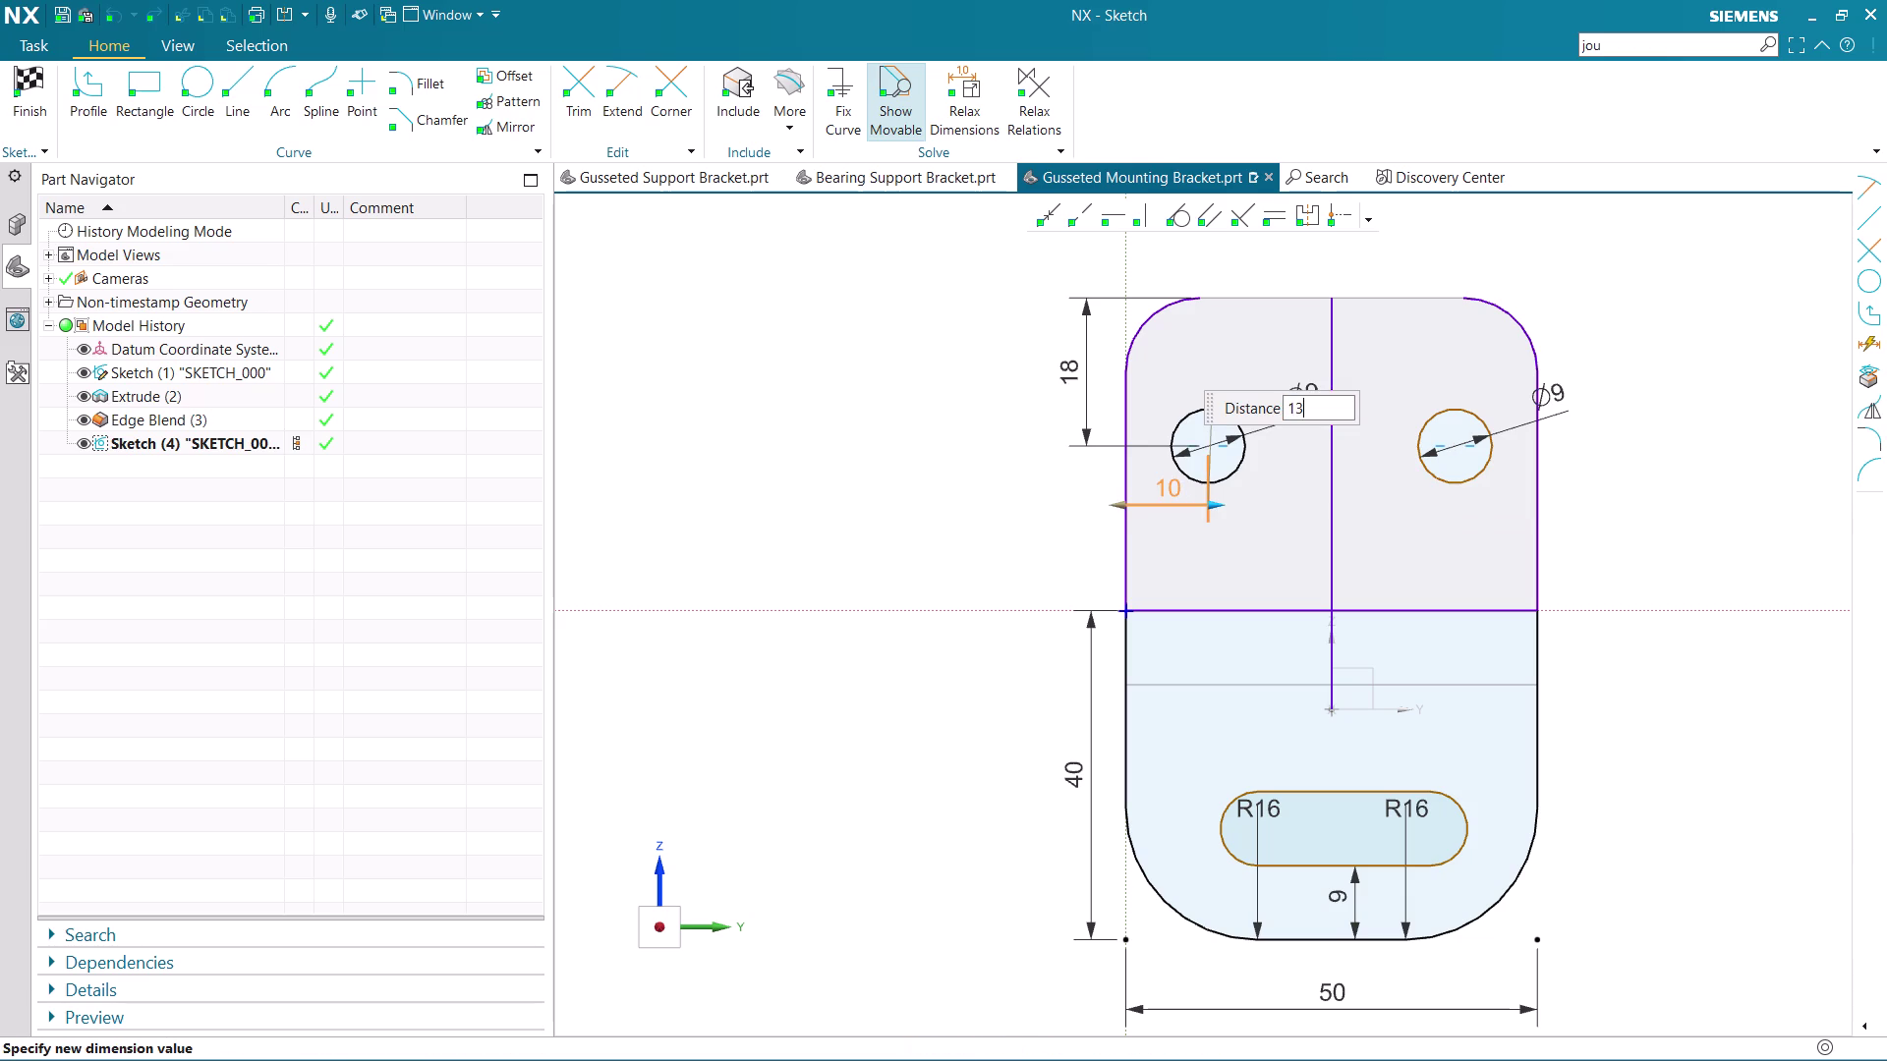
key(Return)
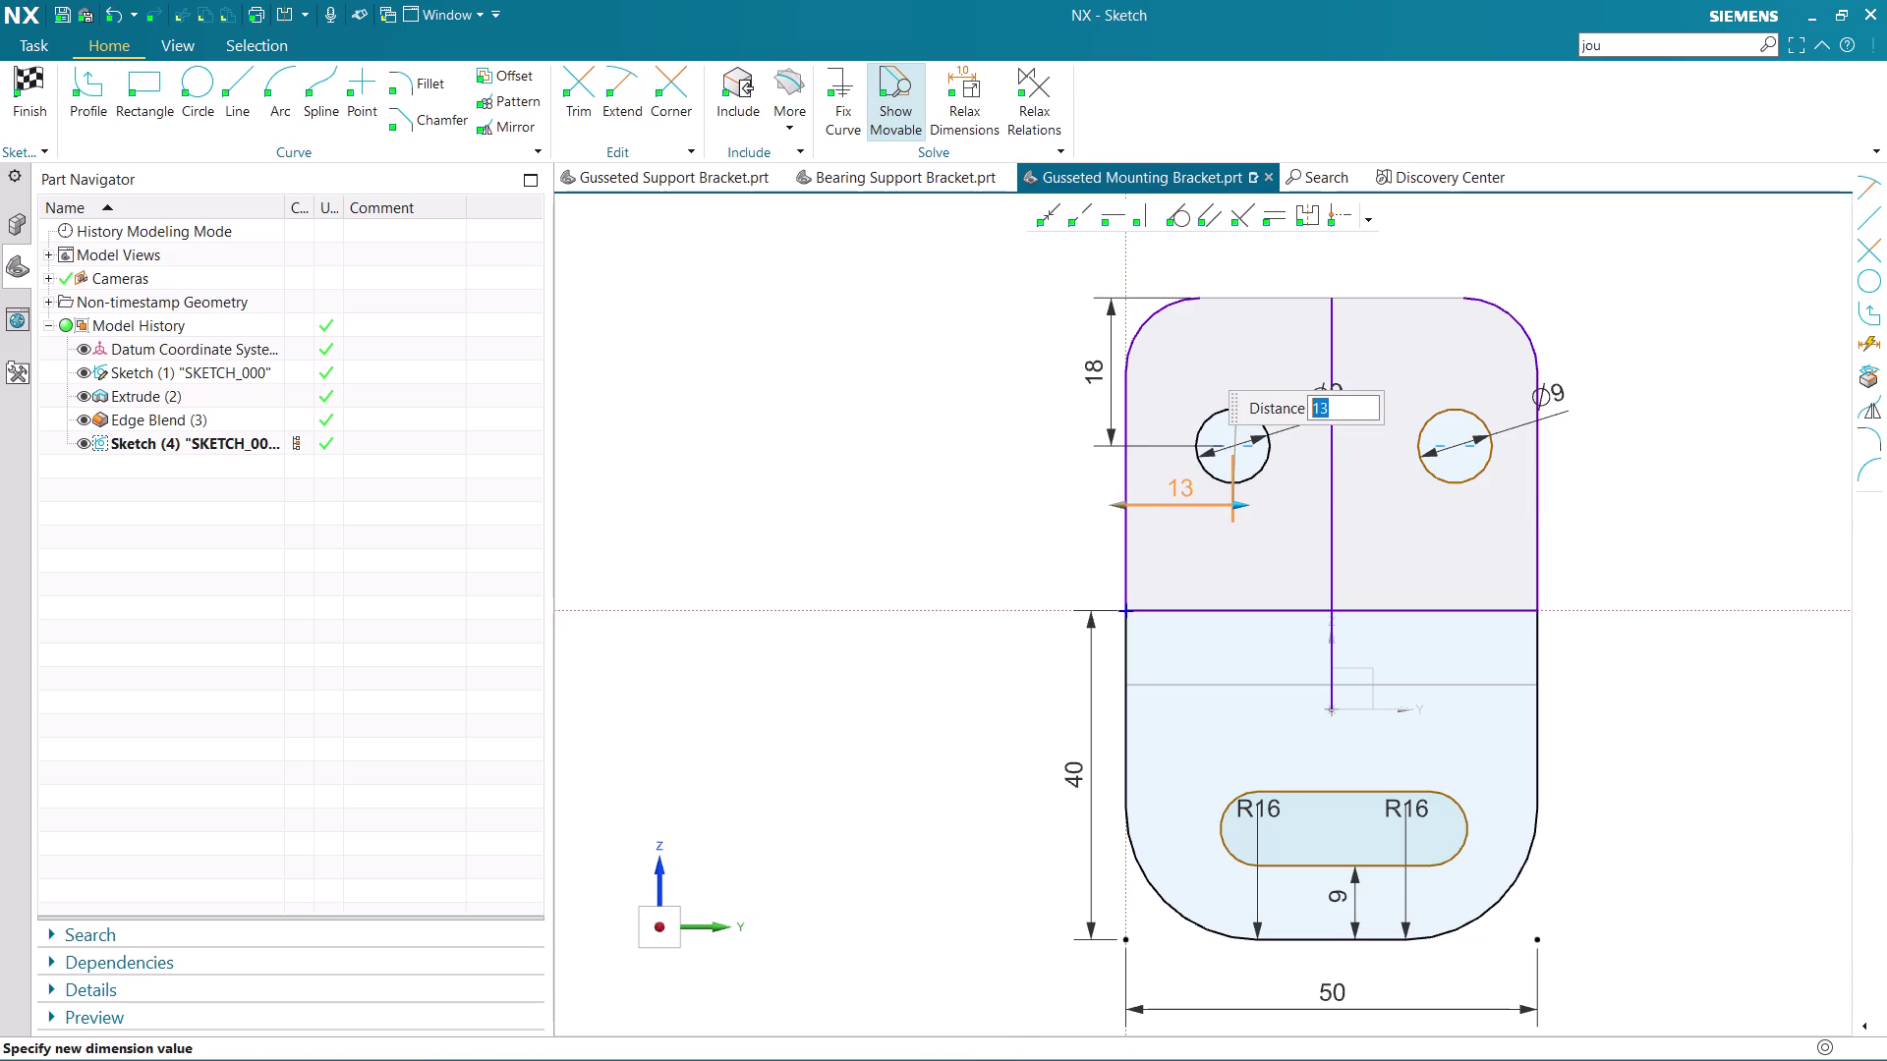
key(ctrl+z)
click(895, 497)
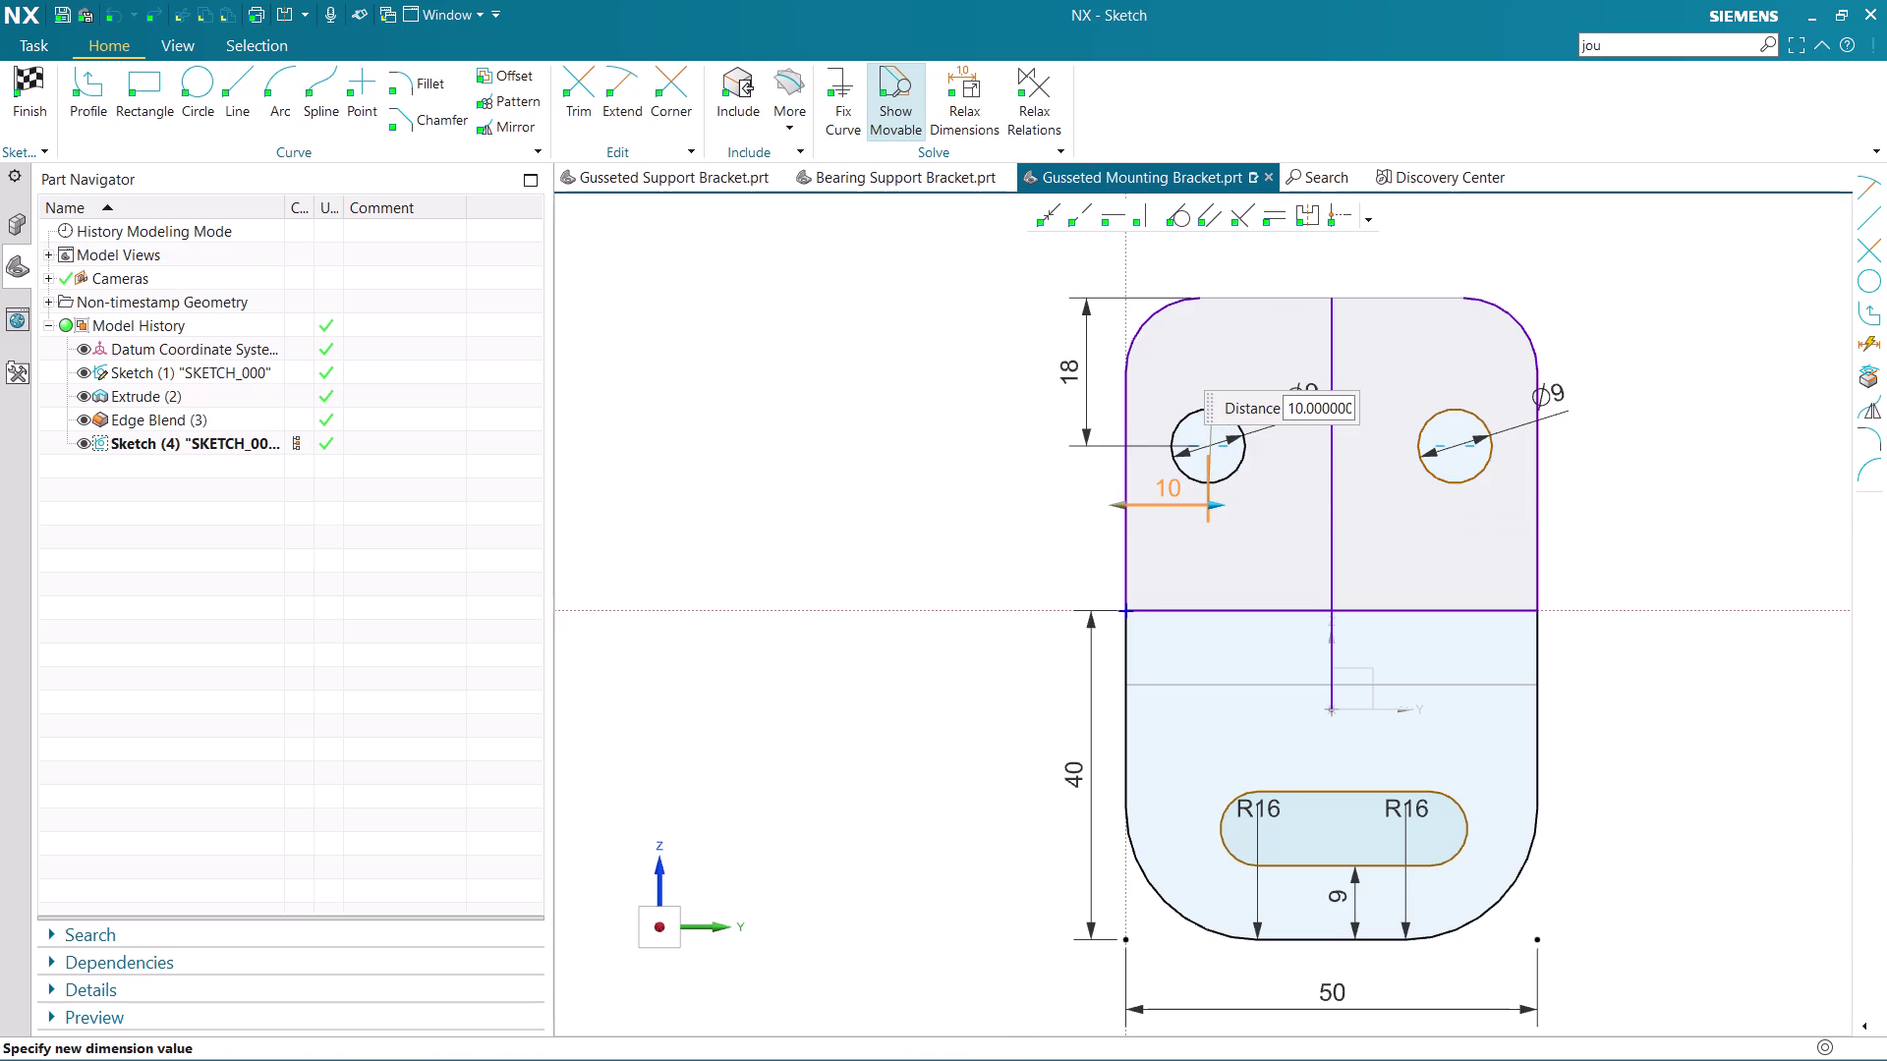
click(894, 498)
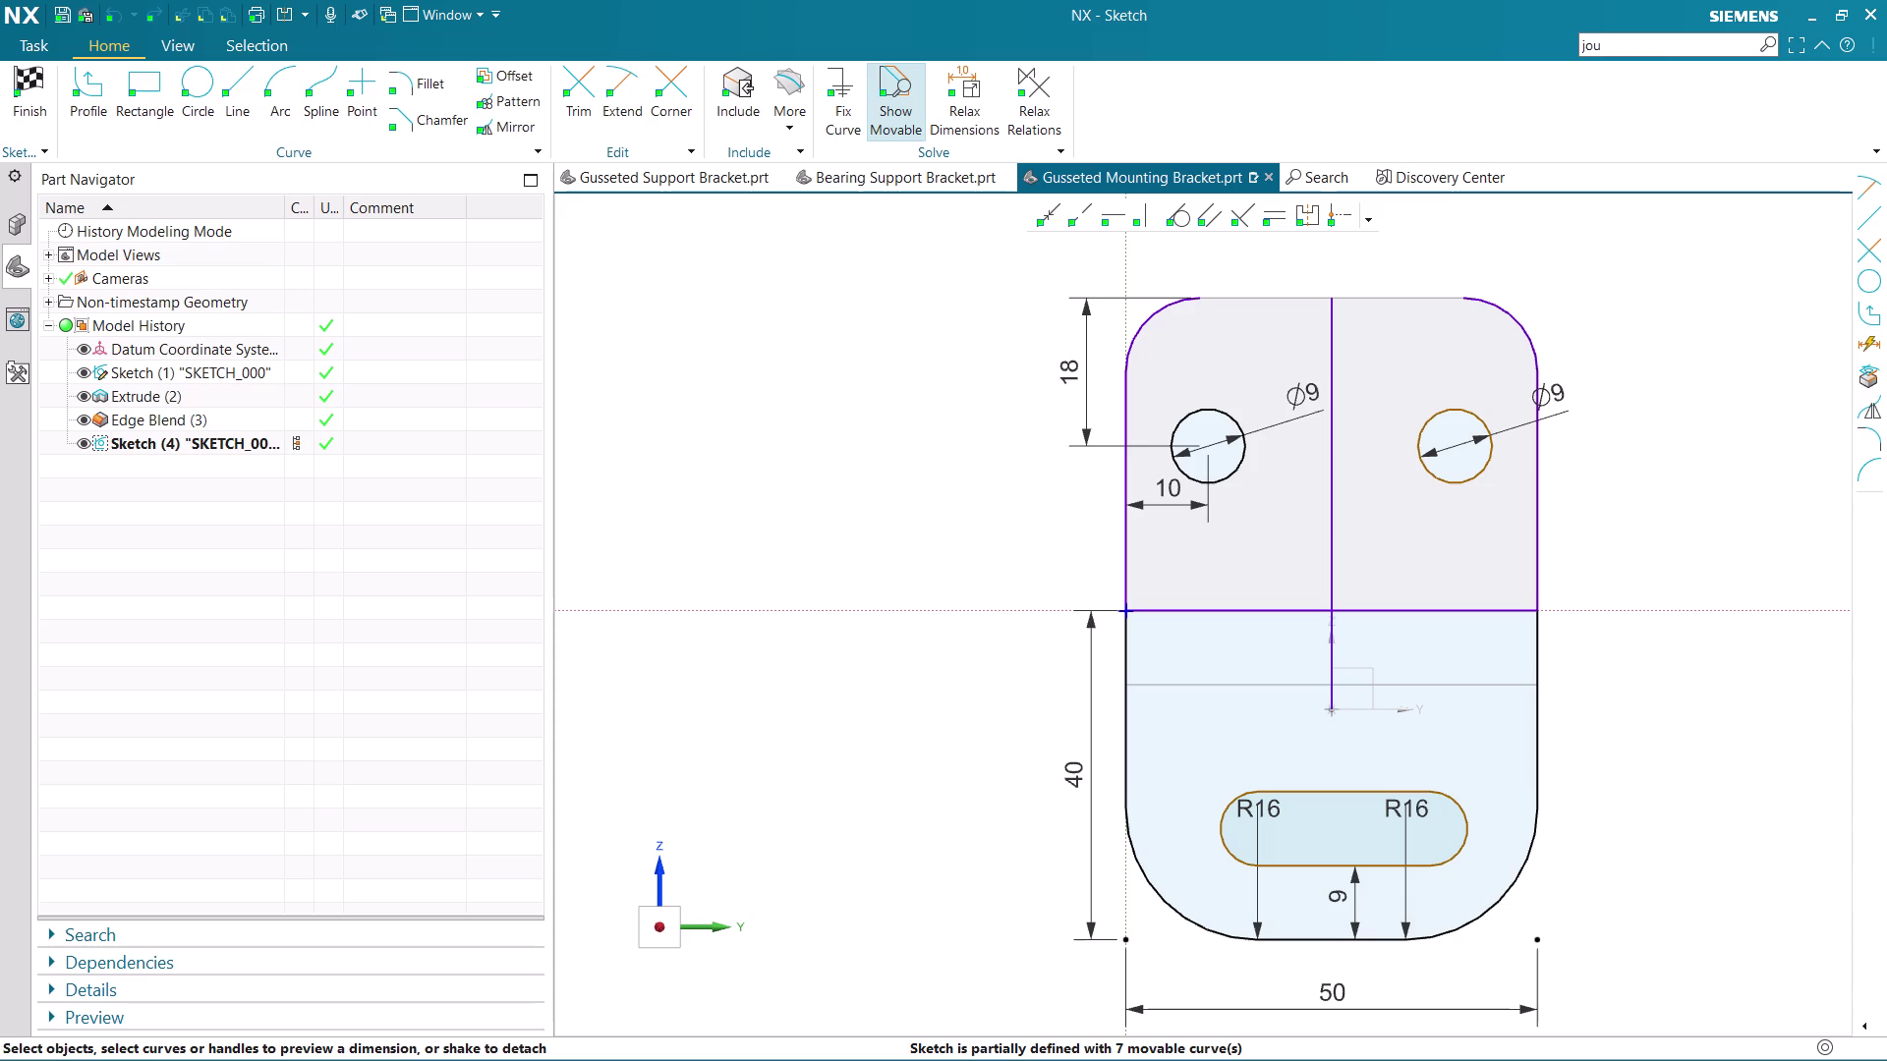
Start a dimension from the right hole's centre to the centre line, then cancel it.
key(d)
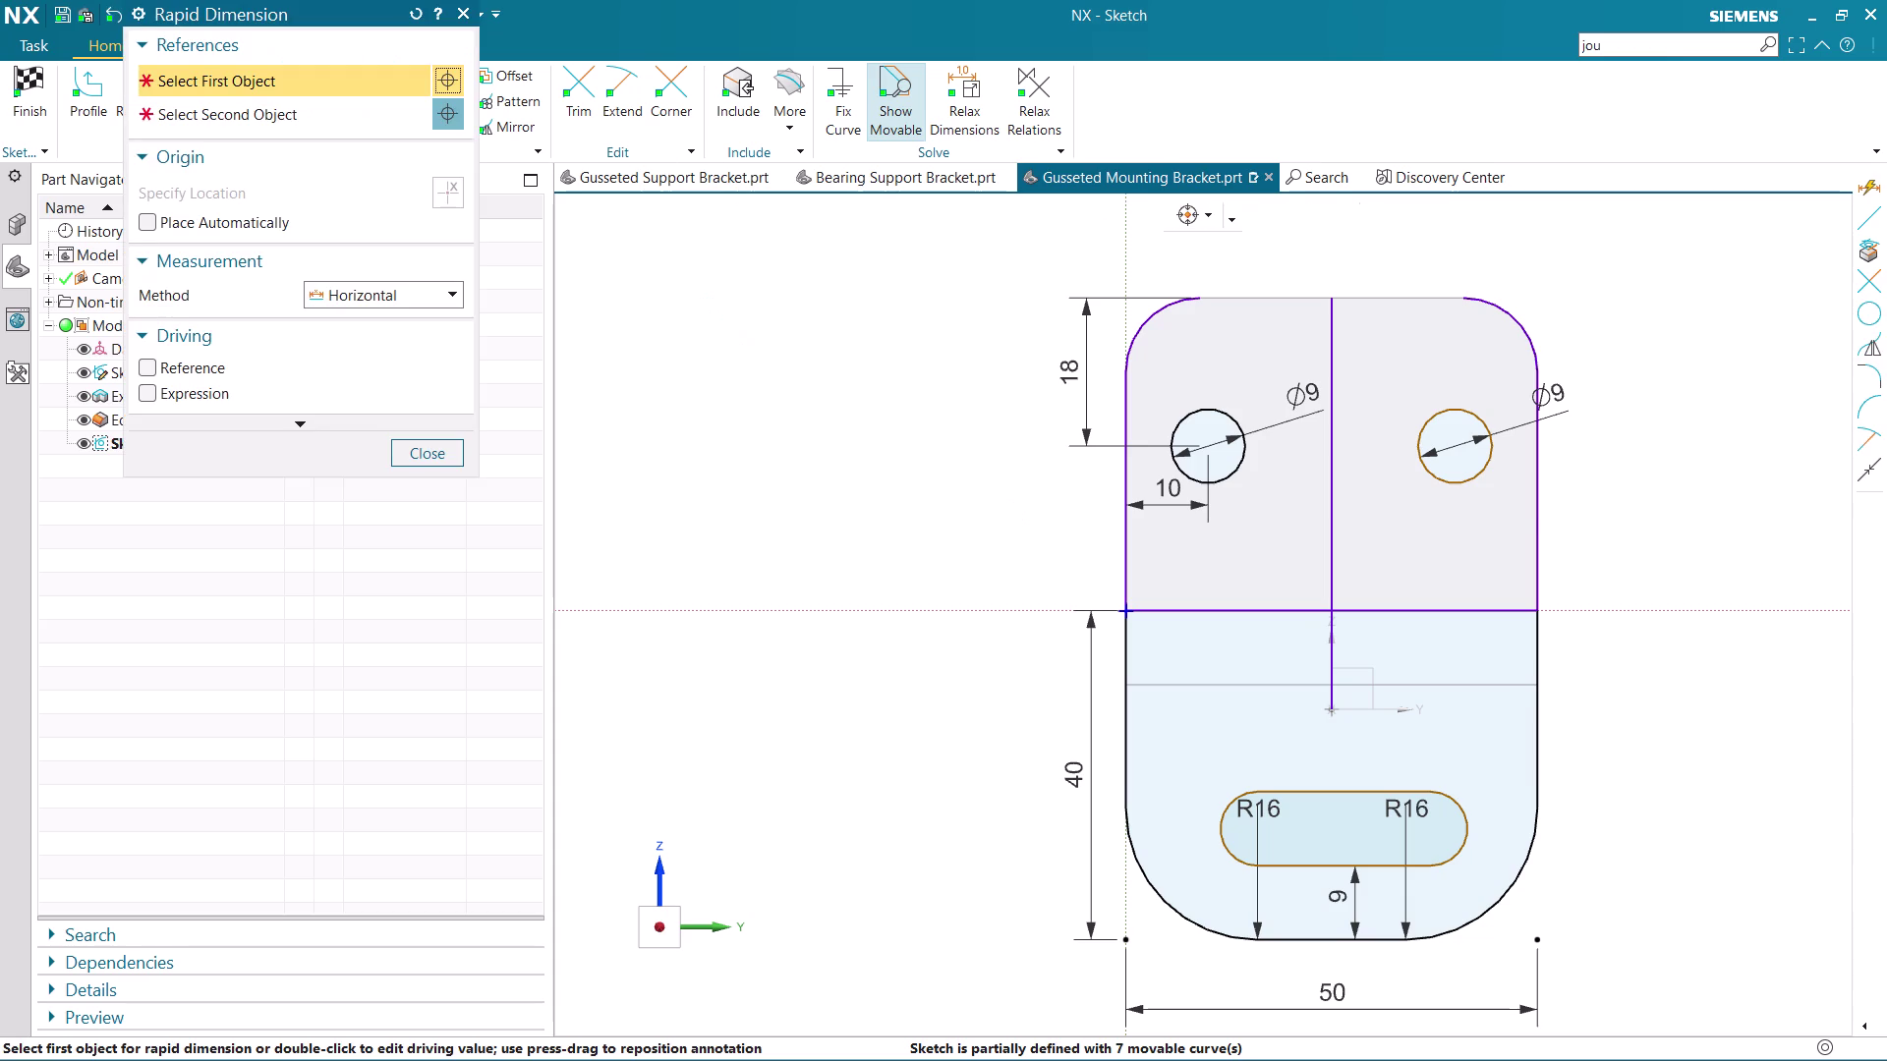
click(1454, 444)
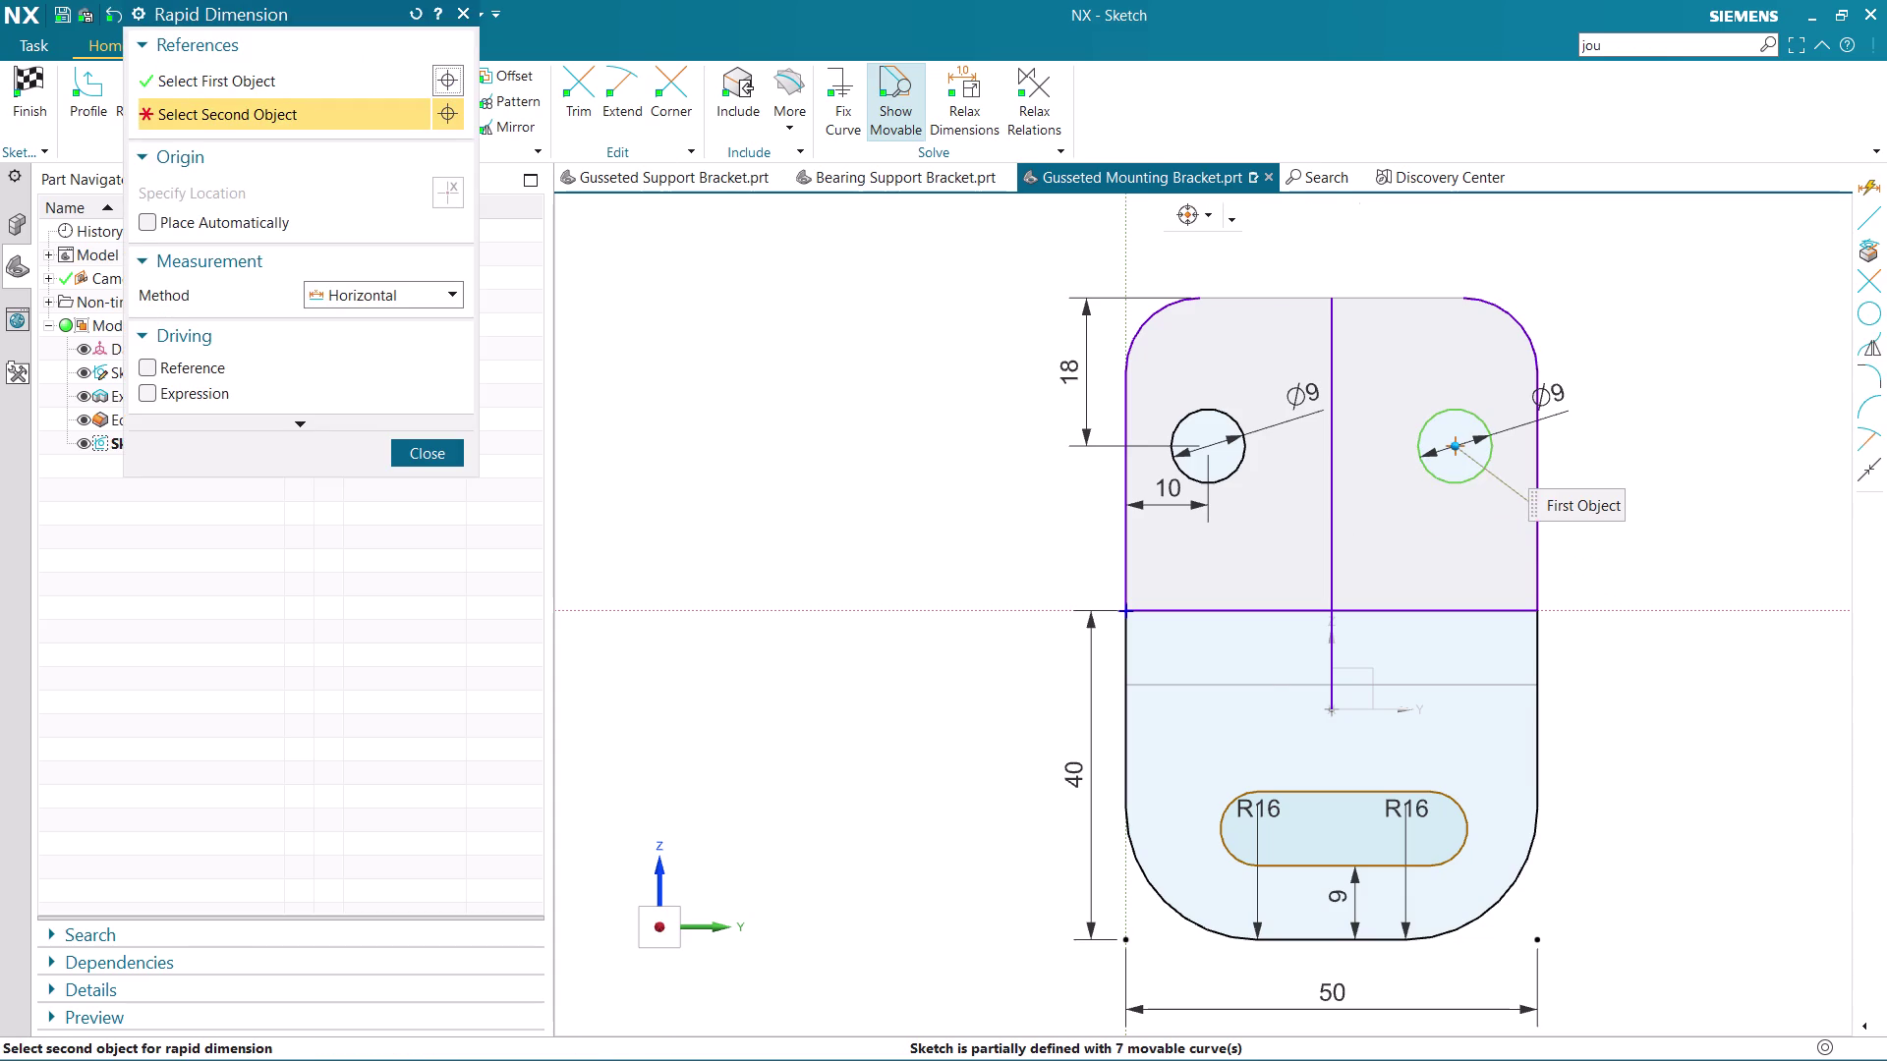
scroll(up, 3)
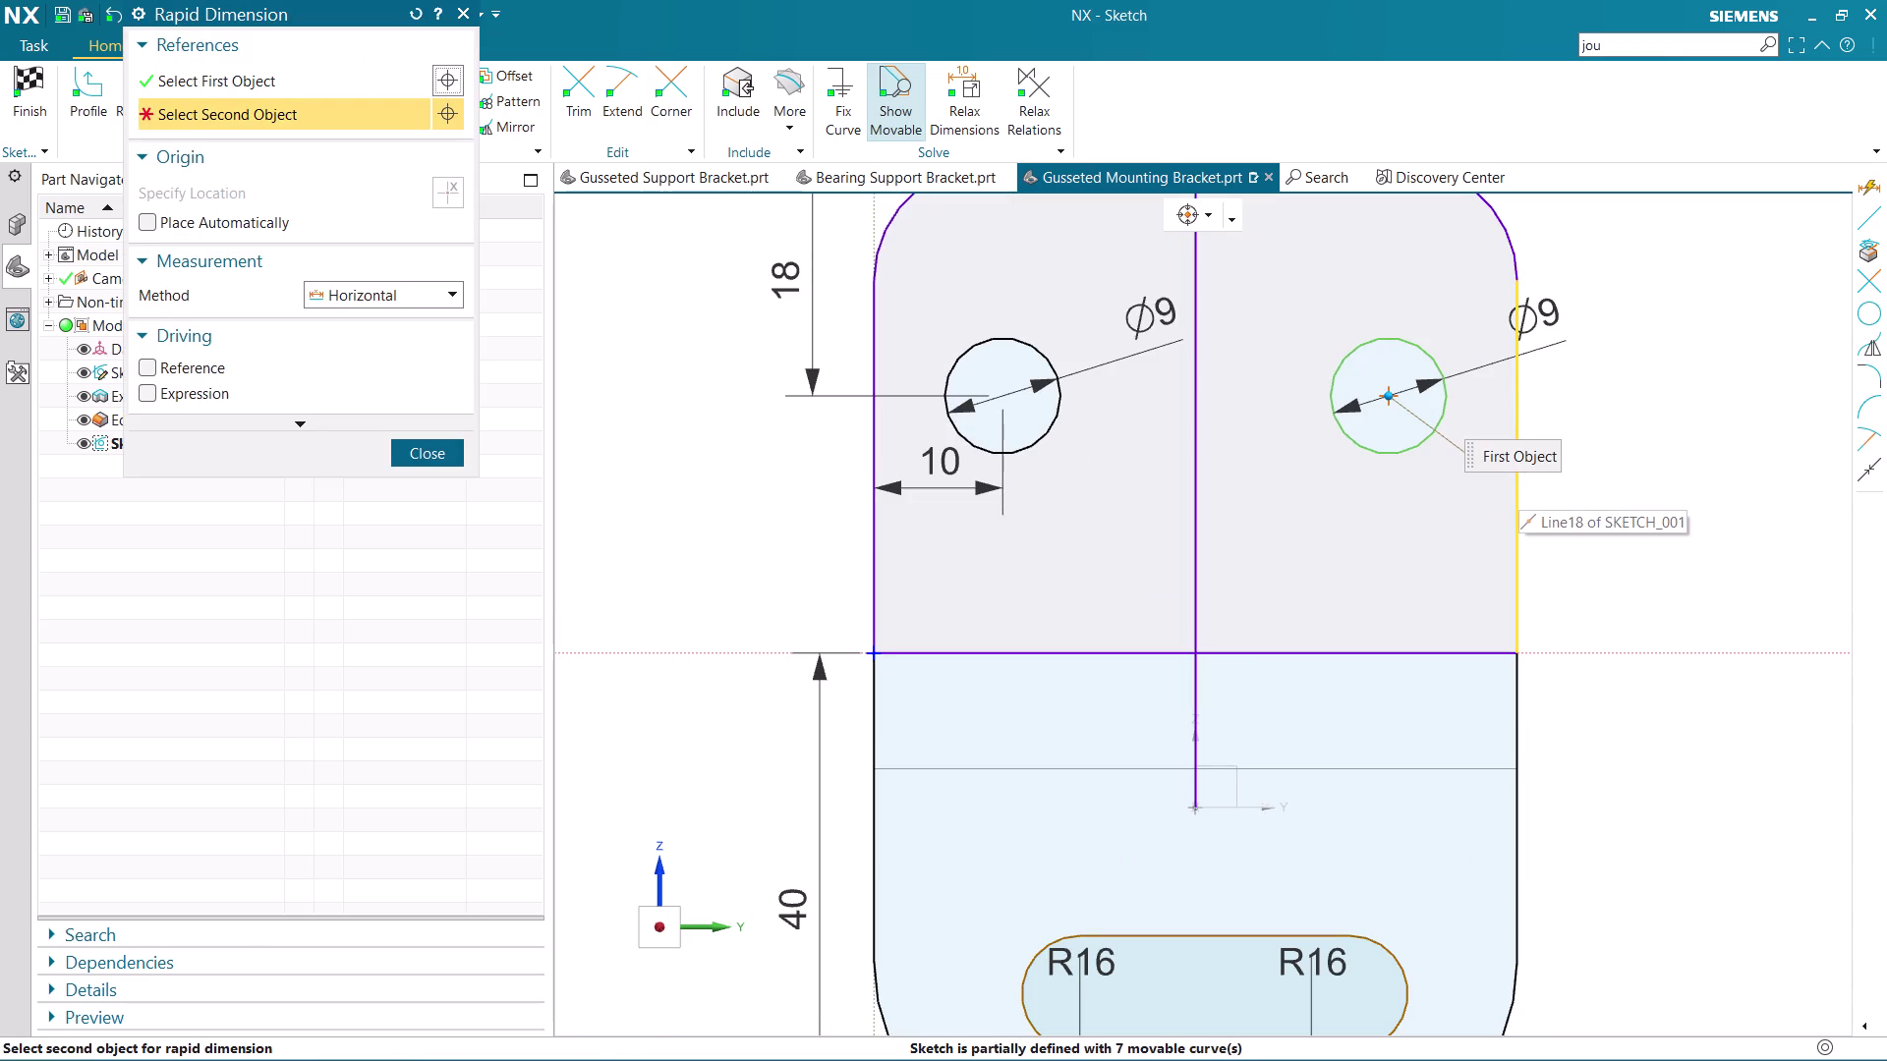
scroll(down, 3)
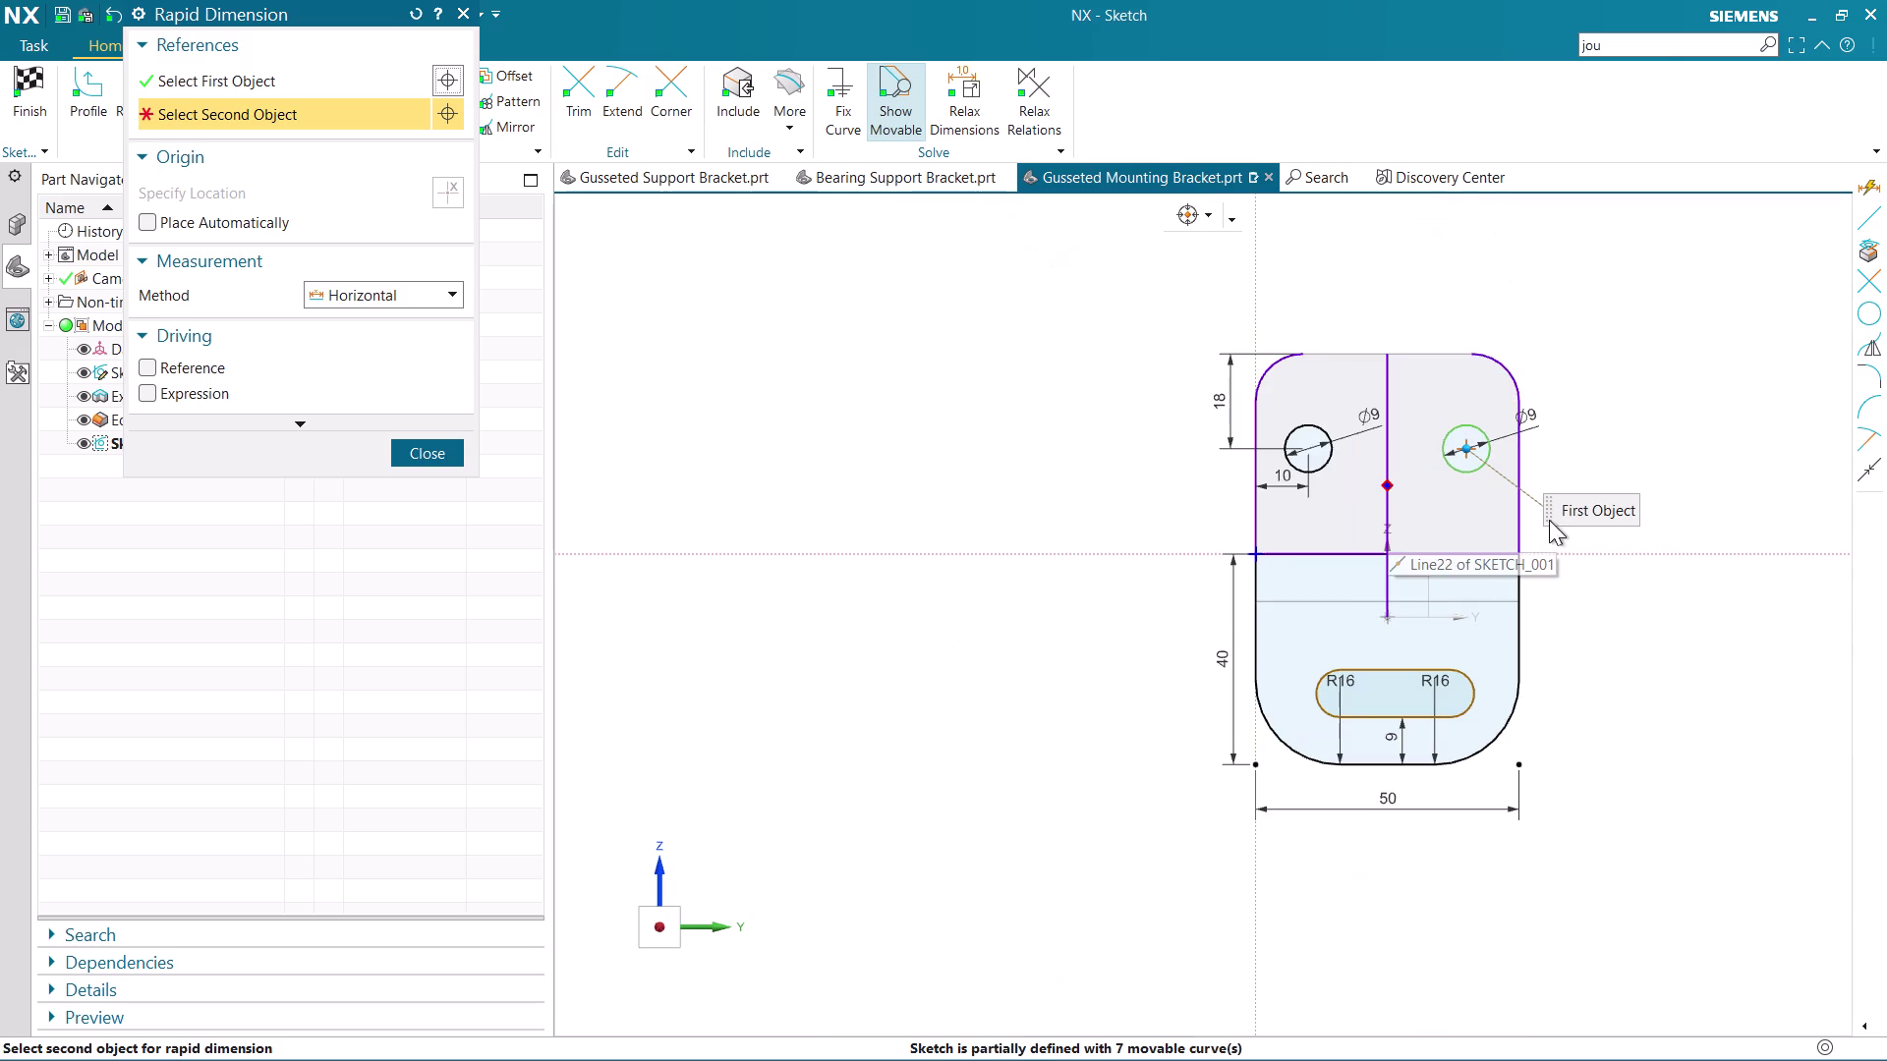
click(1513, 475)
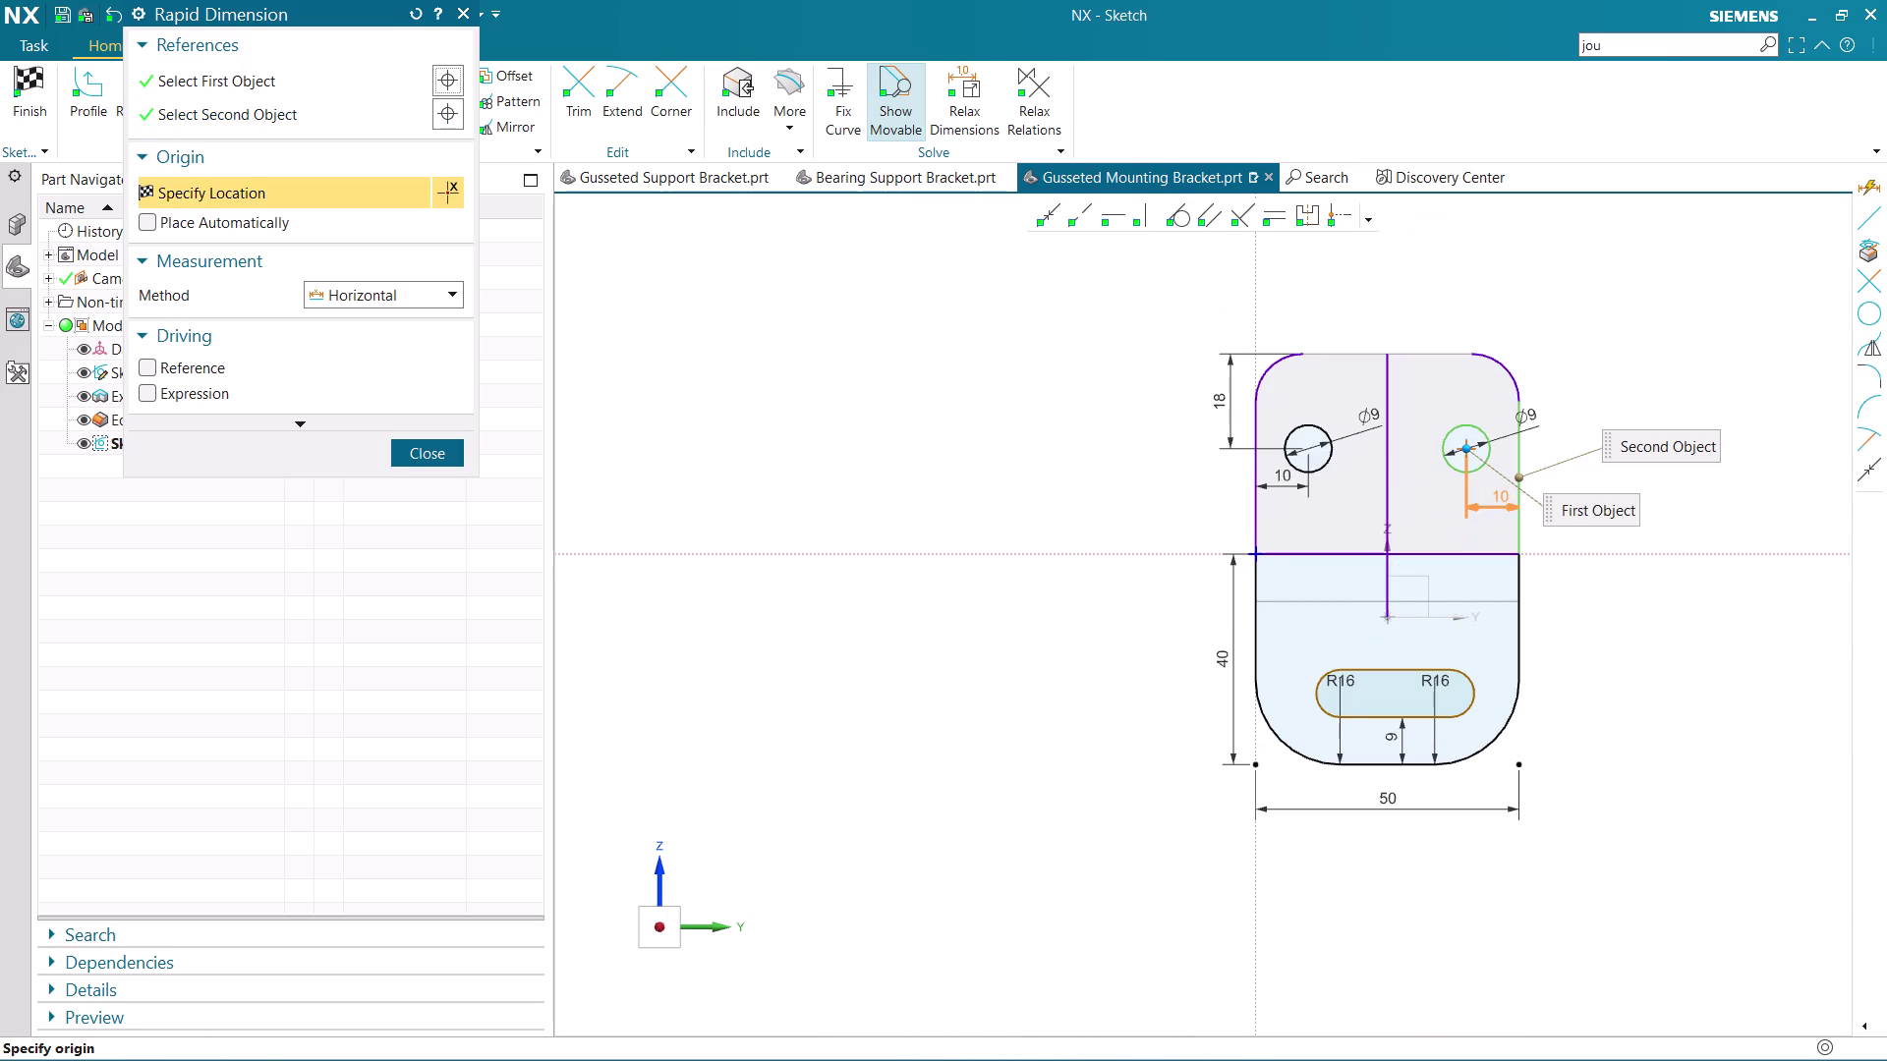
key(Escape)
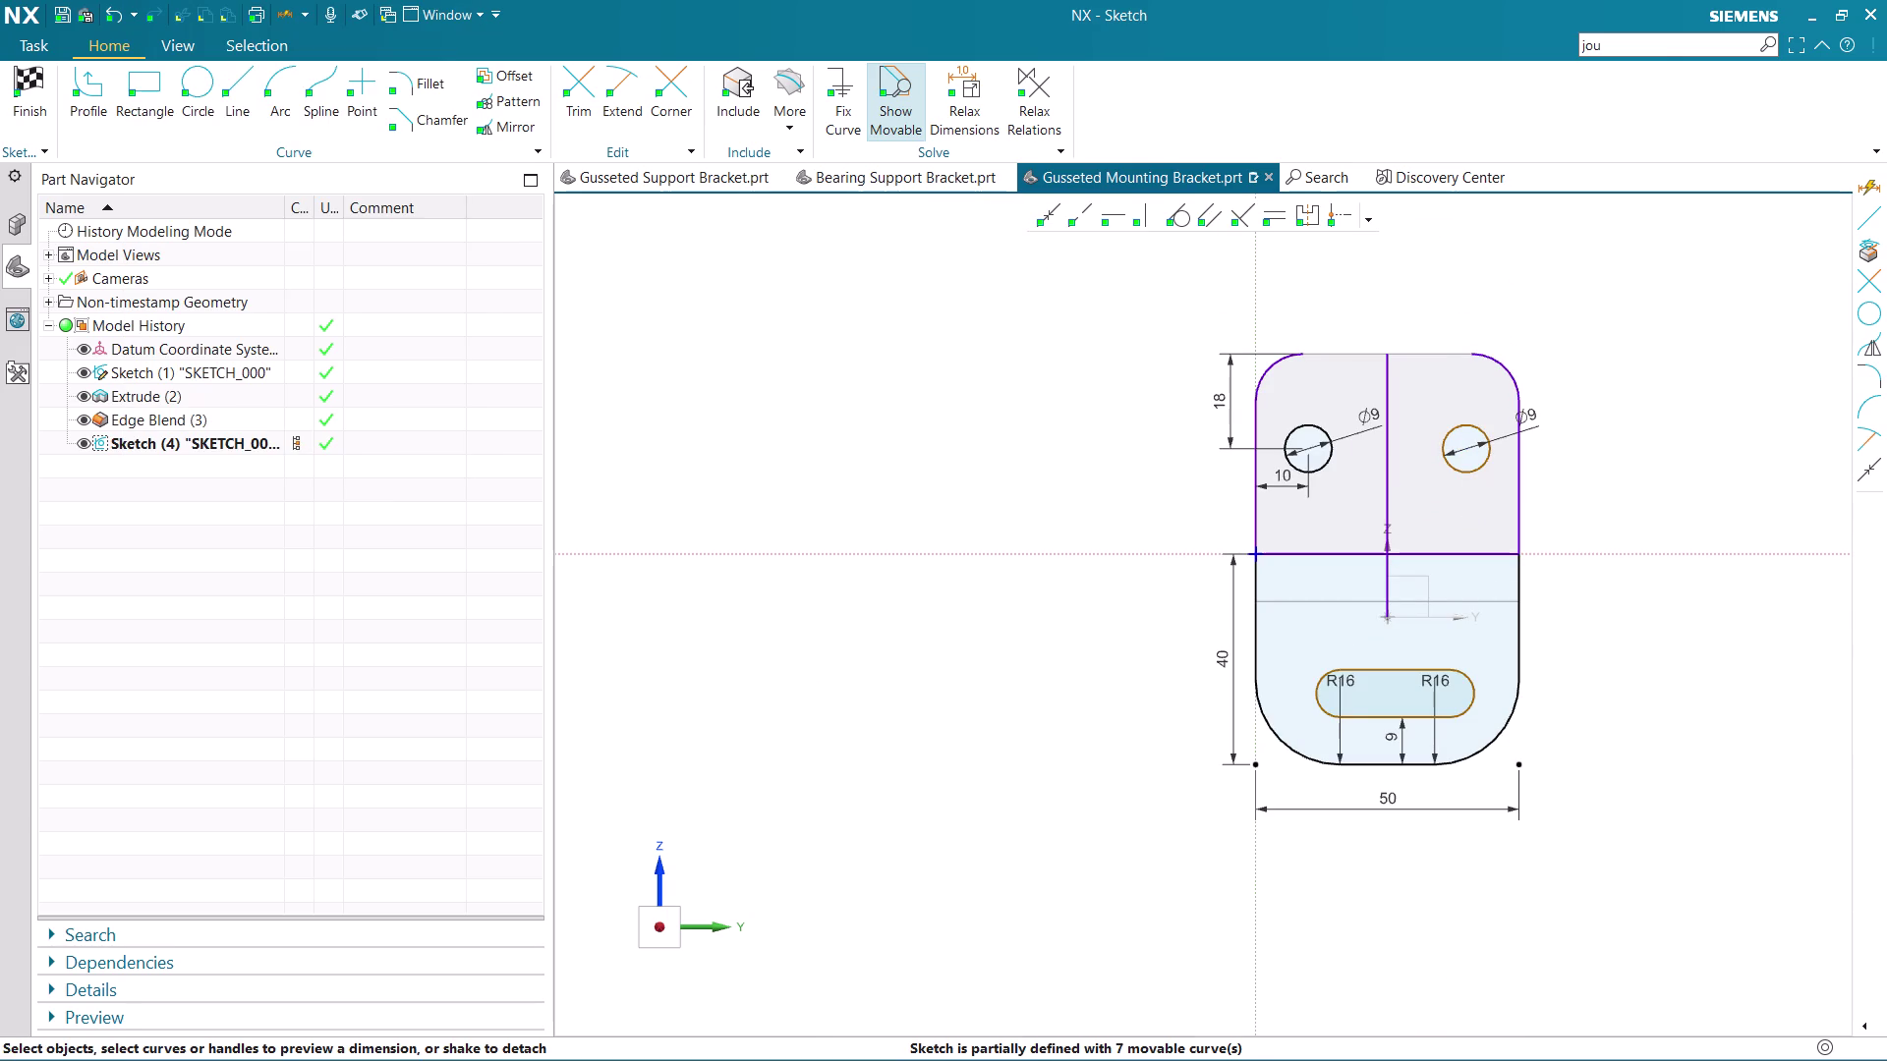
key(Escape)
Delete the vertical centre line and select the dividing line and left edge.
scroll(up, 3)
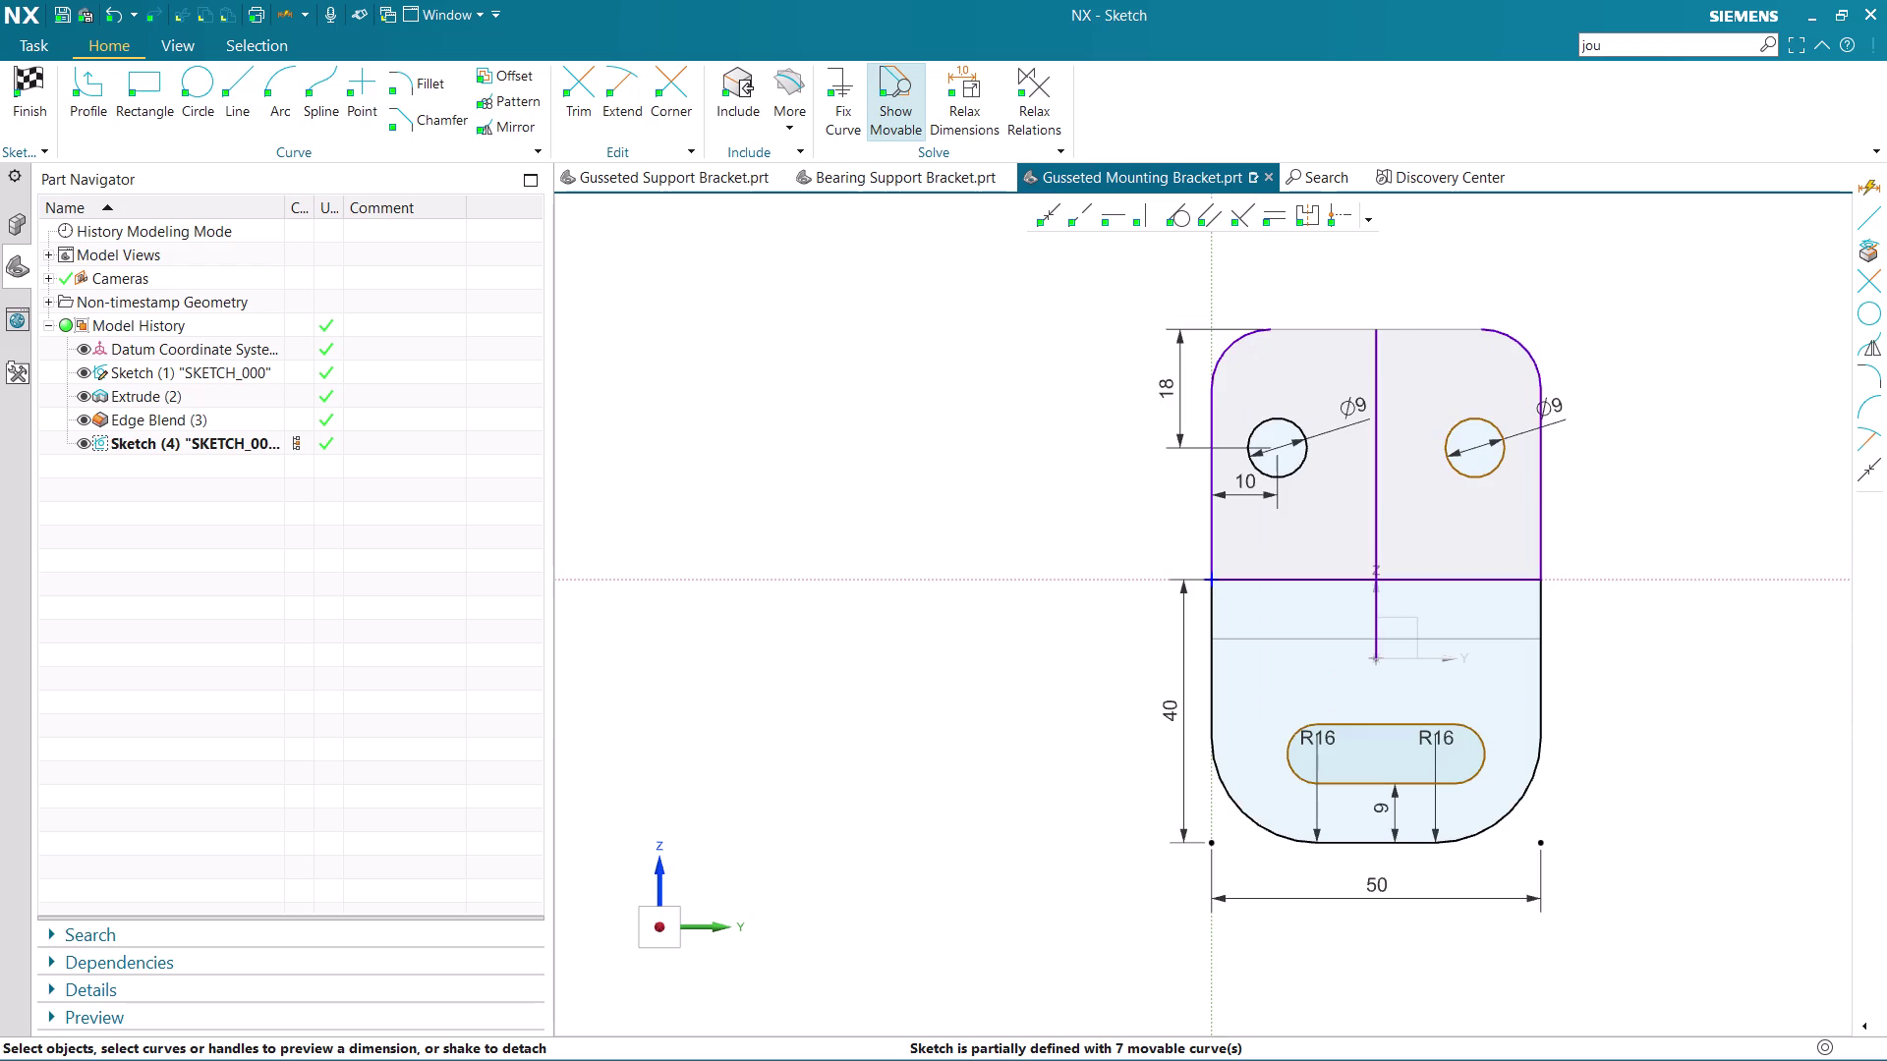
key(Escape)
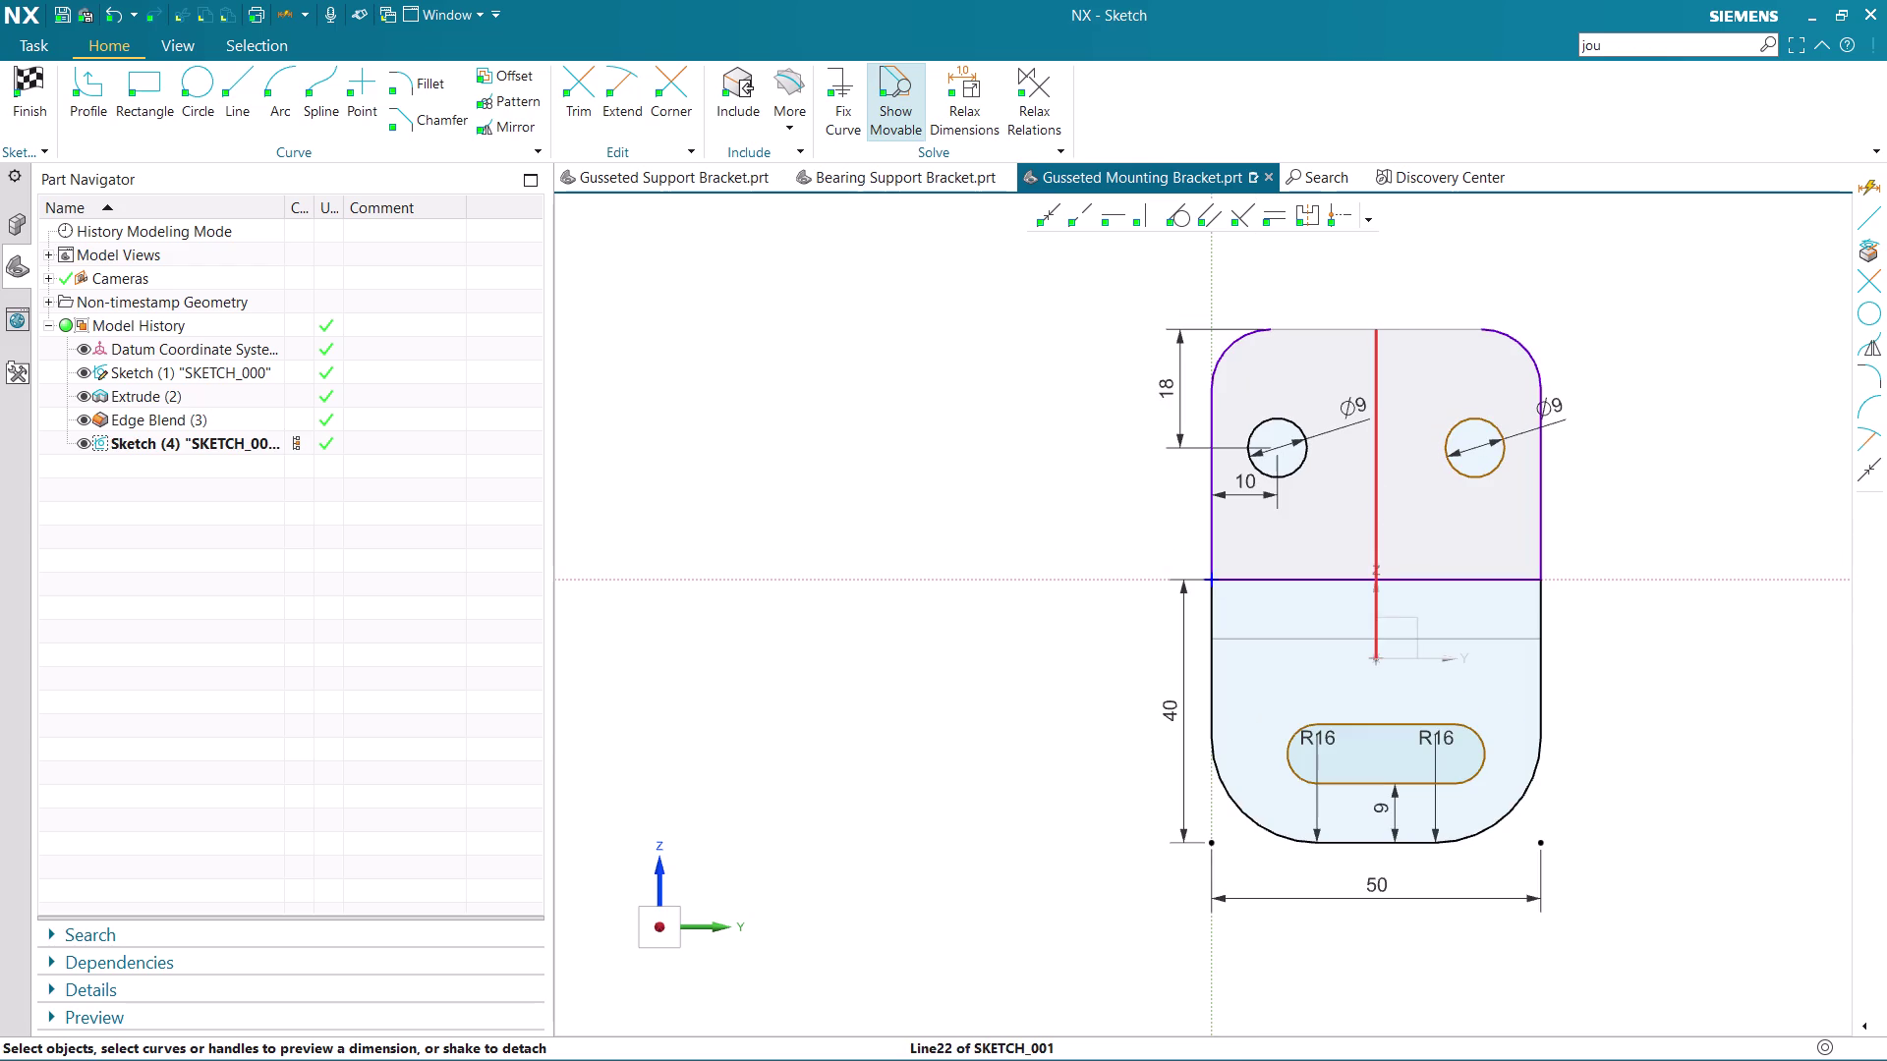
click(1377, 467)
key(Delete)
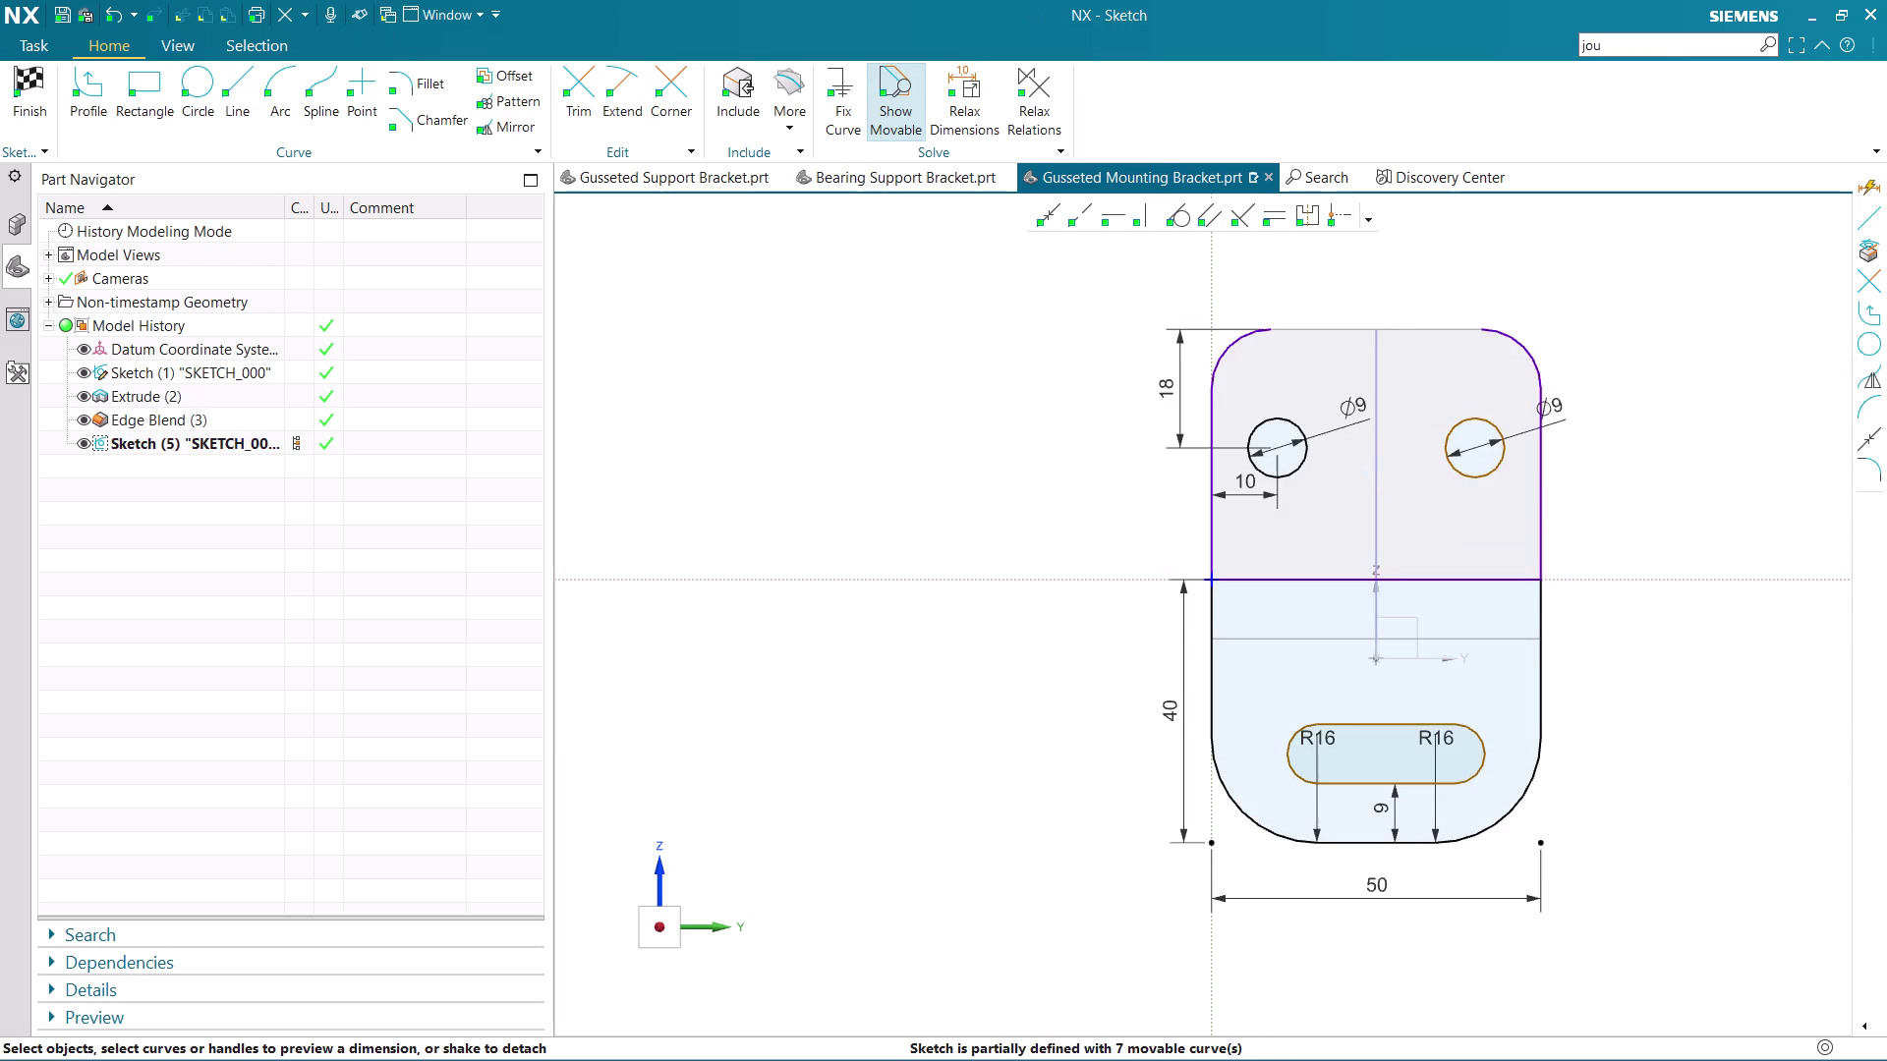
click(1306, 580)
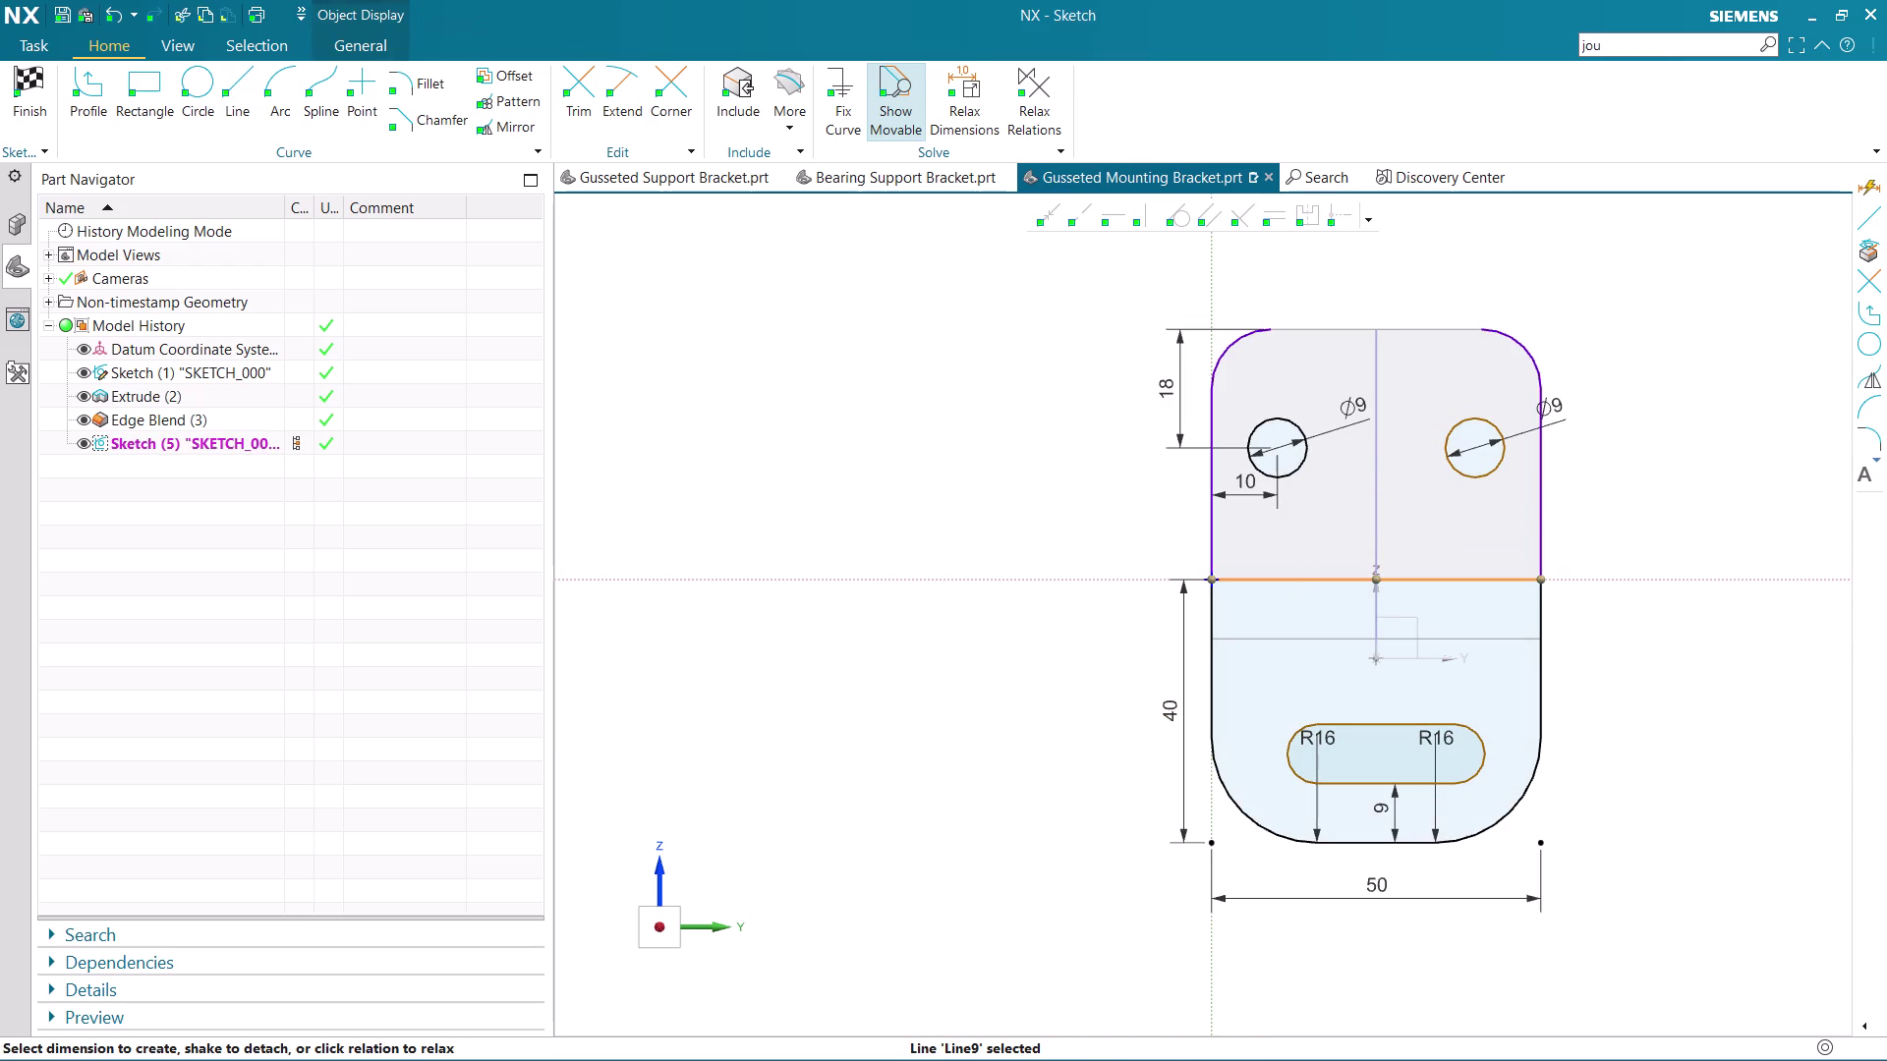
click(1209, 534)
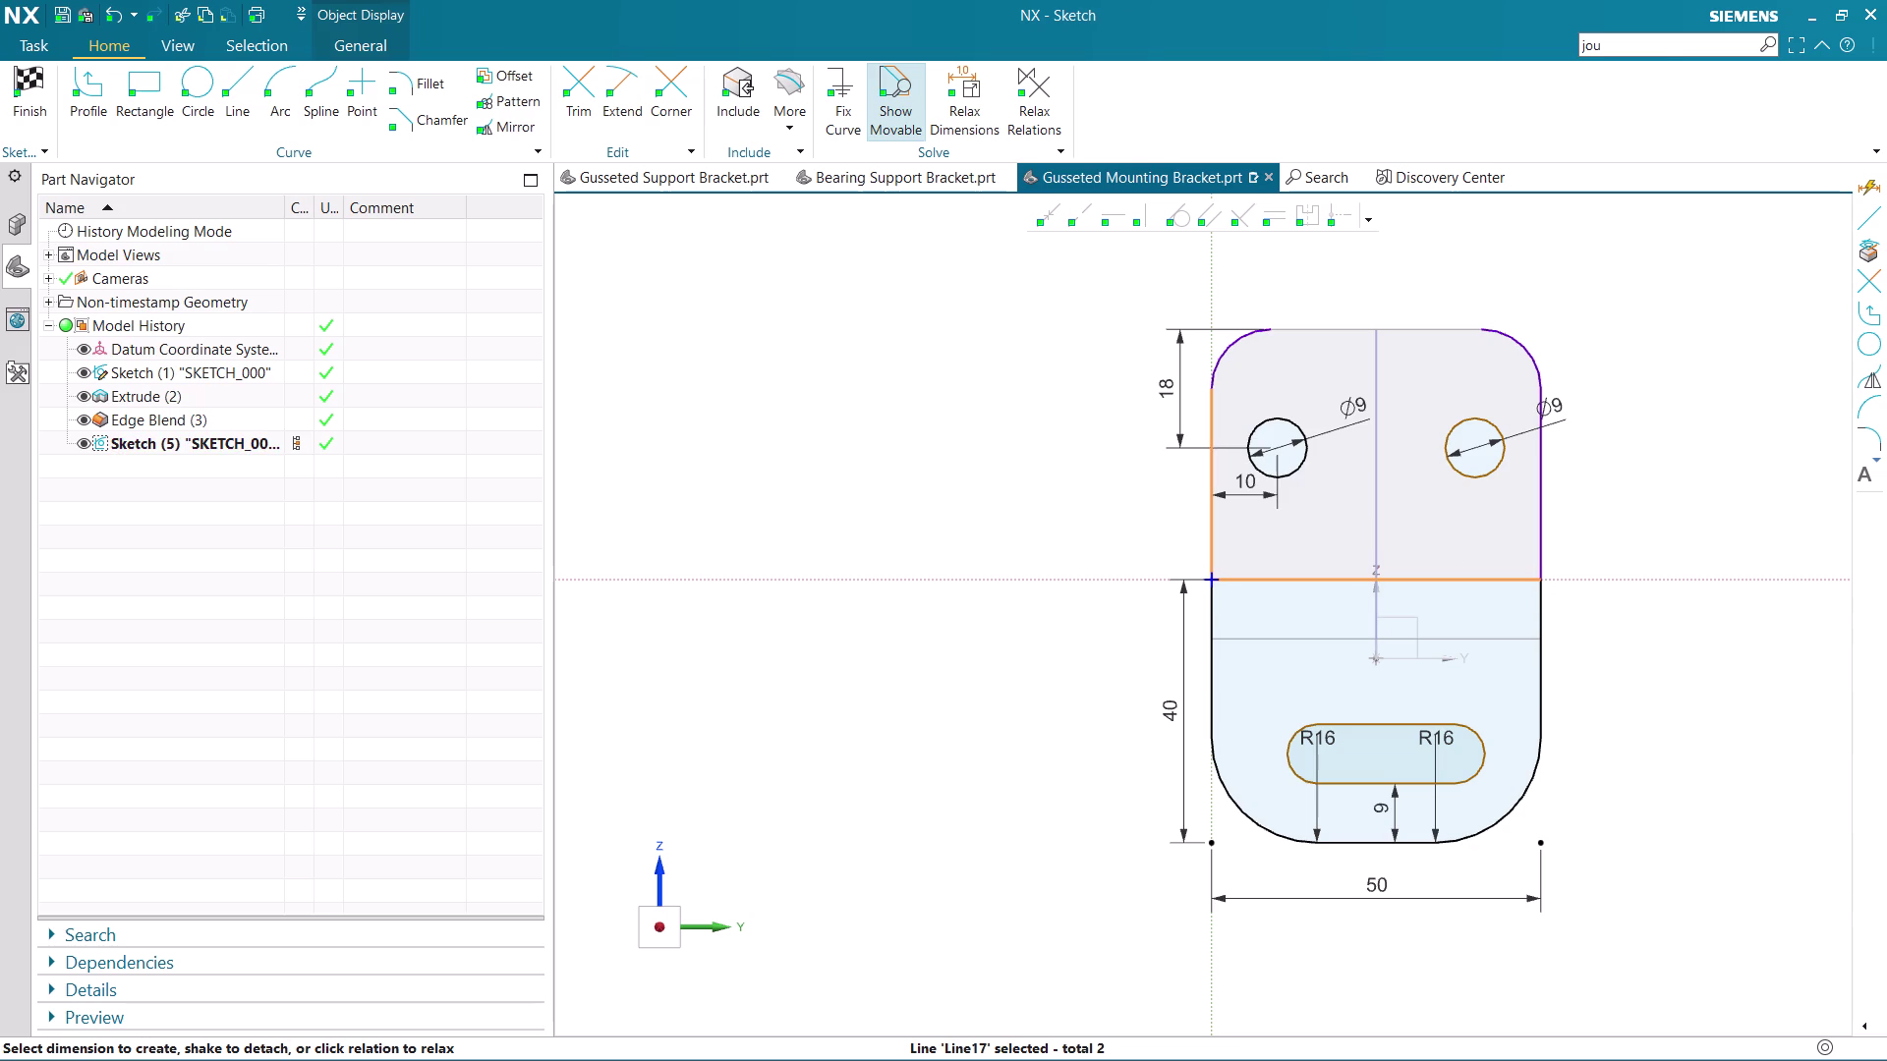
key(Escape)
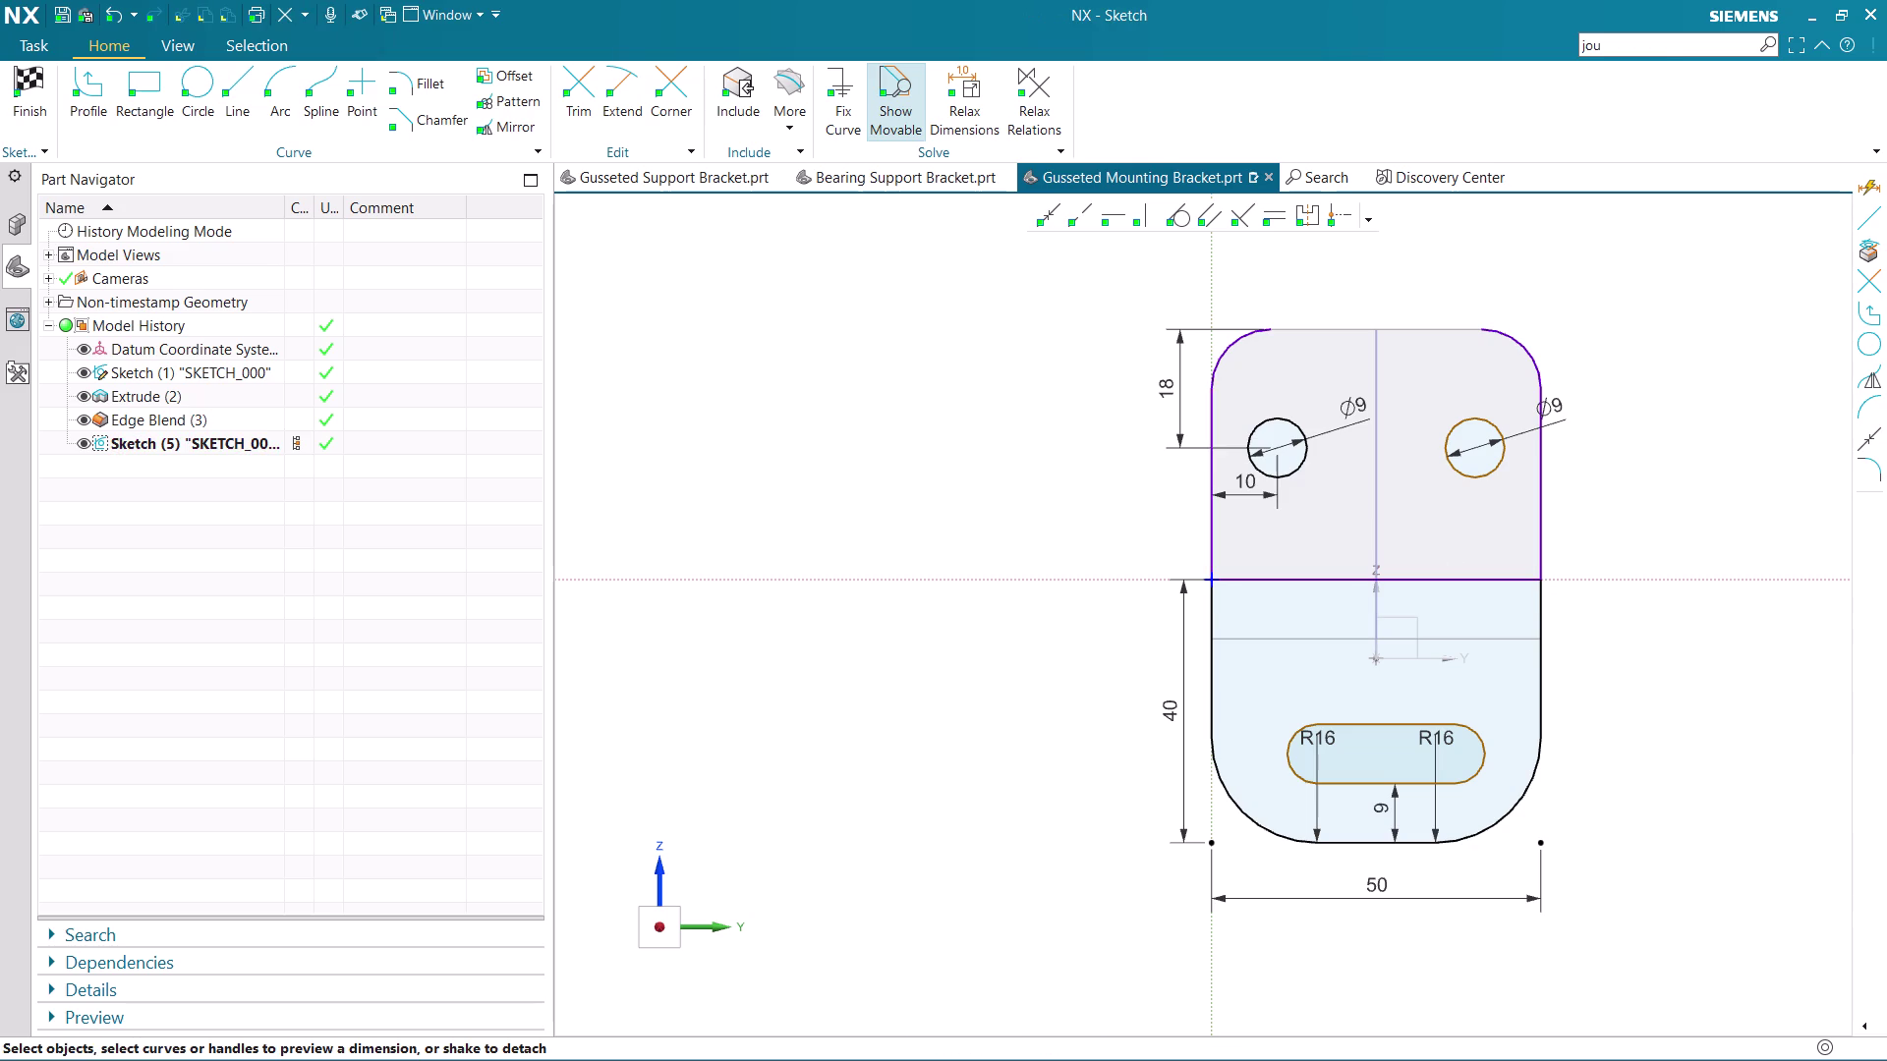
Delete the upper face's left edge, another sketch element, and the tab's top line.
click(1208, 536)
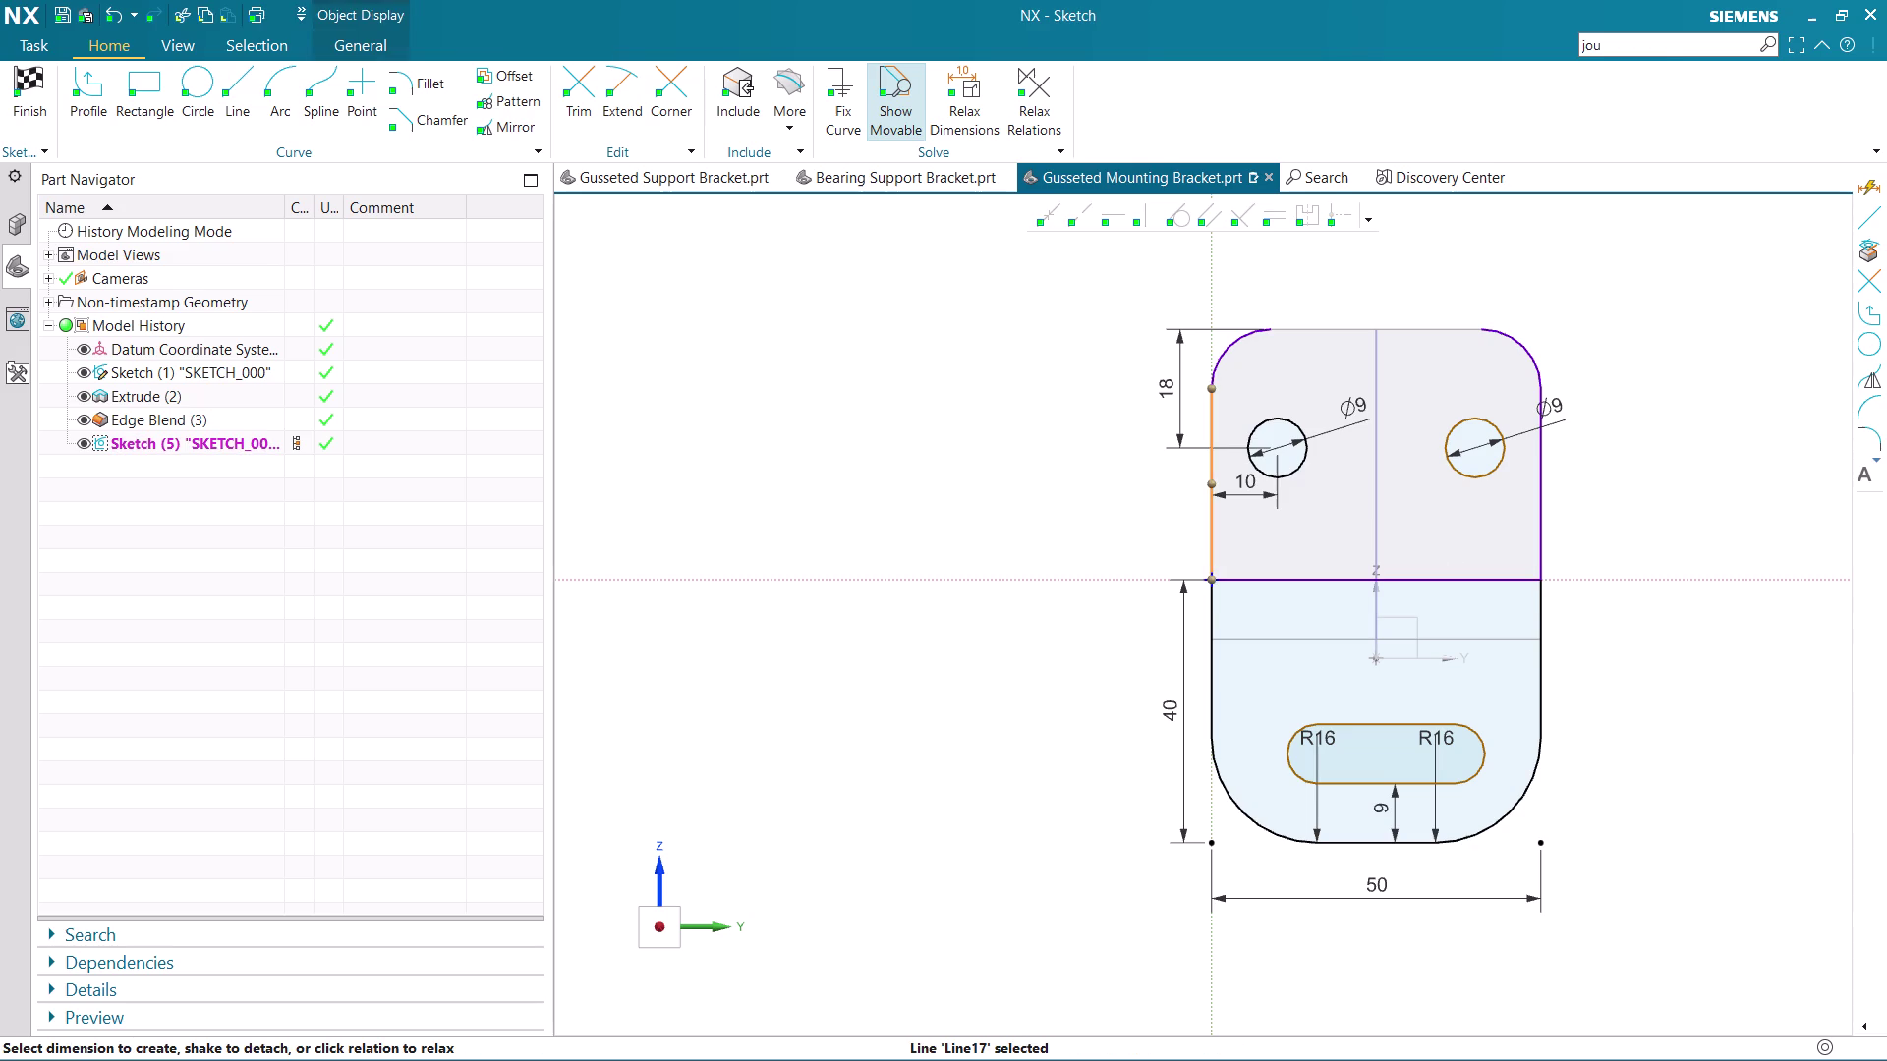
key(Delete)
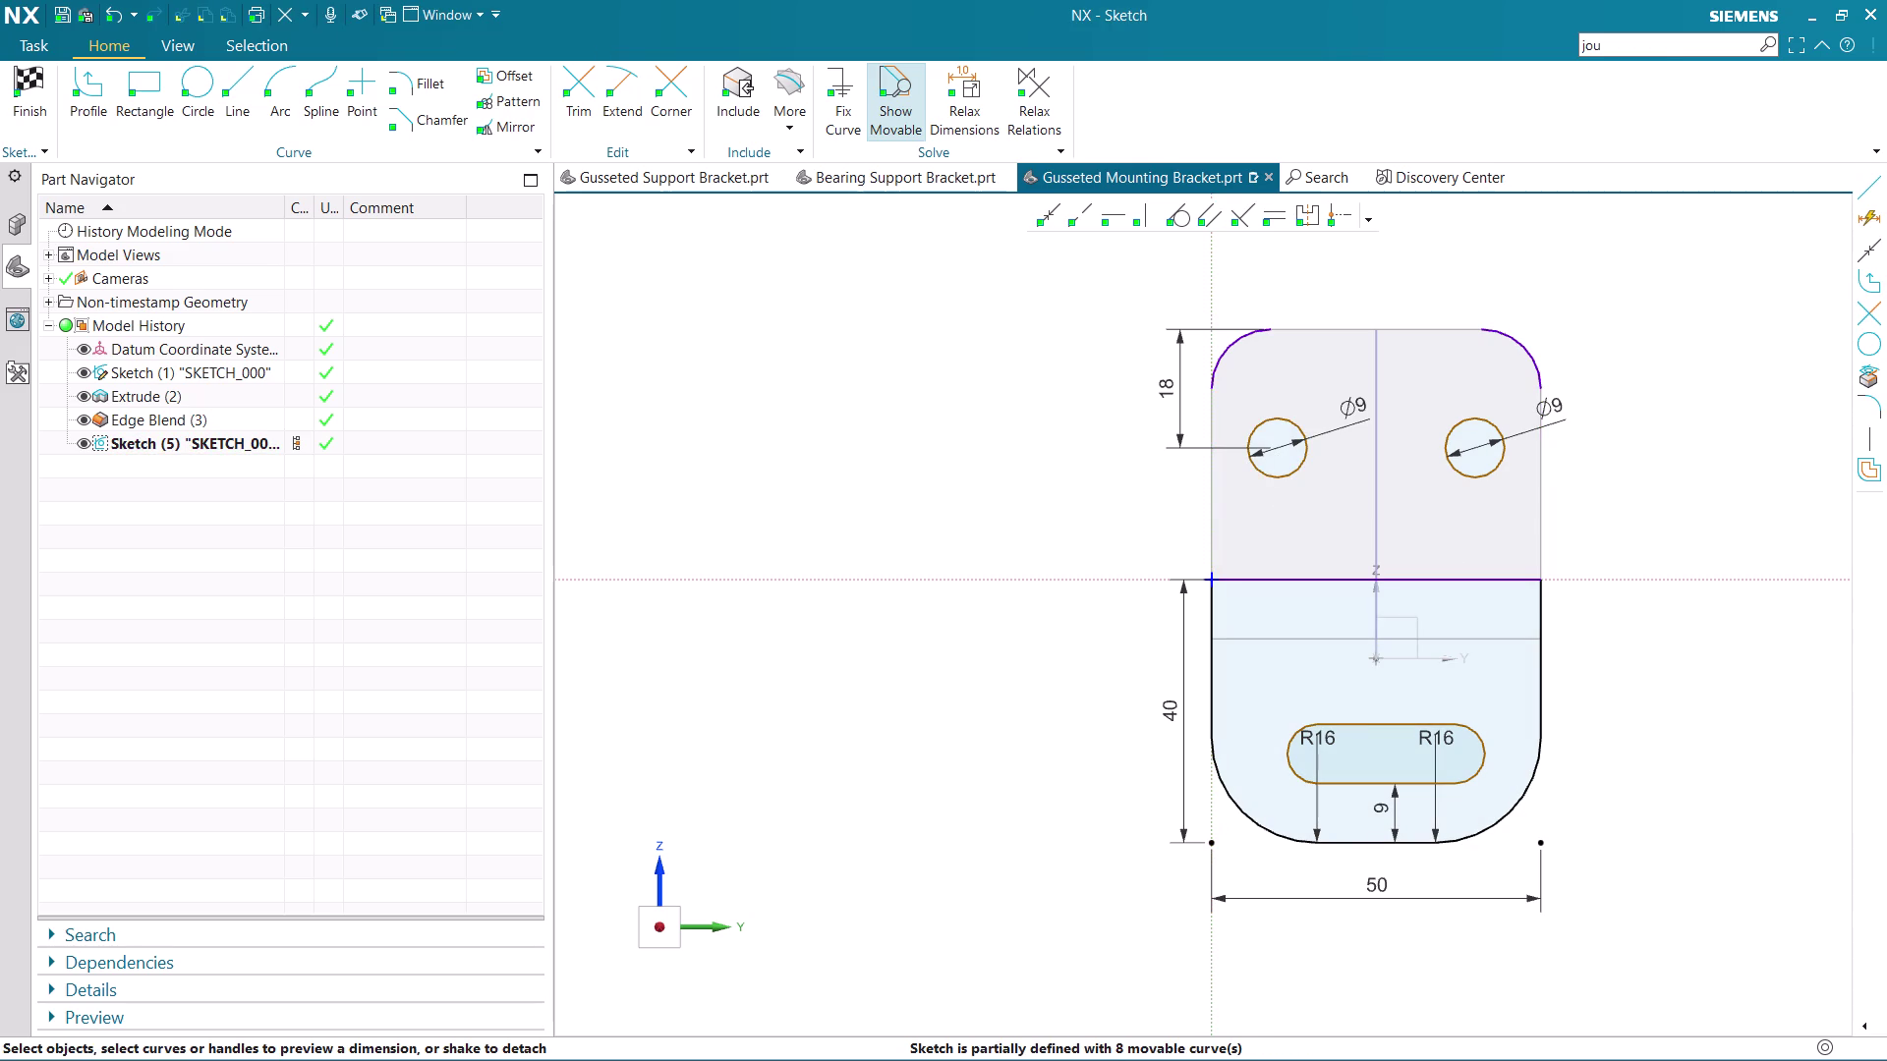
click(1233, 354)
key(Delete)
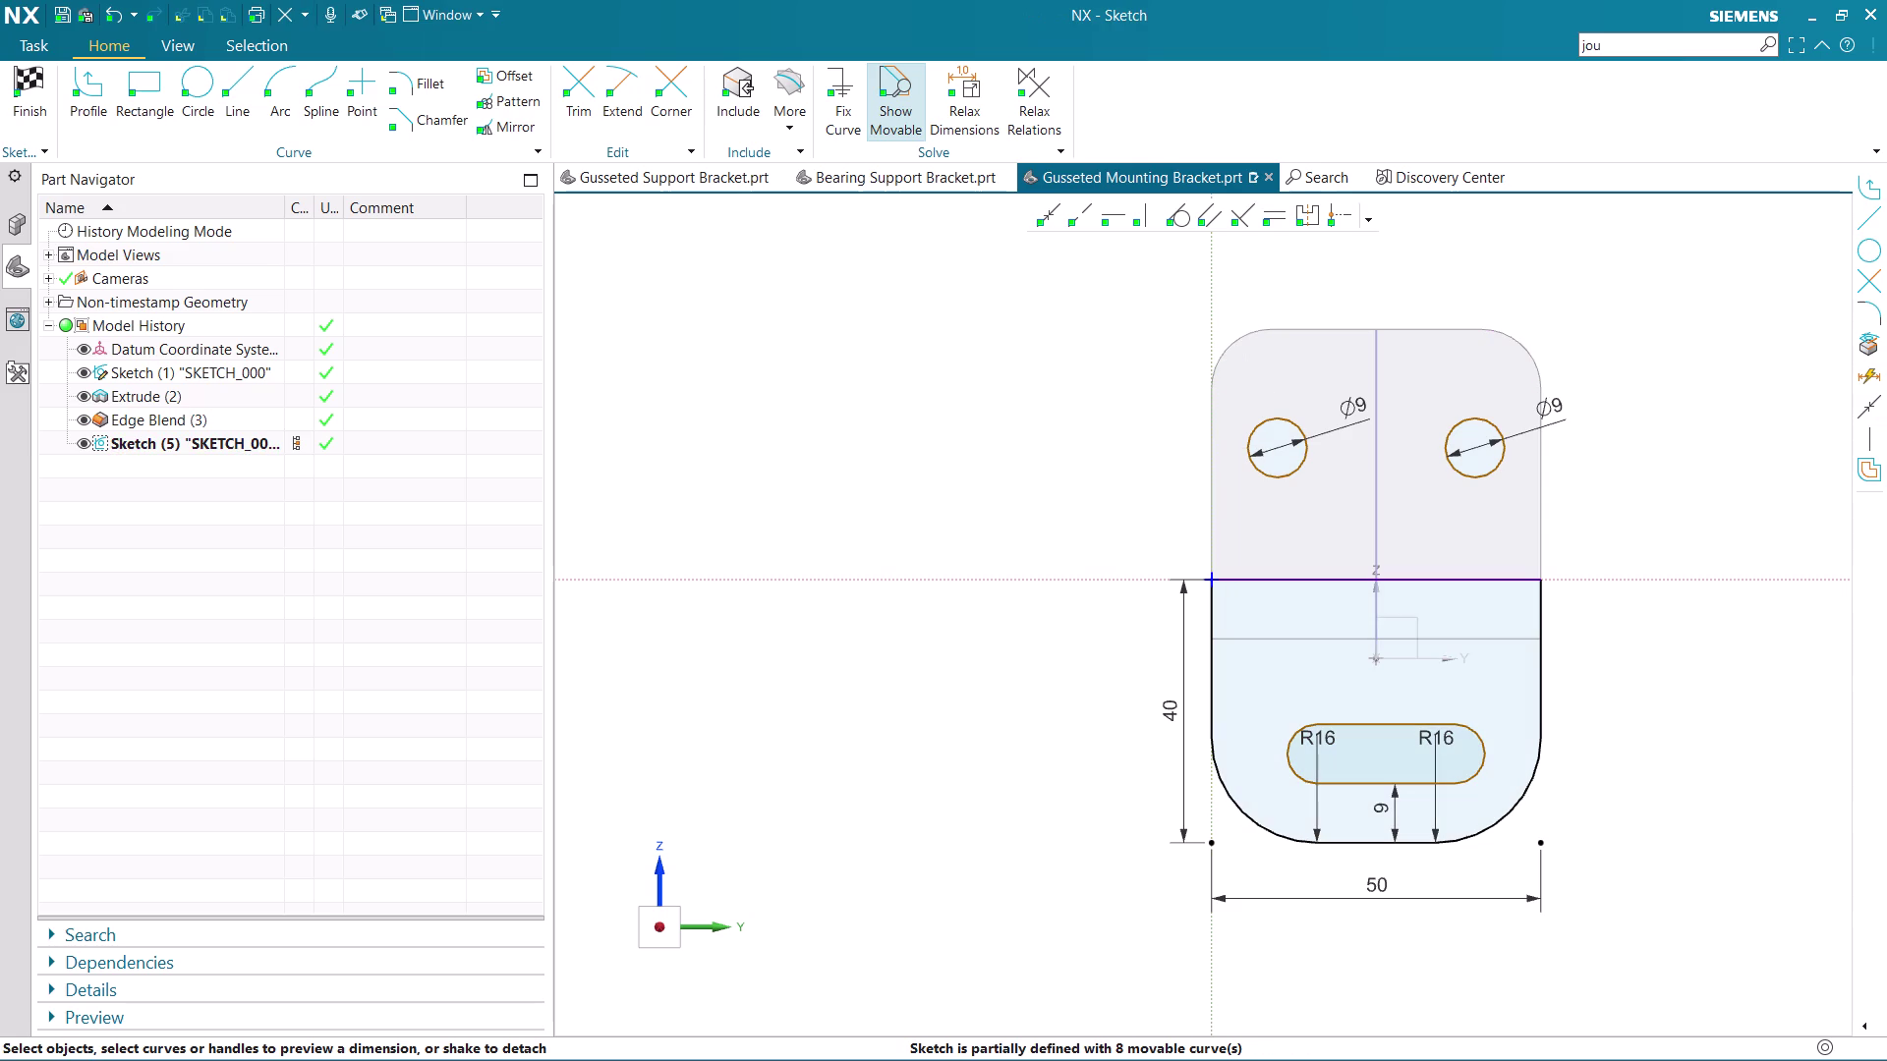
scroll(down, 3)
scroll(up, 3)
click(1242, 531)
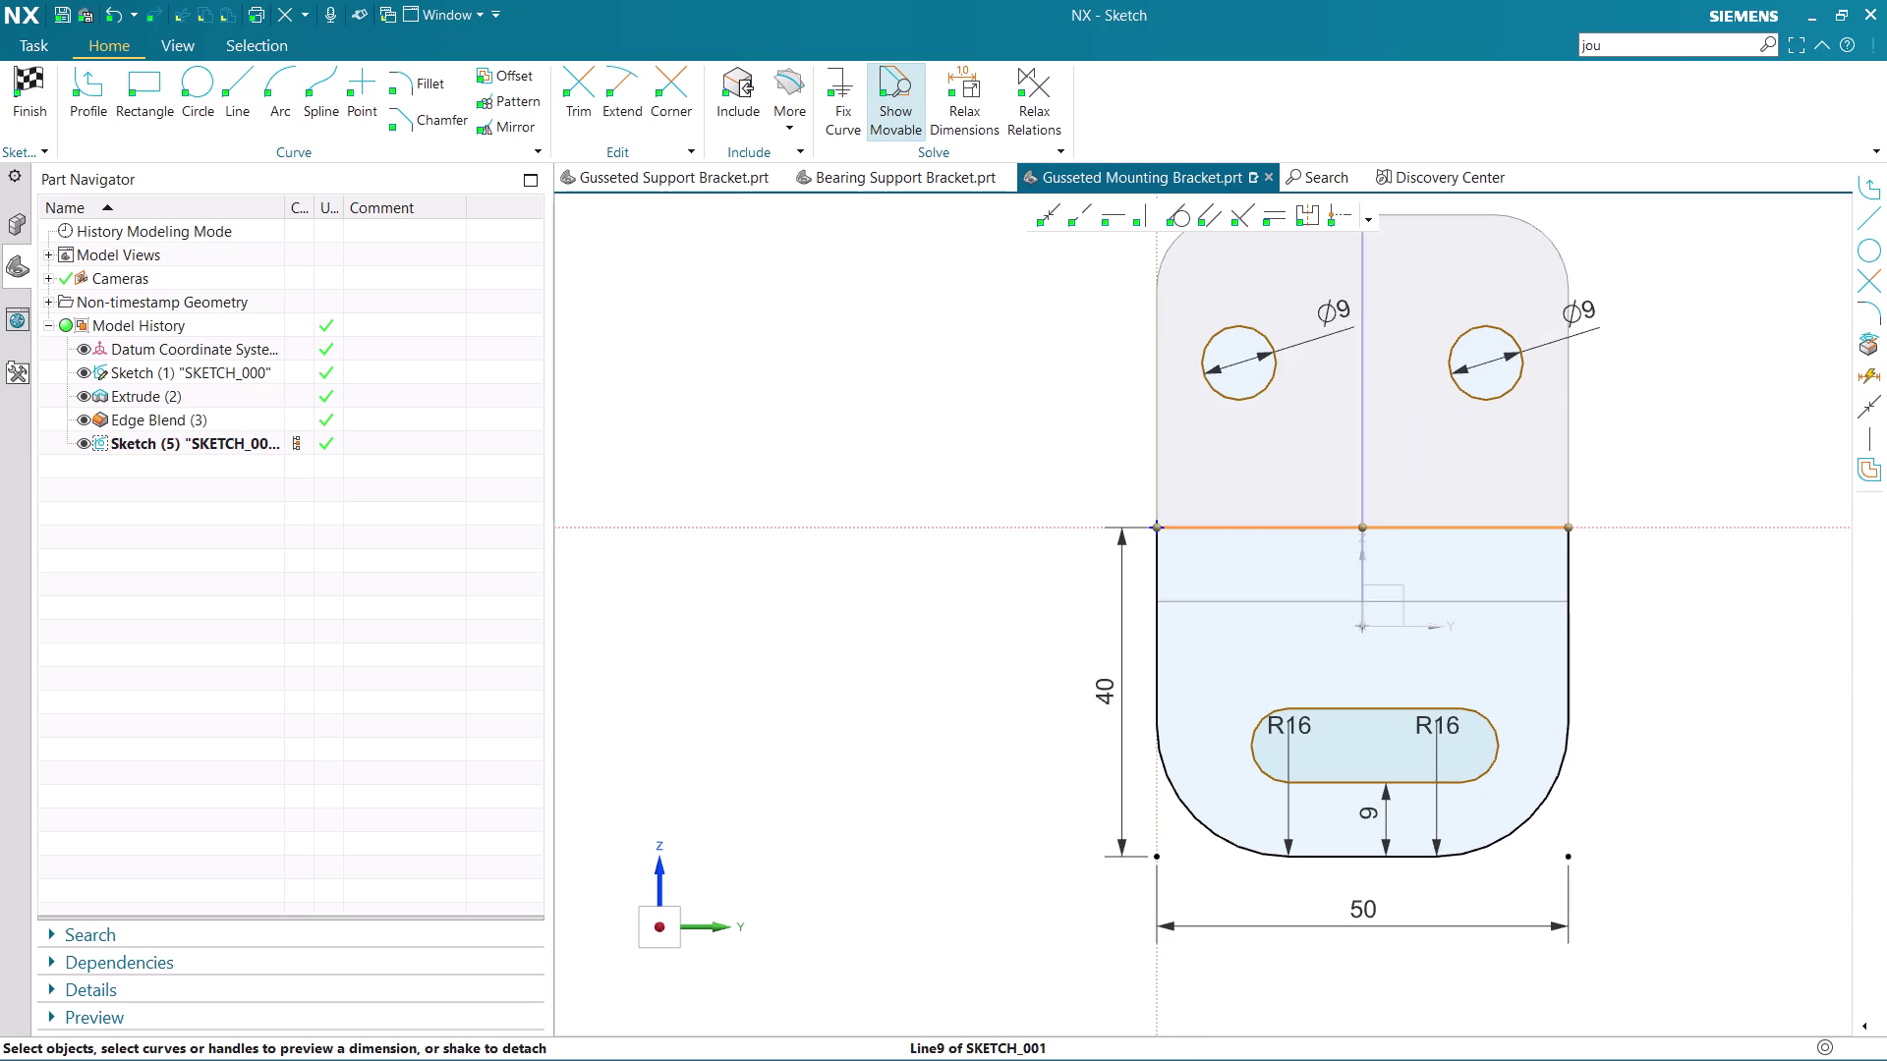
key(Delete)
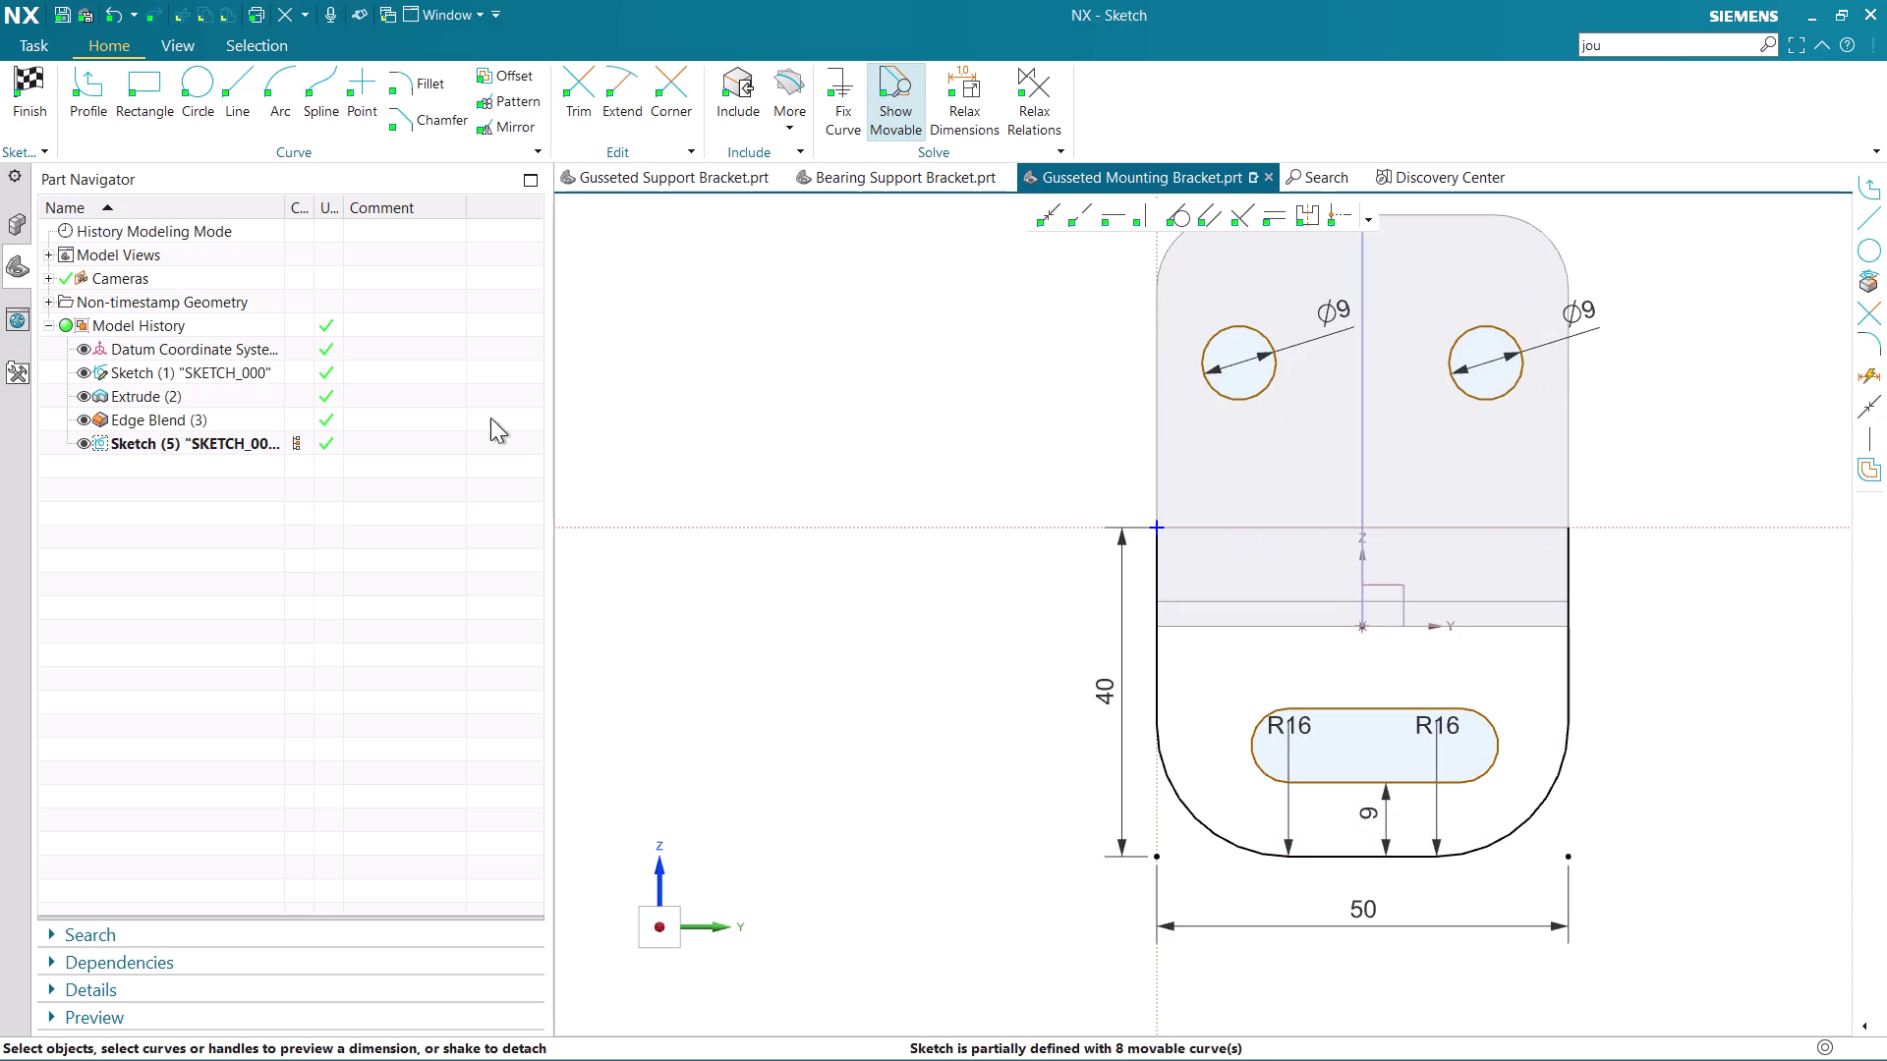
click(83, 85)
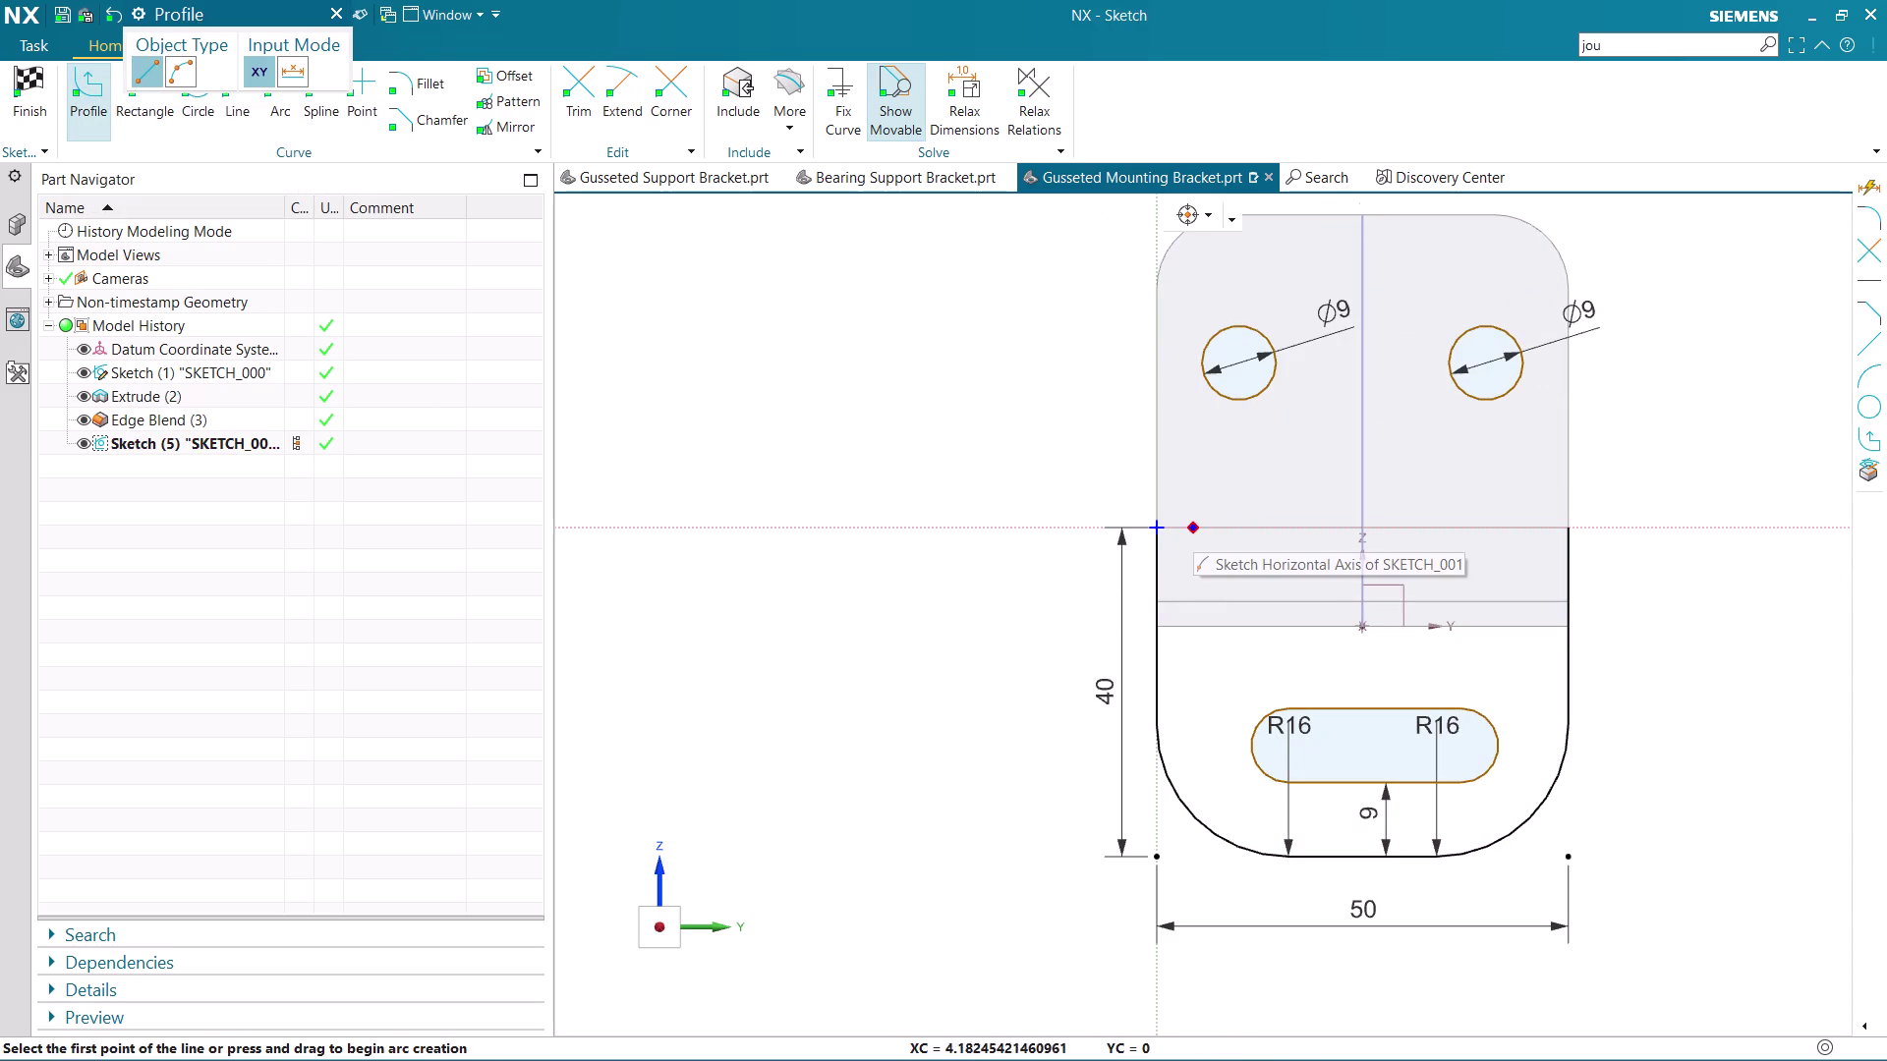
Draw a line between the left and right tab corners and finish the sketch.
click(1159, 527)
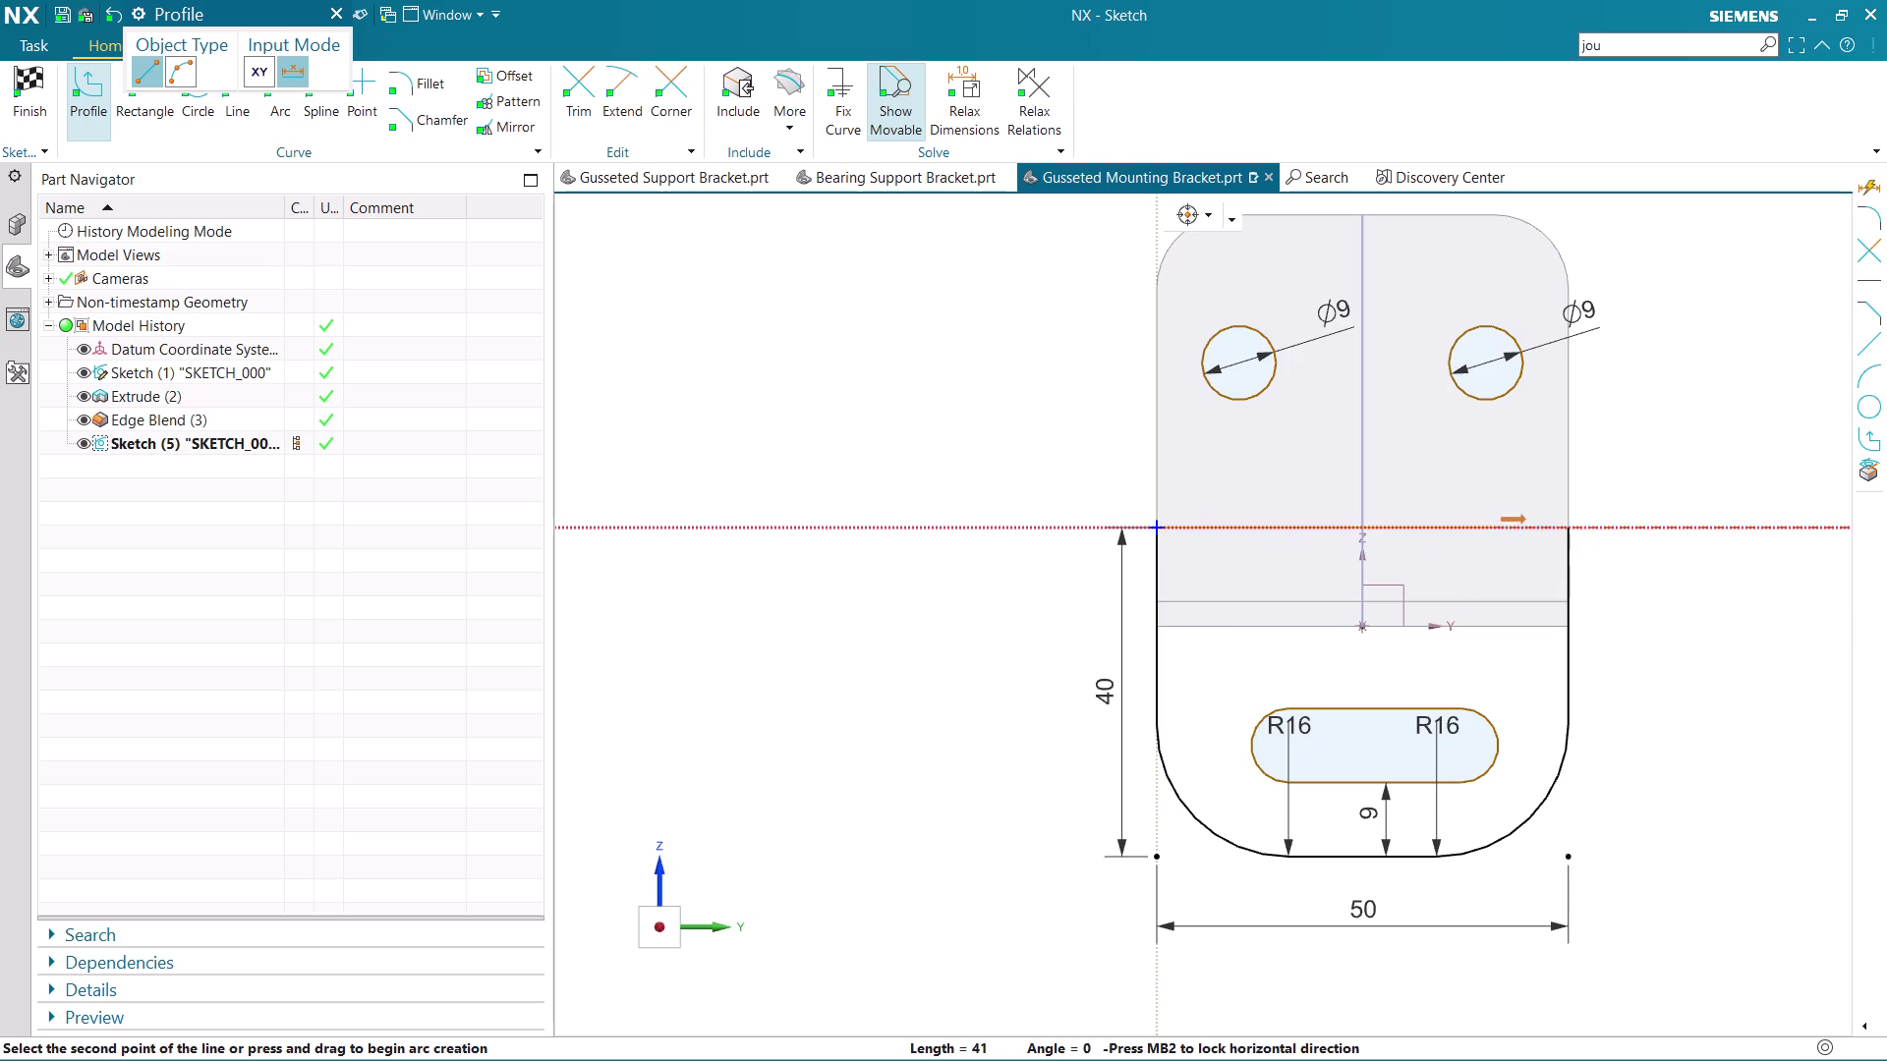
click(1570, 532)
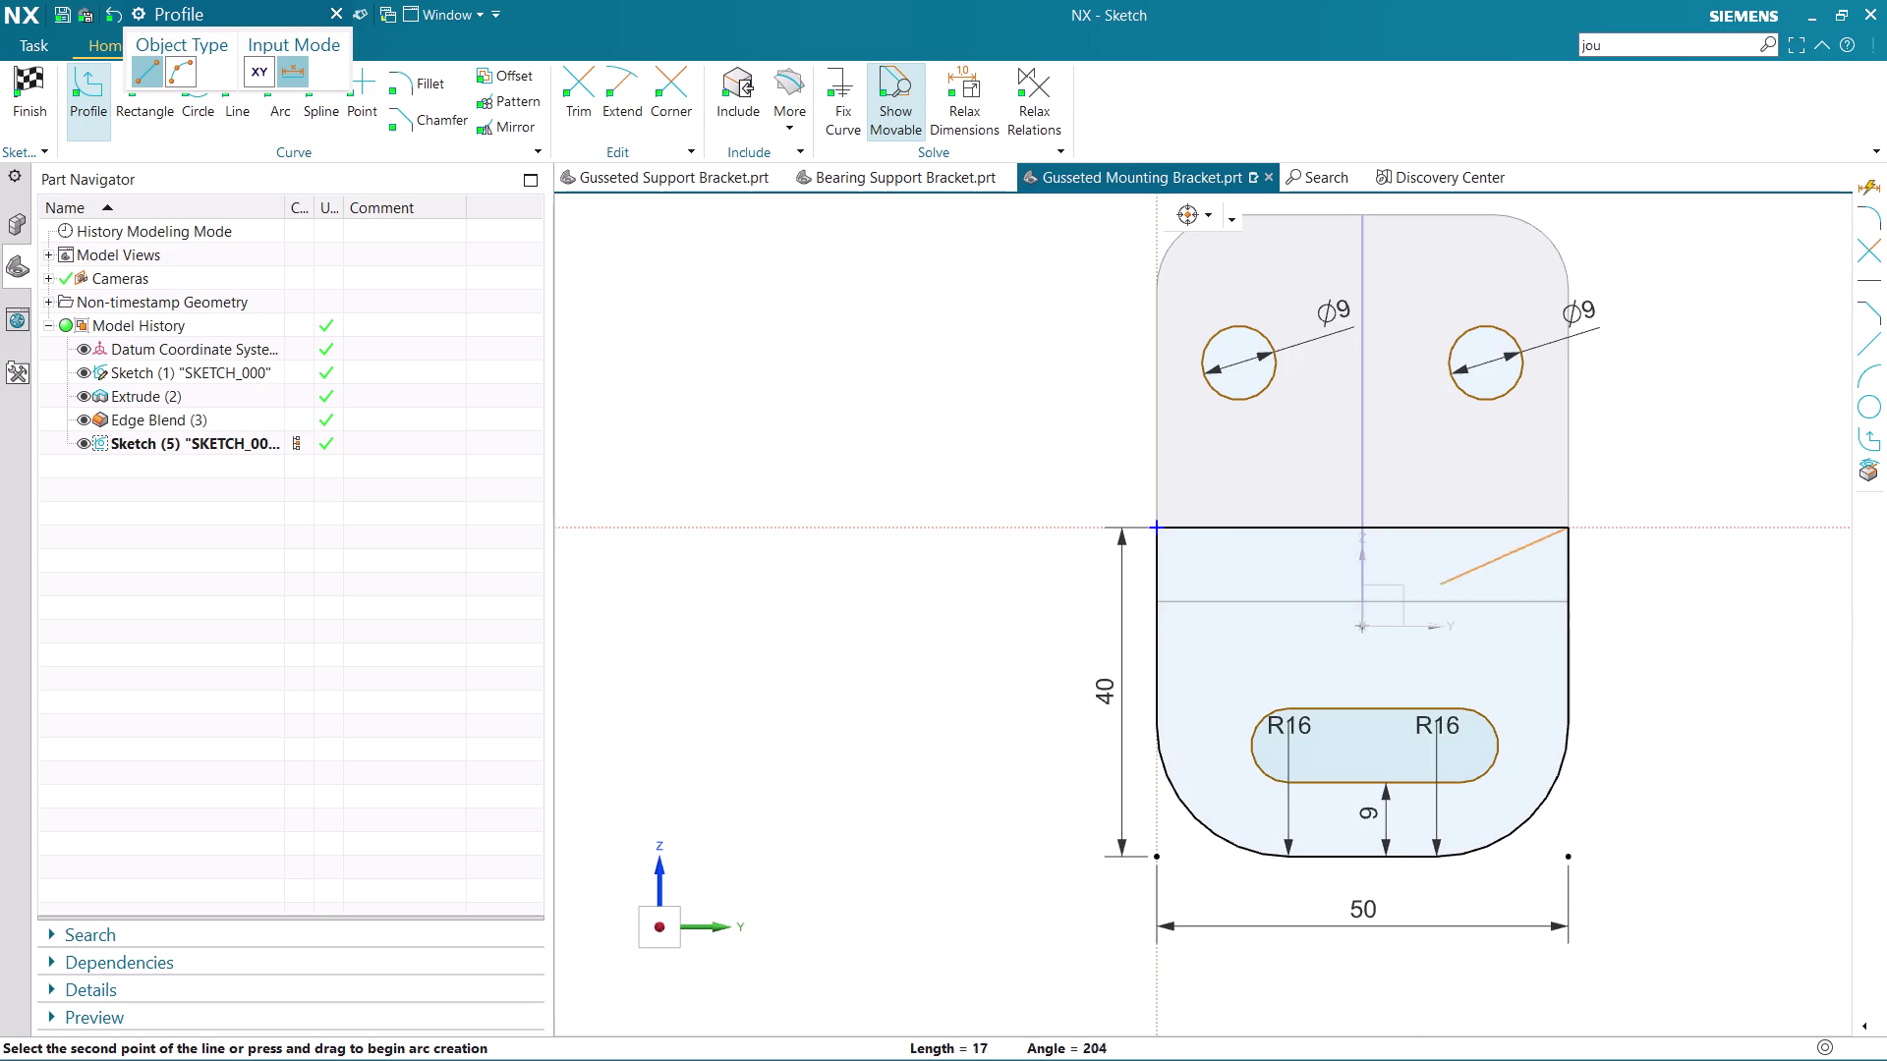
key(Escape)
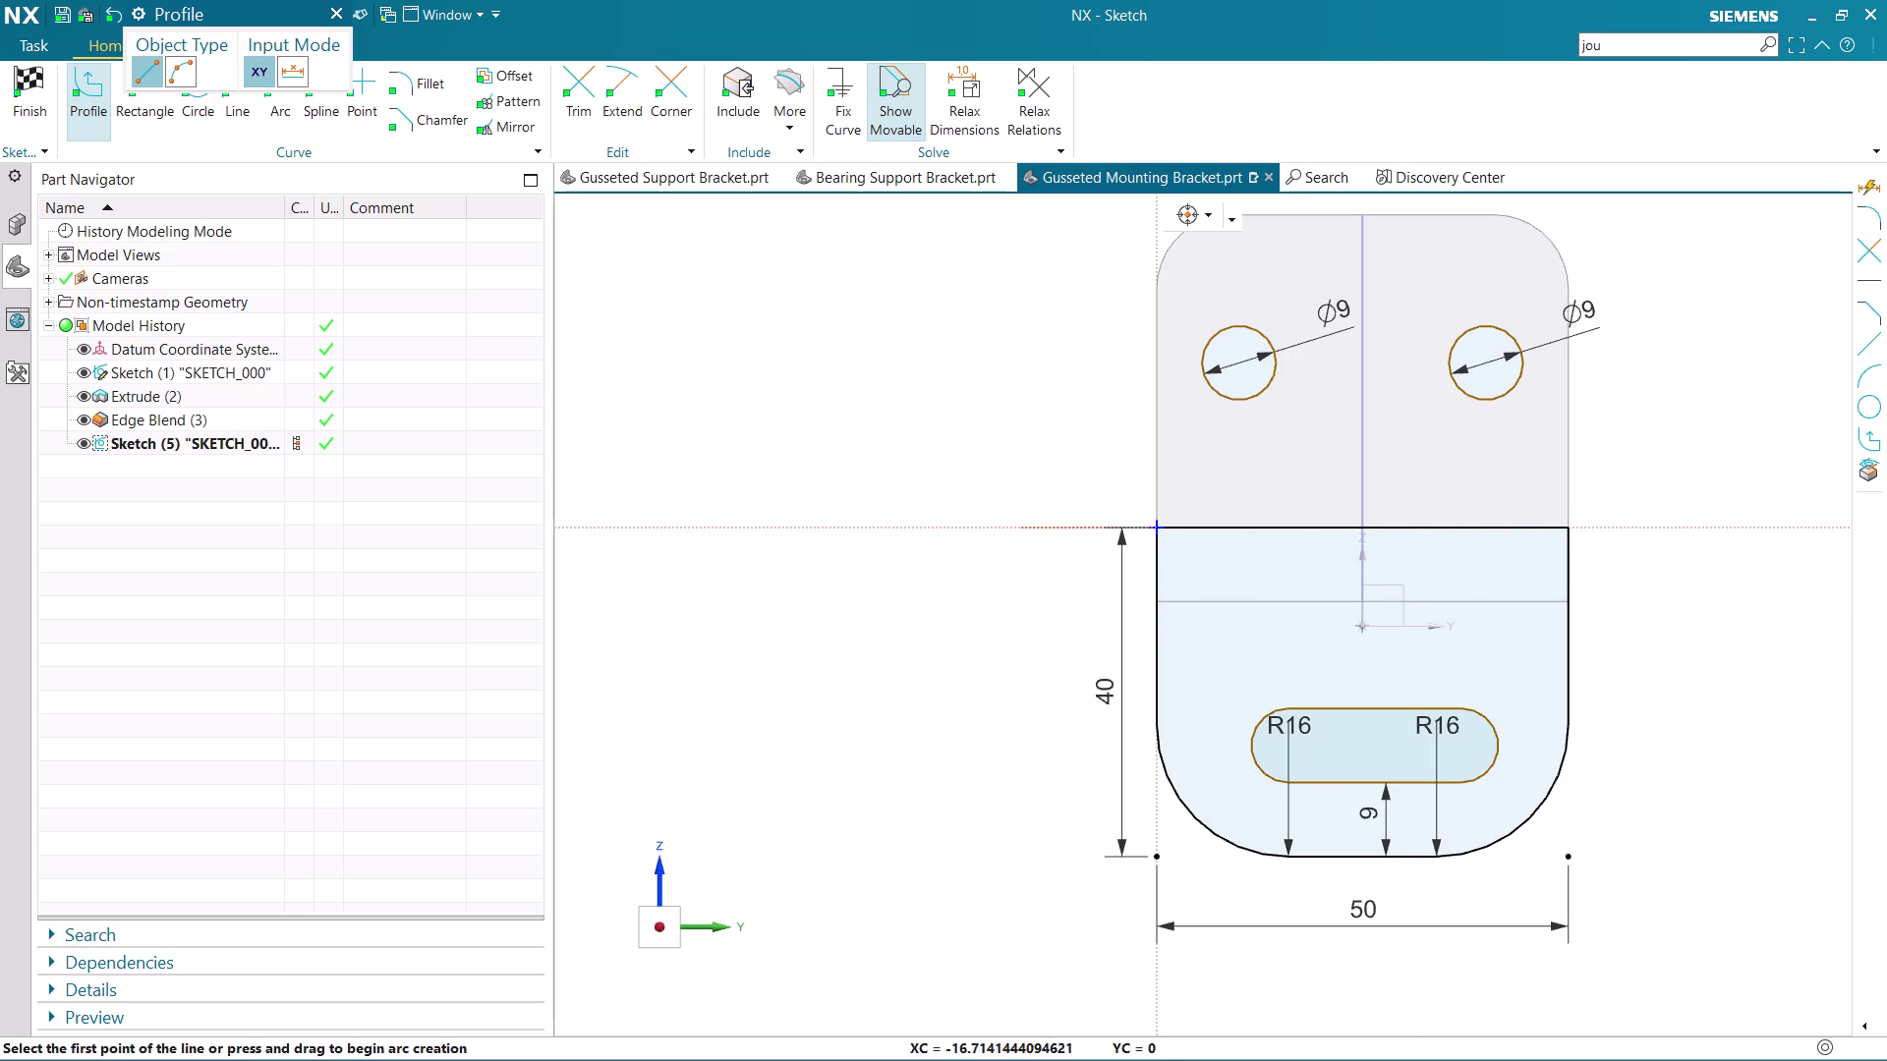
scroll(down, 3)
scroll(up, 3)
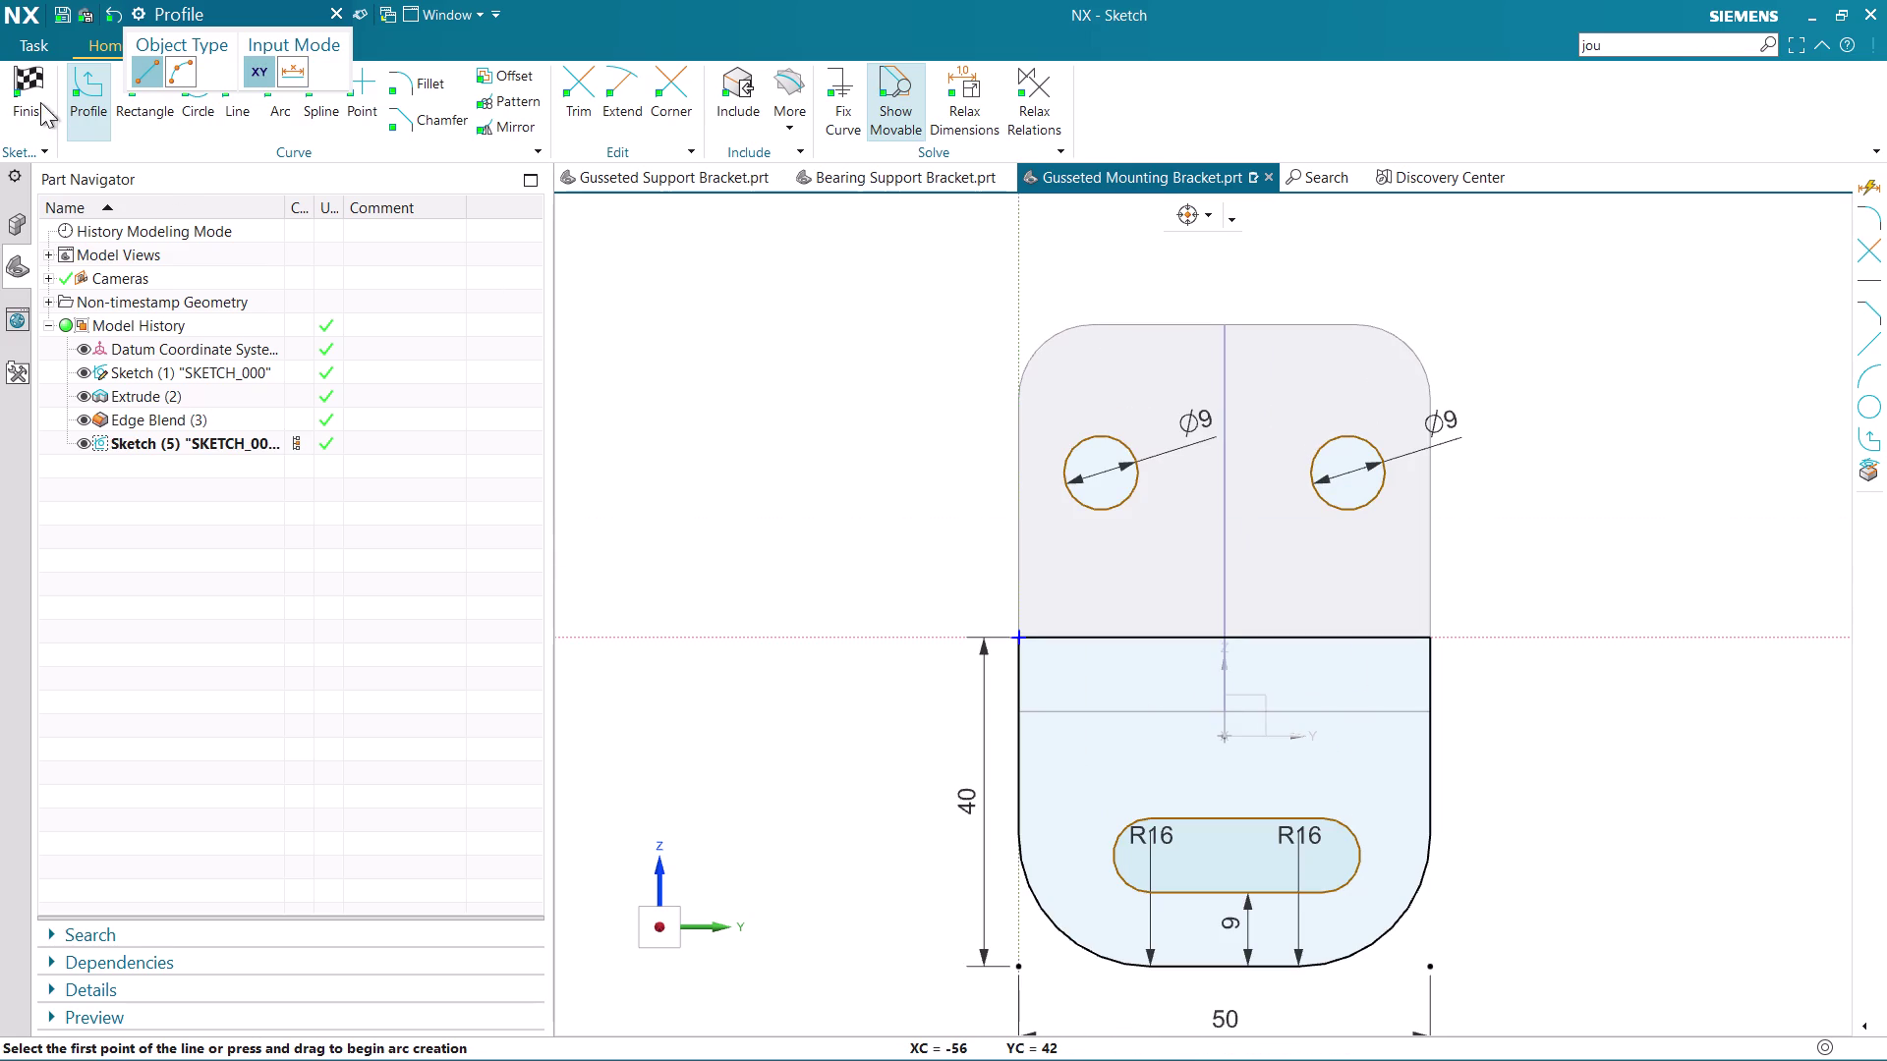
click(34, 97)
Start Extrude, clear the auto-picked curves, and briefly enter then exit a section sketch.
scroll(down, 3)
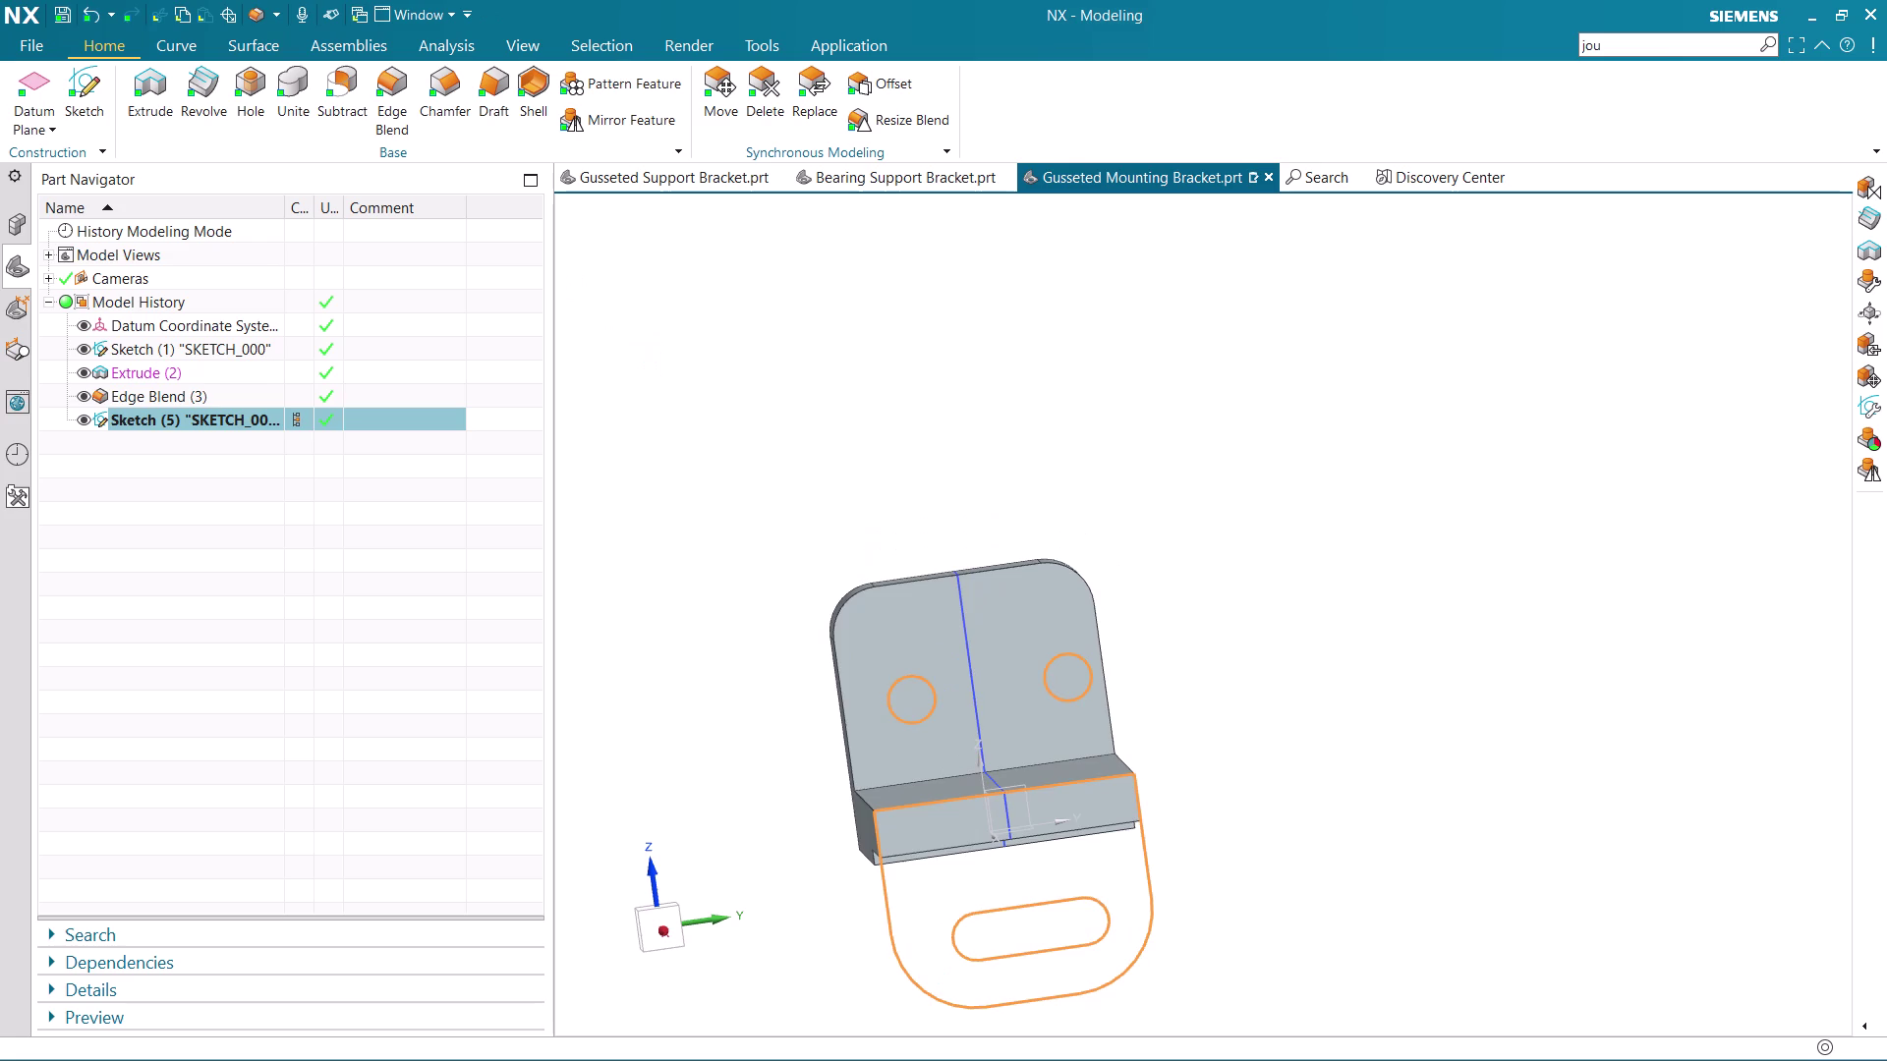
scroll(up, 3)
middle_click(1085, 574)
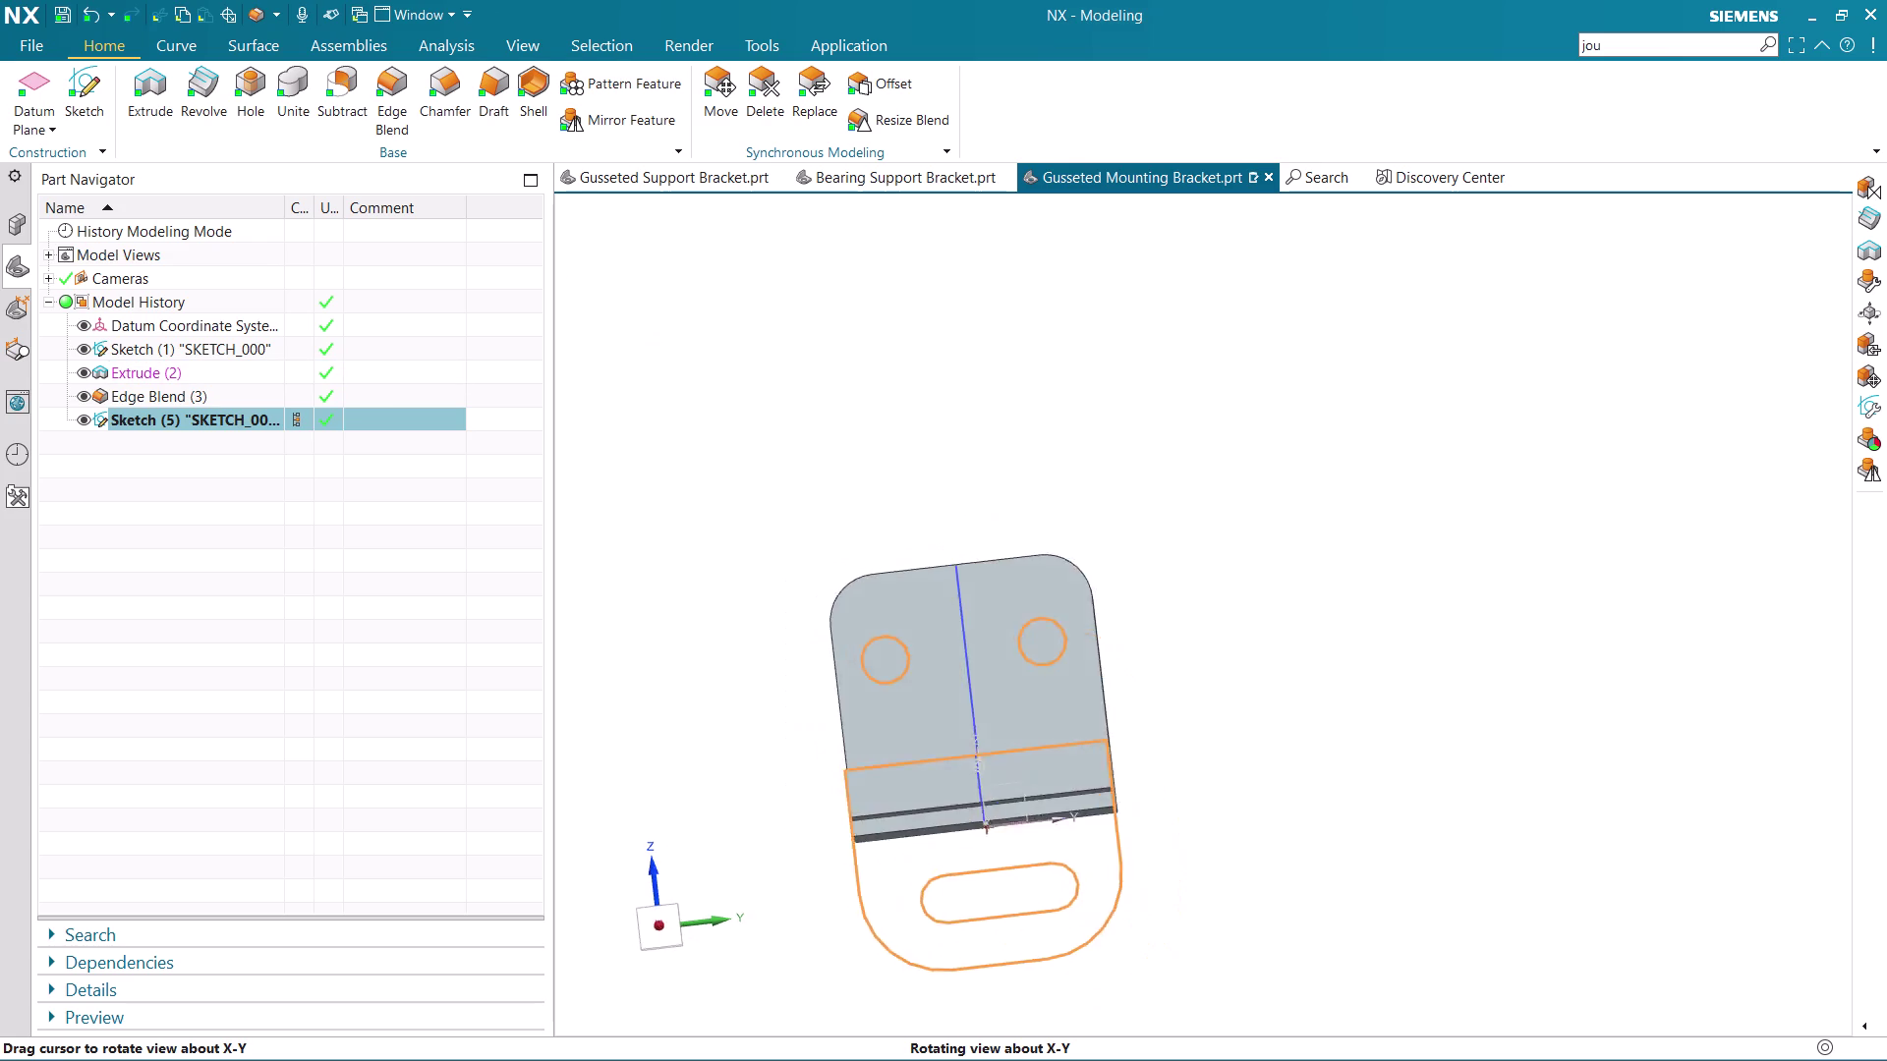
click(164, 82)
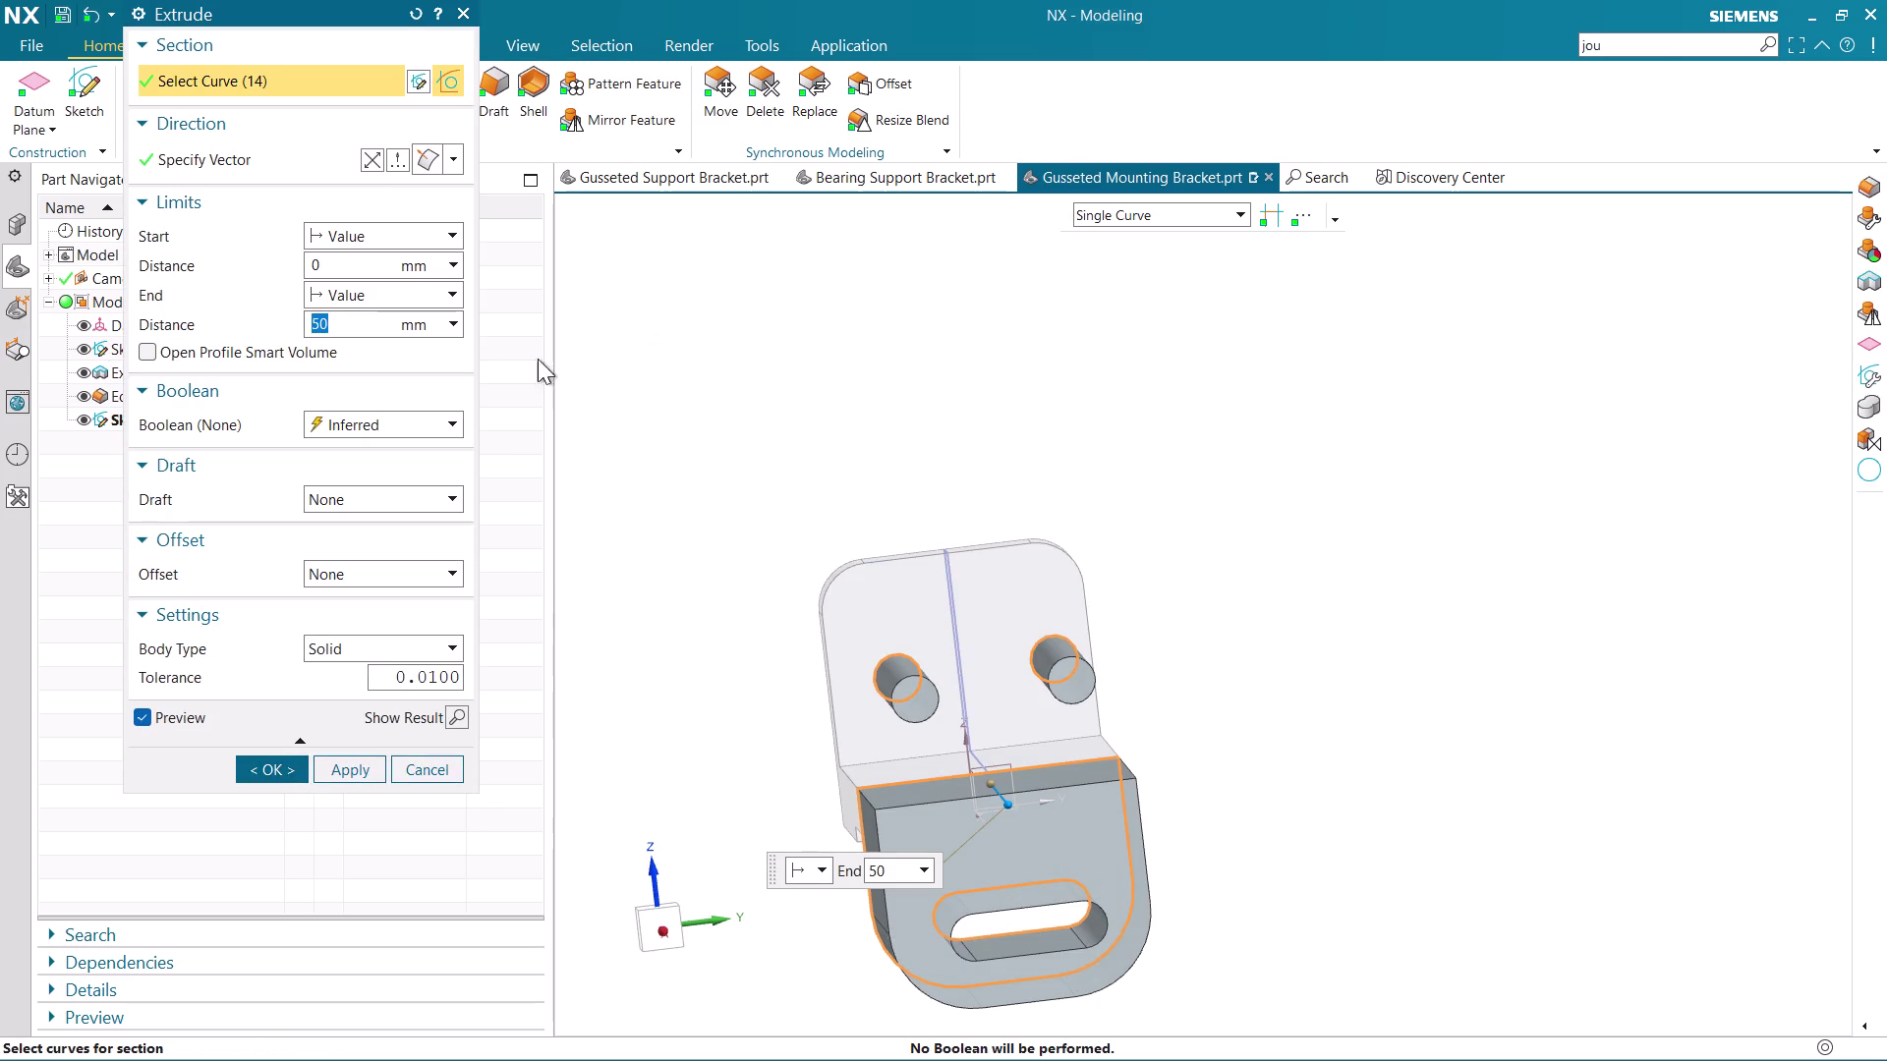
click(686, 320)
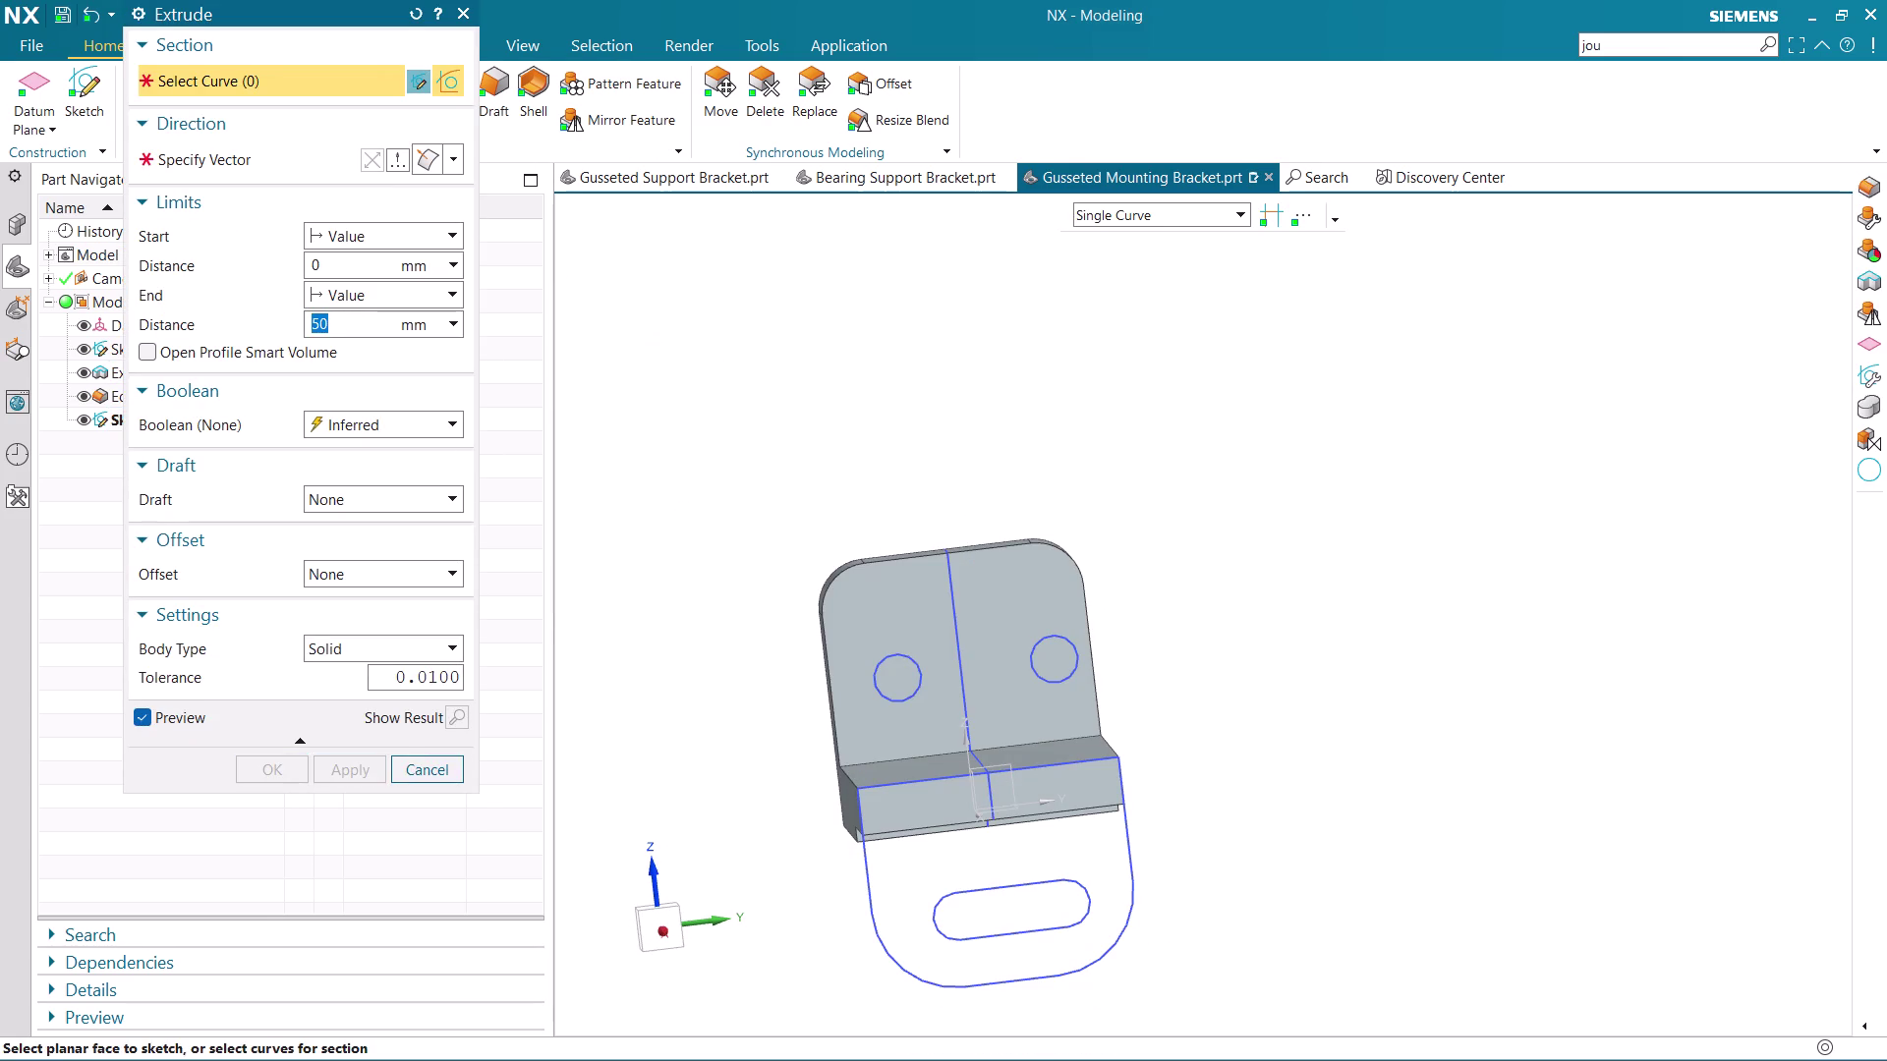
click(898, 659)
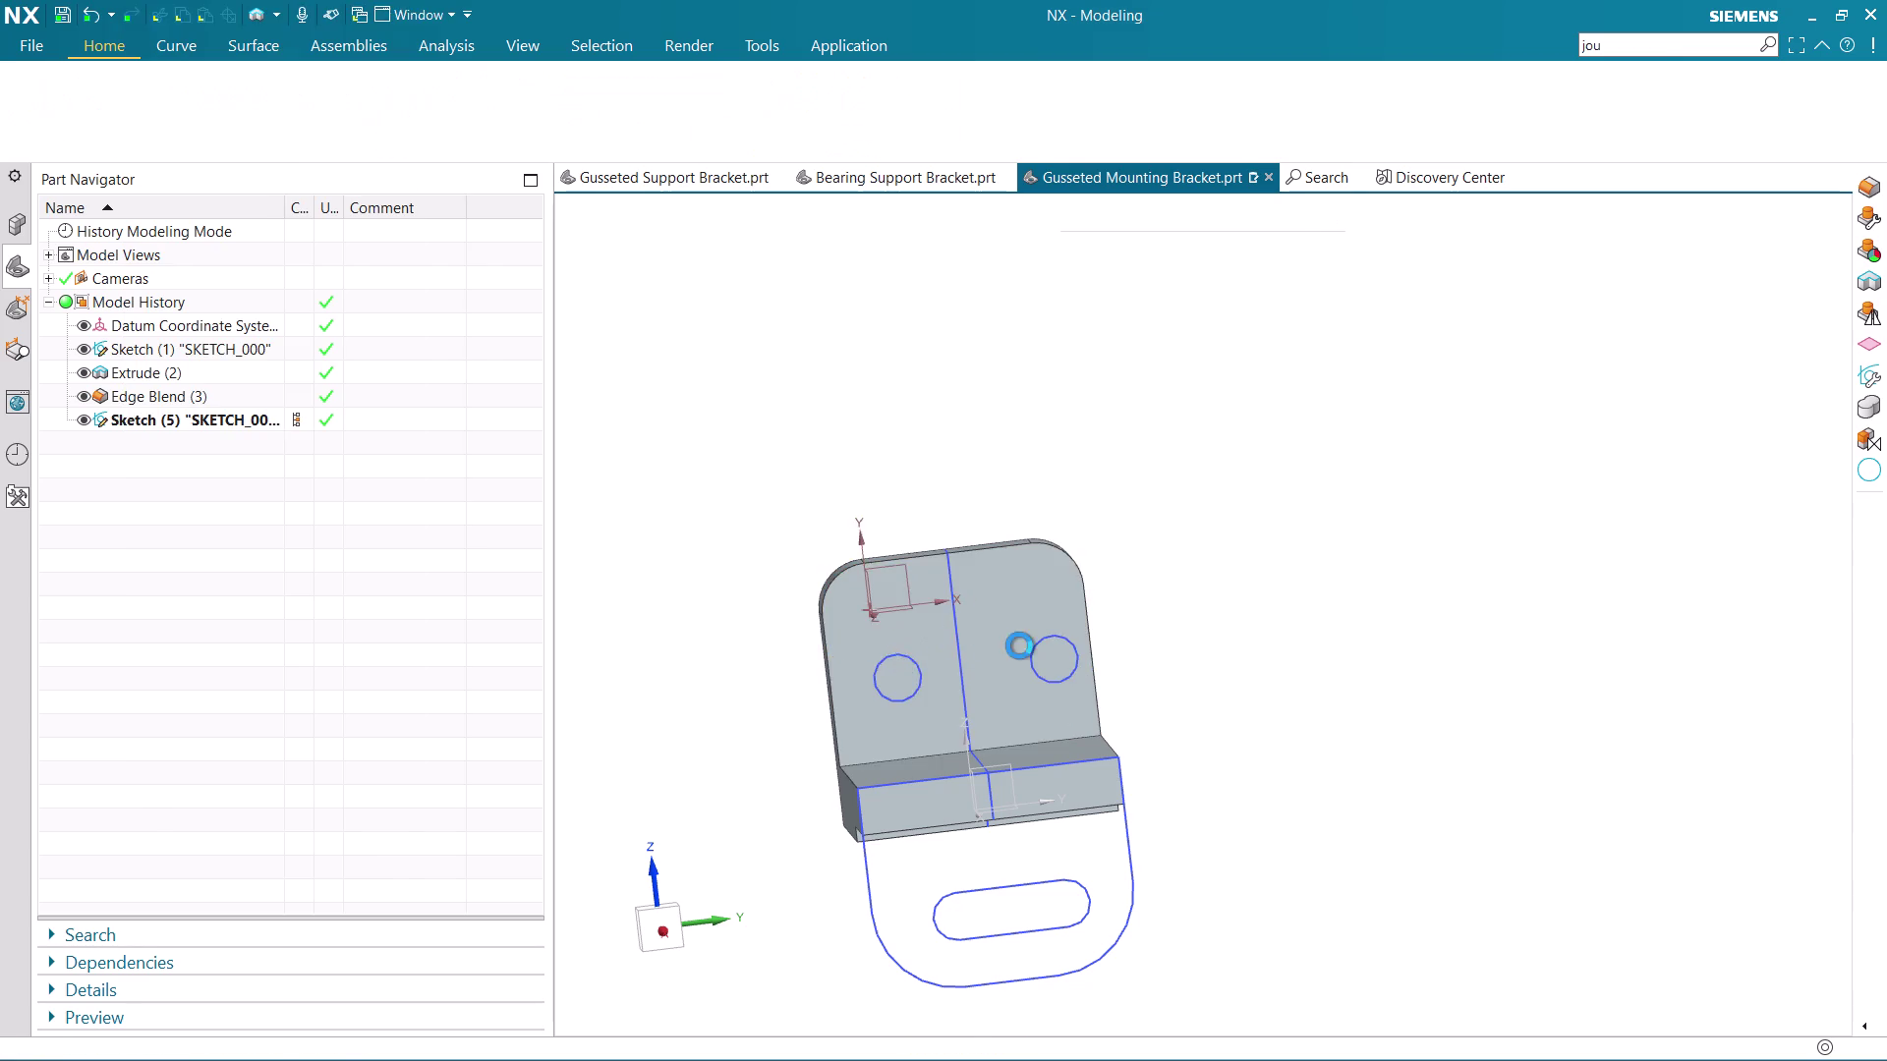
click(34, 81)
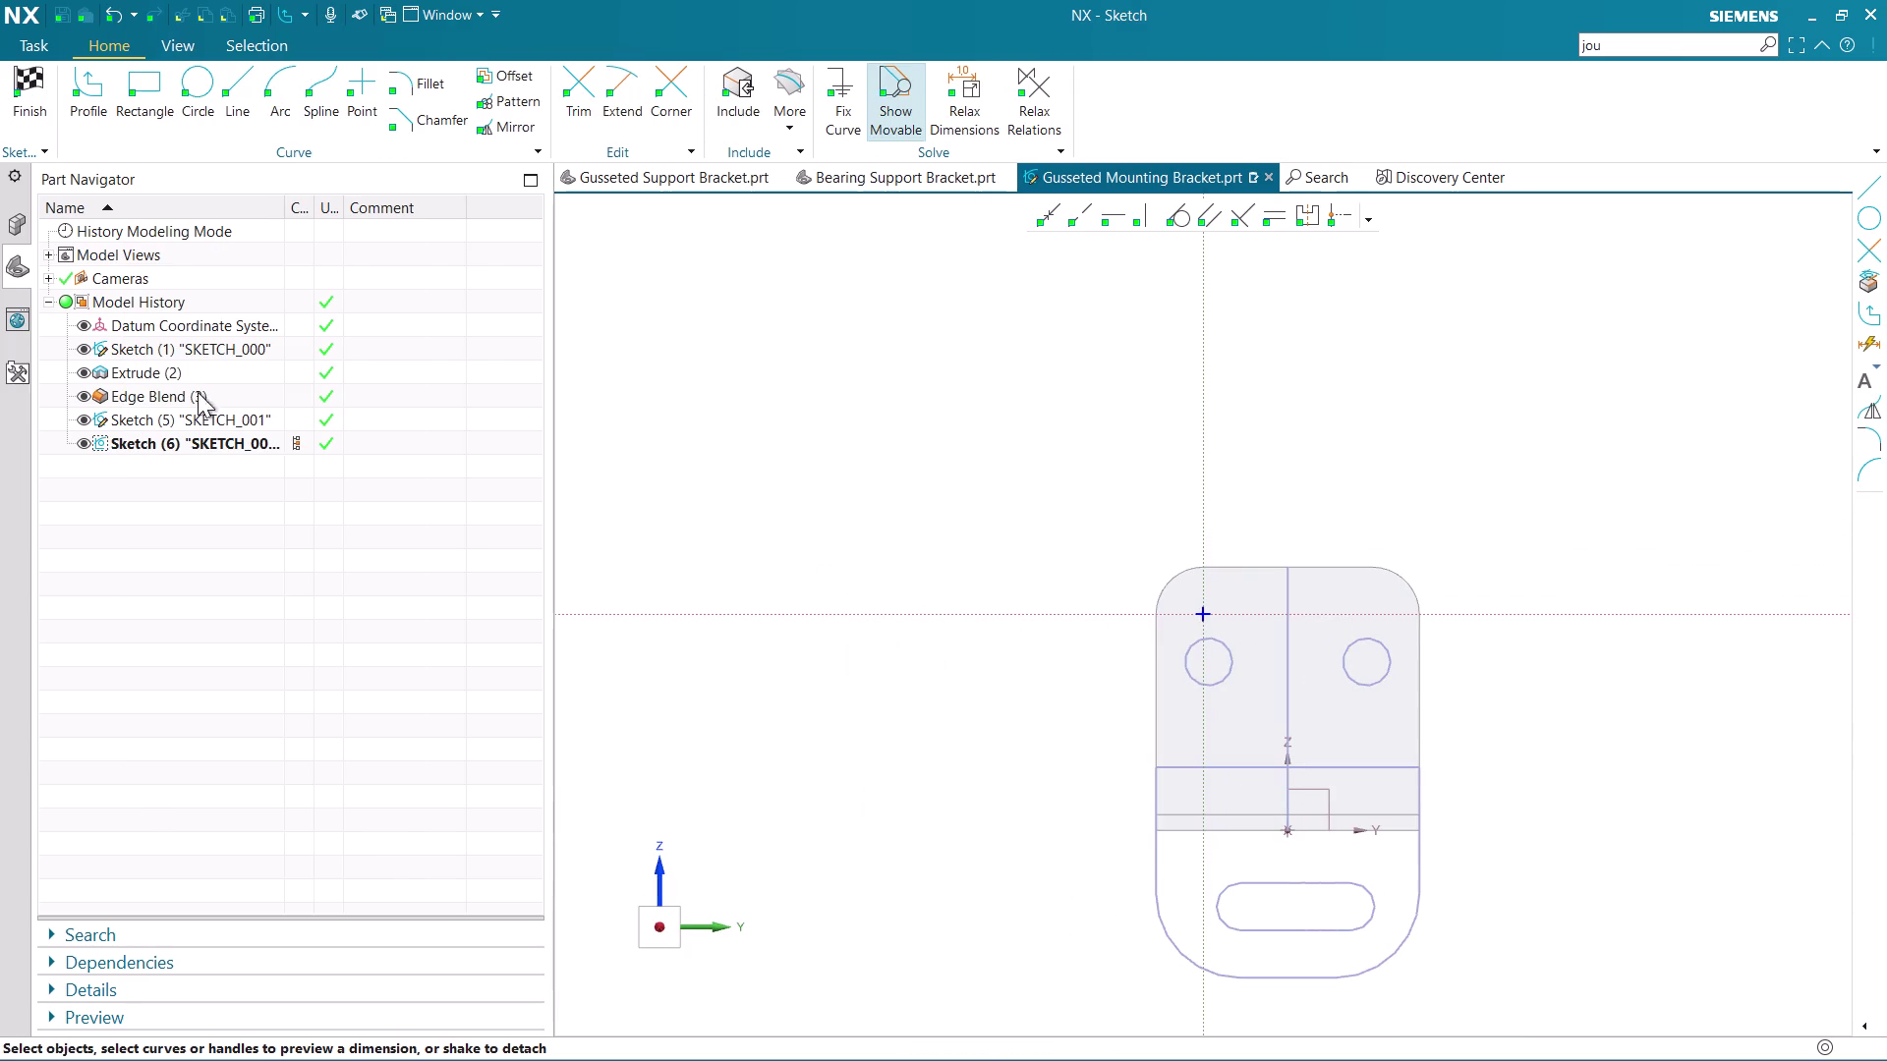
click(793, 603)
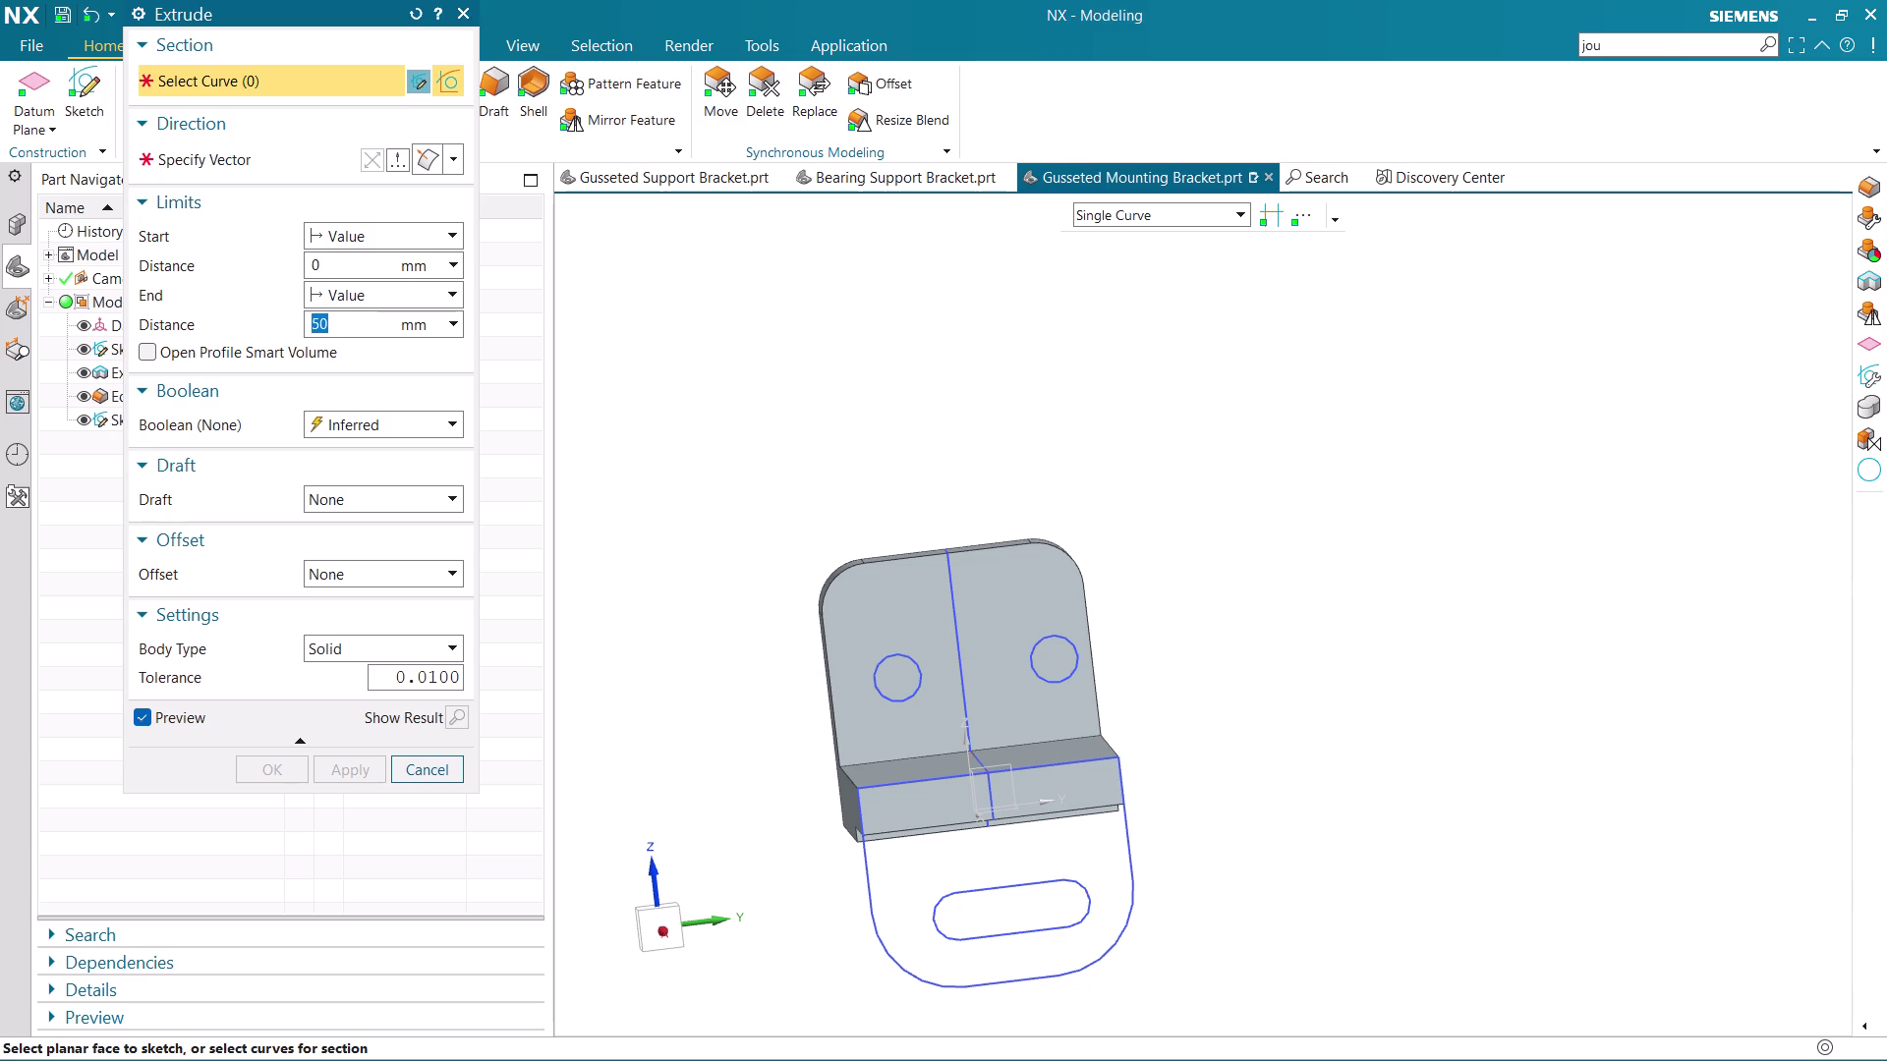
Extrude both wall circles reversed, Through All with Subtract, and apply.
click(914, 694)
click(1074, 678)
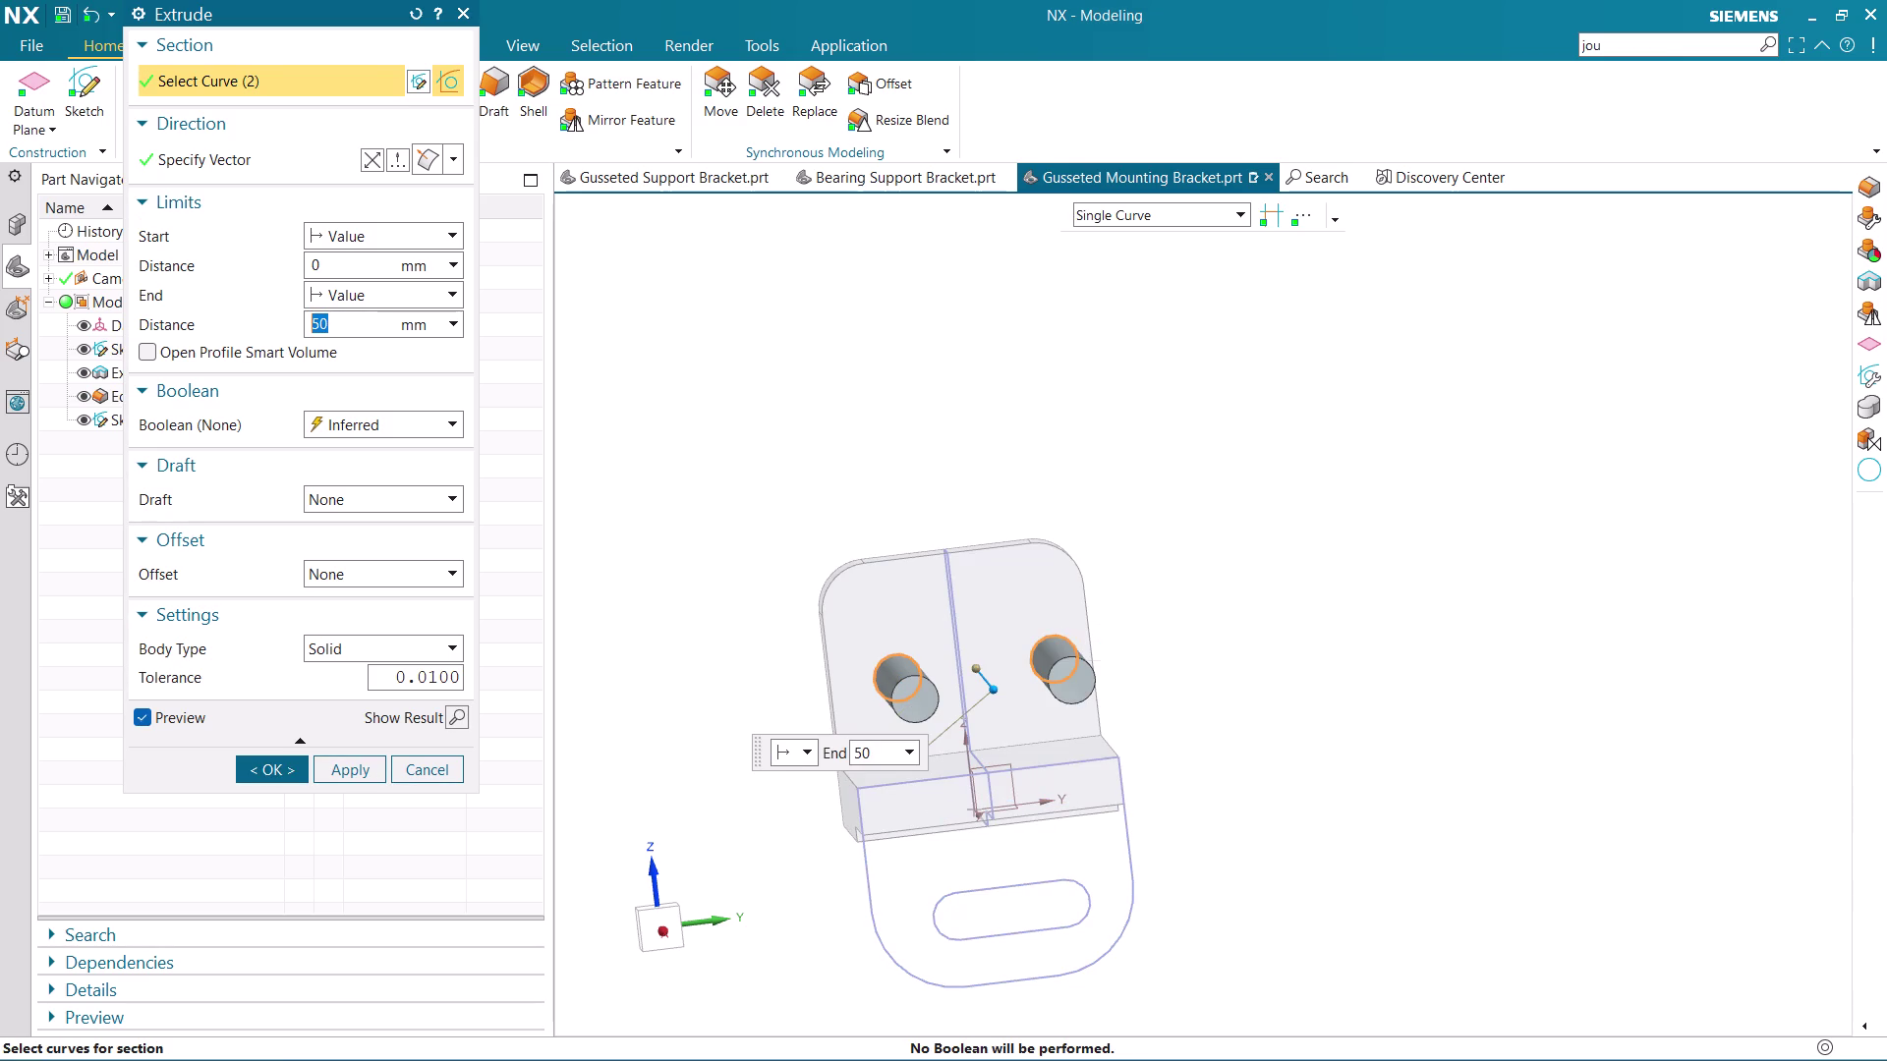
click(370, 152)
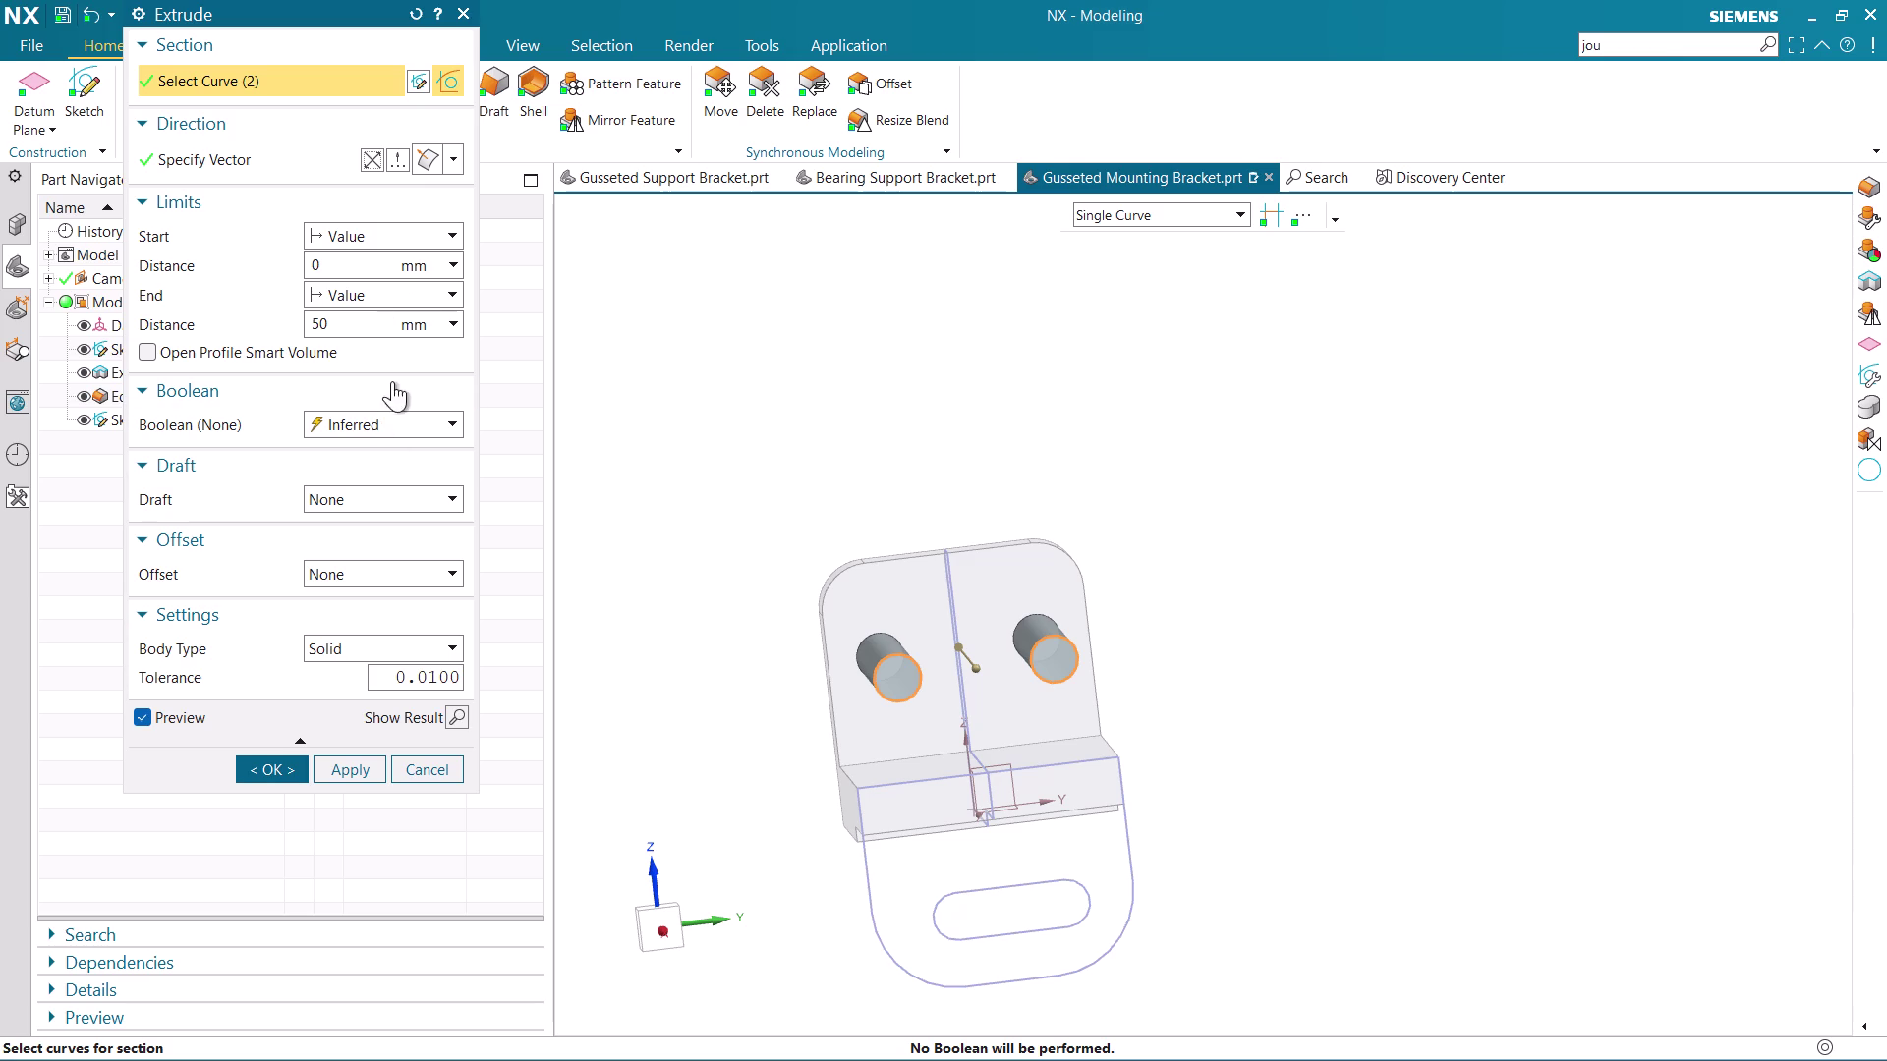
click(415, 295)
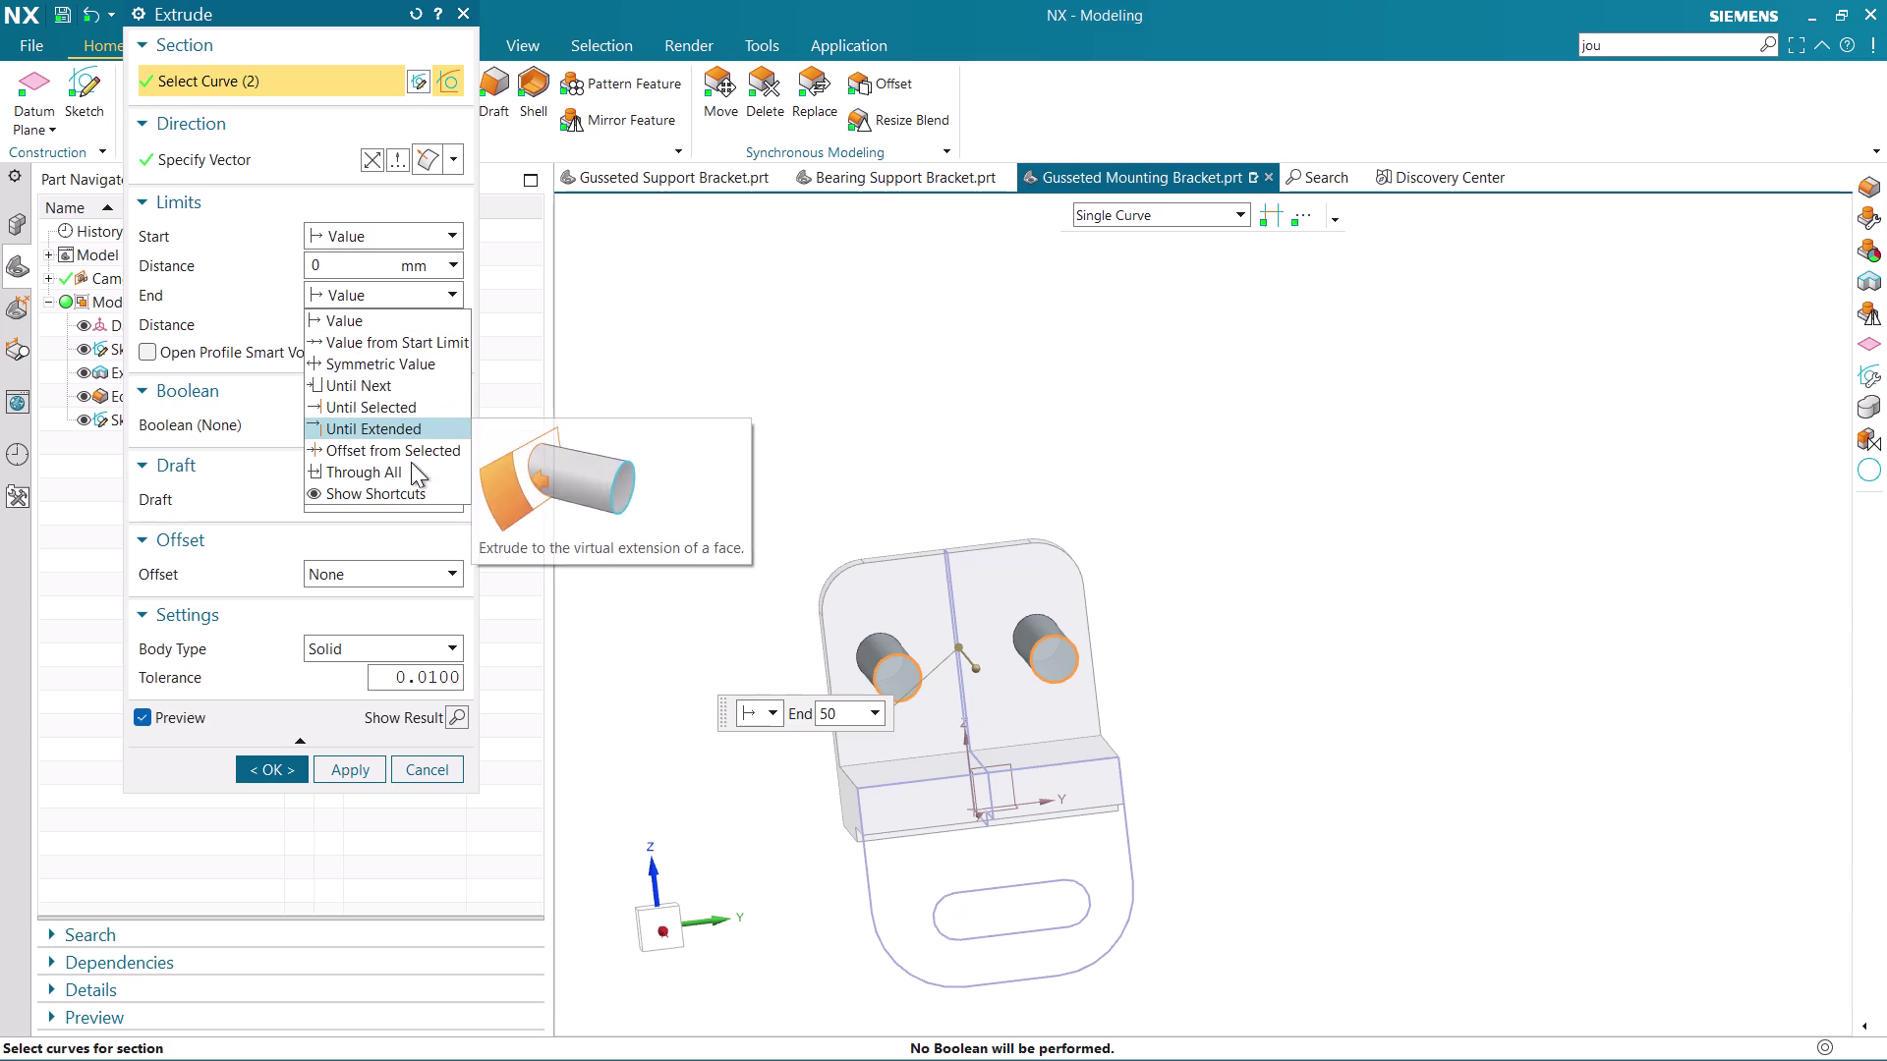
click(407, 467)
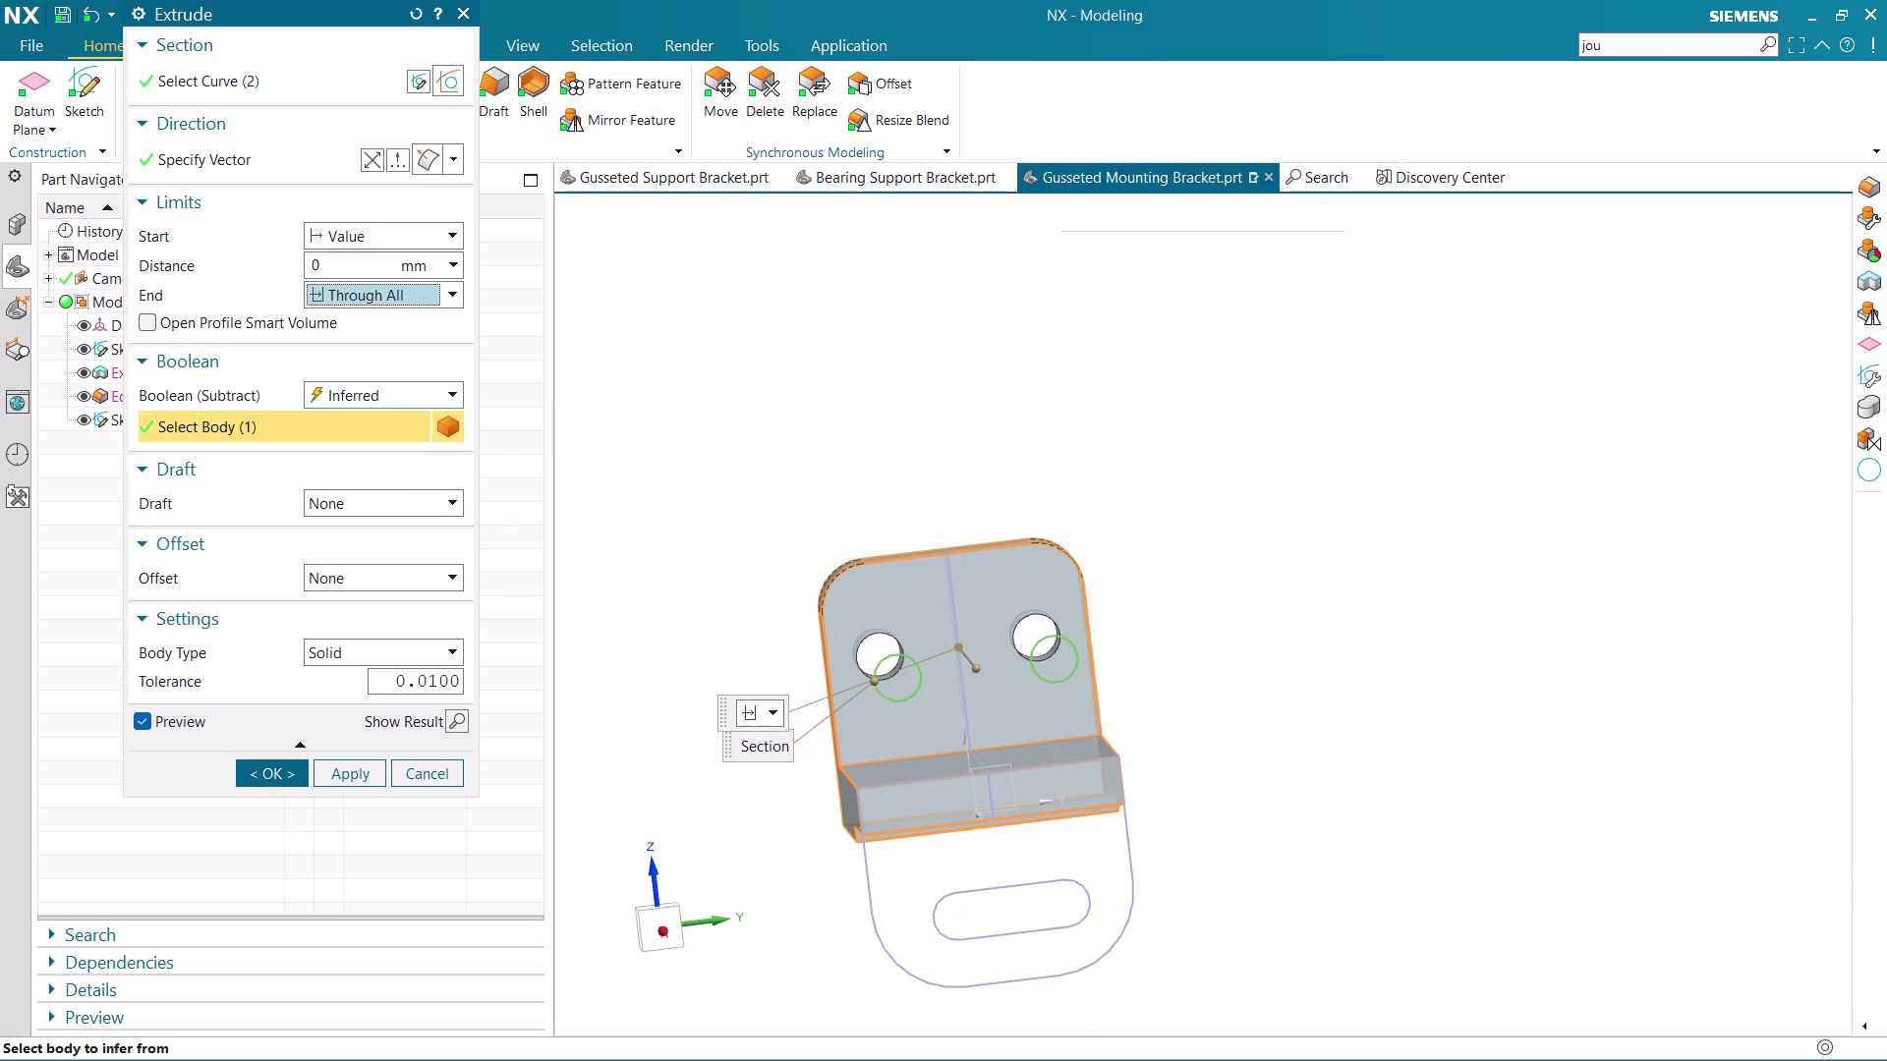
middle_drag(750, 413, 763, 422)
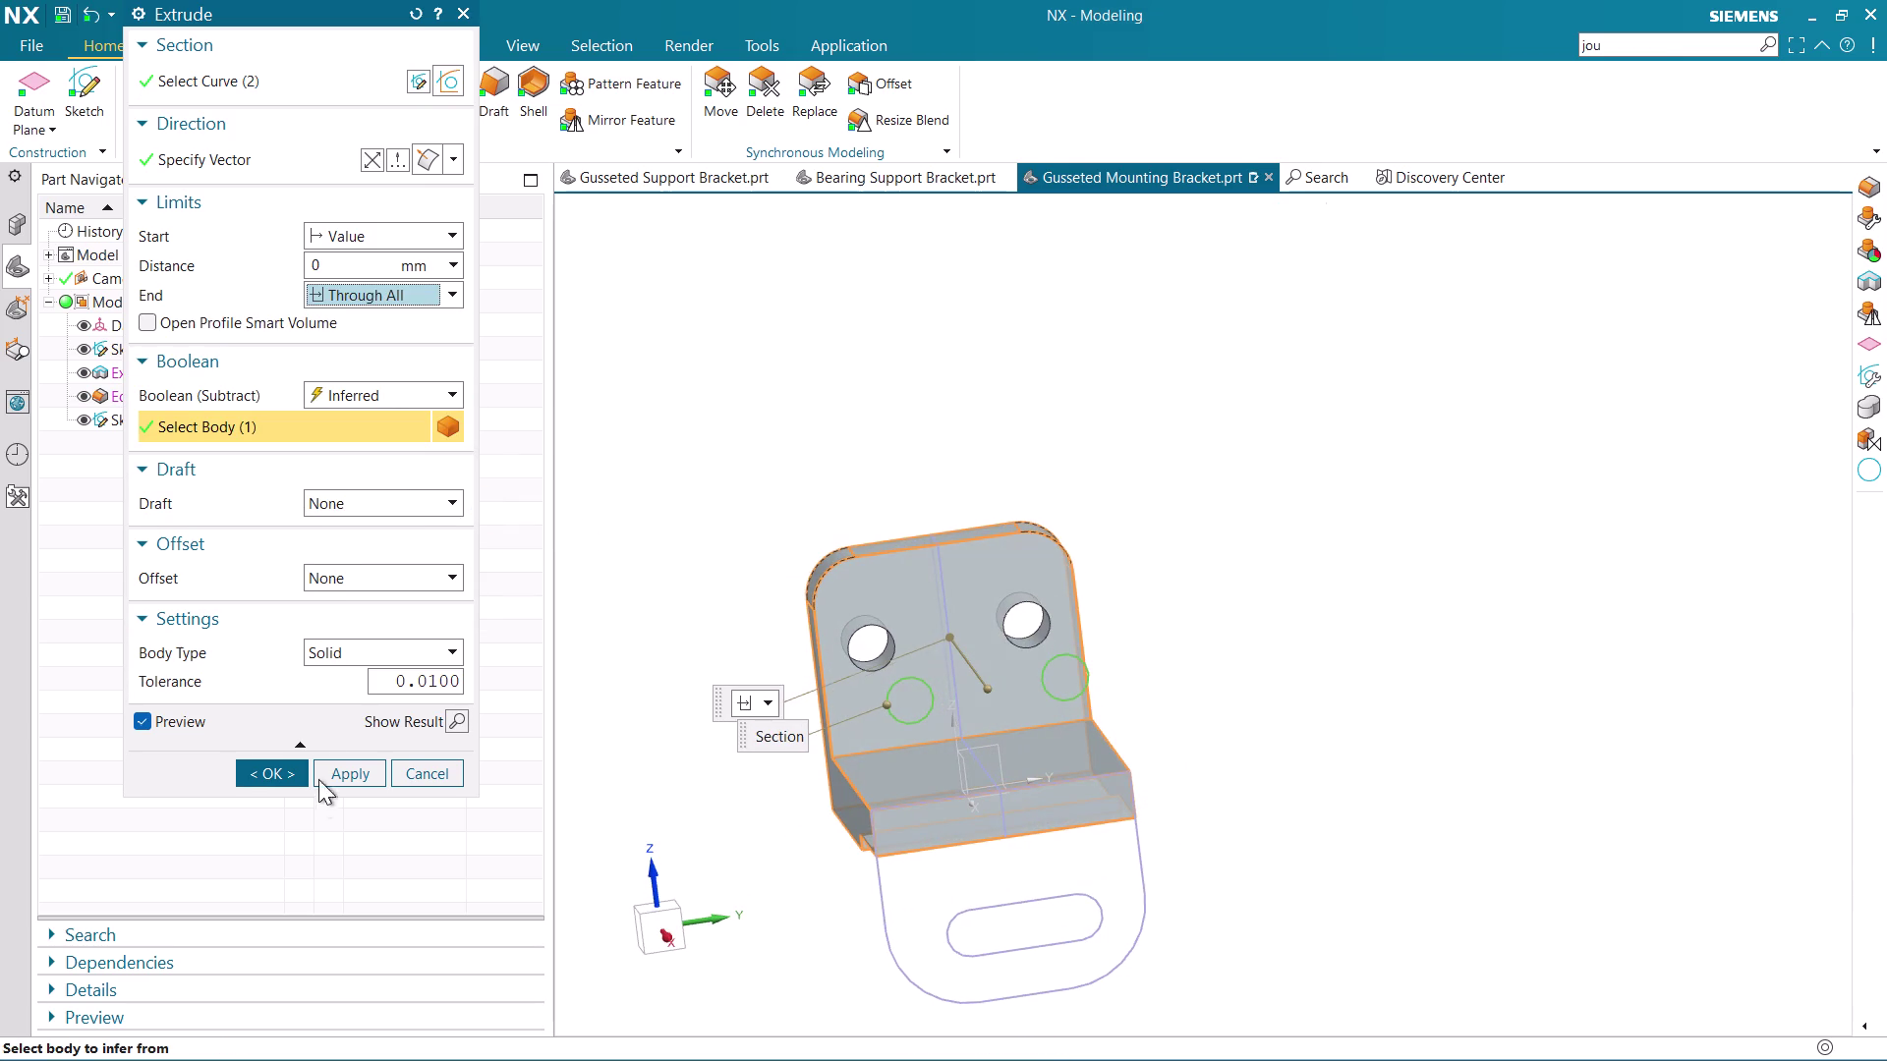
click(357, 776)
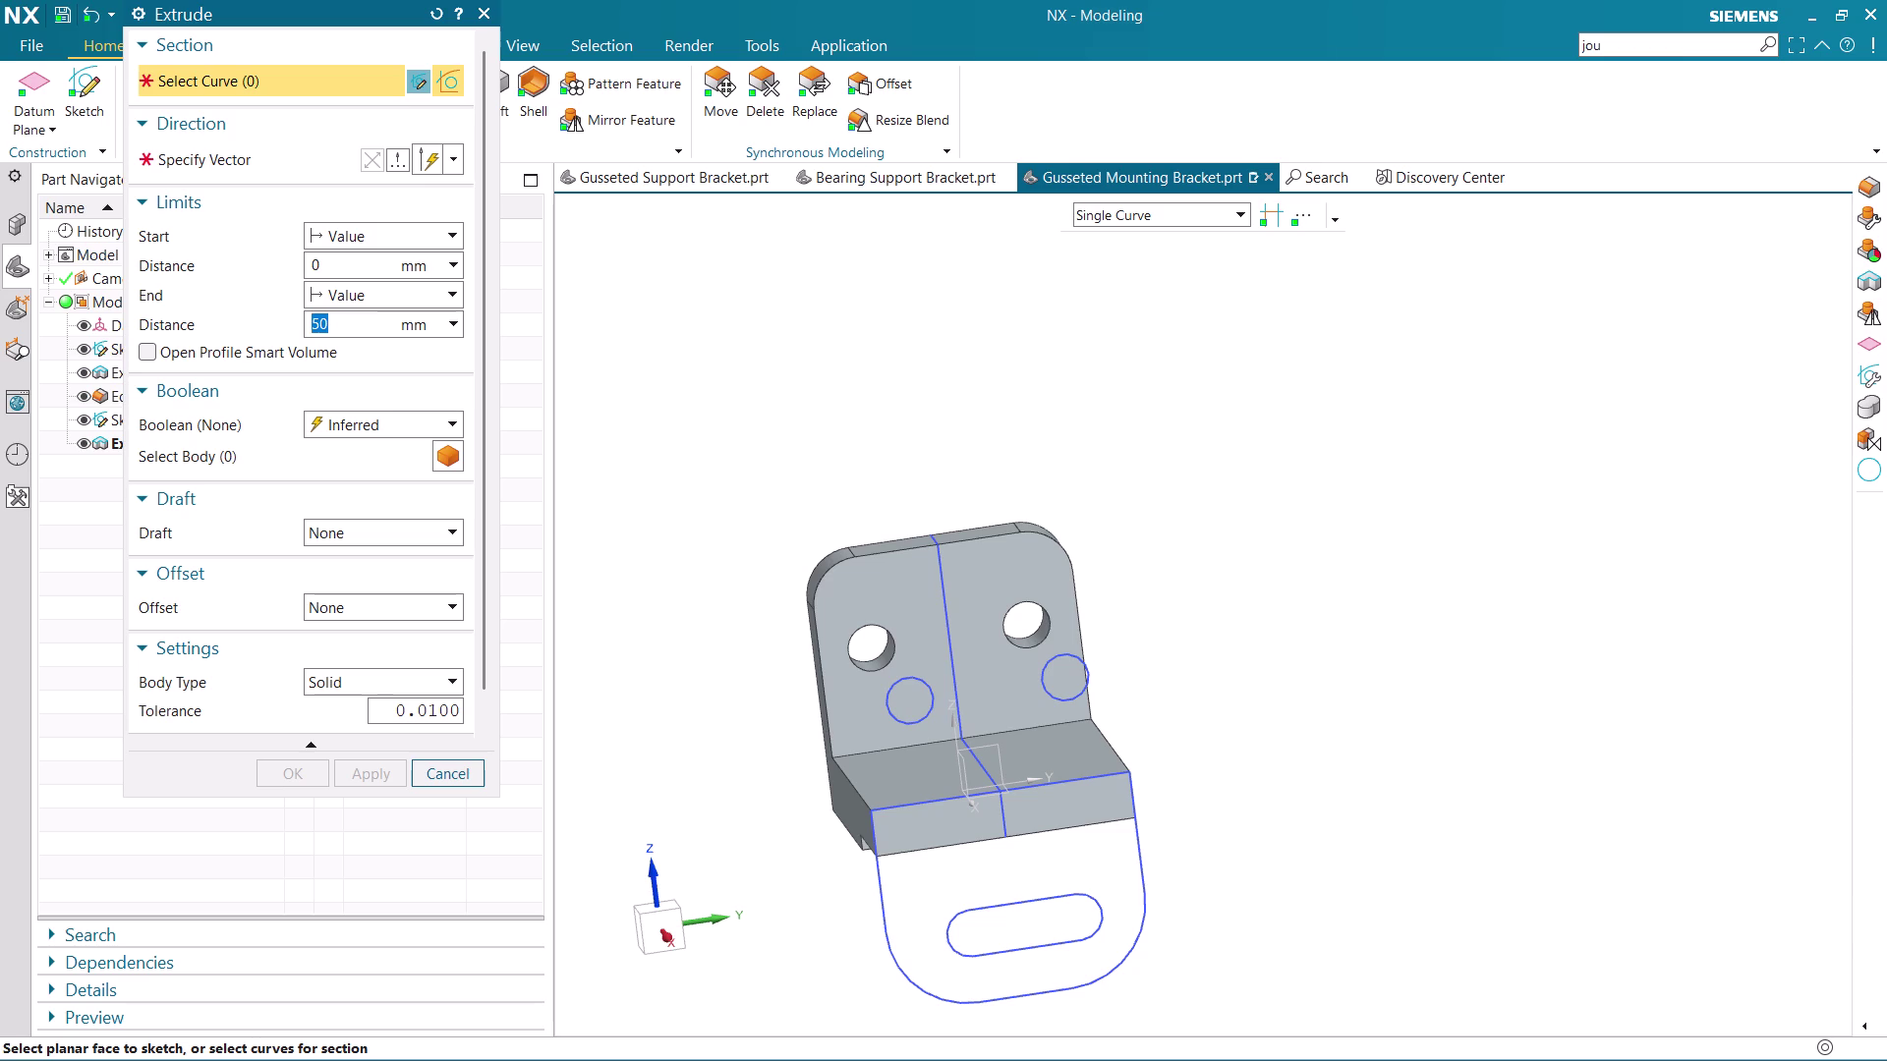
Select the tab outline curves as the extrusion section.
scroll(down, 3)
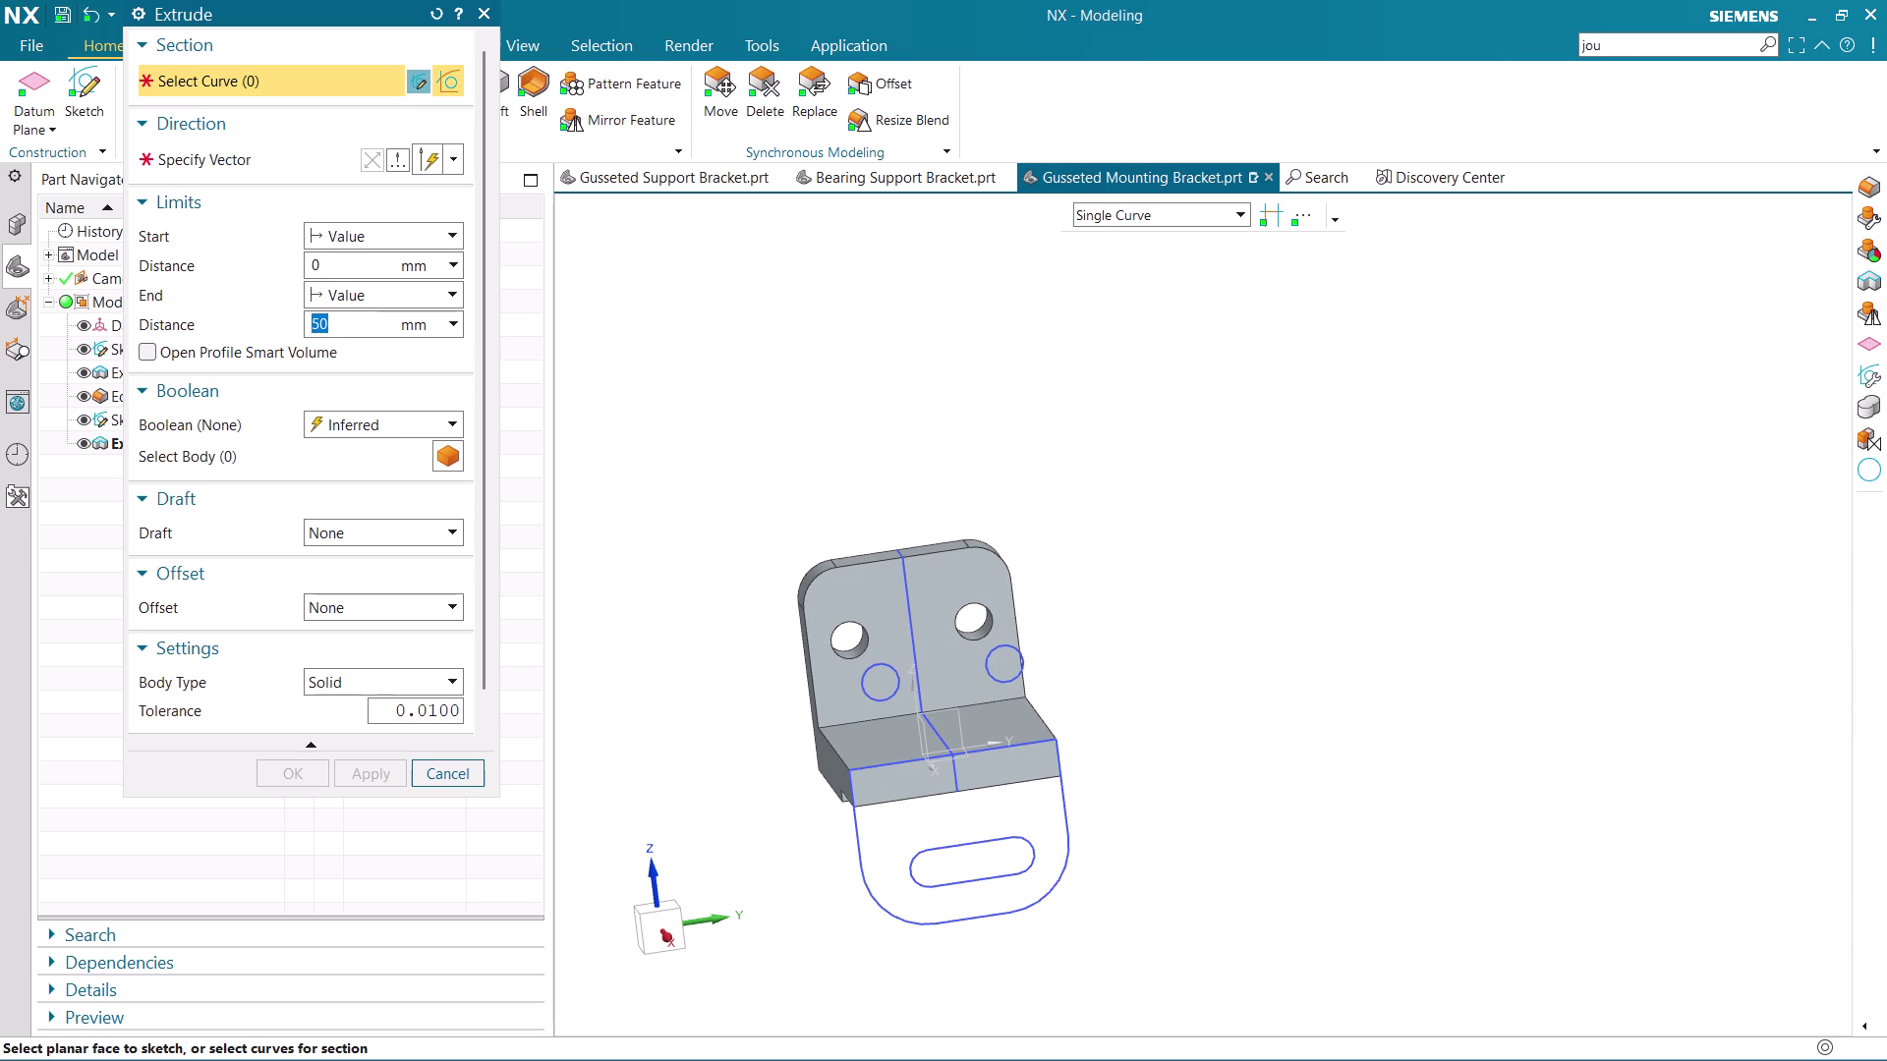
click(861, 845)
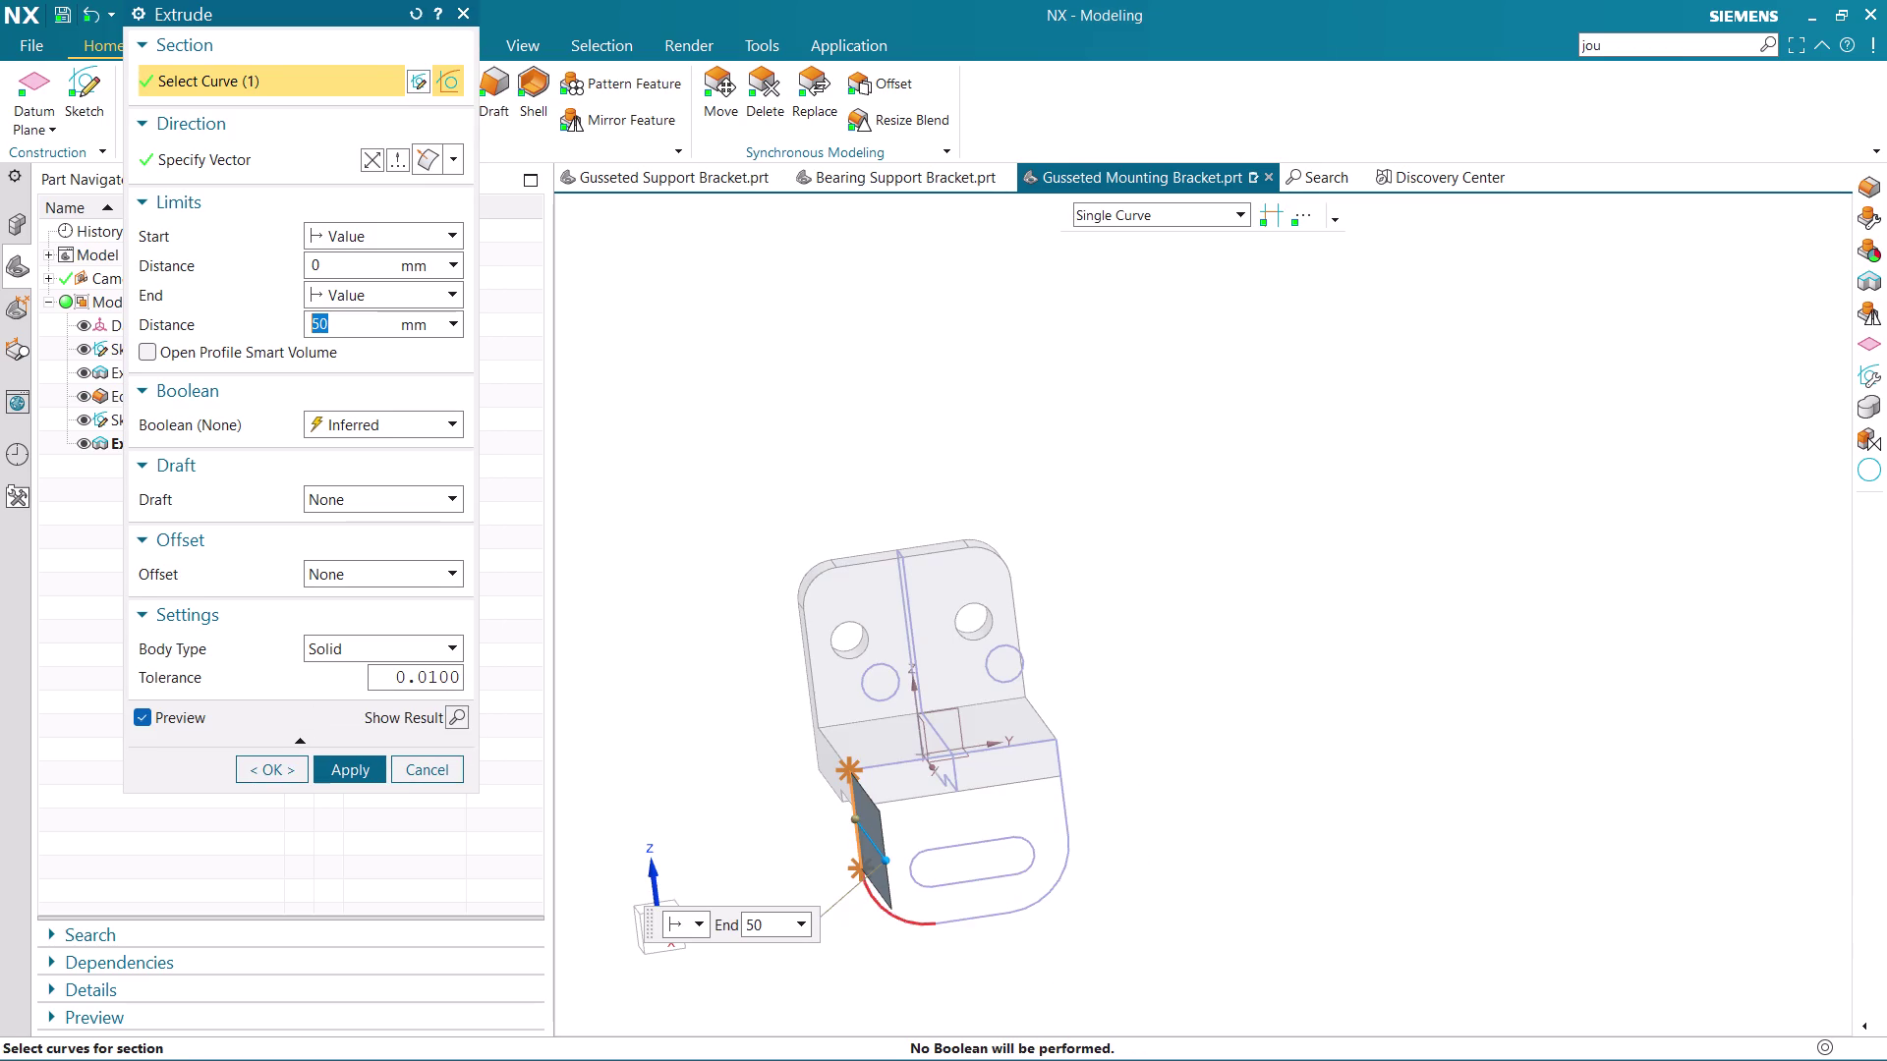
click(894, 926)
click(978, 926)
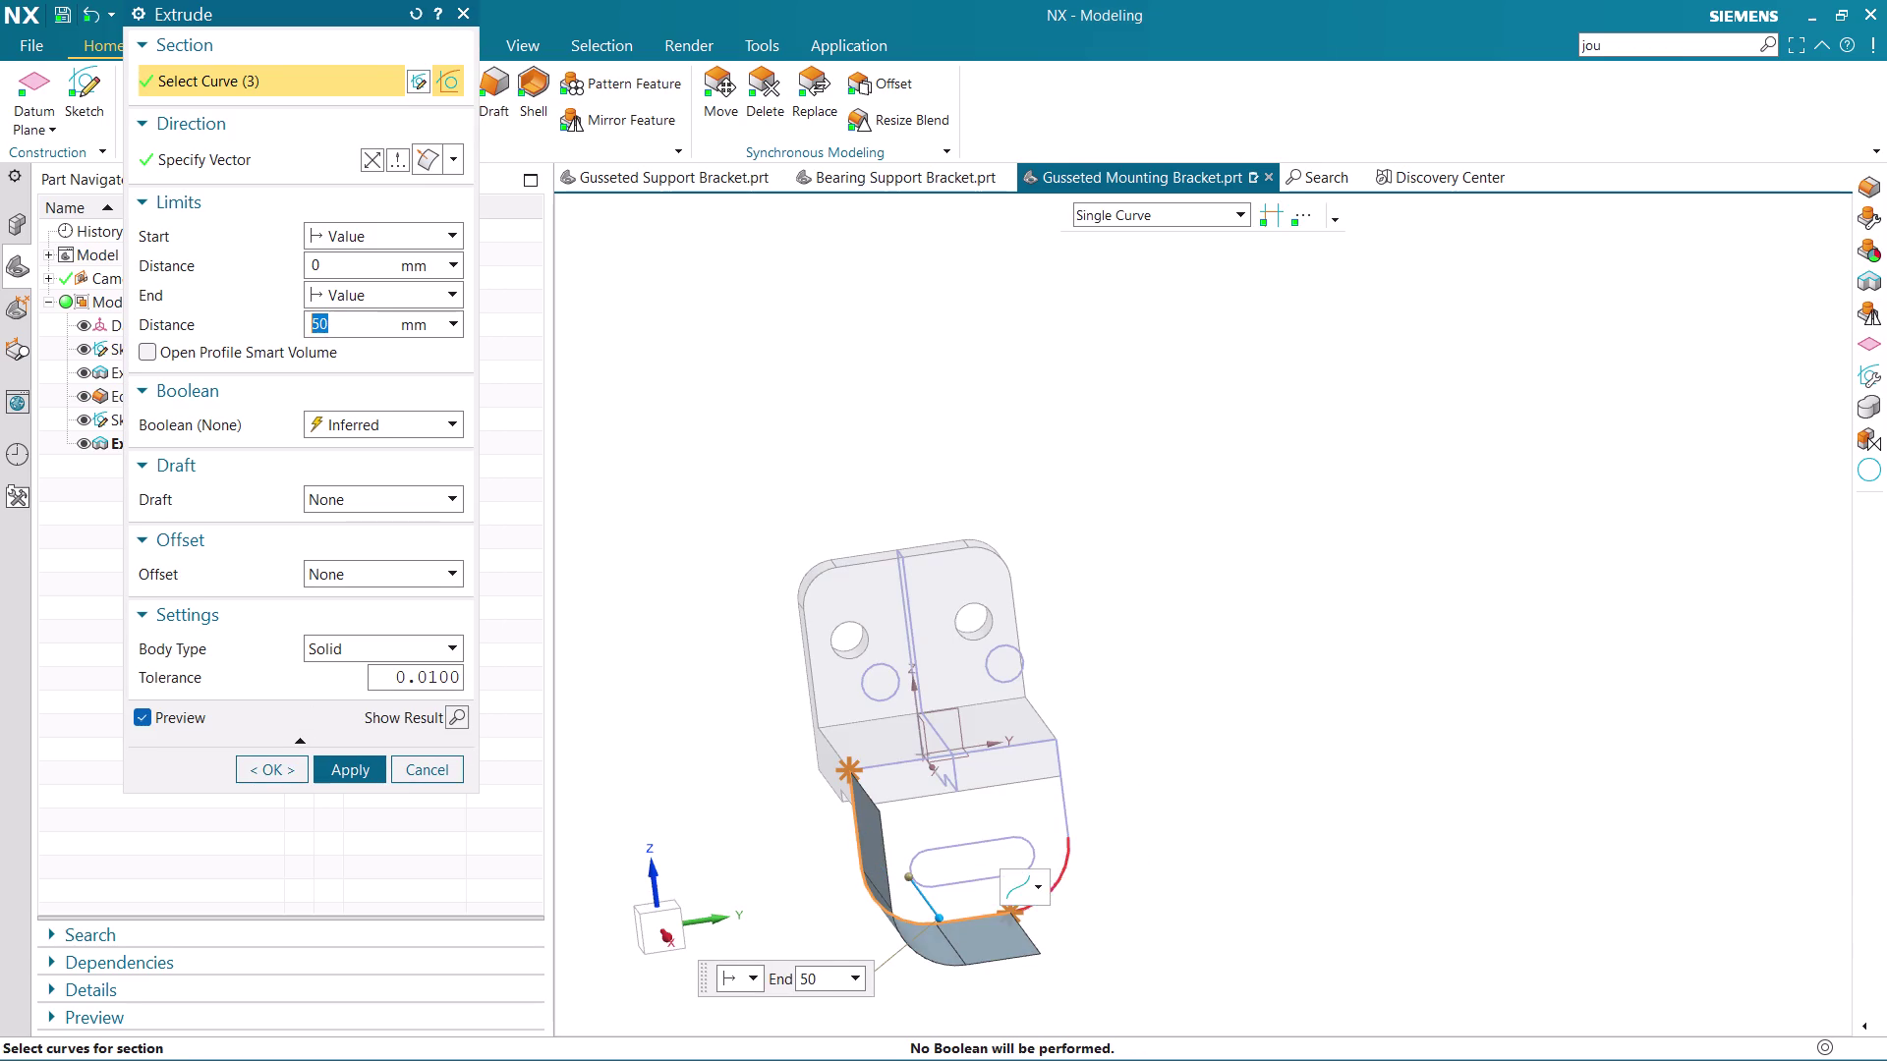
click(1059, 896)
click(1012, 841)
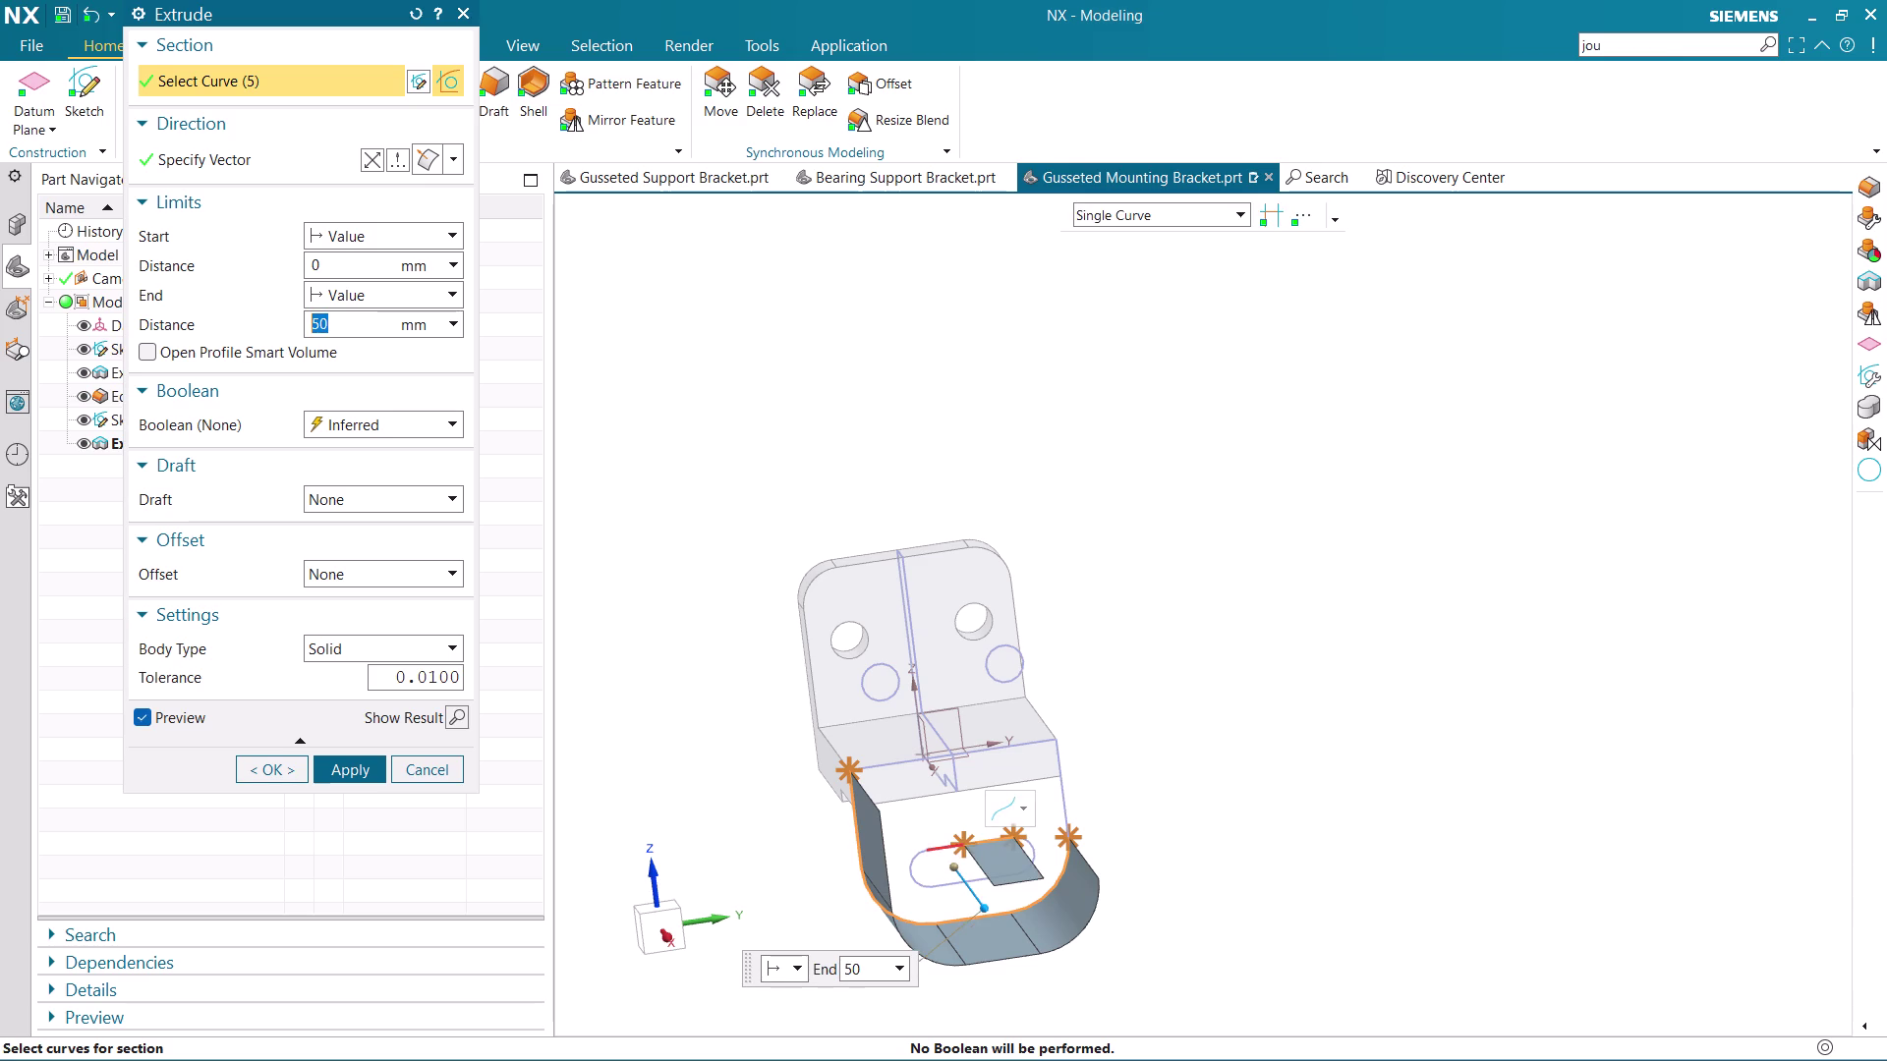
click(953, 852)
click(914, 871)
middle_drag(1003, 902, 989, 865)
scroll(up, 3)
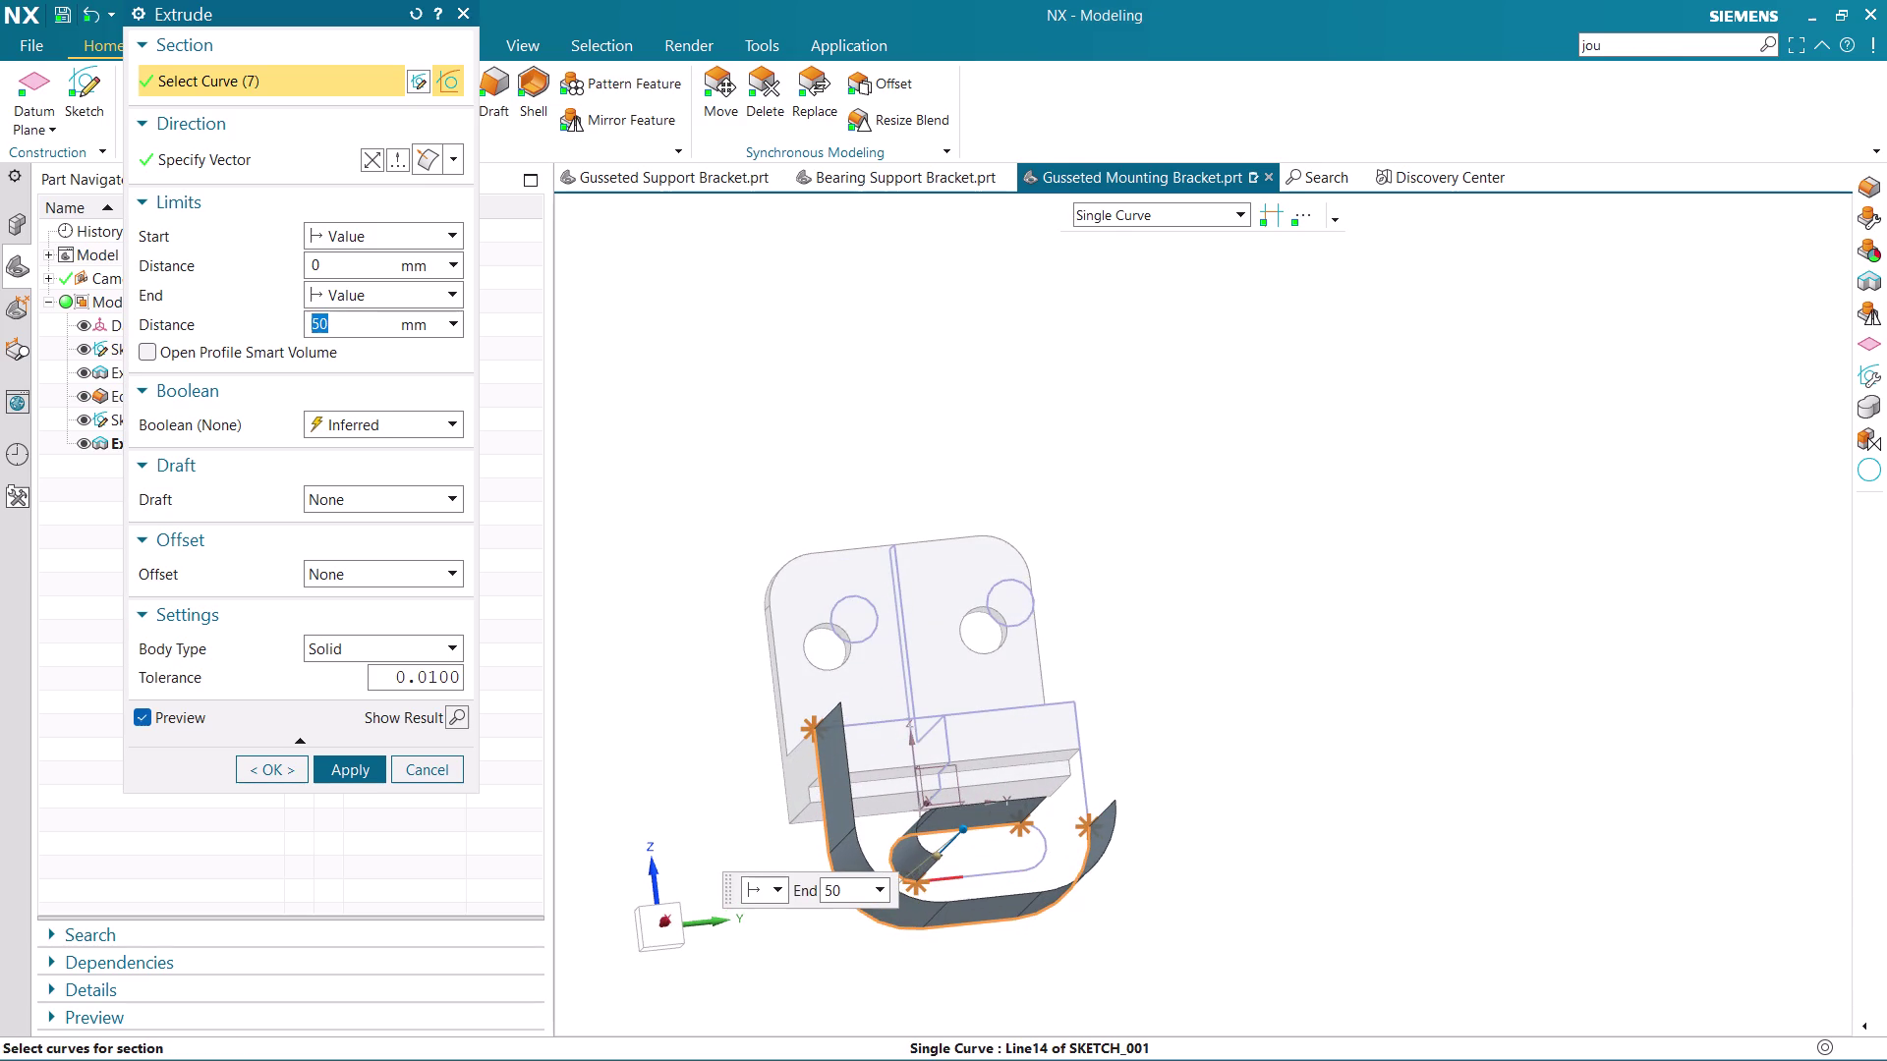
Add the slot curves and remaining outline curves to the section.
click(944, 885)
click(1001, 876)
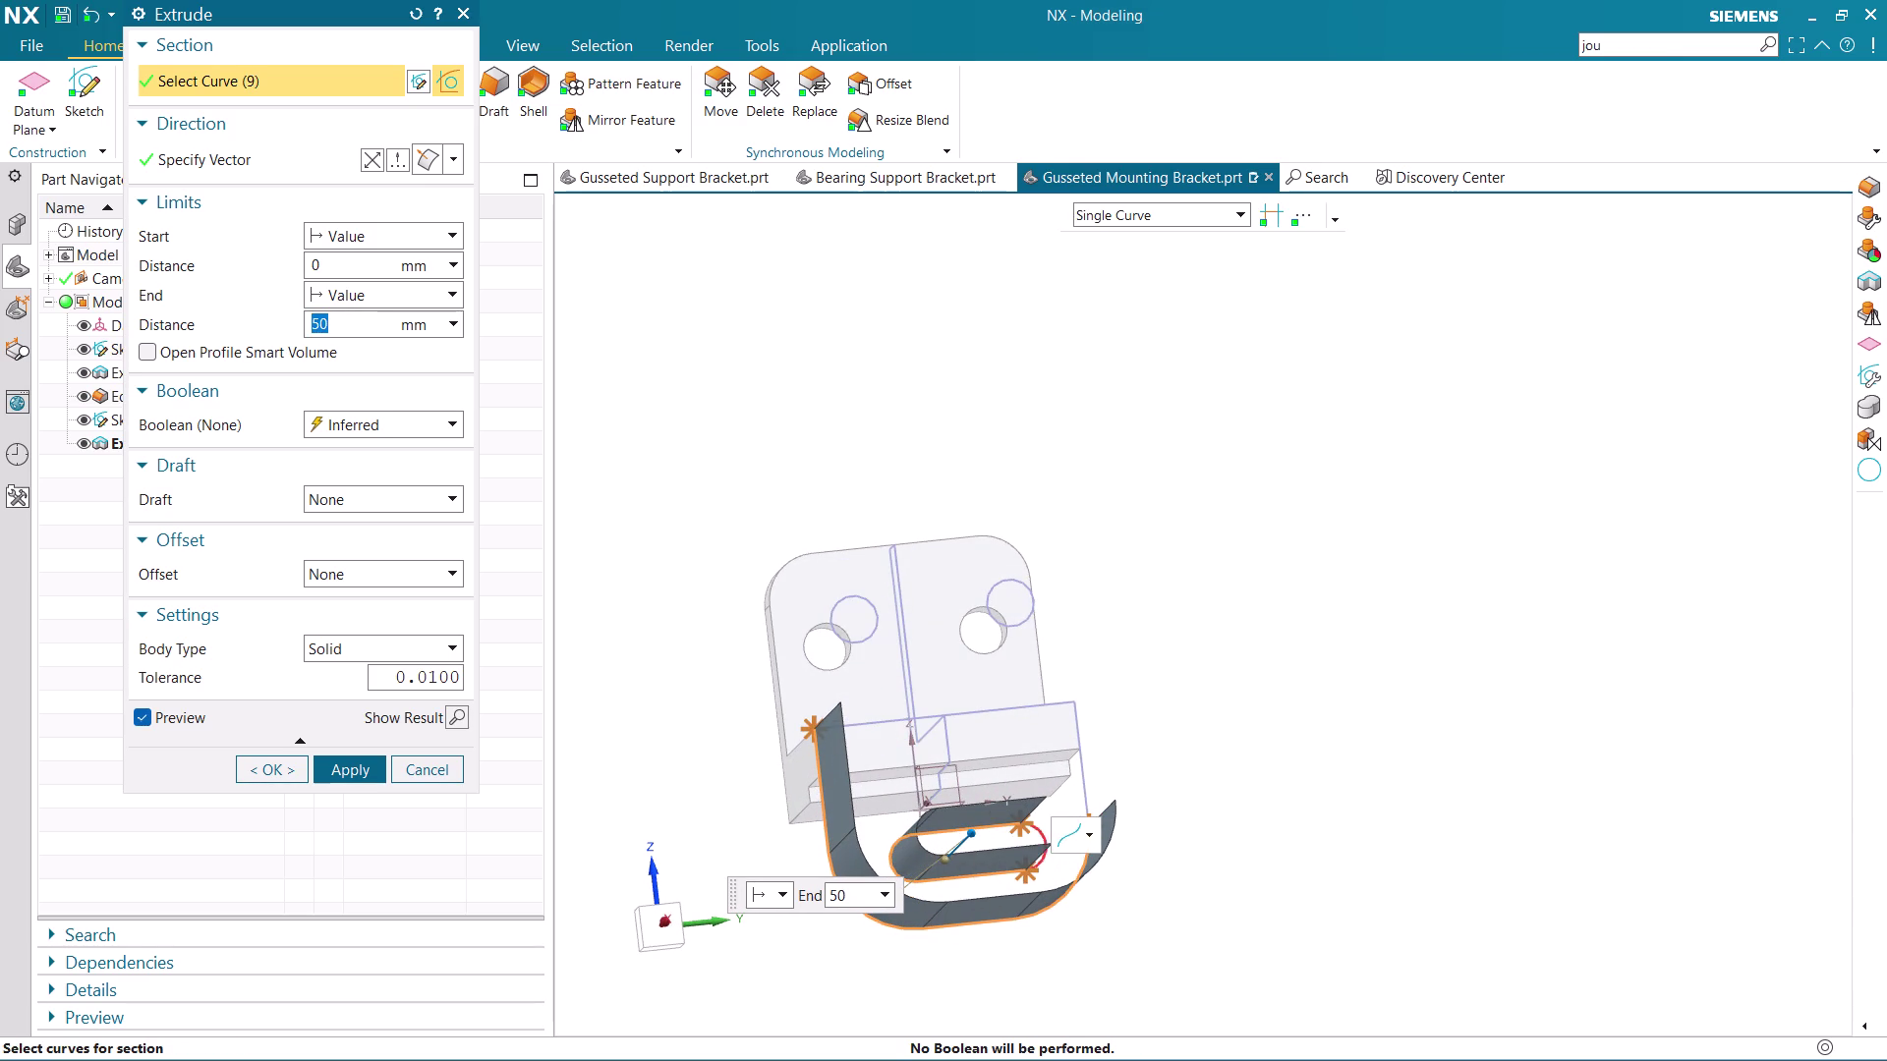
click(1044, 836)
middle_drag(1100, 720, 1113, 773)
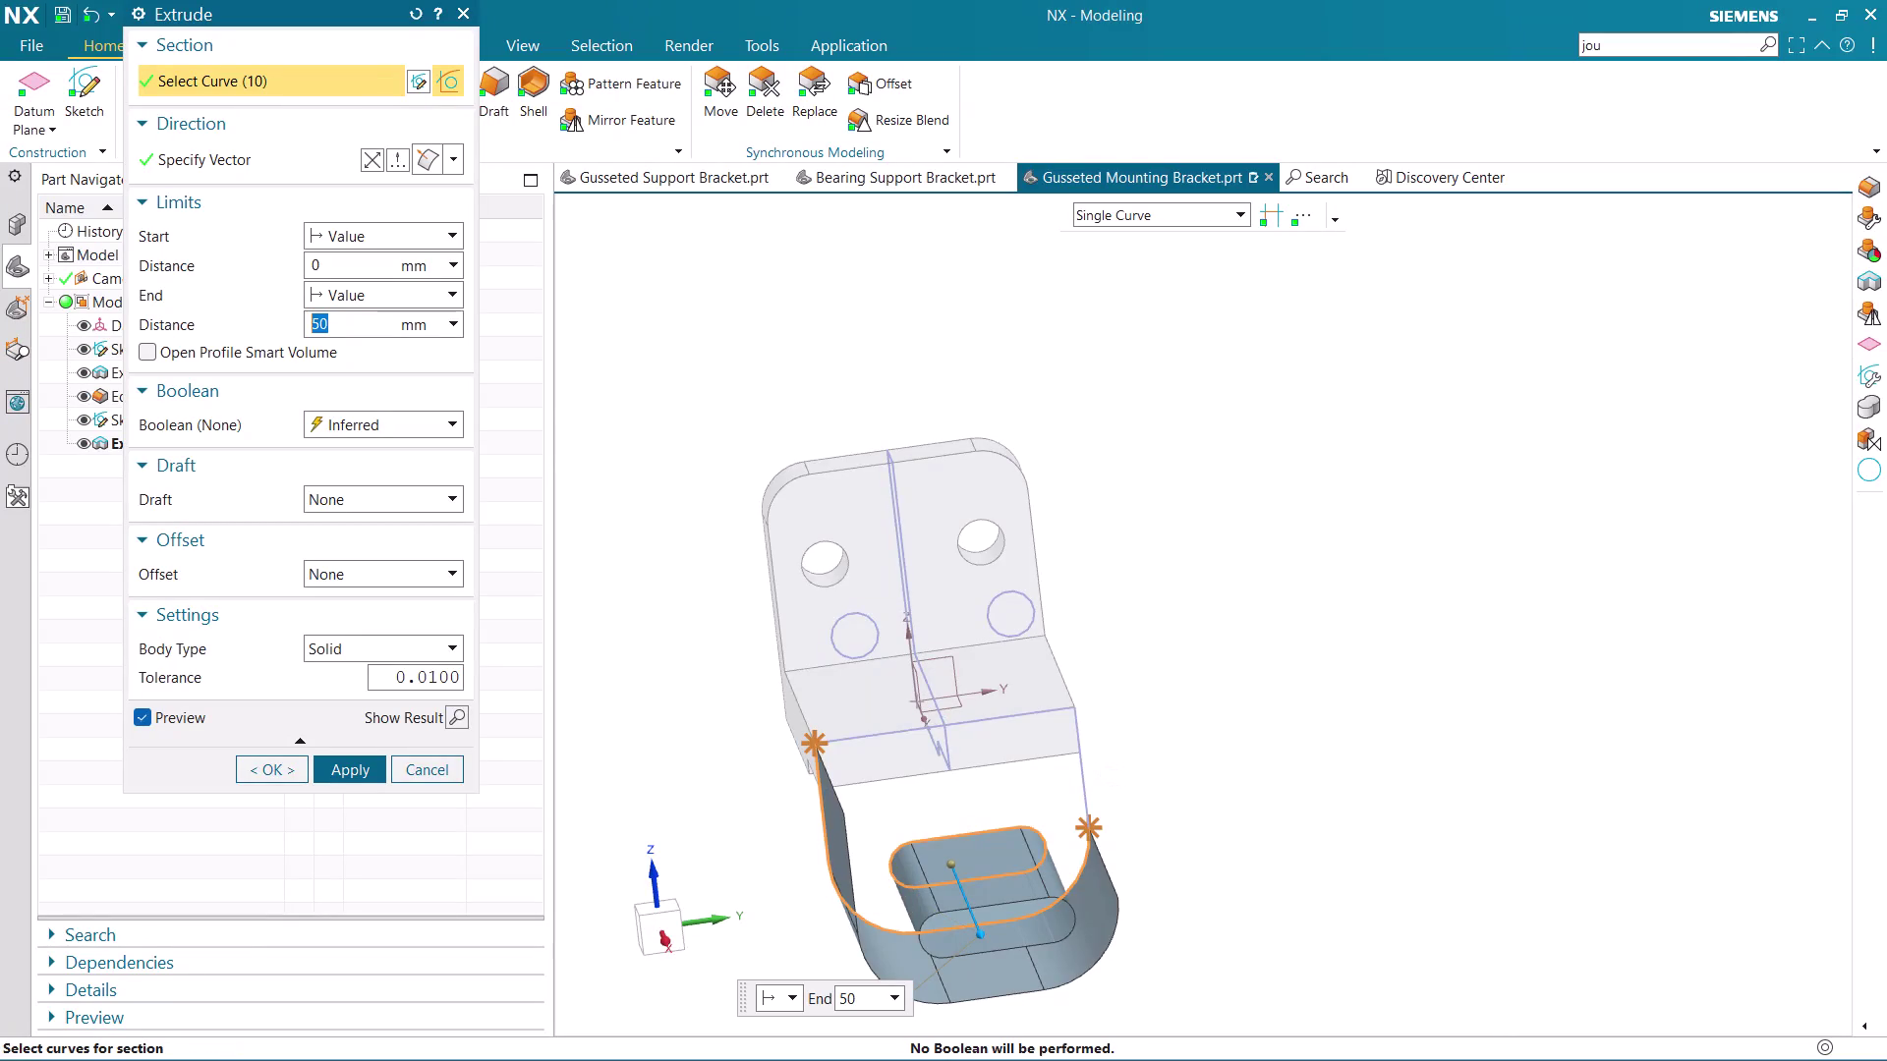
click(858, 745)
middle_drag(1159, 768, 1150, 765)
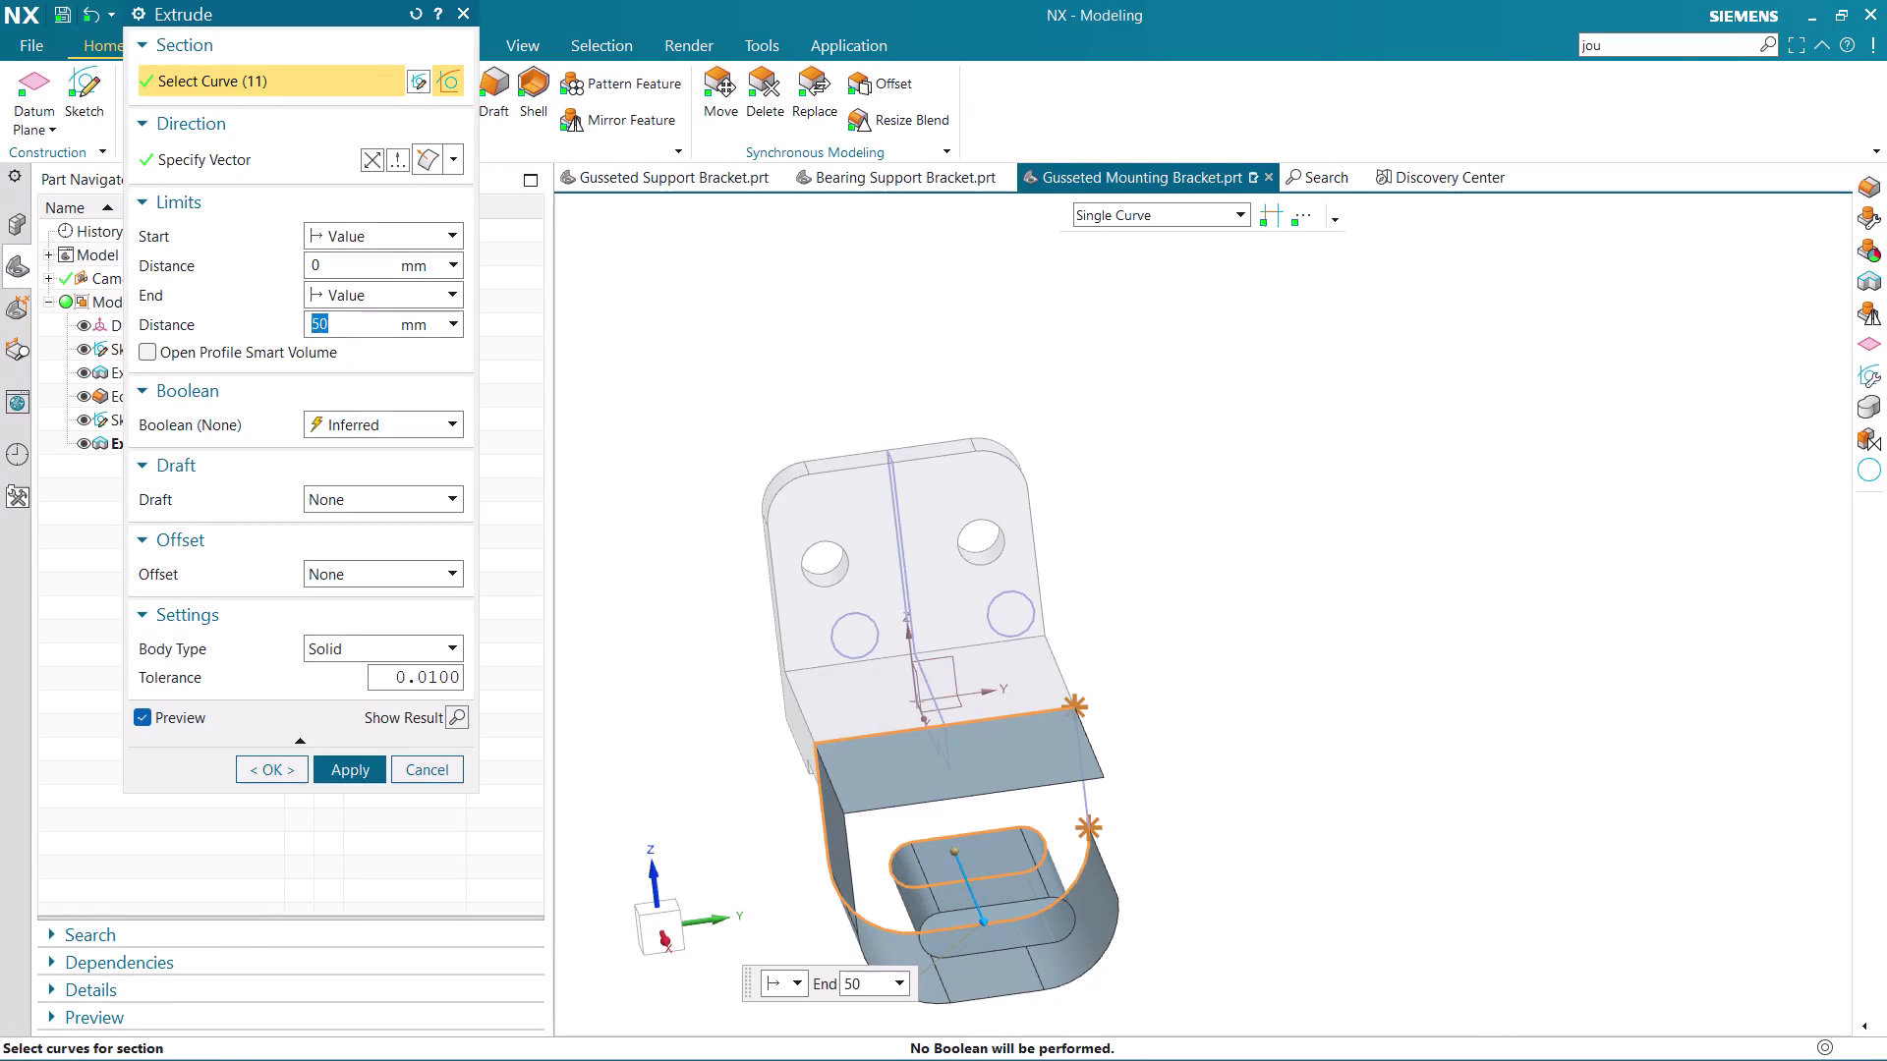
middle_drag(1150, 765, 1119, 753)
click(1067, 748)
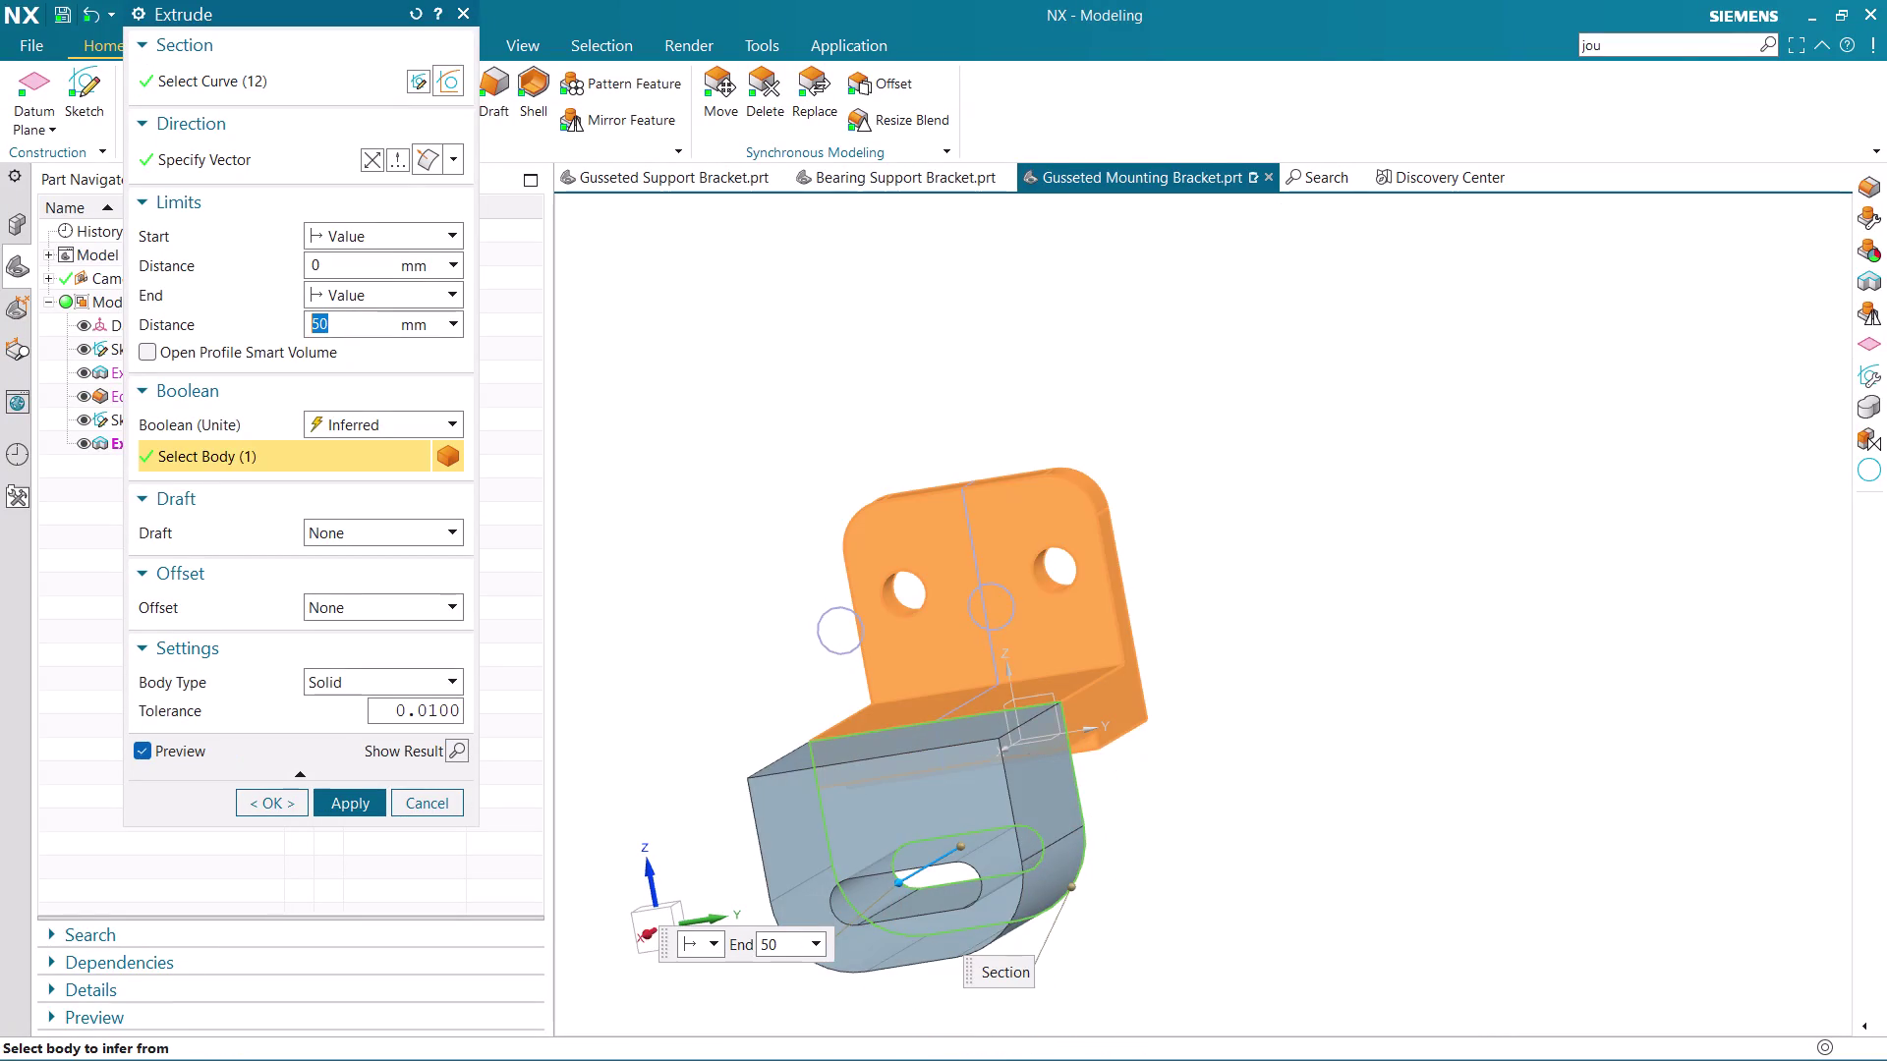
Set the extrusion end to 9 mm and confirm the tab extrusion.
middle_drag(1140, 760, 1264, 749)
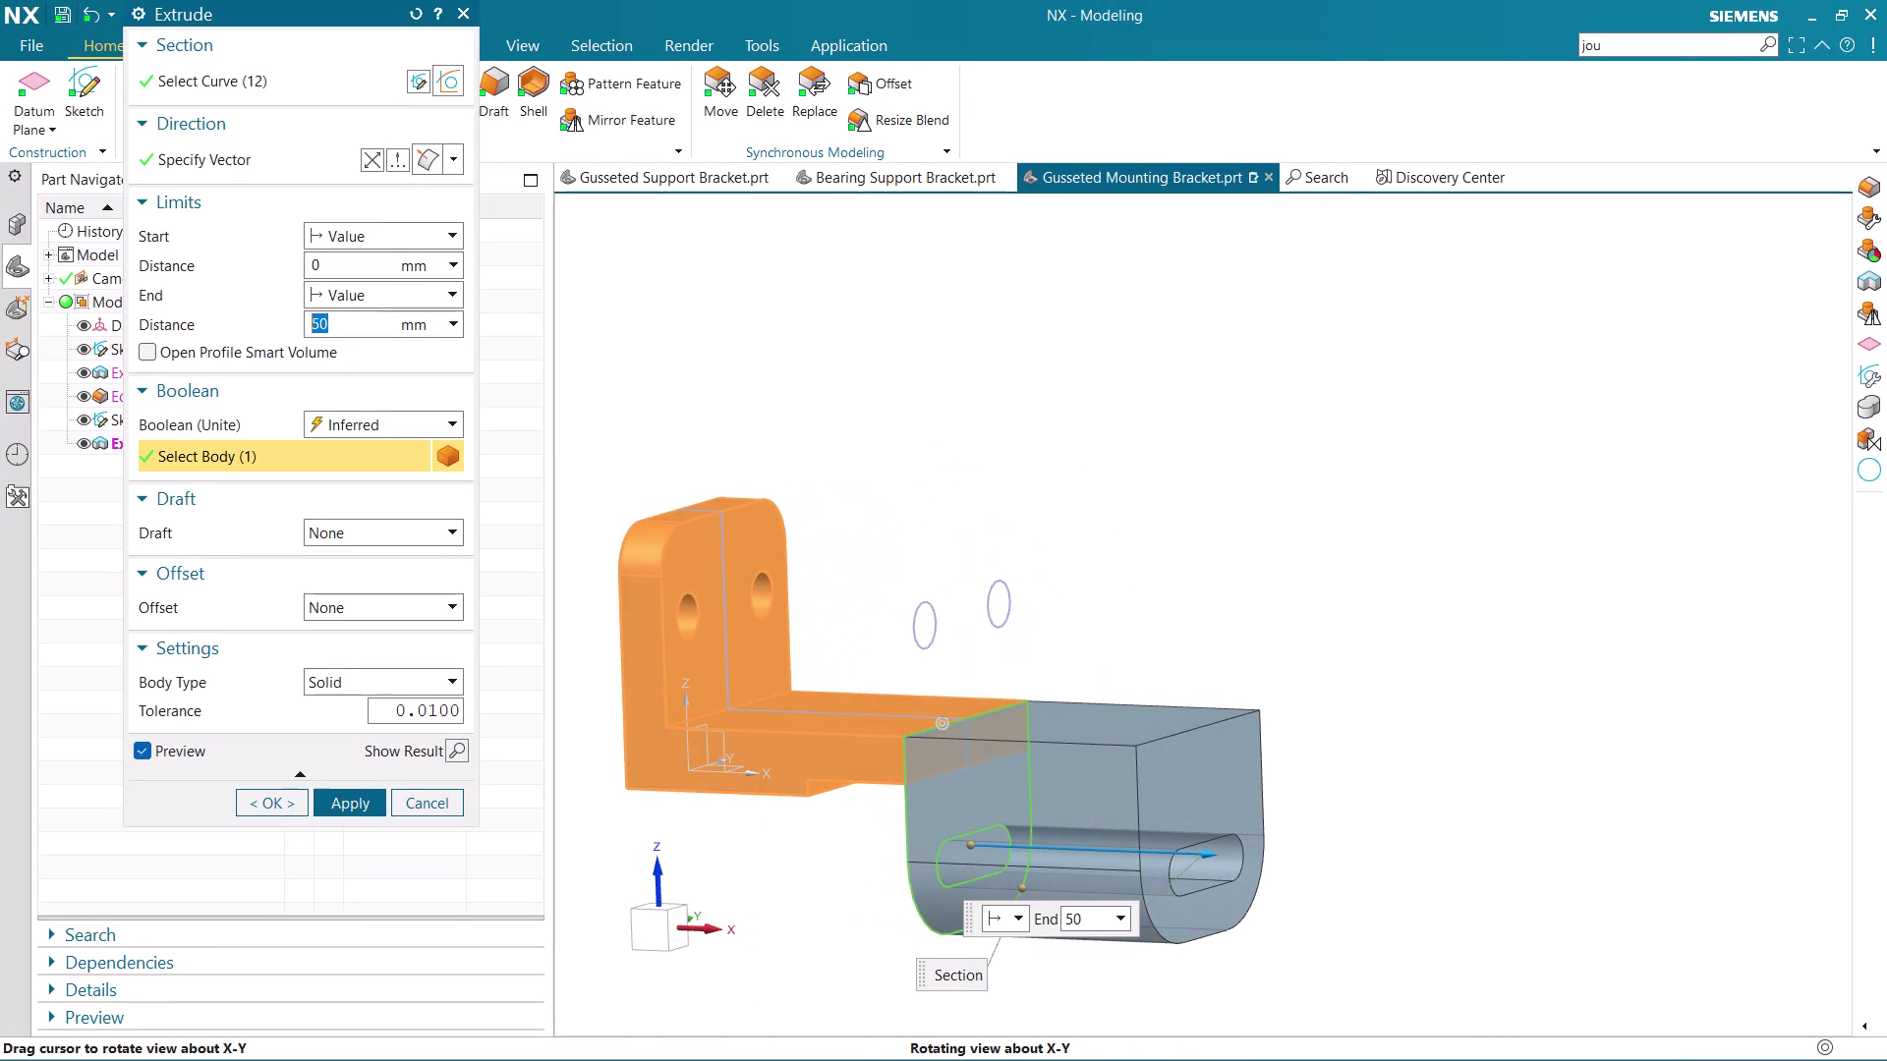
middle_drag(1265, 749, 1254, 745)
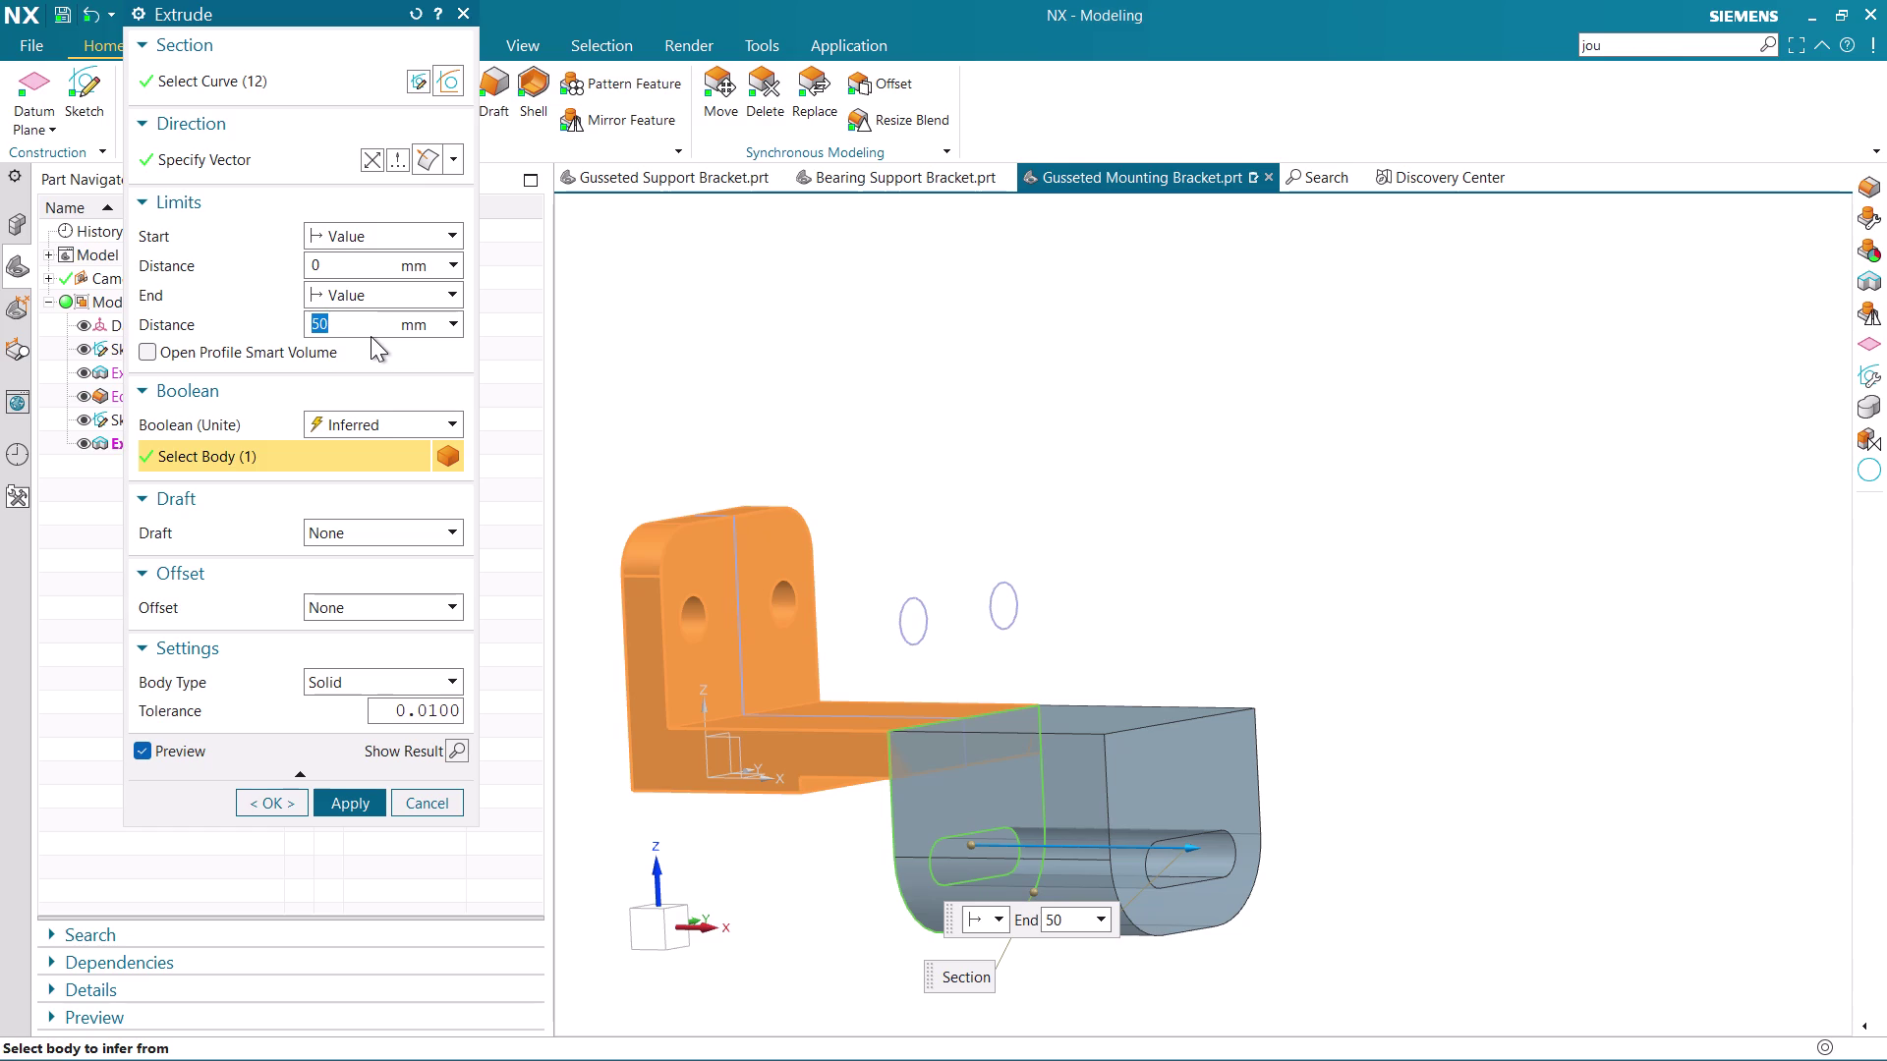
key(BackSpace)
key(9)
key(Return)
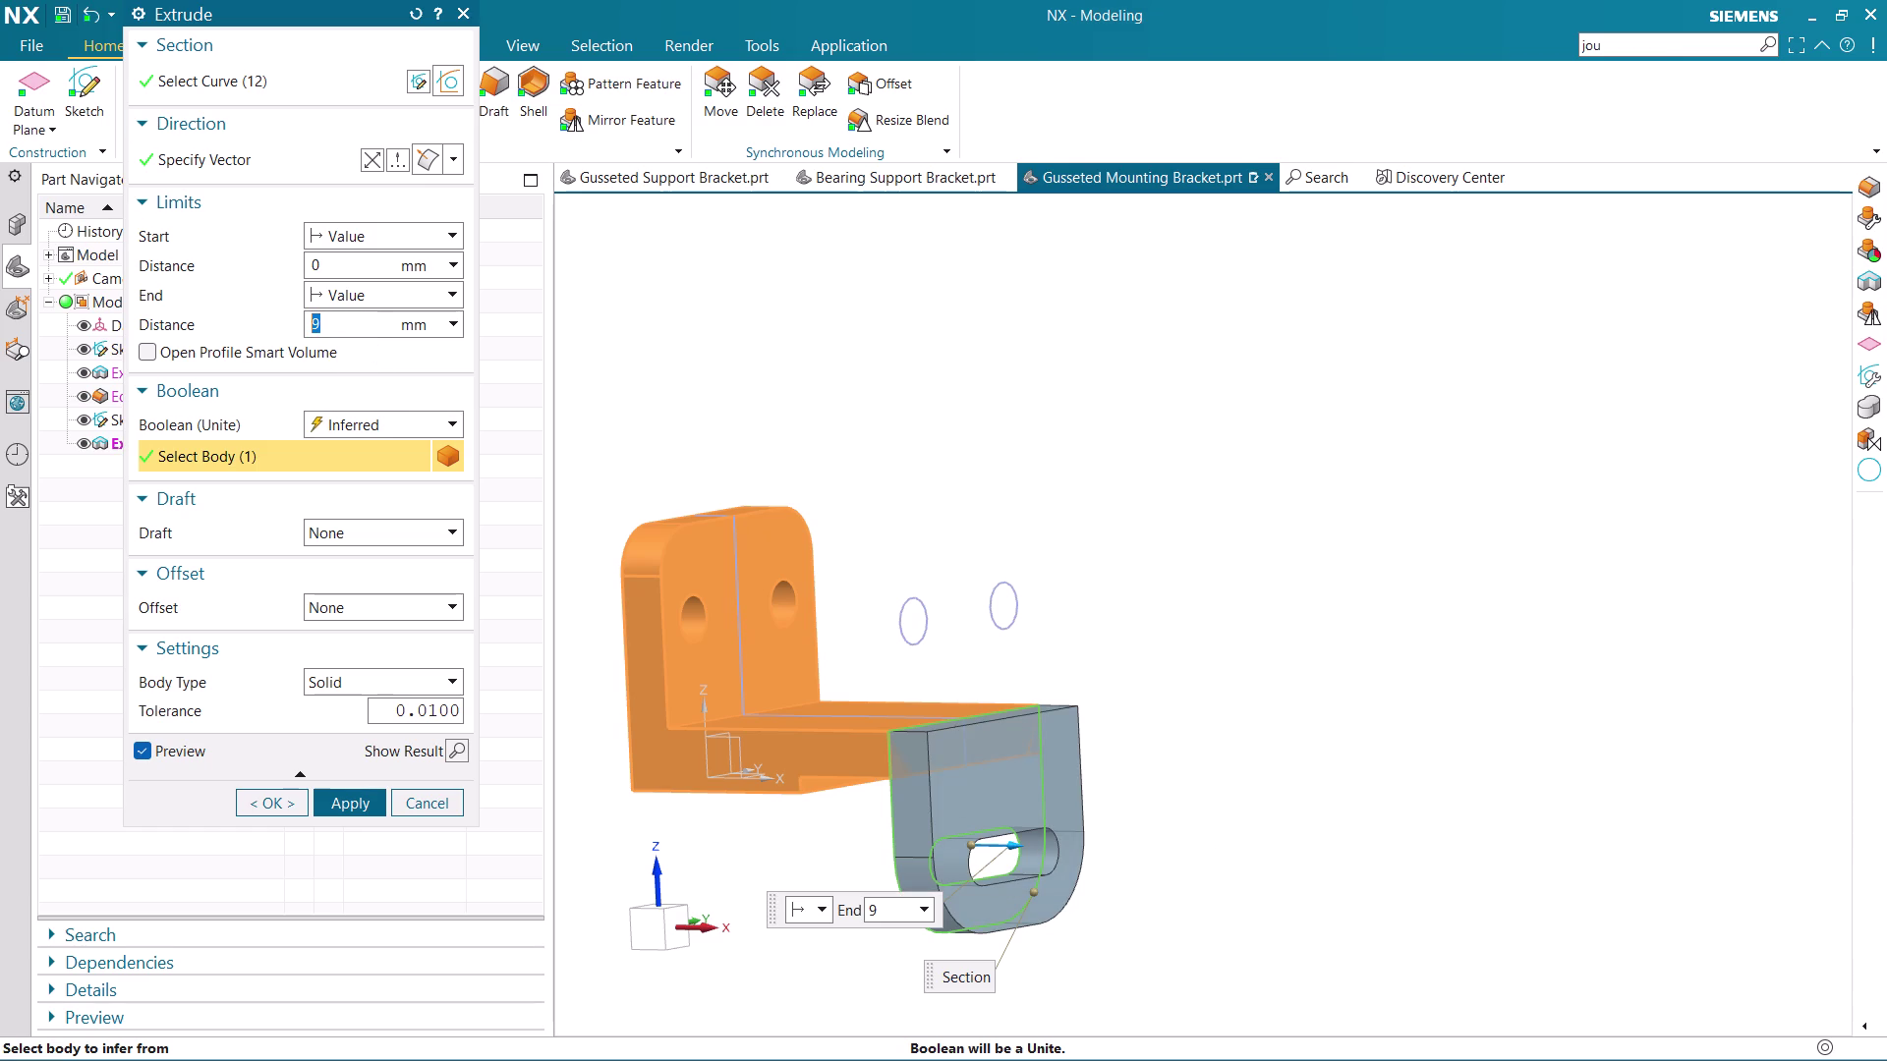
click(287, 800)
middle_drag(1332, 600, 1318, 610)
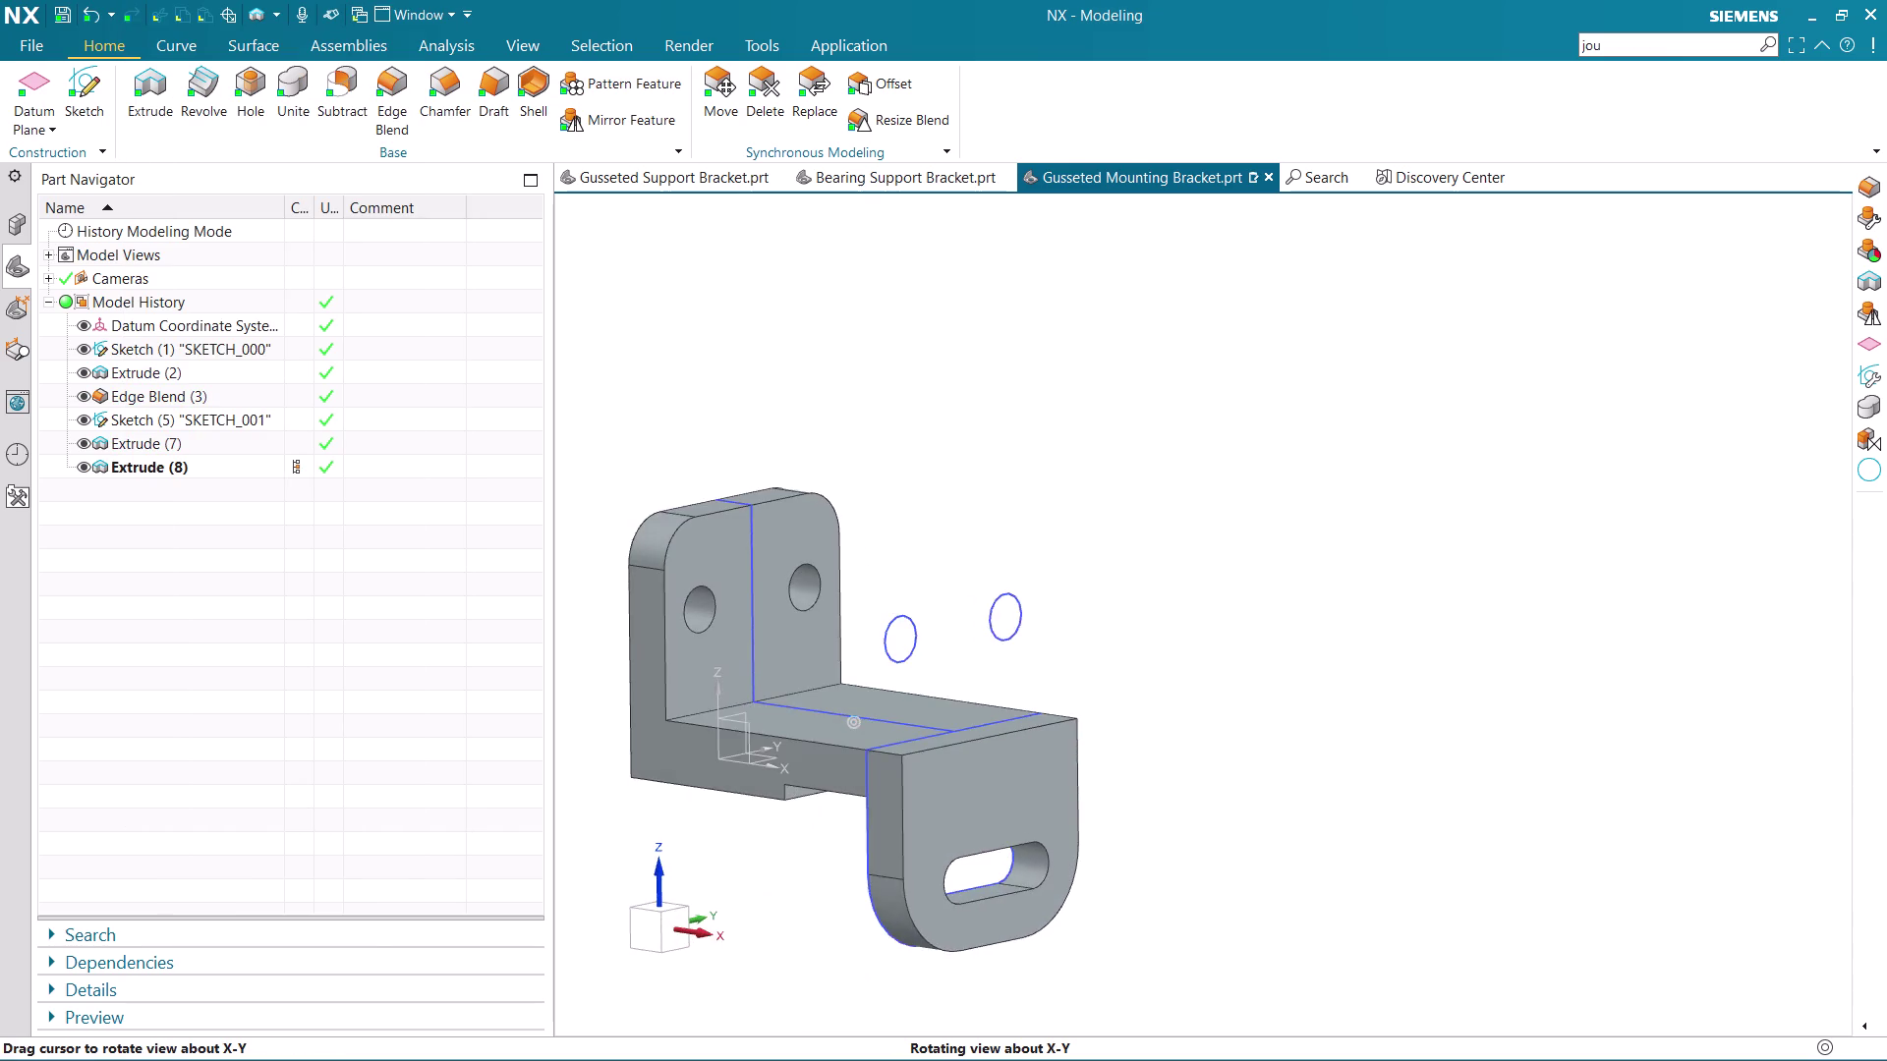
Orbit the bracket, then open and cancel the Unite tool.
middle_drag(1319, 610, 1324, 600)
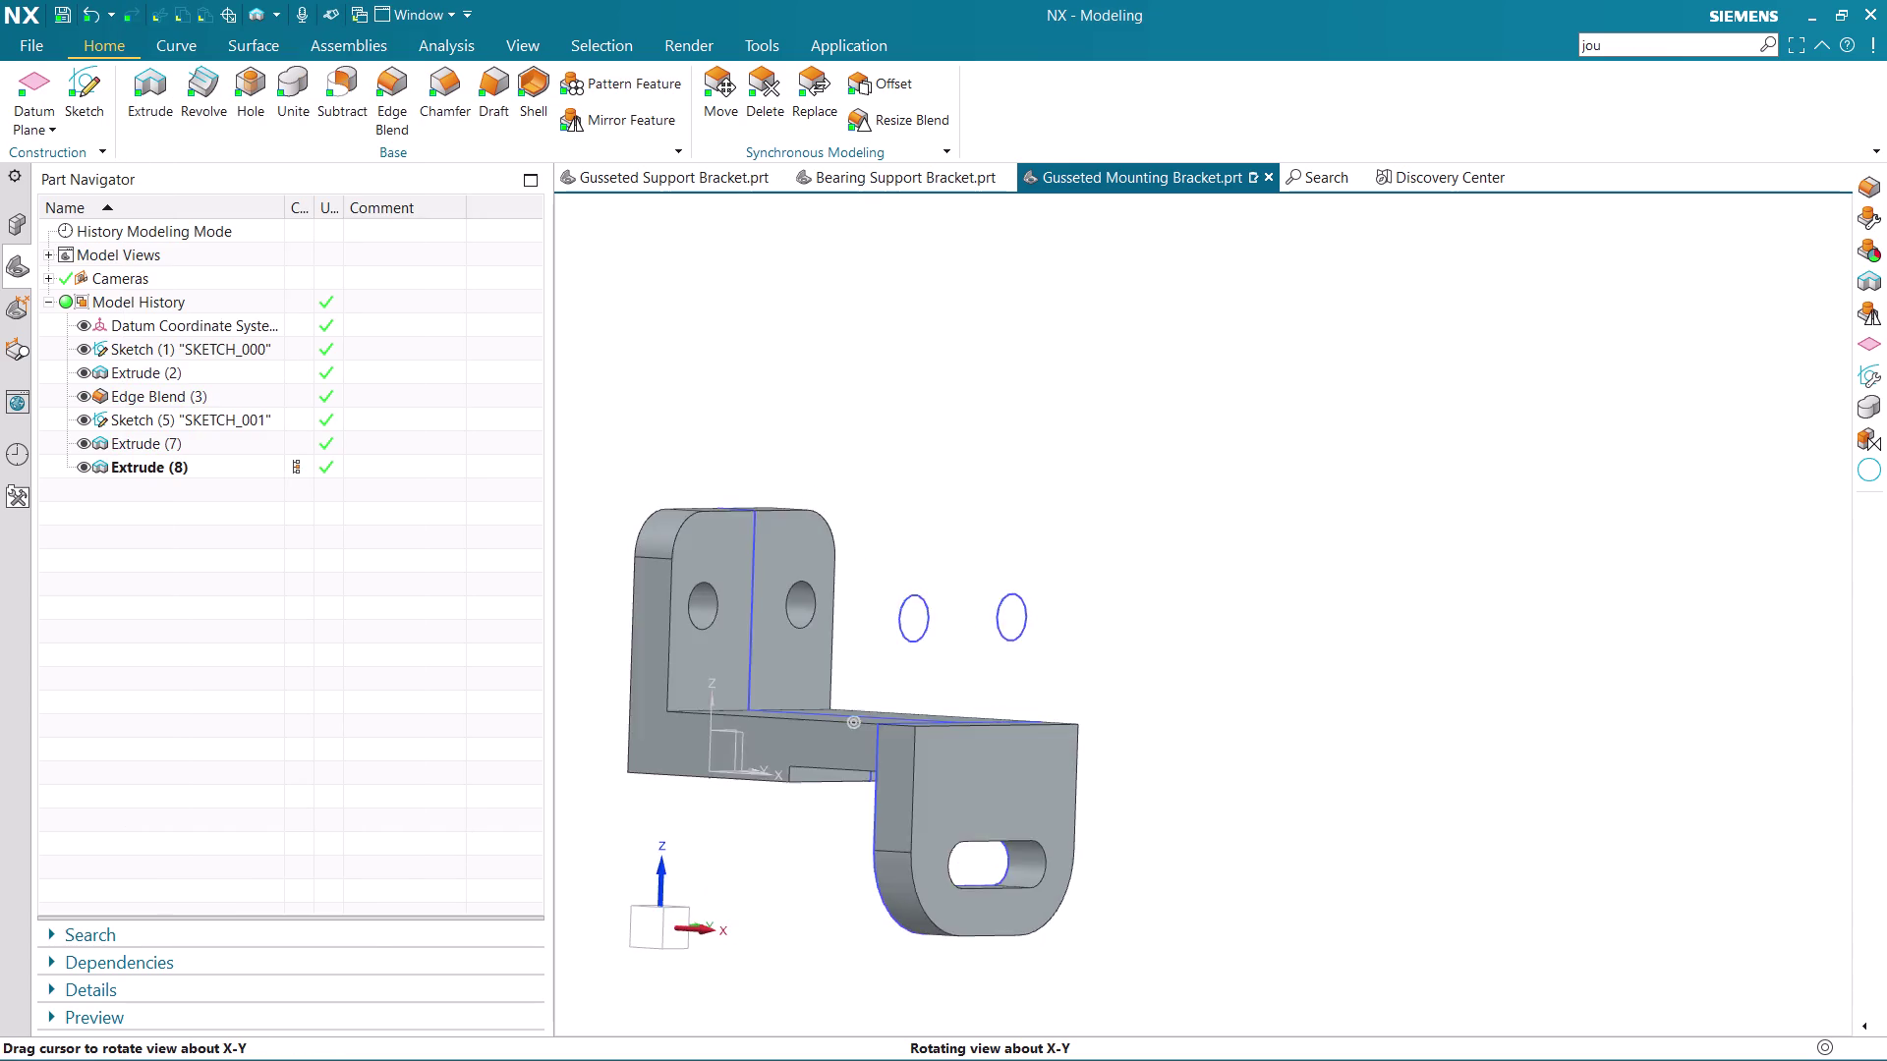
middle_drag(1325, 599, 1279, 595)
scroll(up, 3)
scroll(down, 3)
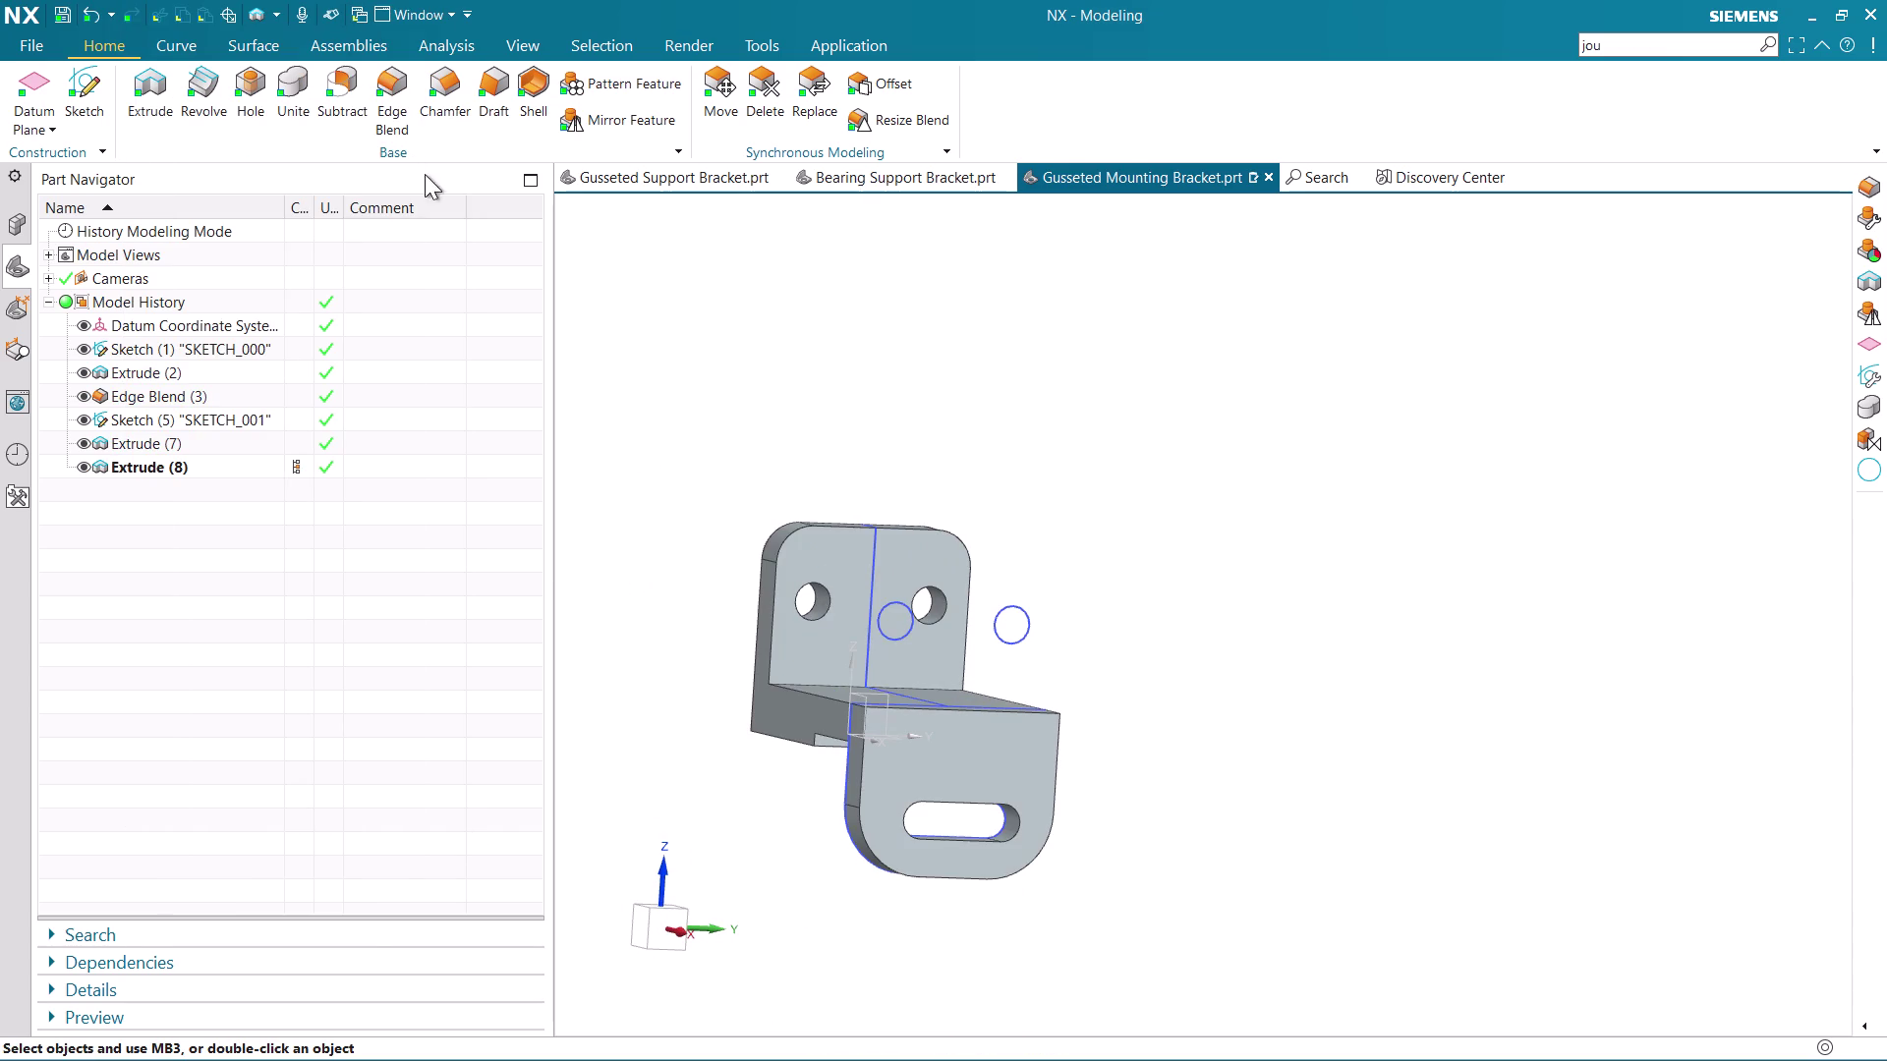
click(295, 84)
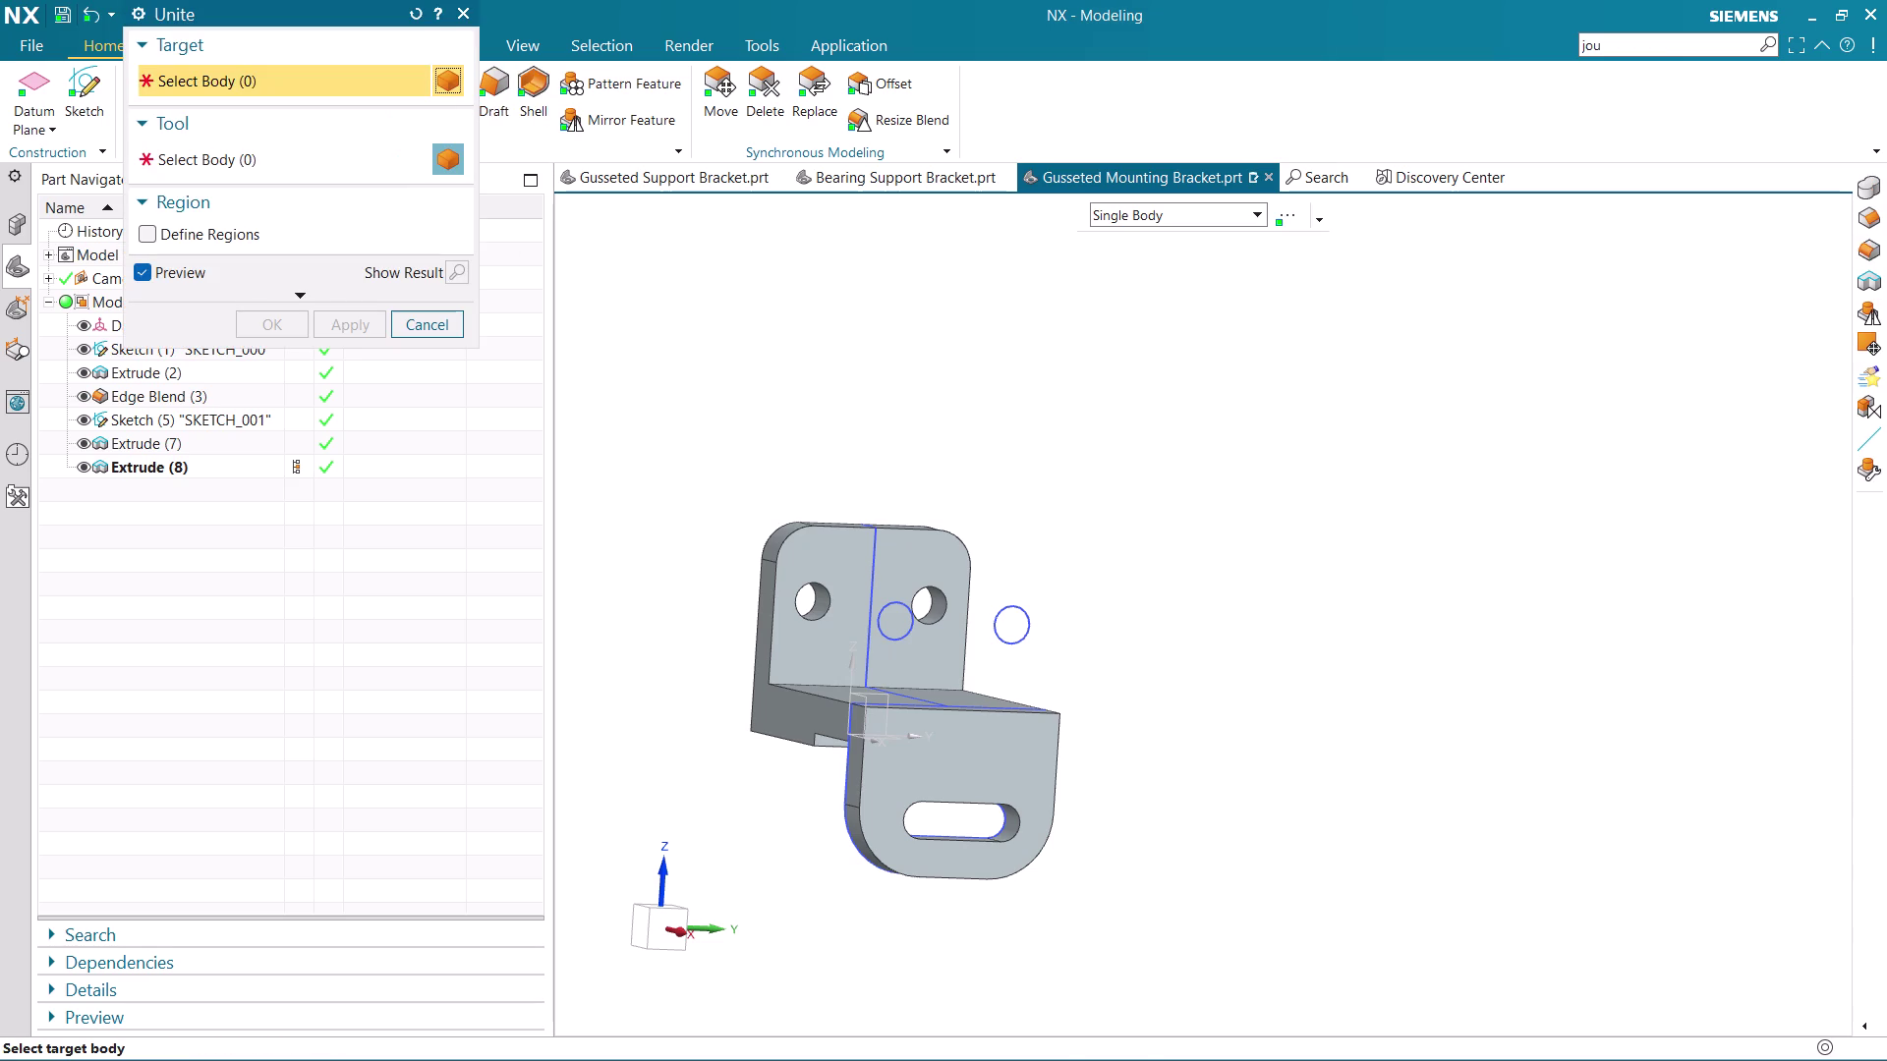
middle_drag(1266, 599, 1395, 631)
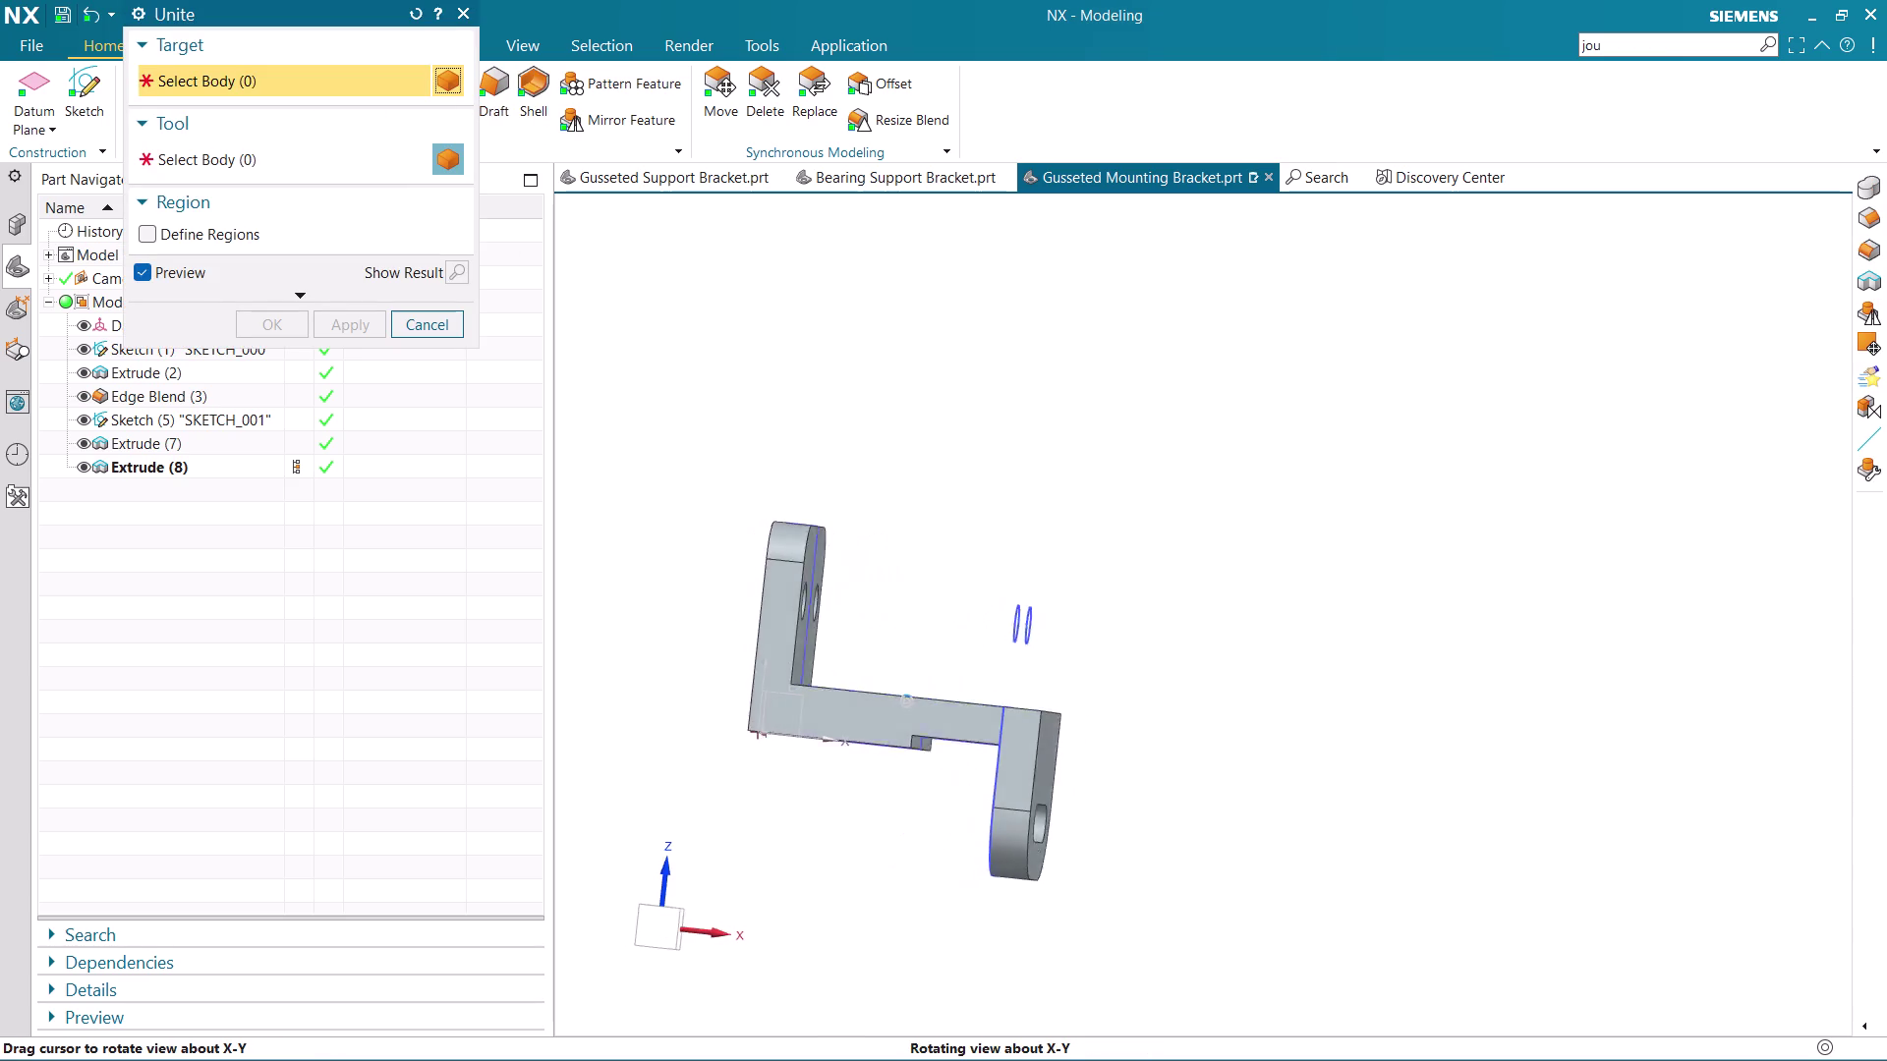
middle_drag(1395, 631, 1409, 636)
middle_drag(1213, 676, 1240, 666)
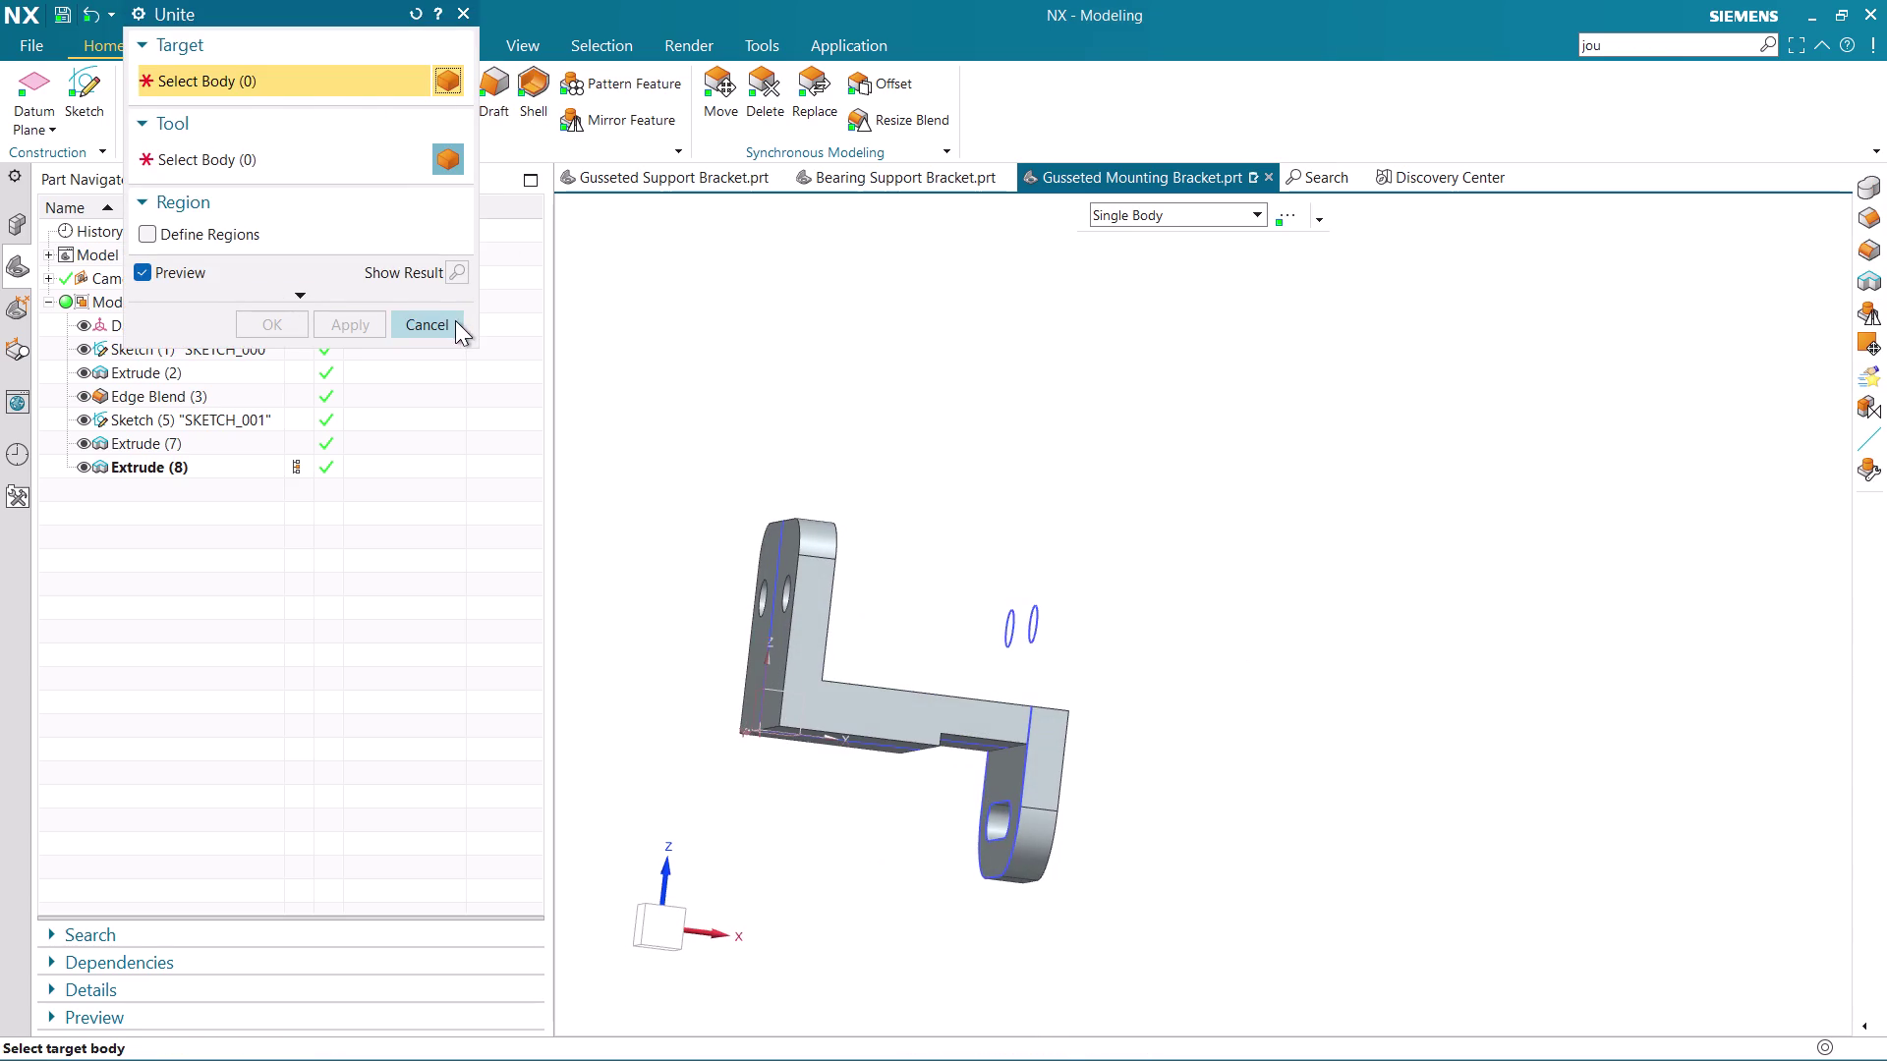
click(455, 320)
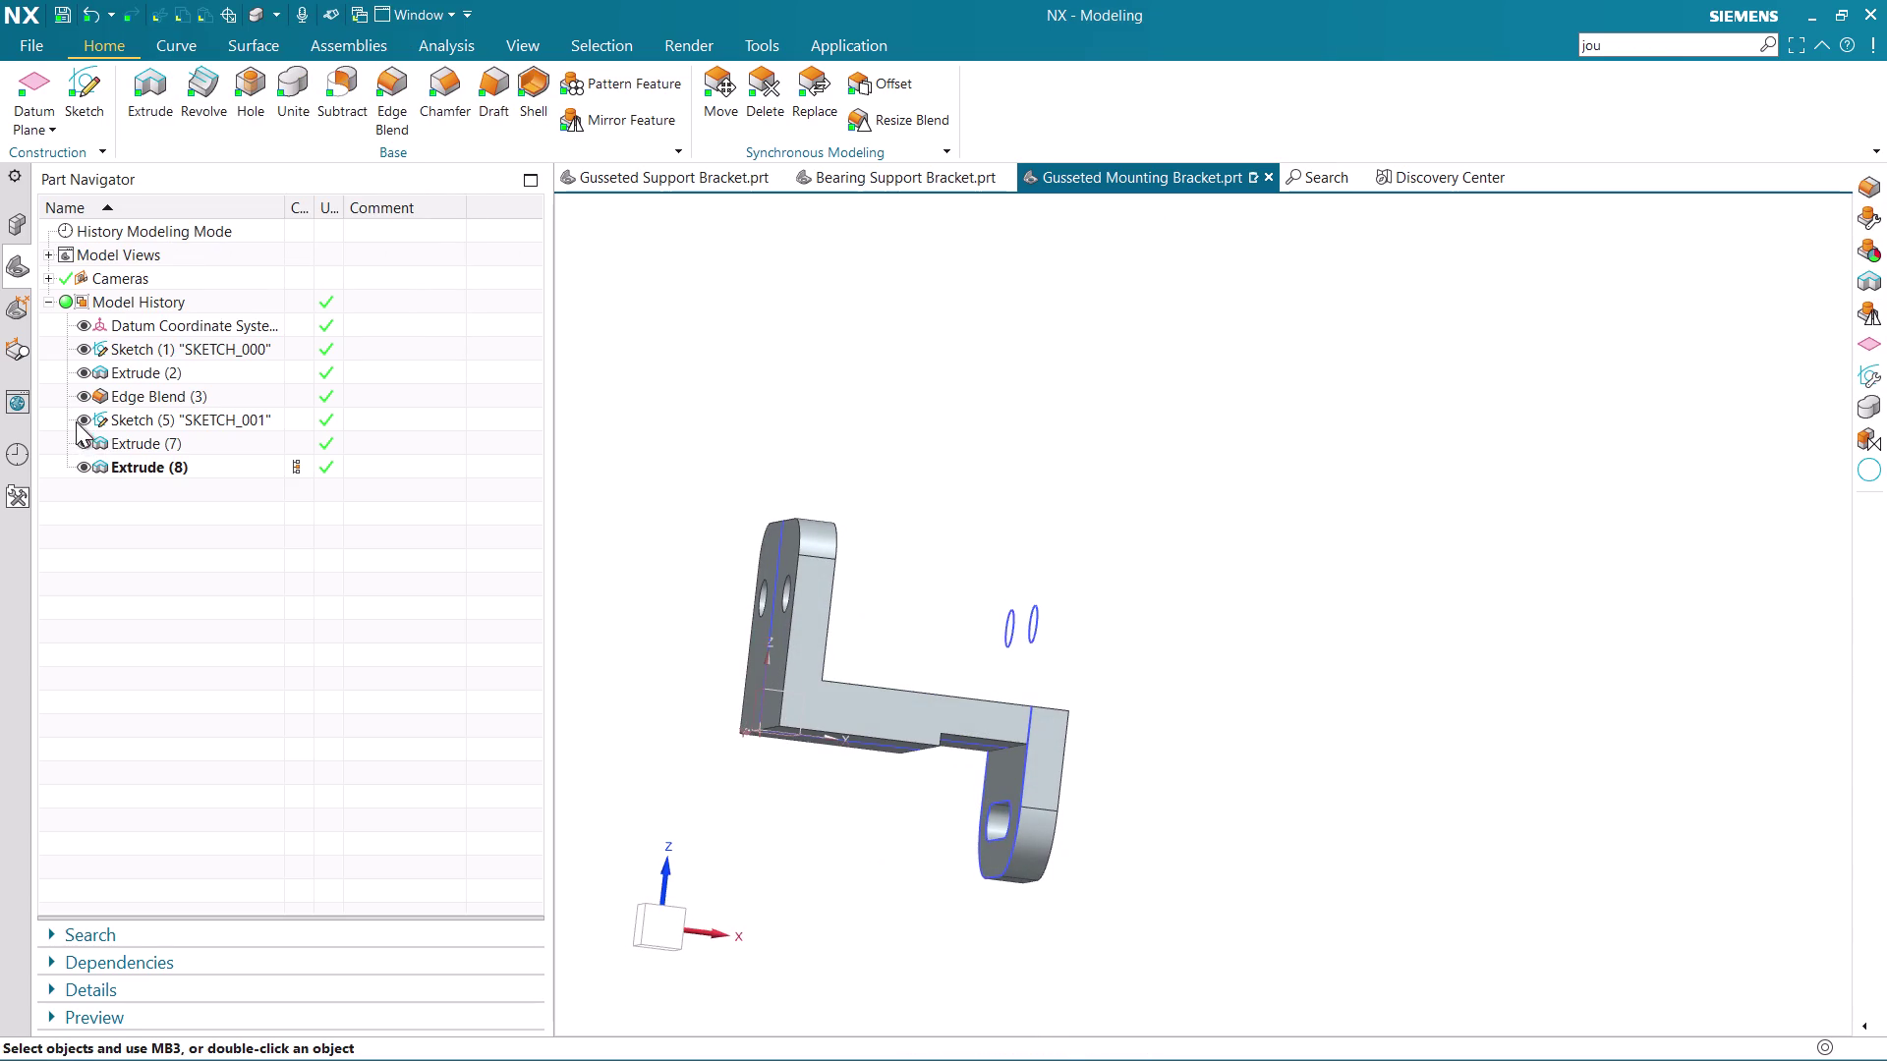
Hide Sketch (1) and Sketch (5) in Part Navigator and inspect the bracket.
click(79, 417)
click(87, 369)
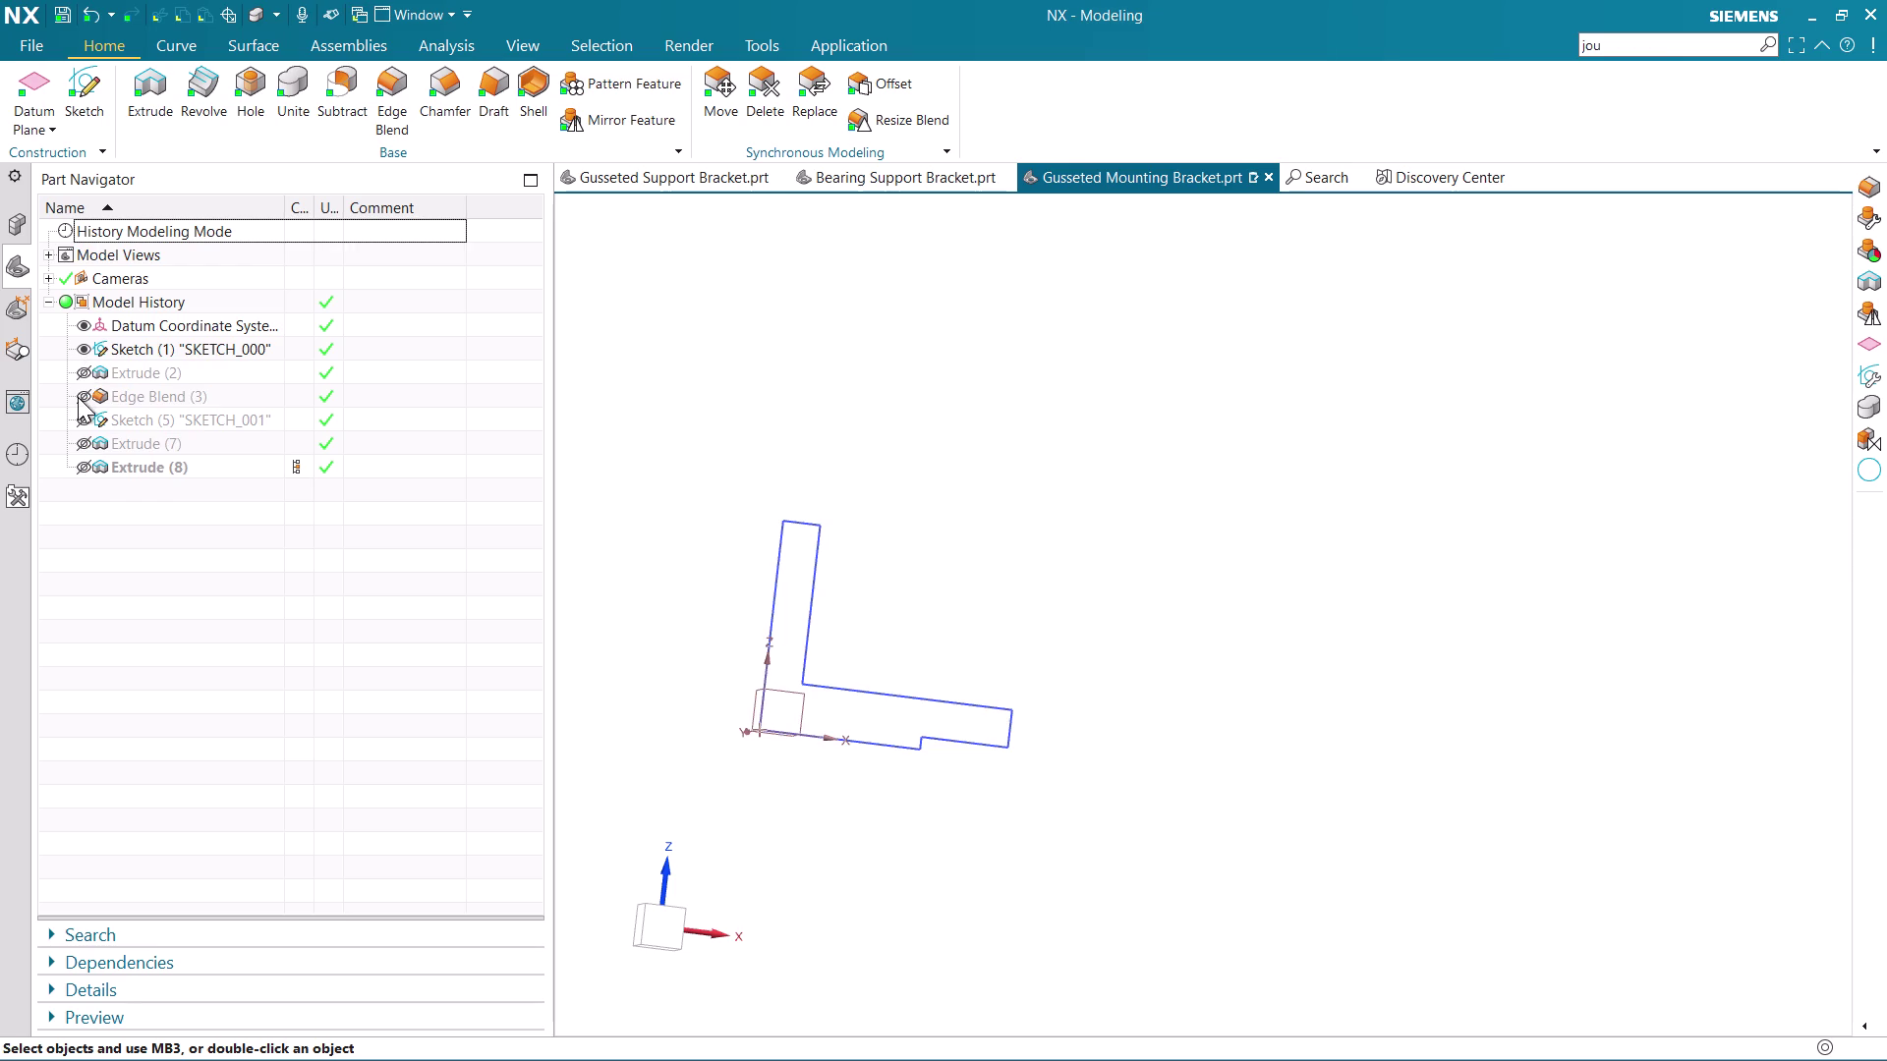
click(83, 395)
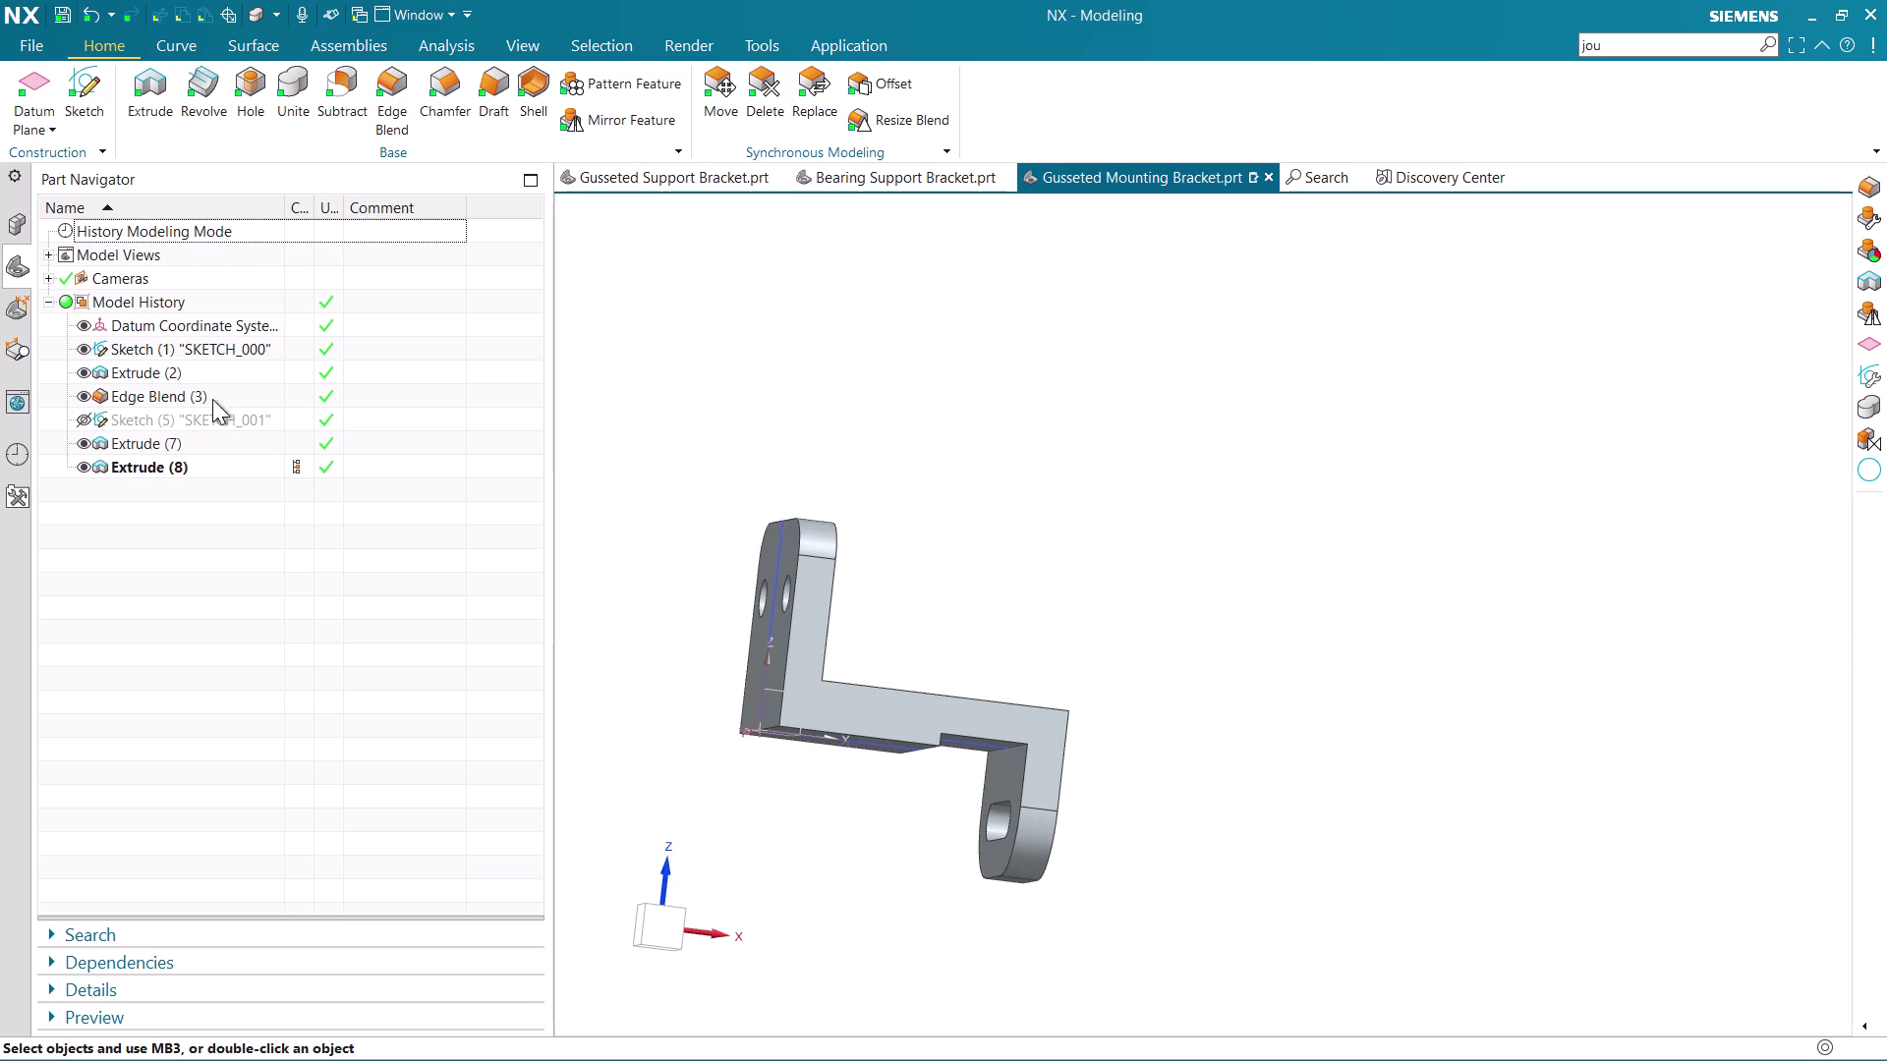
click(84, 342)
middle_drag(1055, 446, 1005, 447)
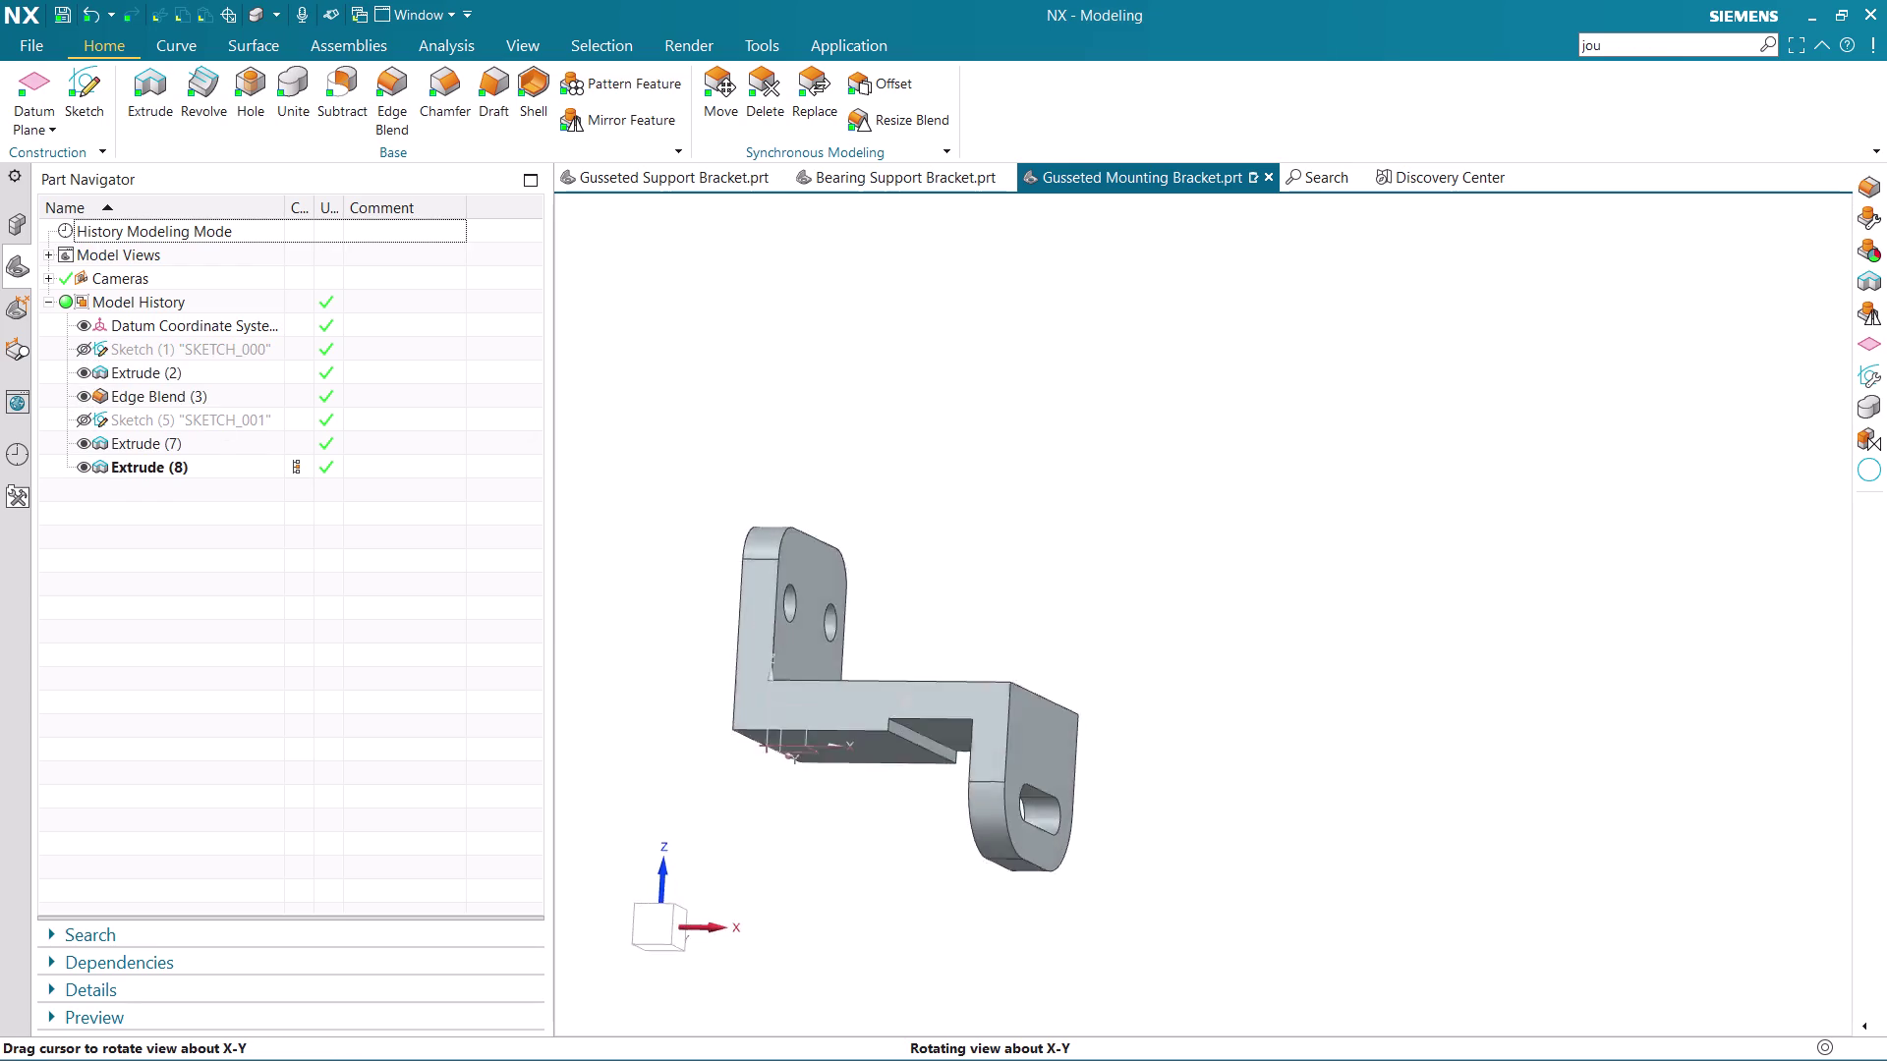
middle_drag(1005, 447, 989, 501)
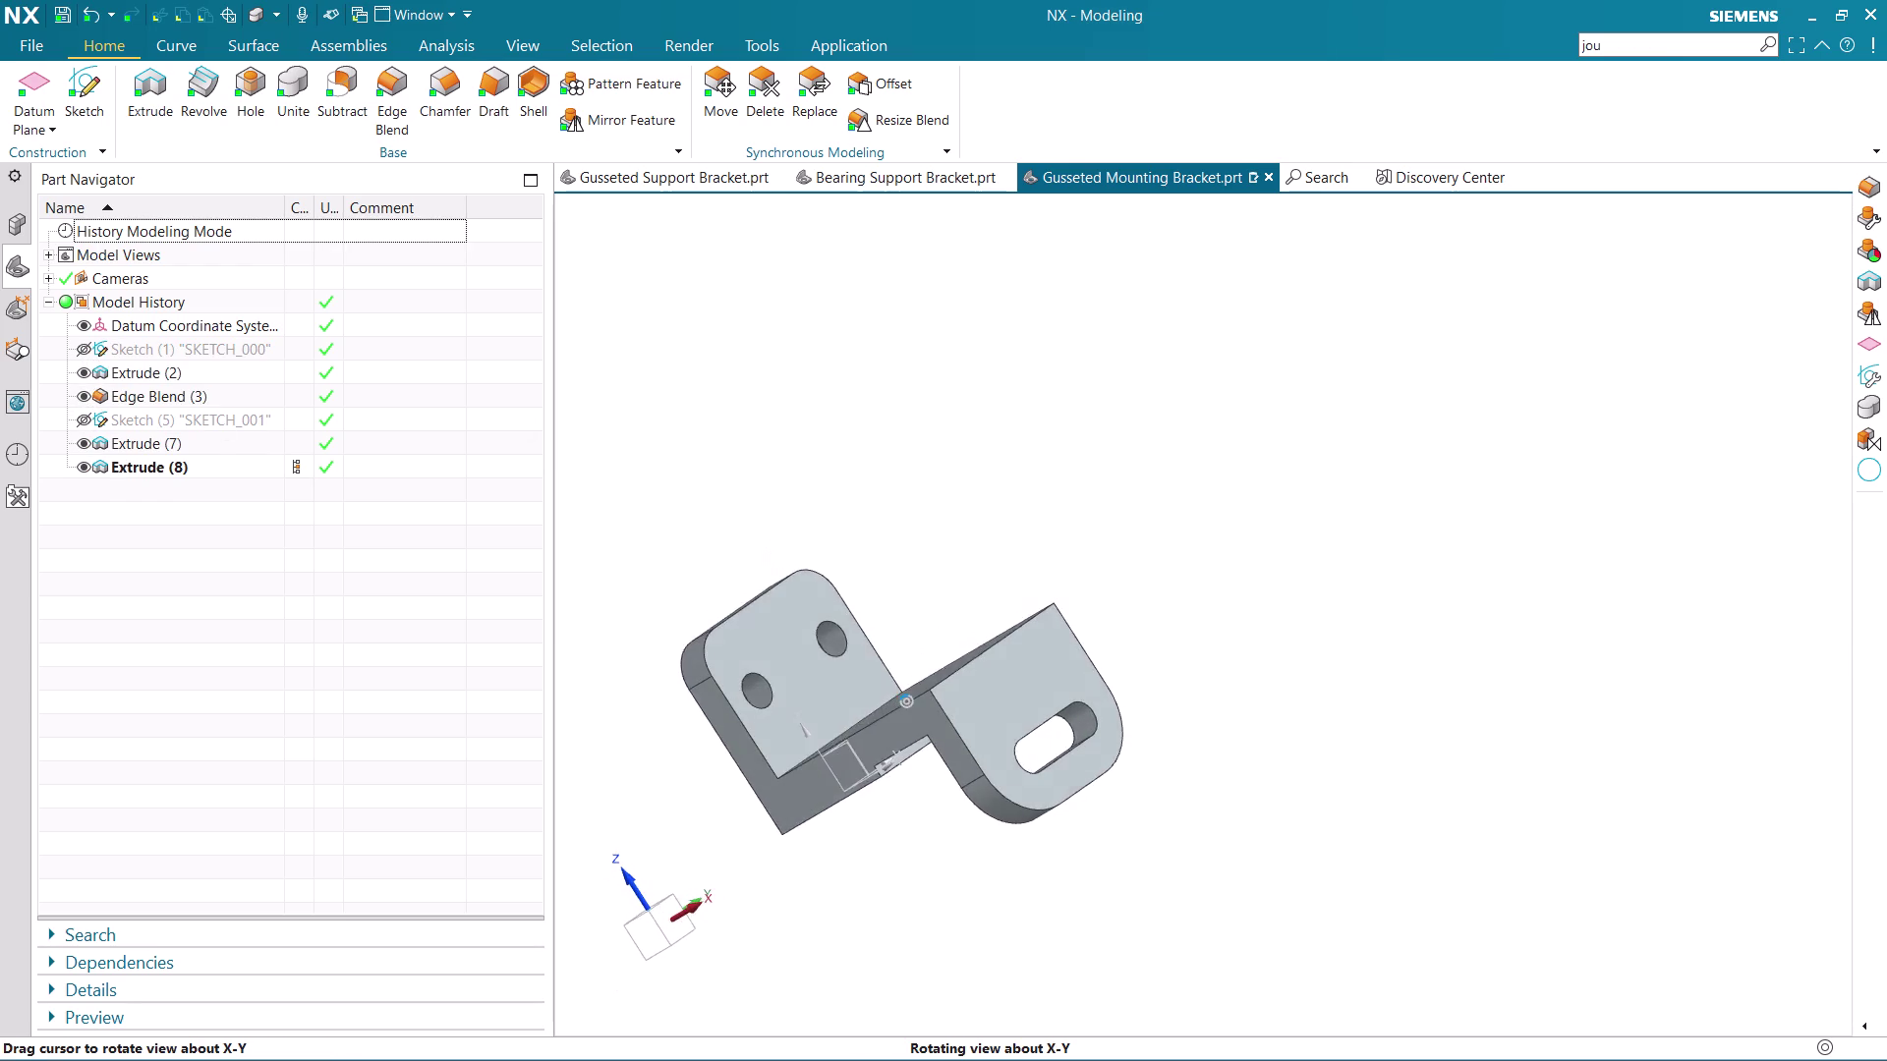
middle_drag(990, 501, 1029, 531)
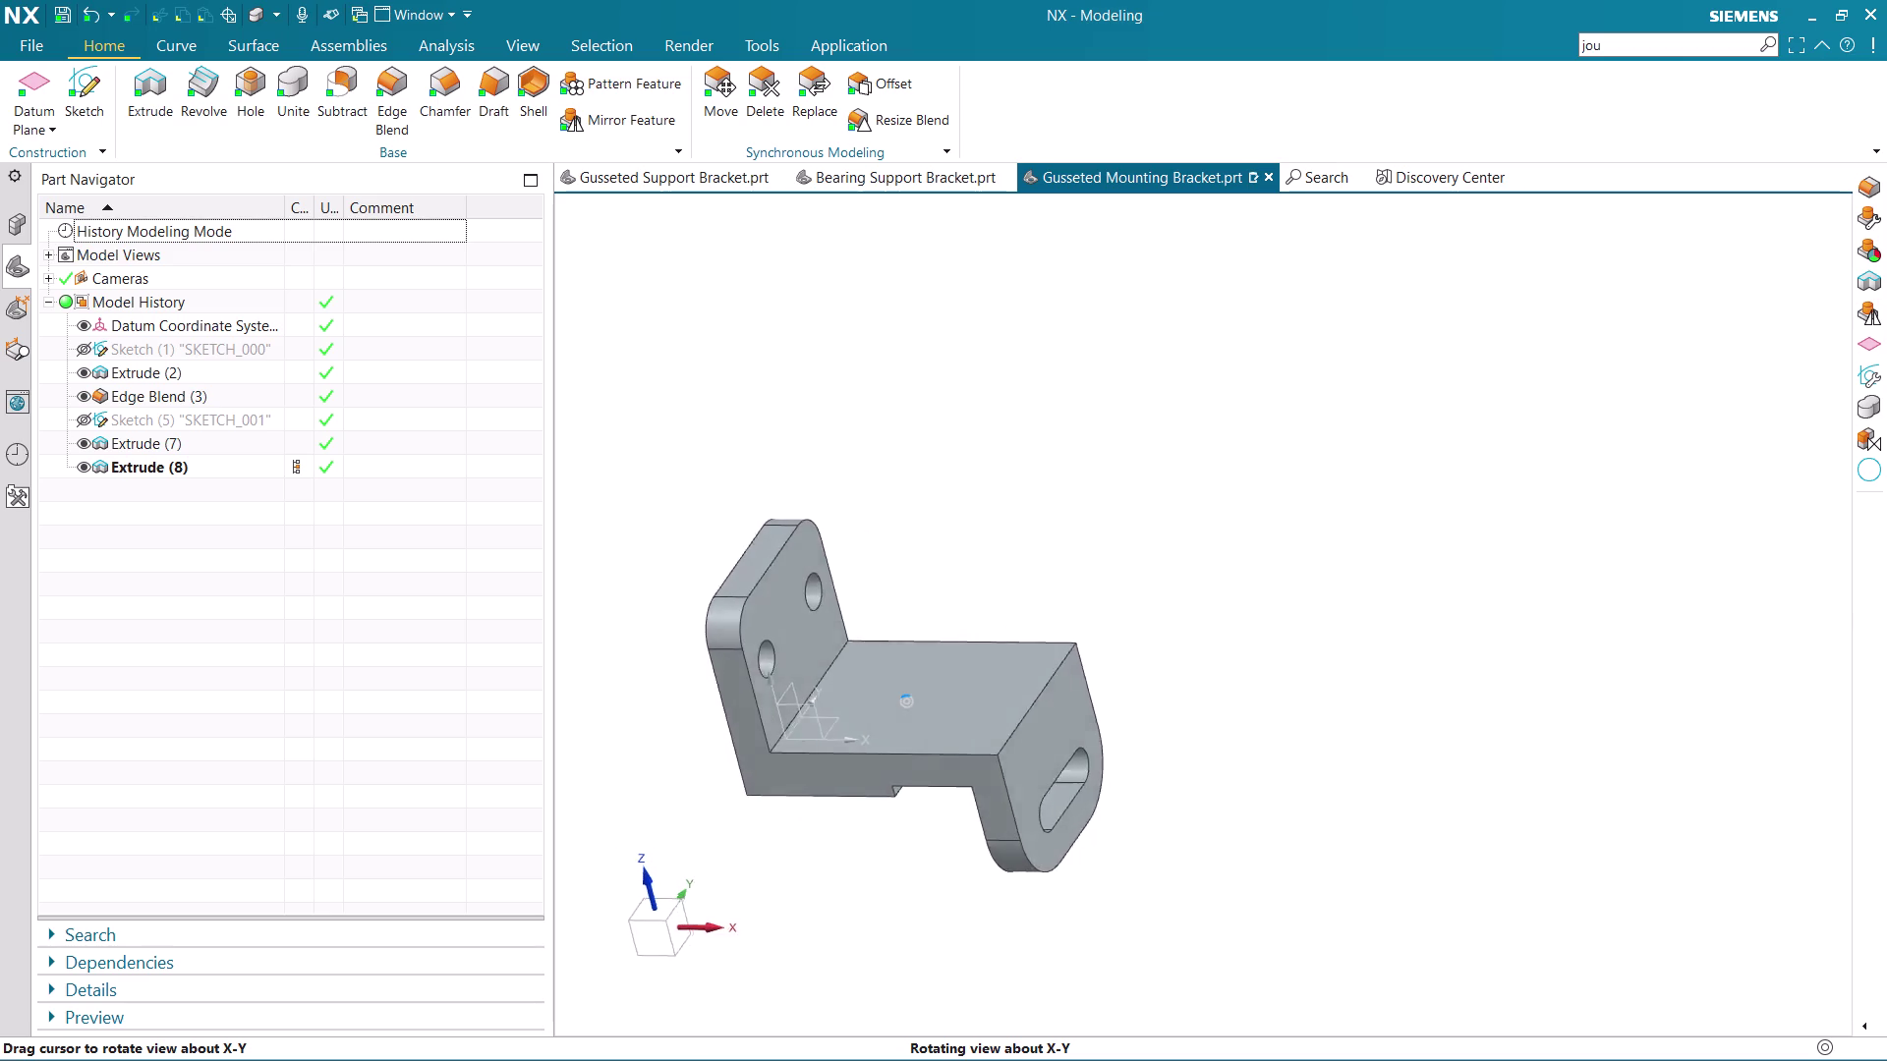
middle_drag(1029, 531, 1062, 485)
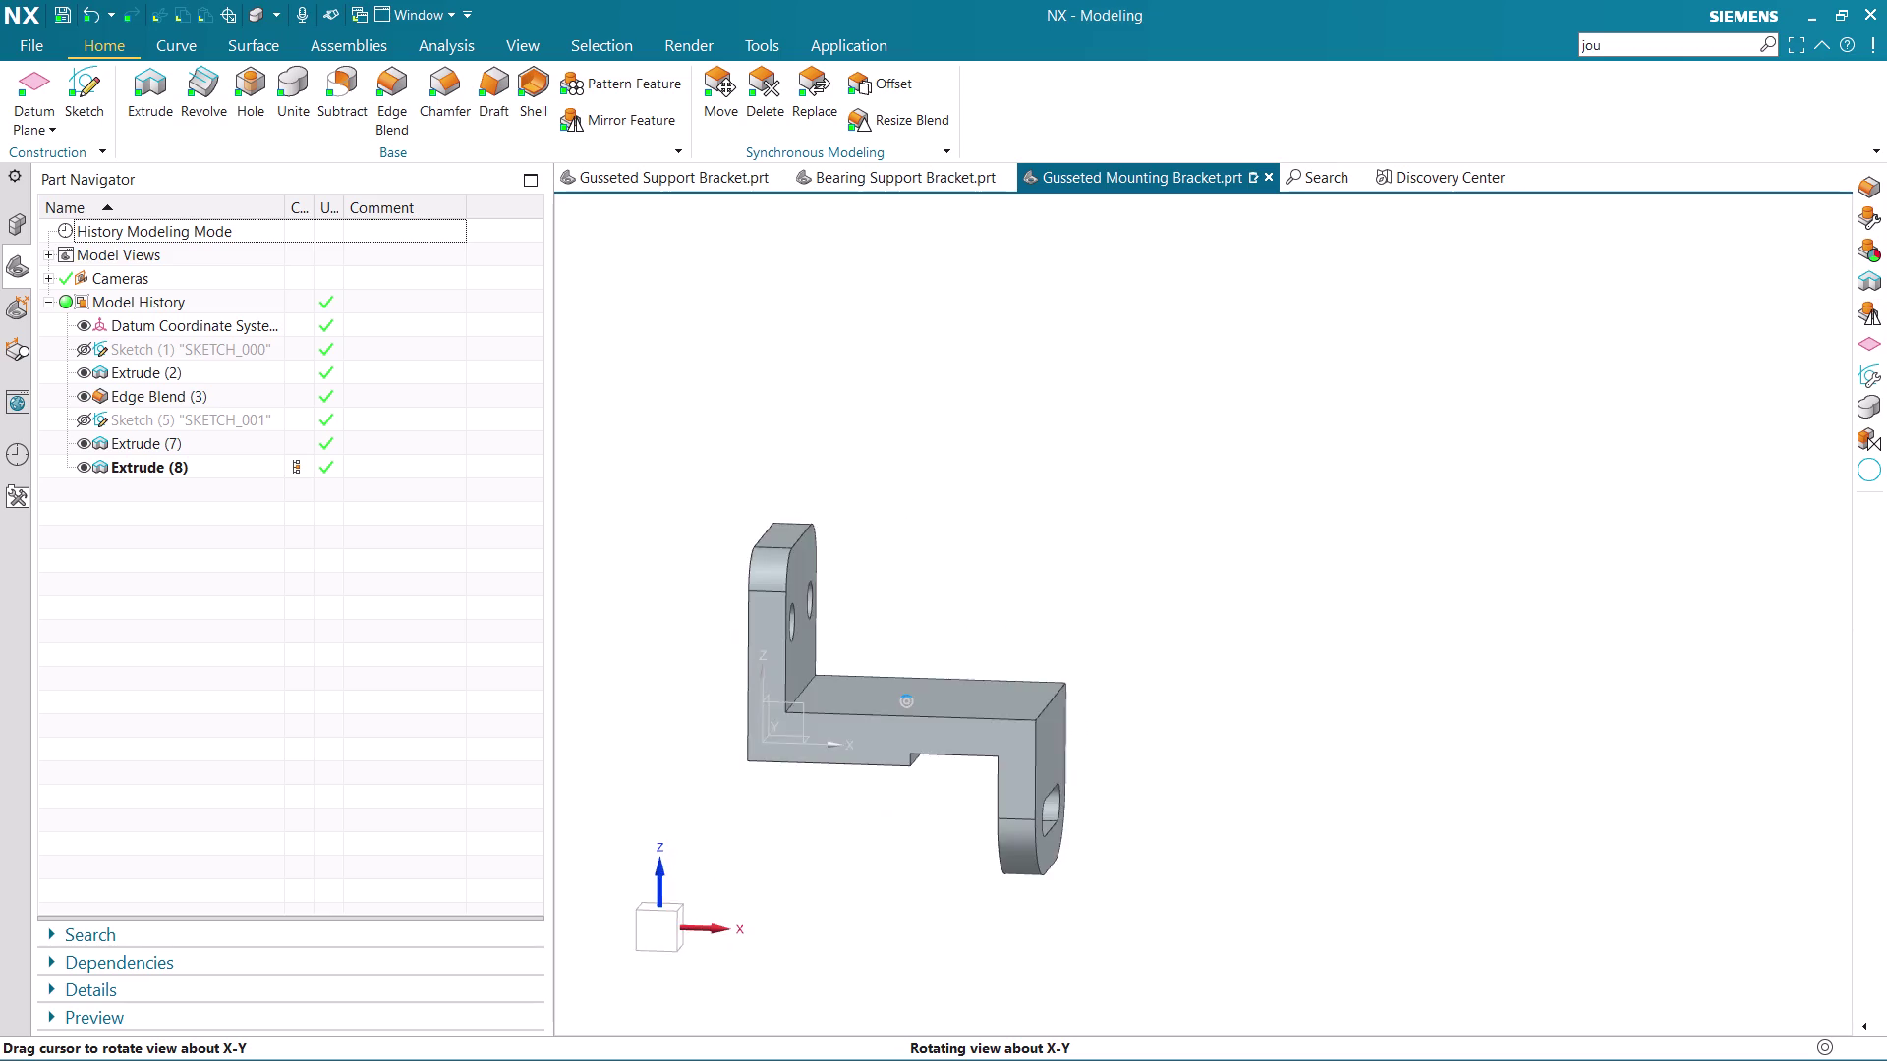
middle_drag(1061, 486, 1037, 477)
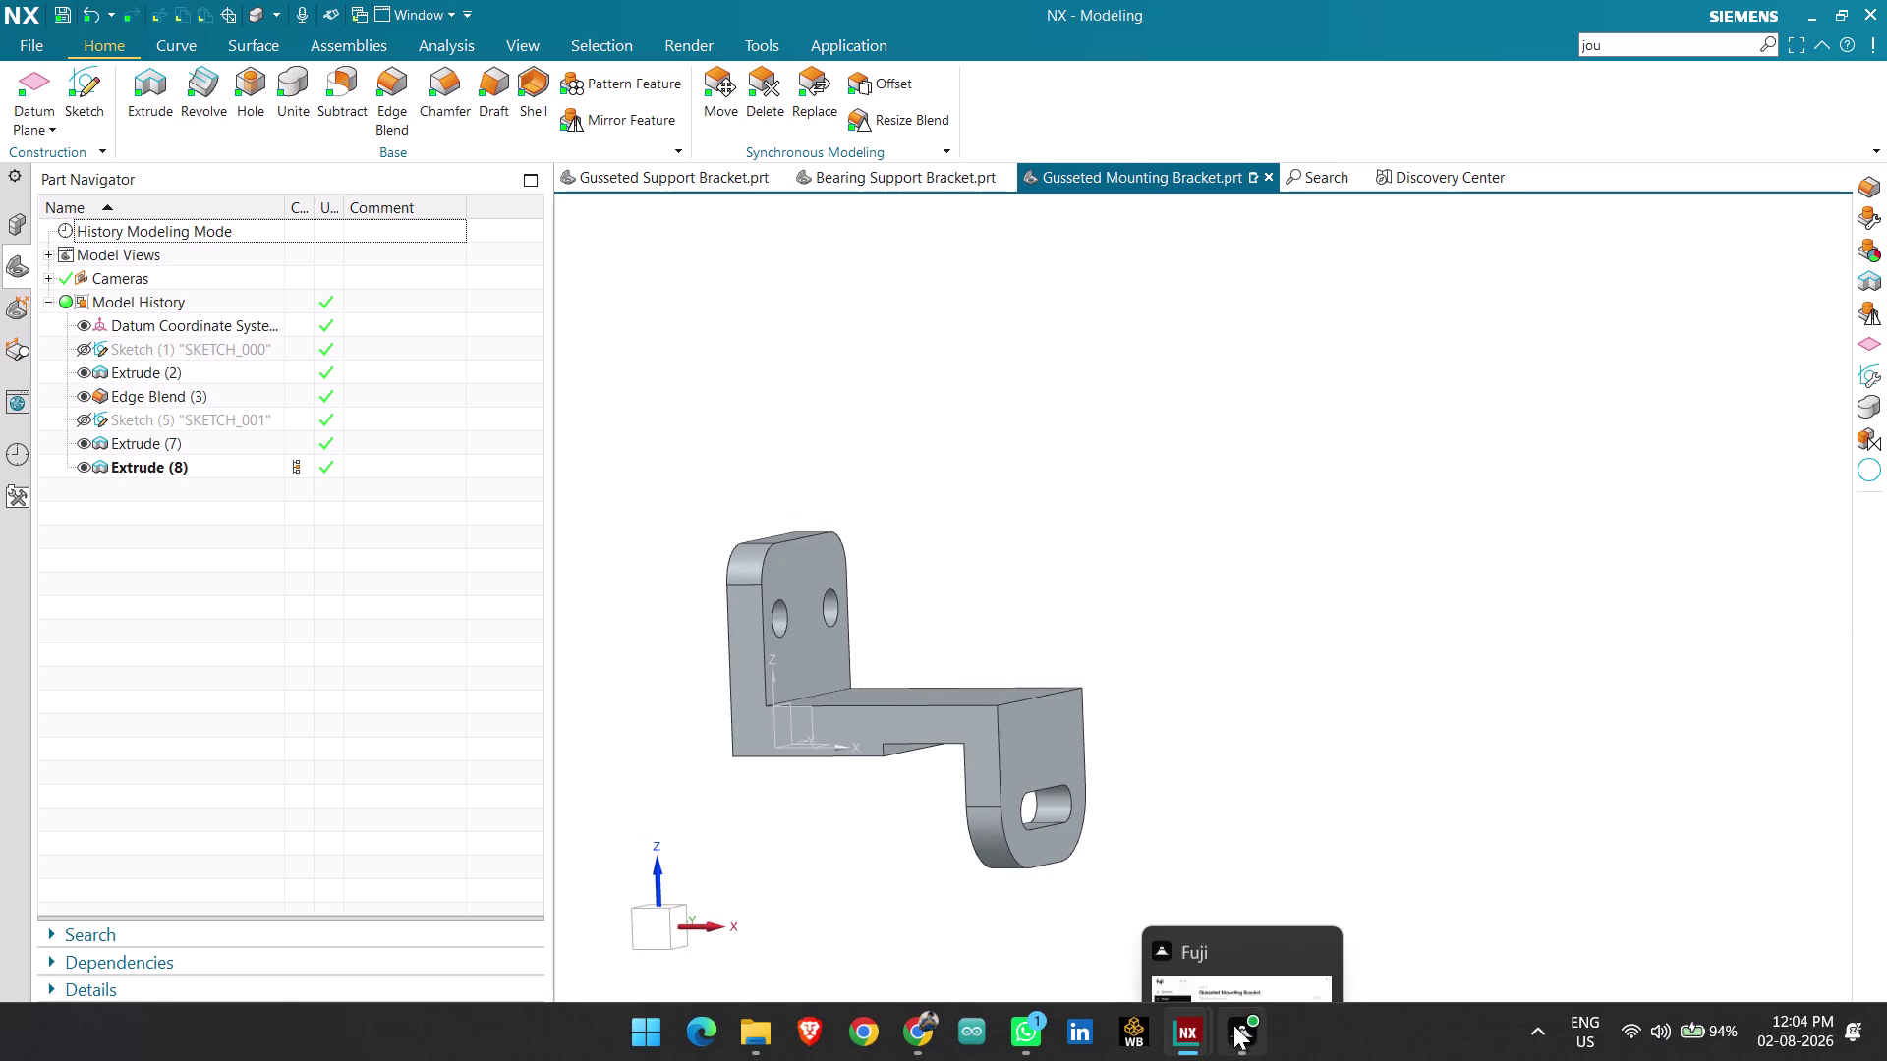
scroll(down, 3)
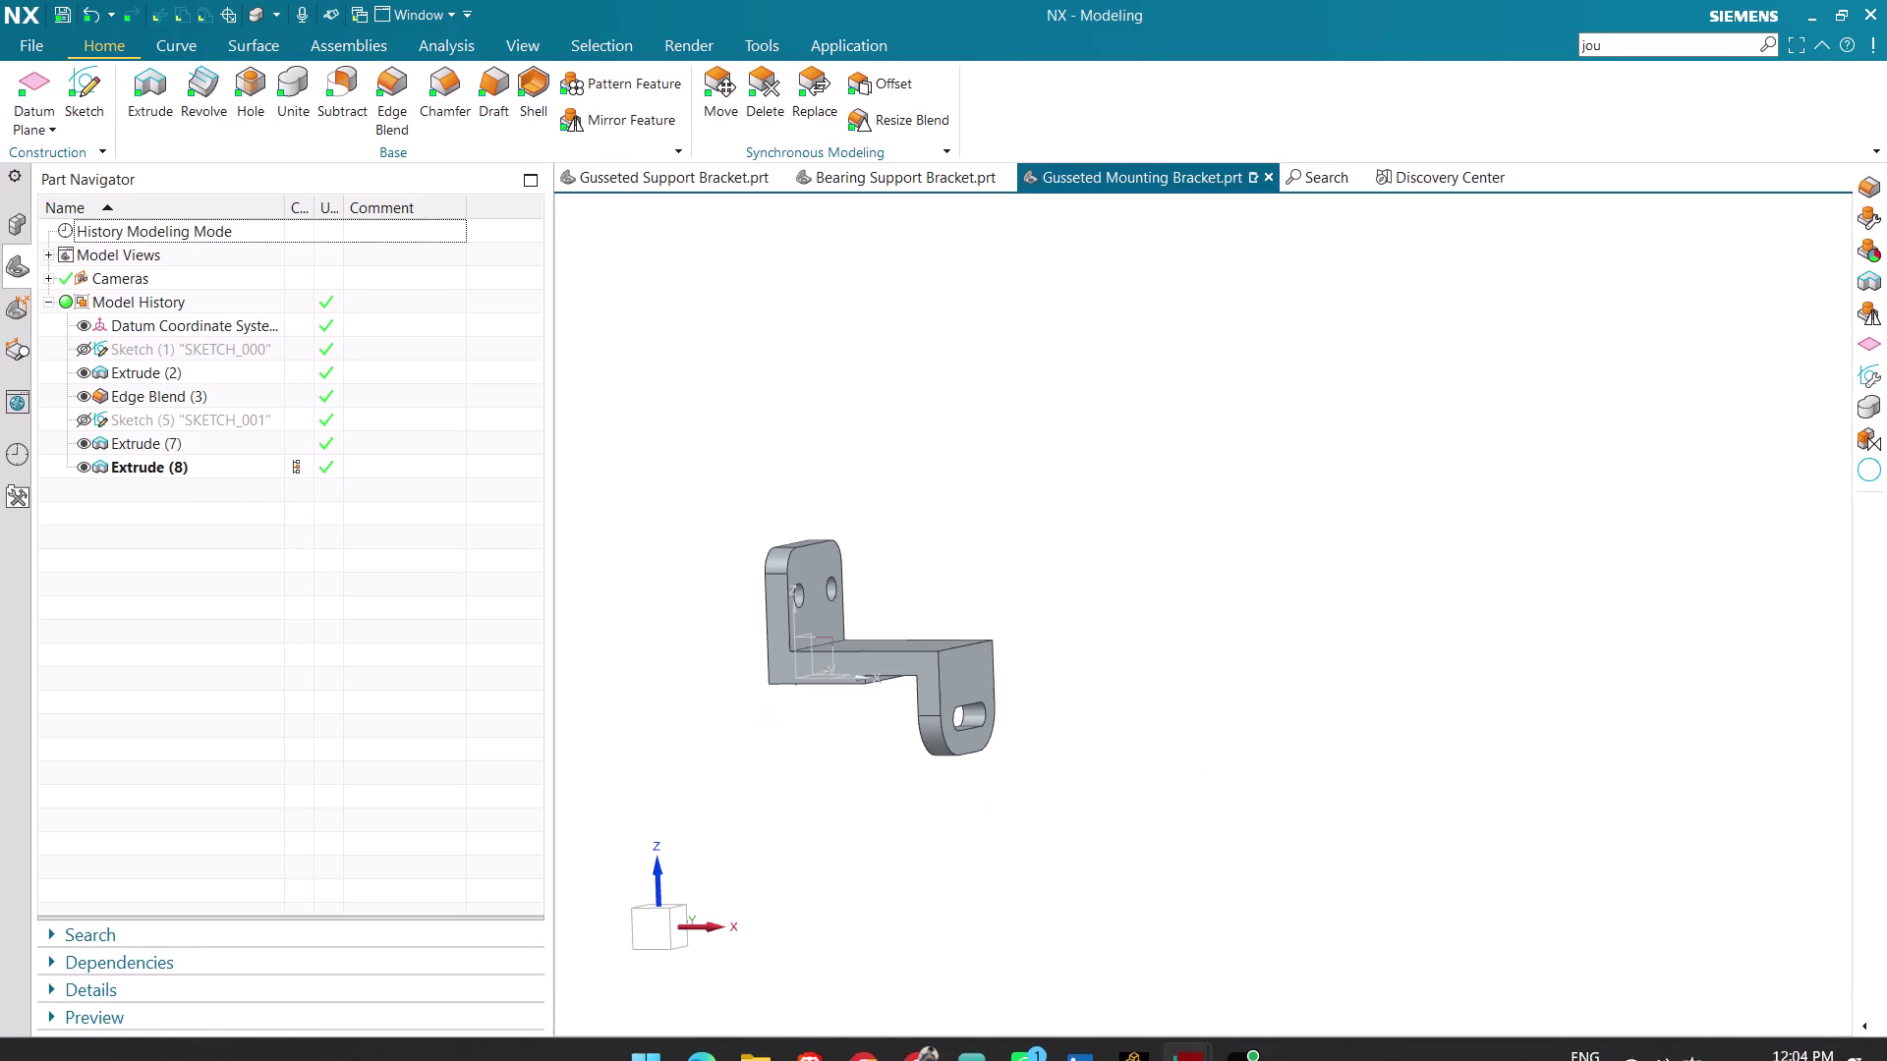
middle_drag(729, 765, 679, 777)
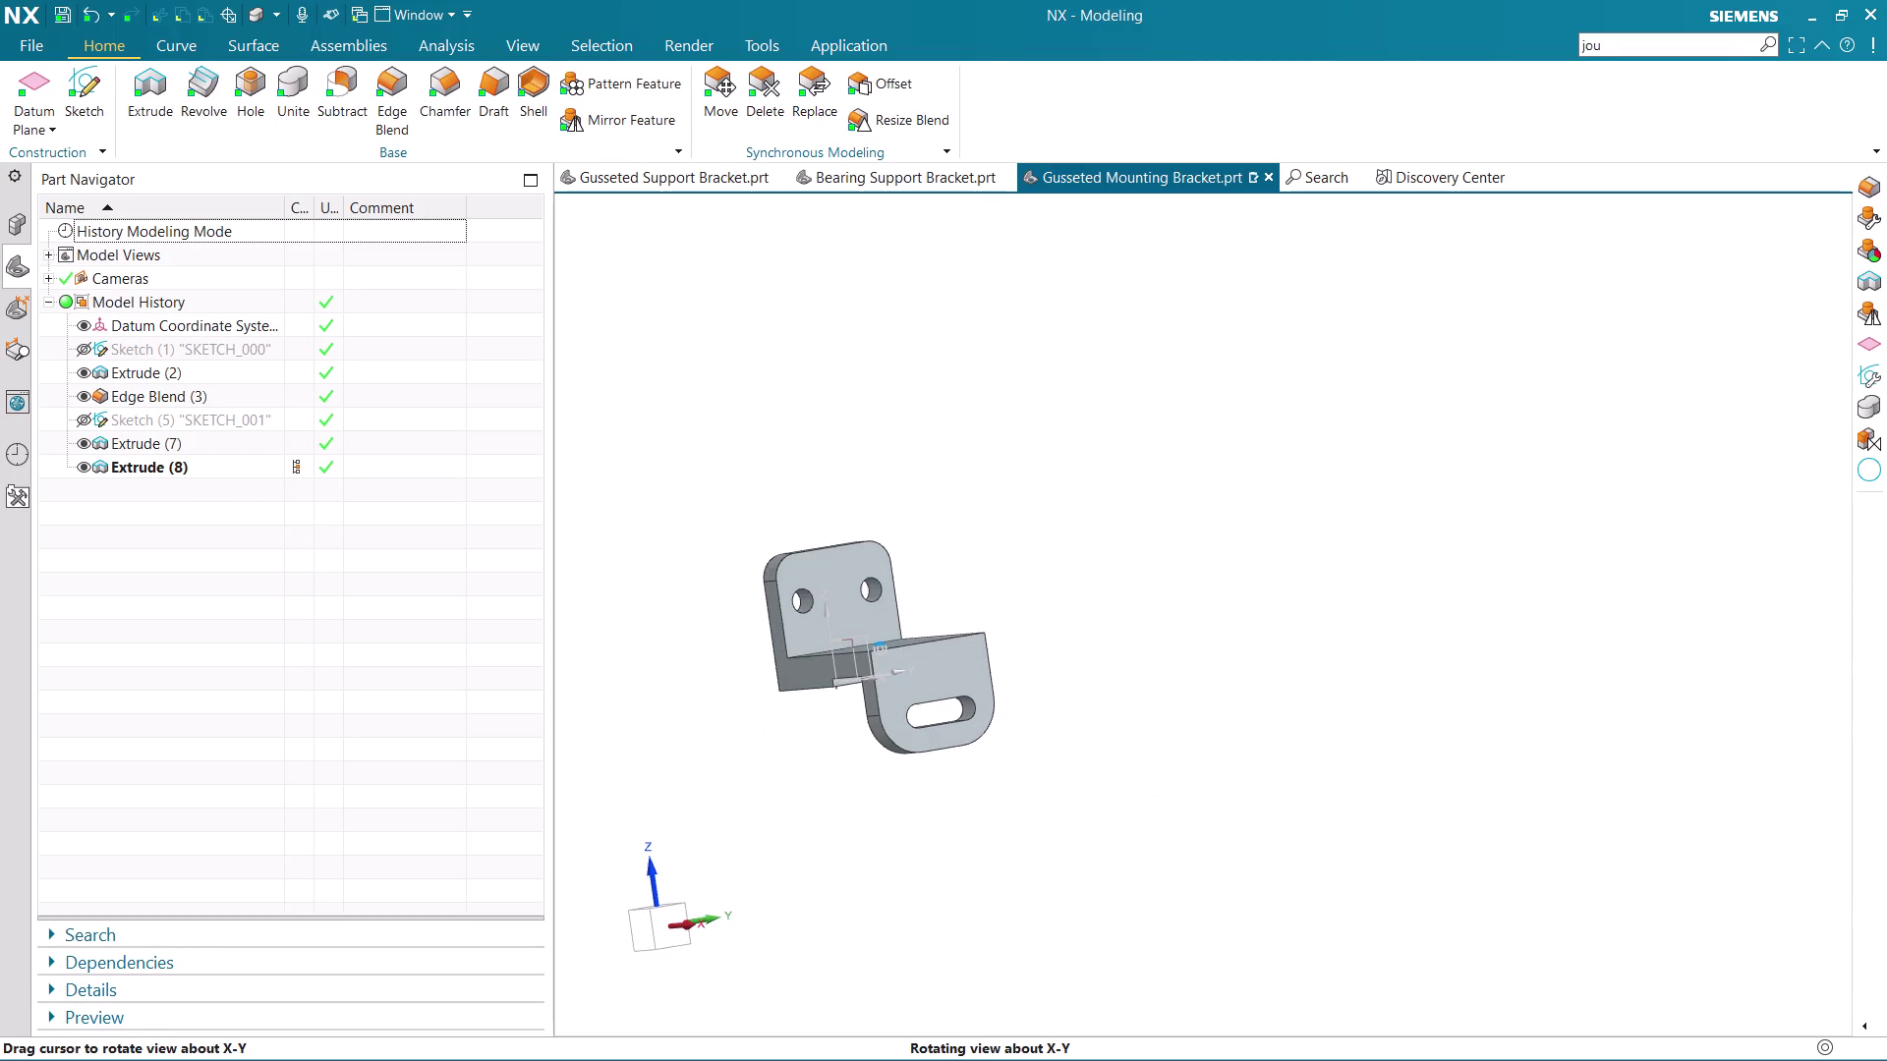
middle_drag(679, 776, 677, 794)
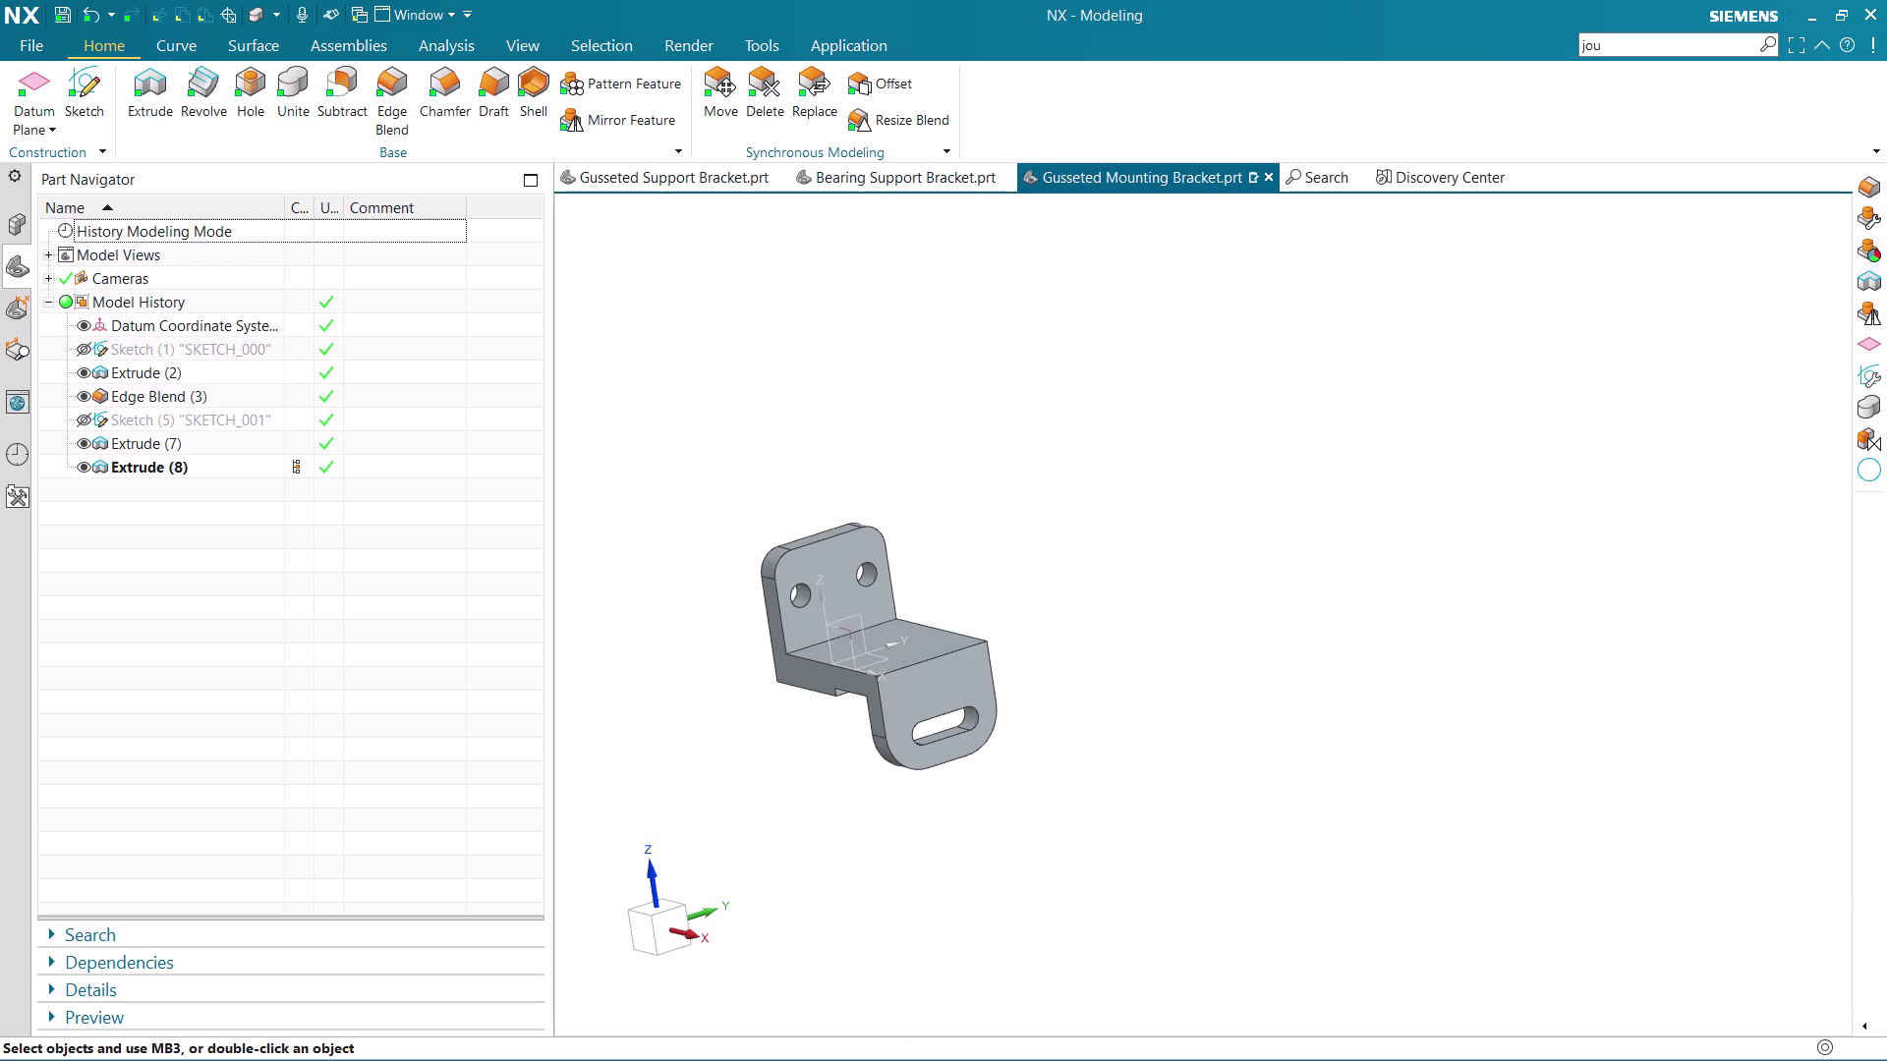
scroll(down, 3)
scroll(up, 3)
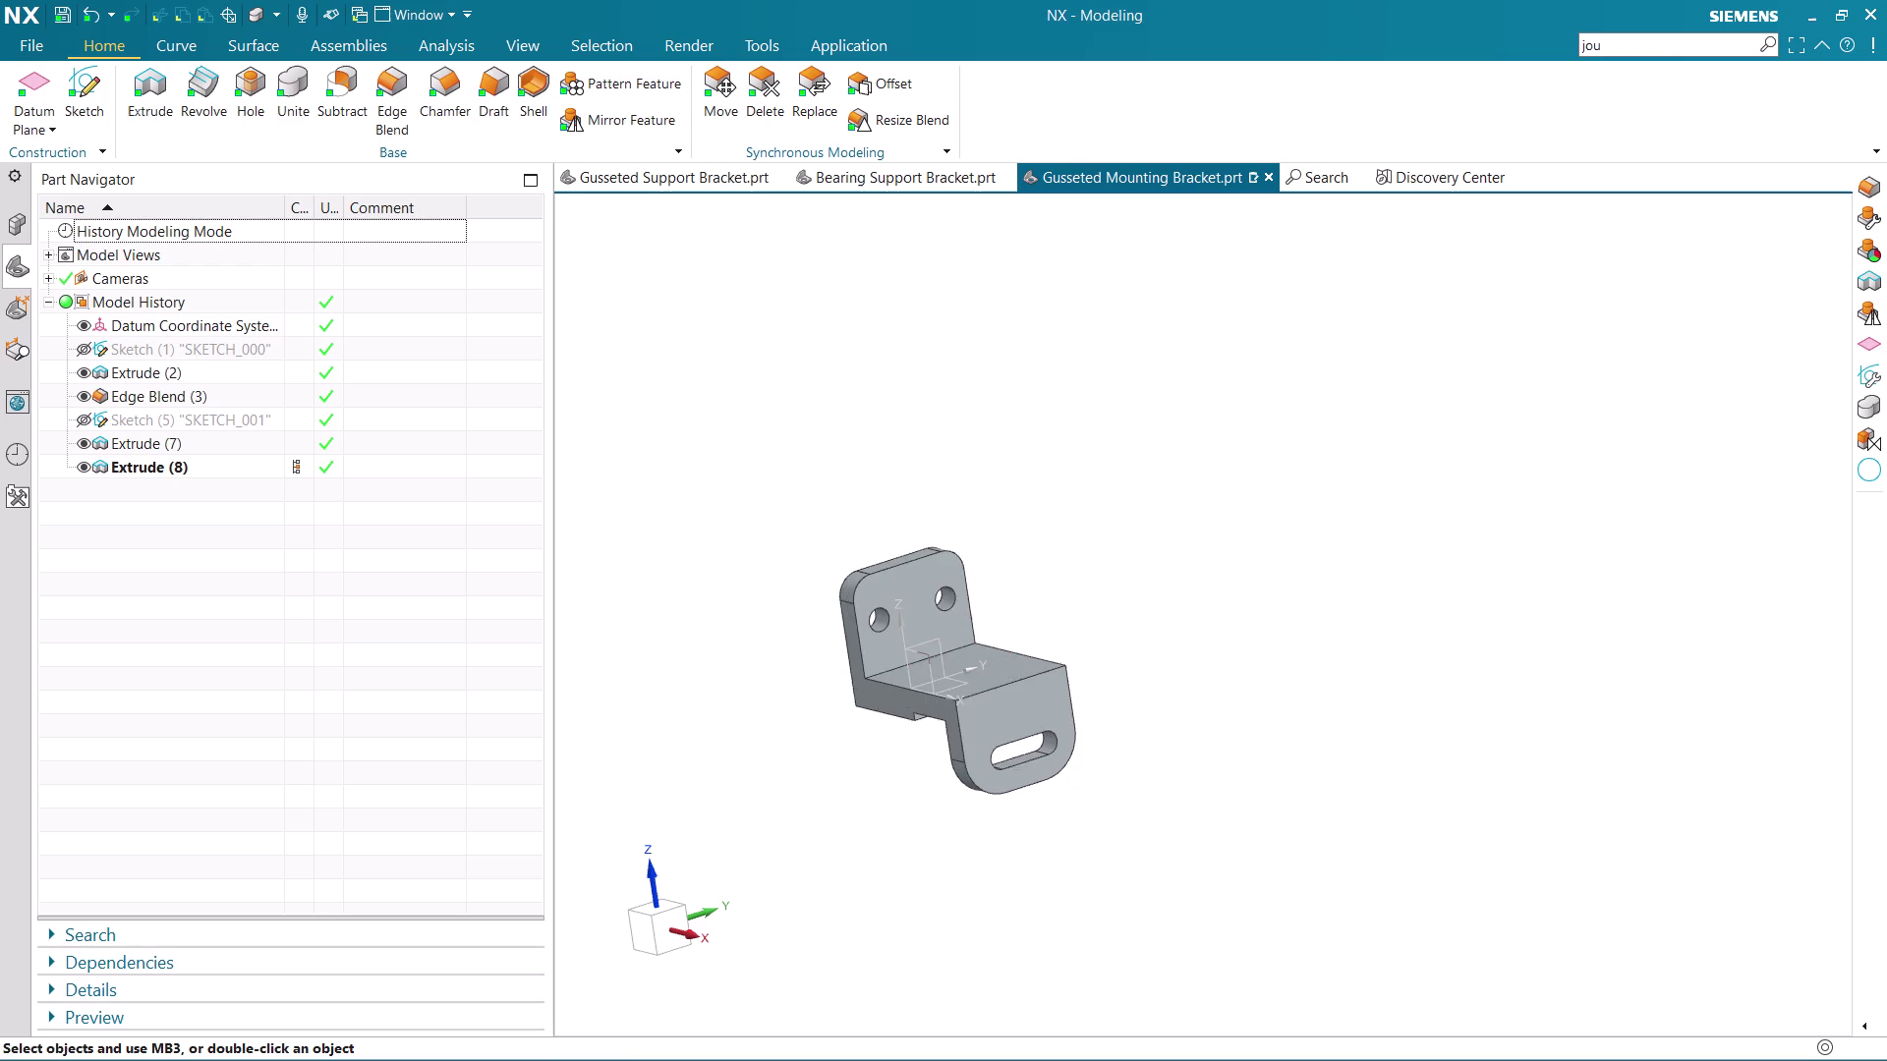
scroll(up, 3)
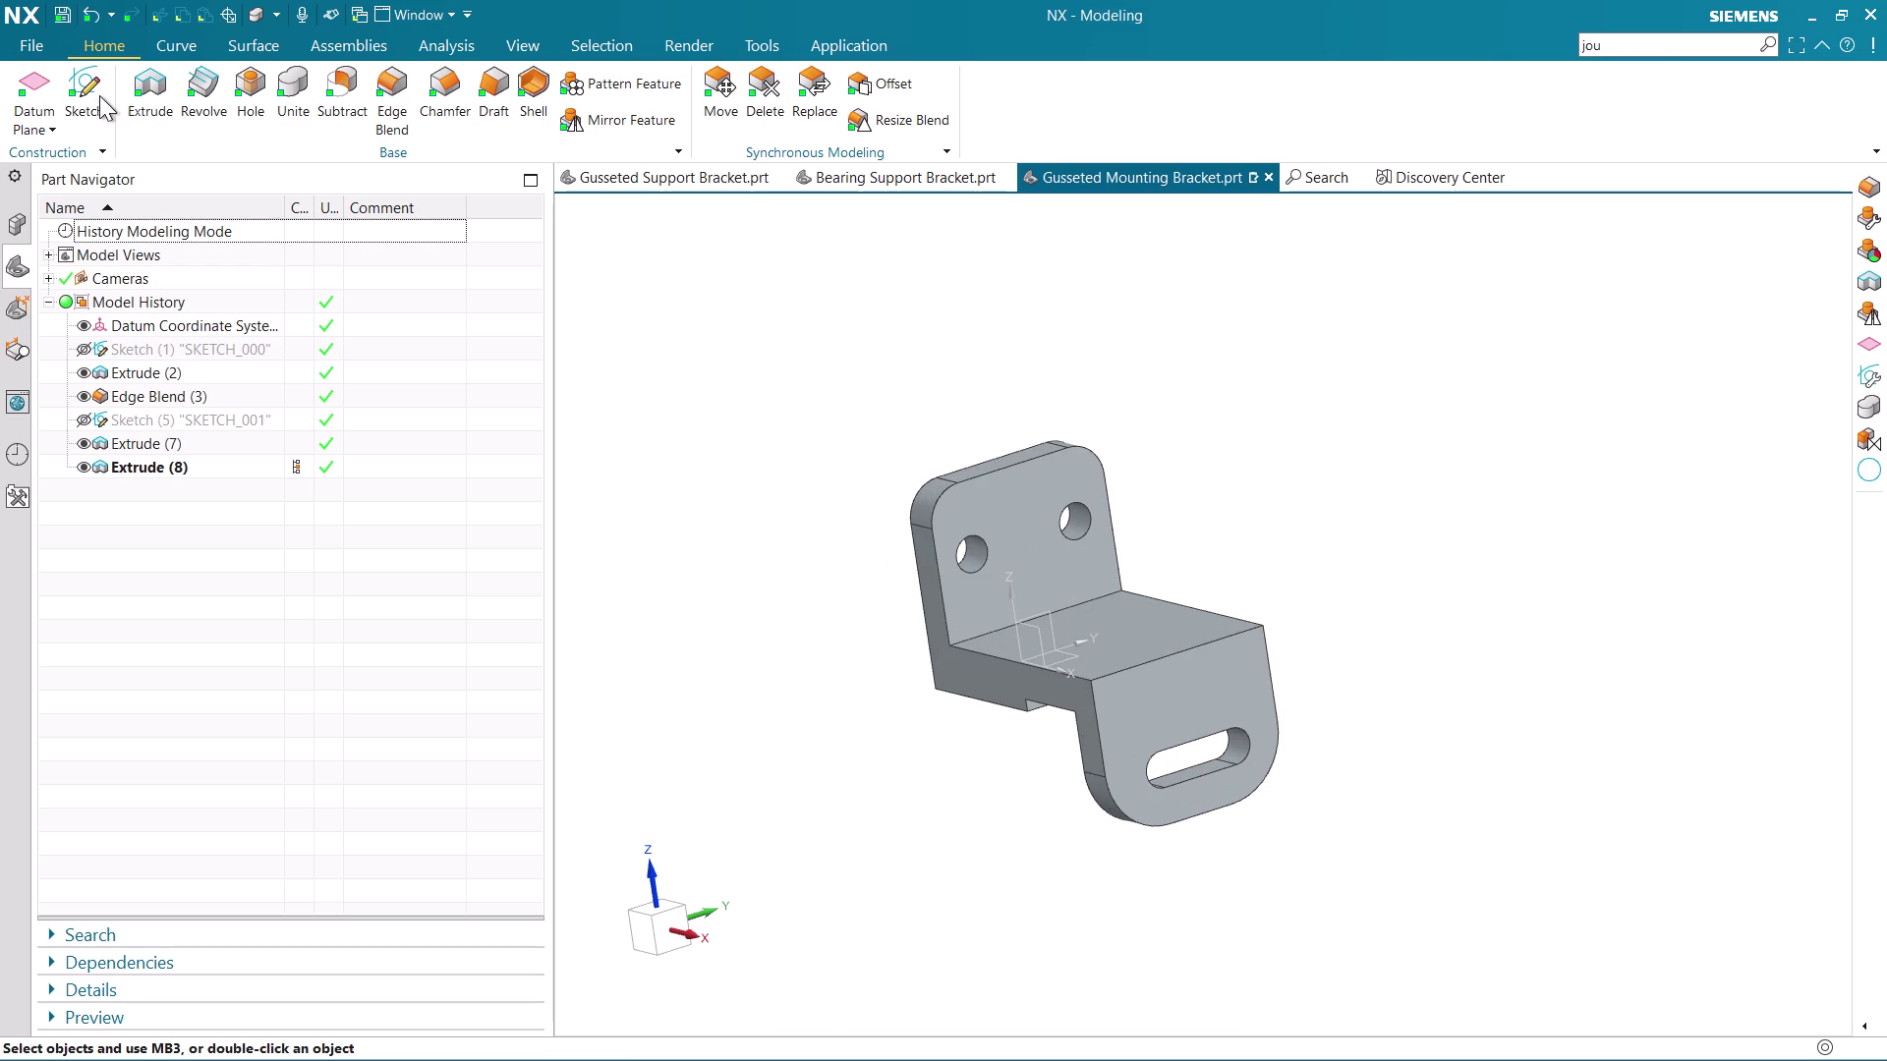
Create a sketch on the Front XZ datum plane and enter the sketcher.
click(99, 95)
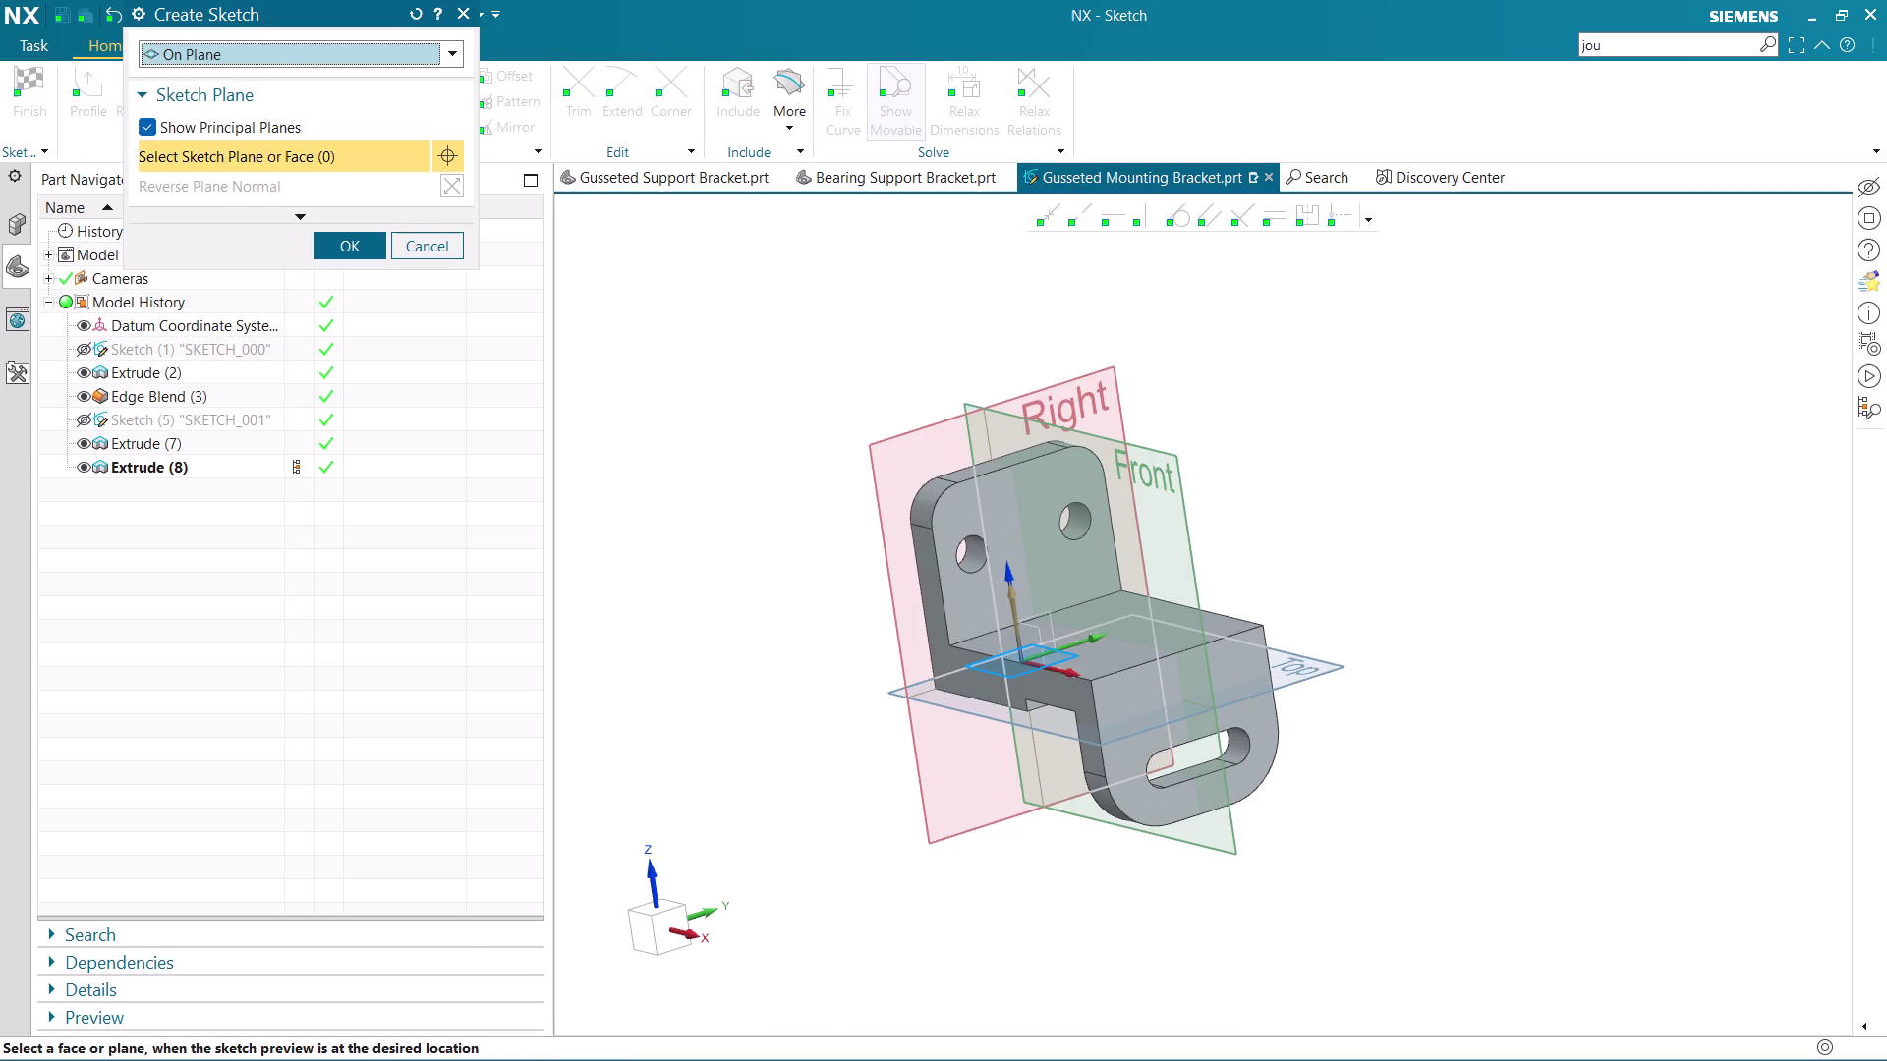
click(1167, 458)
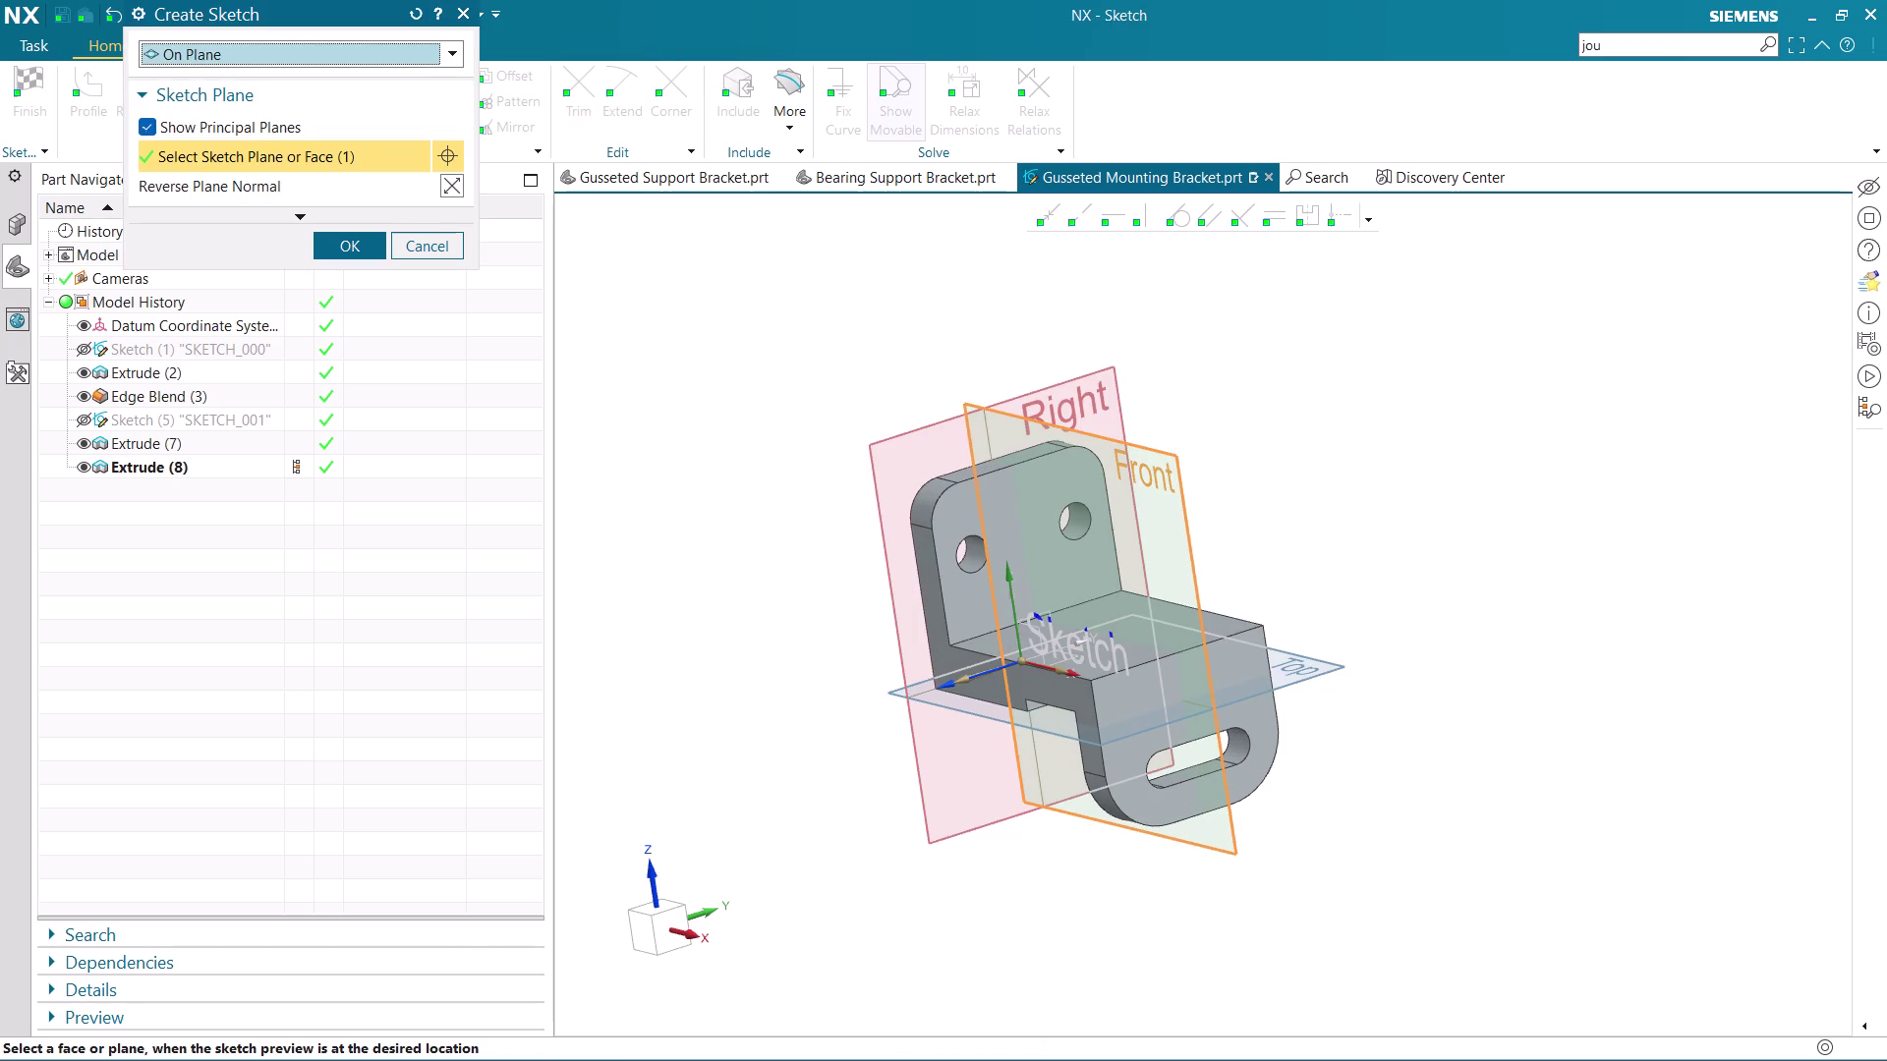
middle_drag(1244, 423, 1211, 446)
middle_click(837, 398)
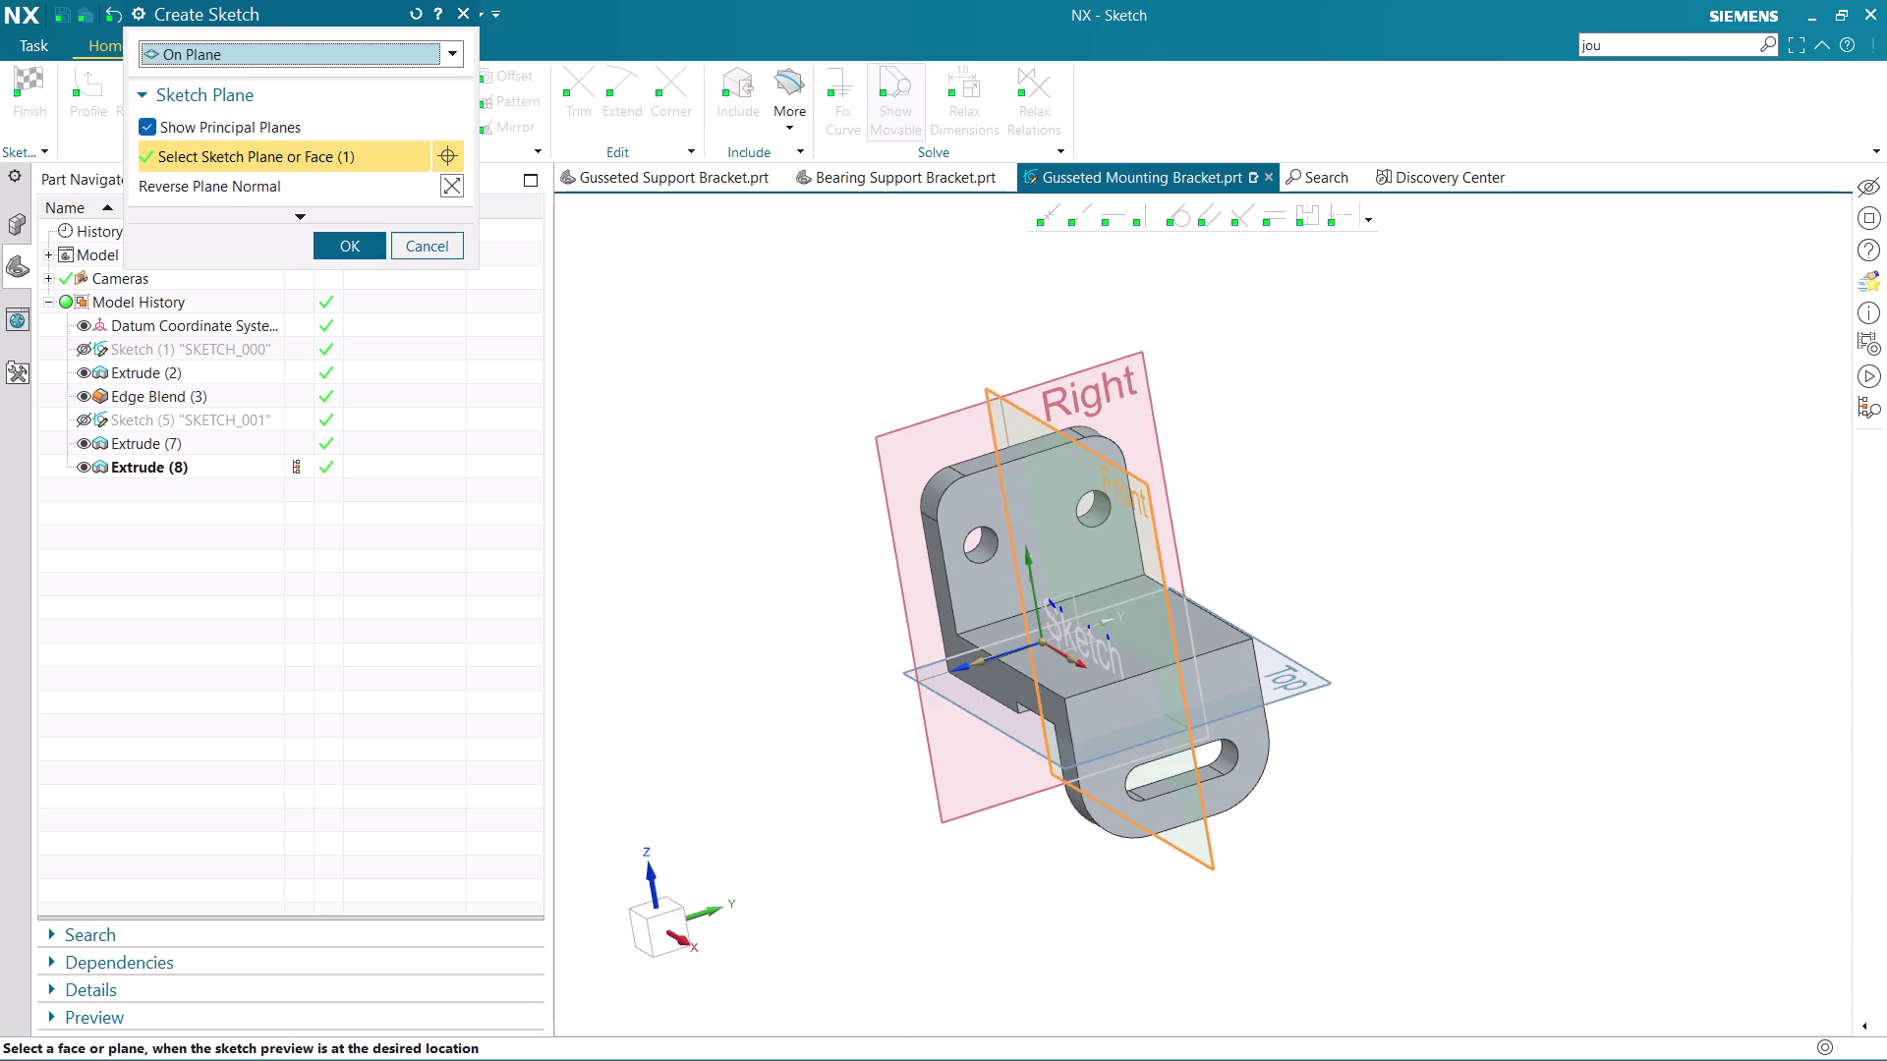
scroll(up, 3)
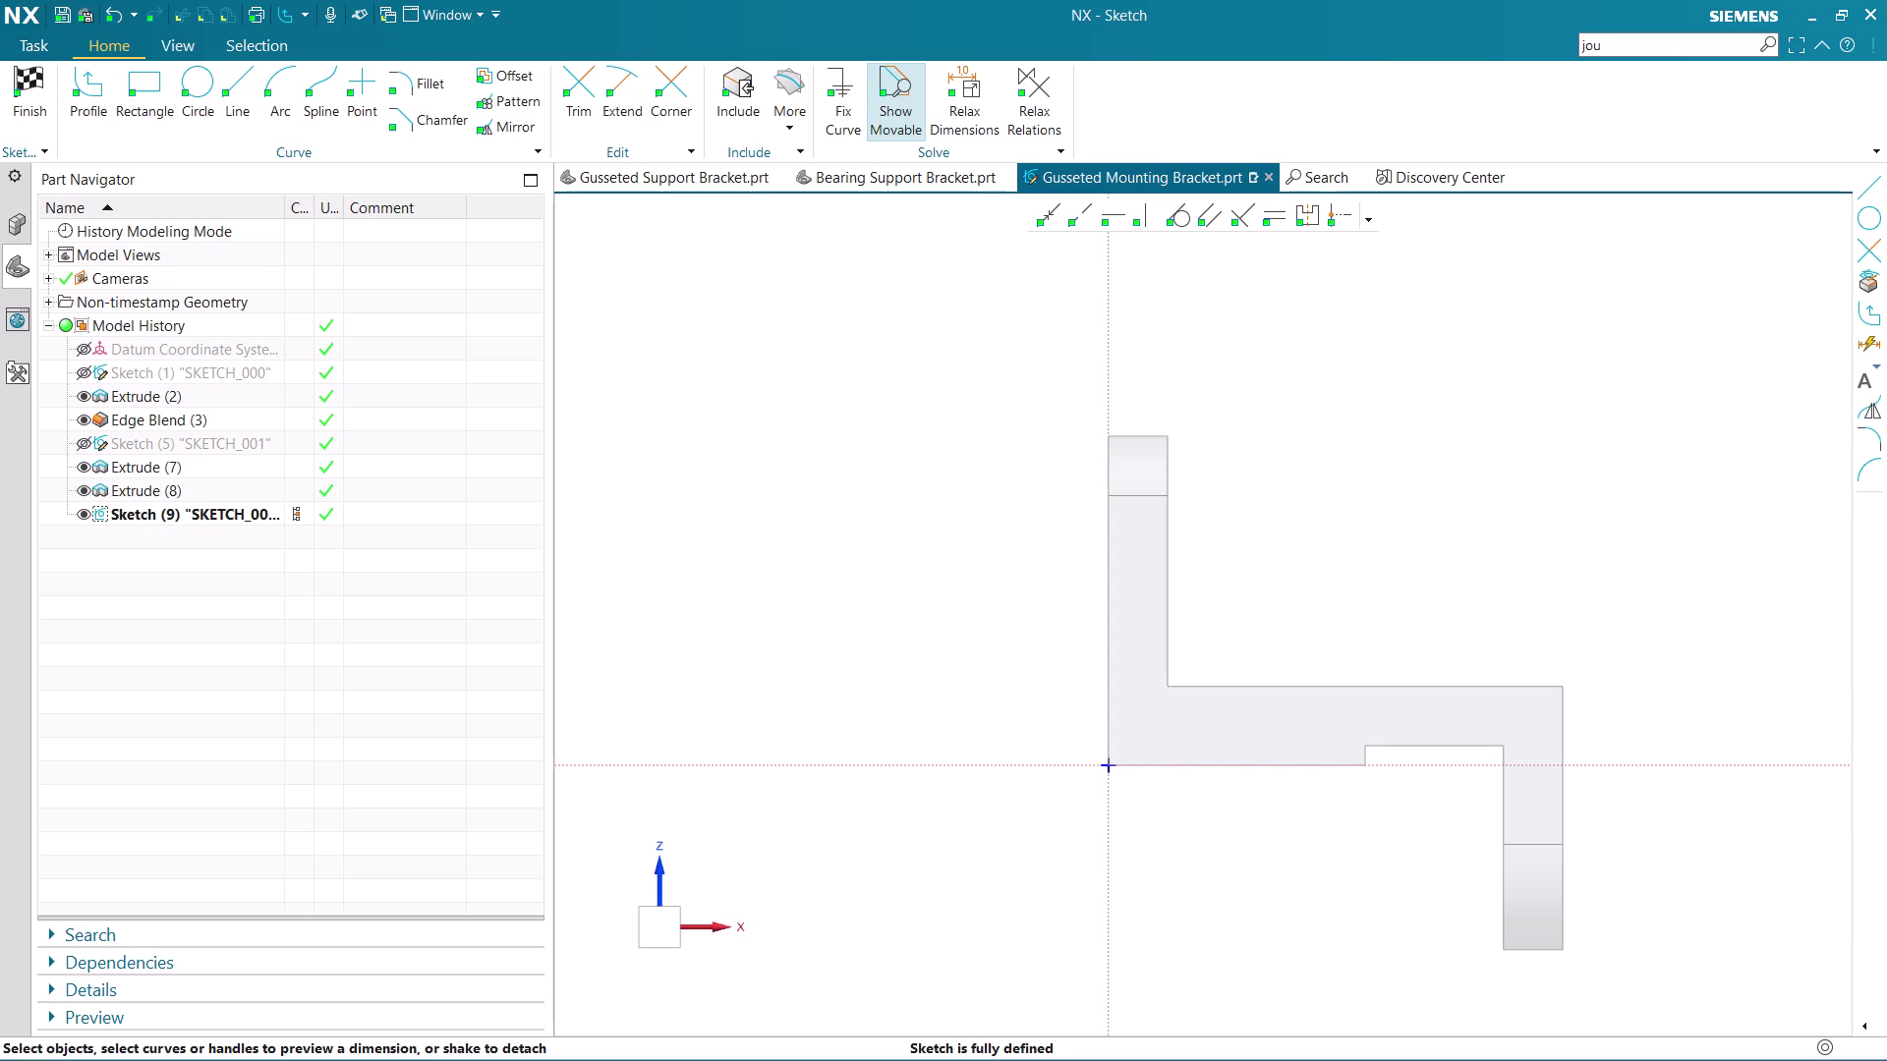
scroll(up, 3)
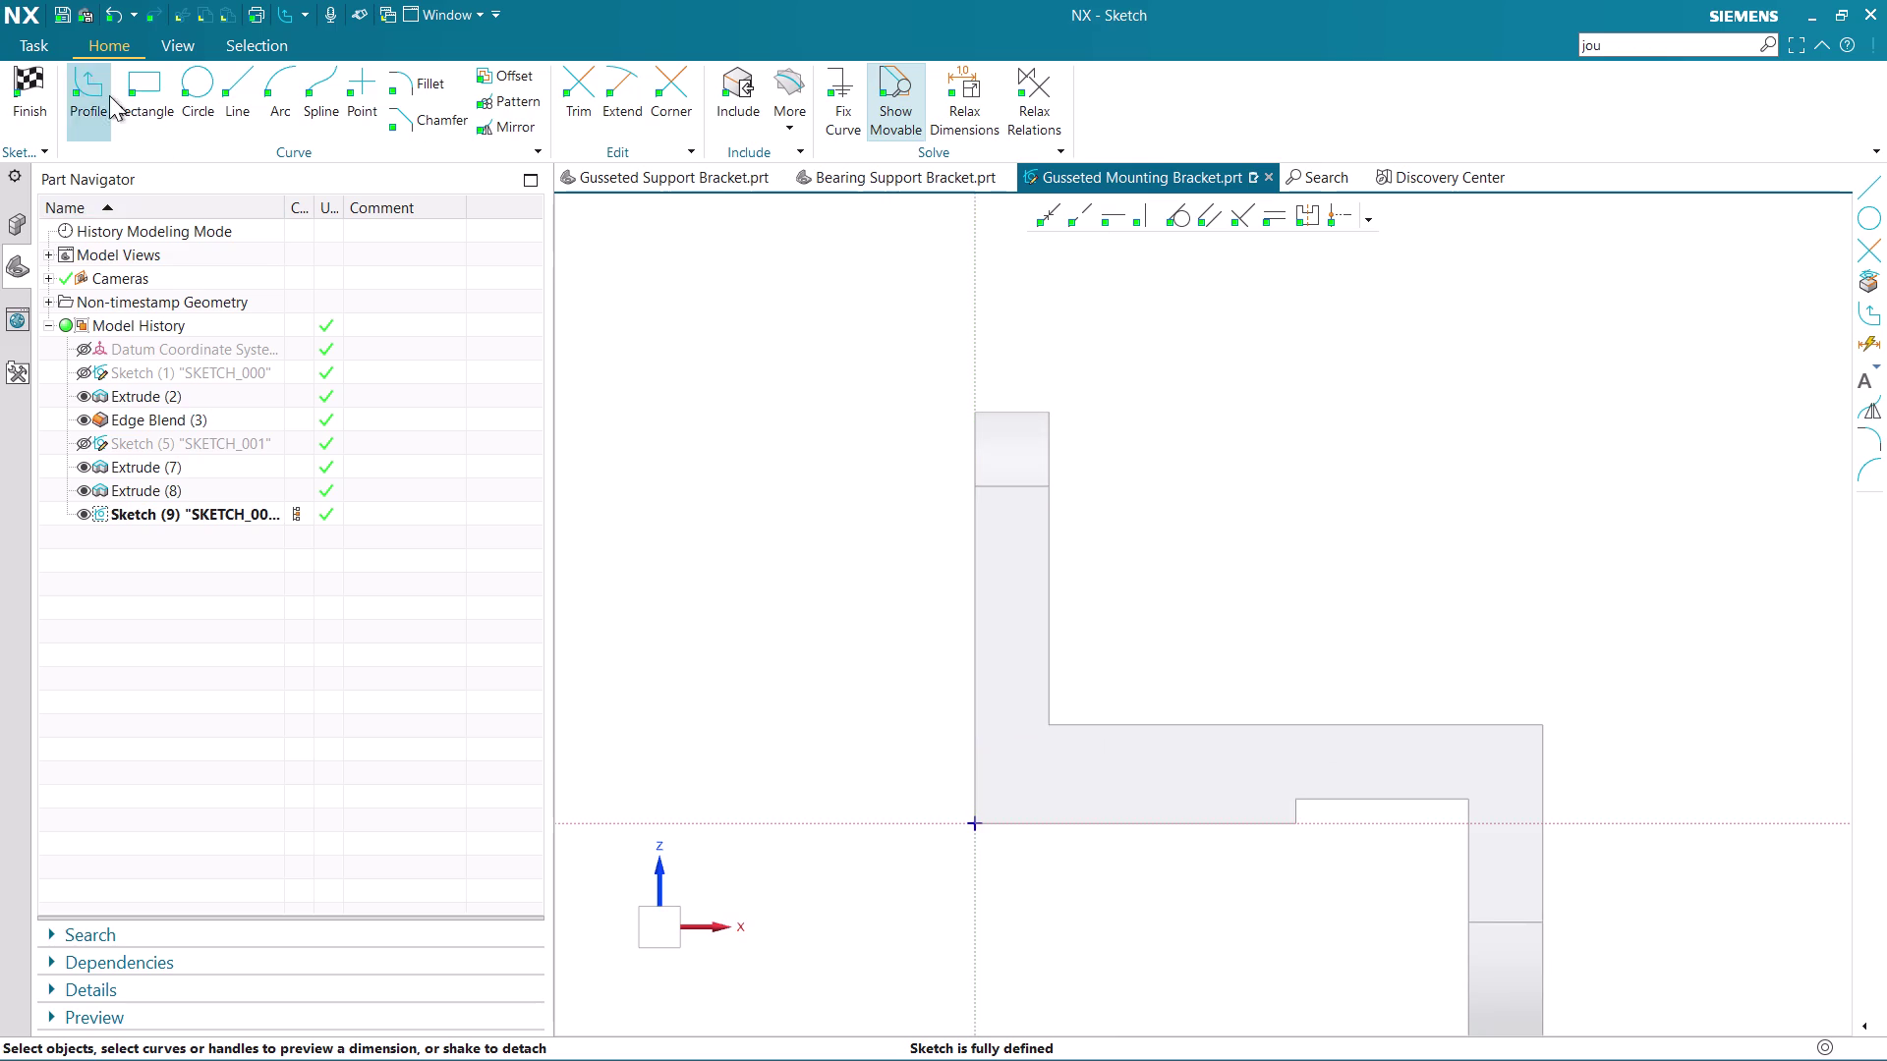
Project the upright wall's two inner edges and the base top edge into the sketch.
click(201, 83)
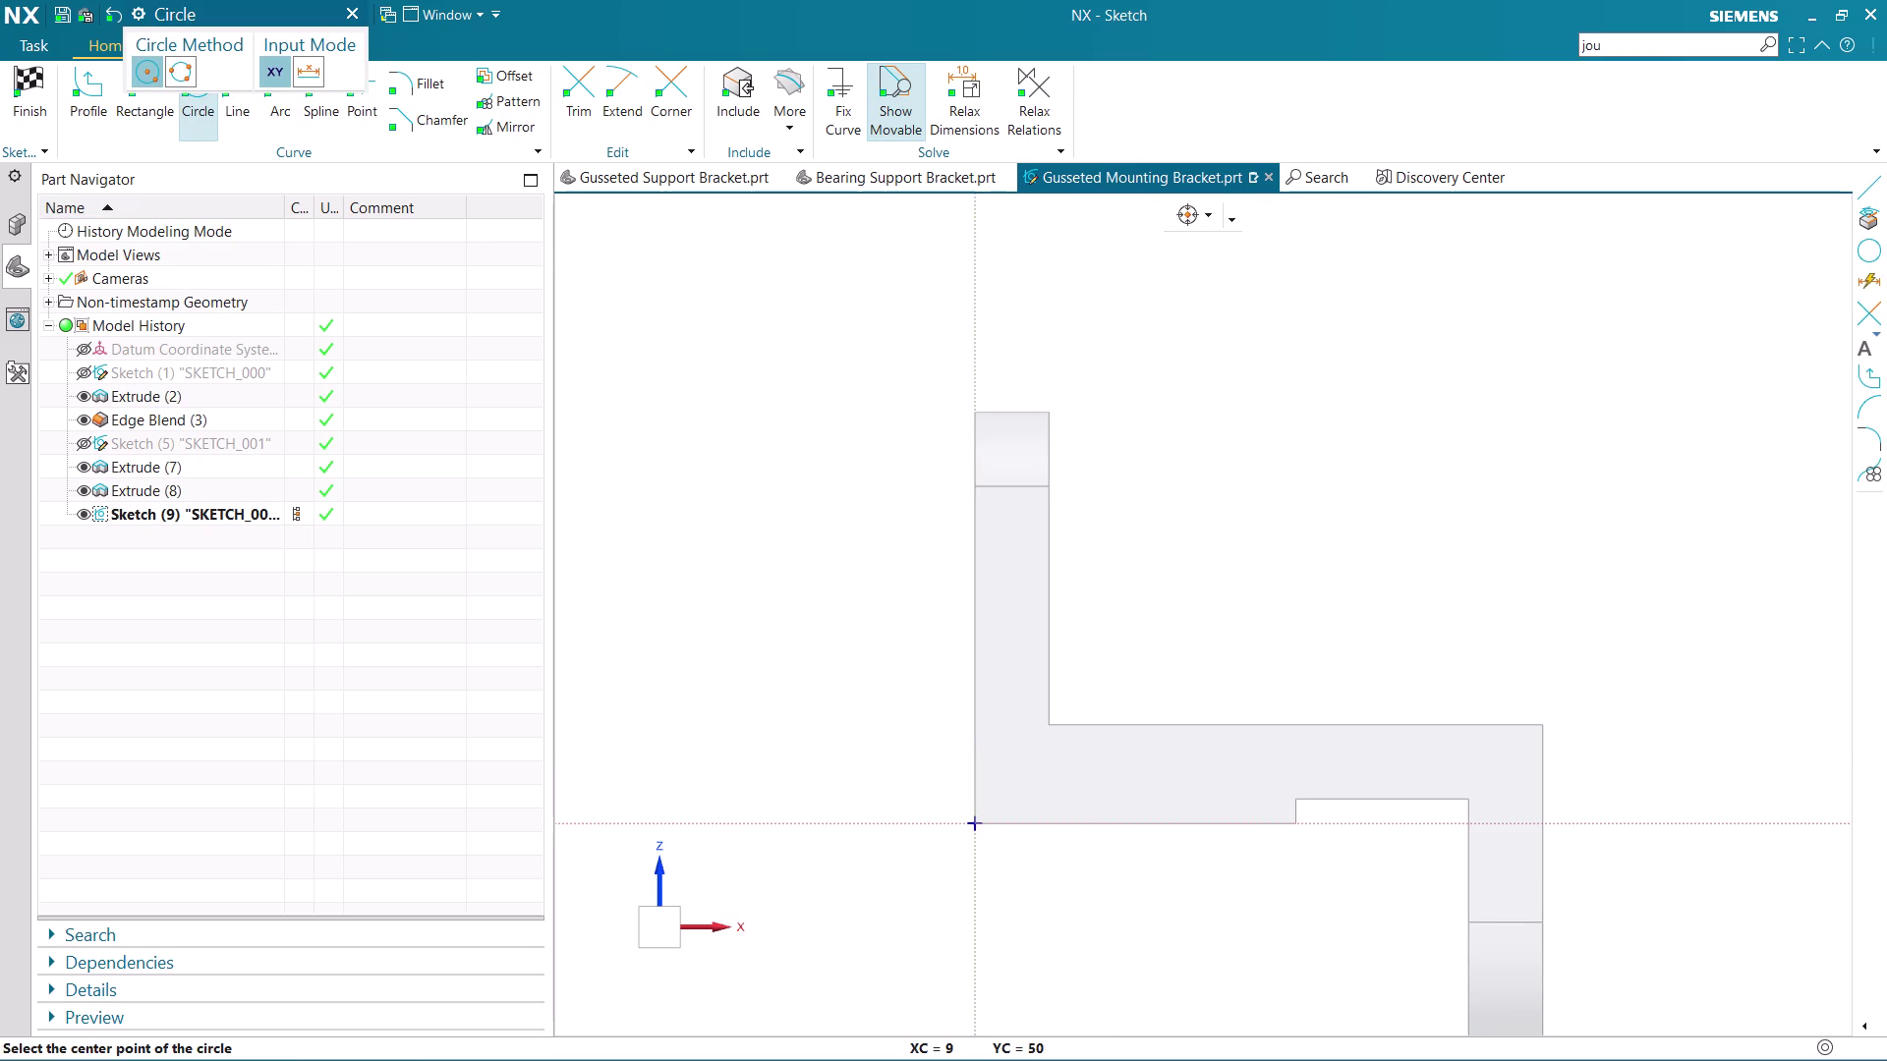
key(Escape)
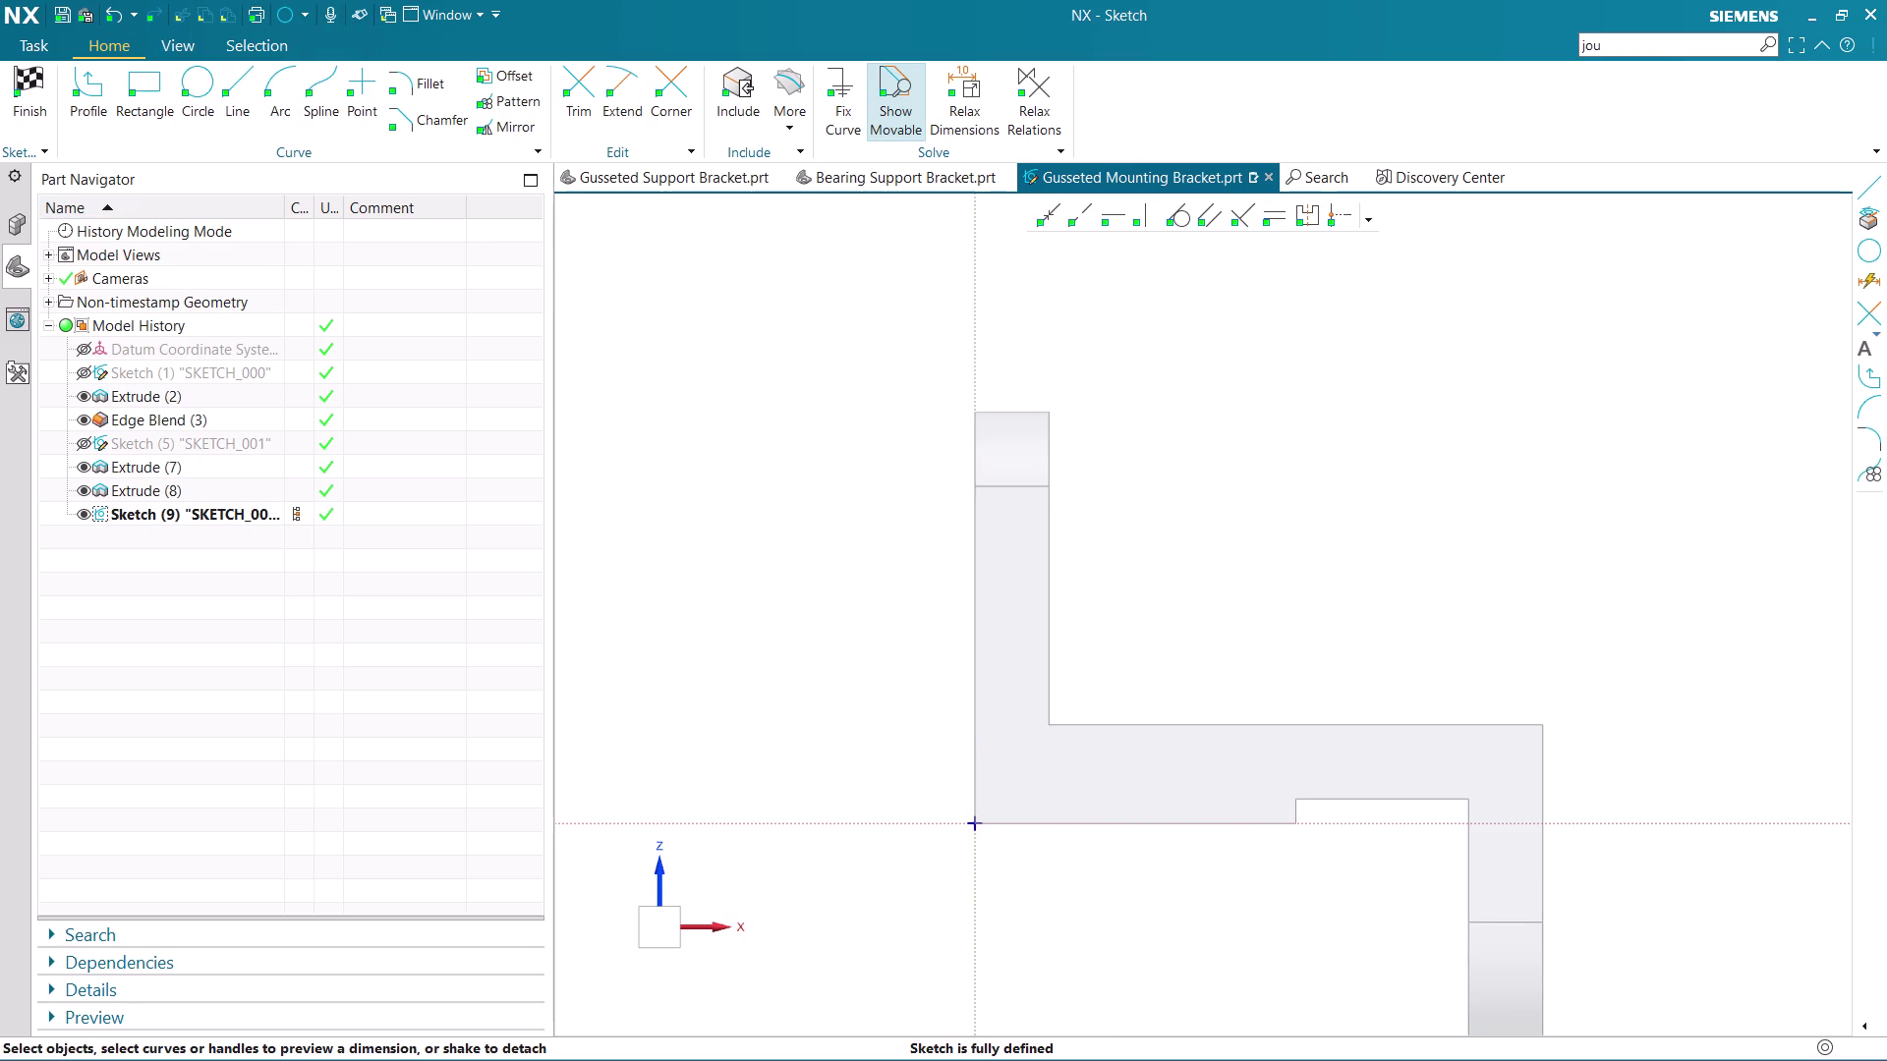
click(796, 106)
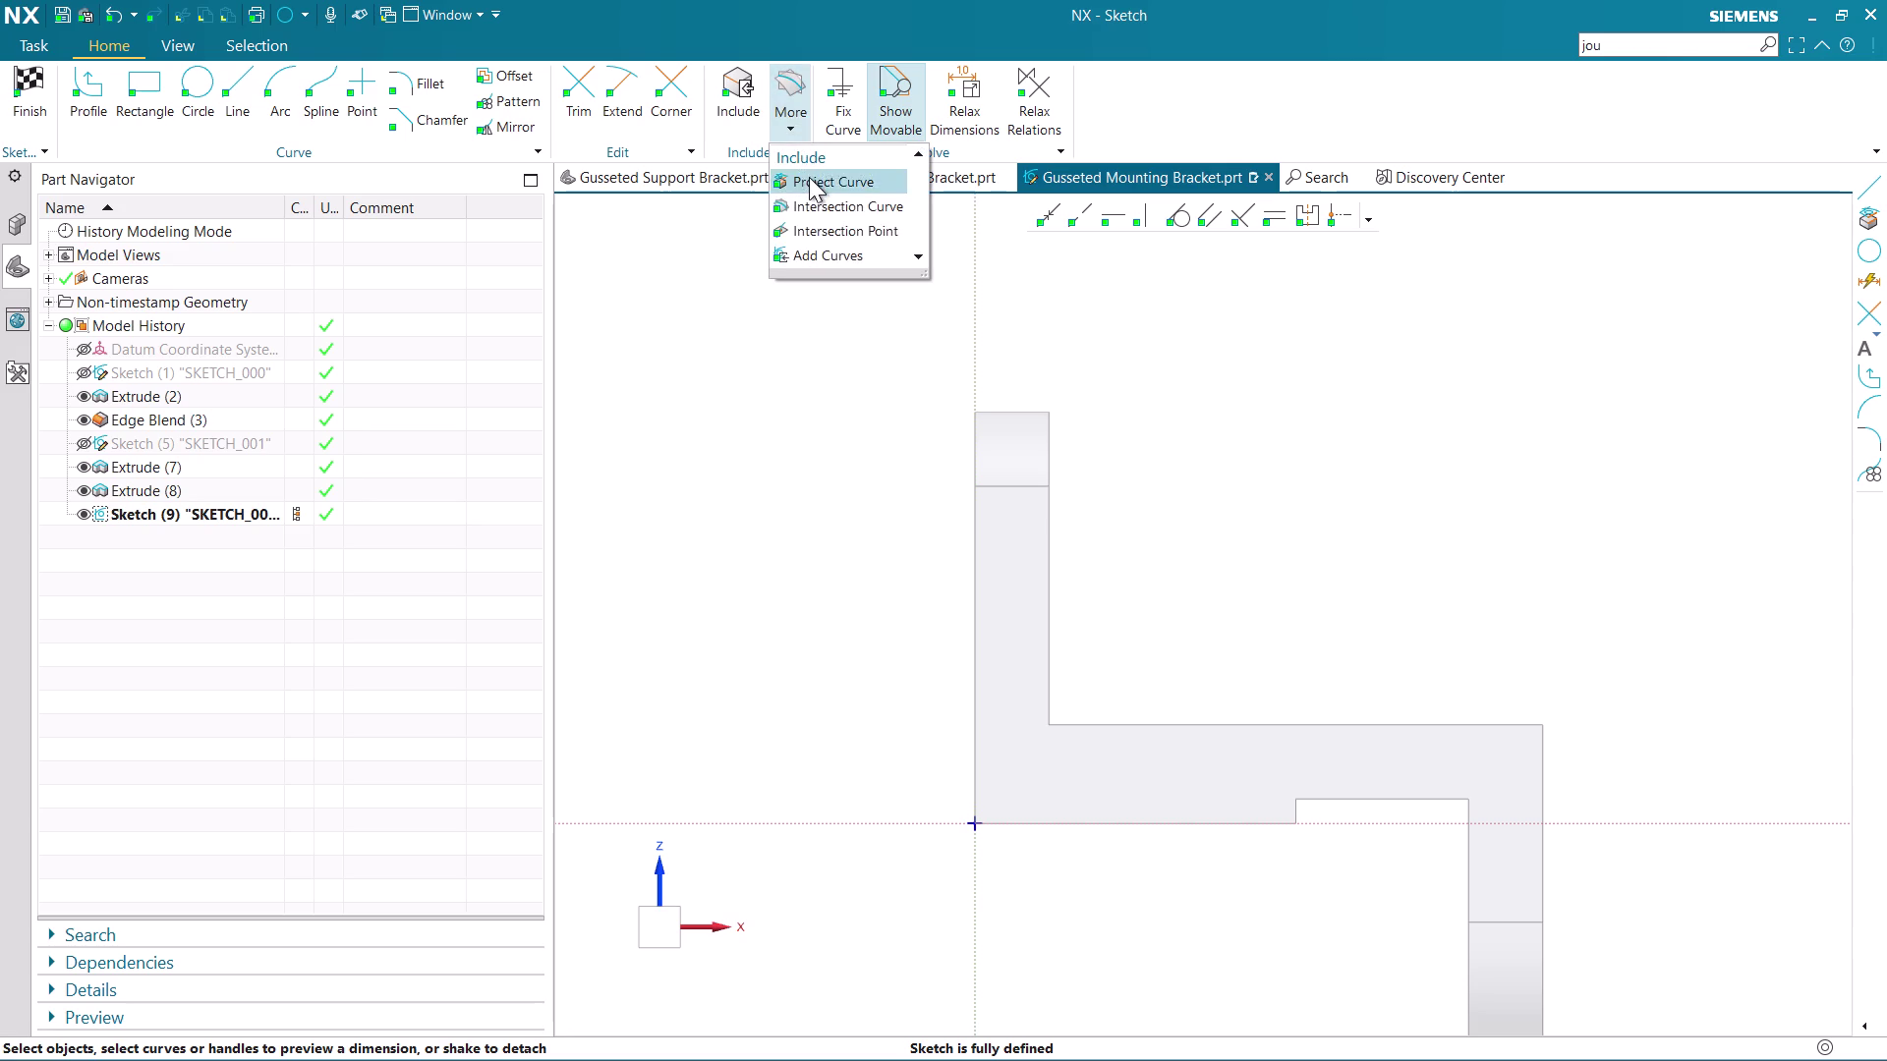
click(809, 177)
click(1052, 451)
click(1050, 516)
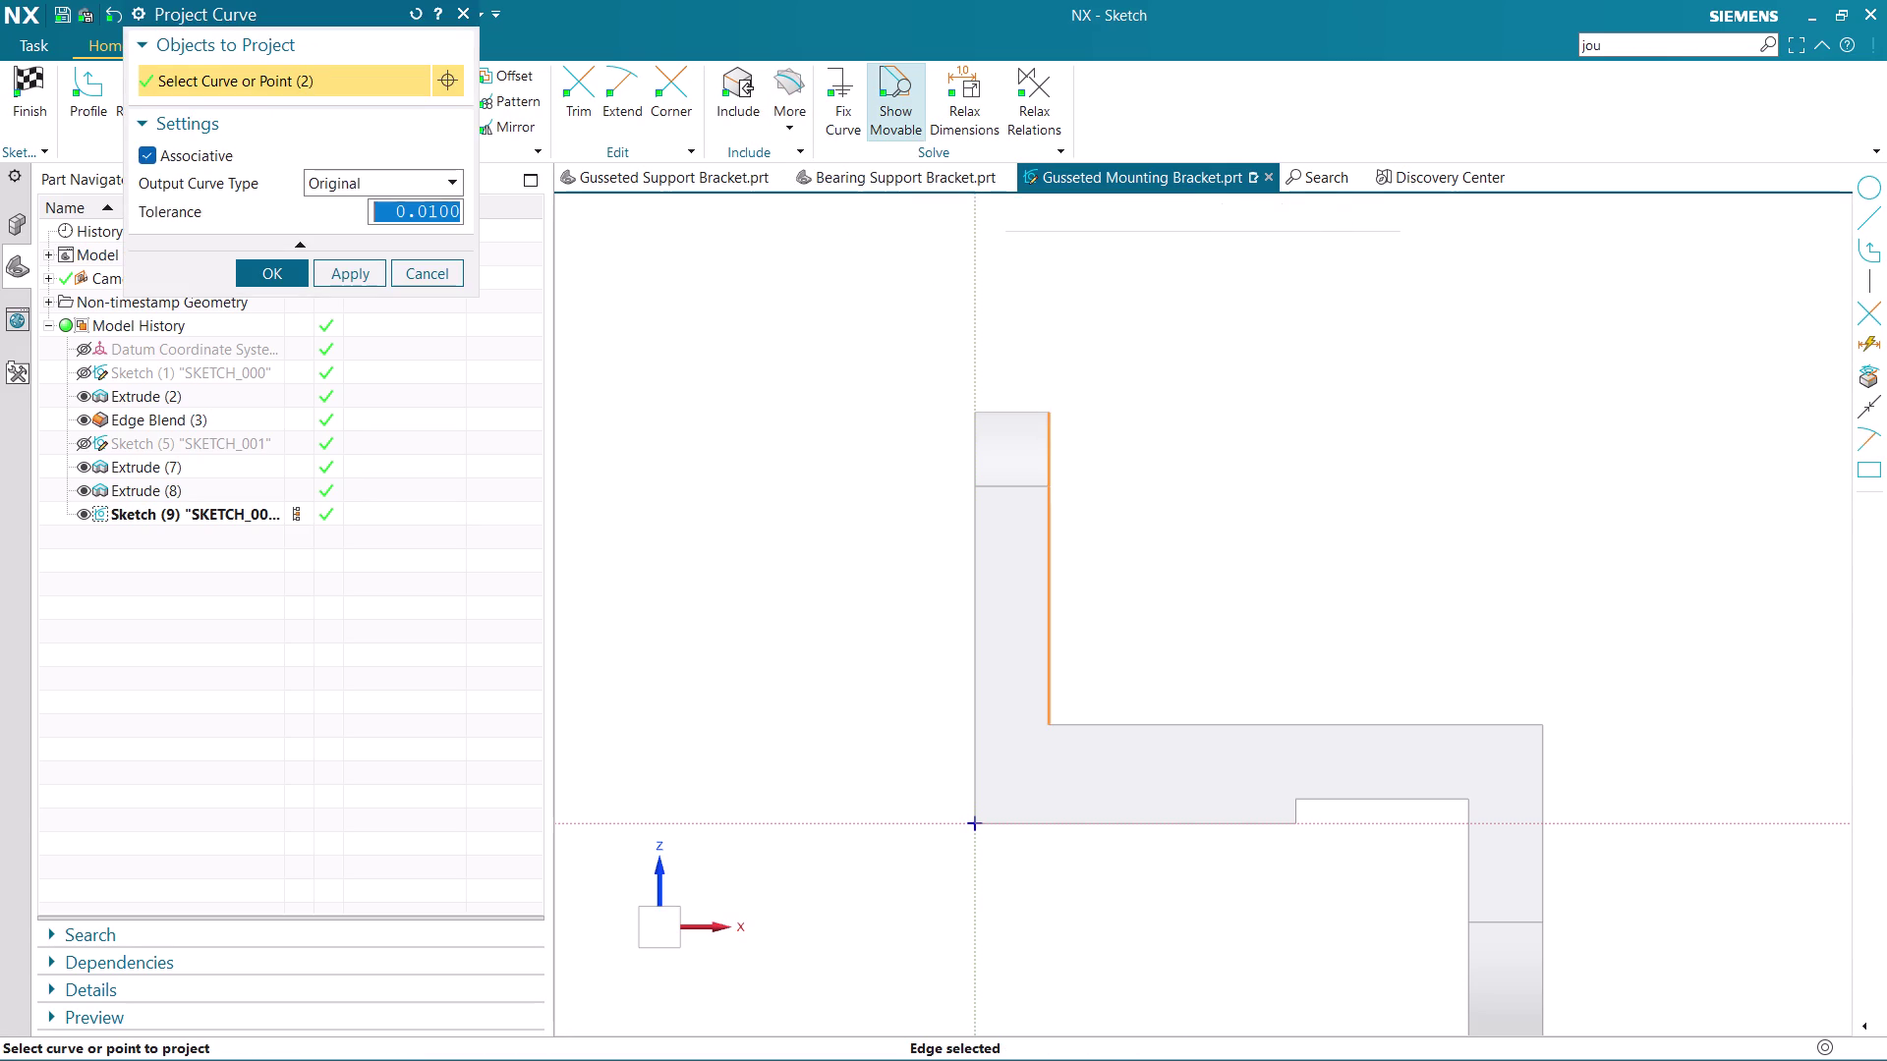
click(1136, 727)
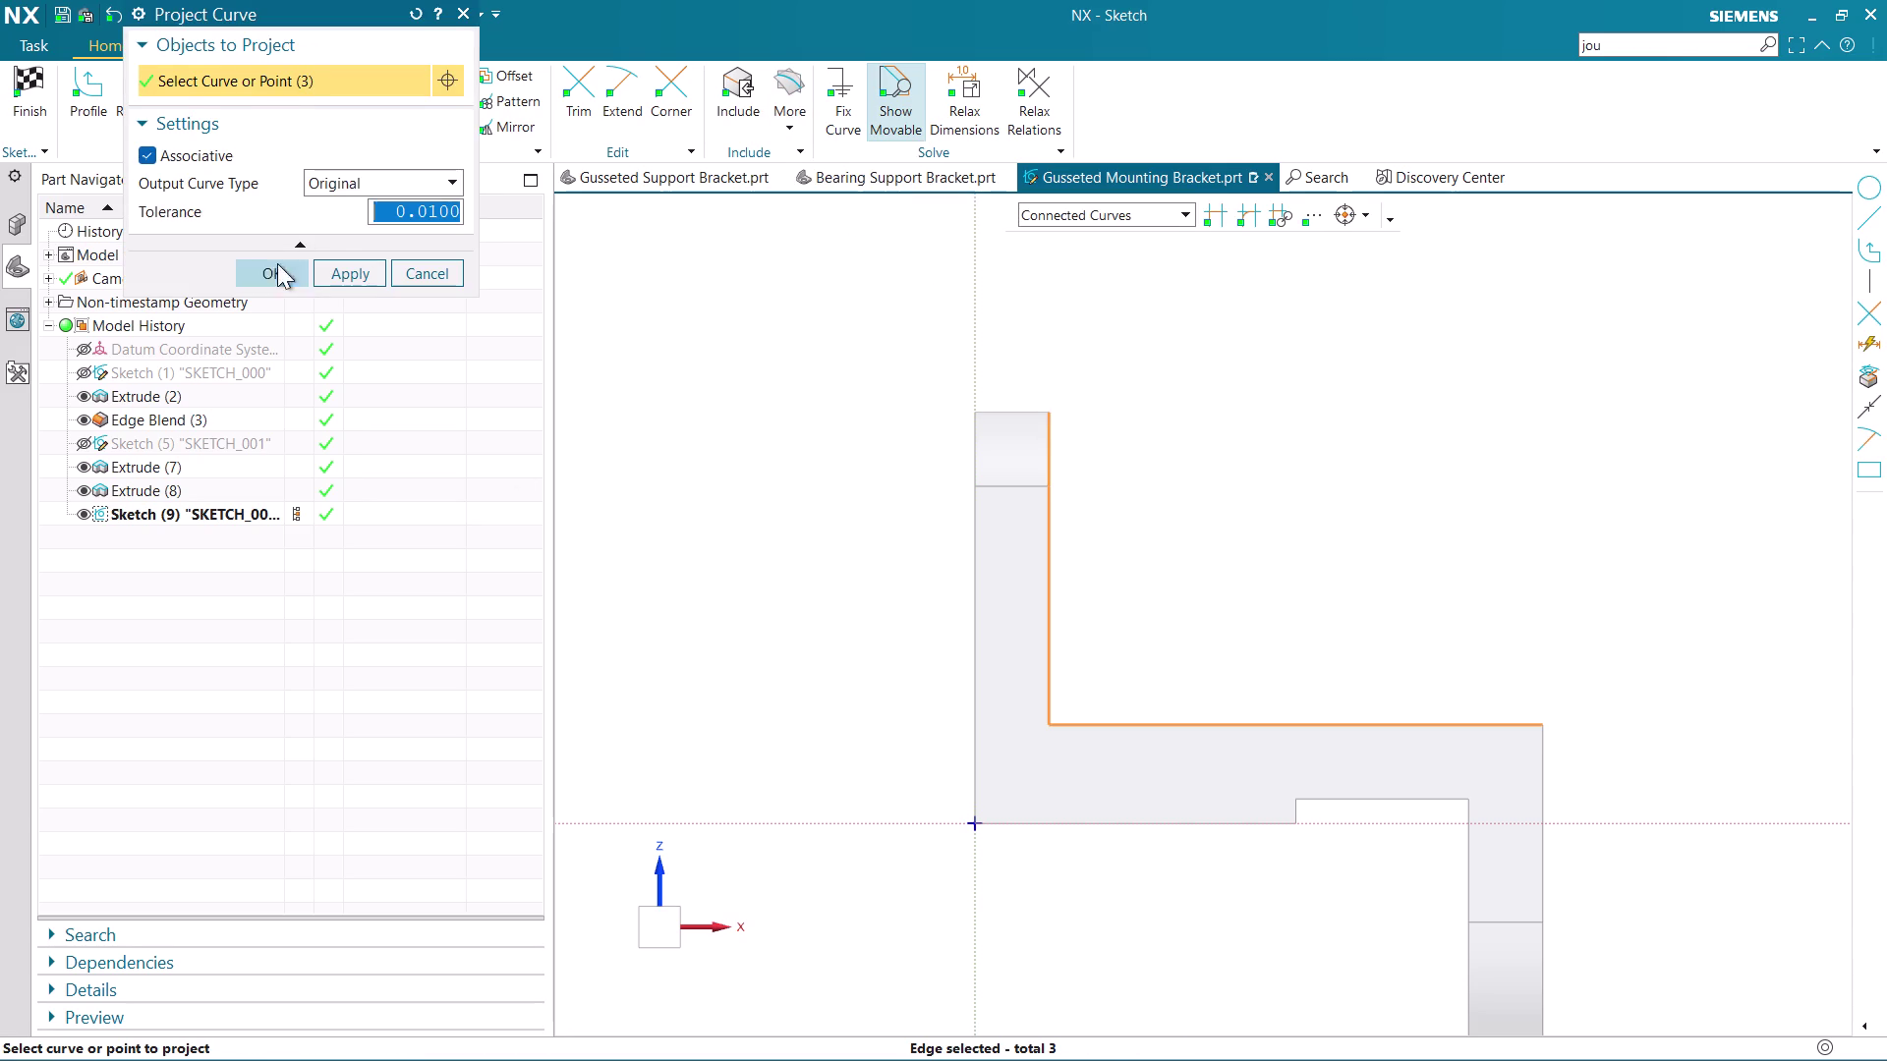
click(277, 264)
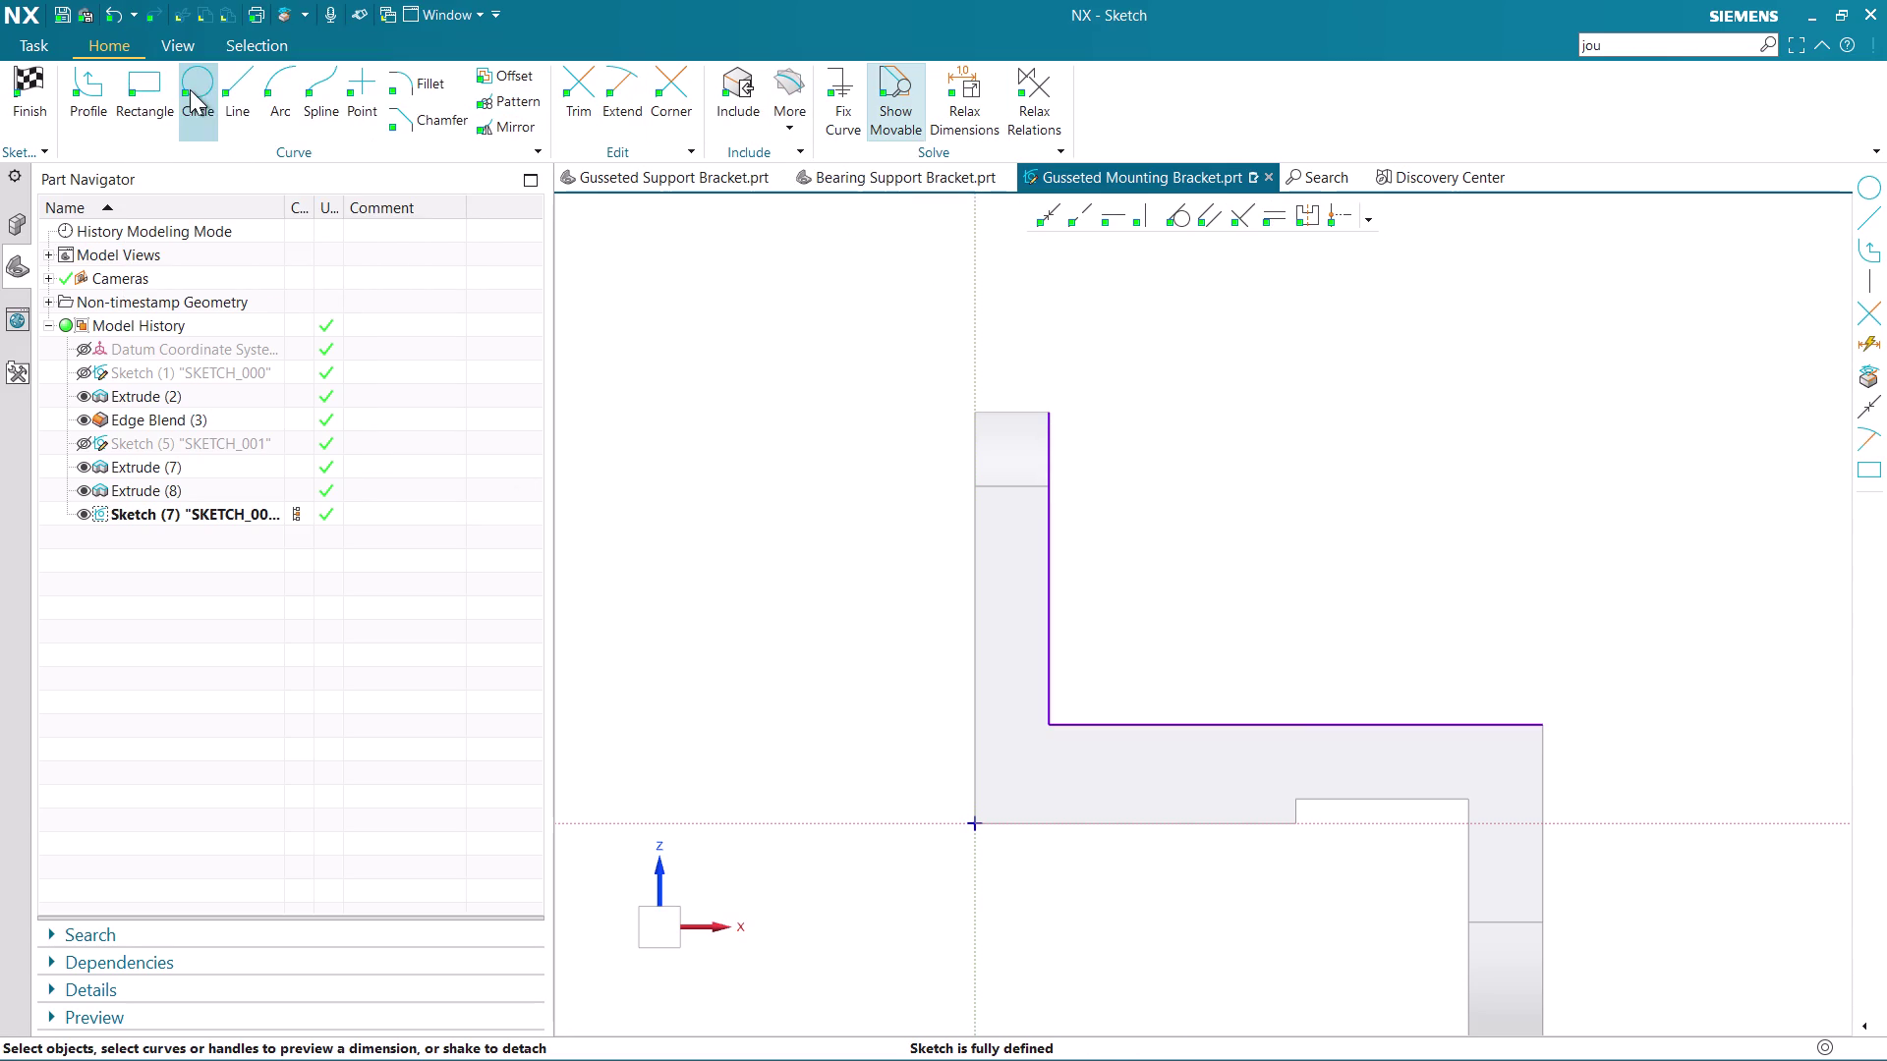
click(196, 89)
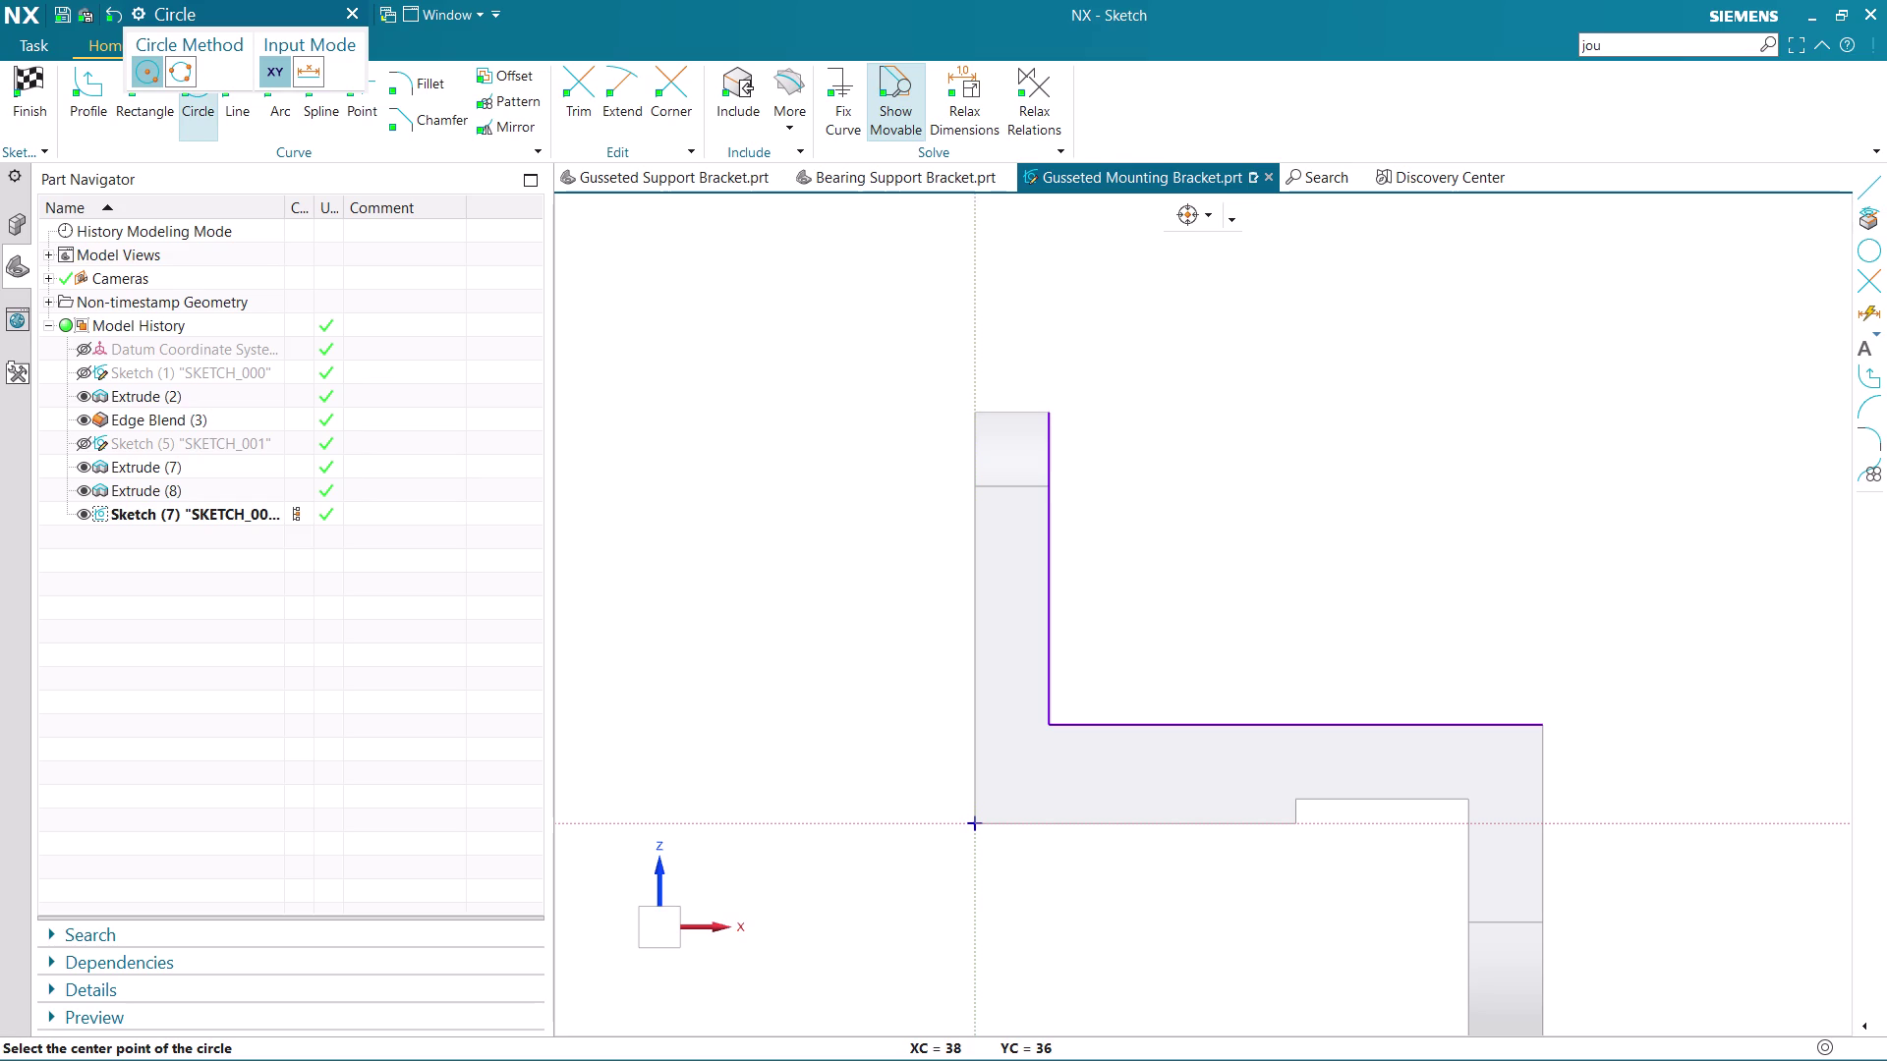
Draw a second circle concentric with the existing circle's centre.
click(1299, 496)
click(1365, 467)
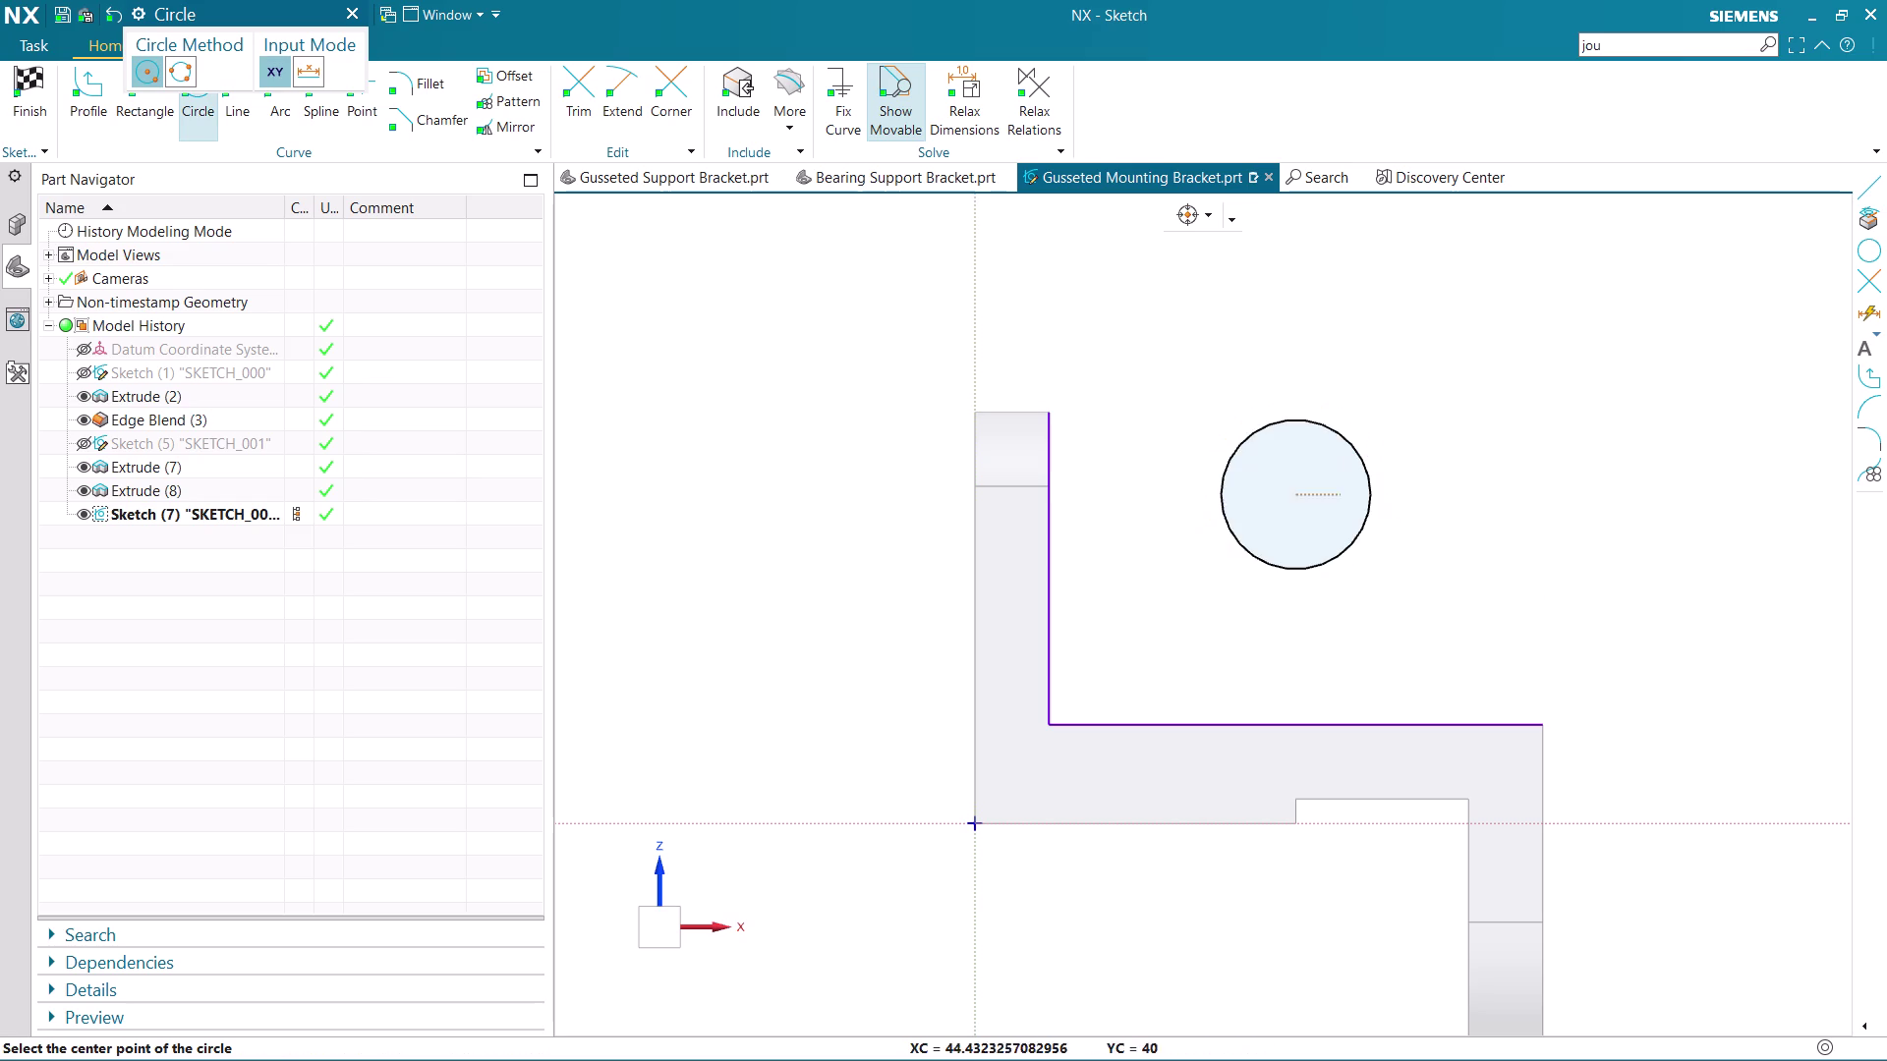
click(1294, 494)
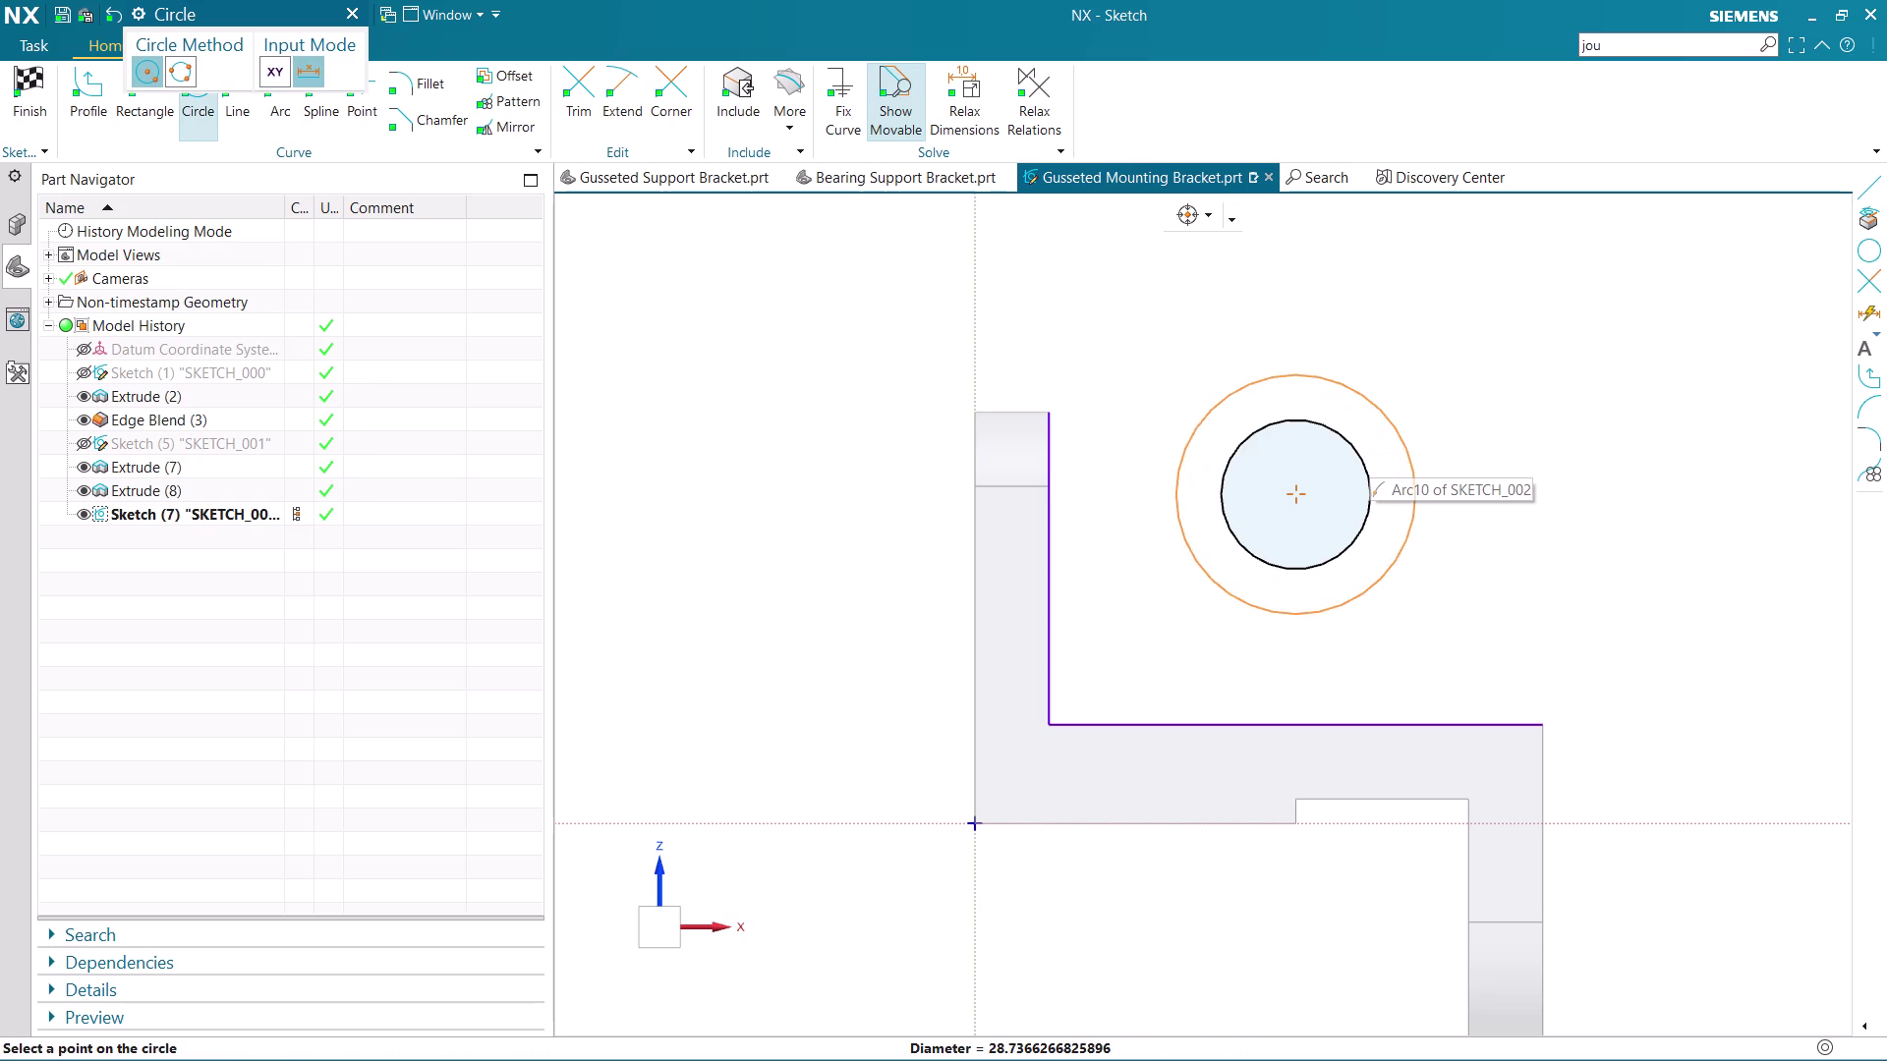
click(1398, 434)
key(Escape)
Set the outer circle's diameter to 24.
click(1408, 543)
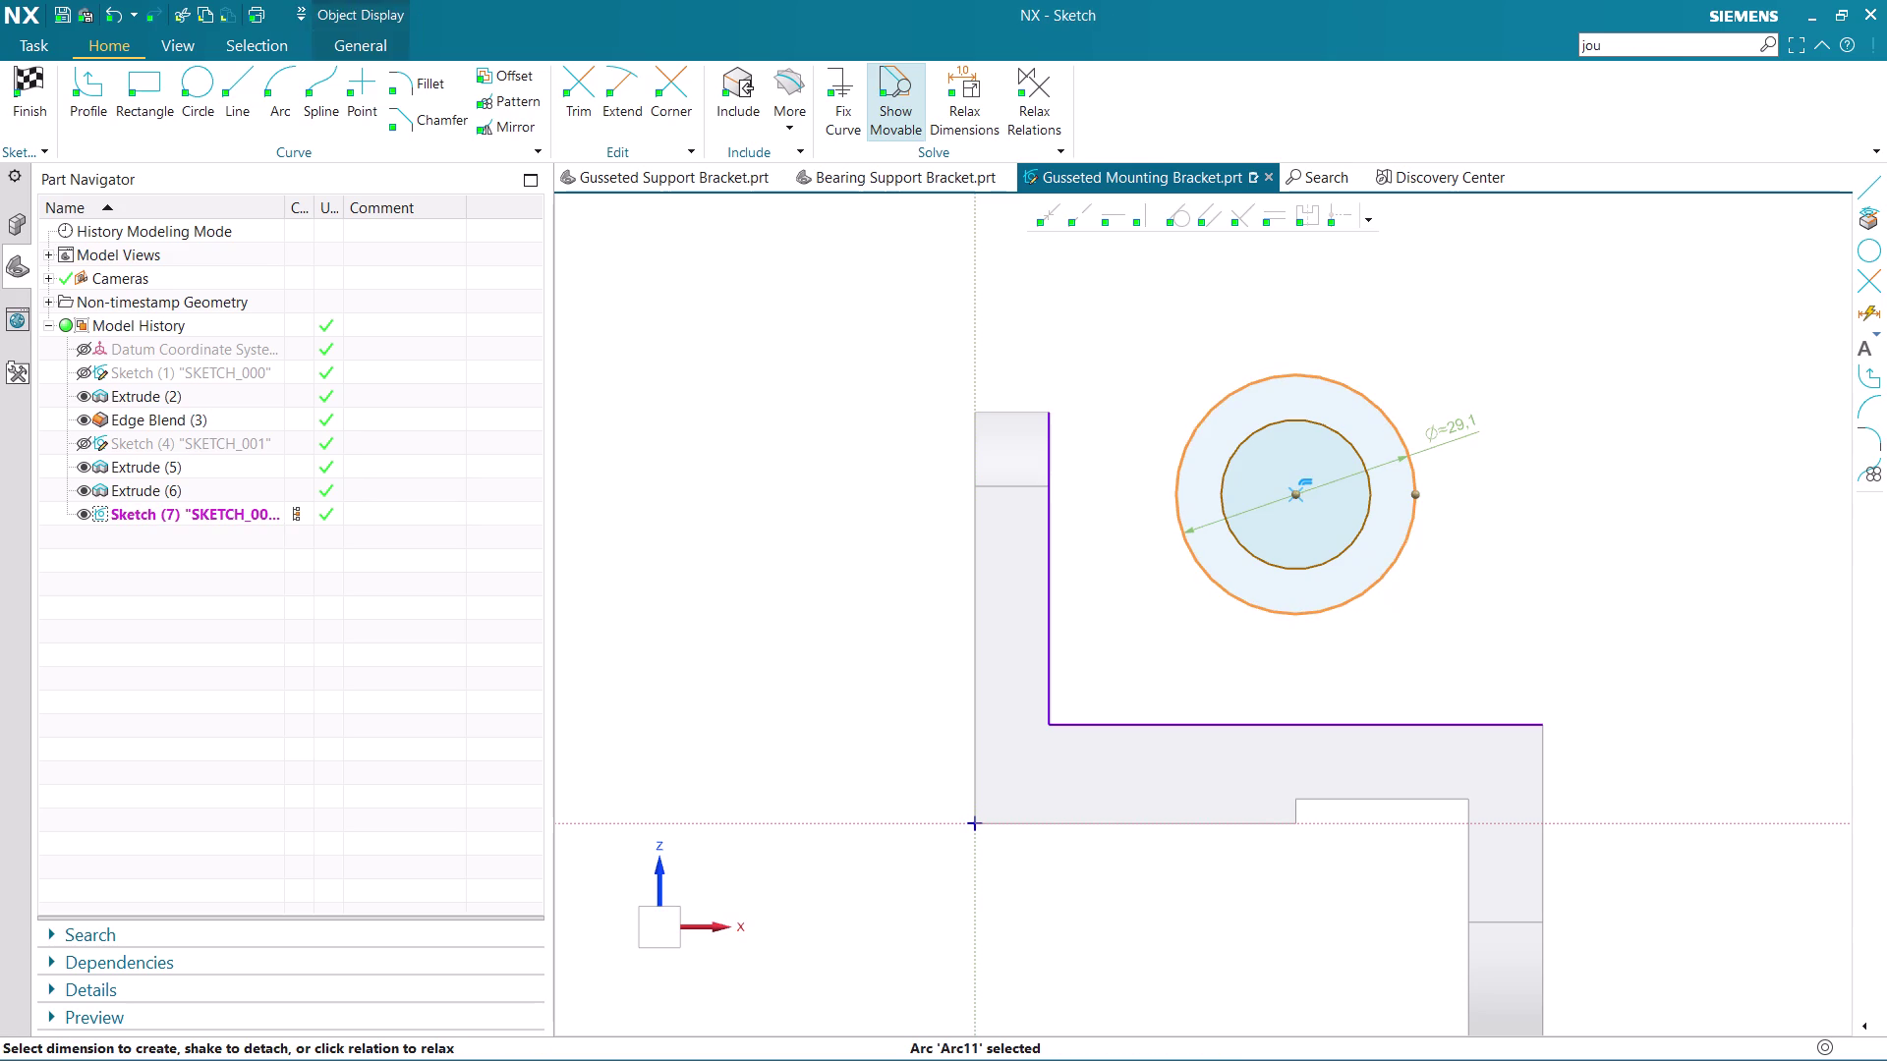
double_click(1464, 424)
text(2)
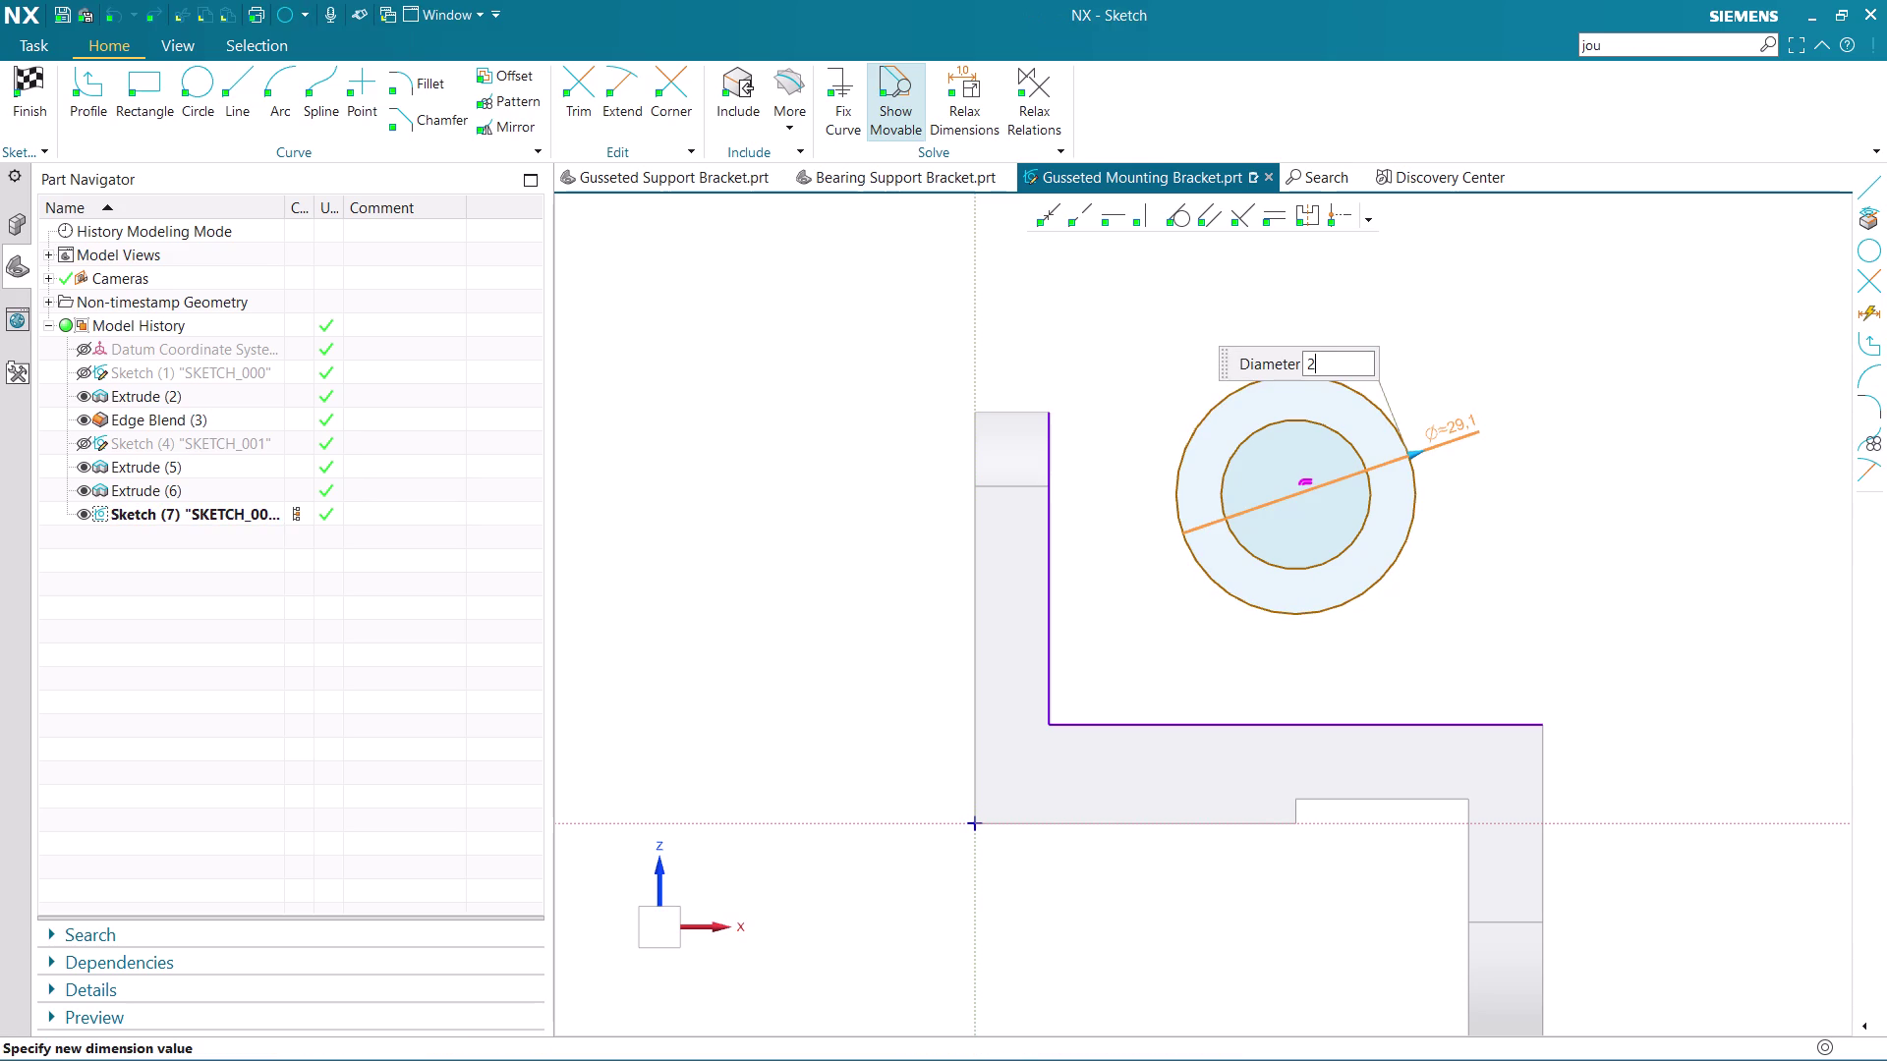
text(4)
key(Return)
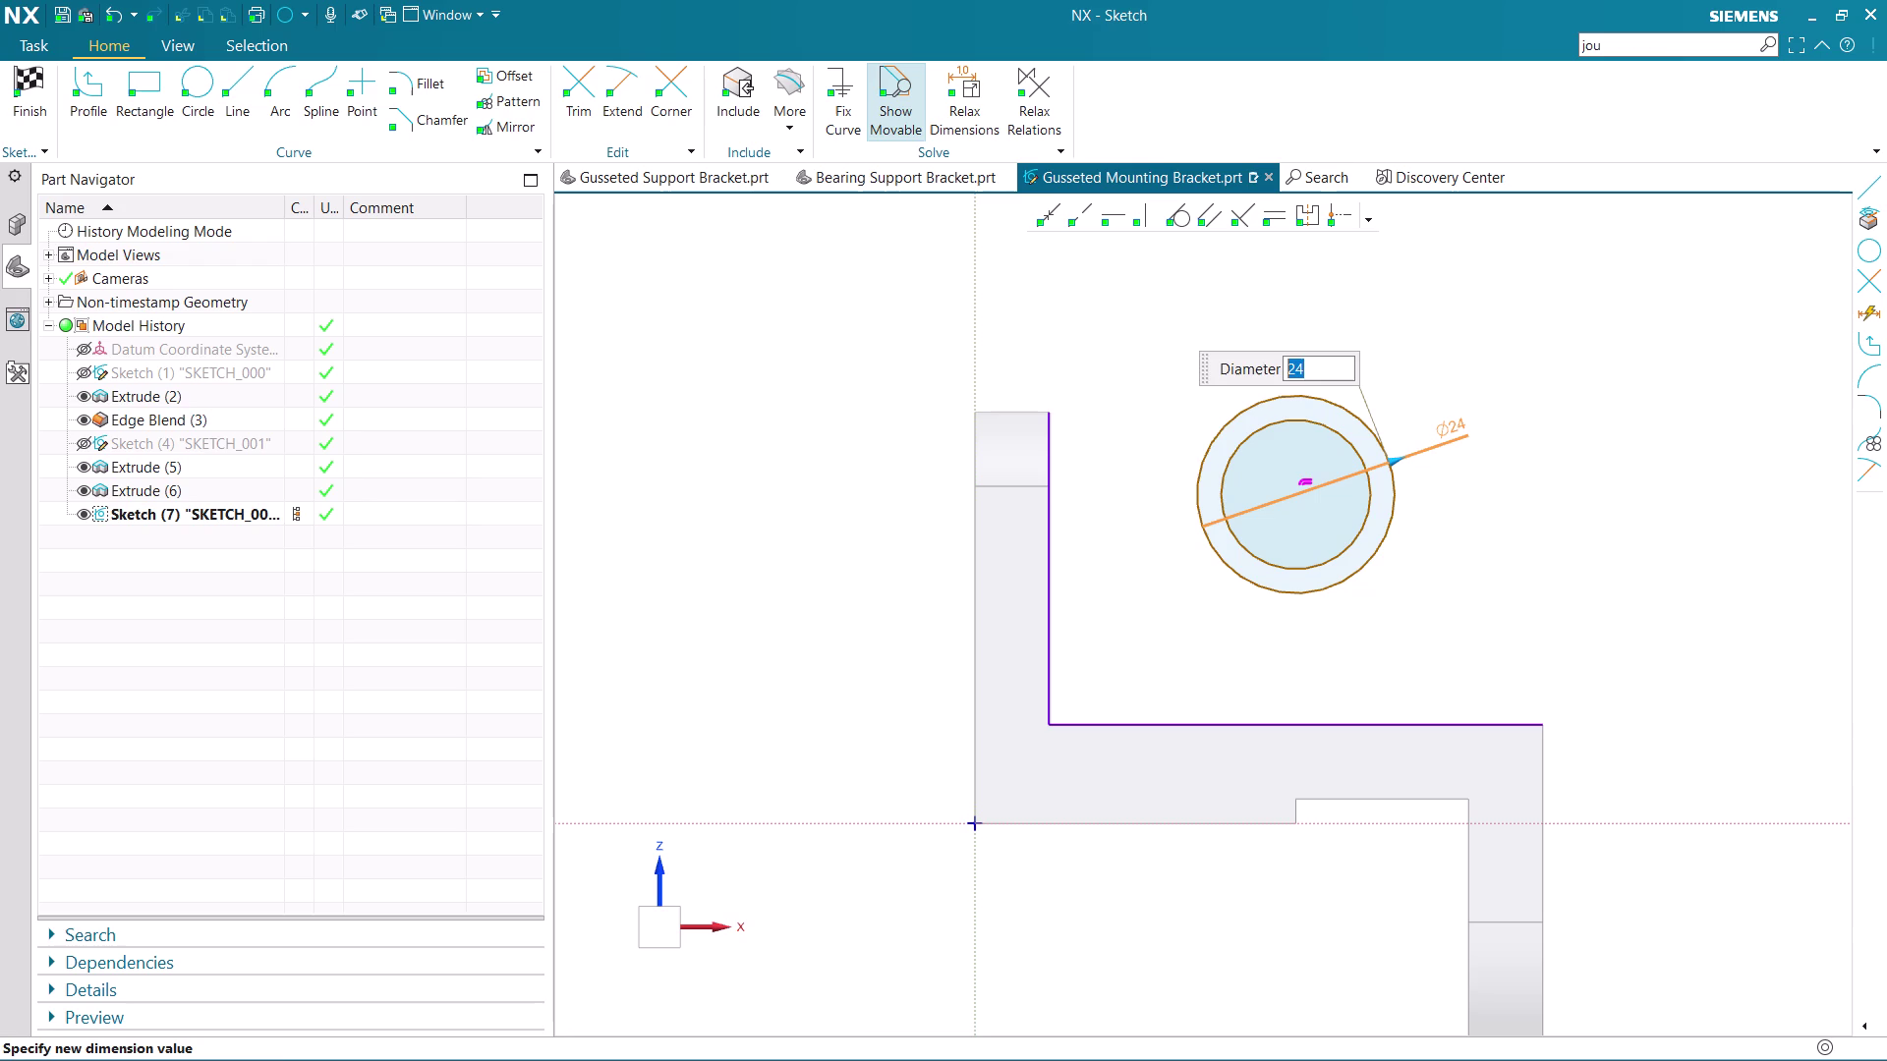
middle_click(1416, 487)
scroll(up, 3)
Set the inner bore circle's diameter to 16.
click(1362, 504)
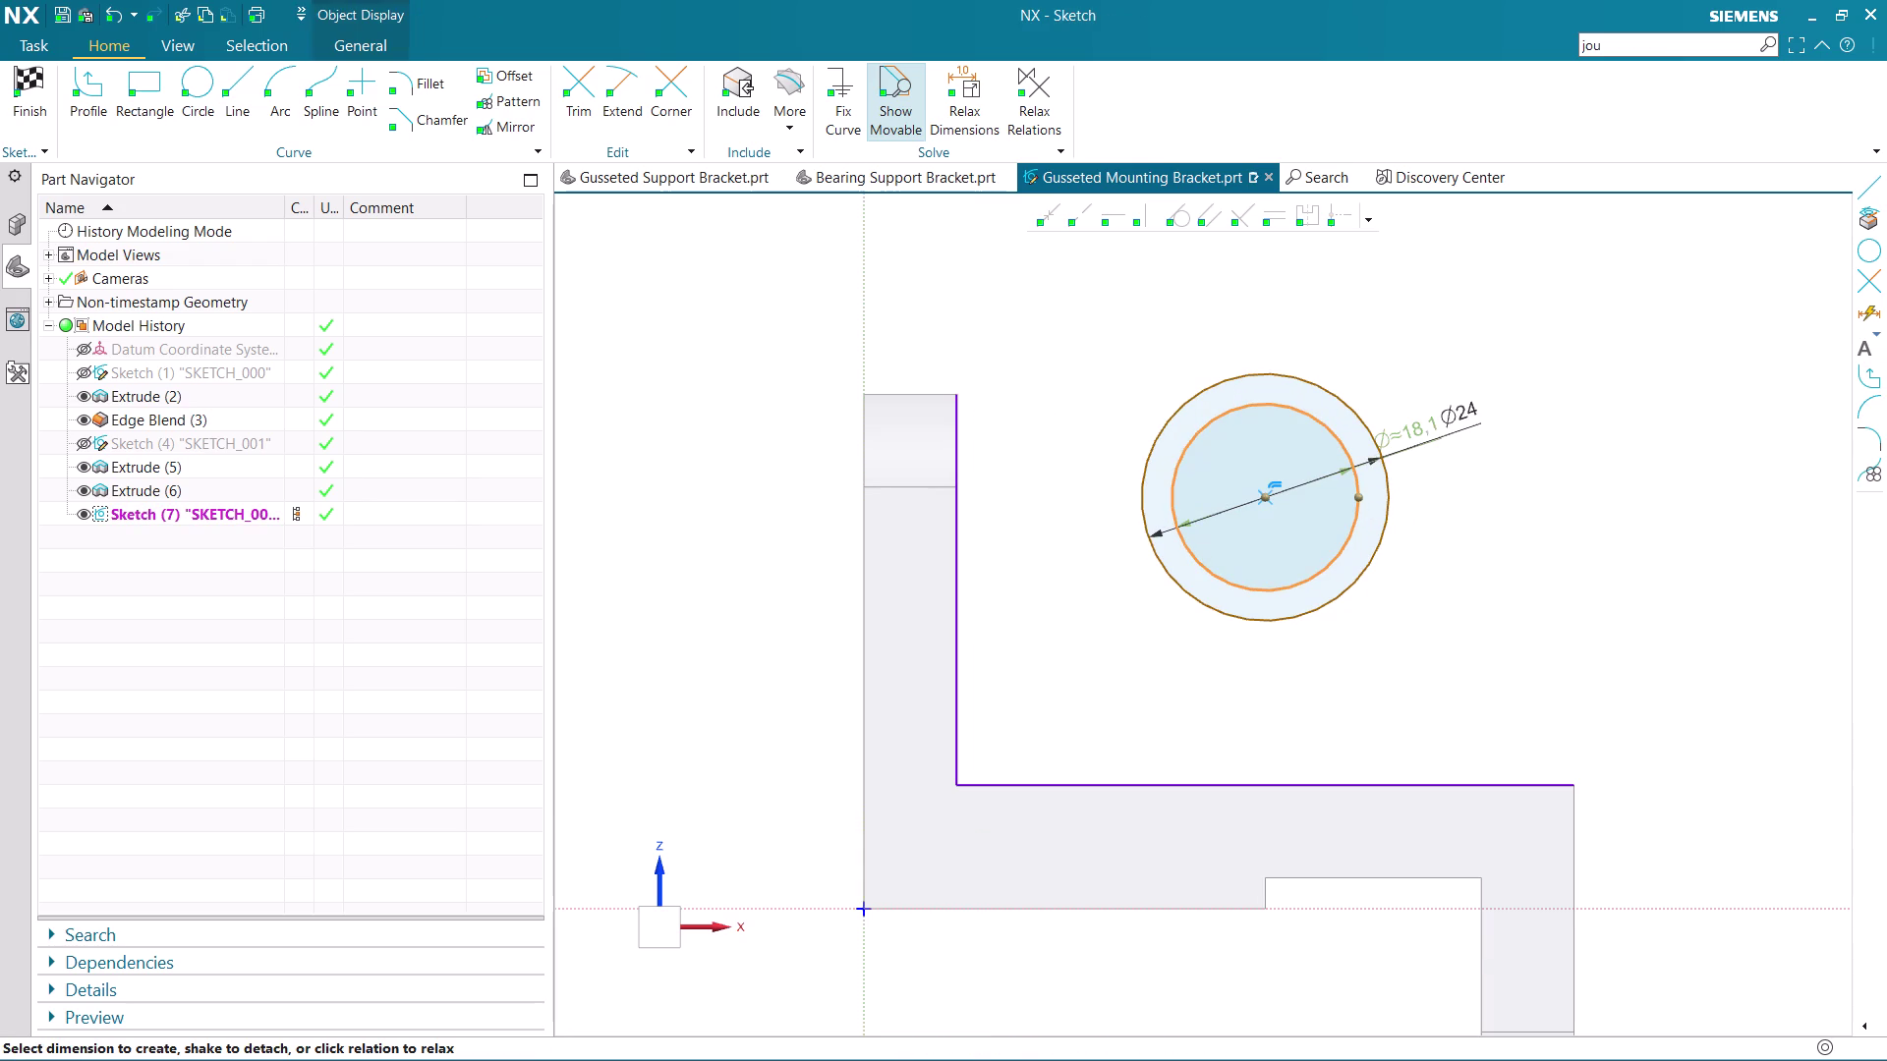
double_click(1414, 423)
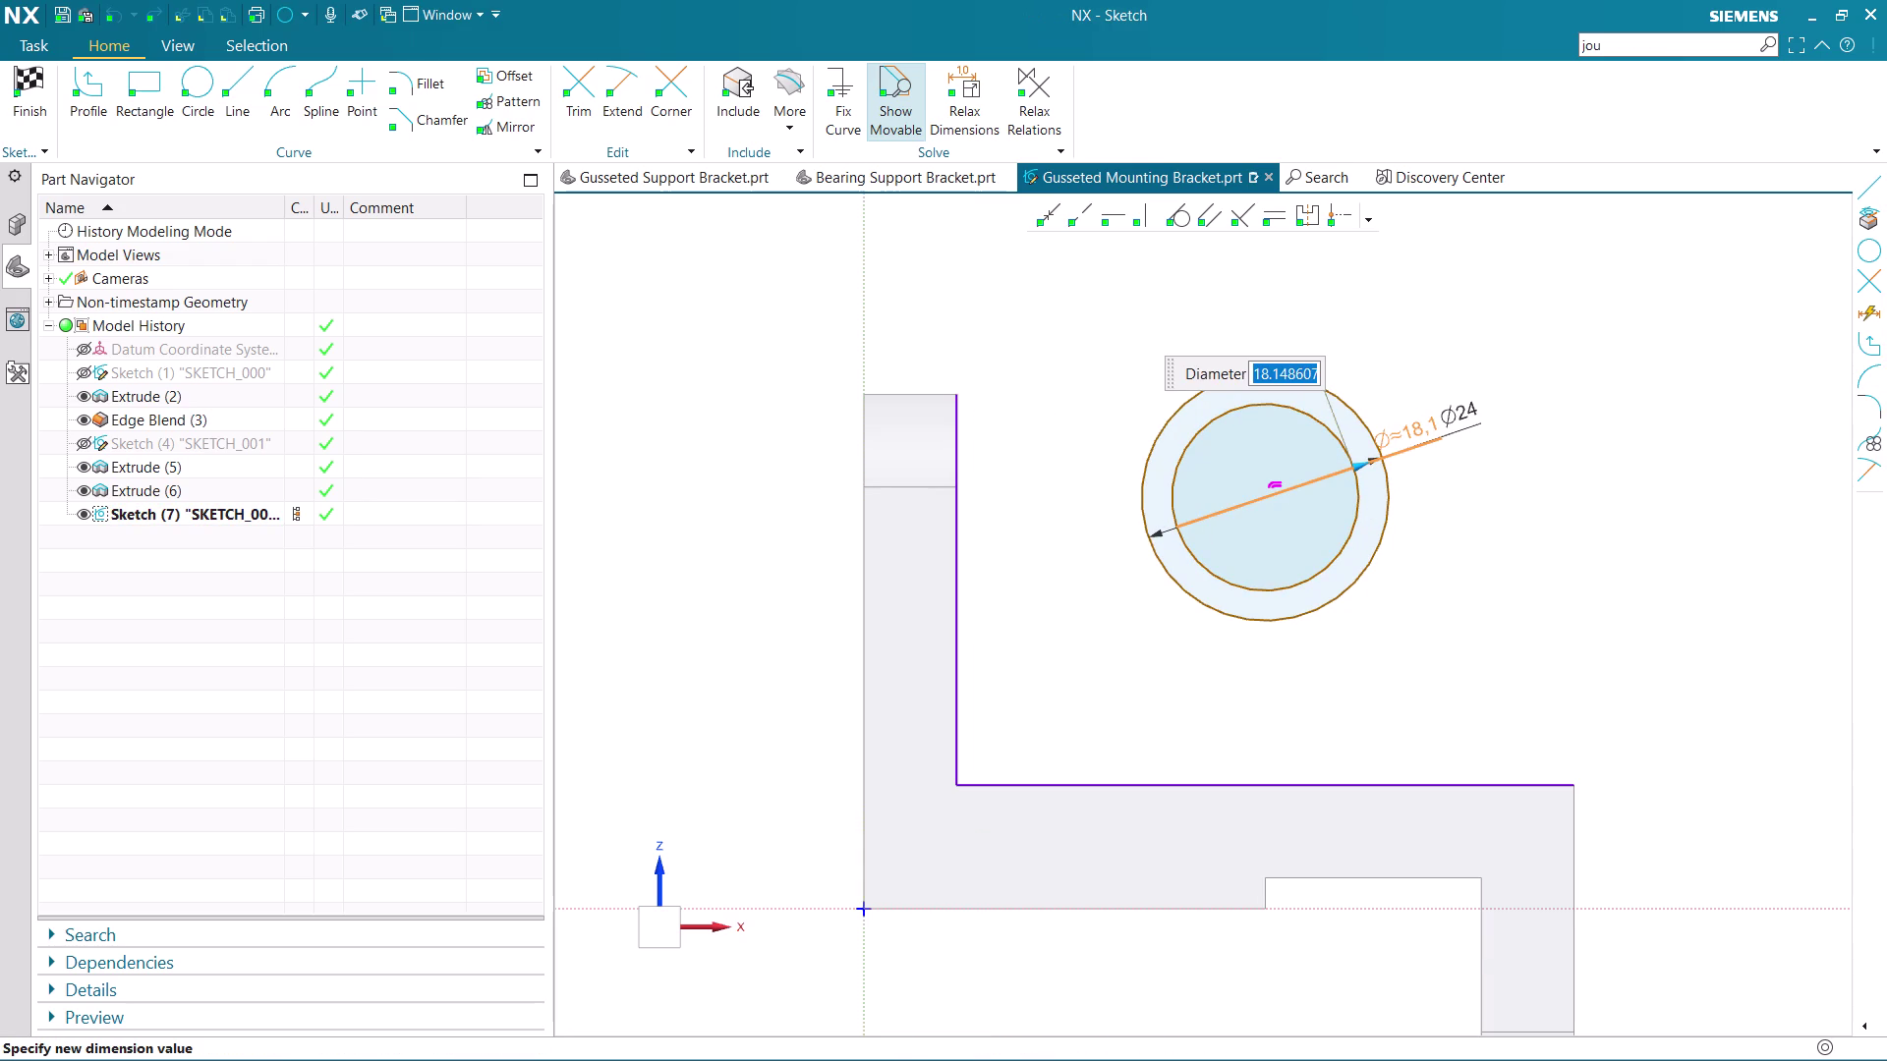
key(1)
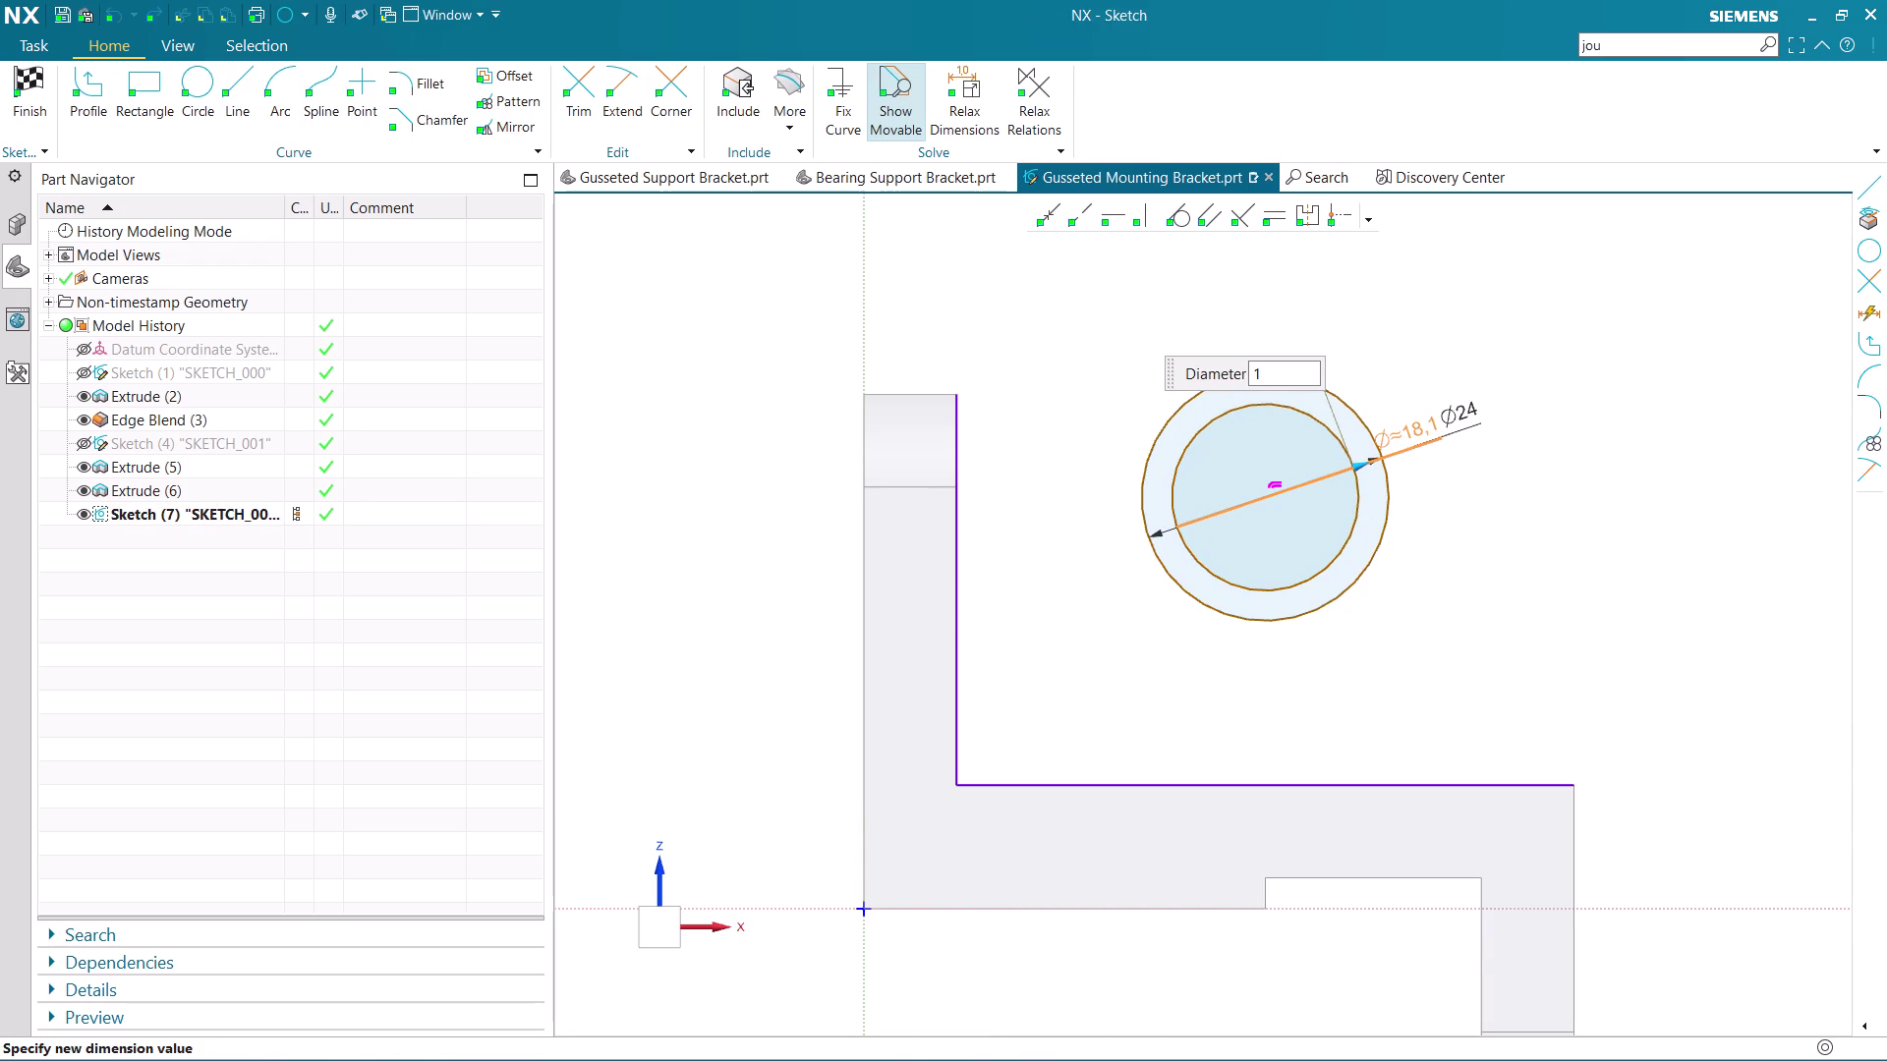
key(6)
key(Return)
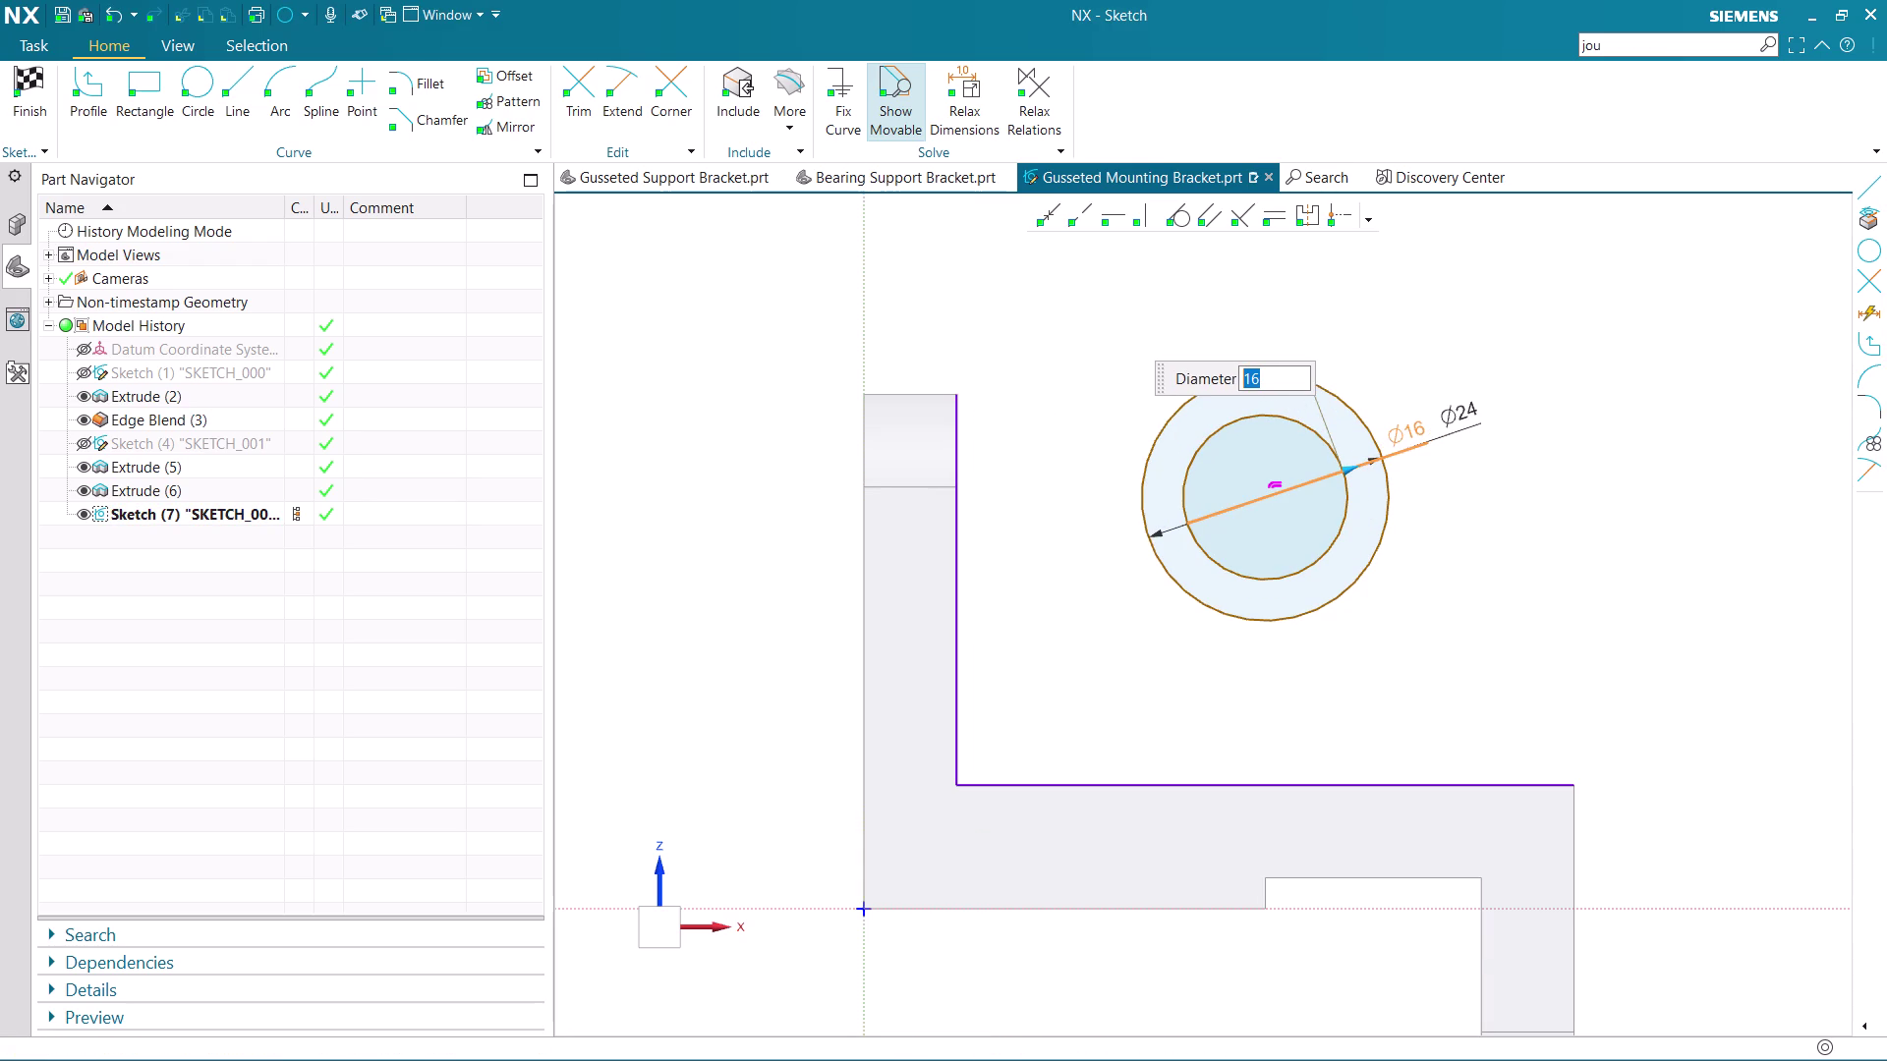
middle_click(1390, 366)
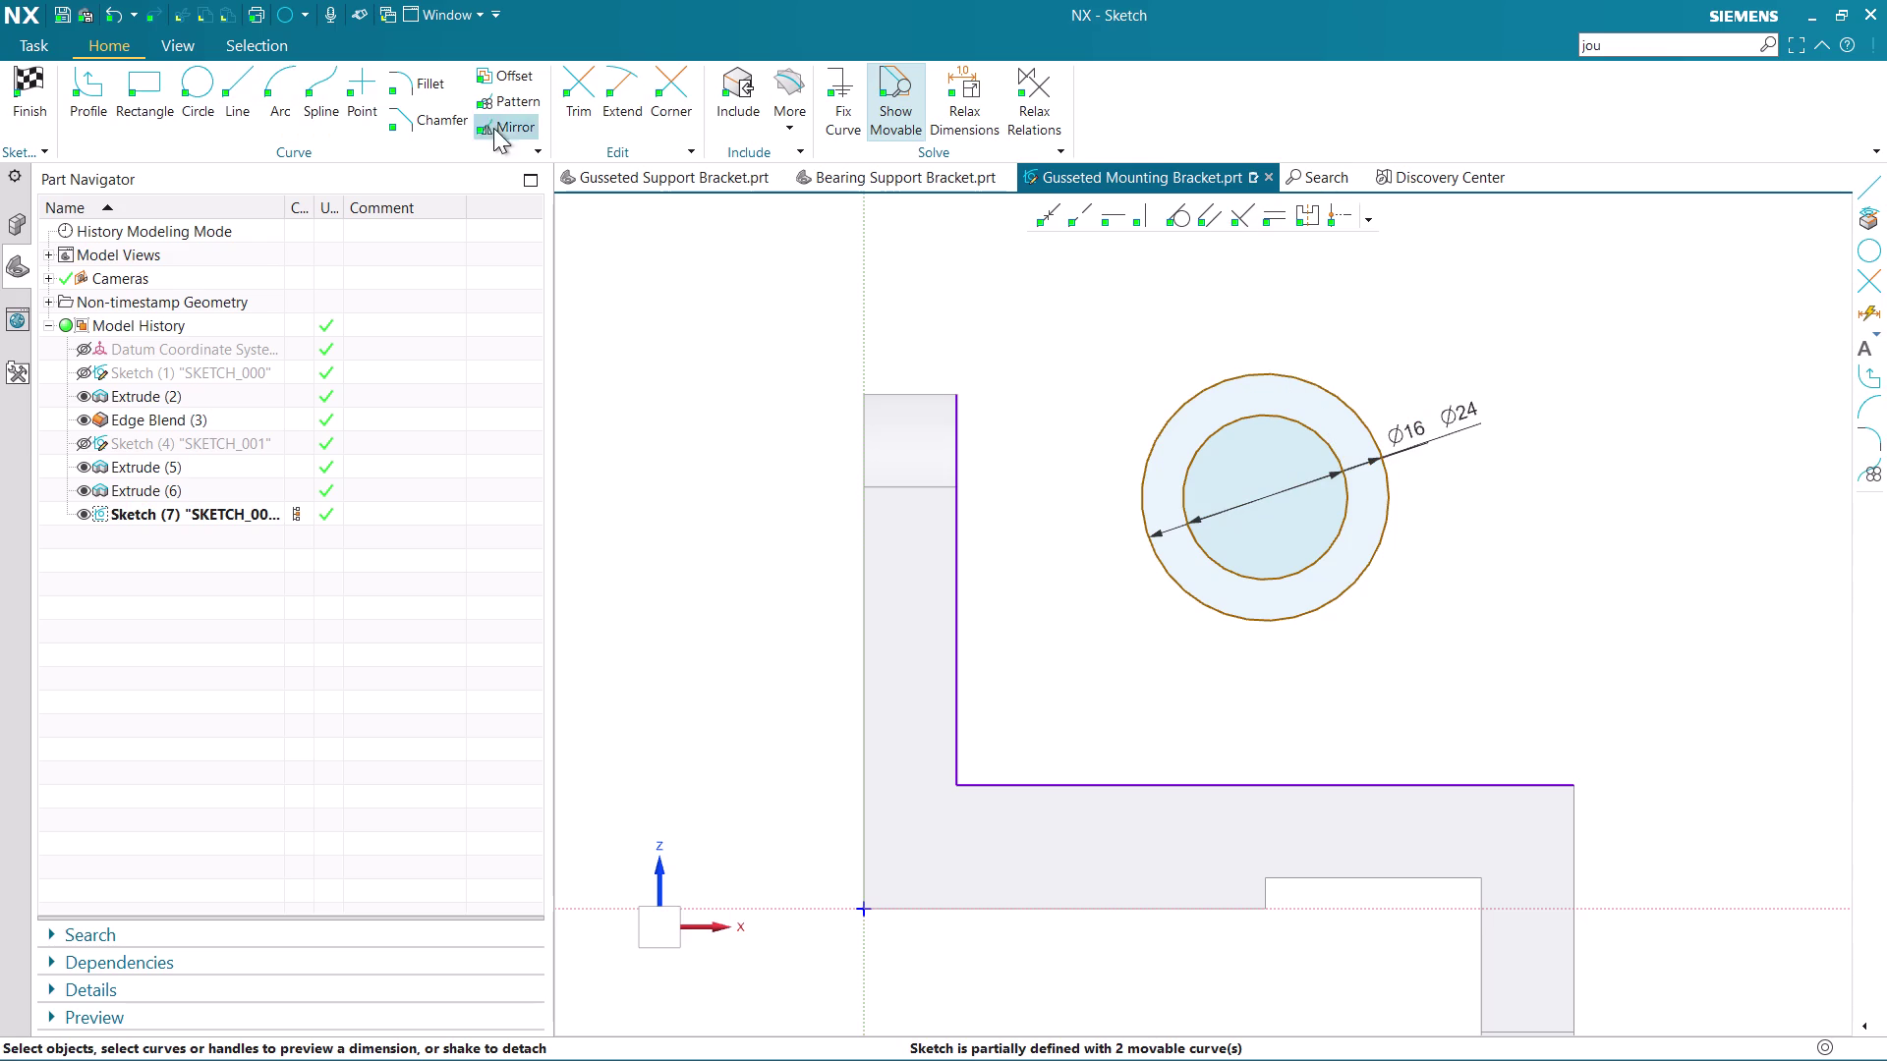
Dimension the circle centre 20 vertically above the horizontal flange edge.
key(d)
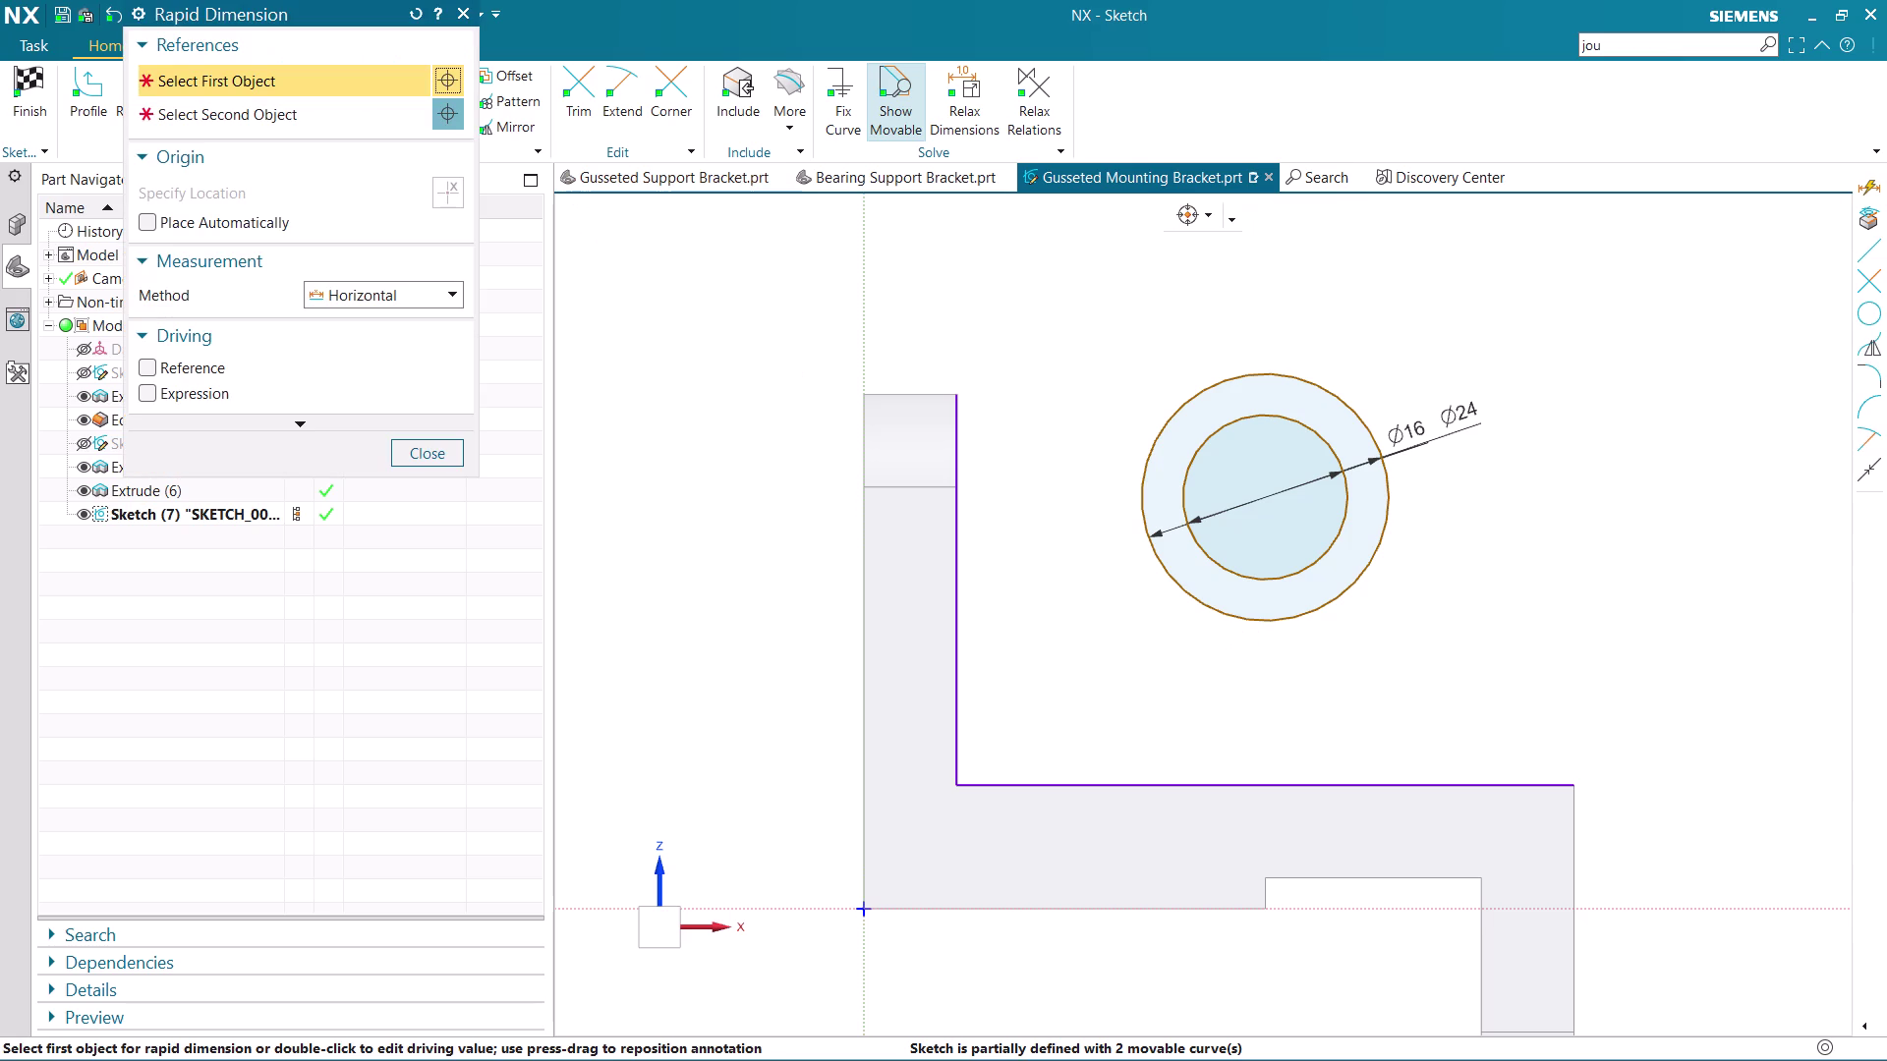
click(1260, 497)
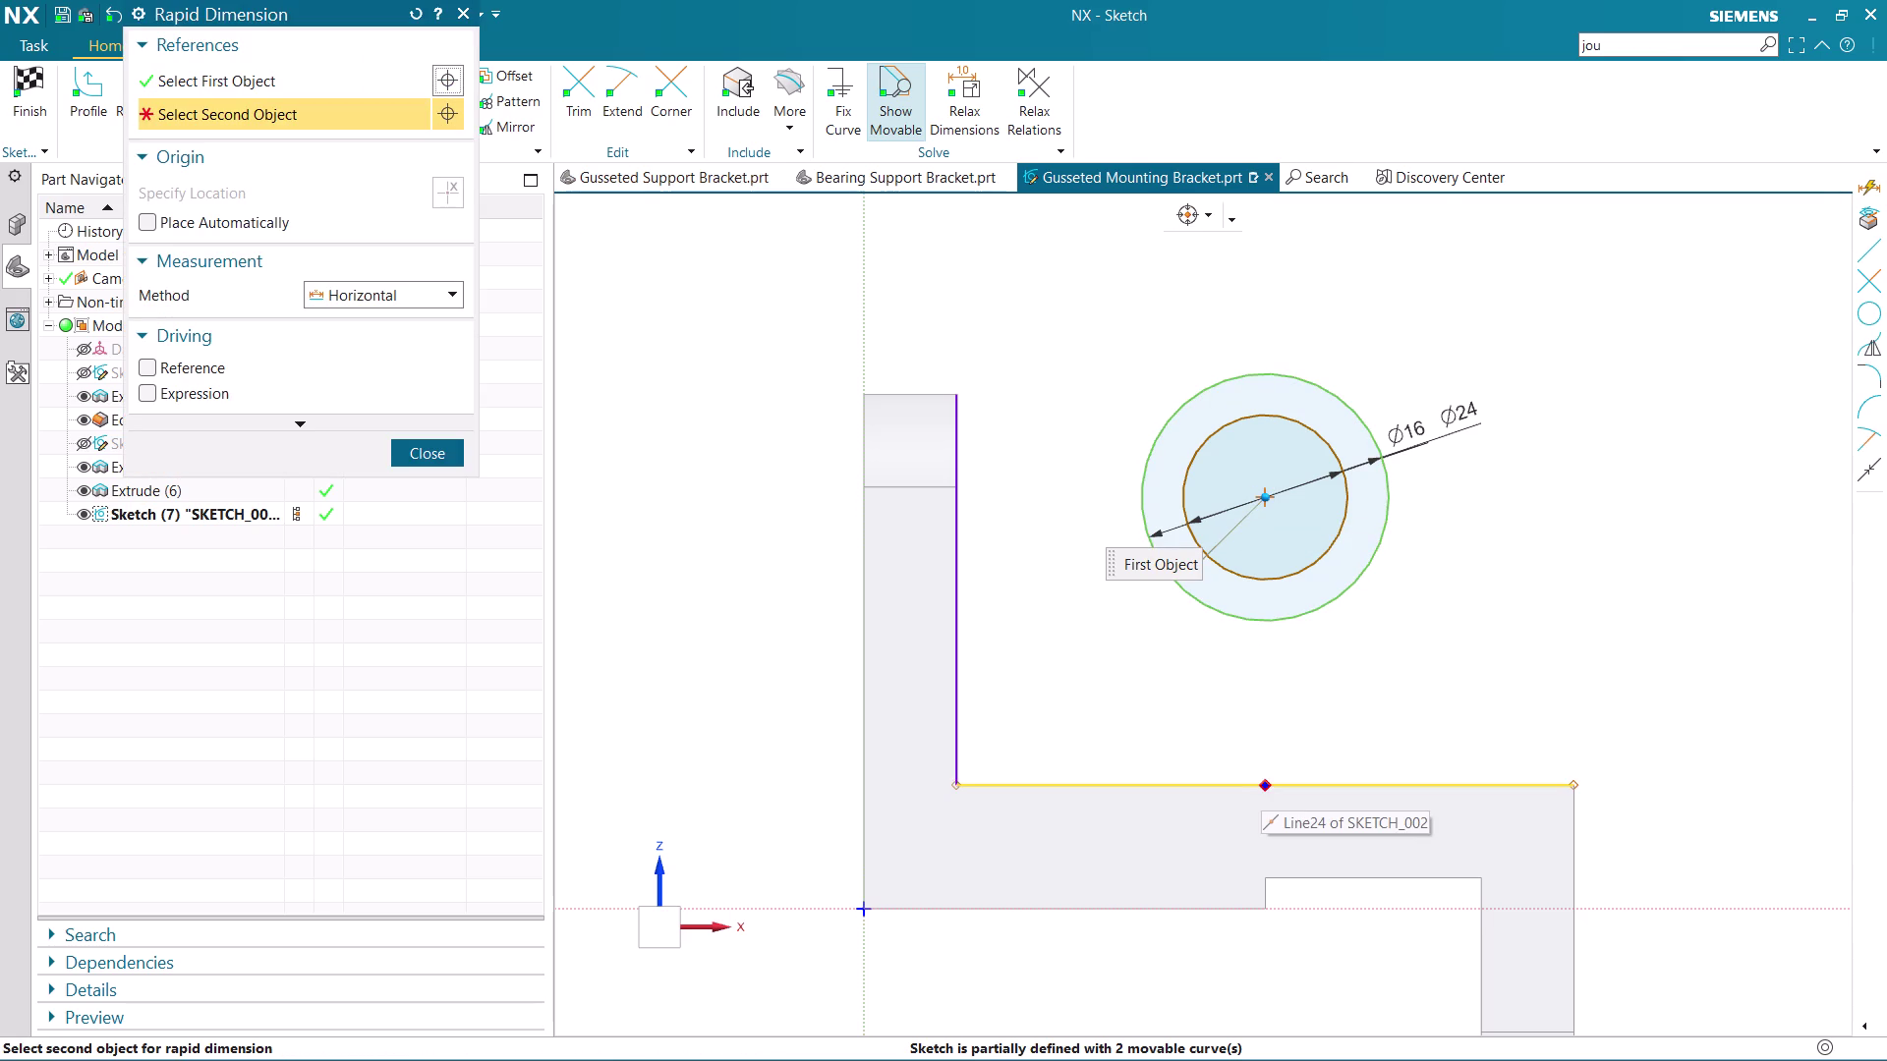
click(1257, 781)
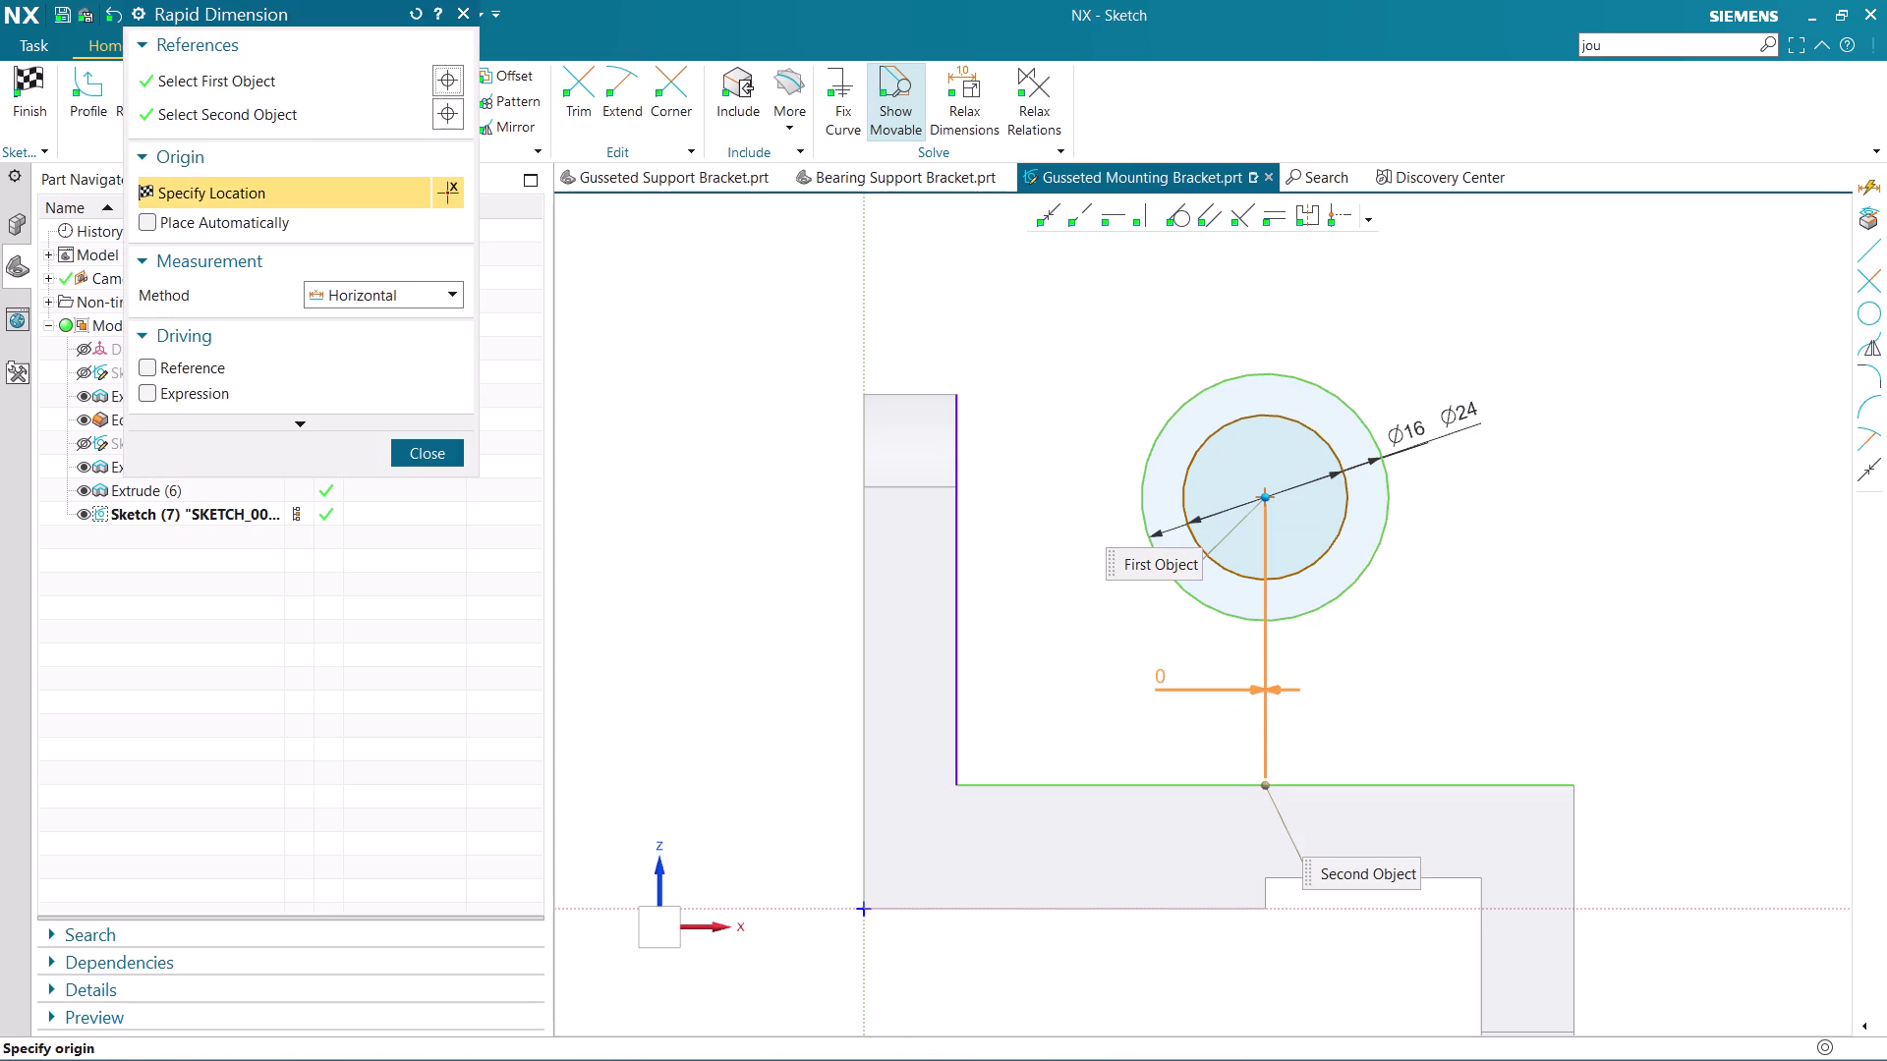
click(413, 291)
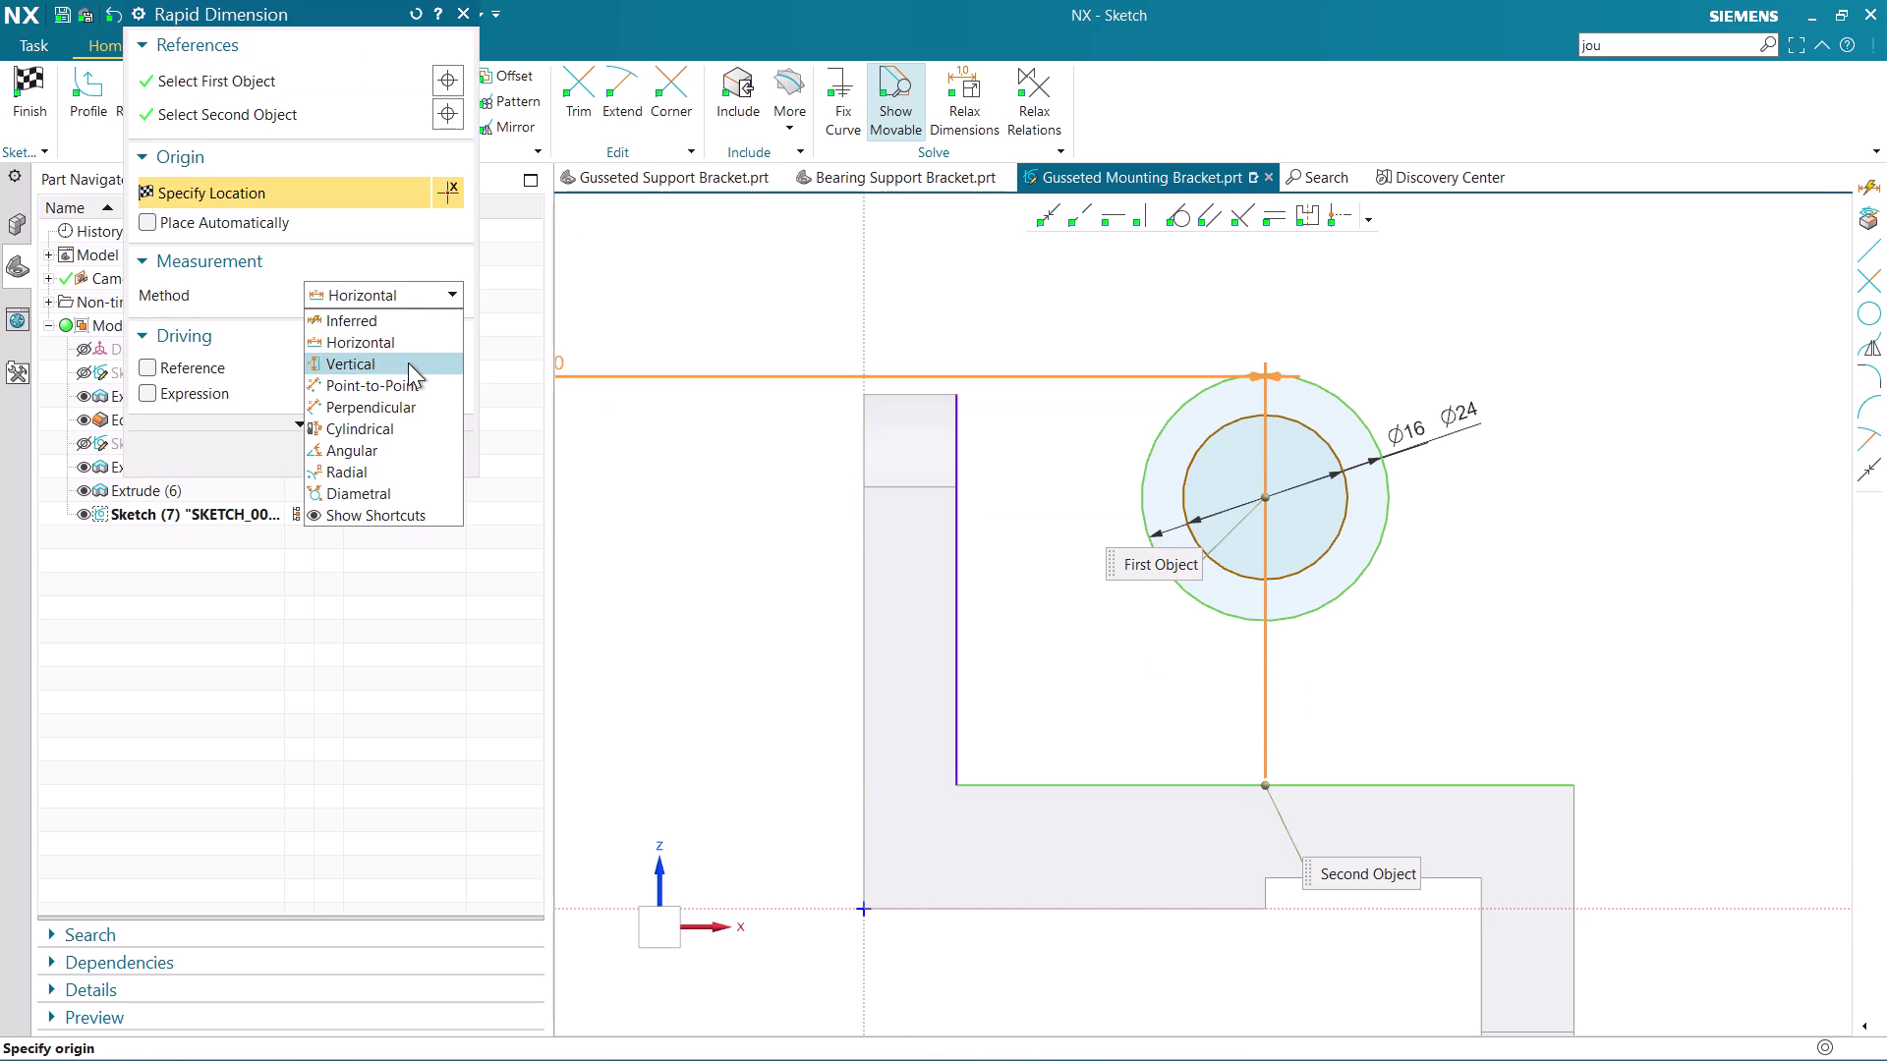
click(408, 362)
click(1085, 698)
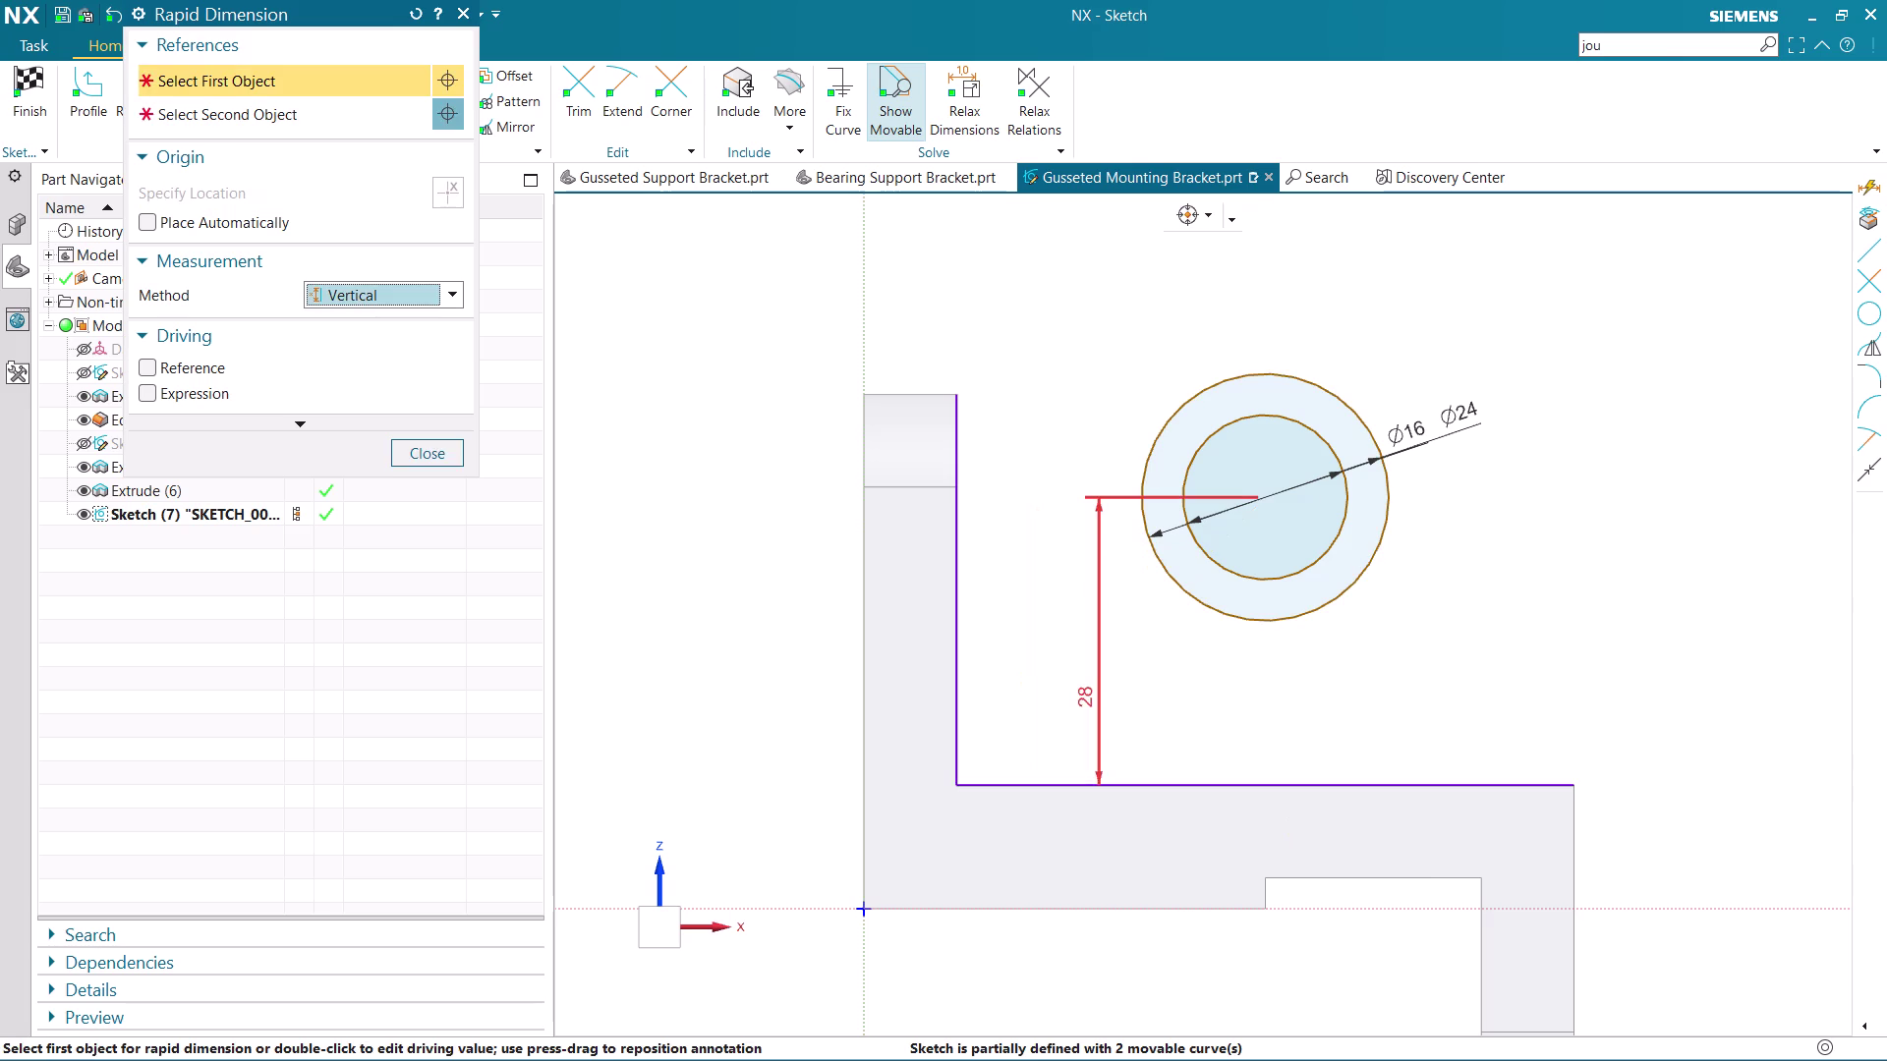
double_click(1082, 698)
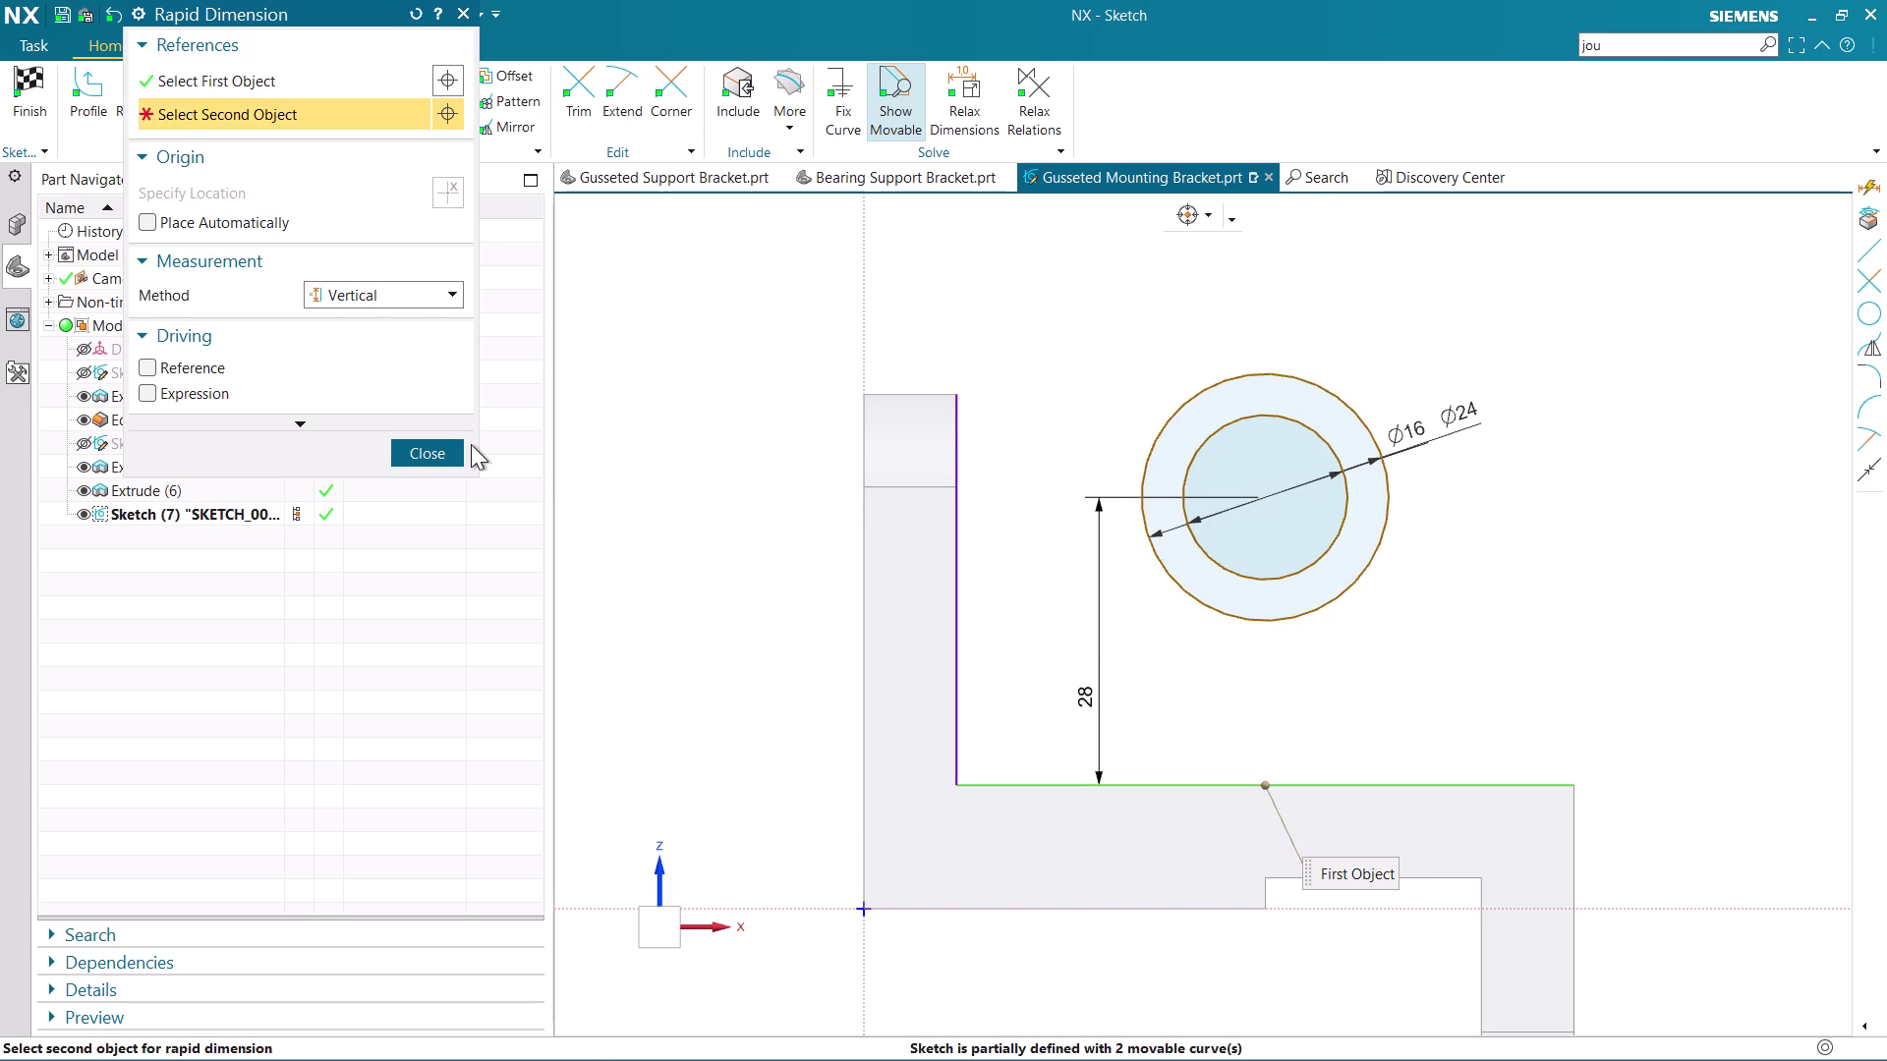
click(450, 444)
double_click(1075, 701)
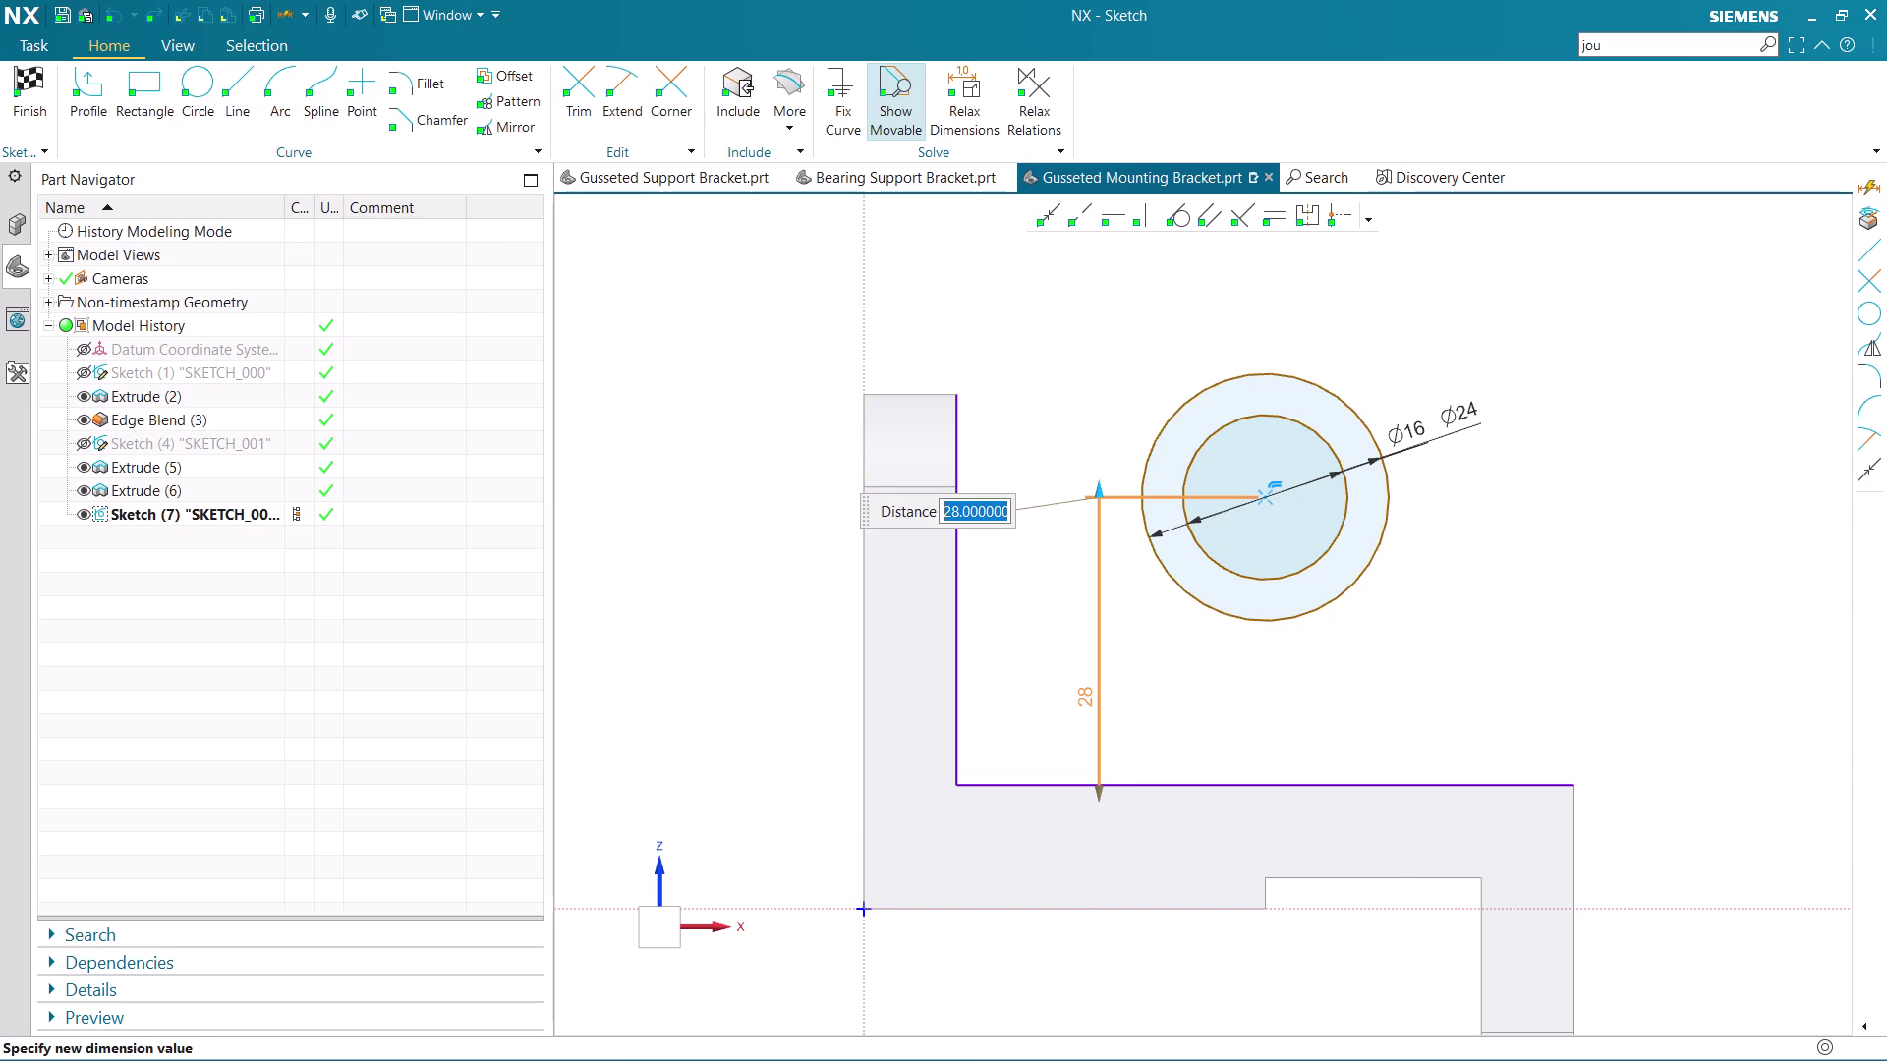
text(20)
key(Return)
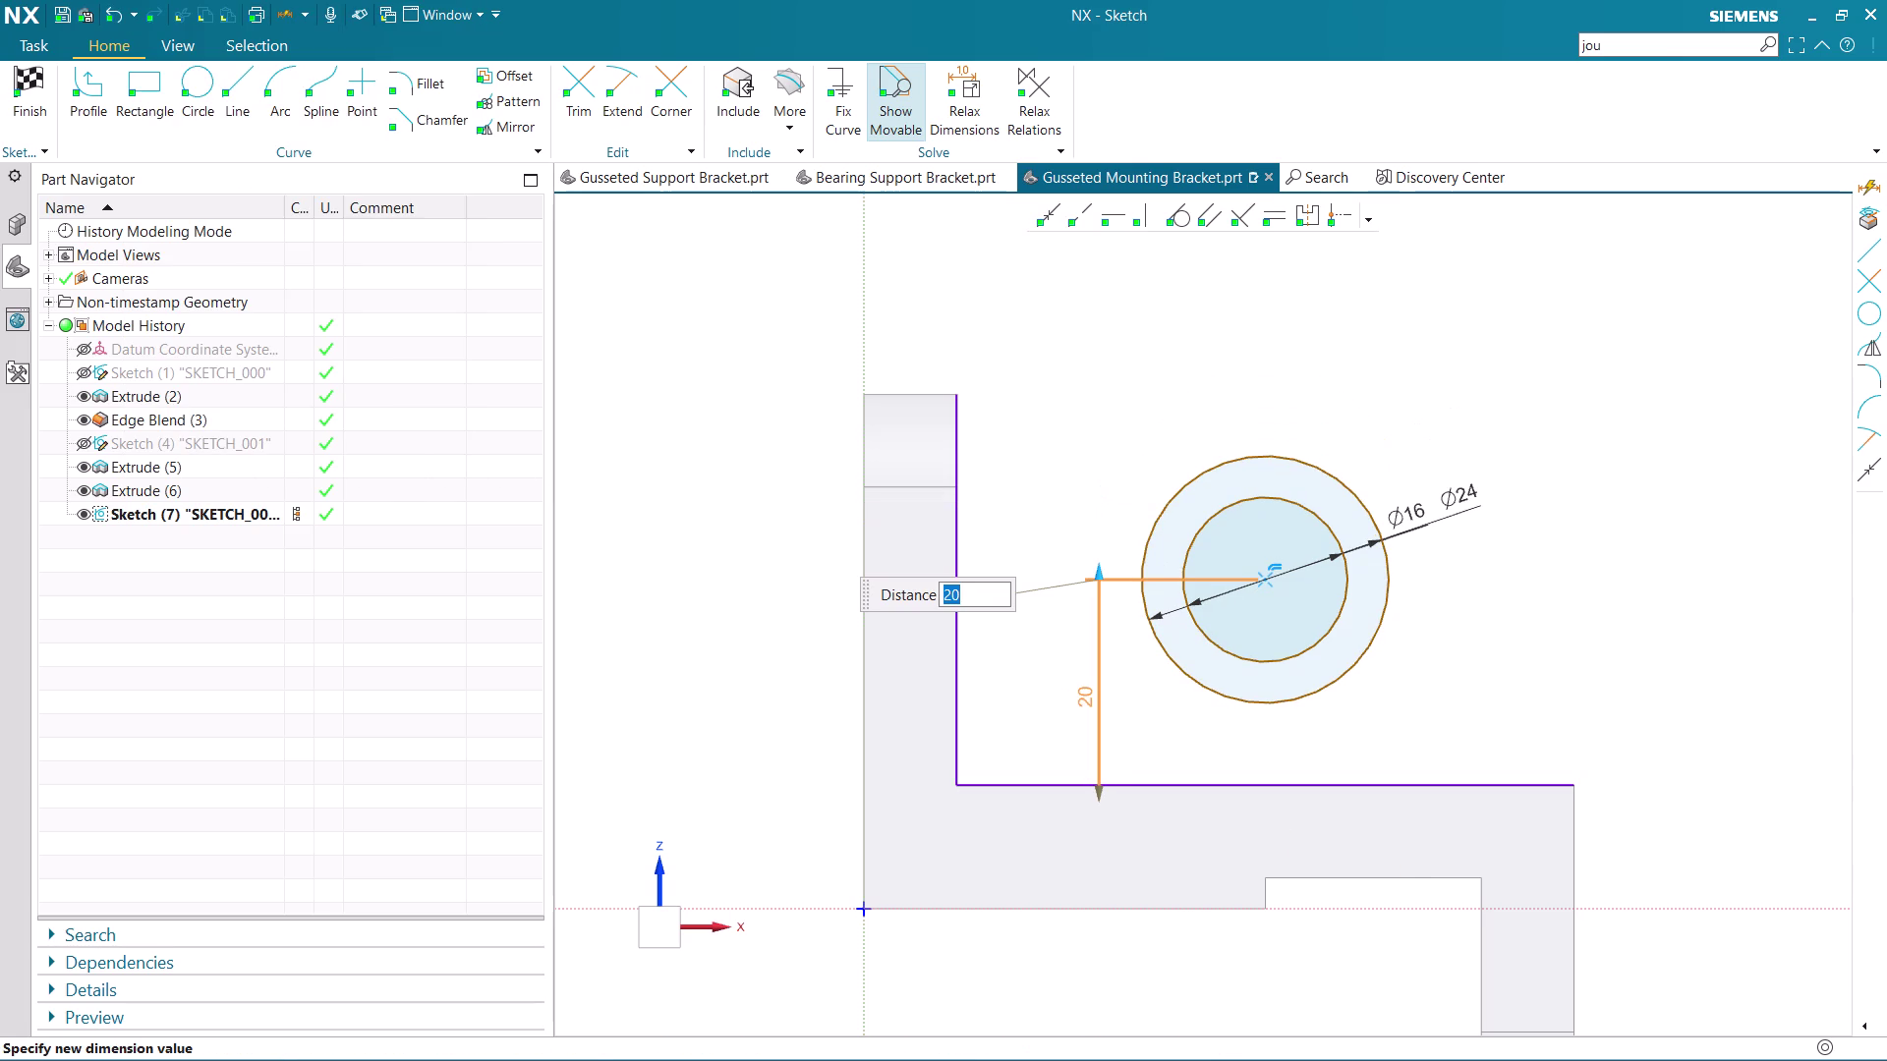
middle_click(1521, 568)
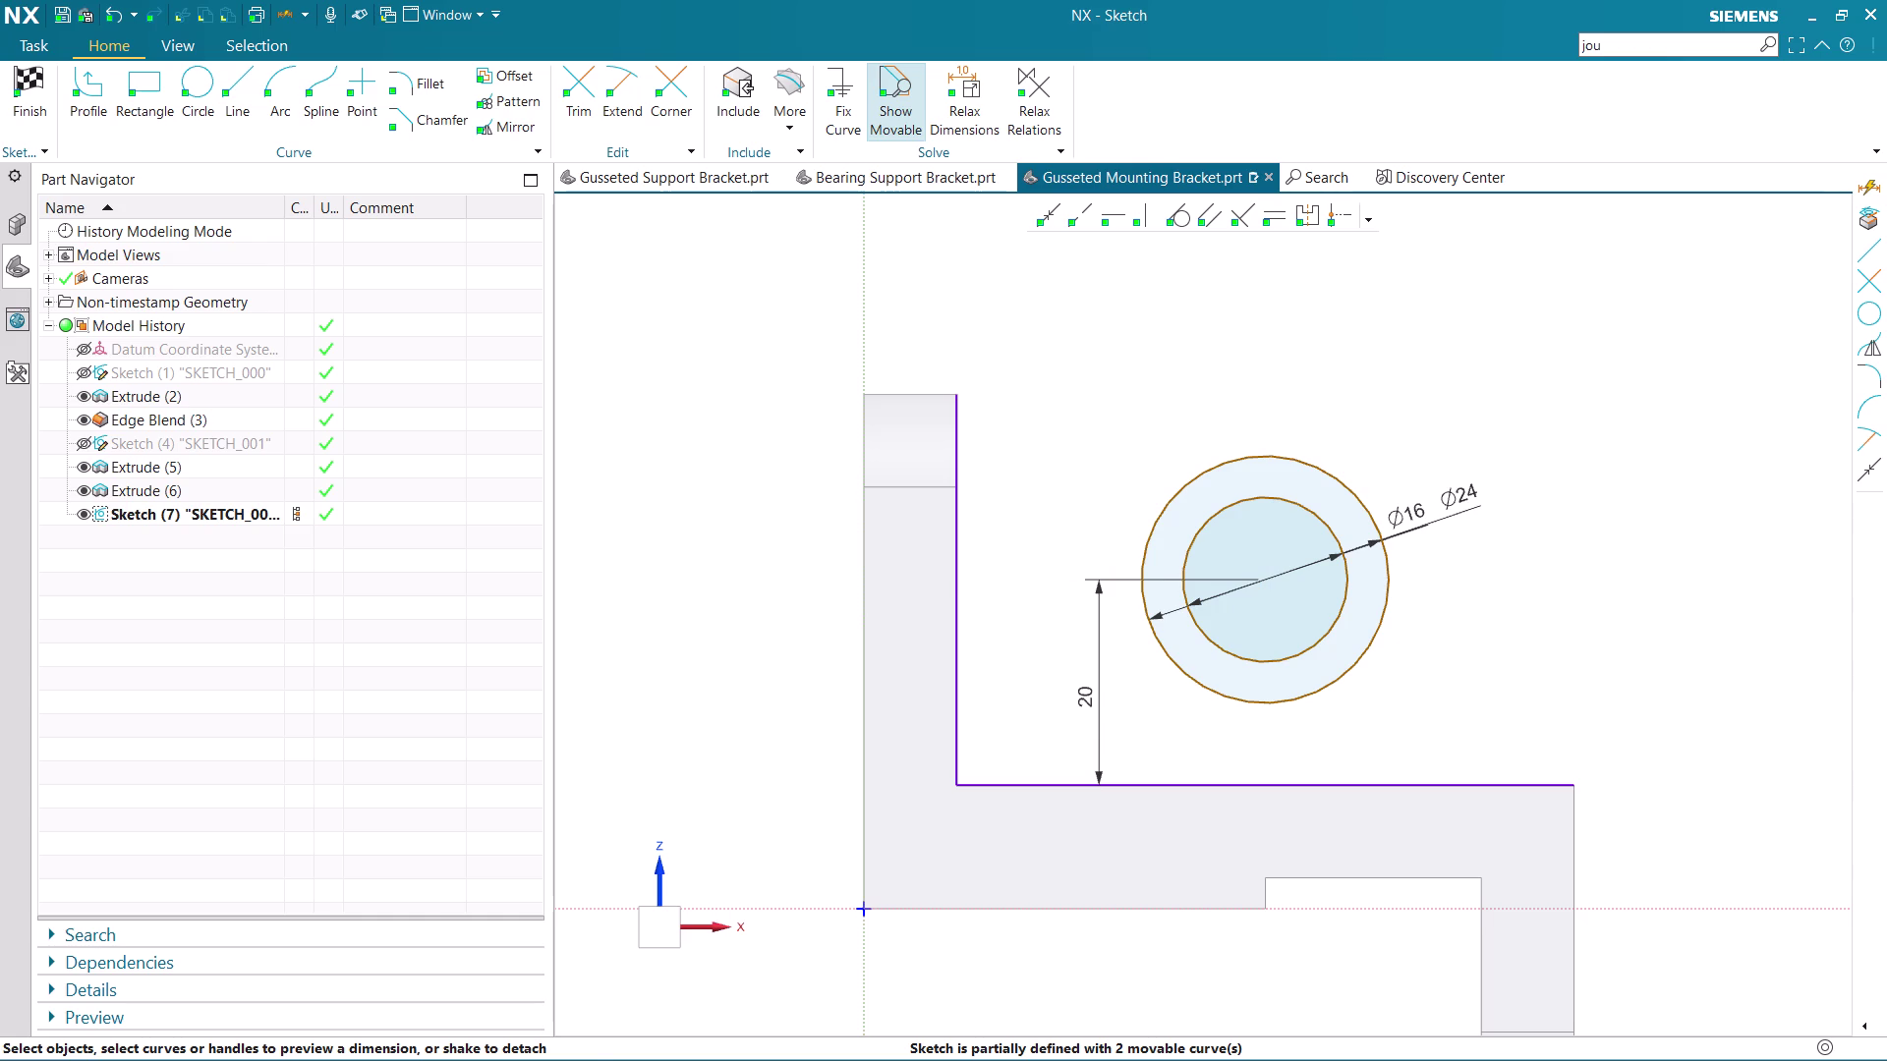
Dimension the circle centre 32 horizontally from the flange's right end.
key(d)
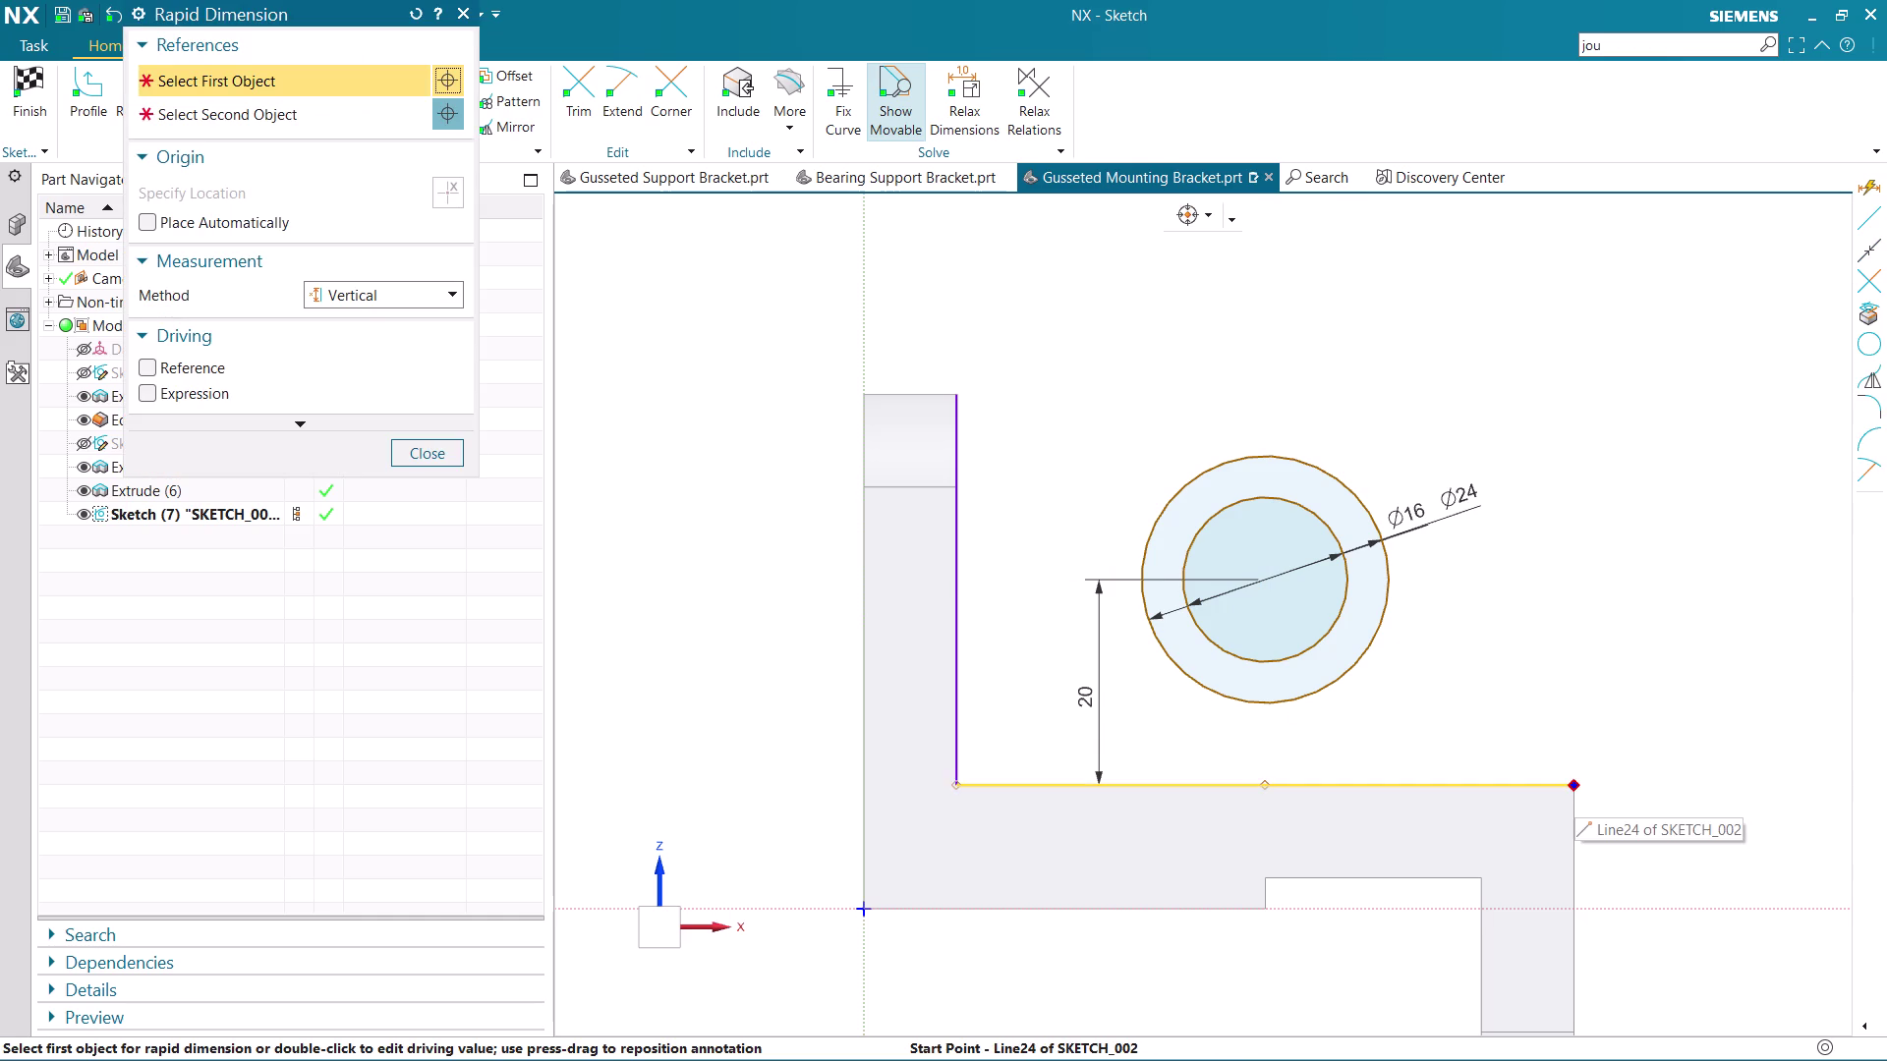
click(1574, 782)
click(335, 307)
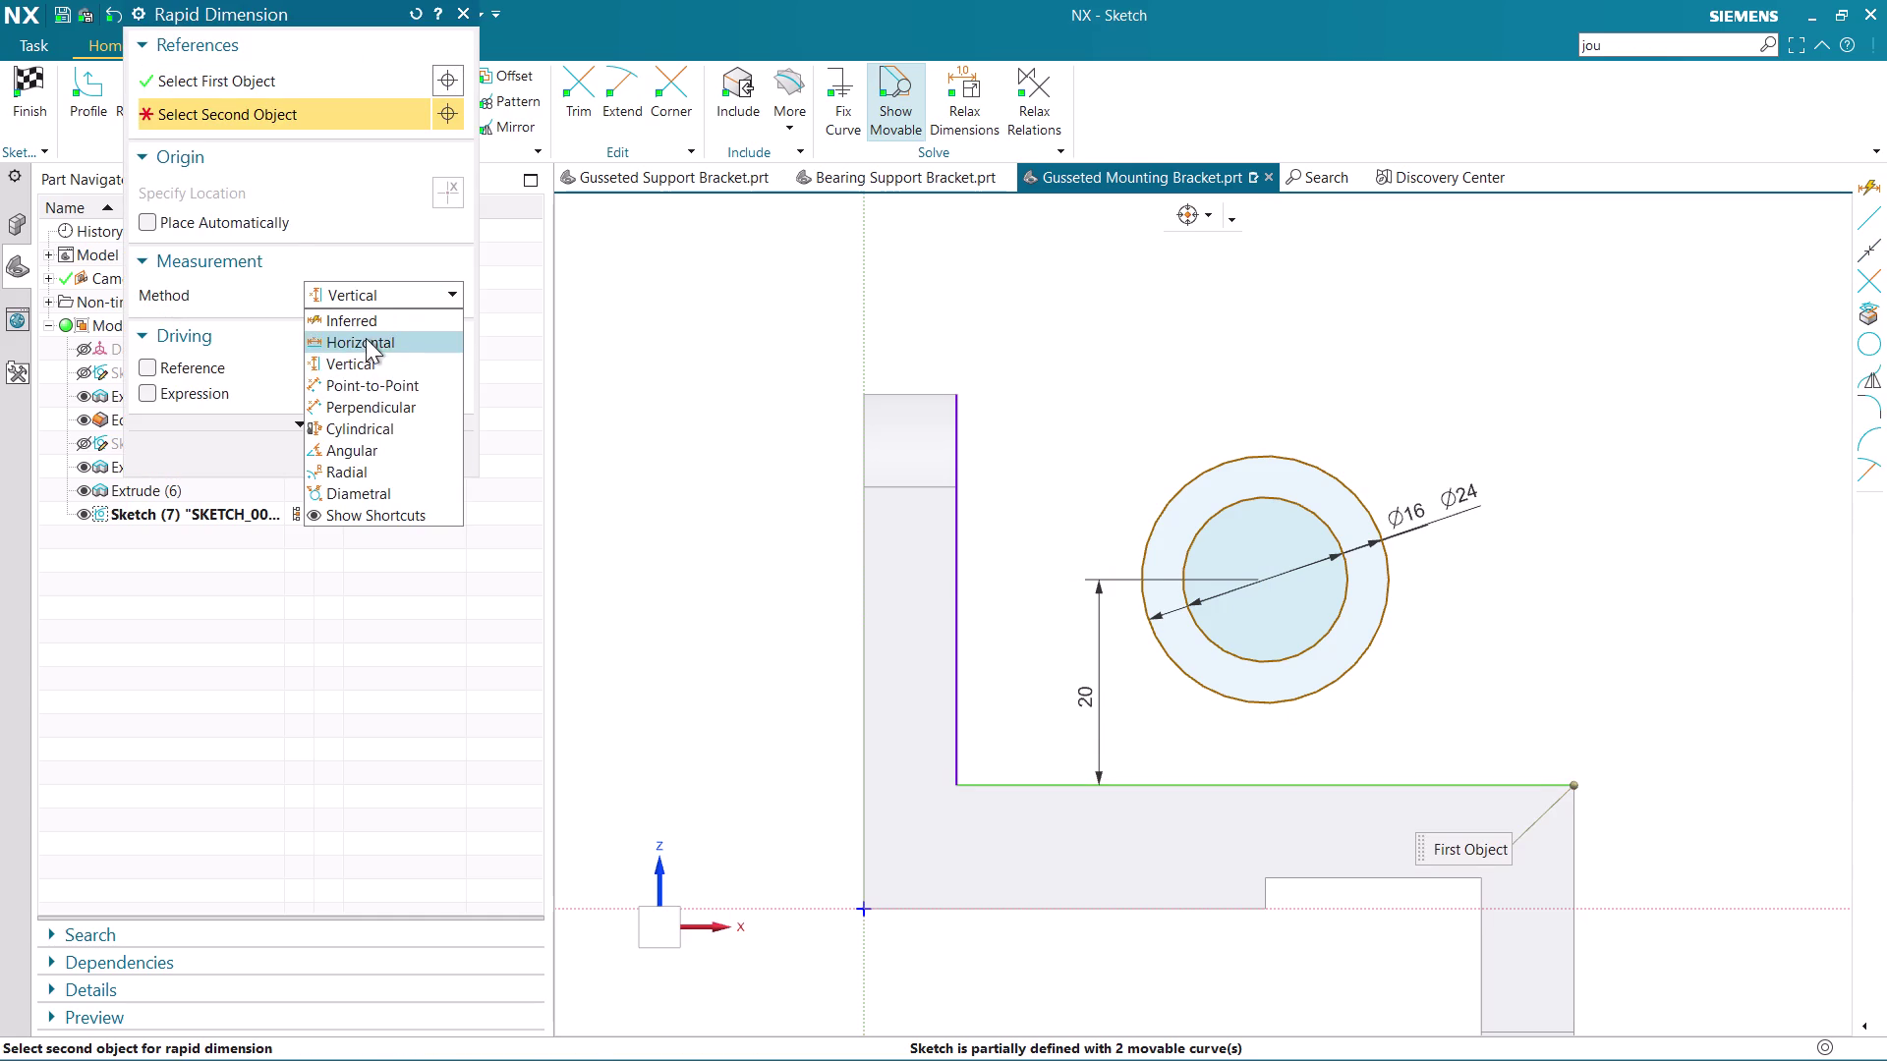
click(380, 339)
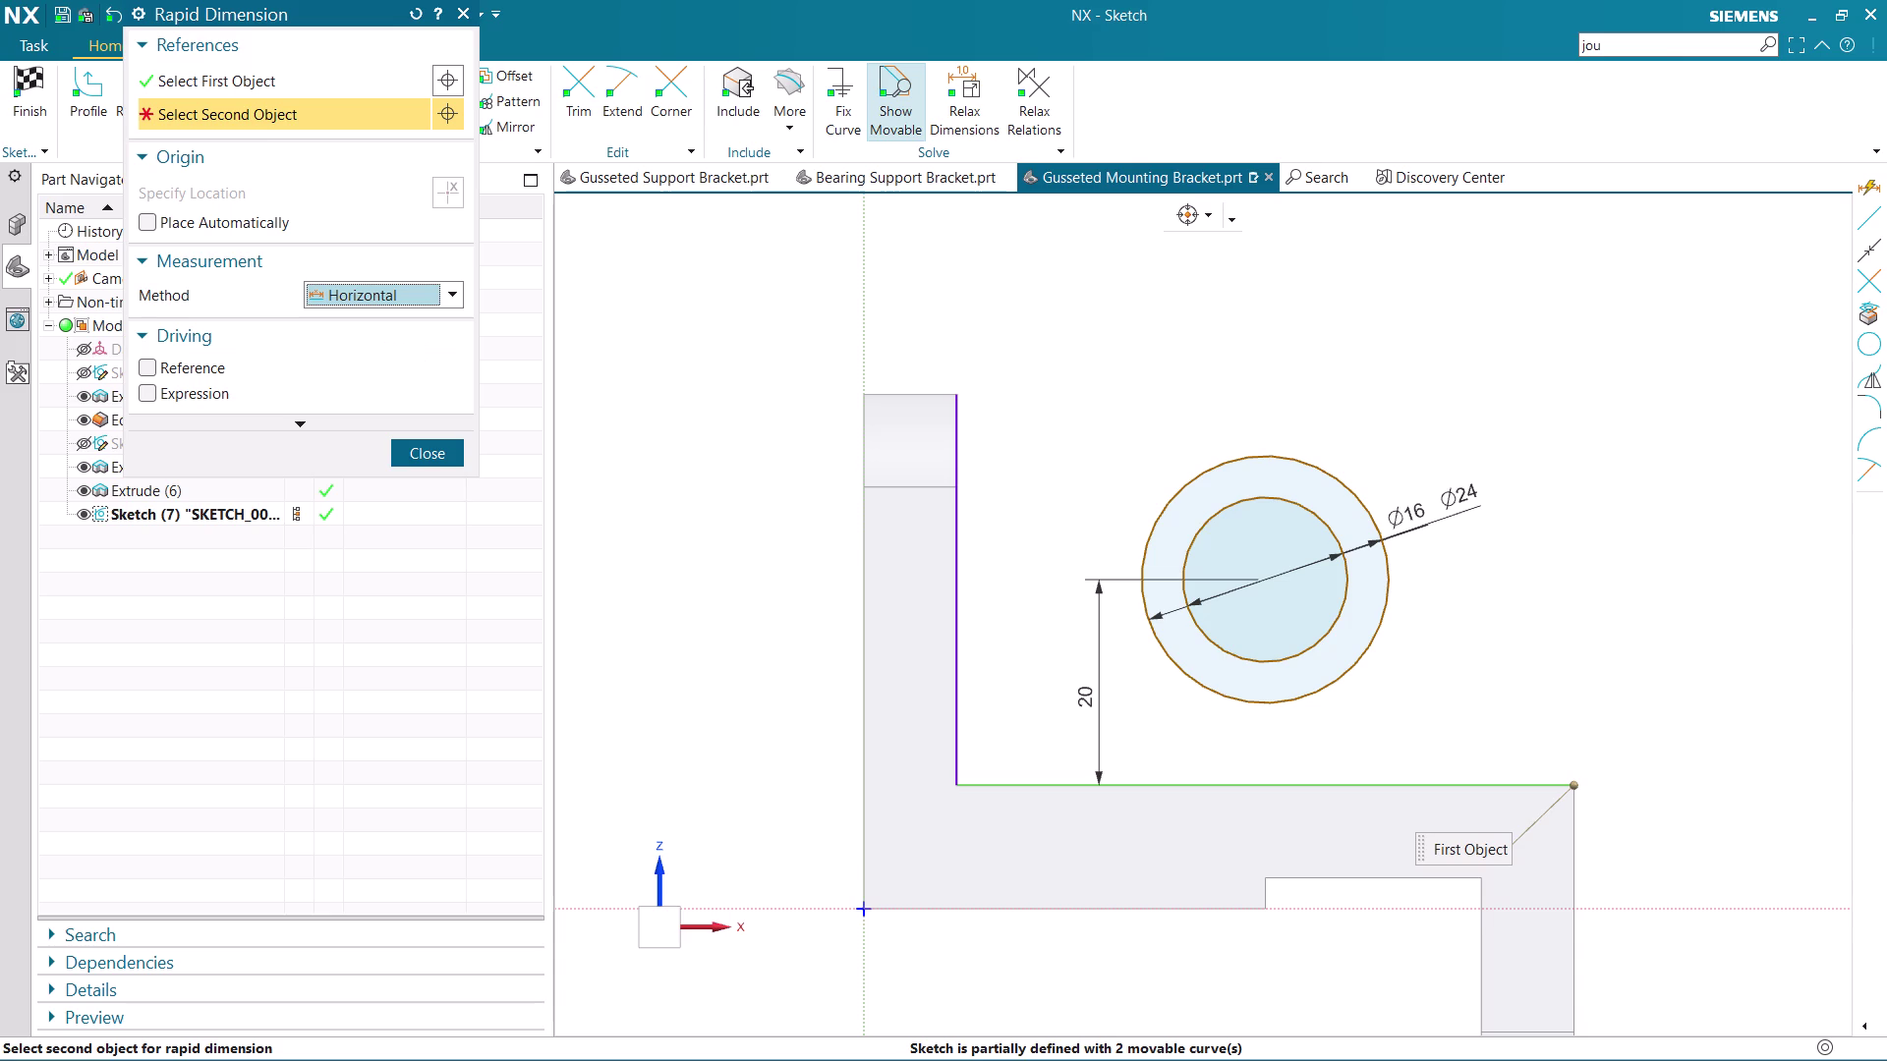
click(1269, 584)
click(1440, 729)
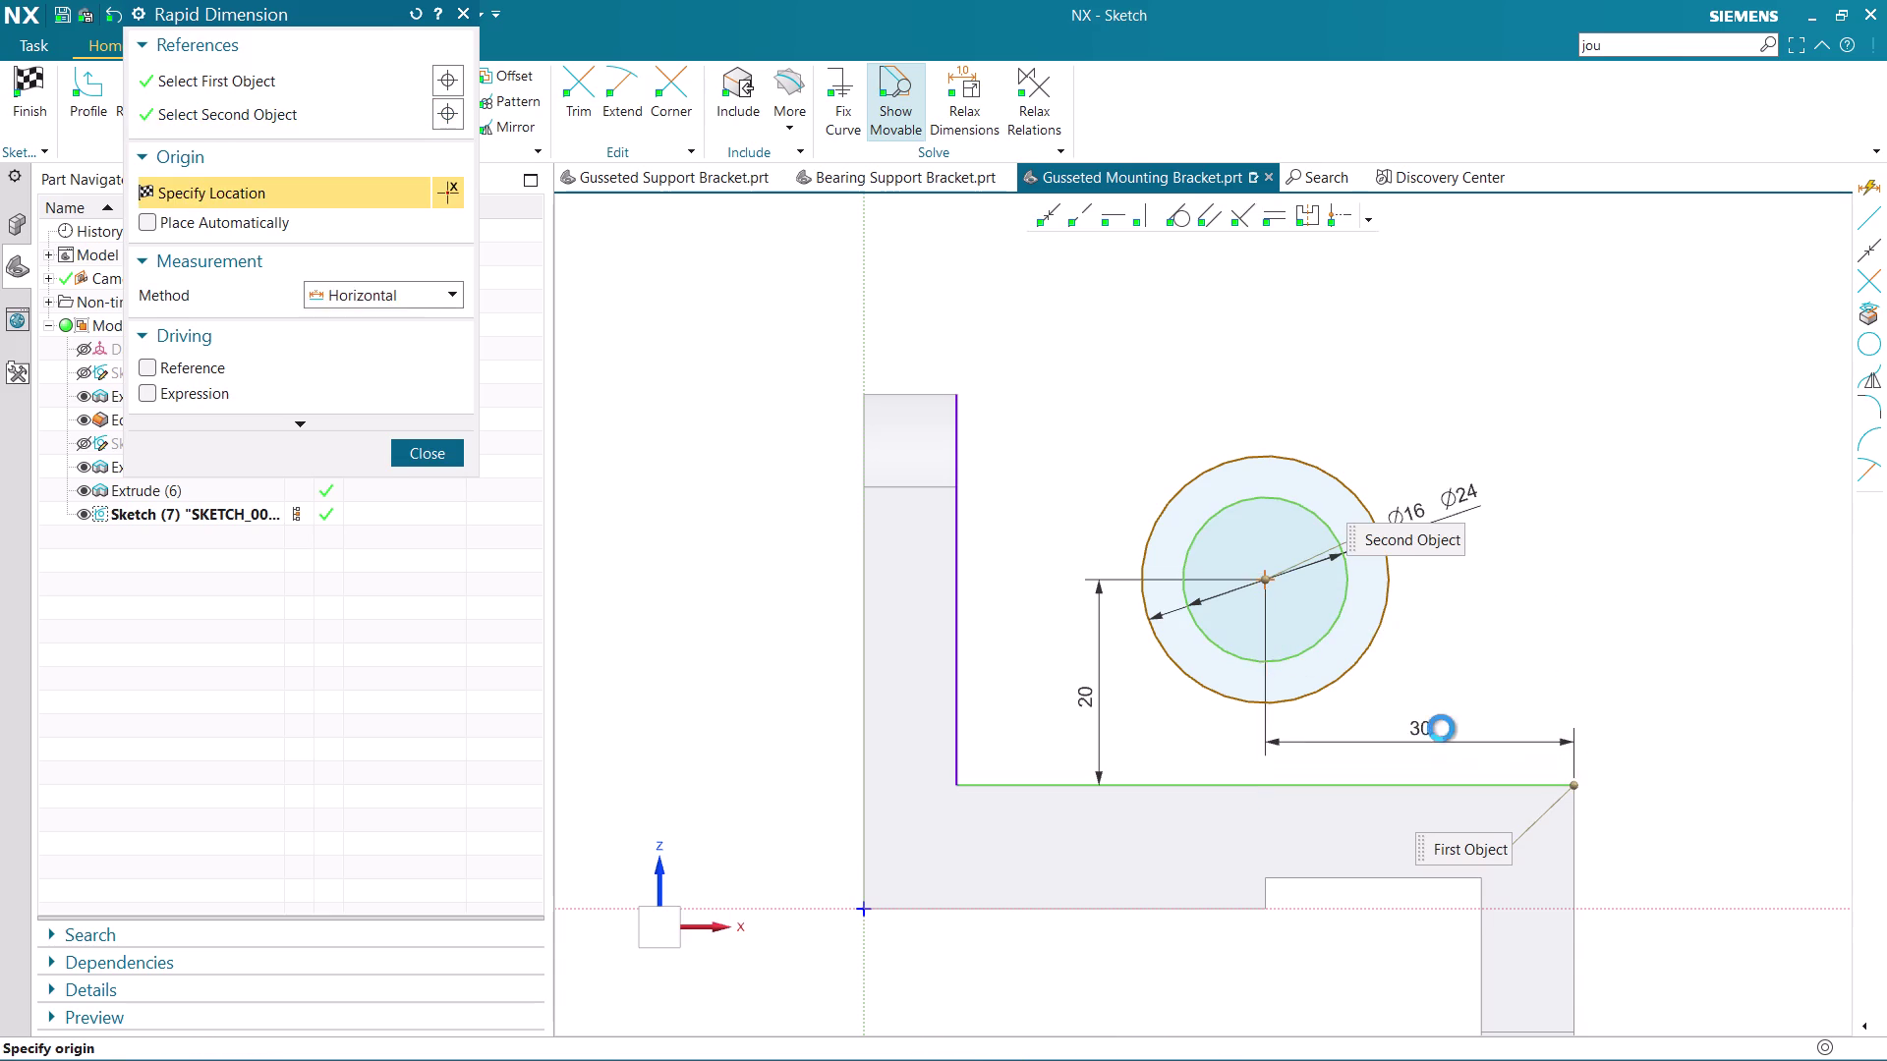
double_click(1426, 724)
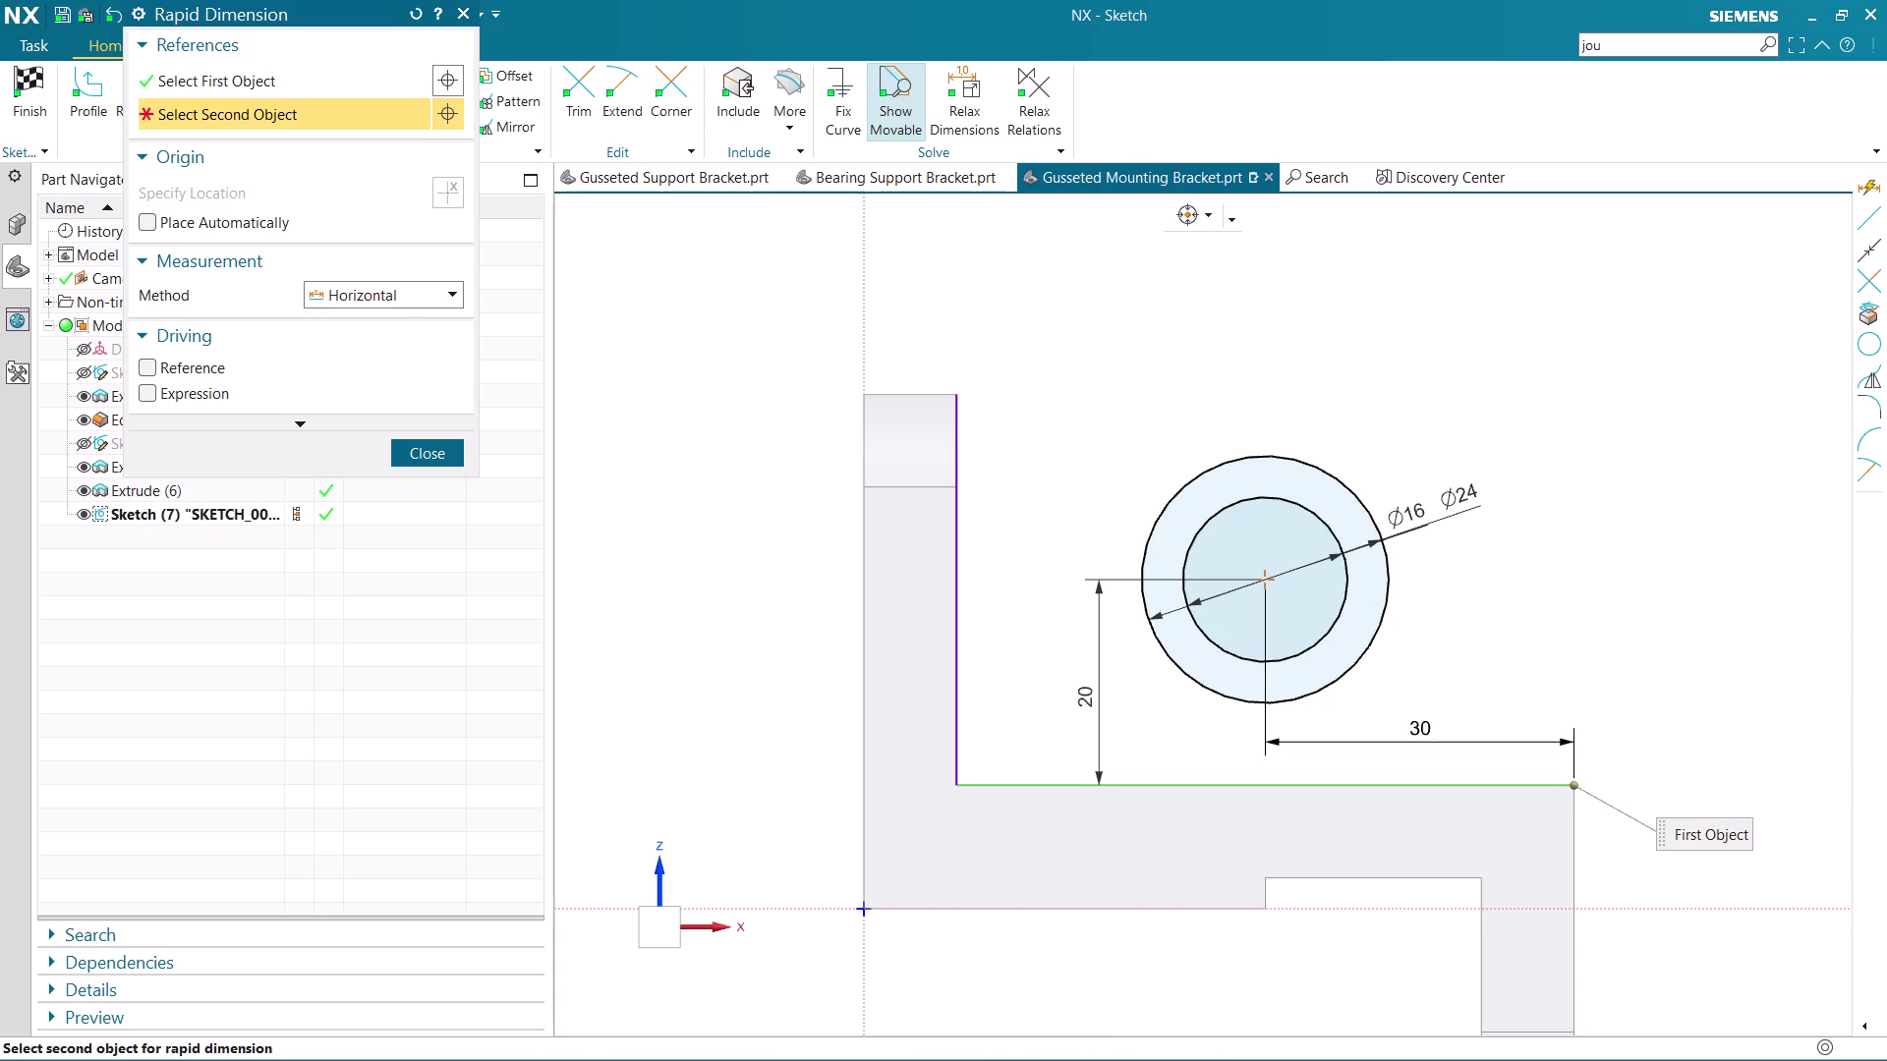
click(427, 445)
double_click(1430, 726)
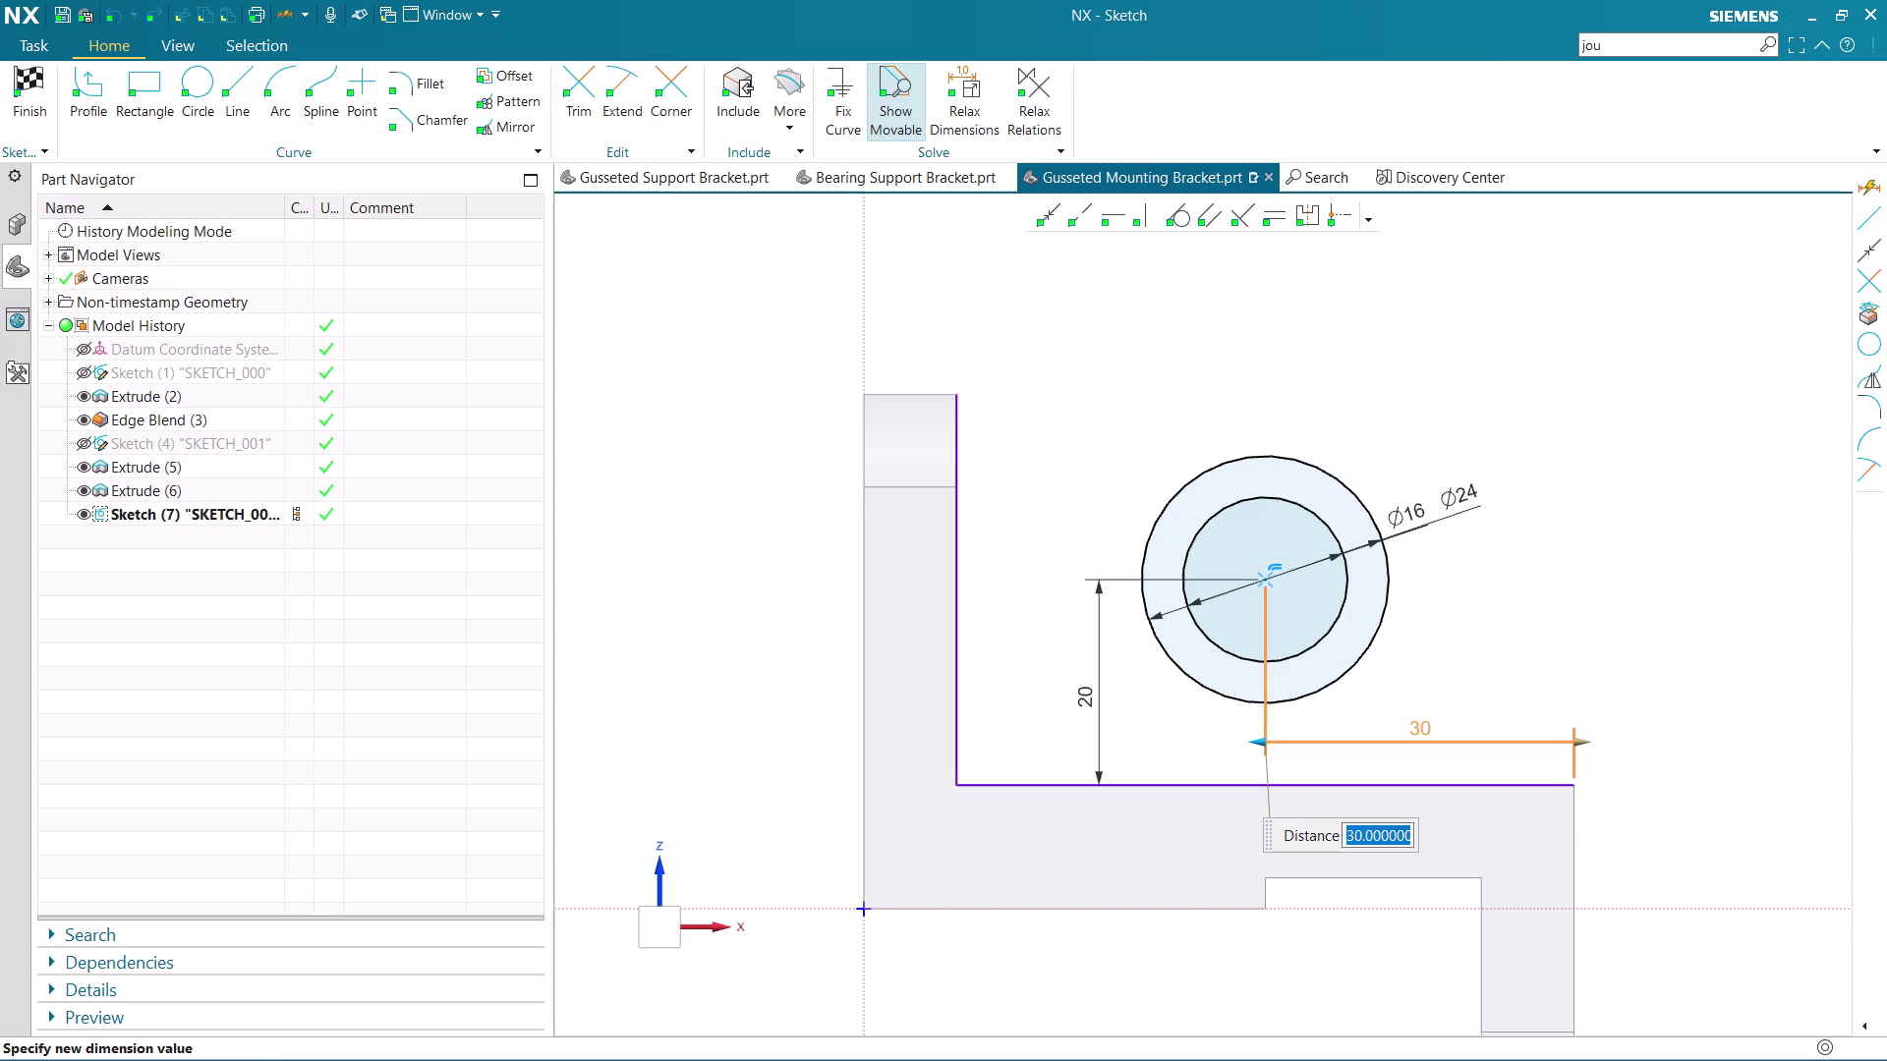
text(32)
key(Return)
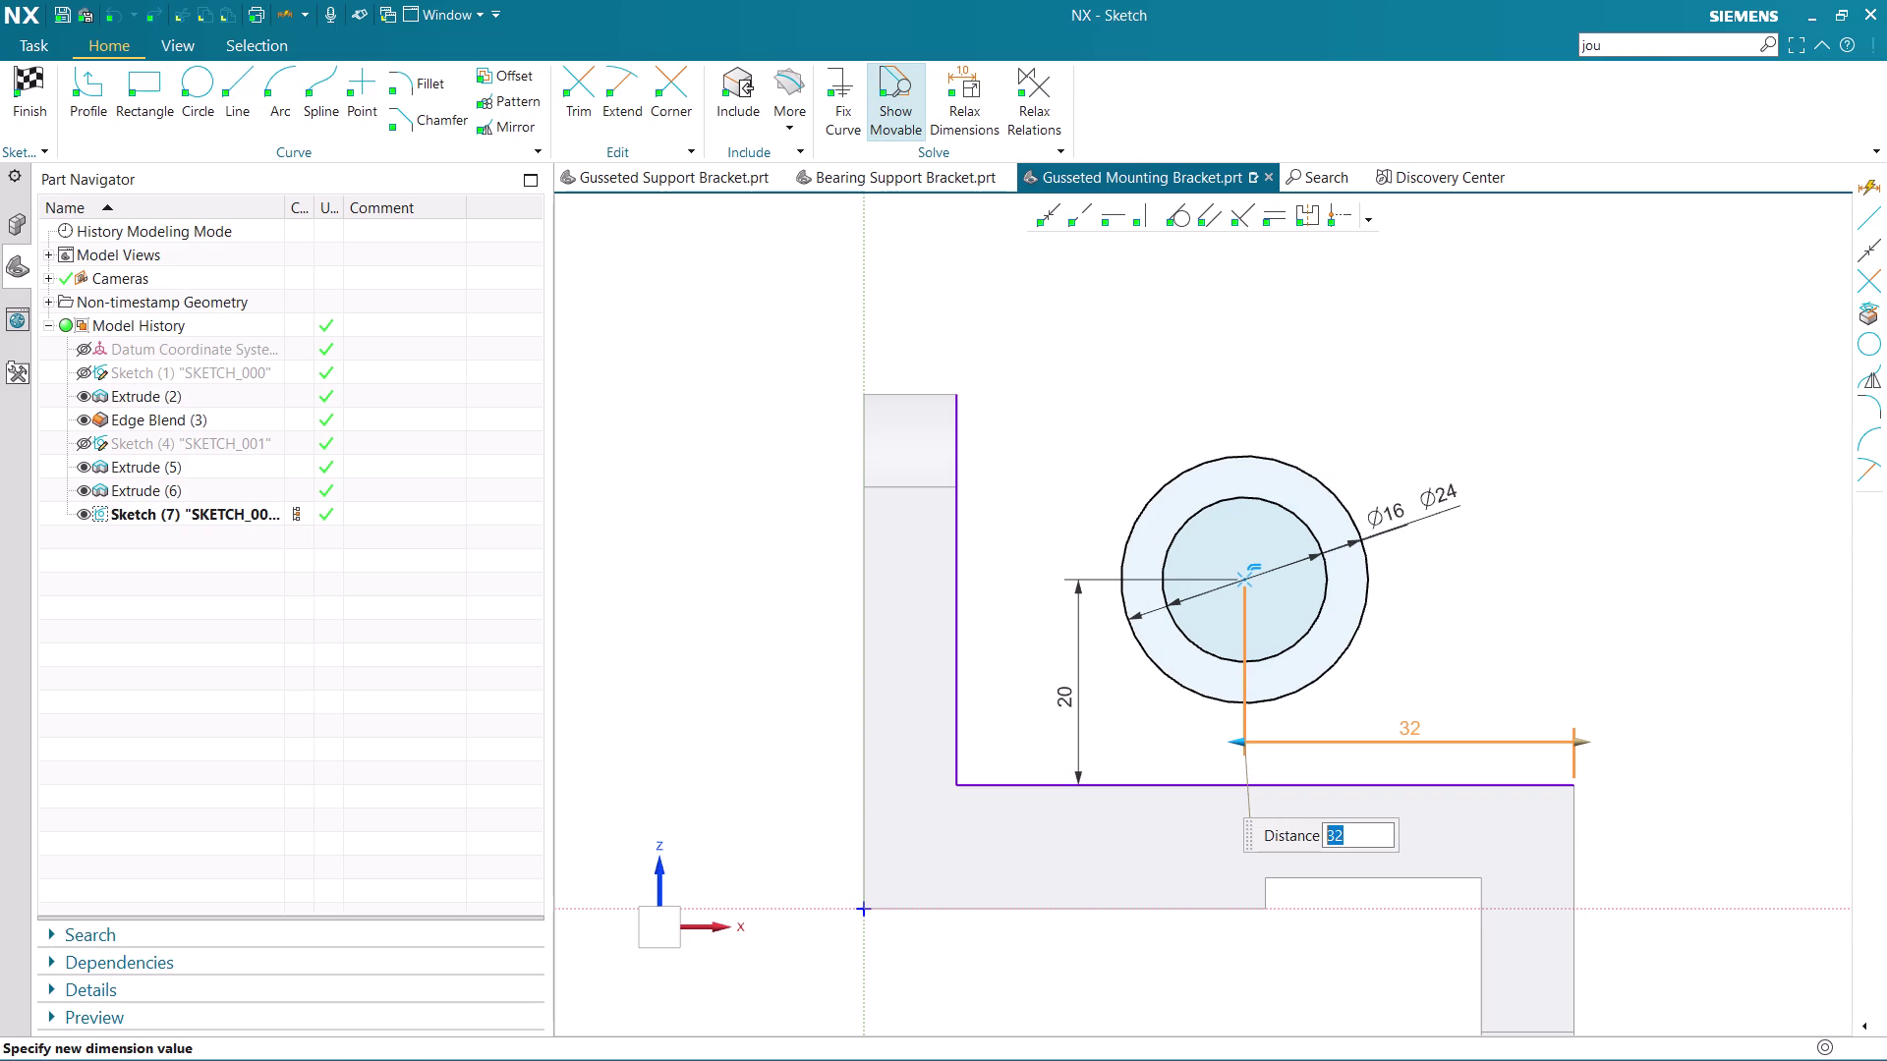
click(1475, 621)
Delete a selected sketch item and finish the sketch.
scroll(down, 3)
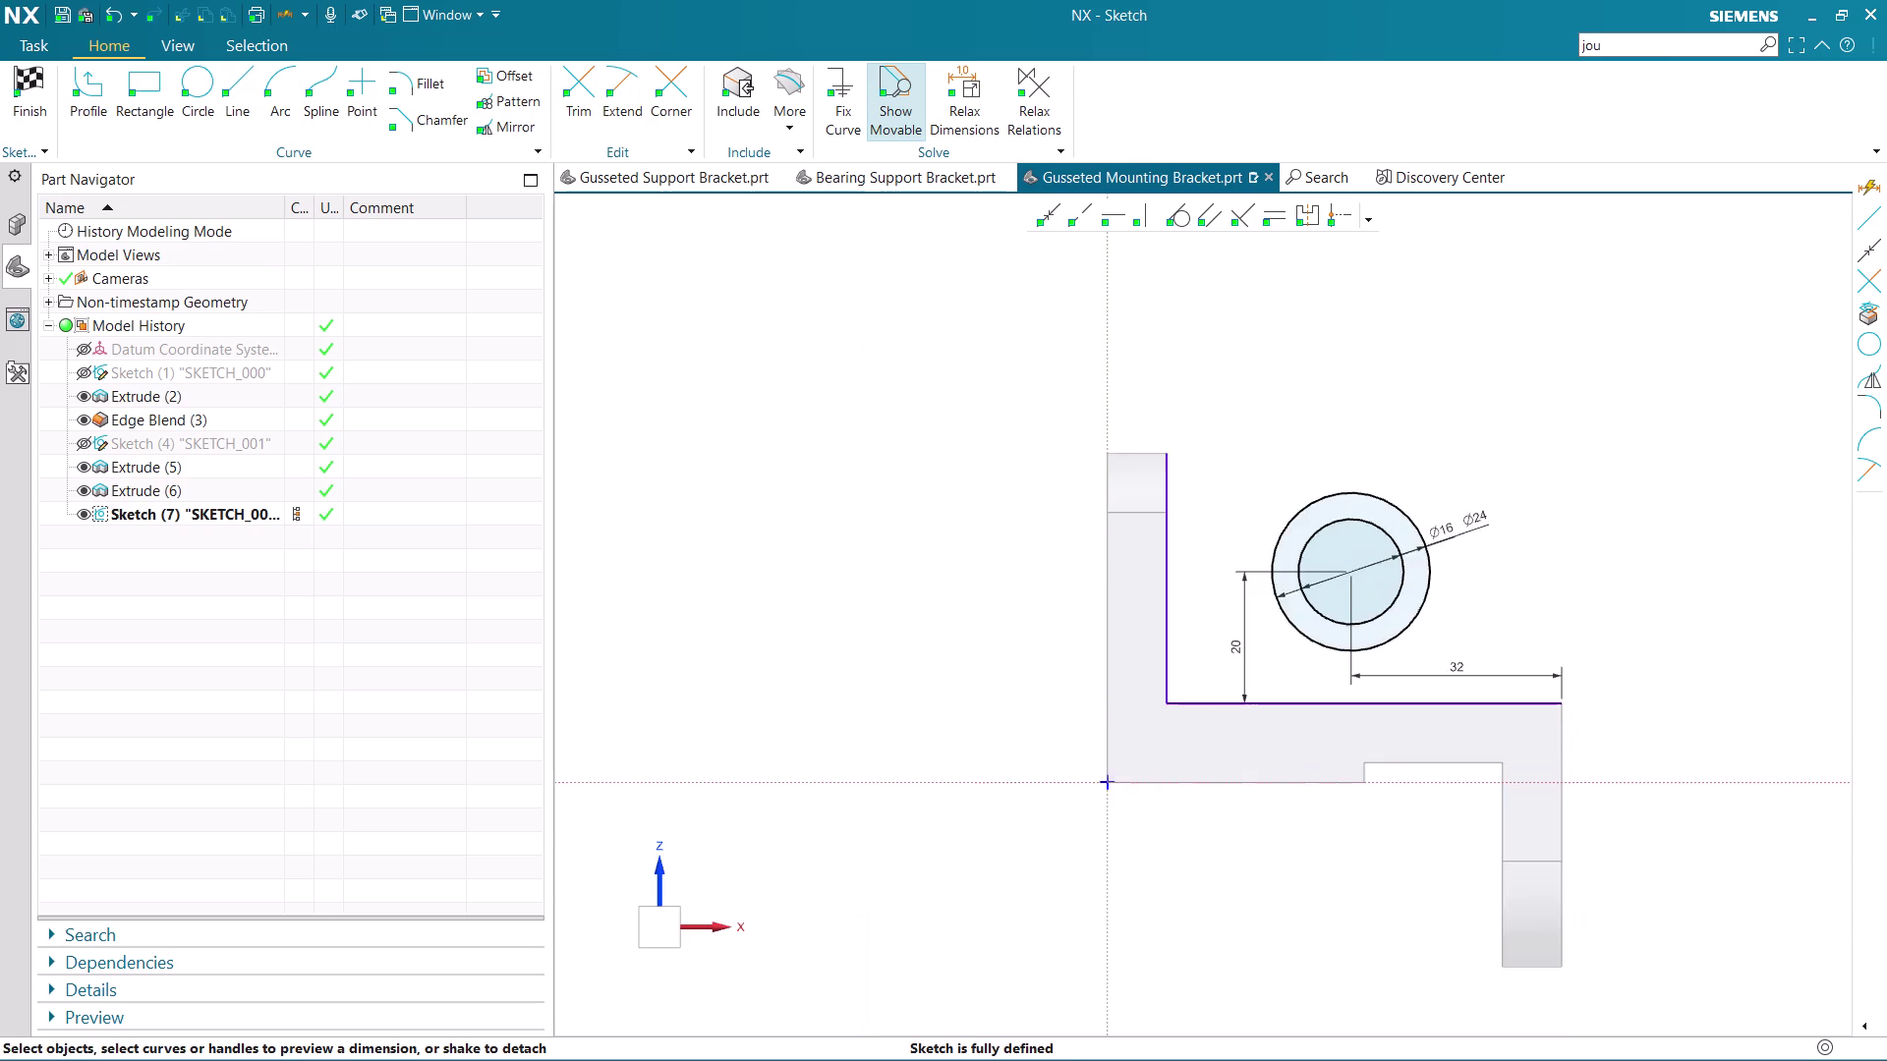
scroll(up, 3)
middle_click(1517, 560)
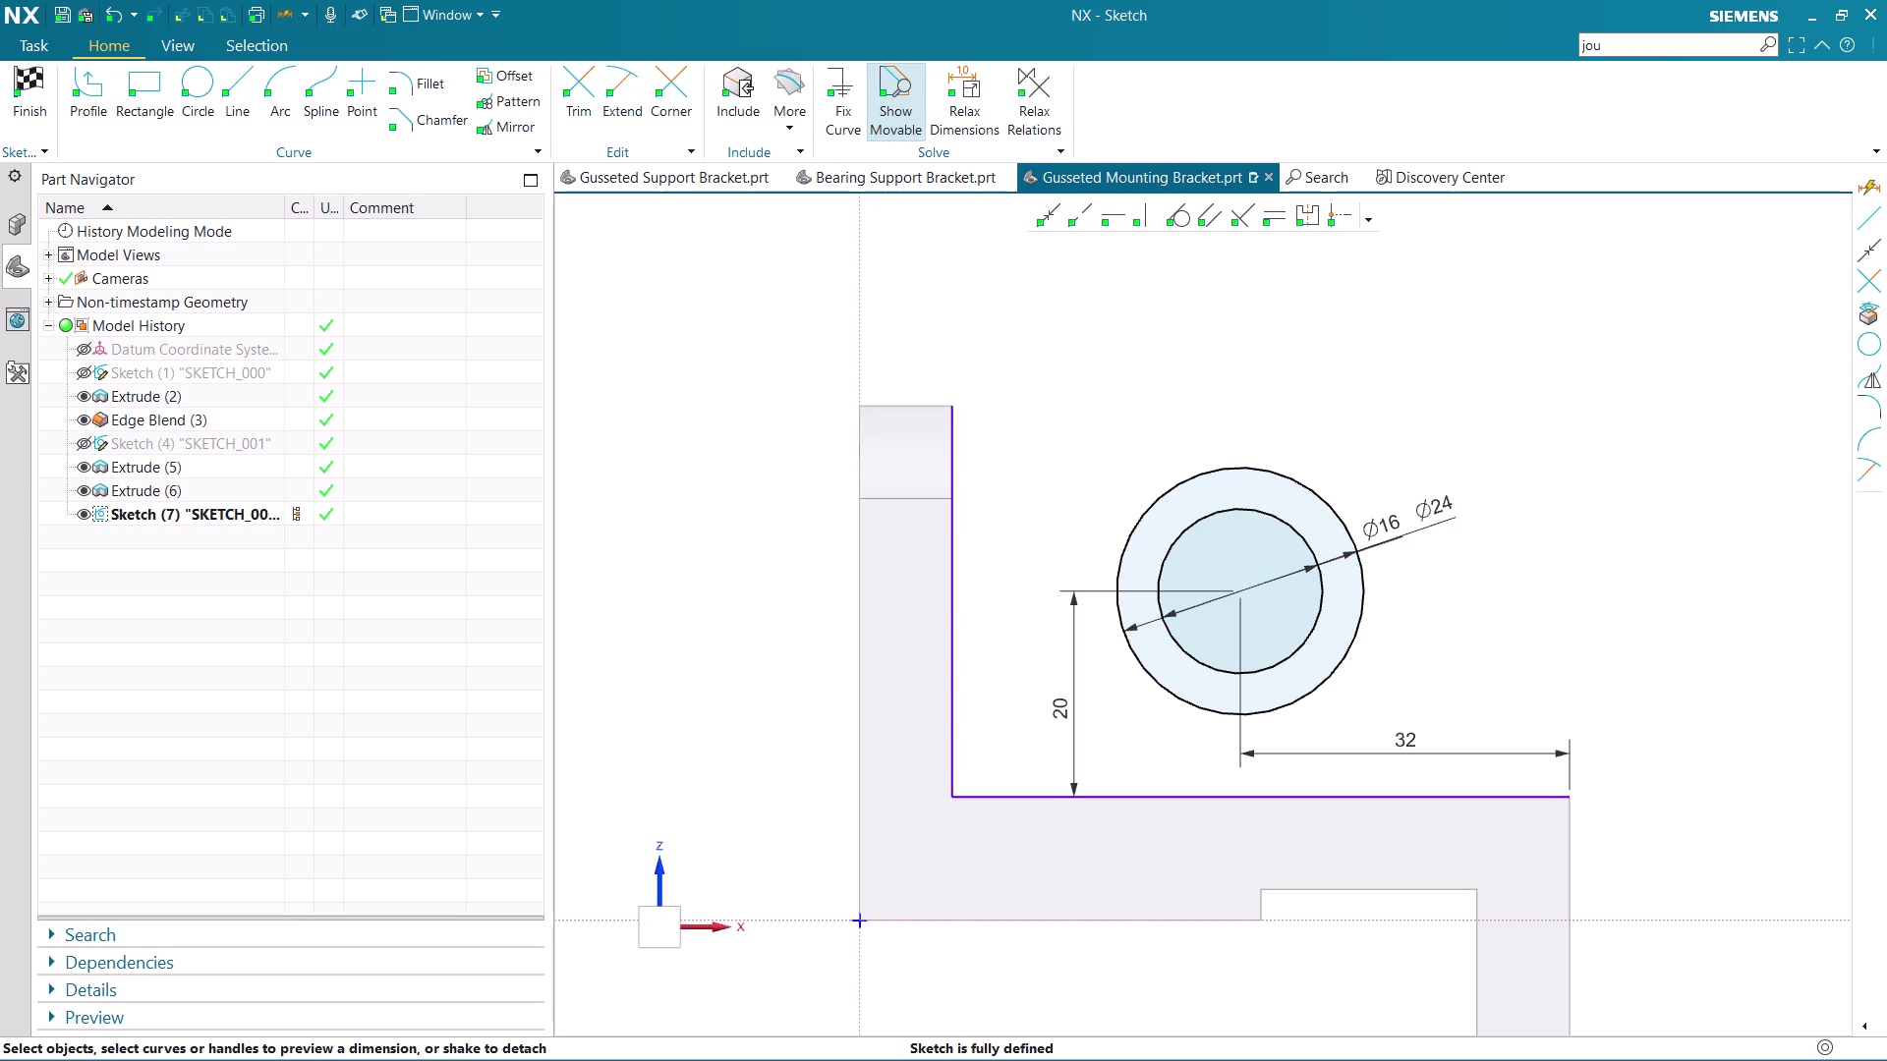
click(952, 467)
key(Delete)
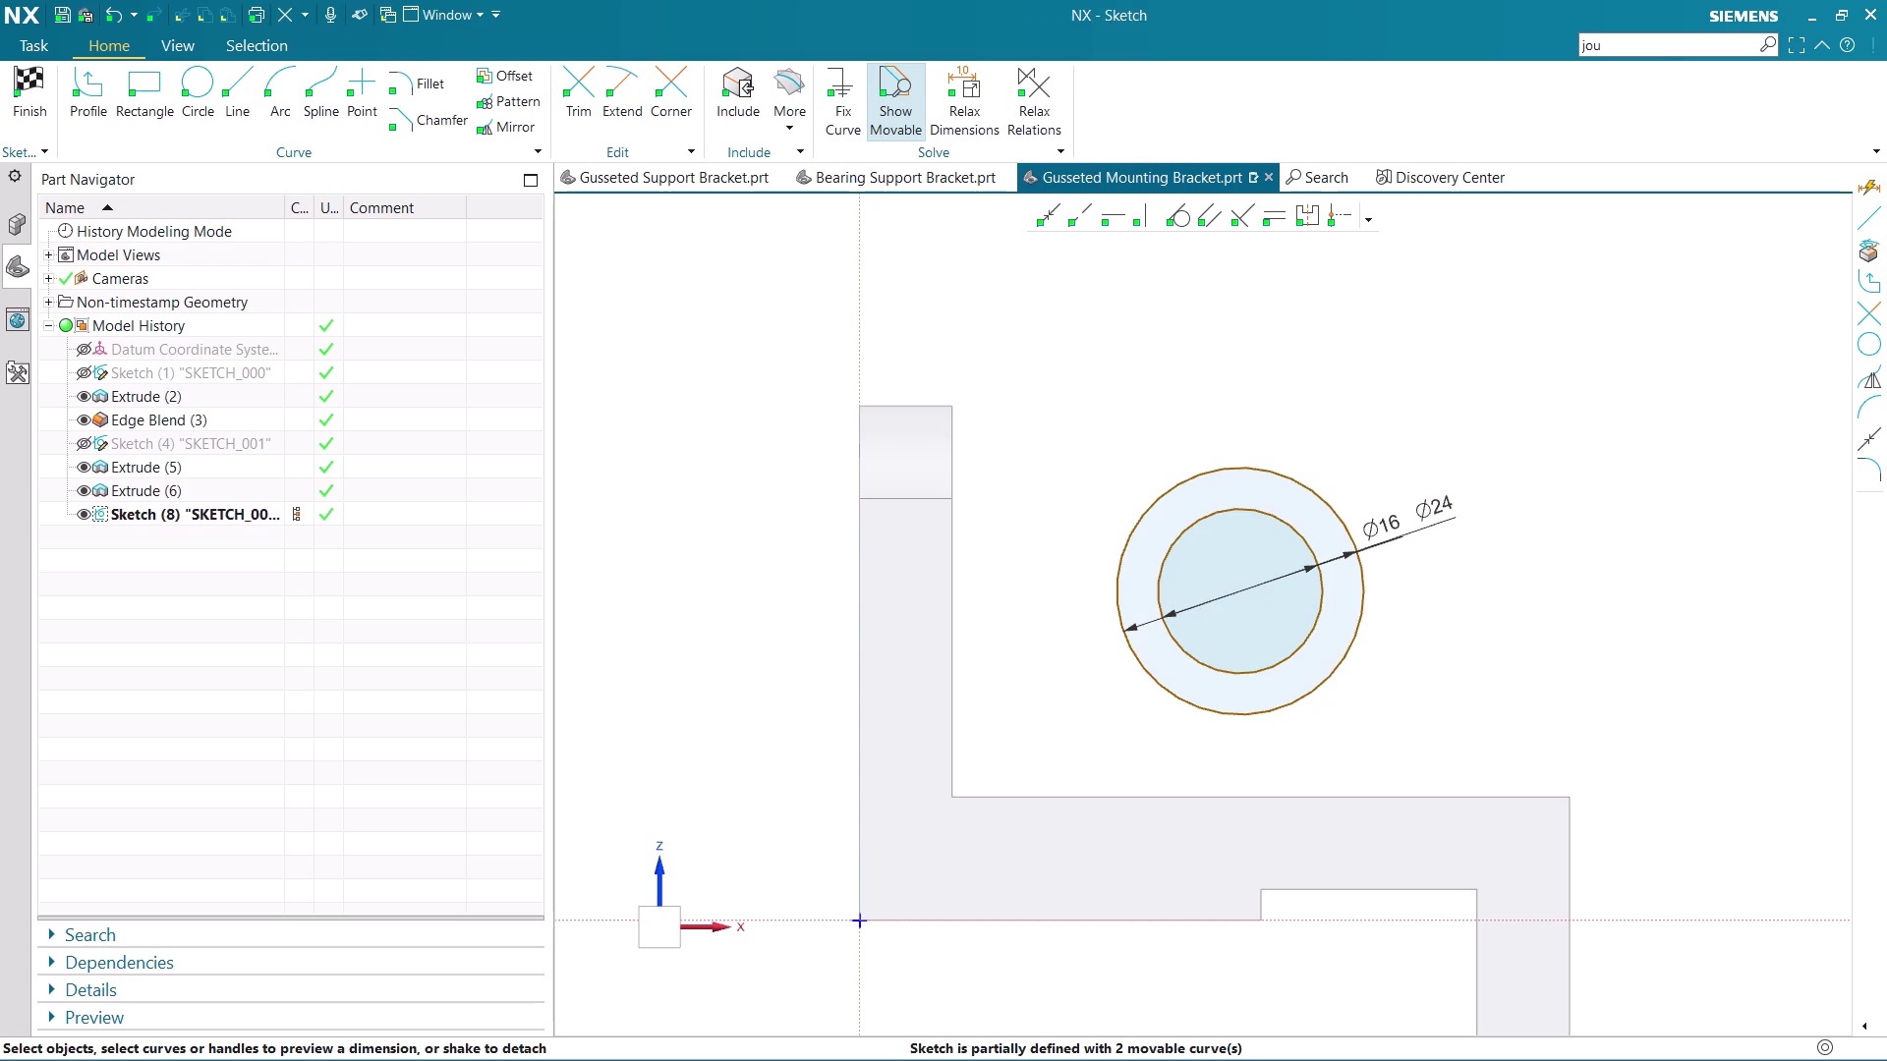
click(25, 73)
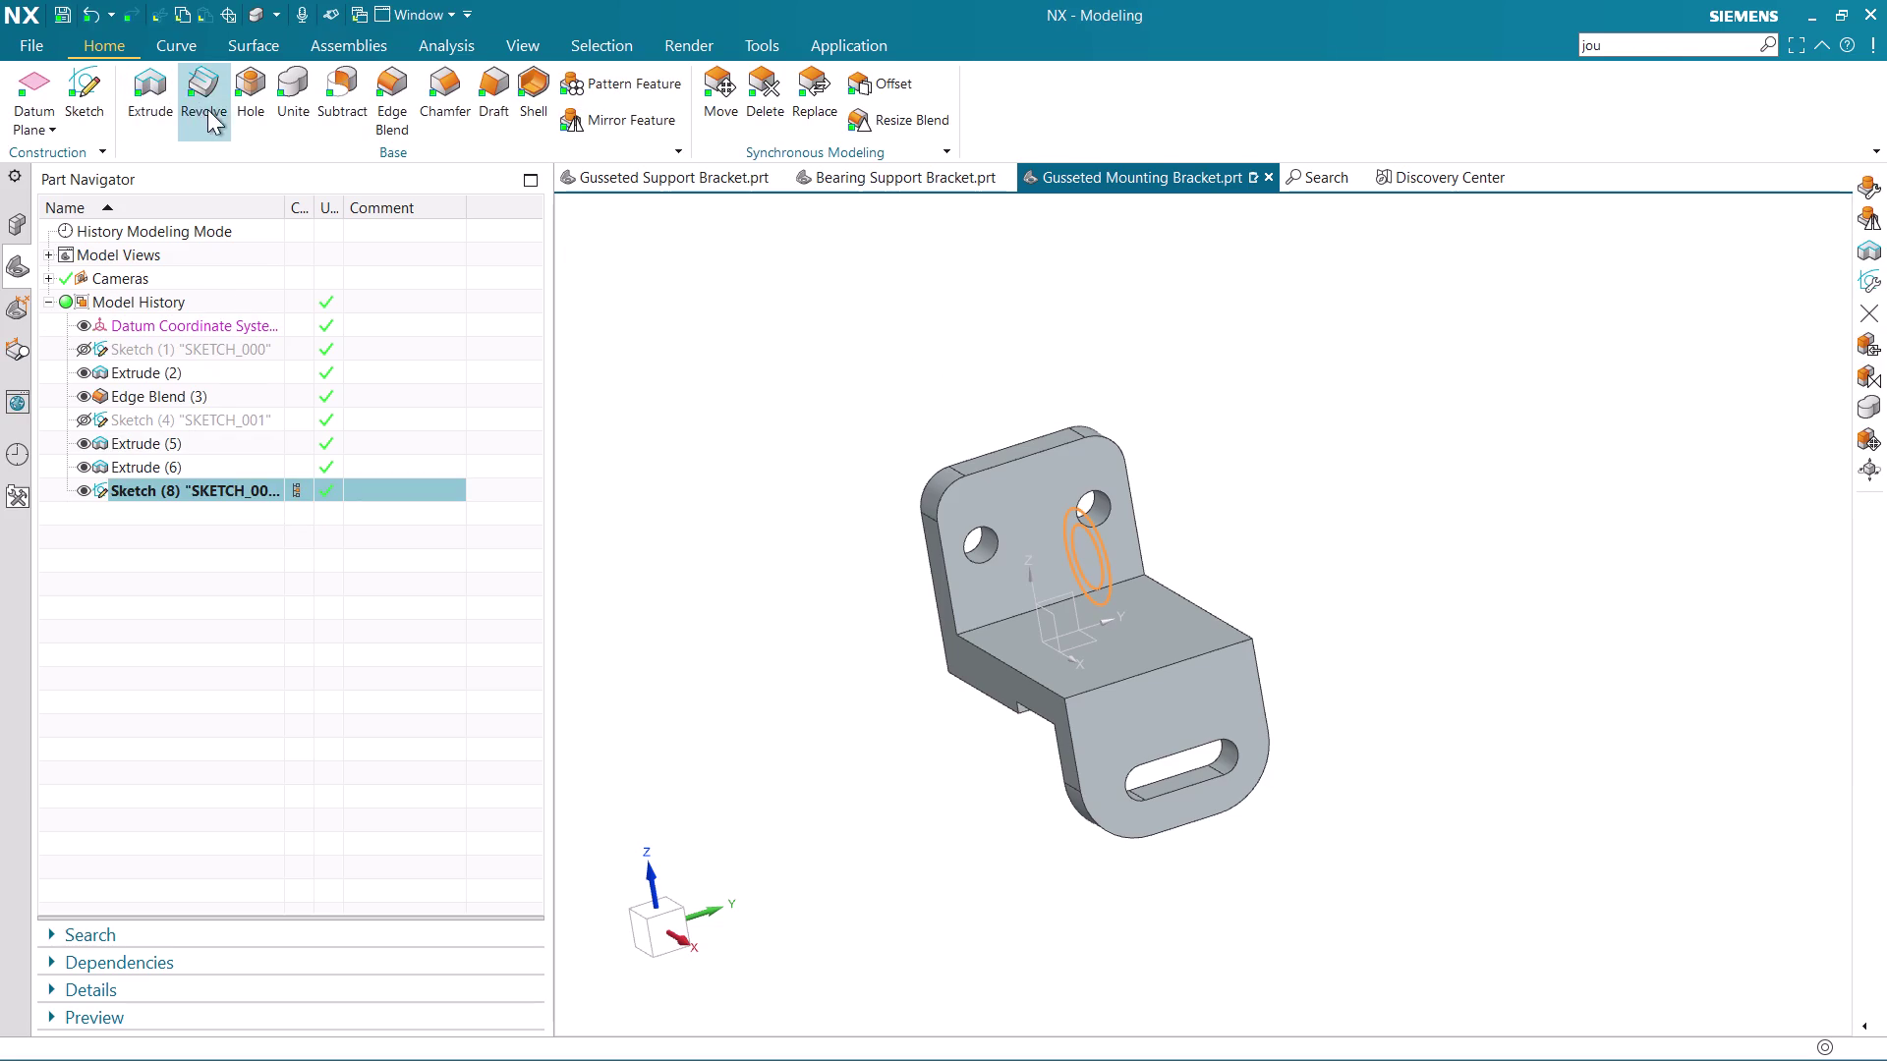
Extrude the boss sketch with a Symmetric Value start and 24 mm distance.
click(164, 89)
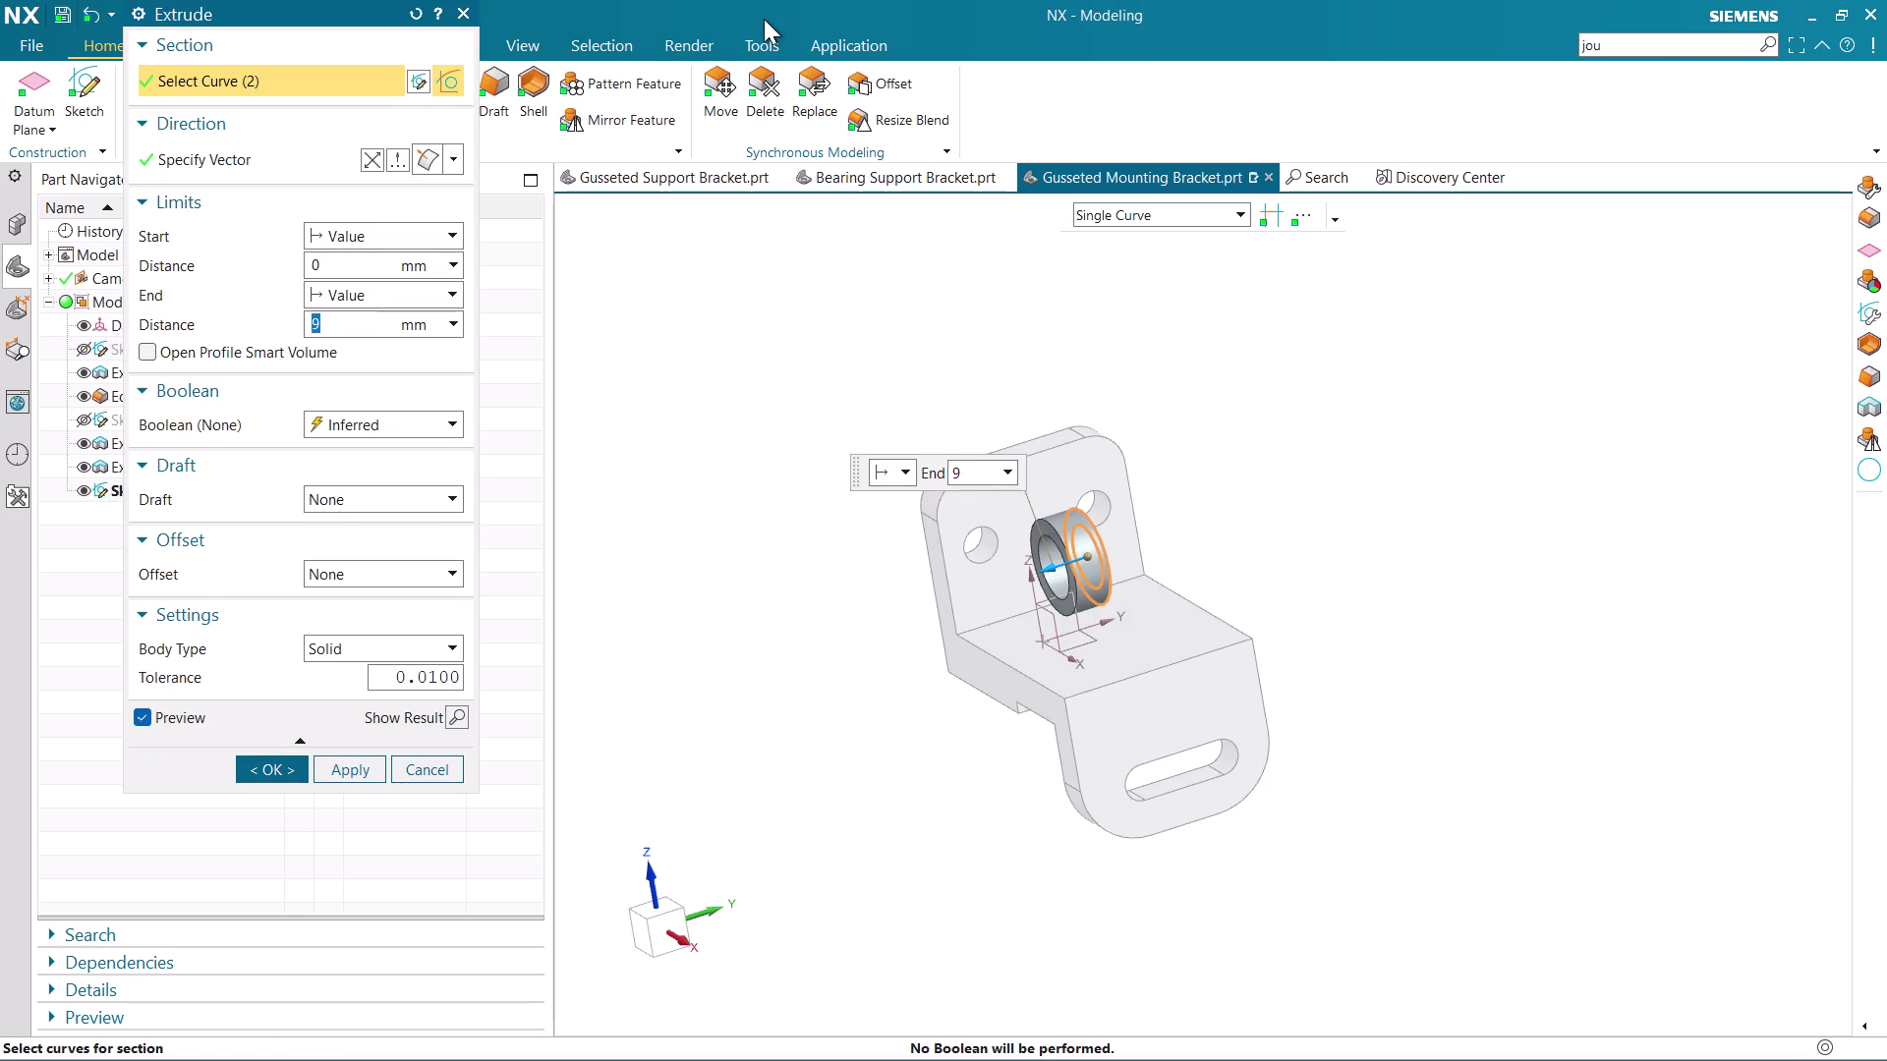
click(408, 223)
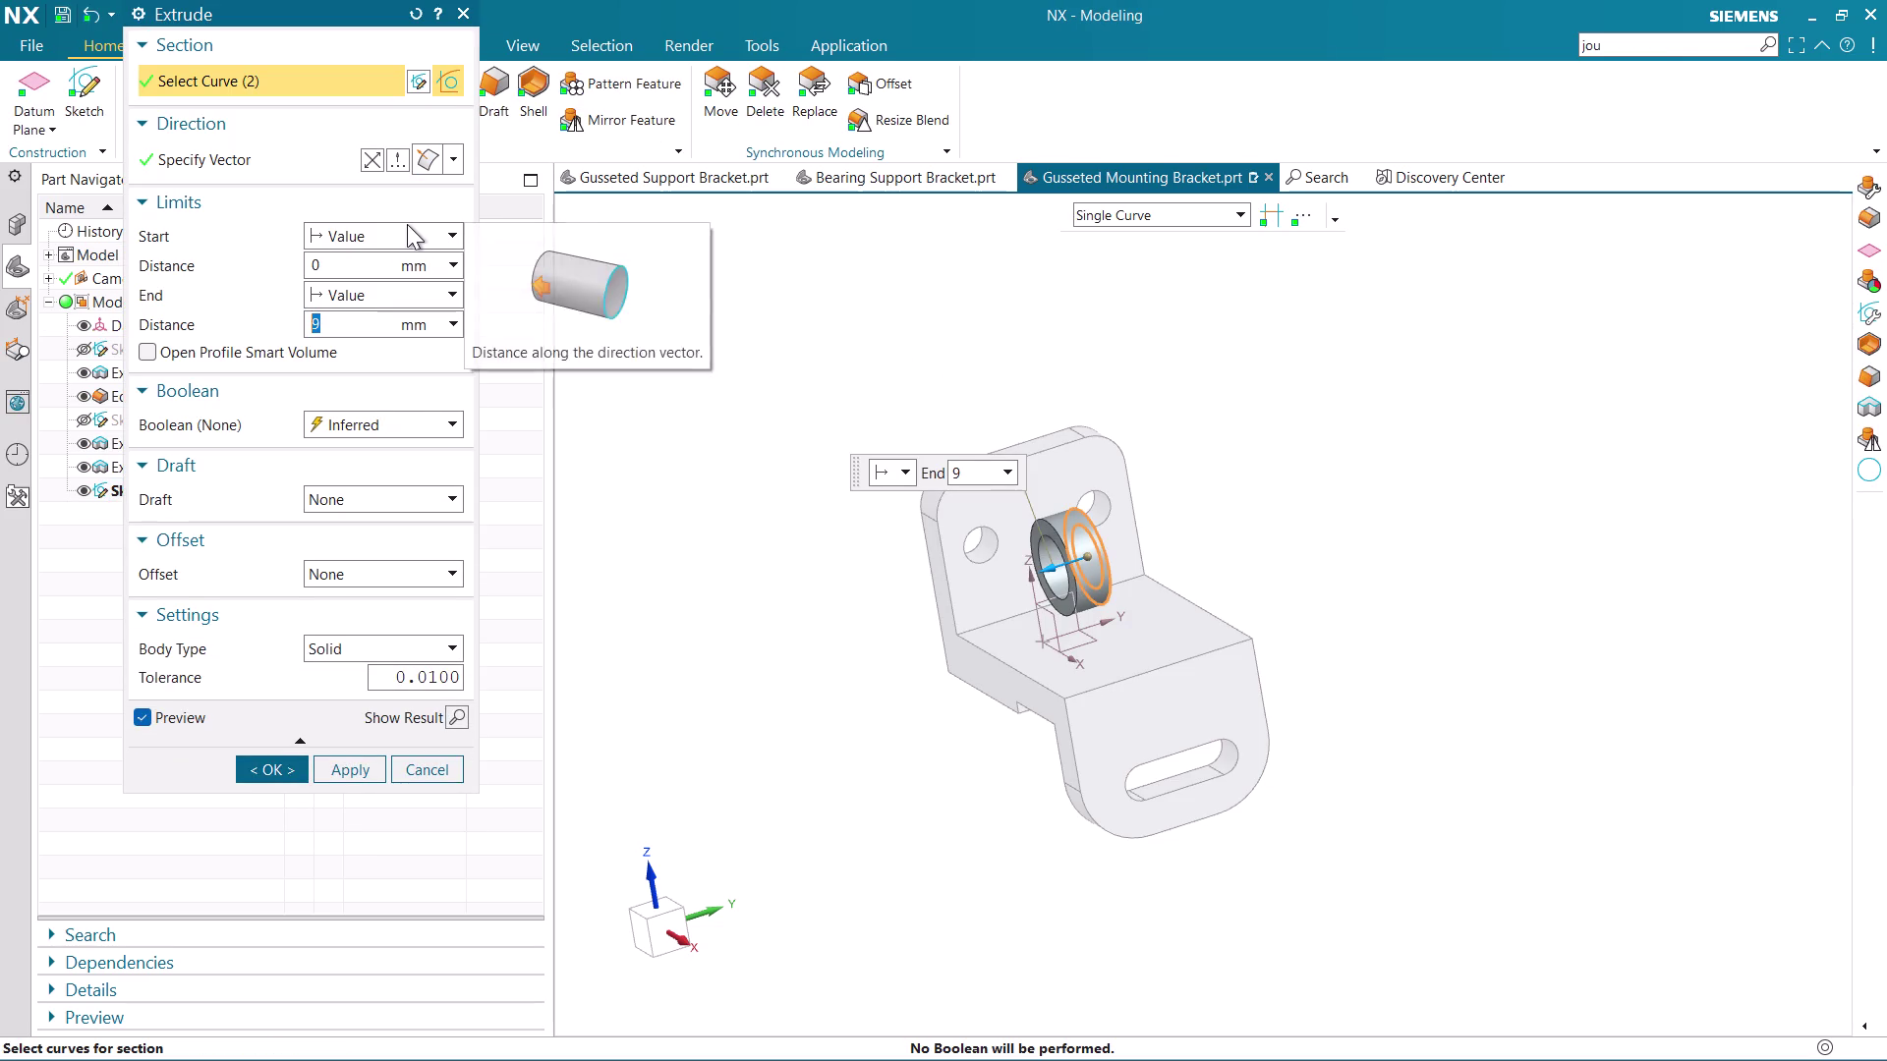
click(406, 232)
click(406, 233)
click(401, 285)
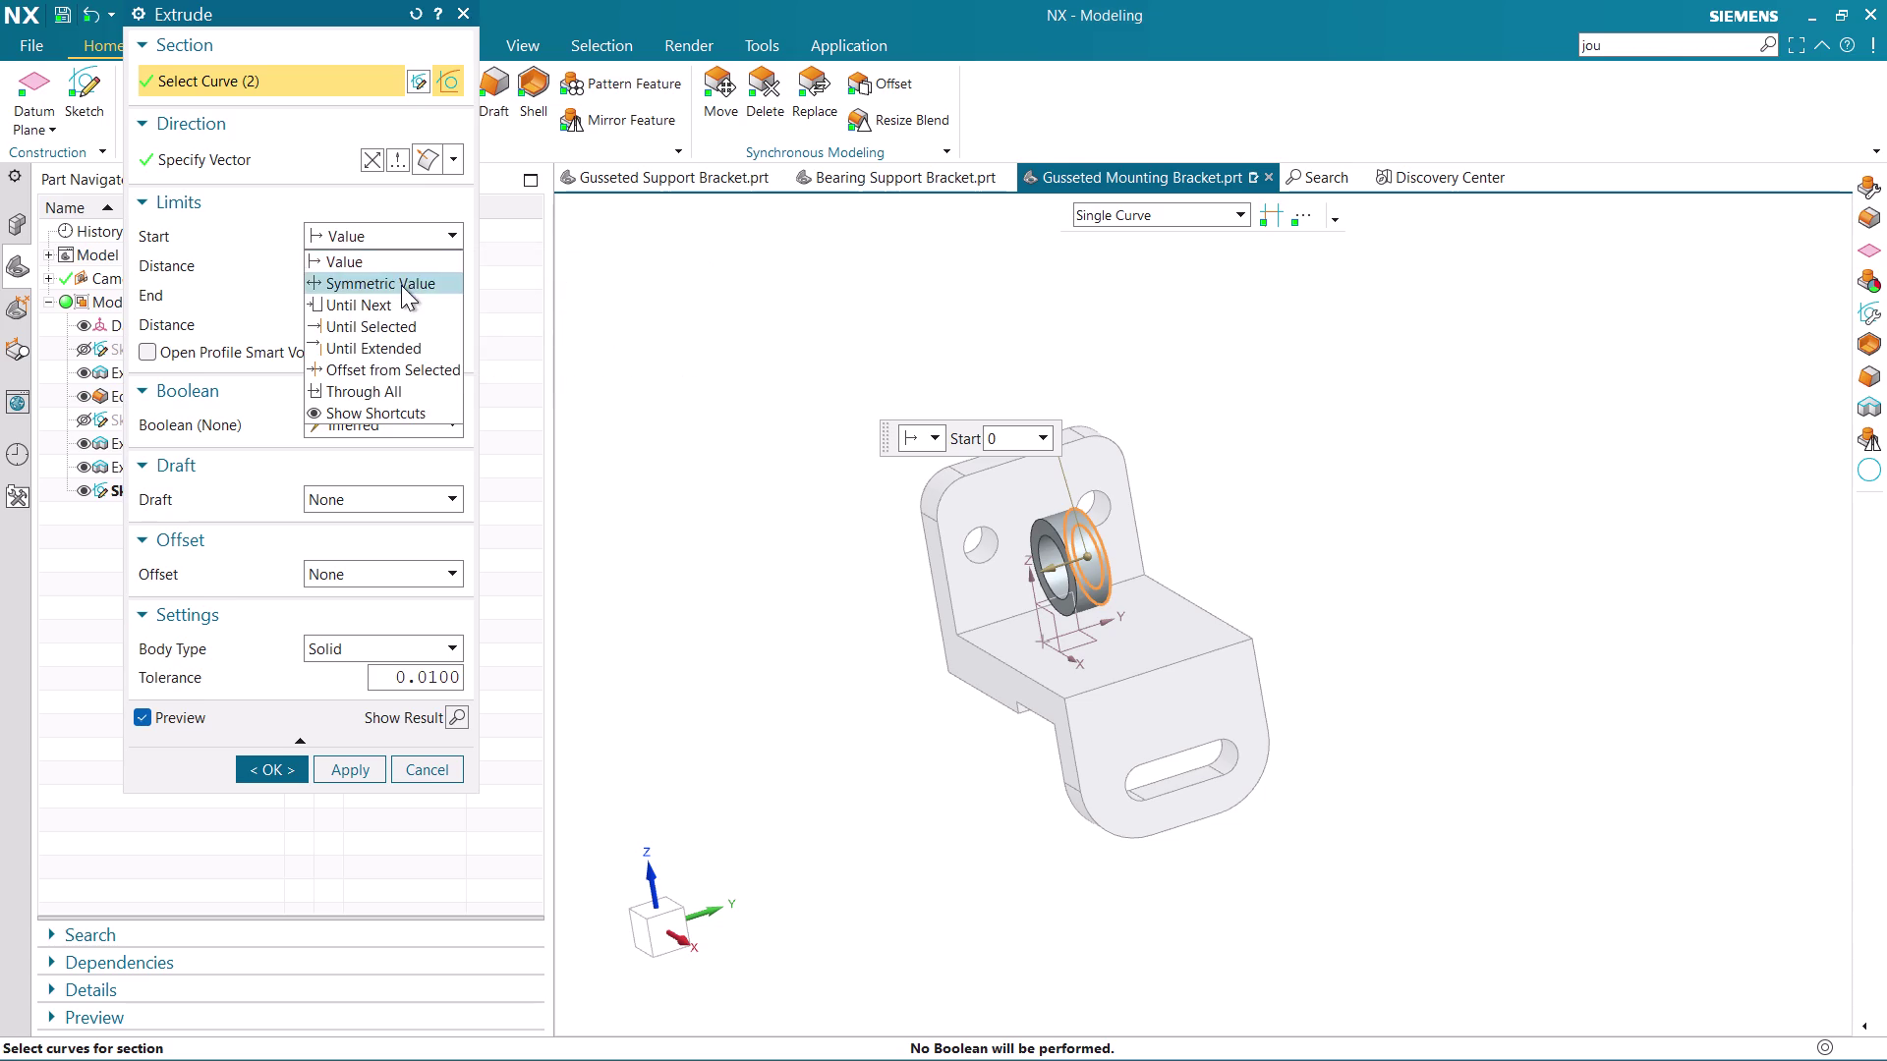
key(BackSpace)
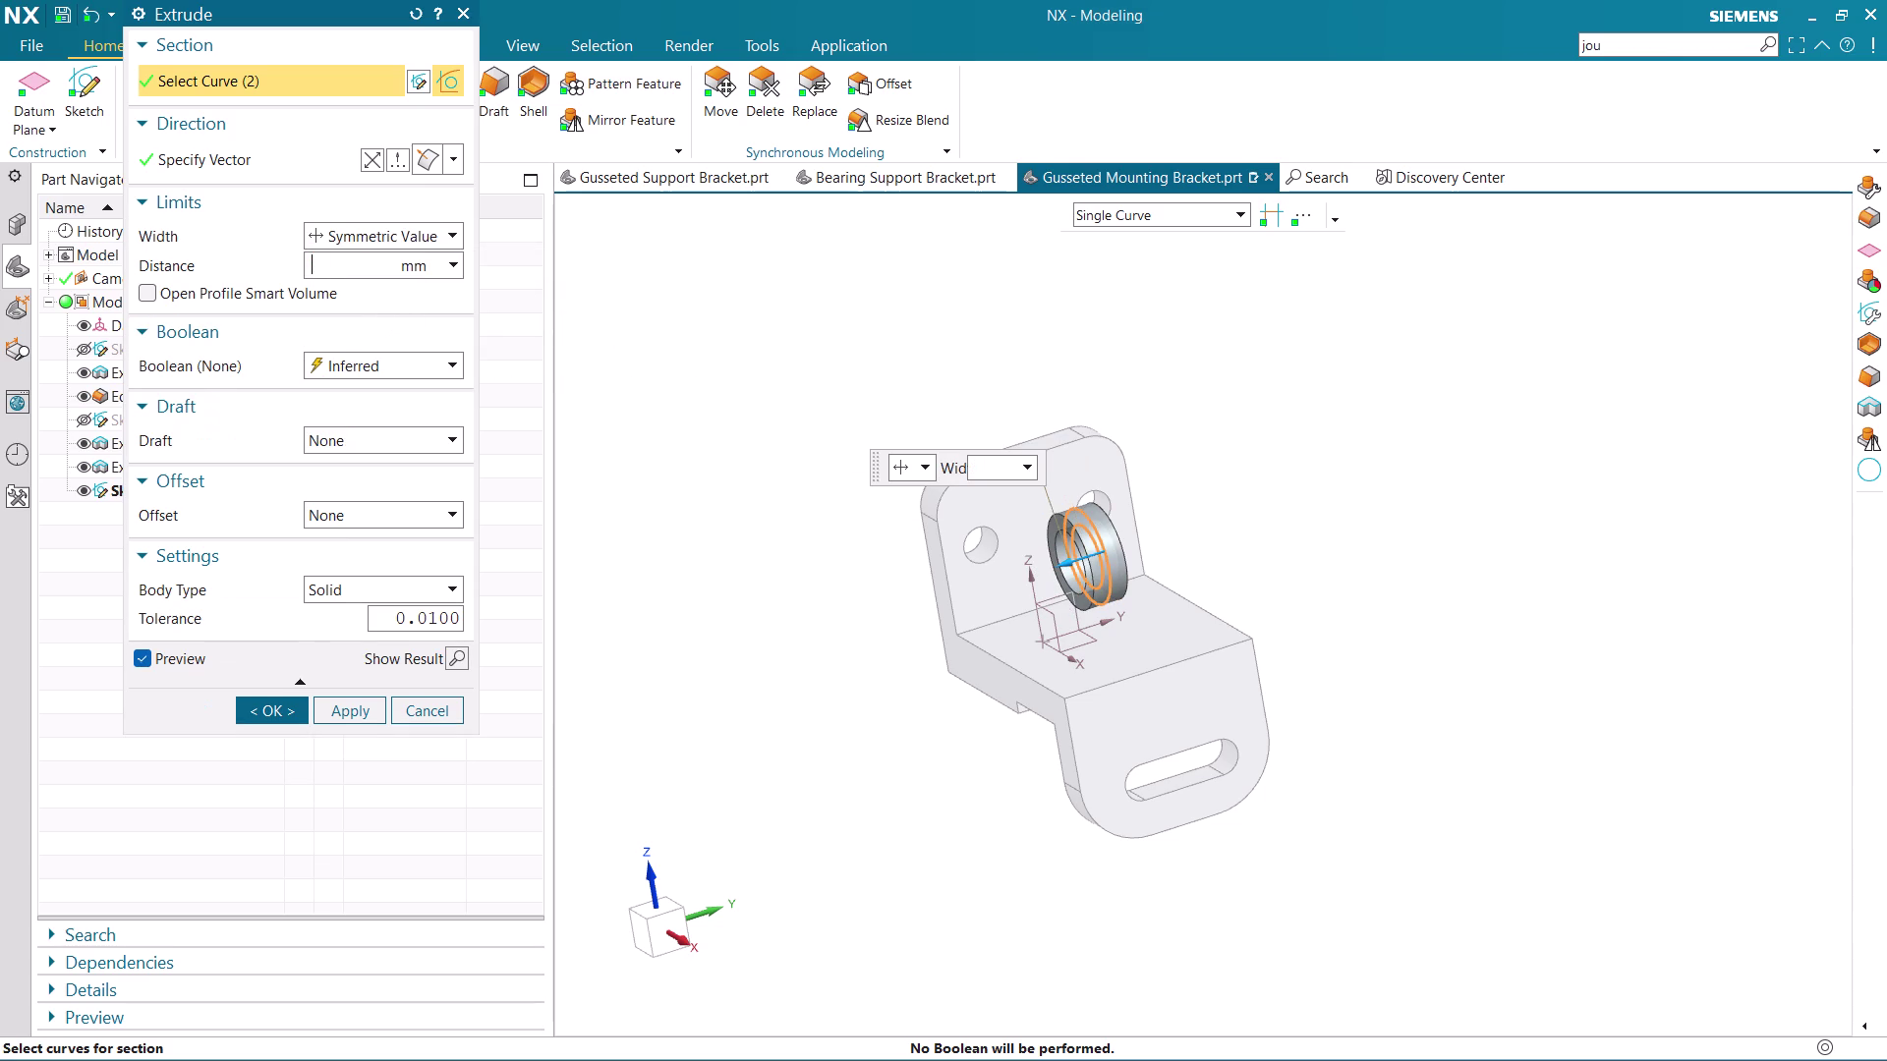
text(24)
key(Return)
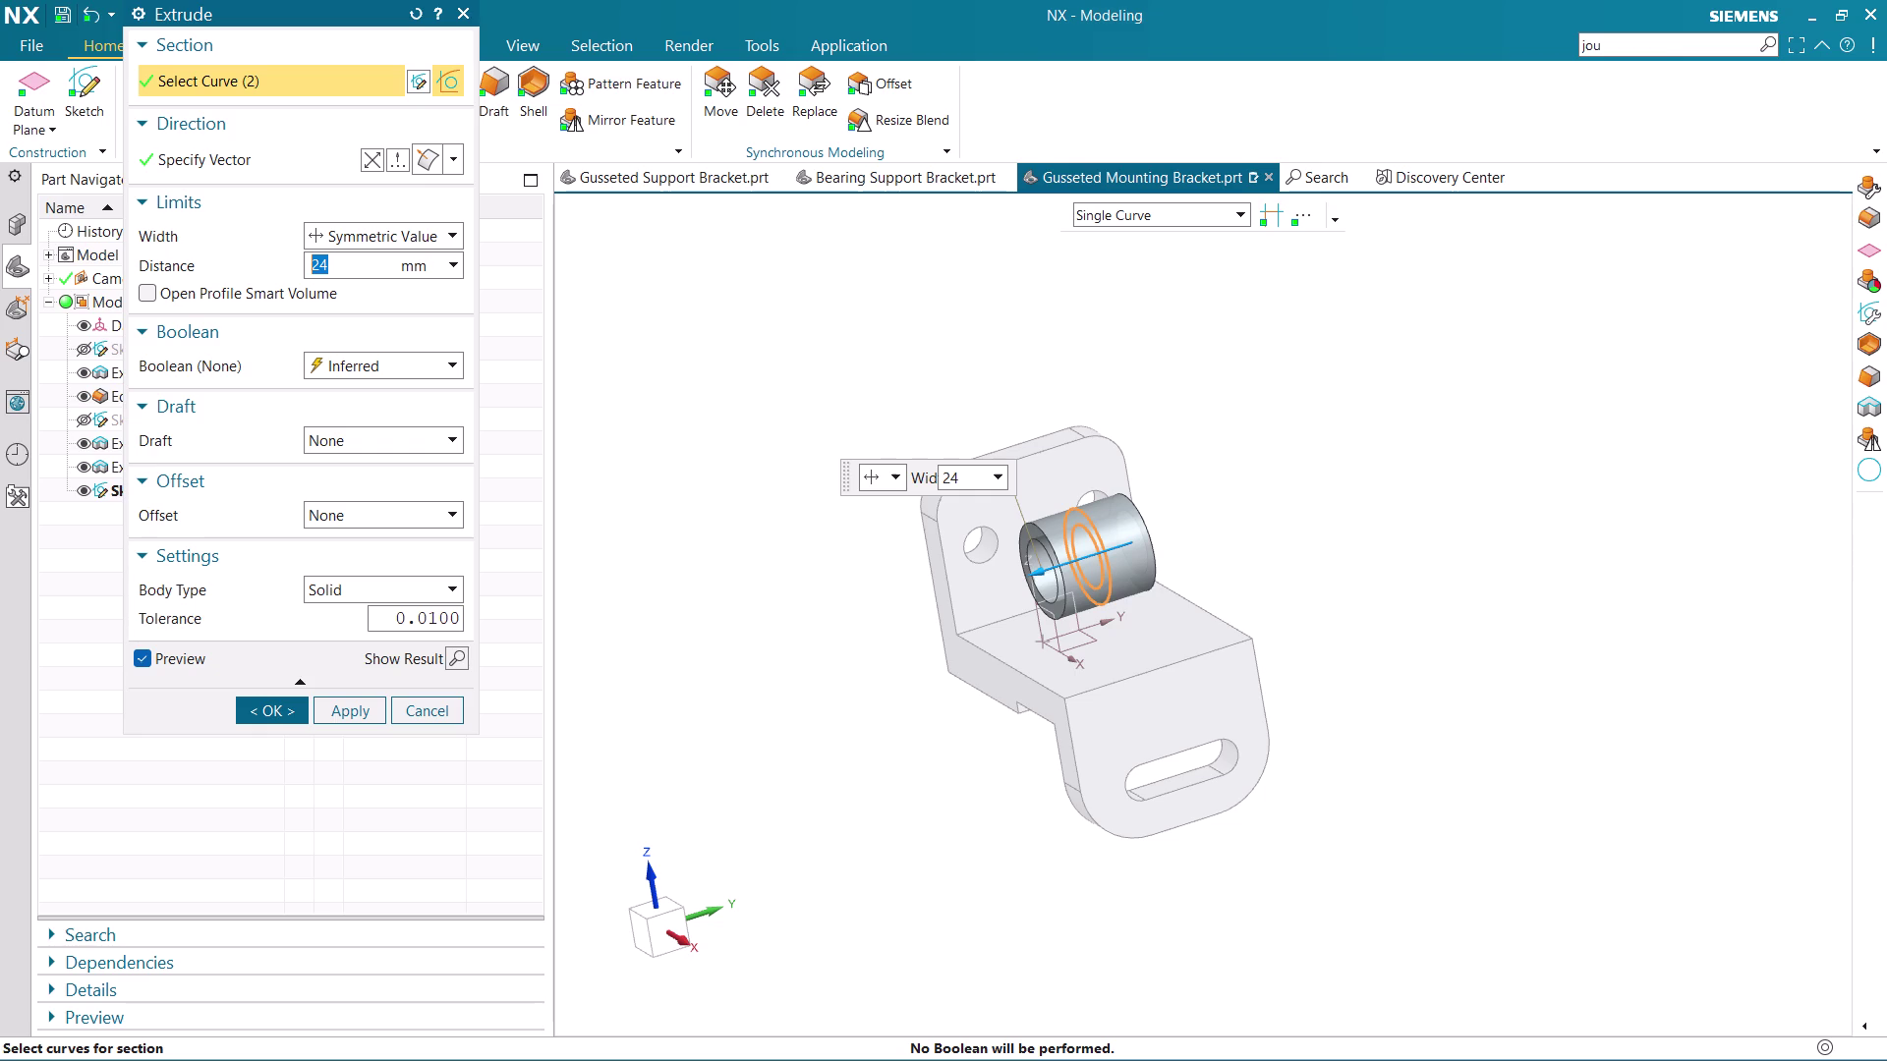
Change the symmetric width to 18 mm and confirm the boss extrusion.
key(1)
key(8)
key(Return)
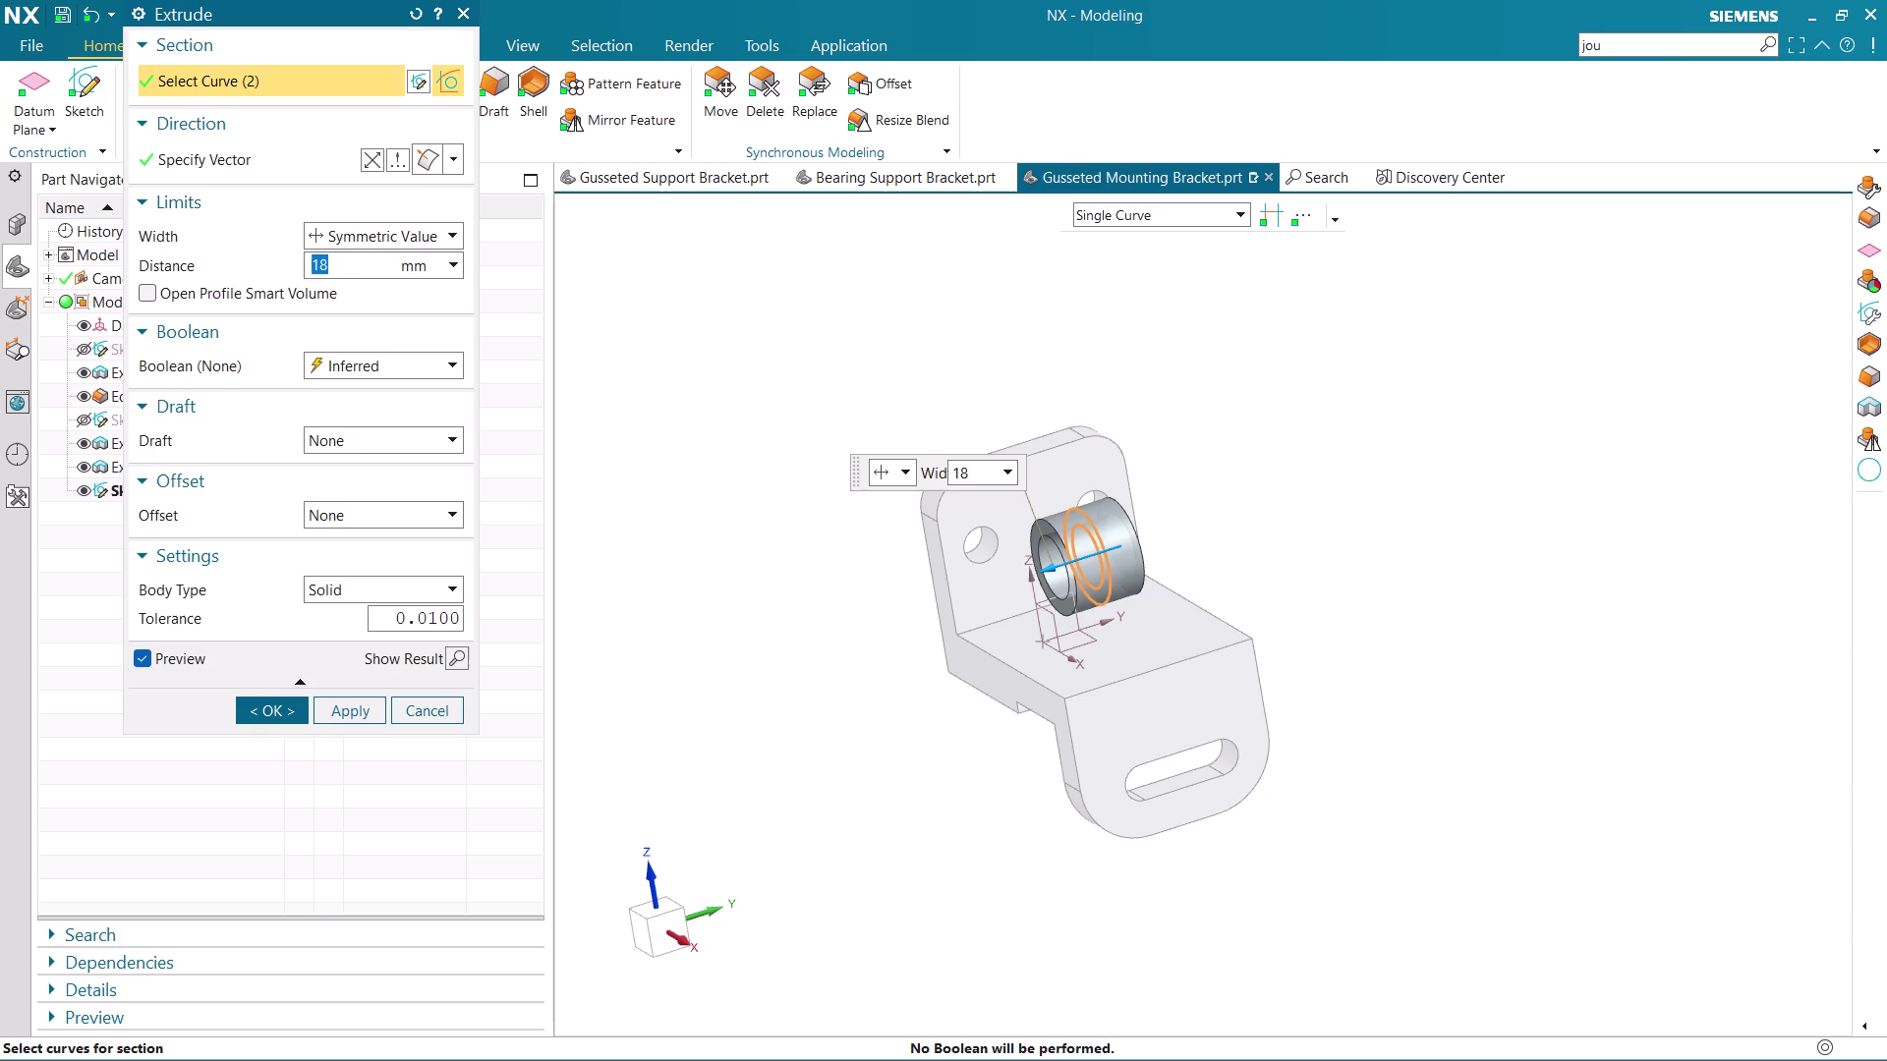
click(265, 711)
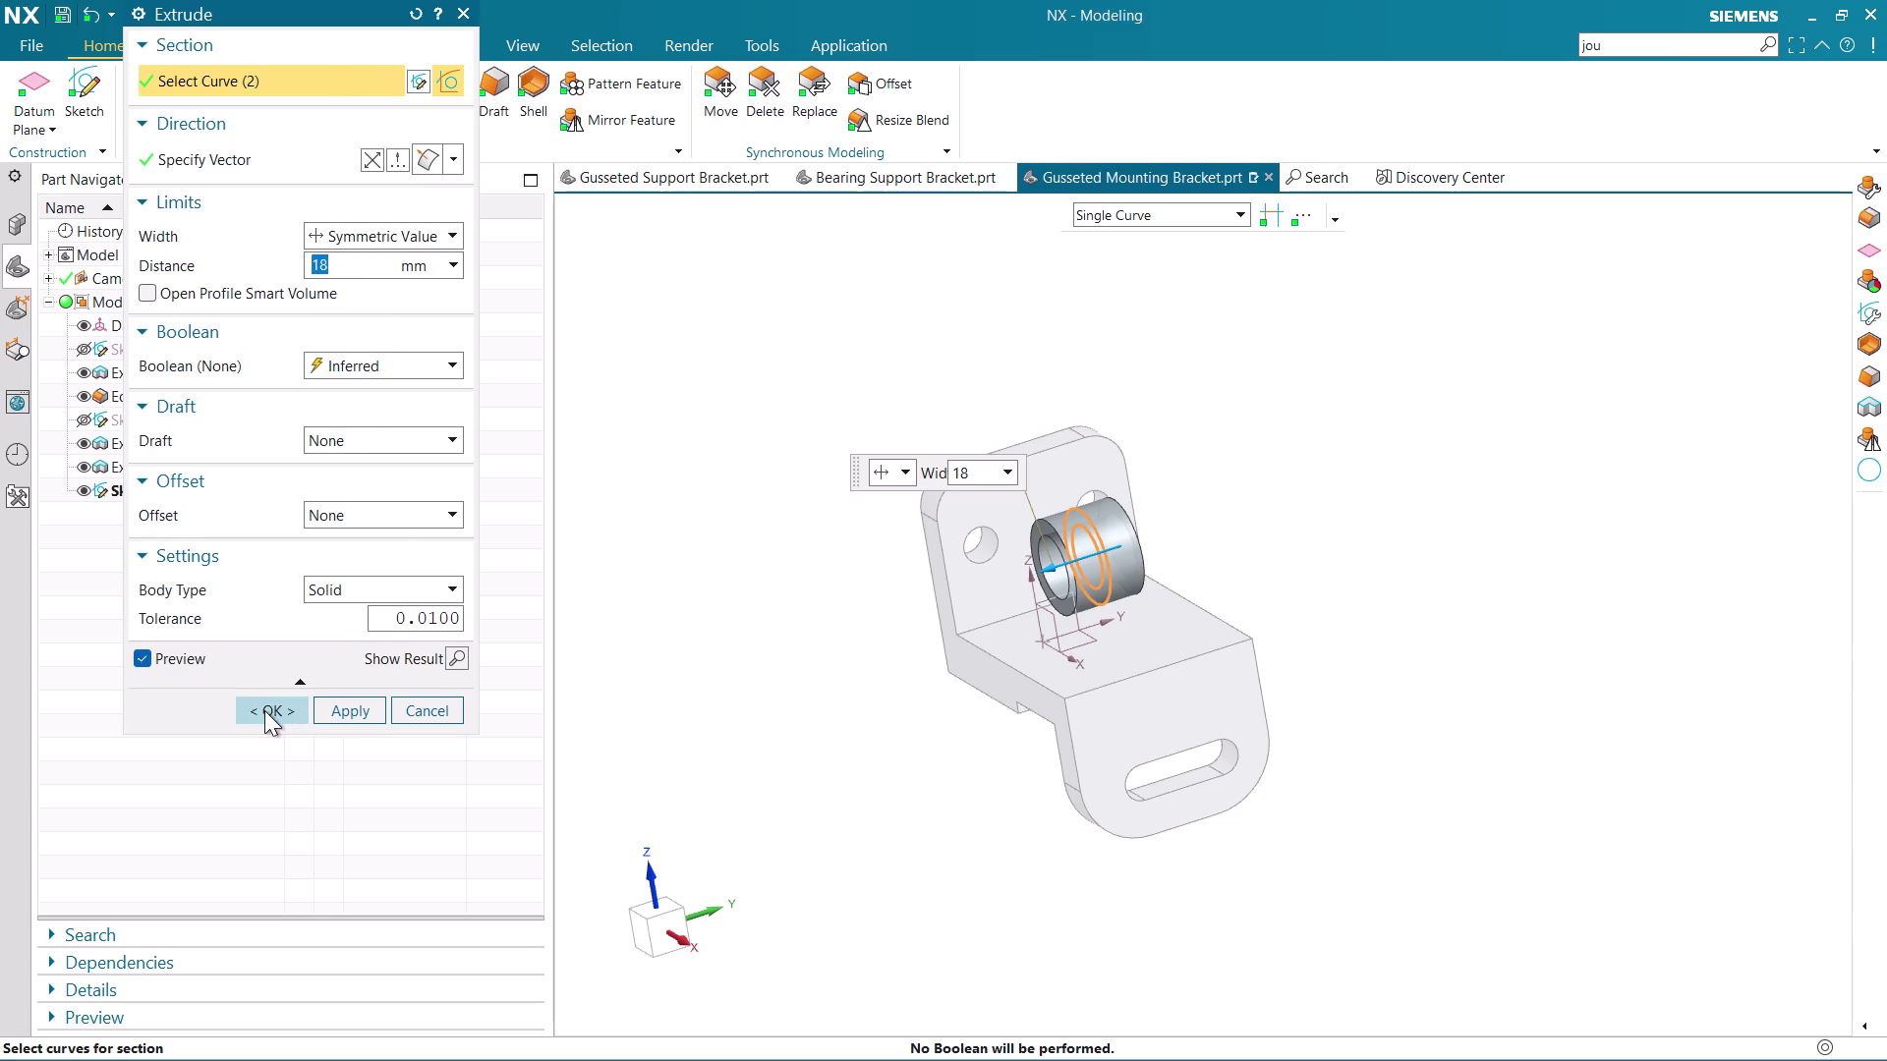
middle_drag(774, 566, 827, 559)
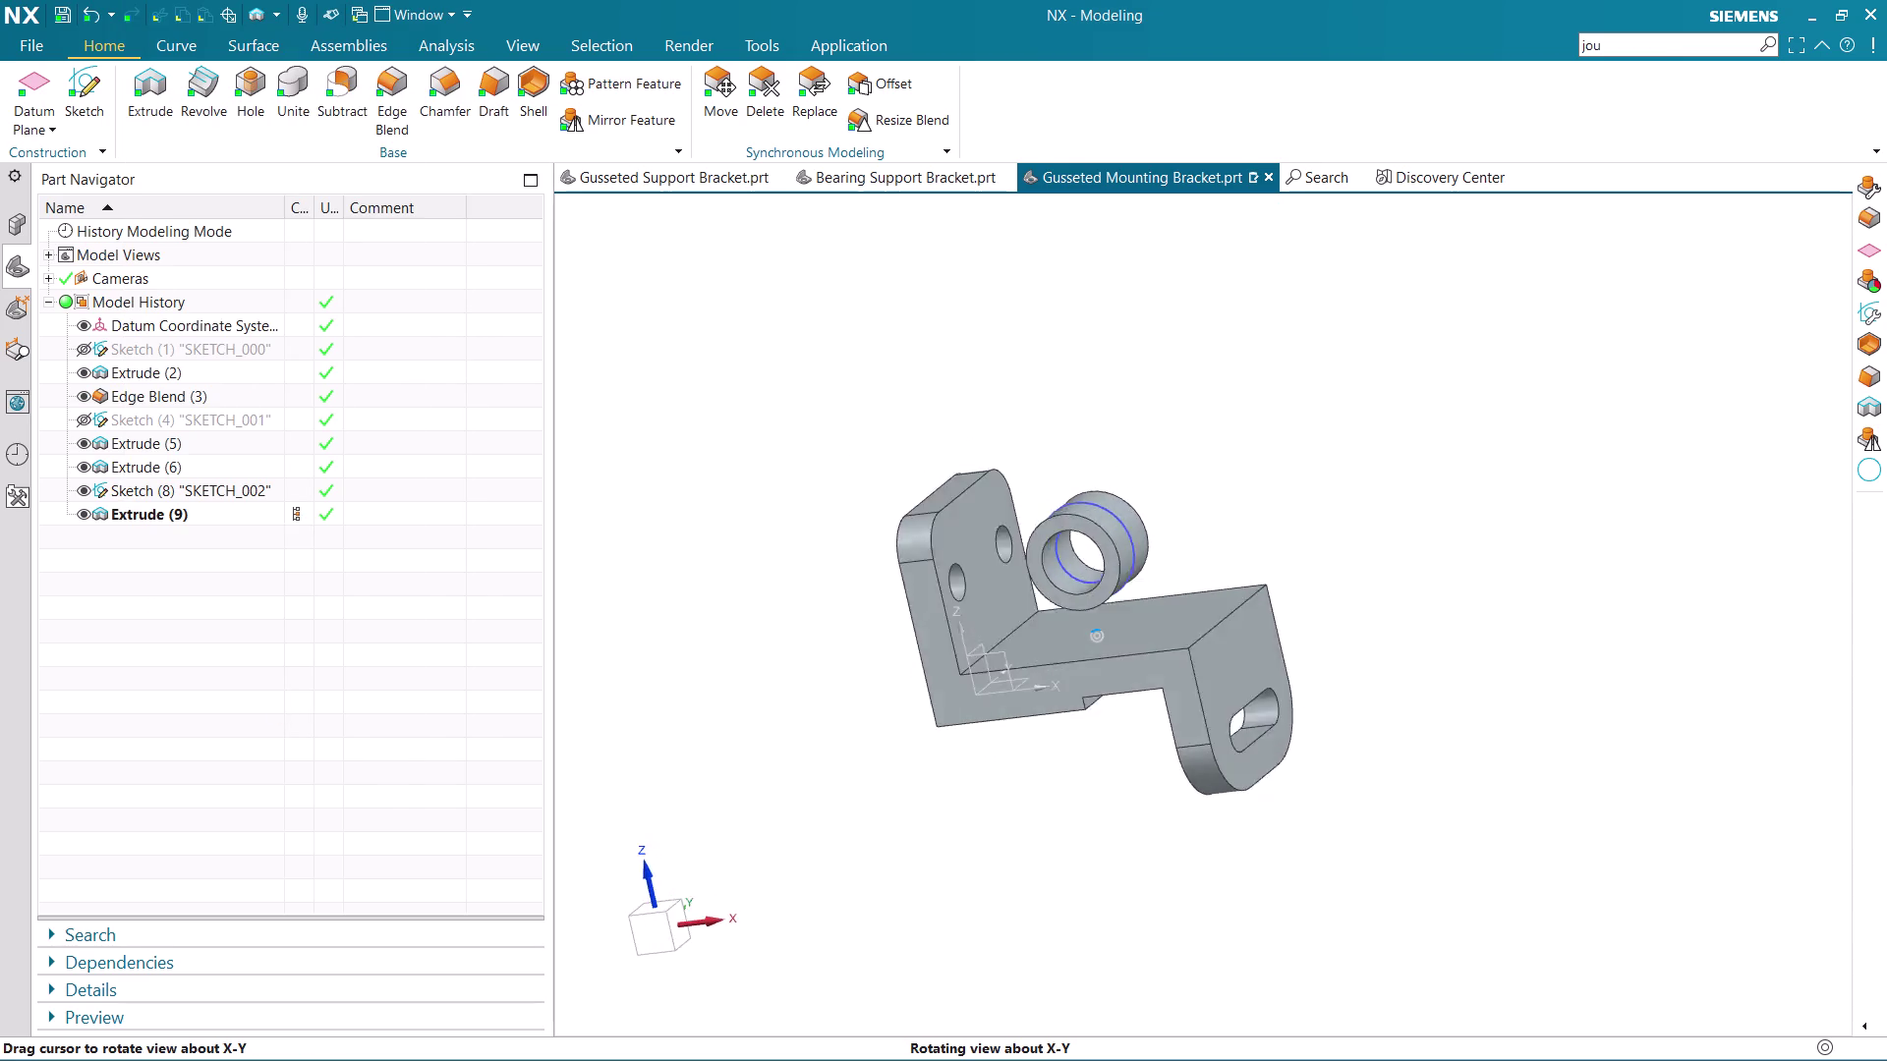
Cancel the newly started extrusion.
middle_drag(828, 559, 834, 553)
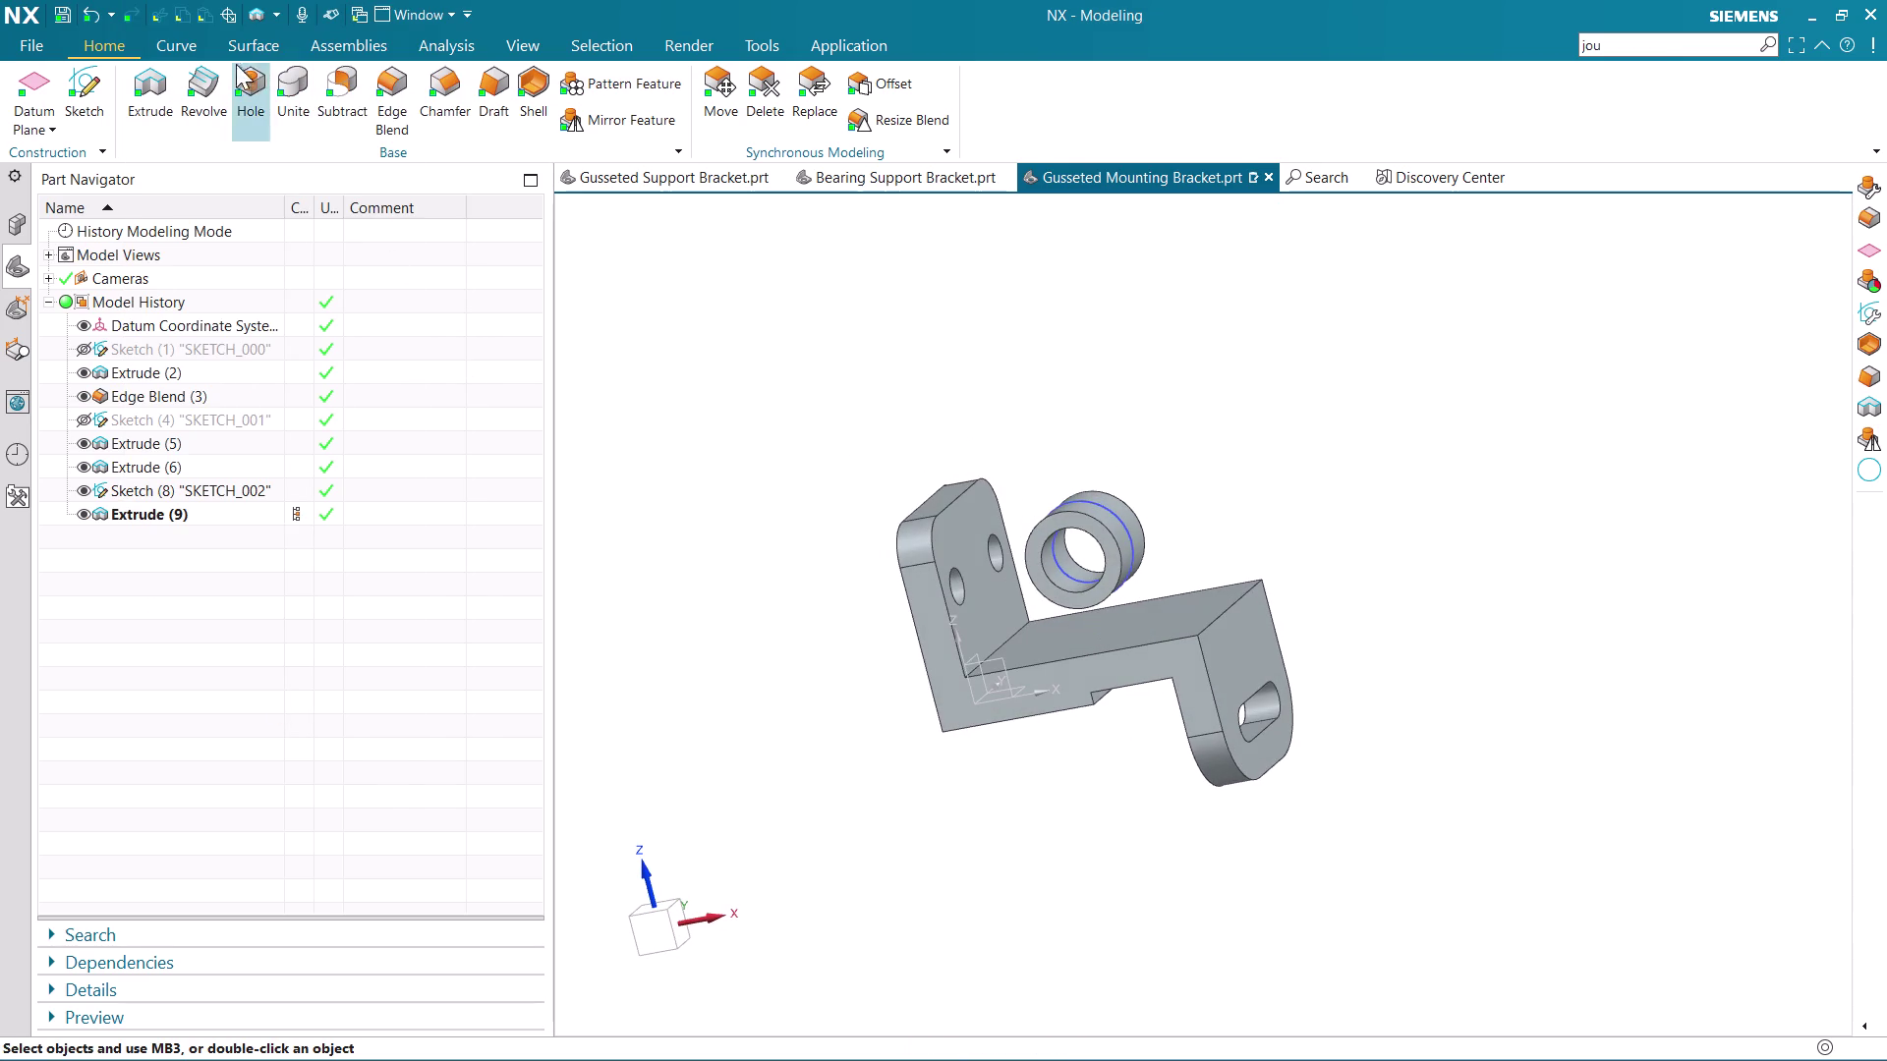
click(153, 97)
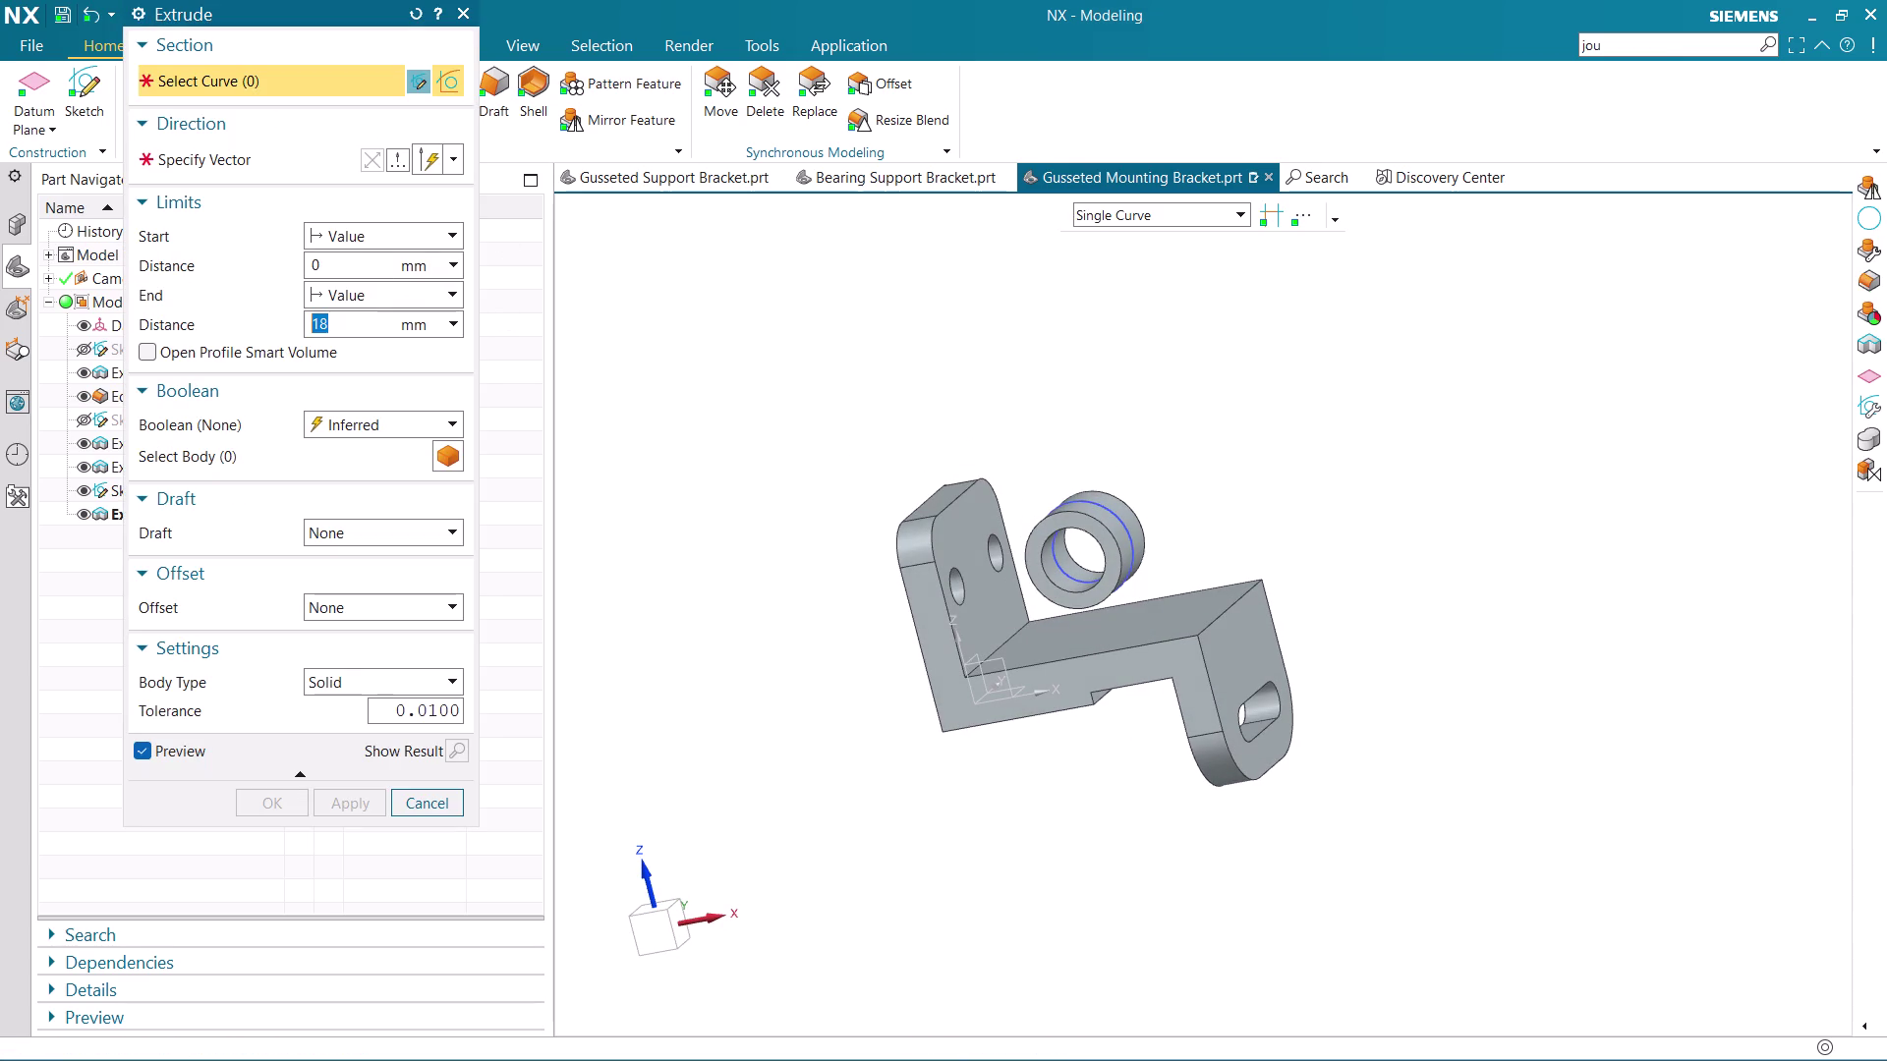
click(685, 381)
click(462, 13)
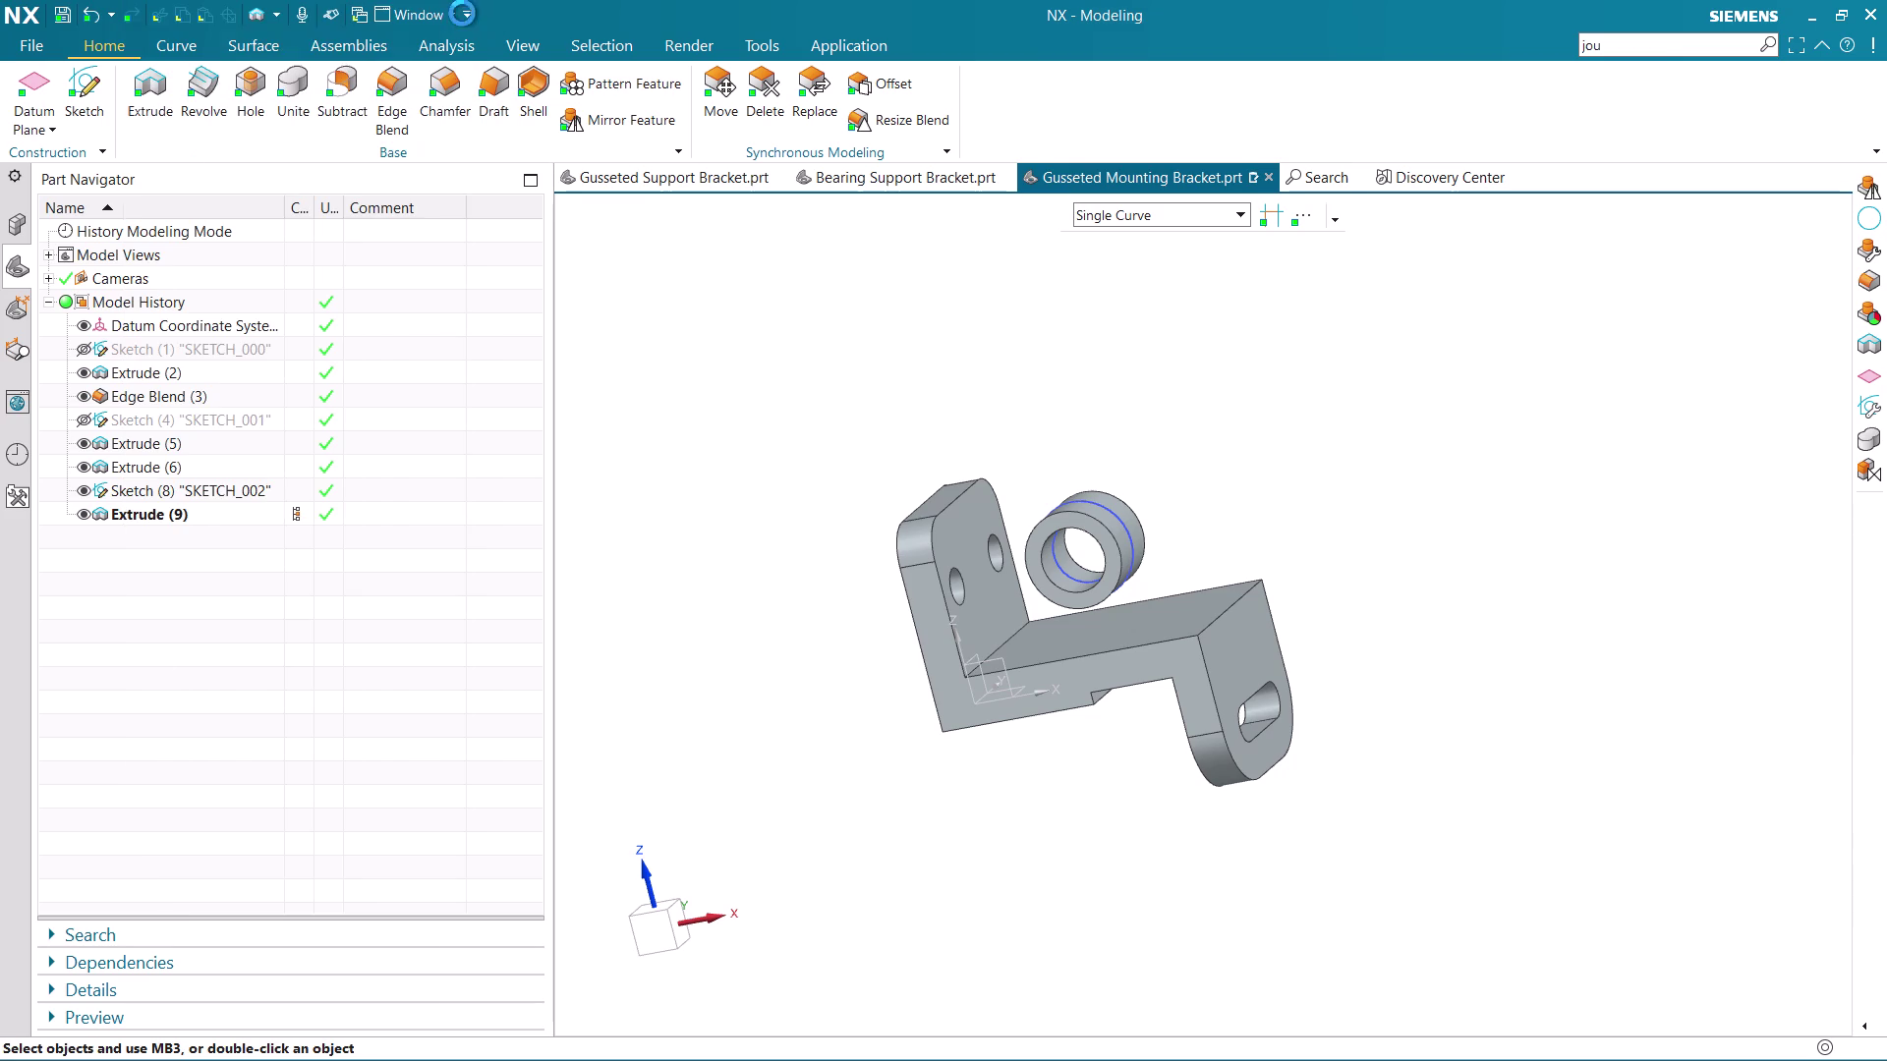
Start a new sketch on the Front datum plane.
click(94, 85)
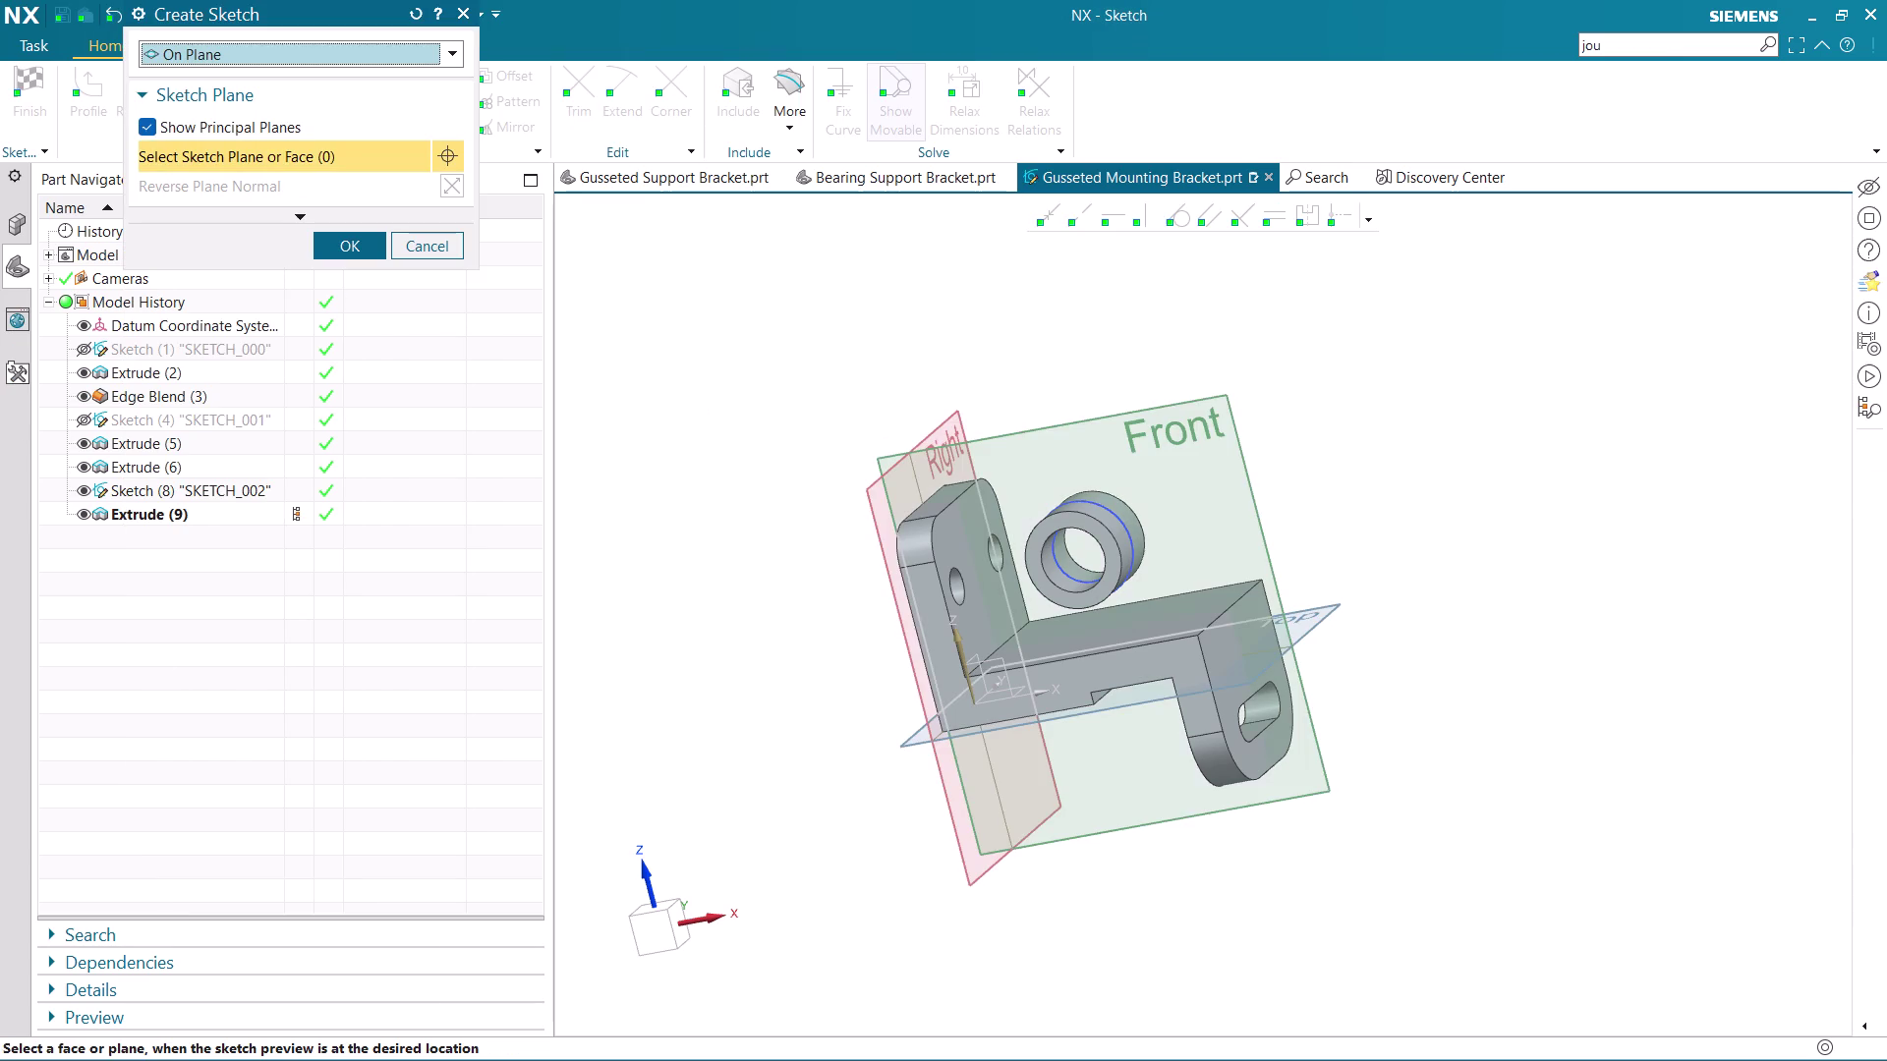
click(1010, 437)
middle_click(1009, 437)
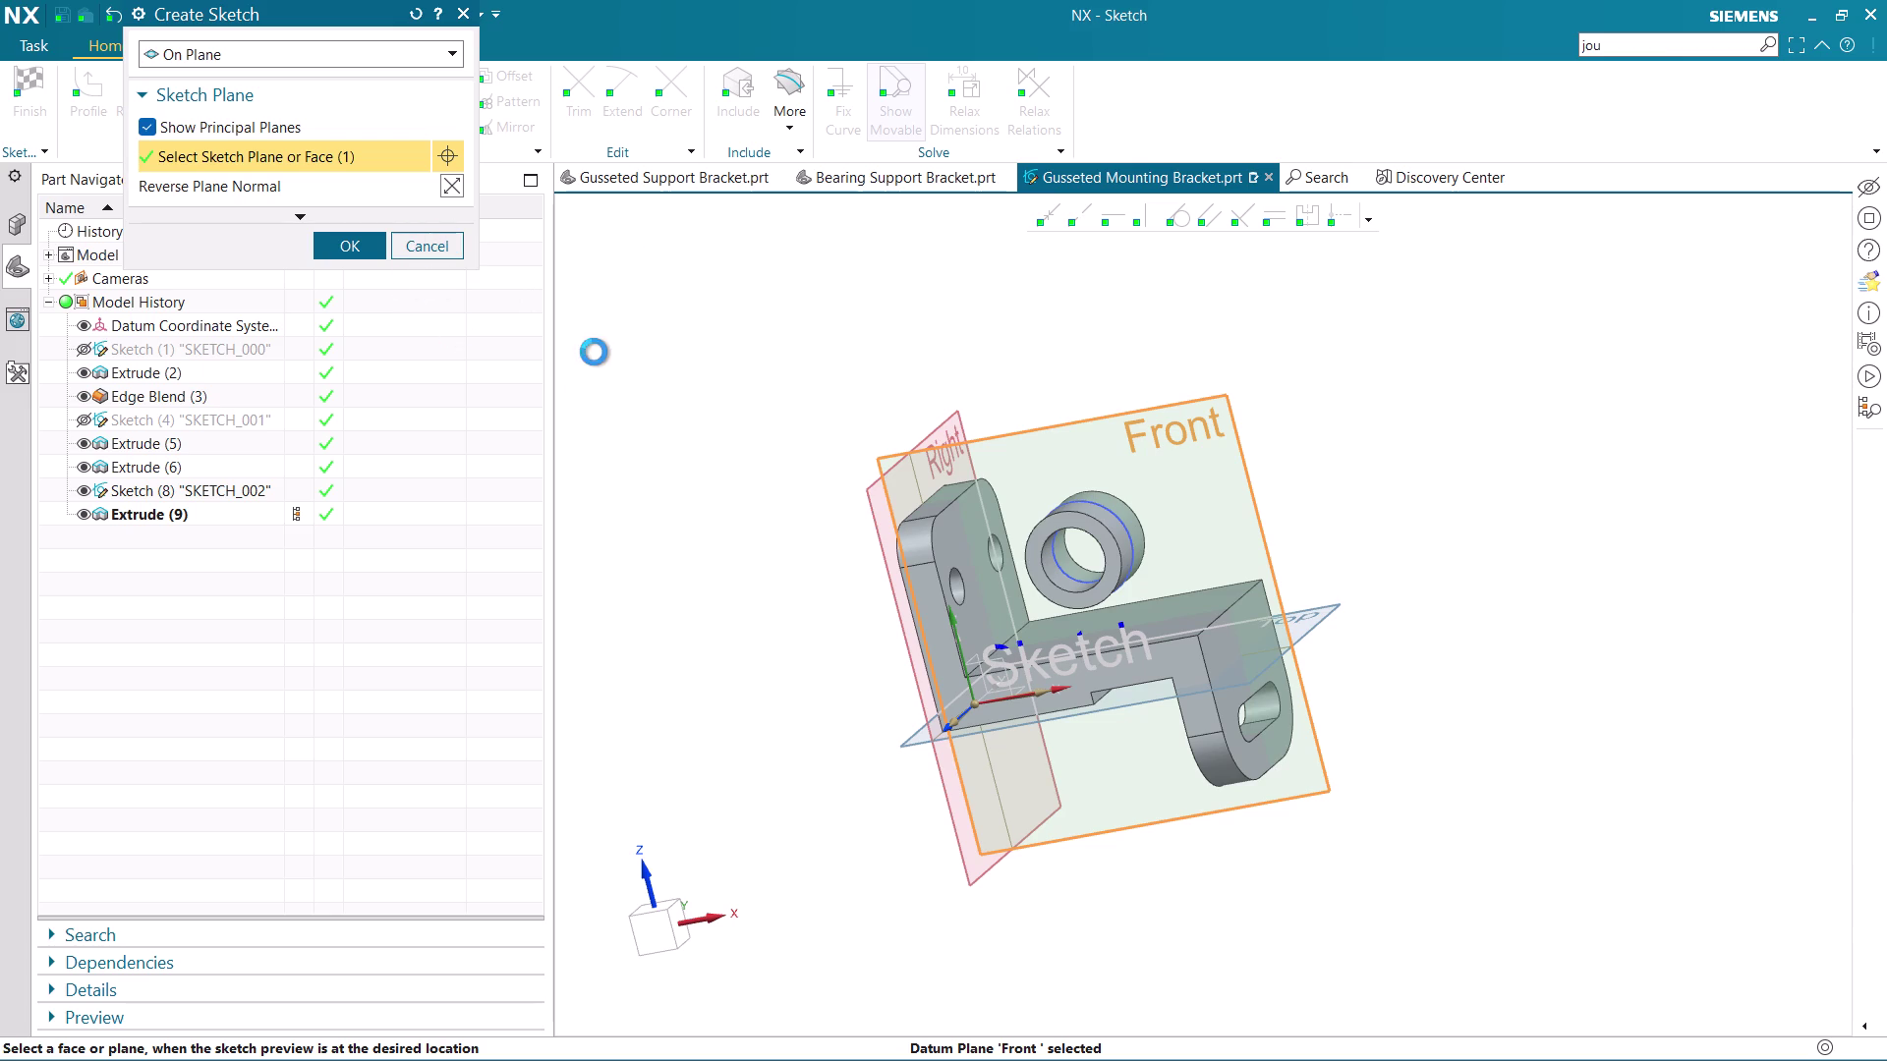
key(Escape)
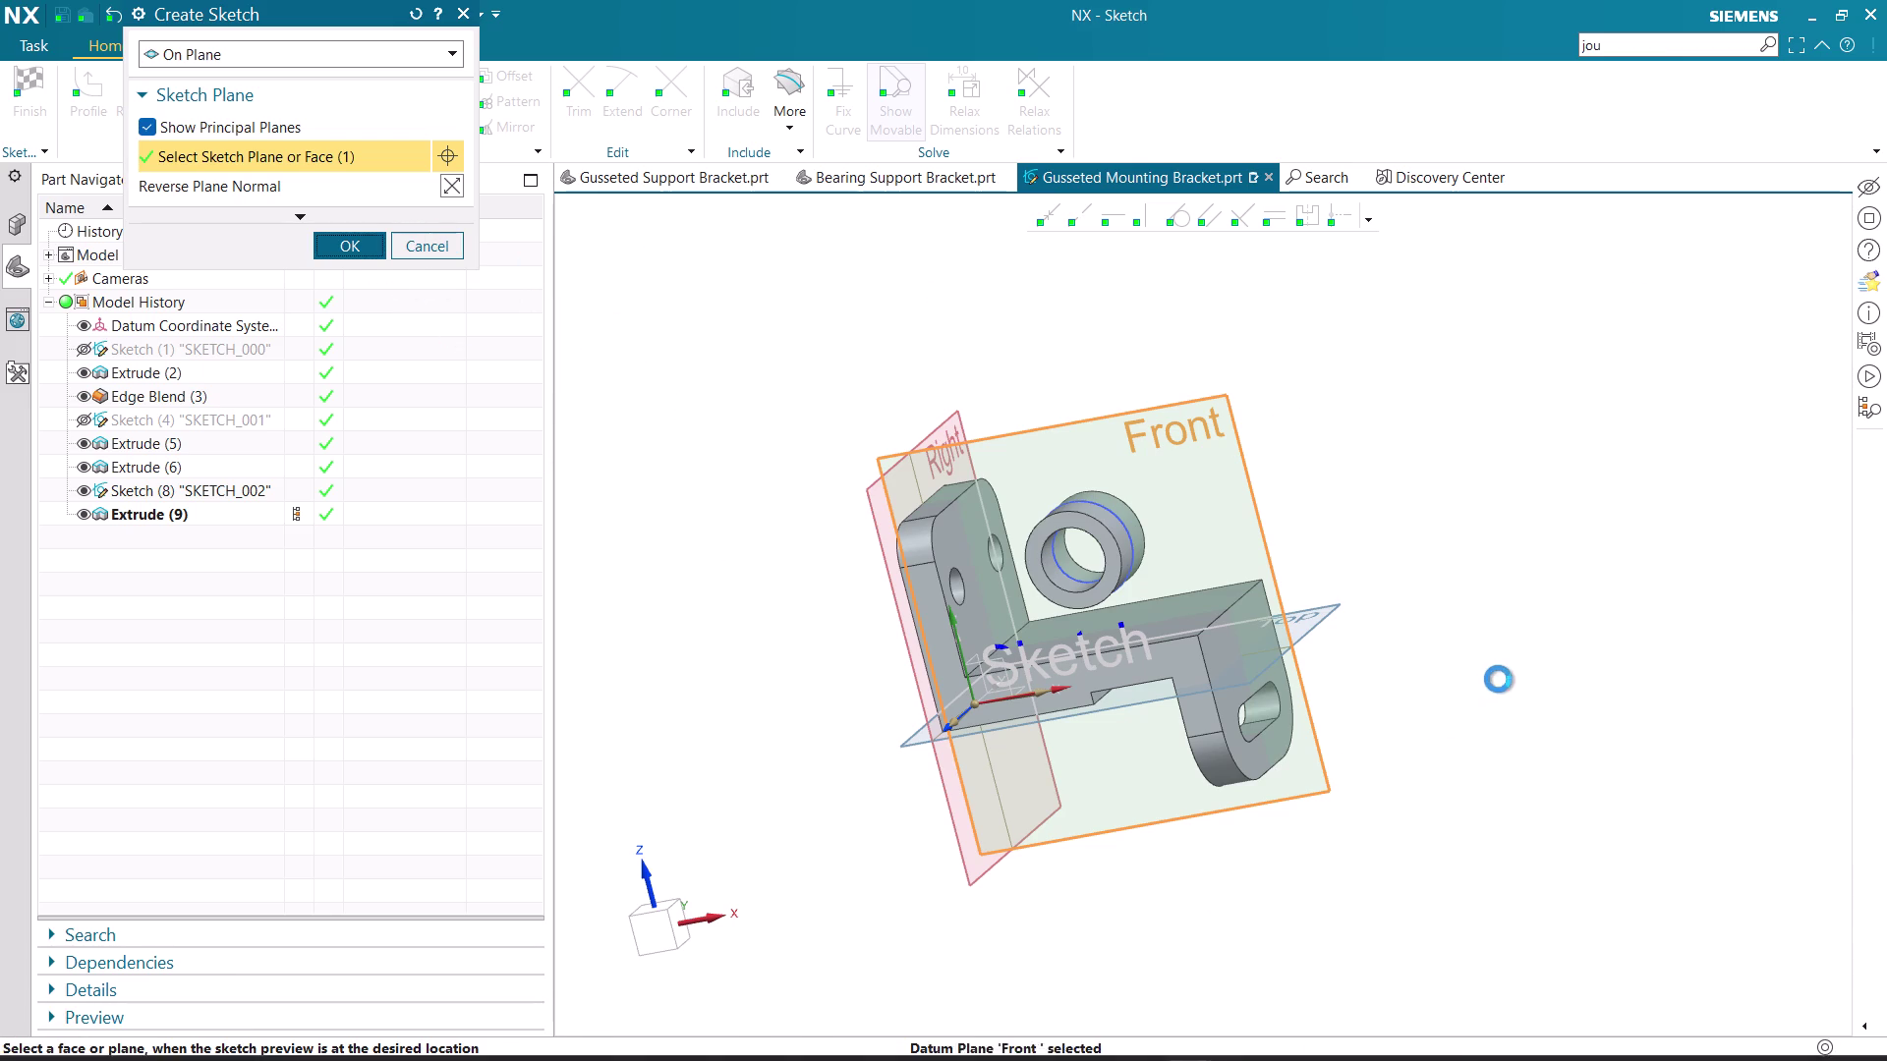
Save the part and switch to the Forked Lever.prt window.
key(ctrl+s)
key(ctrl+s)
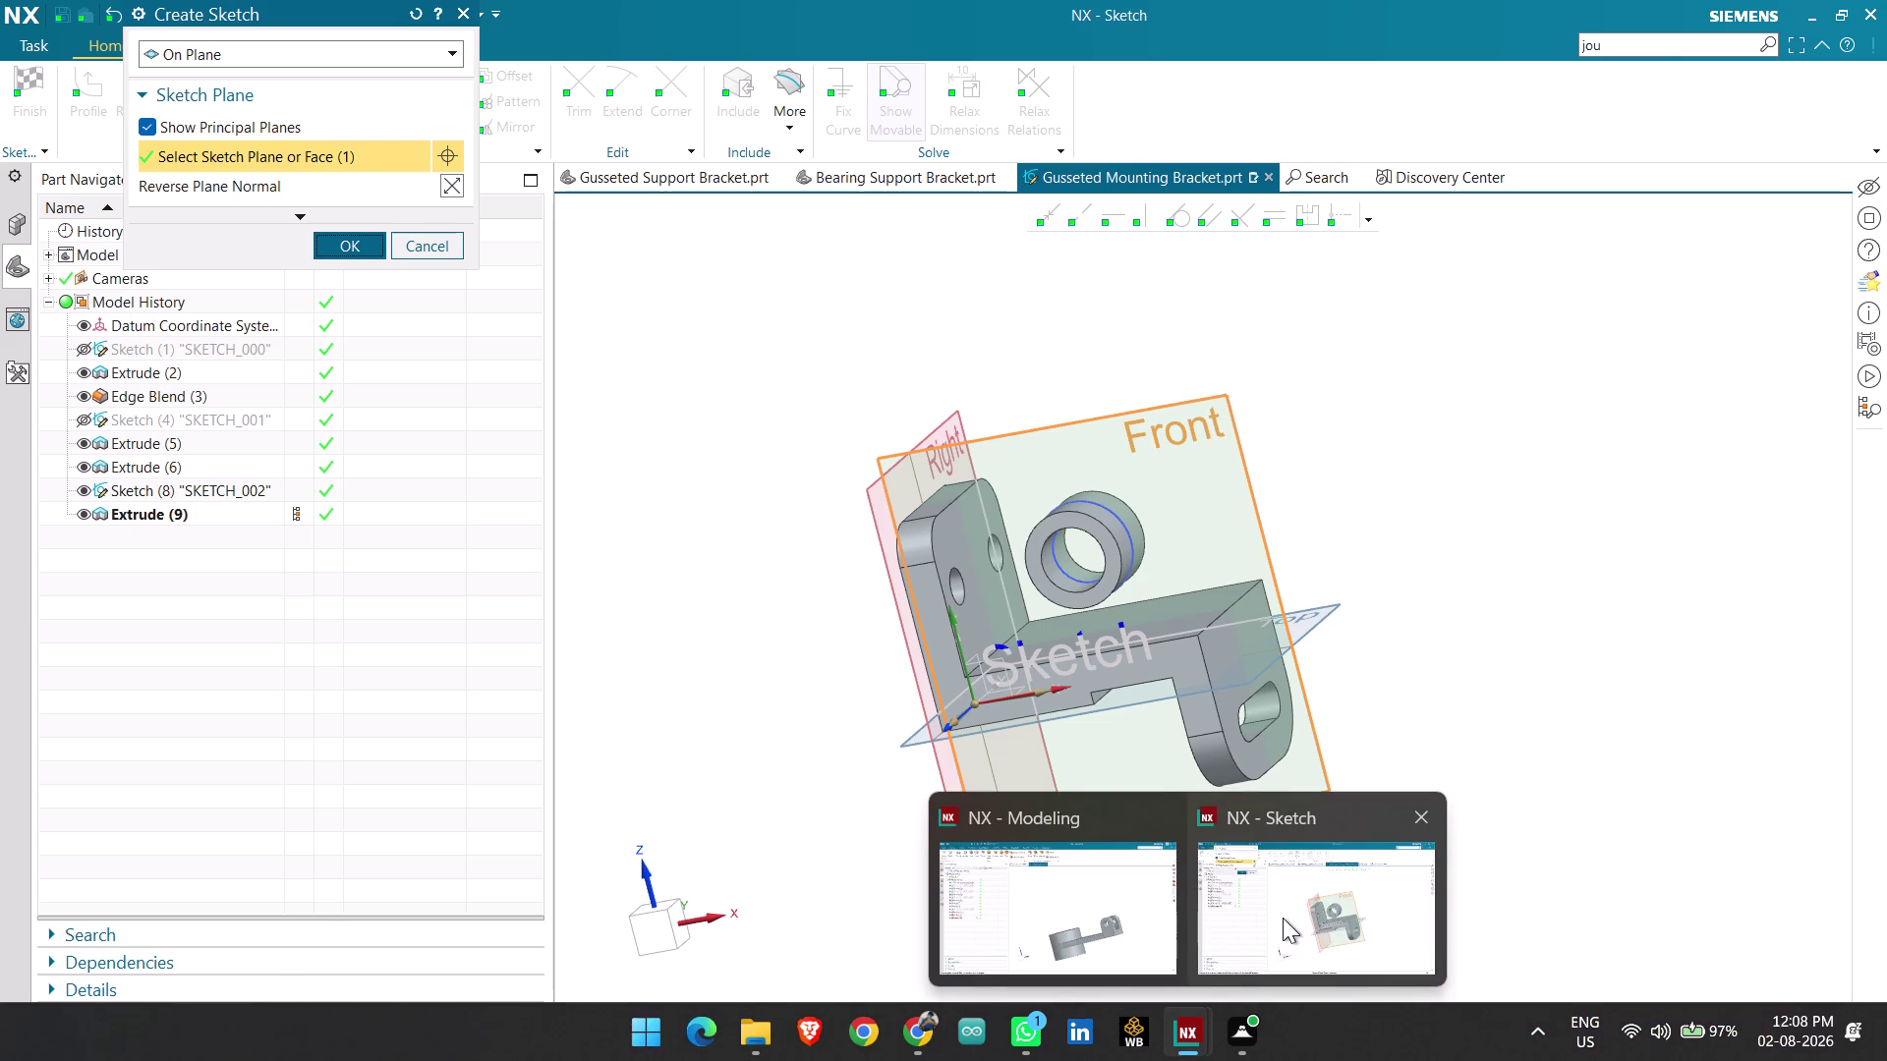
click(1285, 917)
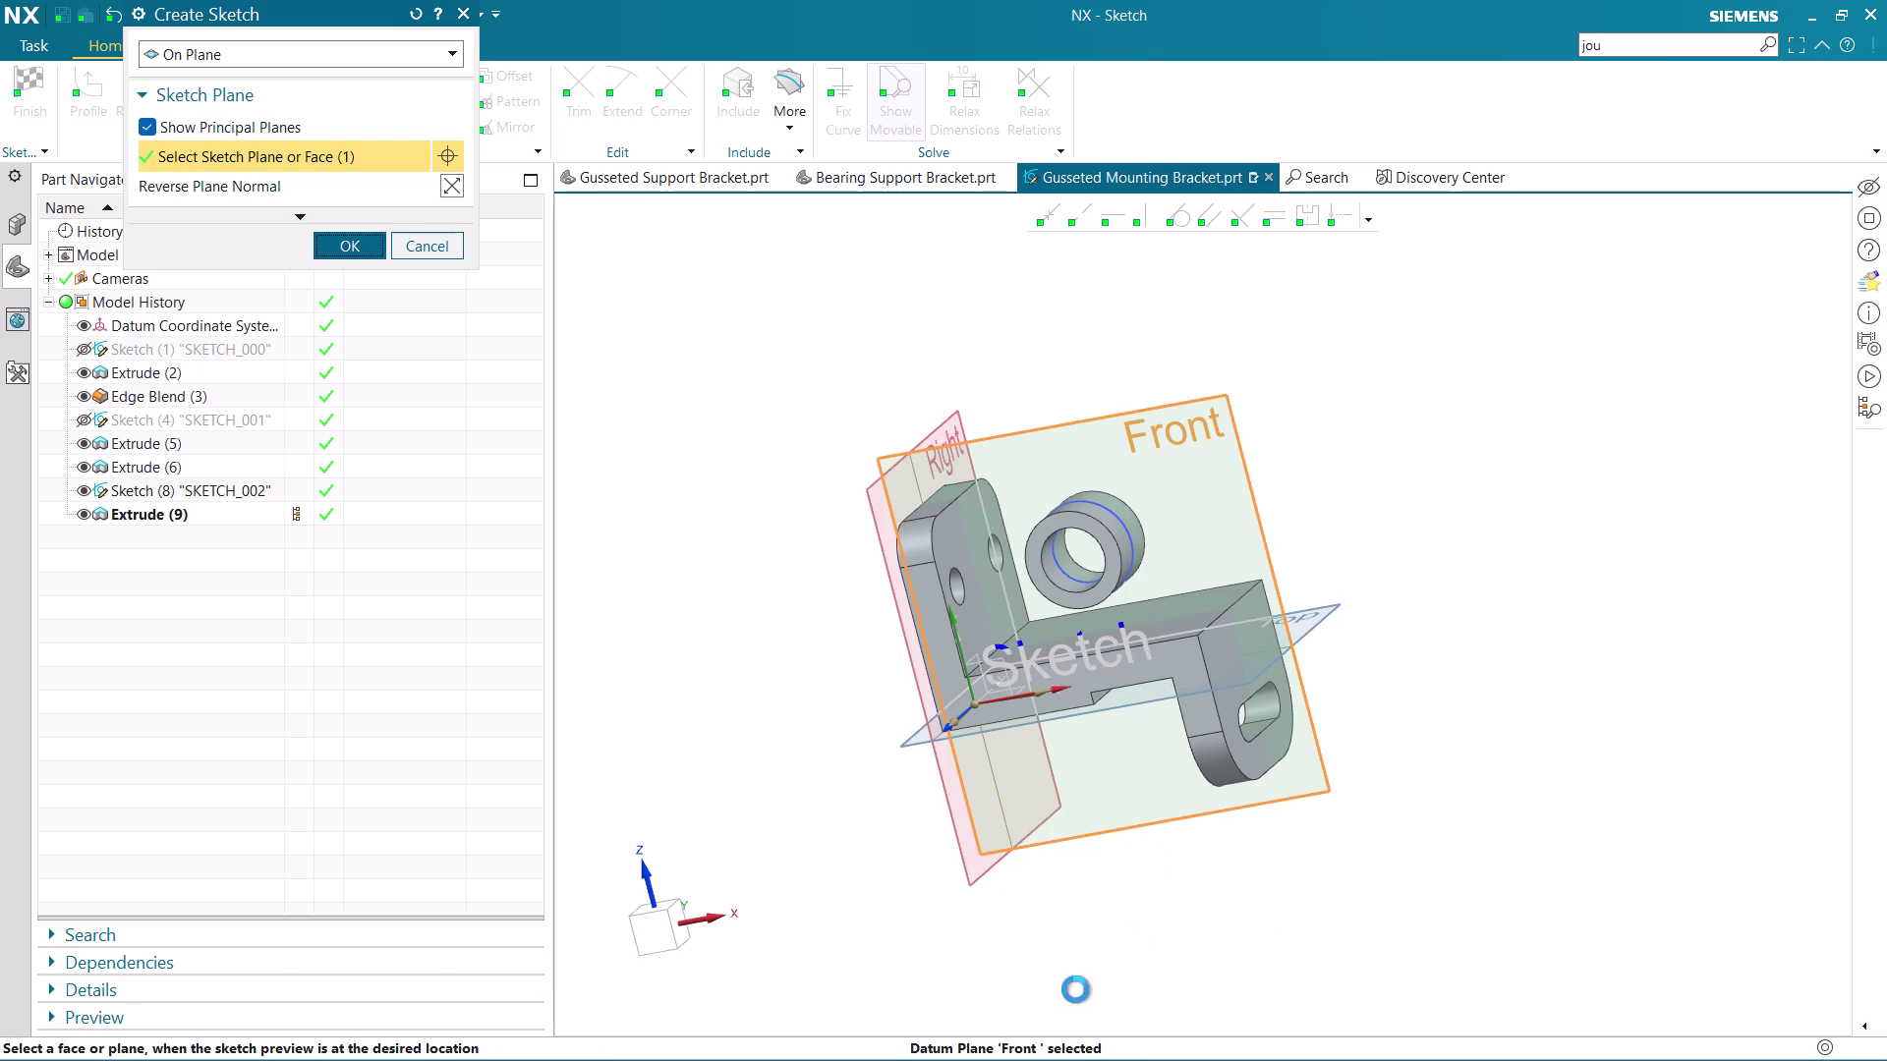
click(1107, 935)
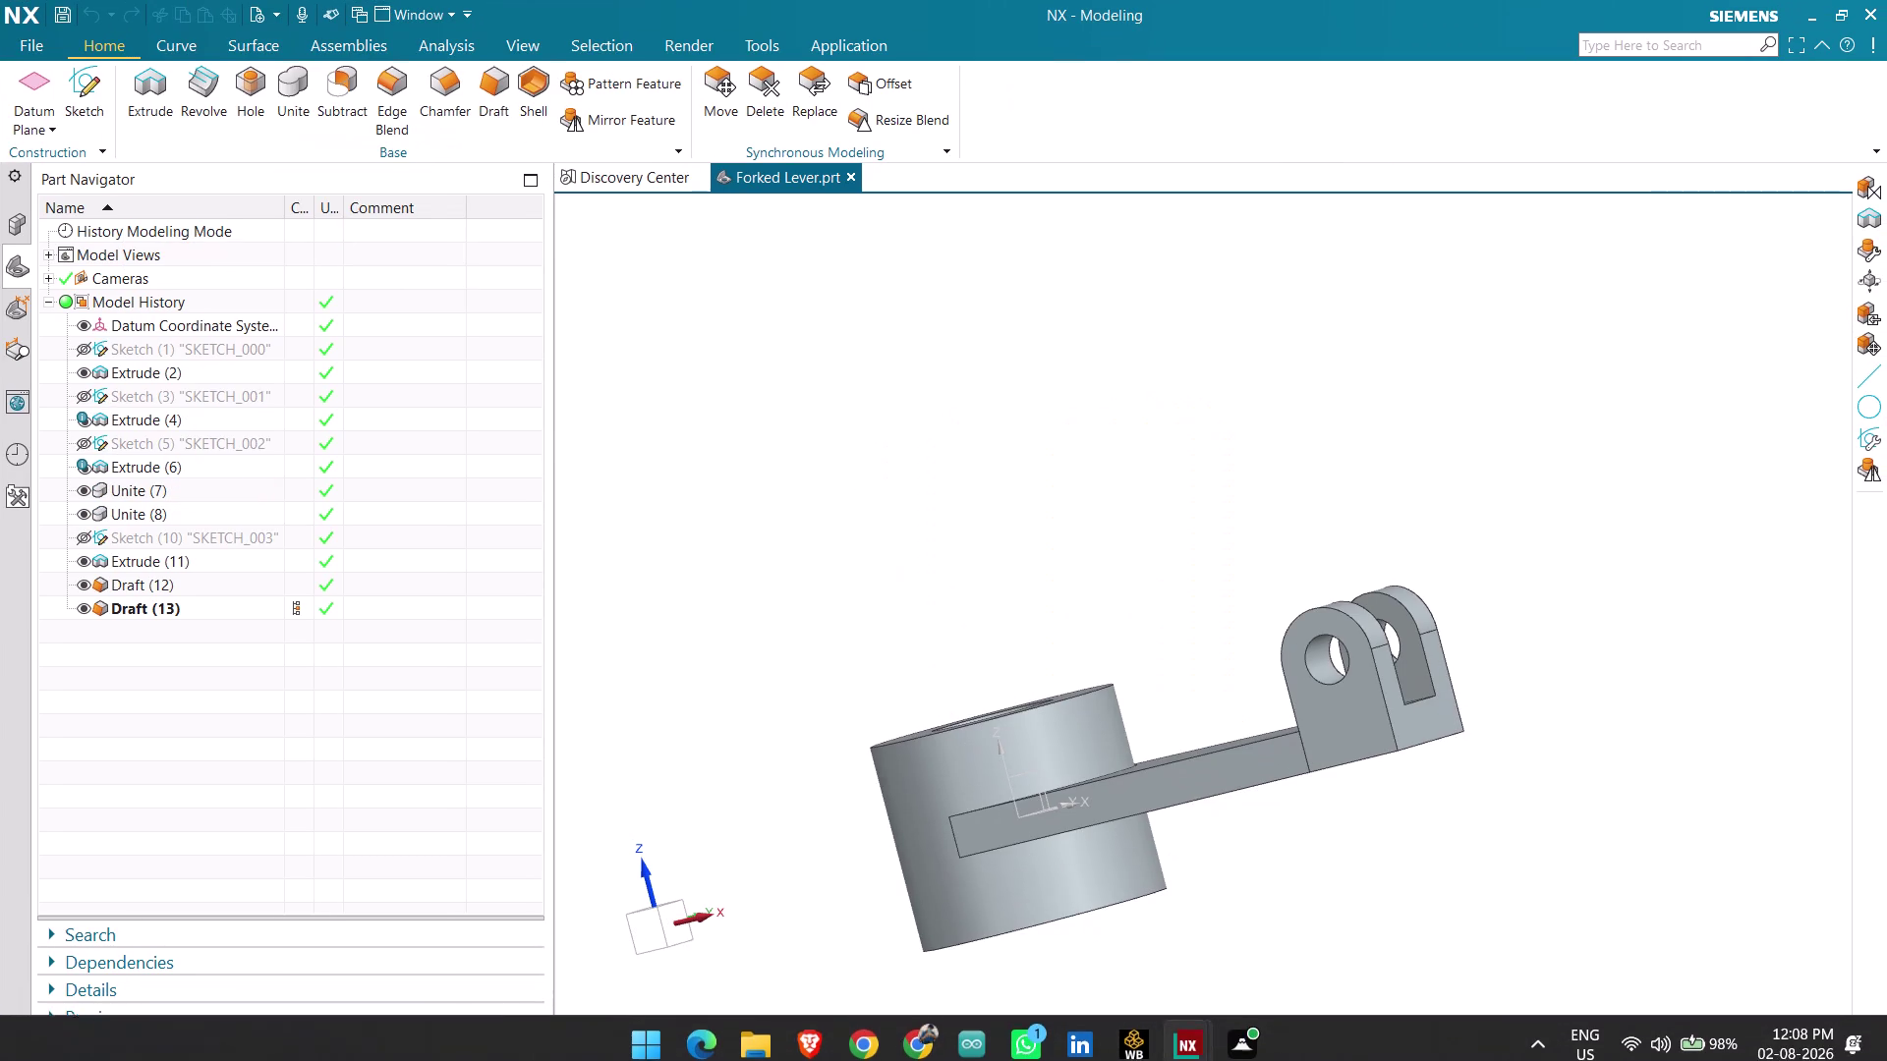
Cycle open windows via the taskbar and Alt+Tab, staying on the Forked Lever.
click(1289, 918)
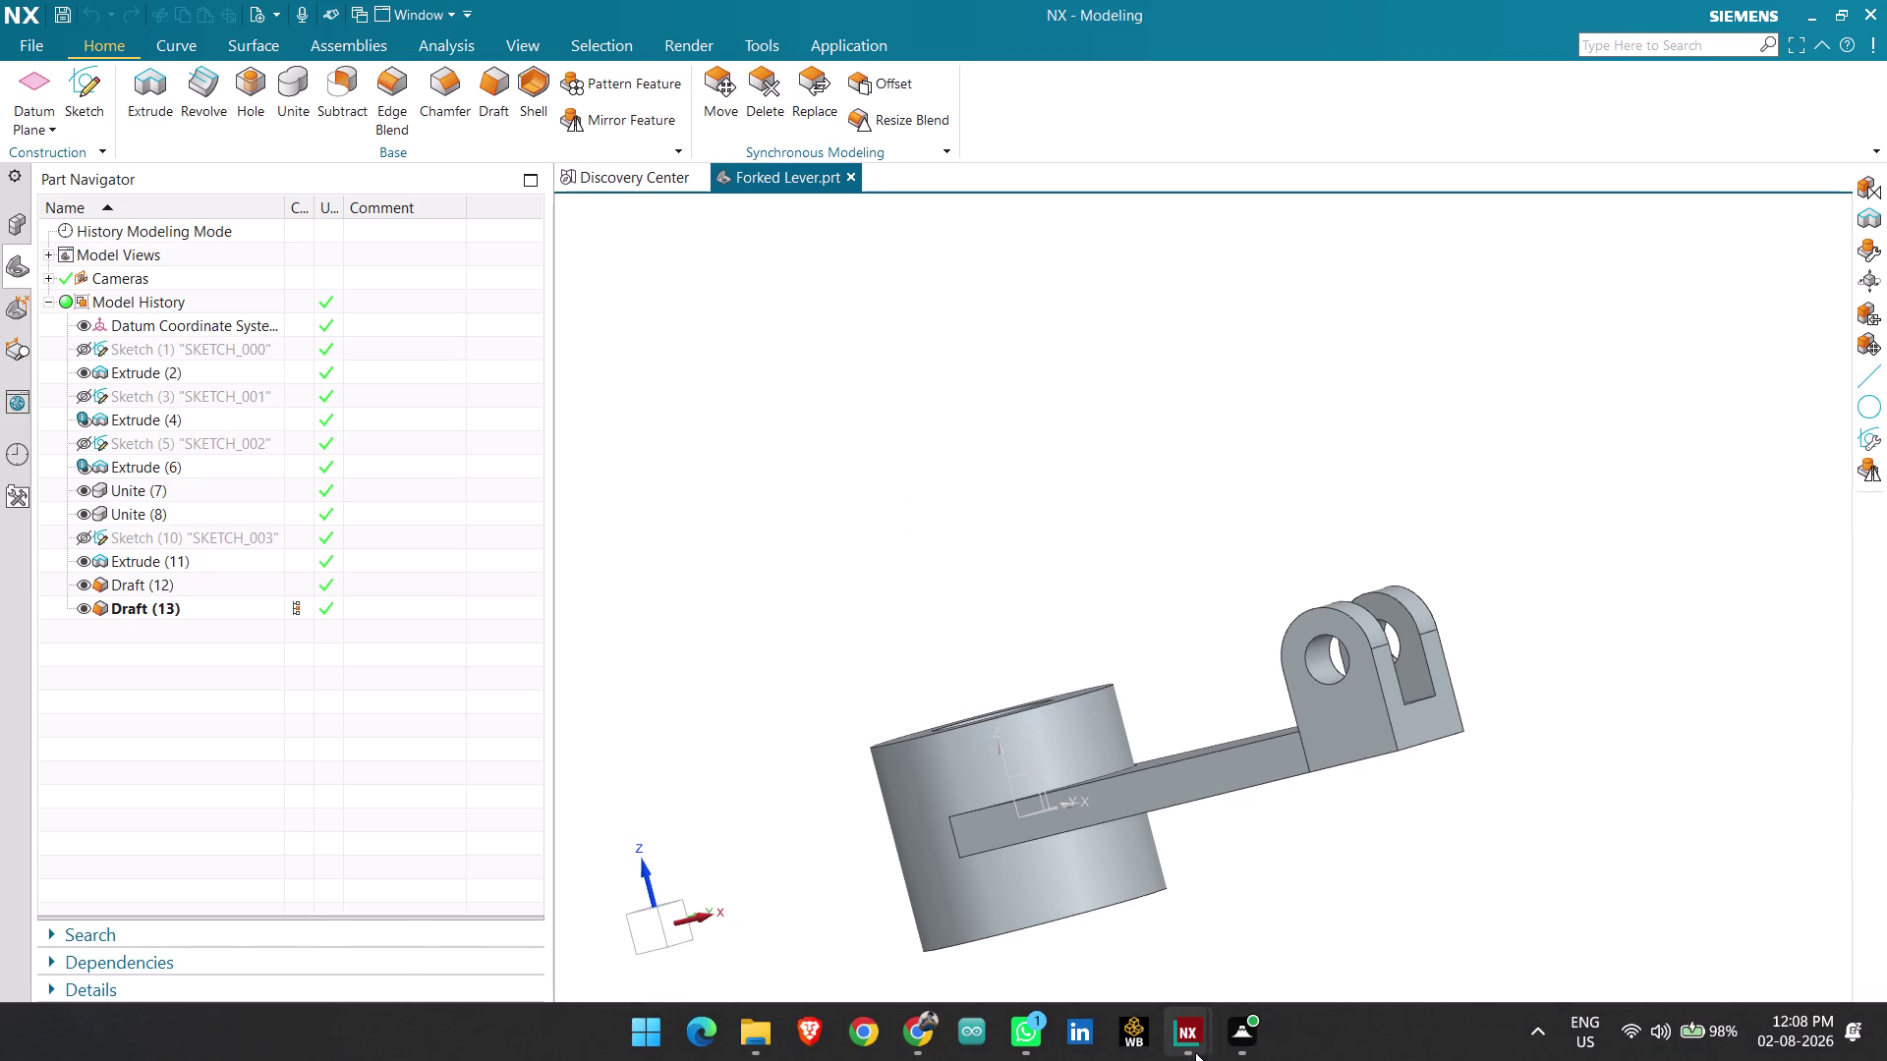
click(1269, 908)
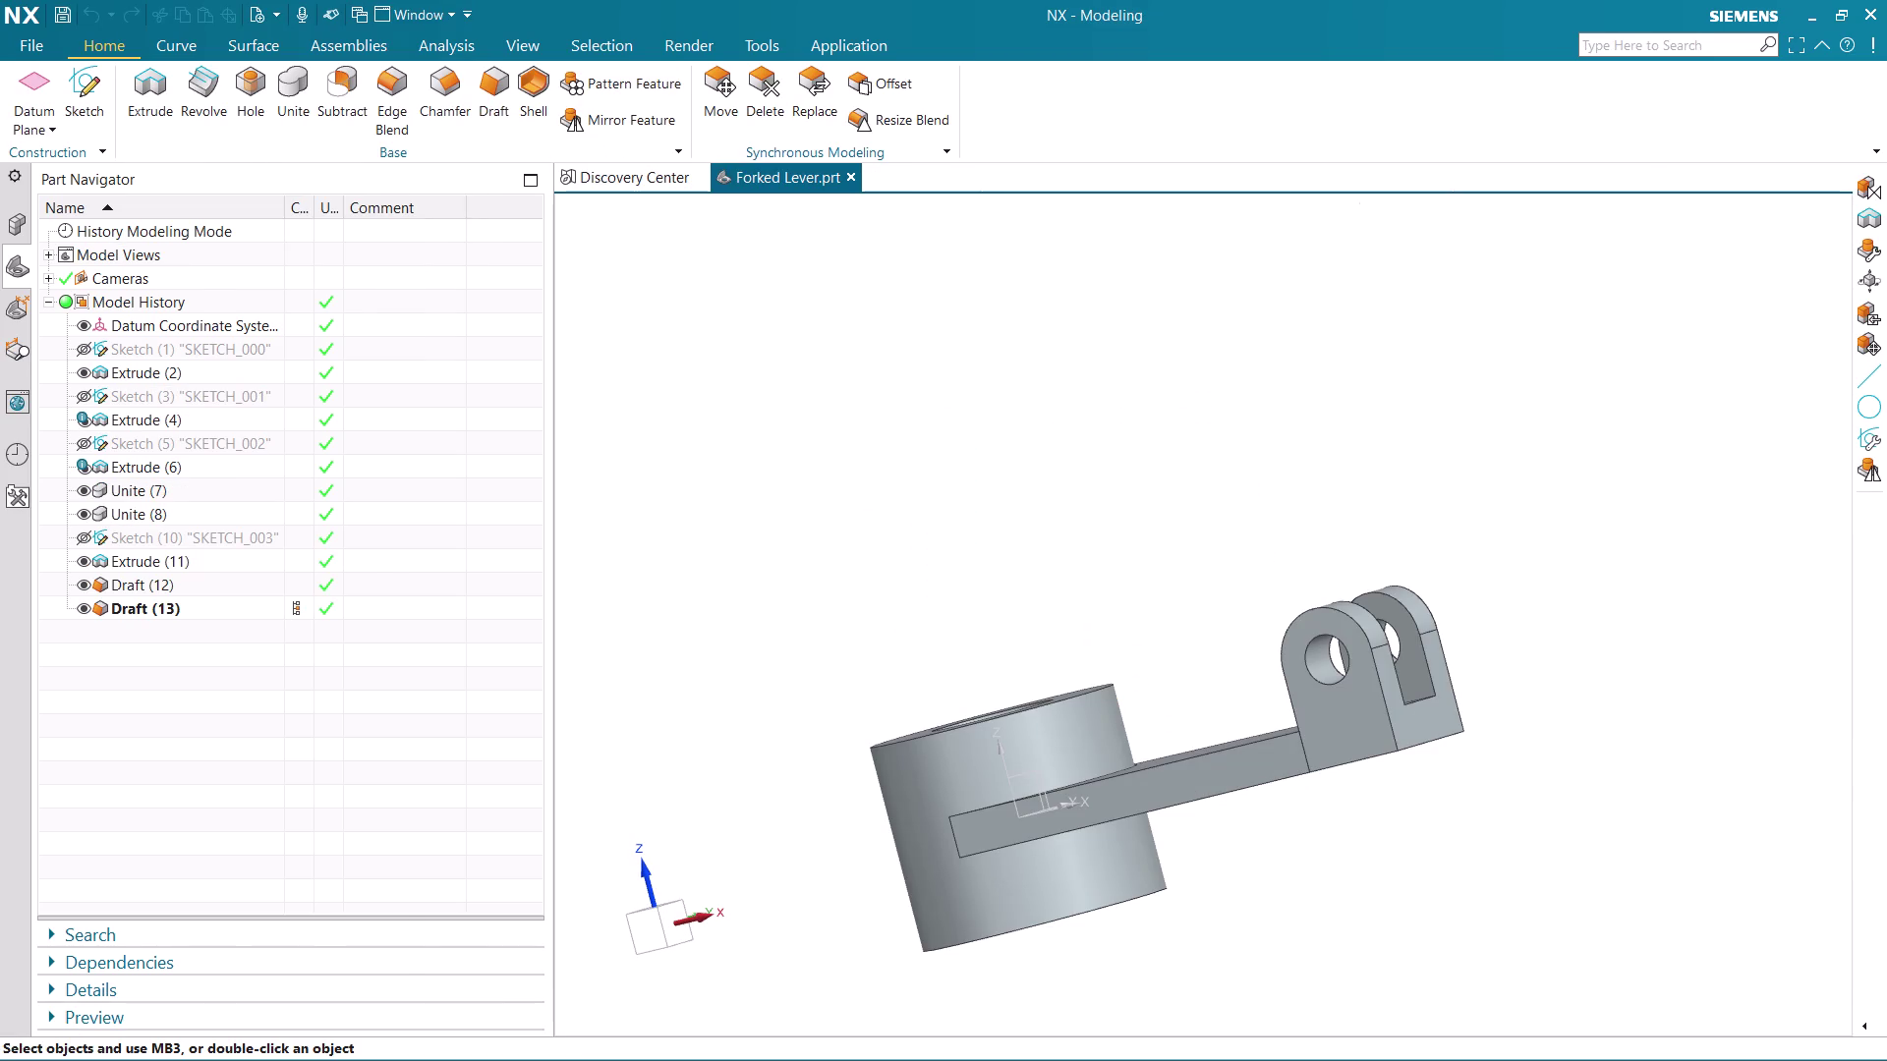
key(alt+Tab)
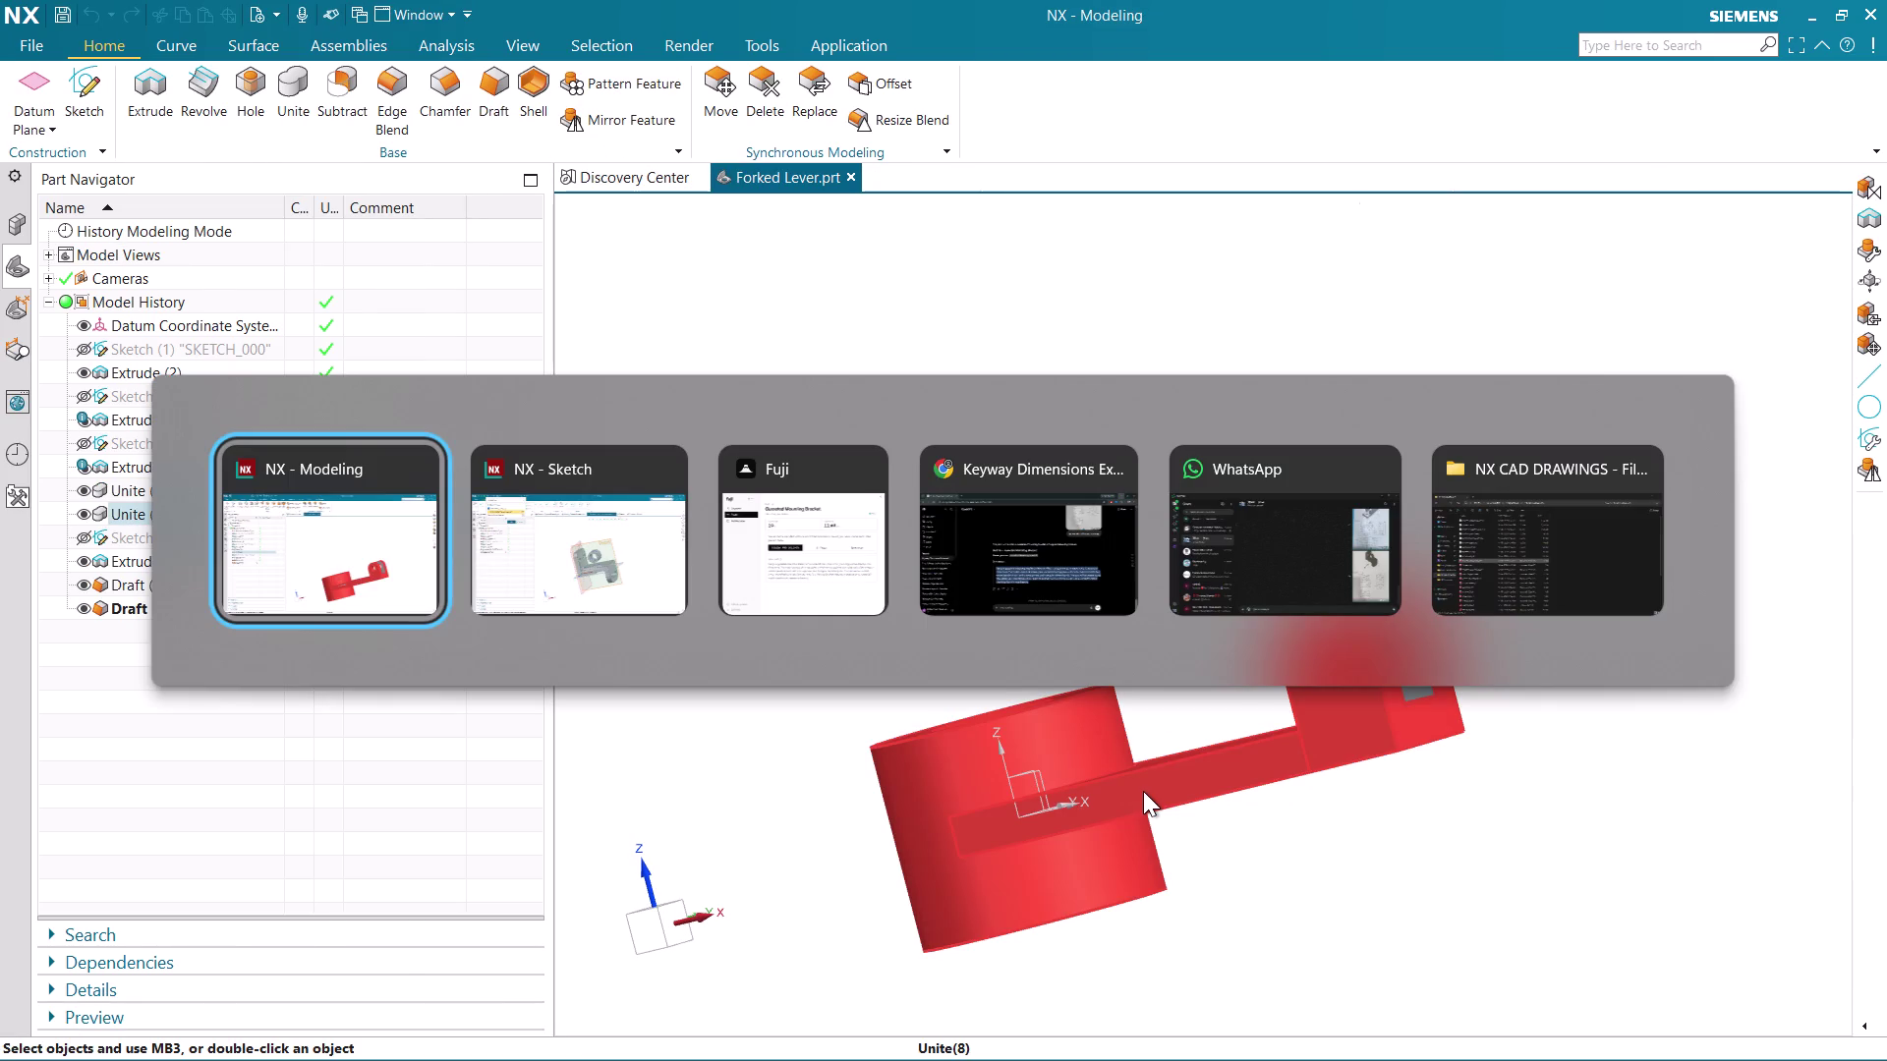
key(alt+Tab)
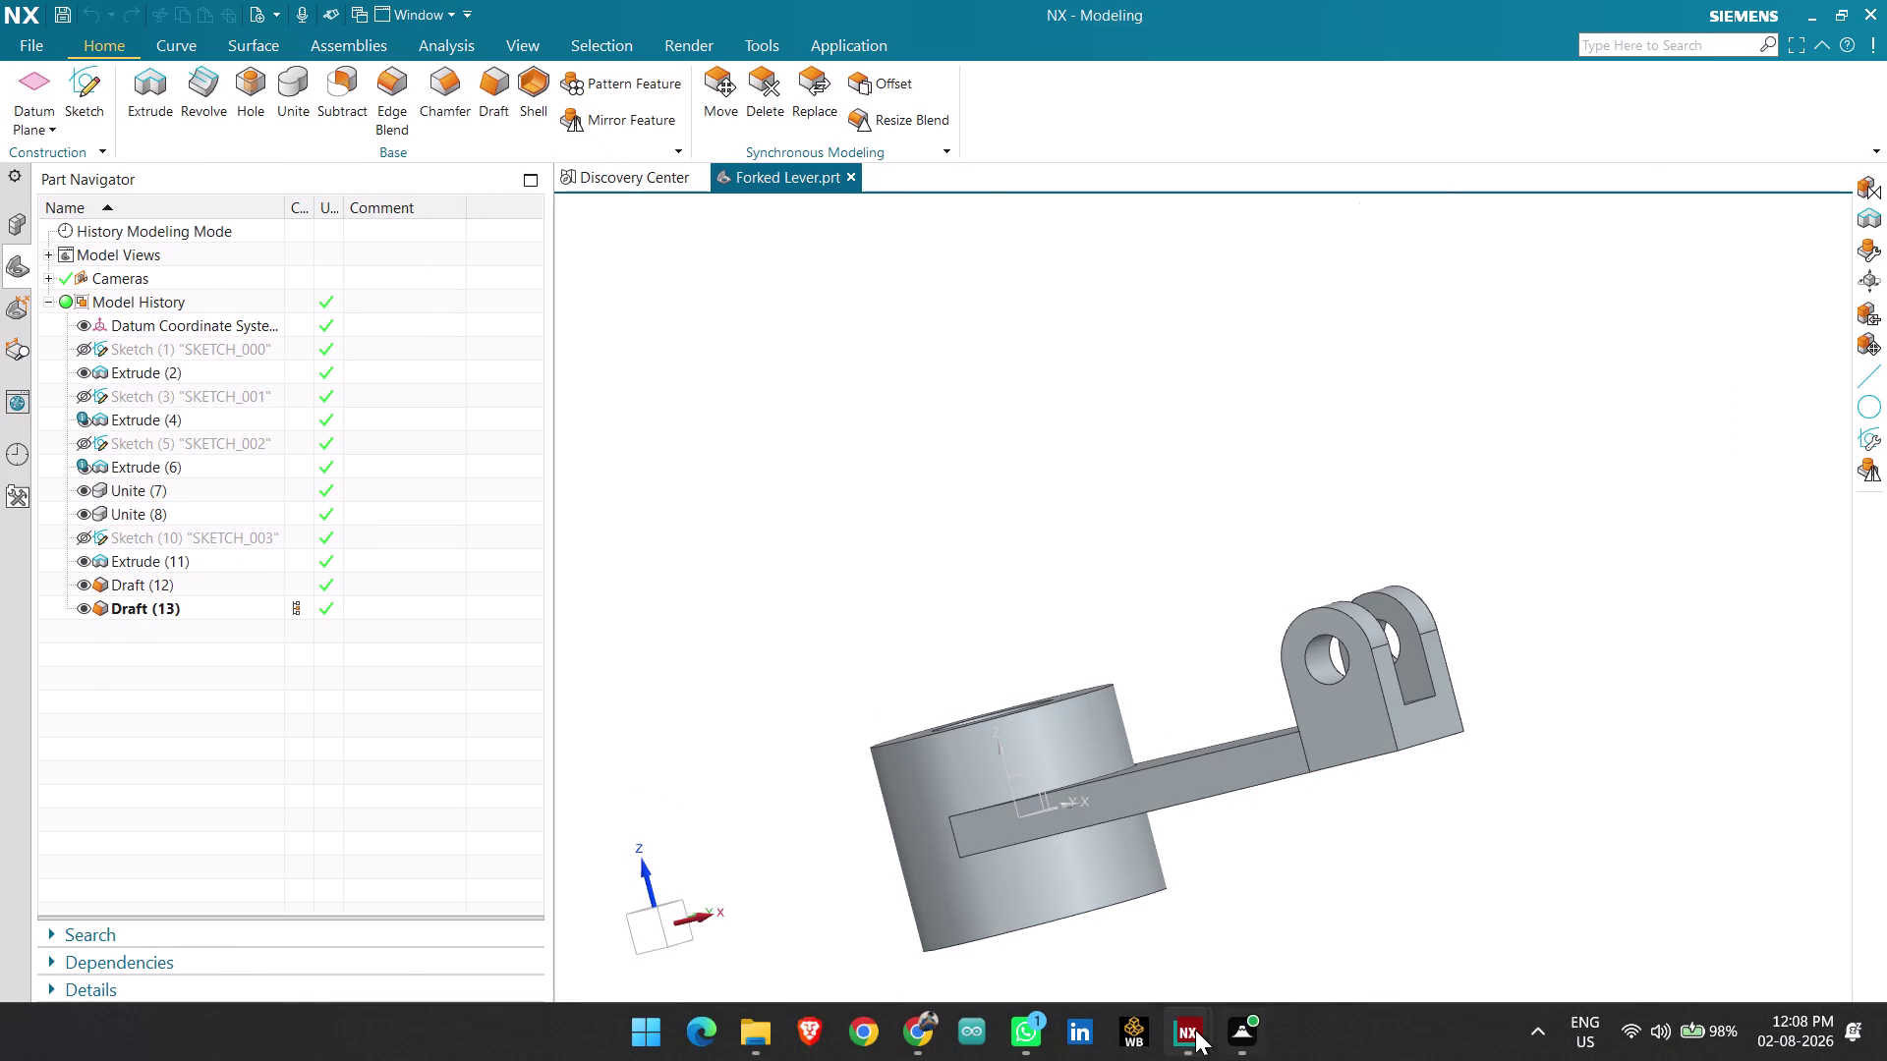
click(1273, 925)
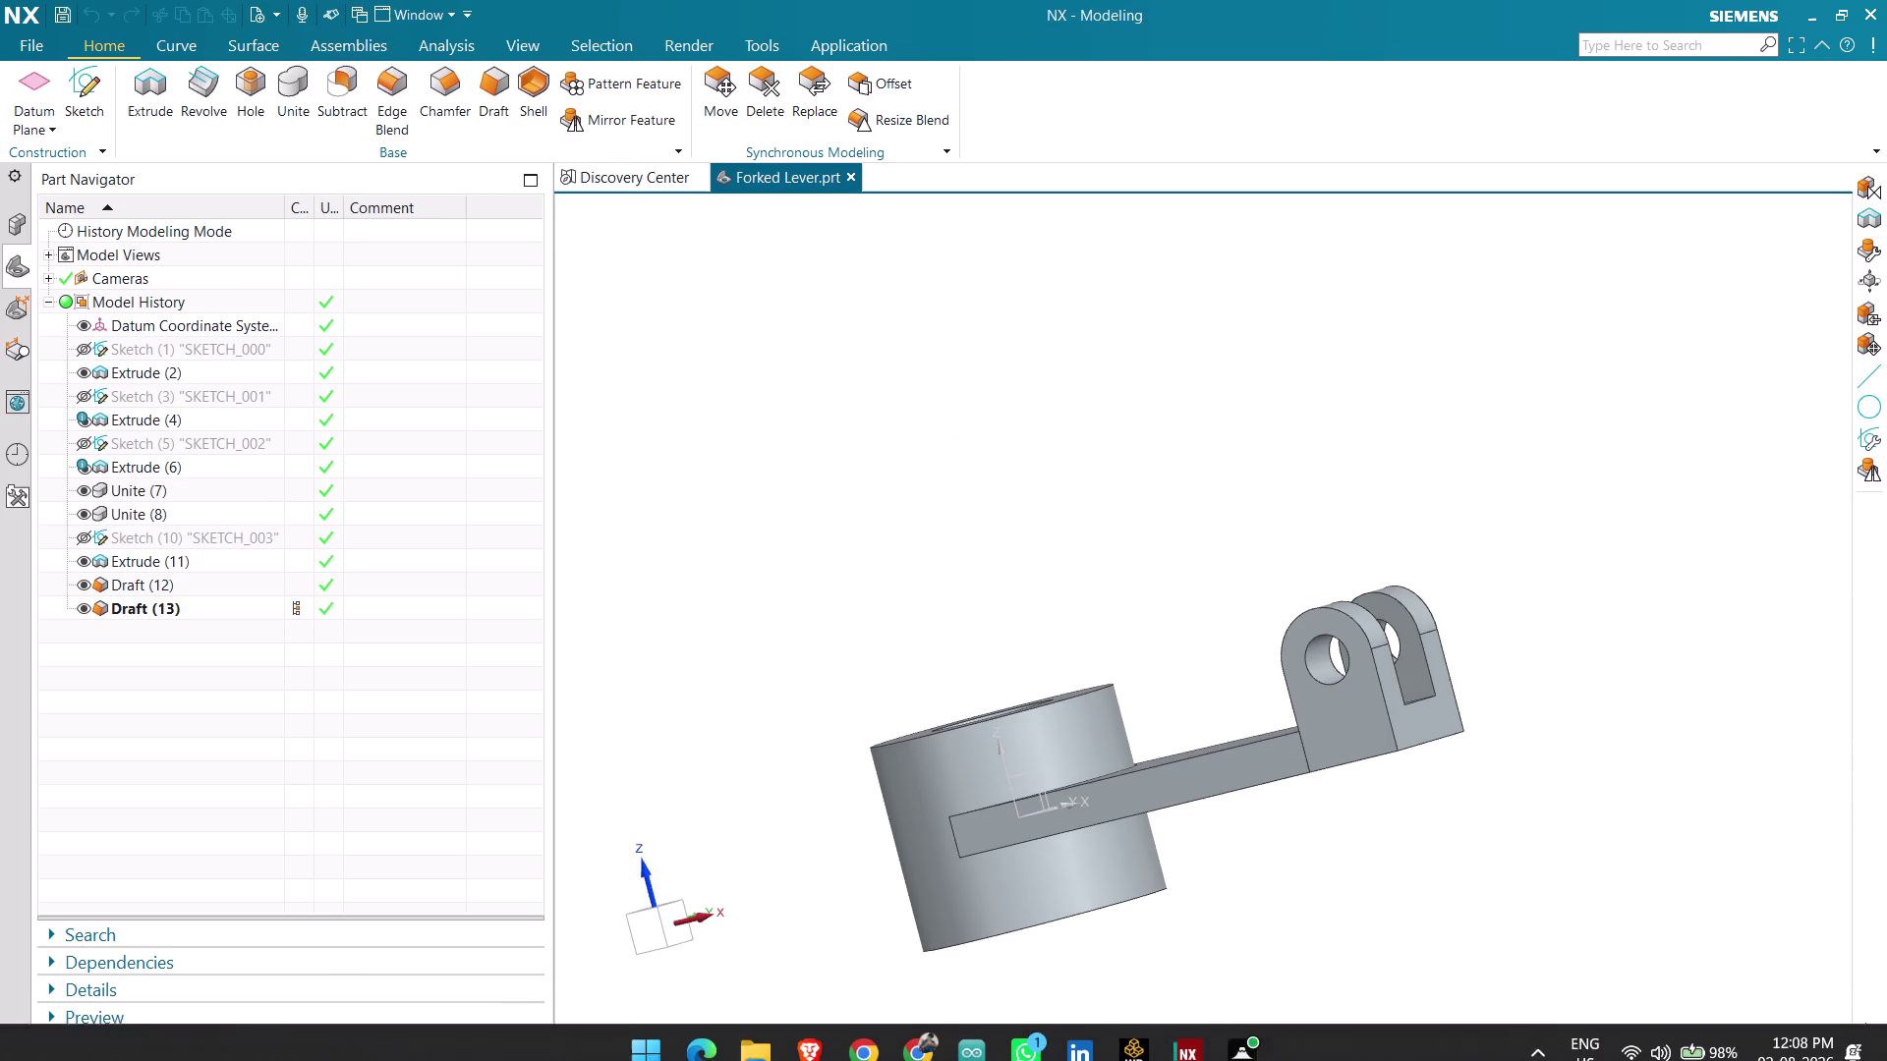
click(1121, 937)
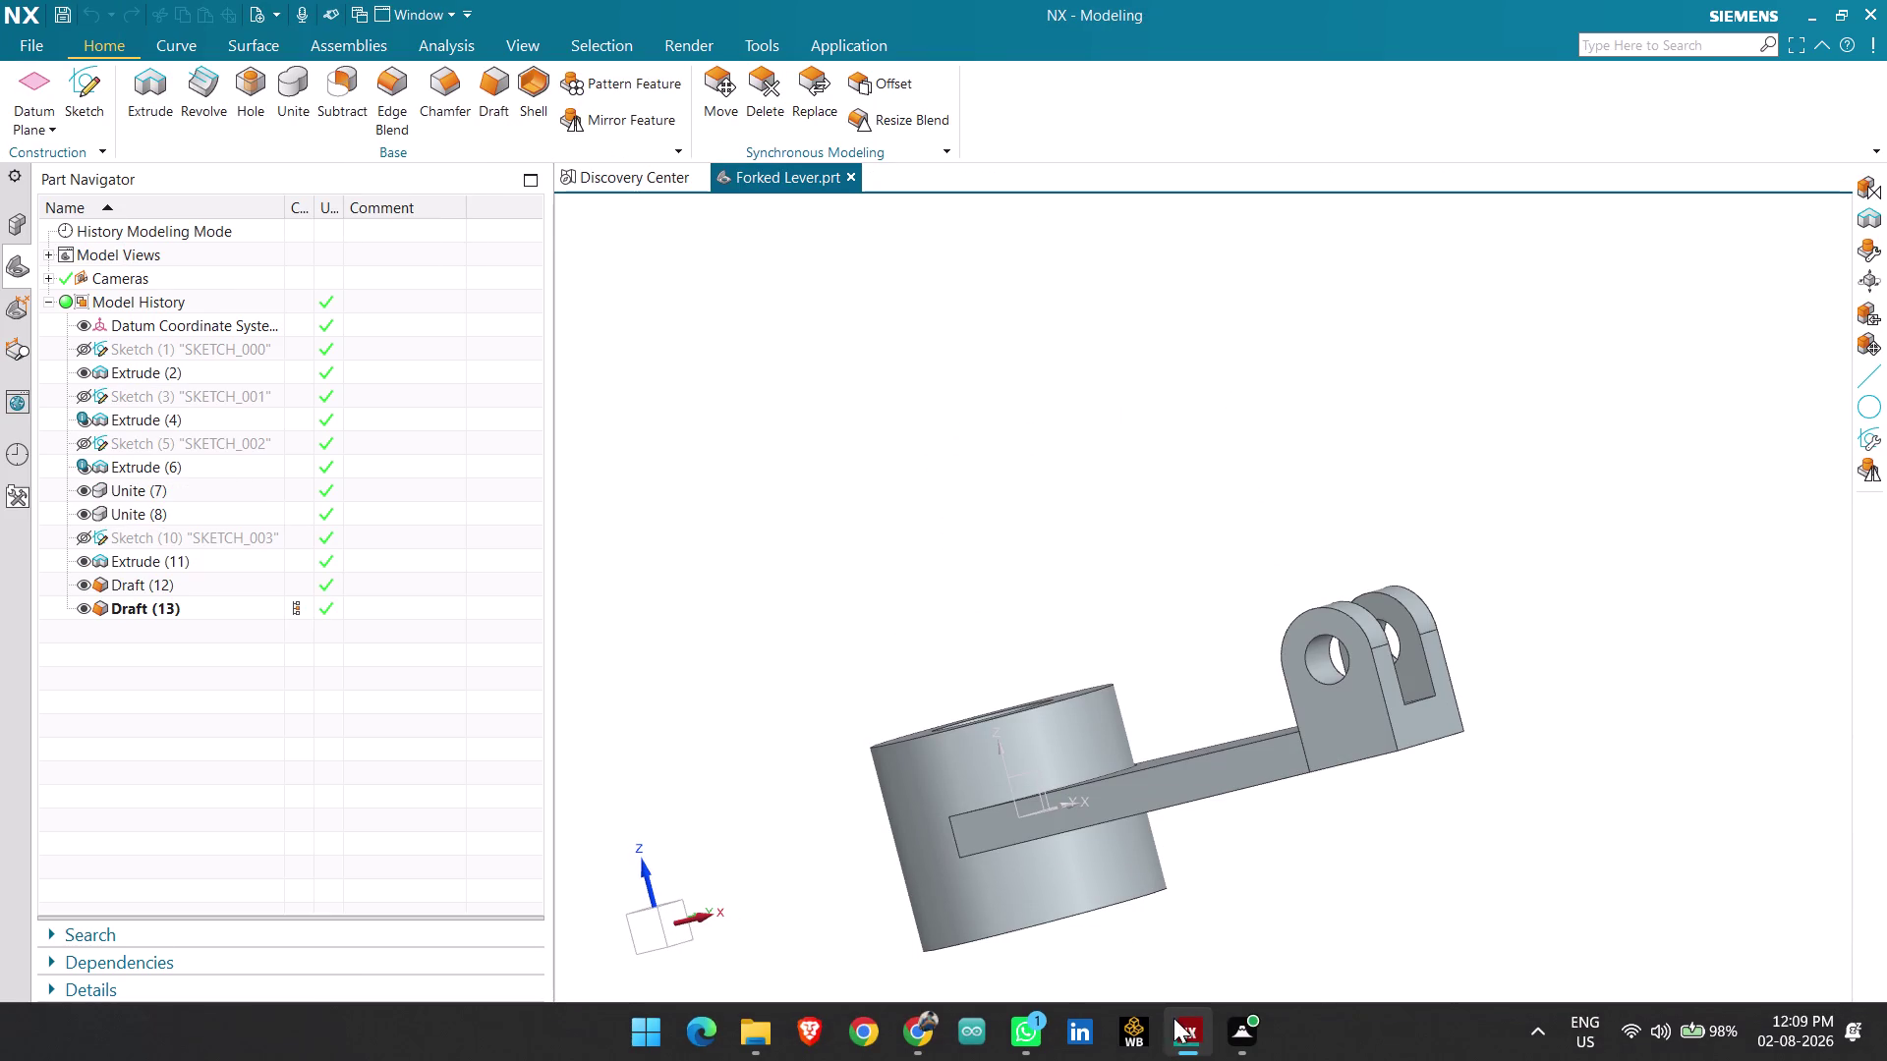
click(923, 453)
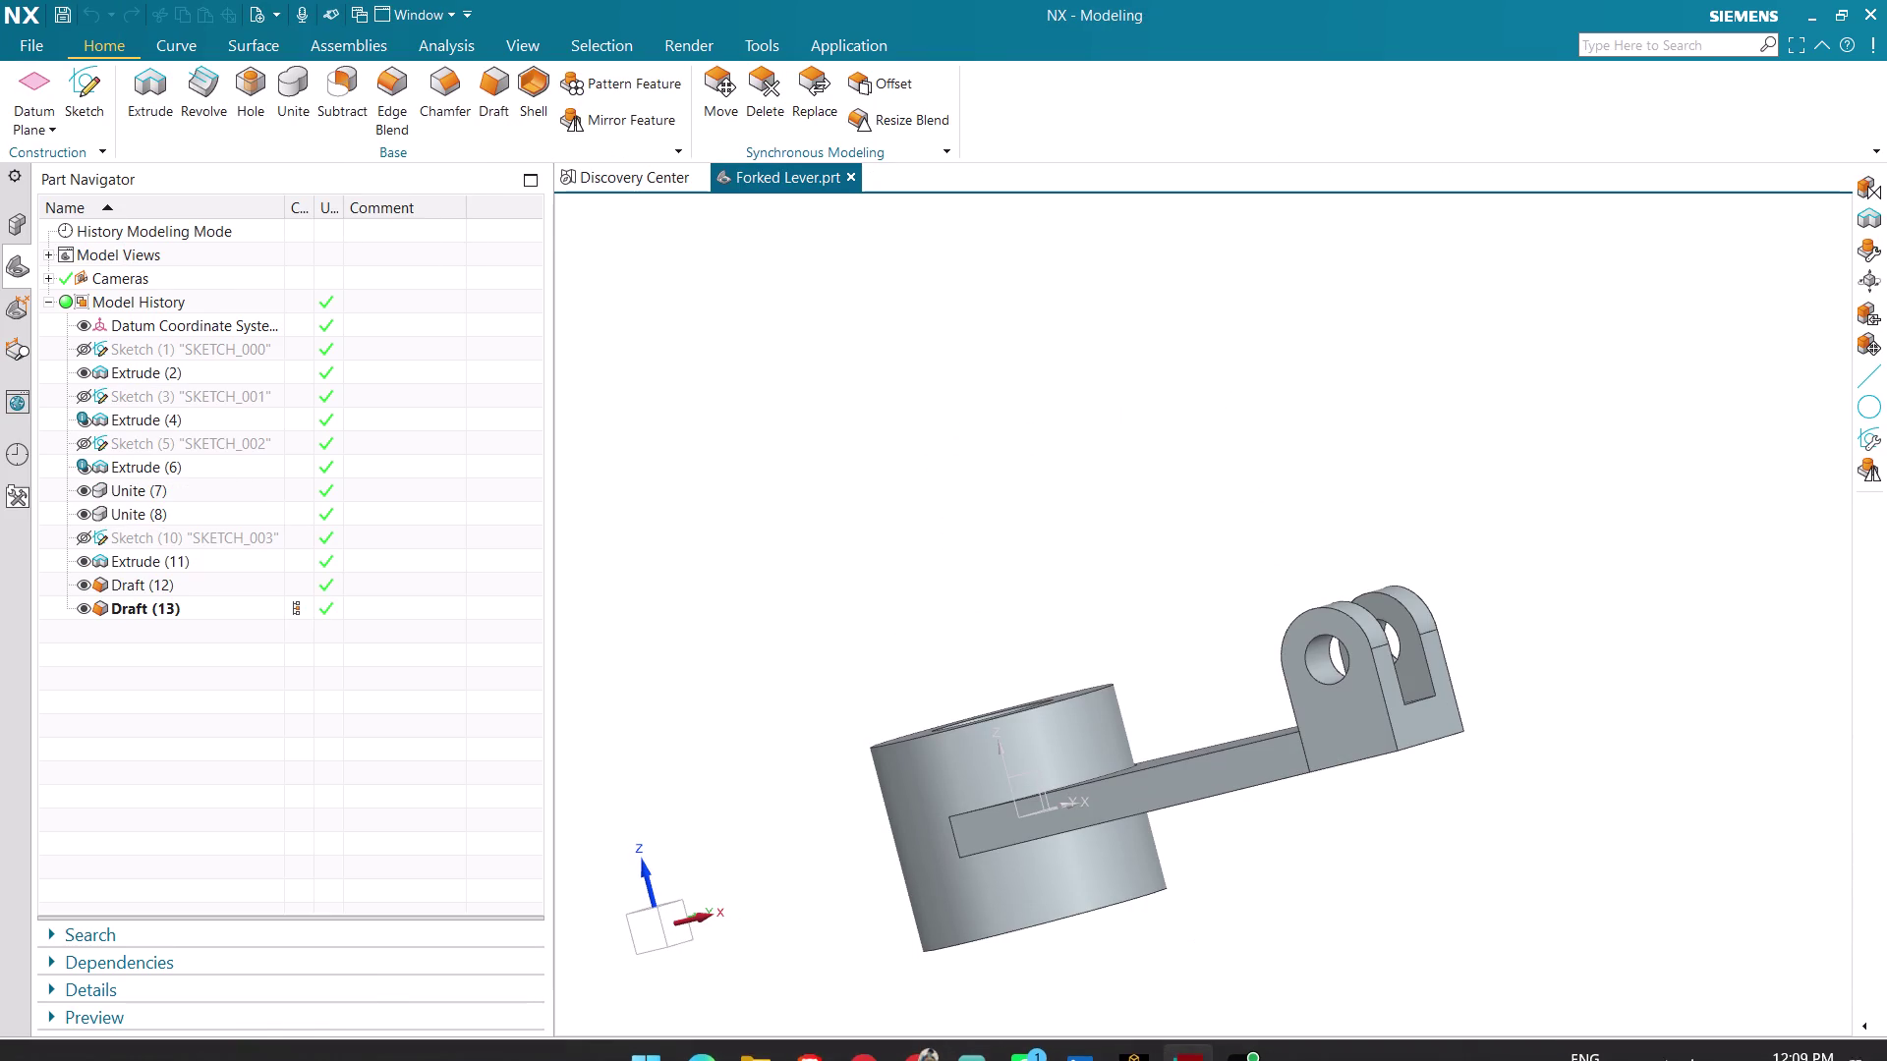
Open the History resource tab and expand the Yesterday folder.
click(12, 449)
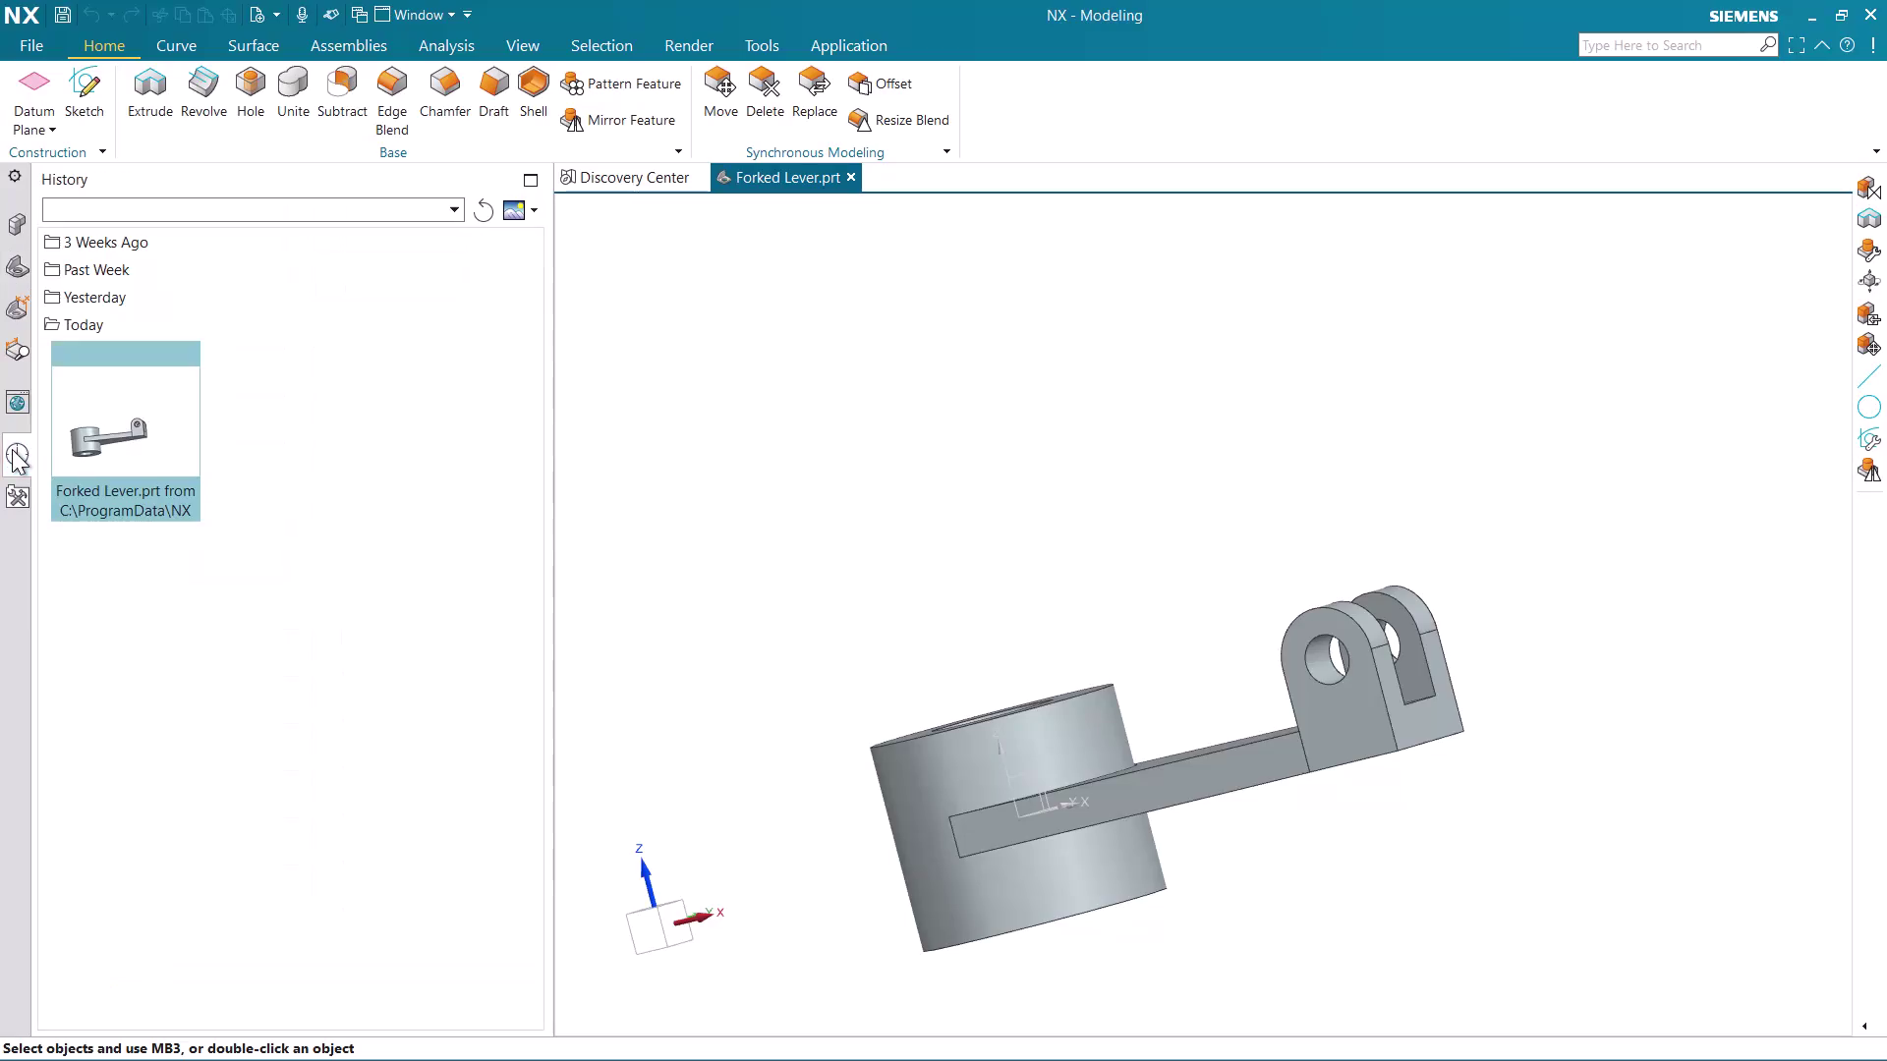
click(92, 304)
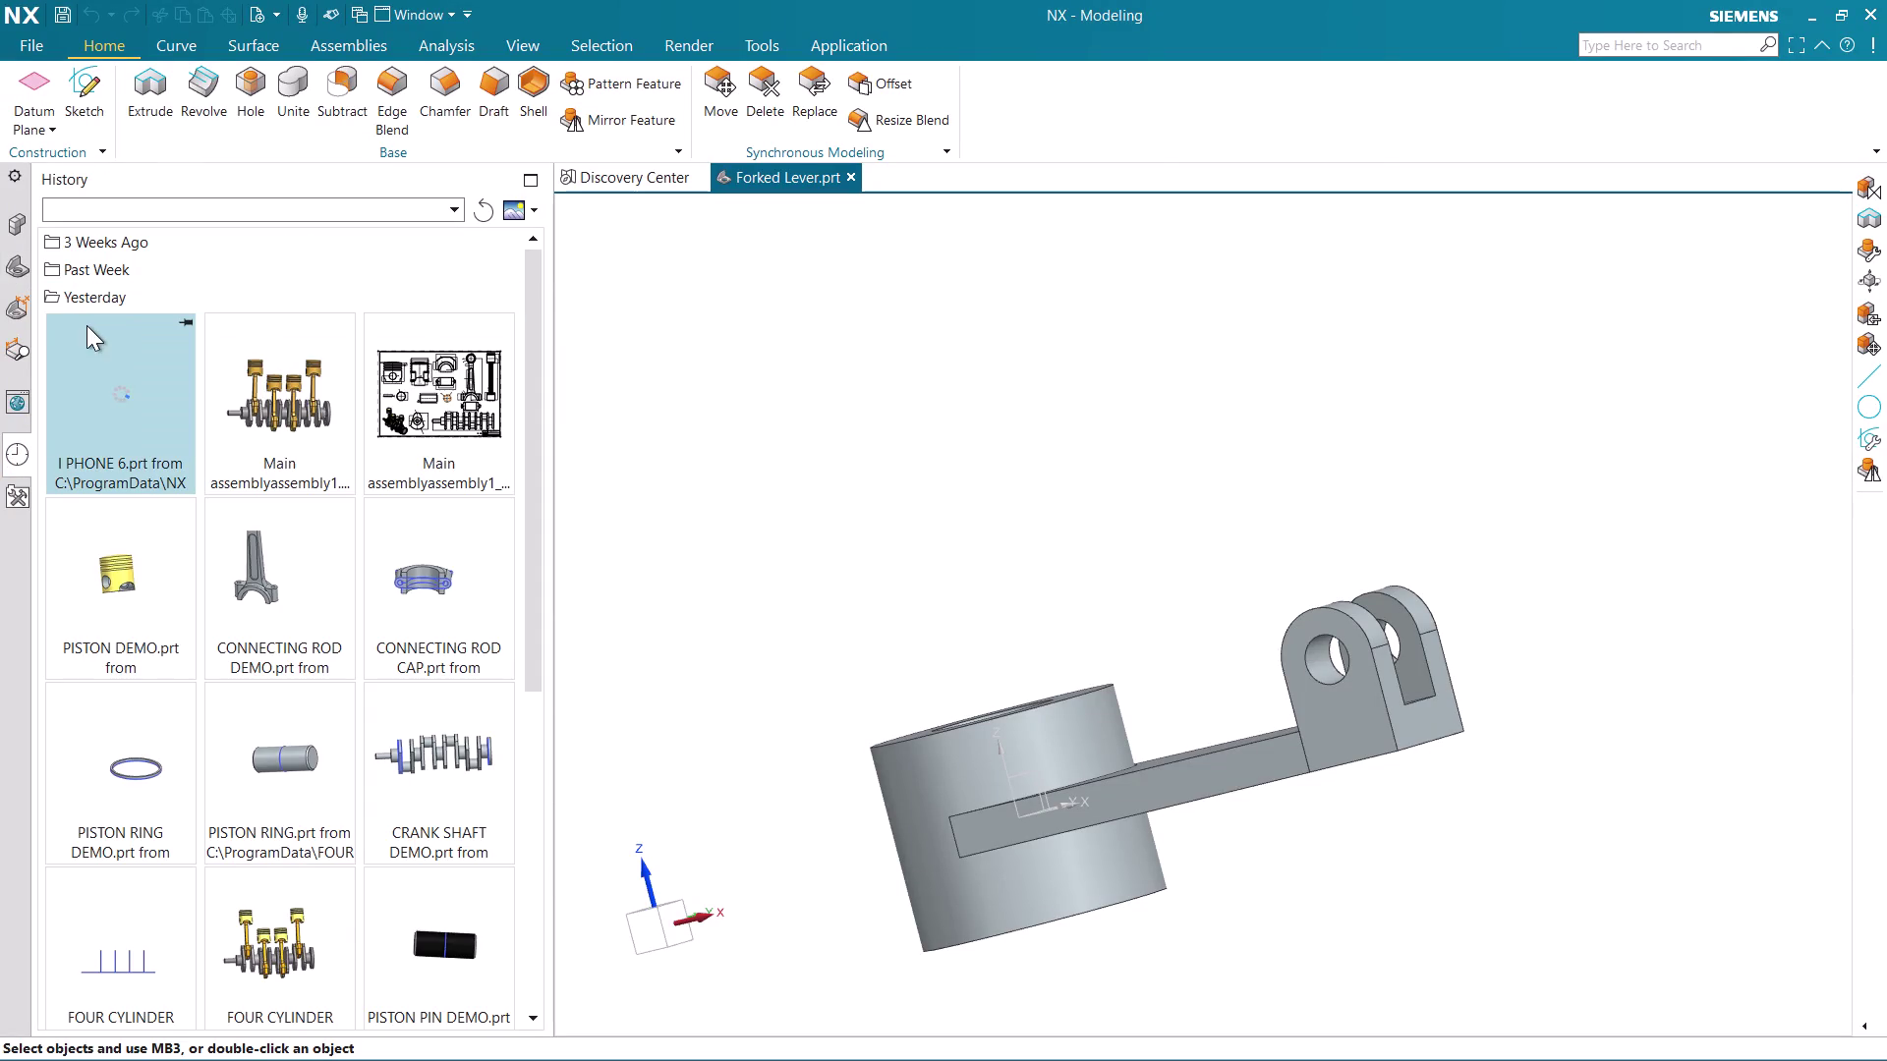
click(14, 449)
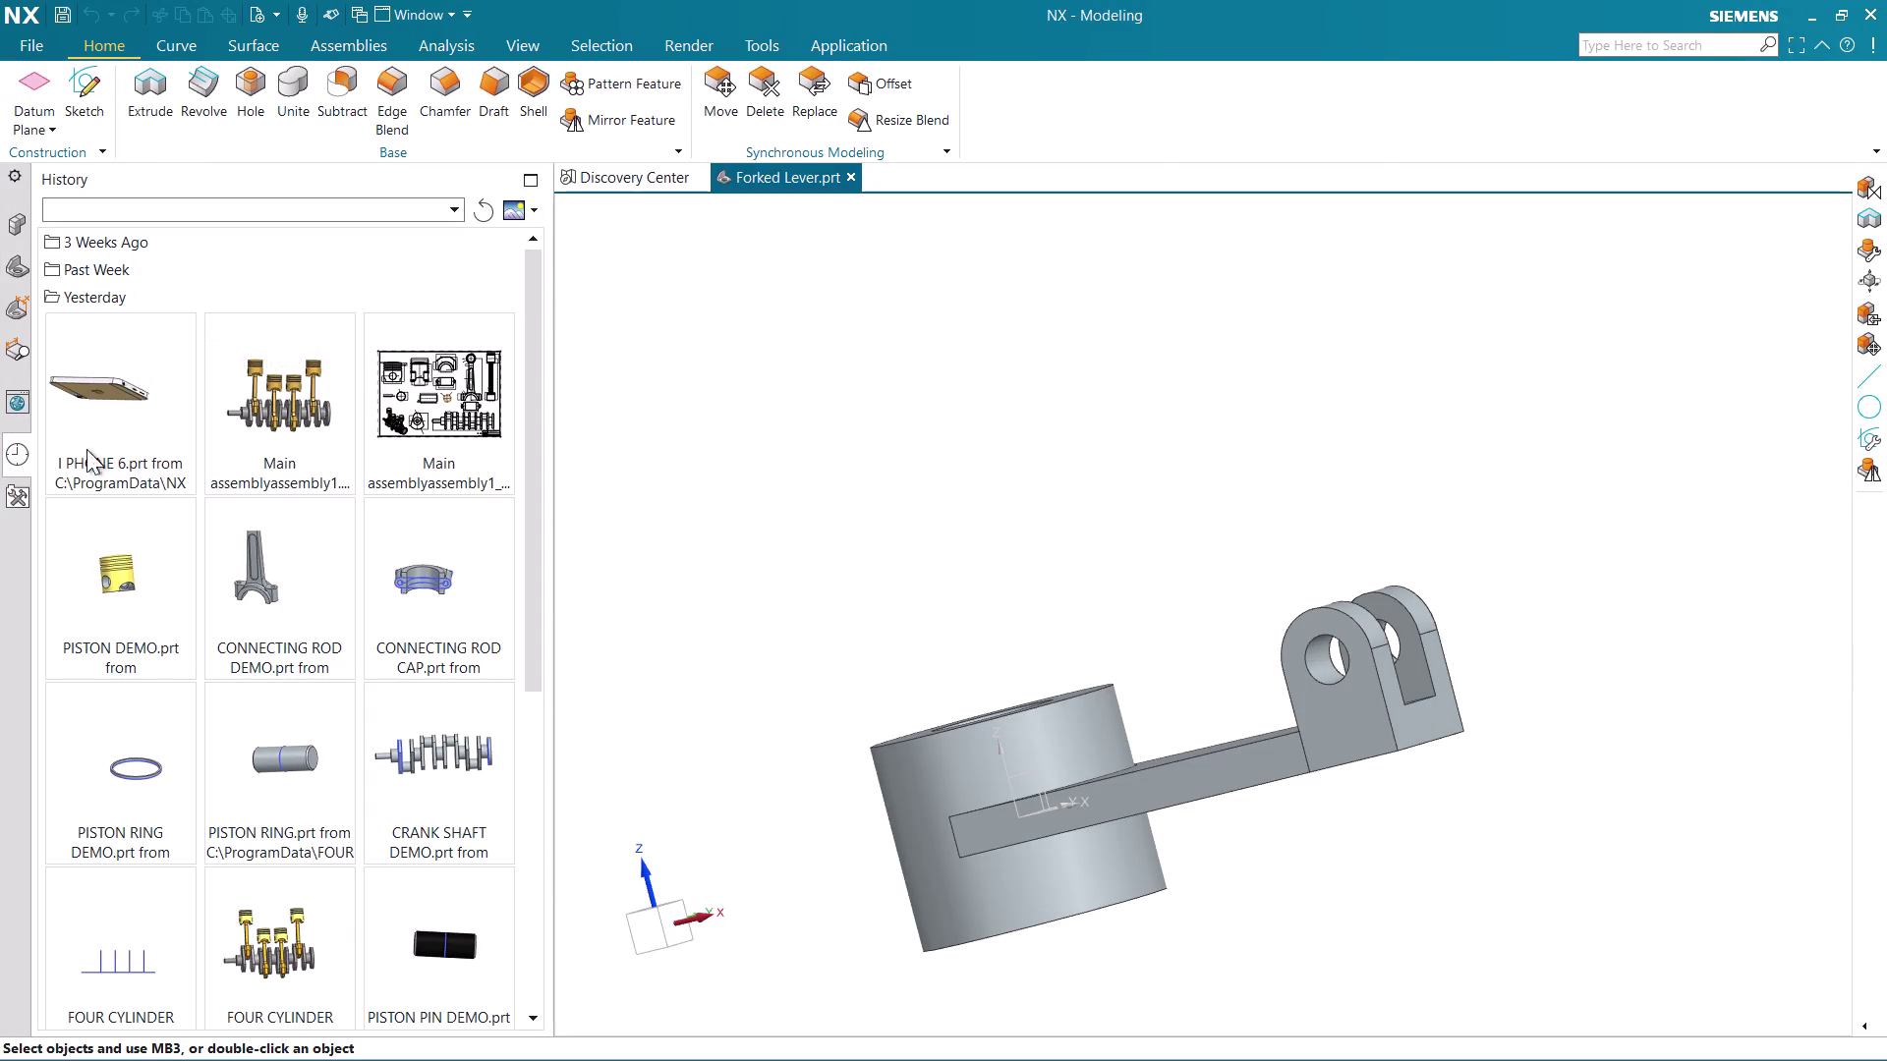
click(892, 427)
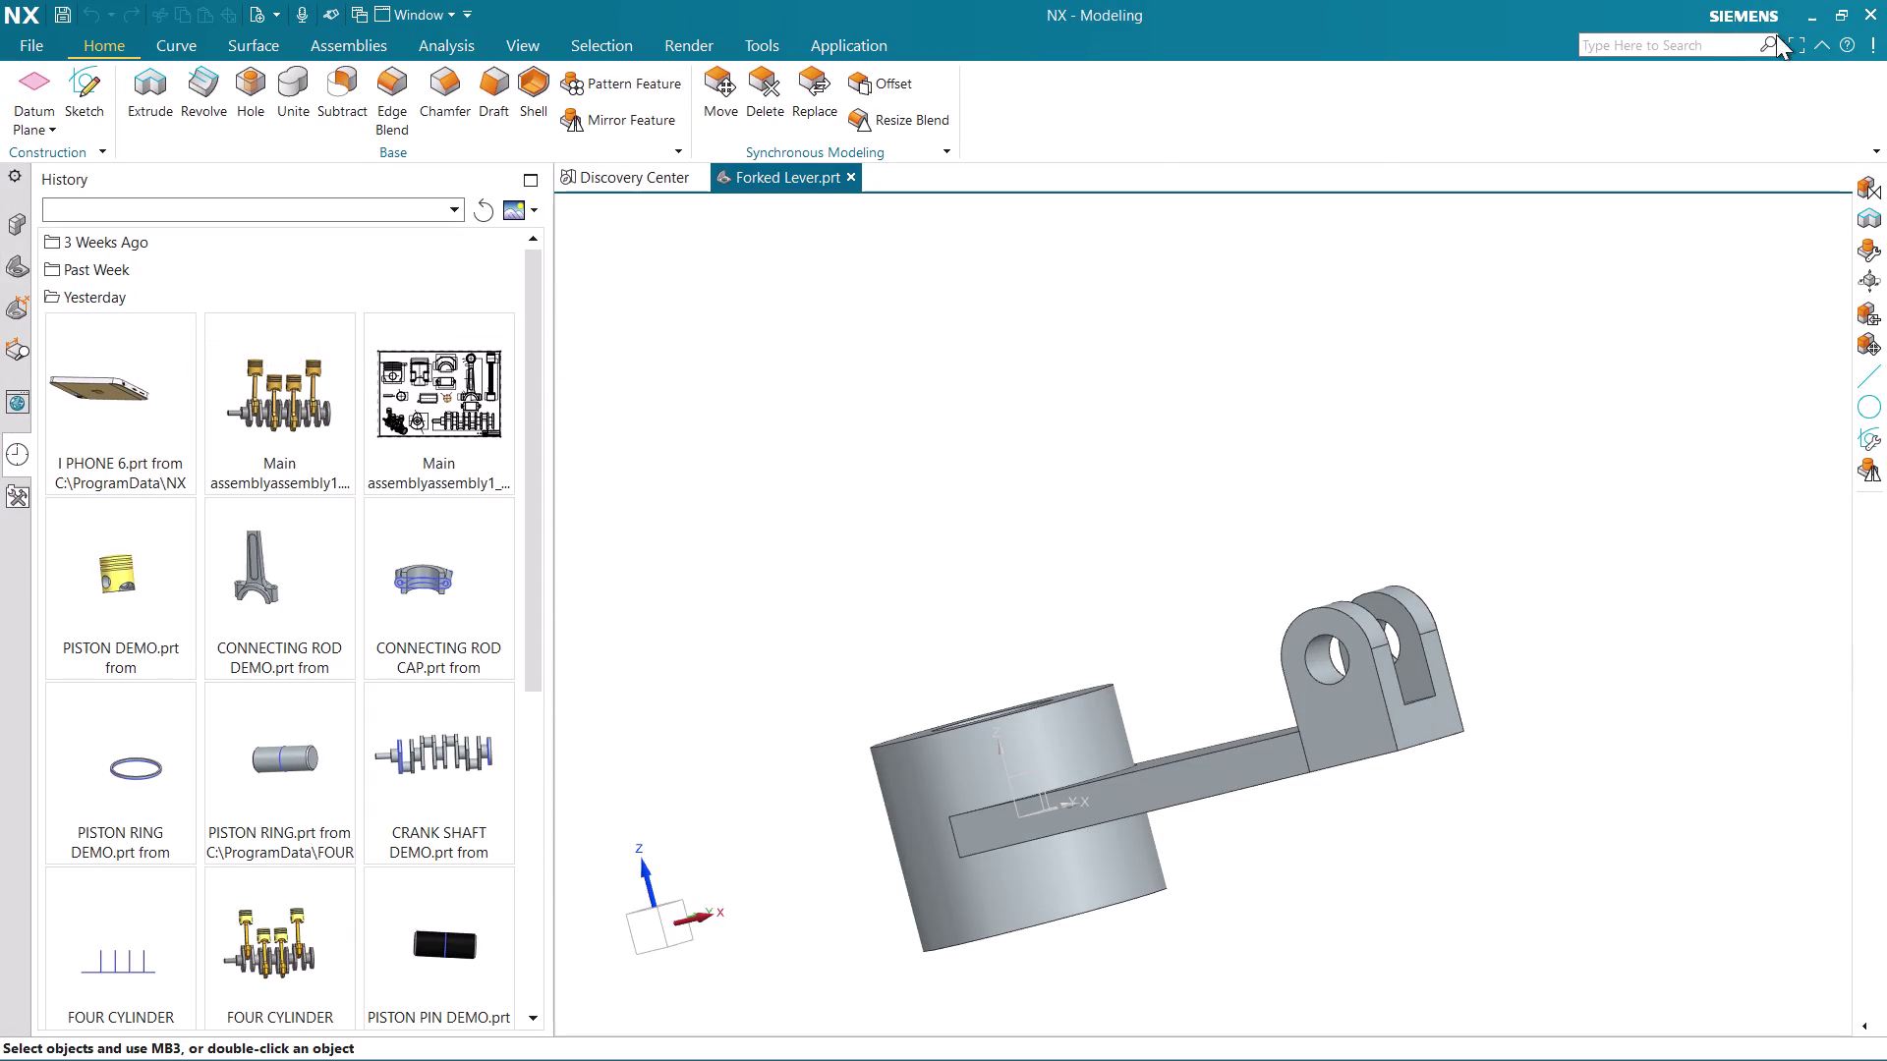